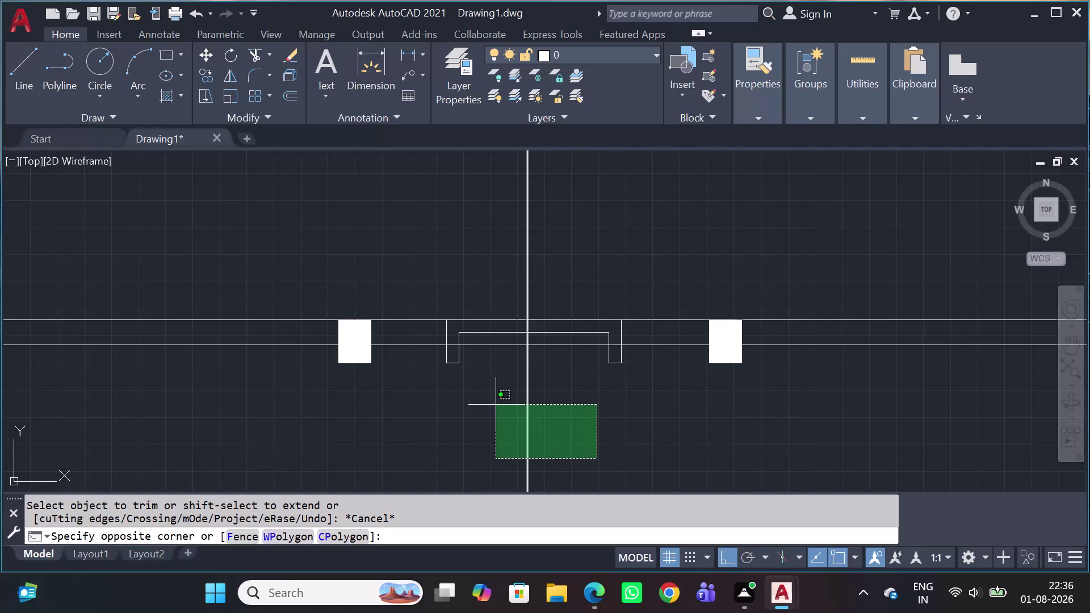
Delete the stray object below the recess and start fence-trimming the recess wall lines.
click(495, 405)
key(Delete)
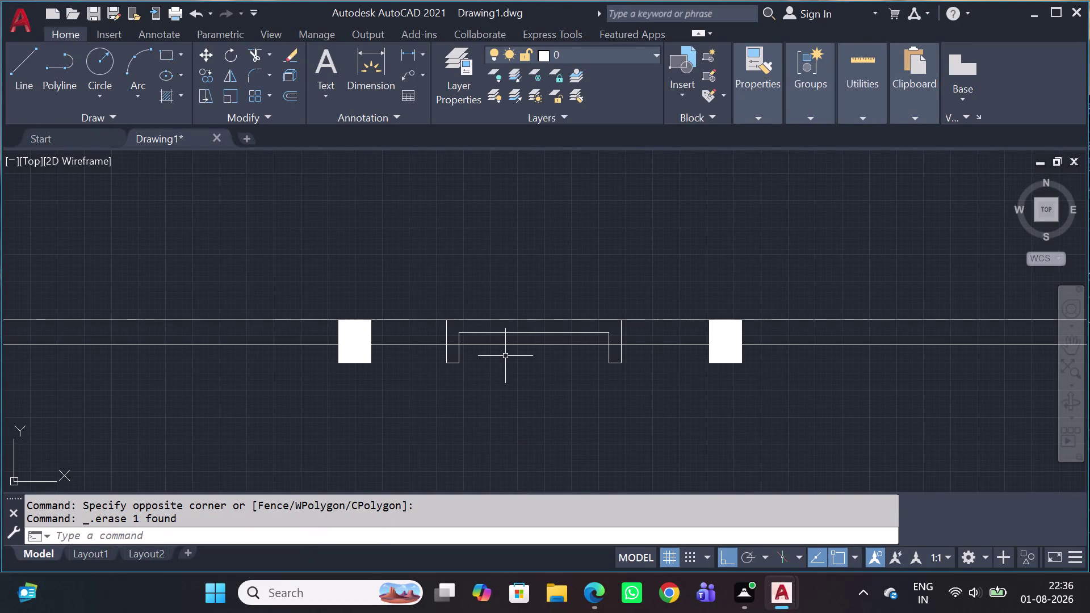
text(tr)
key(space)
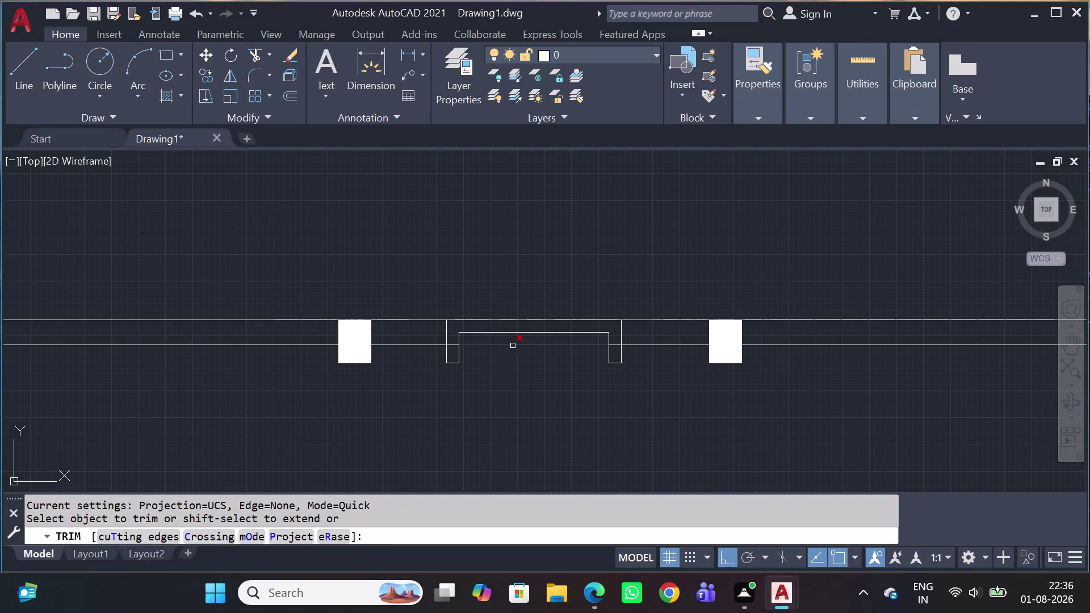
click(516, 341)
click(502, 349)
scroll(up, 3)
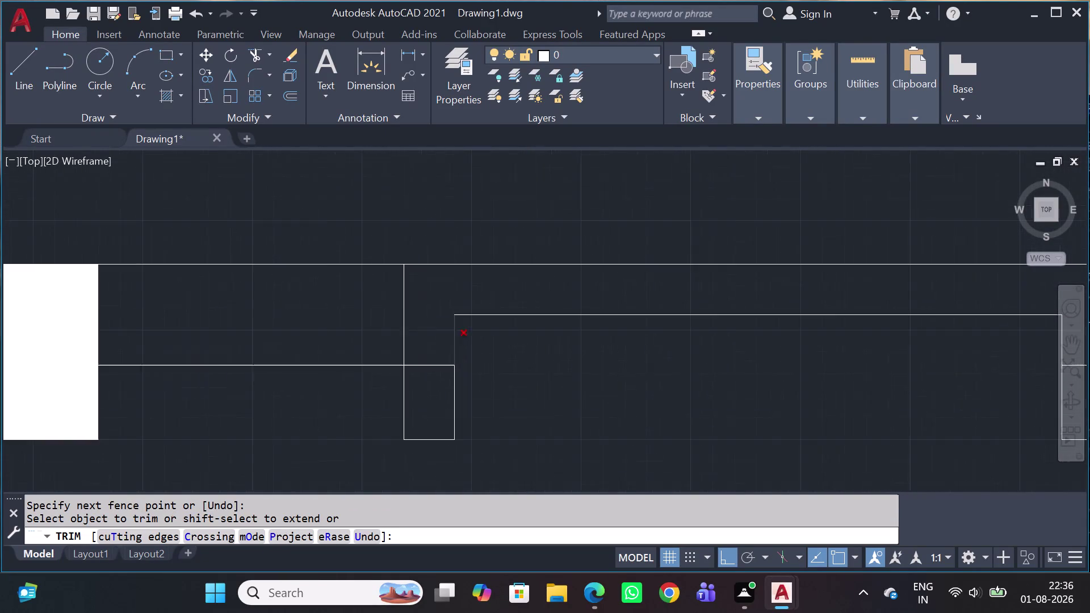
click(440, 377)
click(430, 348)
Finish fence-trimming the remaining recess wall lines and exit Trim.
scroll(down, 3)
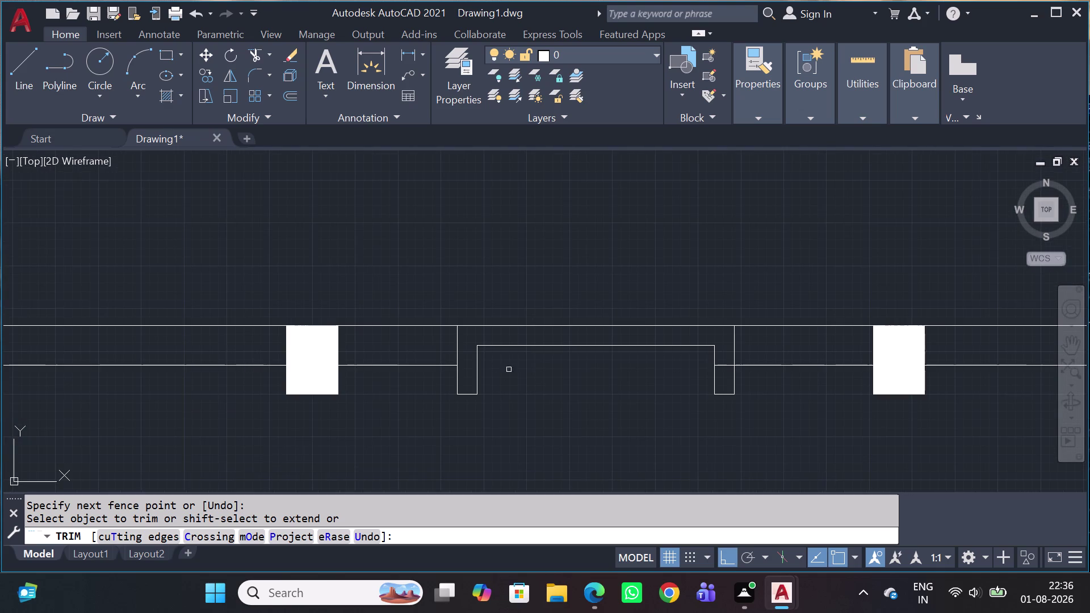
scroll(up, 3)
click(646, 408)
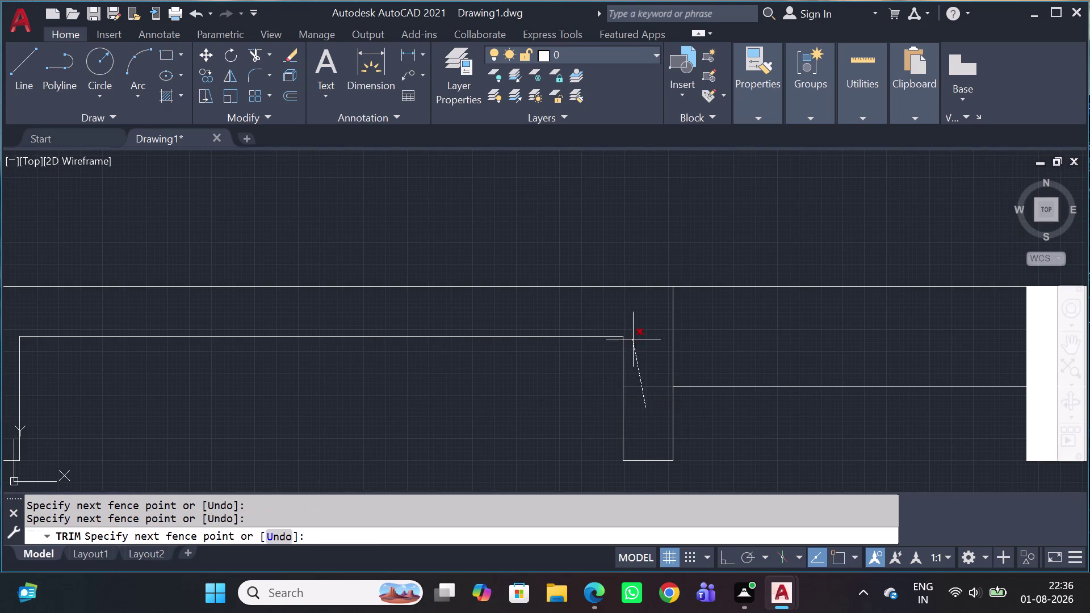
click(634, 339)
scroll(down, 3)
key(Escape)
Pan and zoom to re-centre the plan on the dining hall area.
scroll(down, 3)
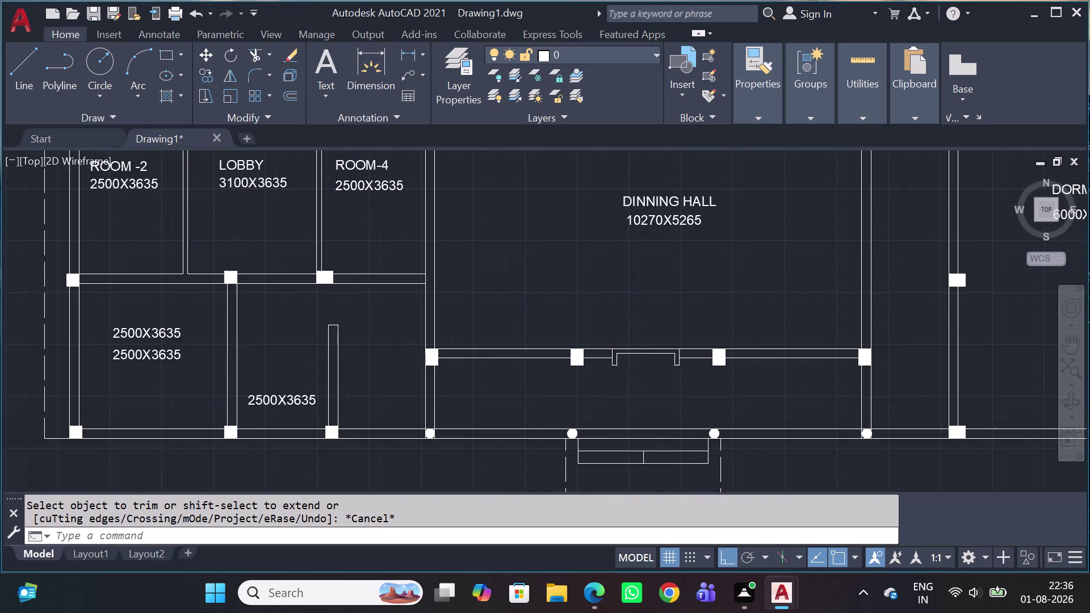
scroll(up, 3)
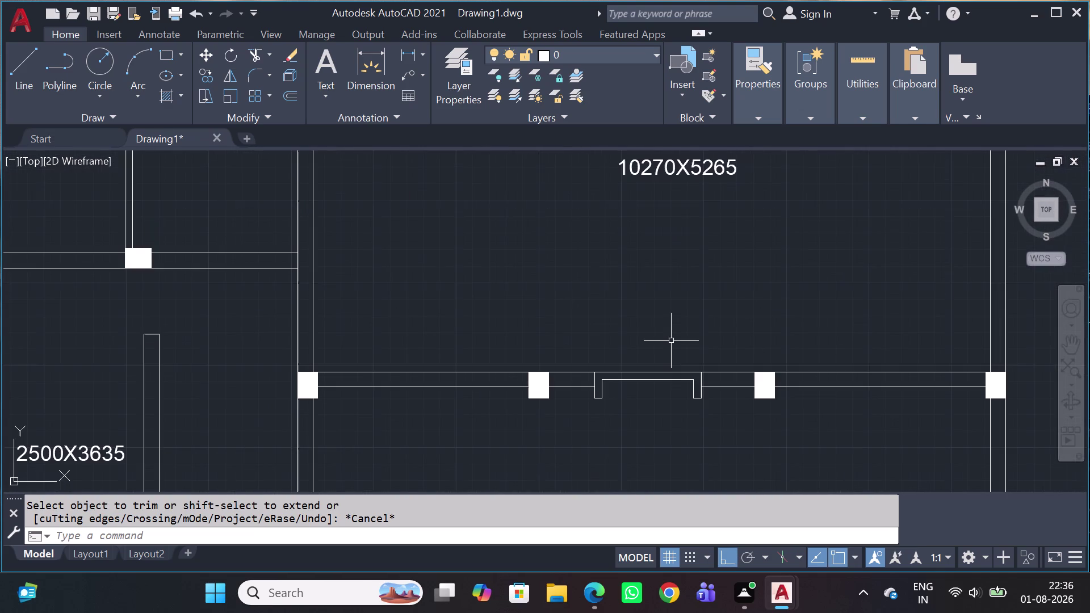
scroll(down, 3)
middle_click(676, 413)
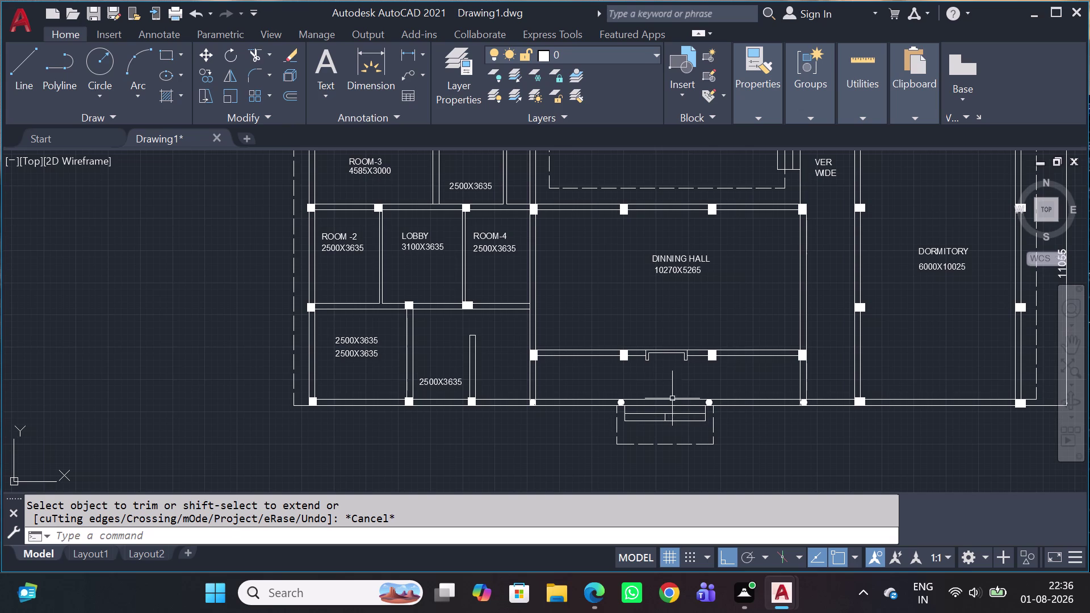
scroll(down, 3)
middle_drag(642, 344, 607, 366)
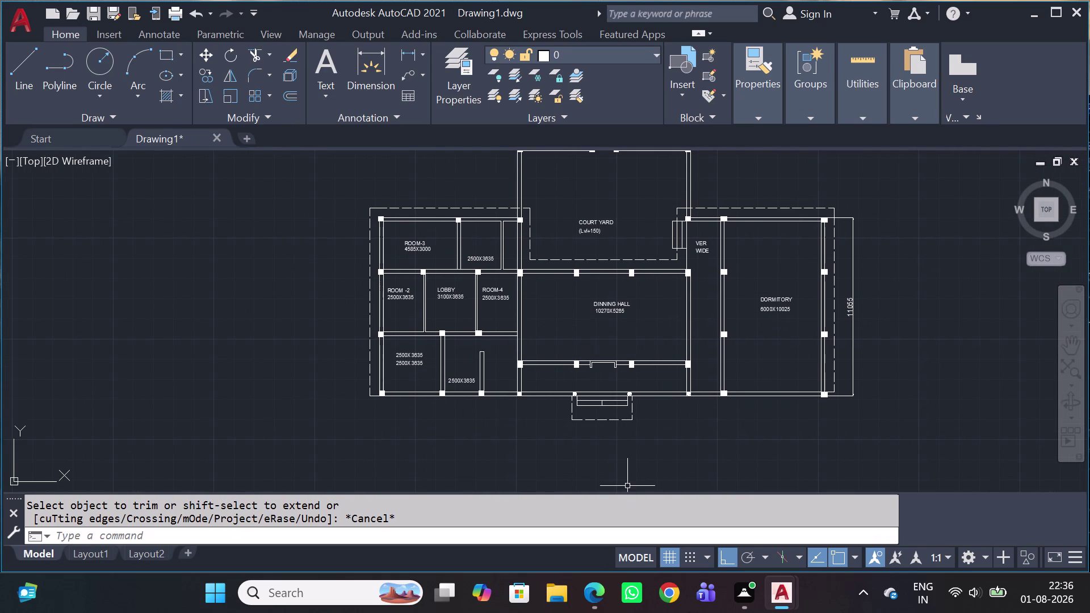
middle_drag(862, 324, 849, 376)
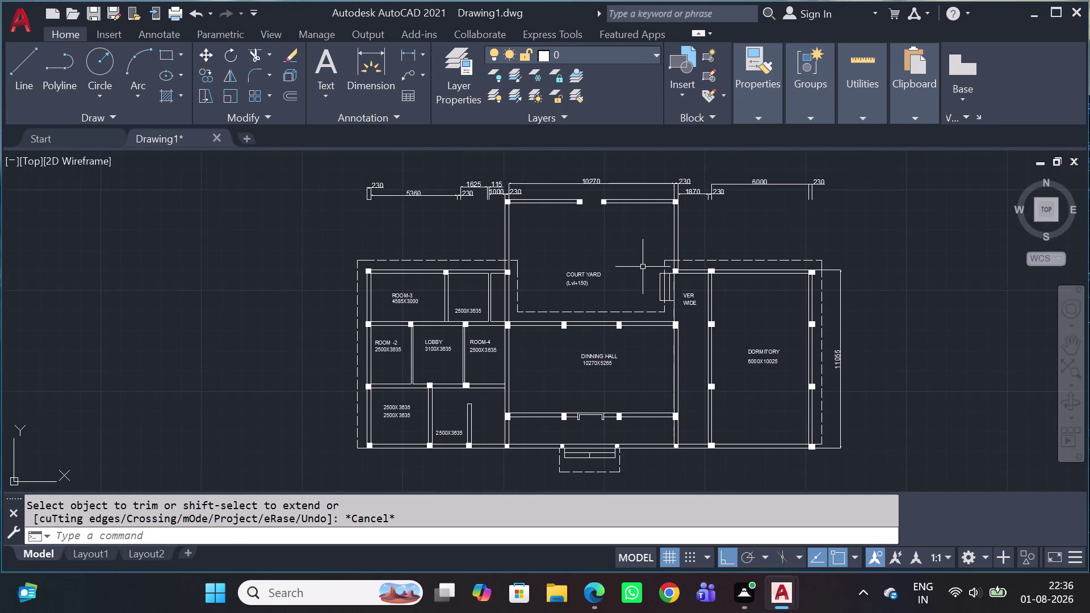
middle_drag(657, 272, 771, 298)
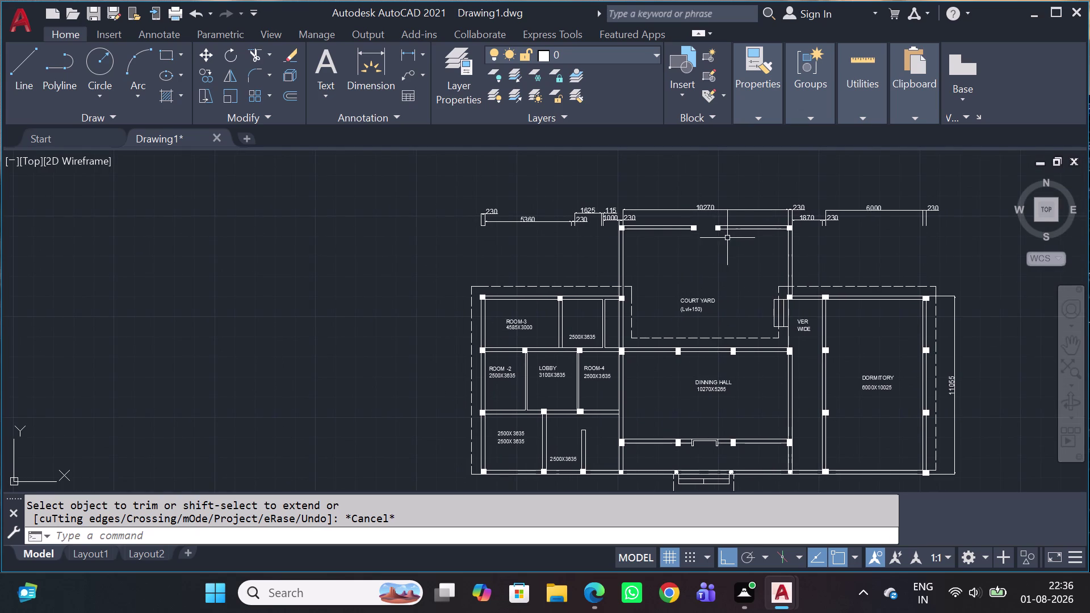
middle_drag(870, 369, 795, 308)
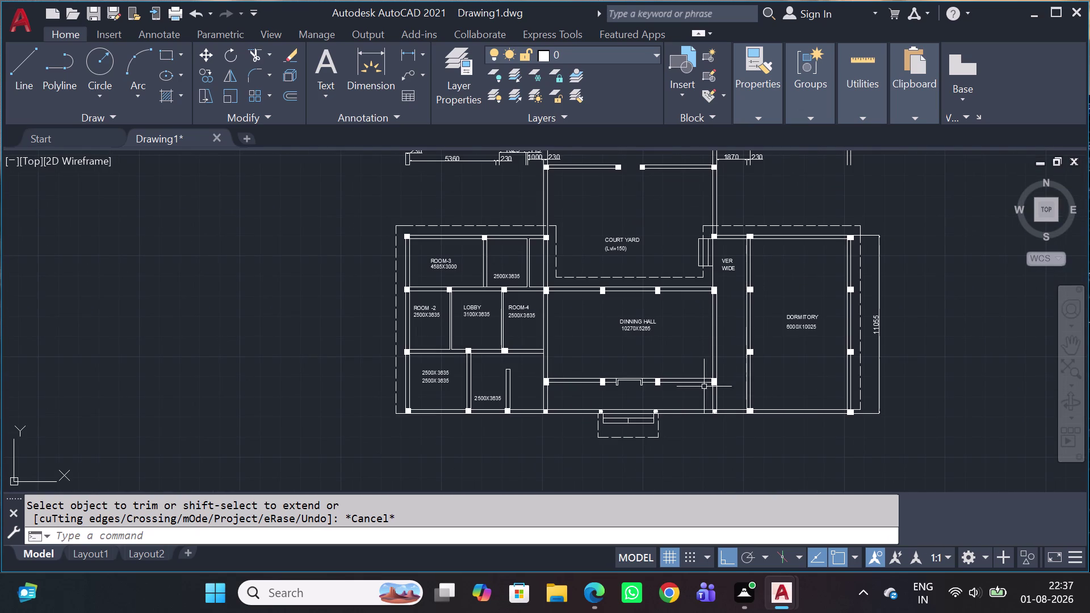
scroll(up, 3)
middle_drag(643, 400, 773, 352)
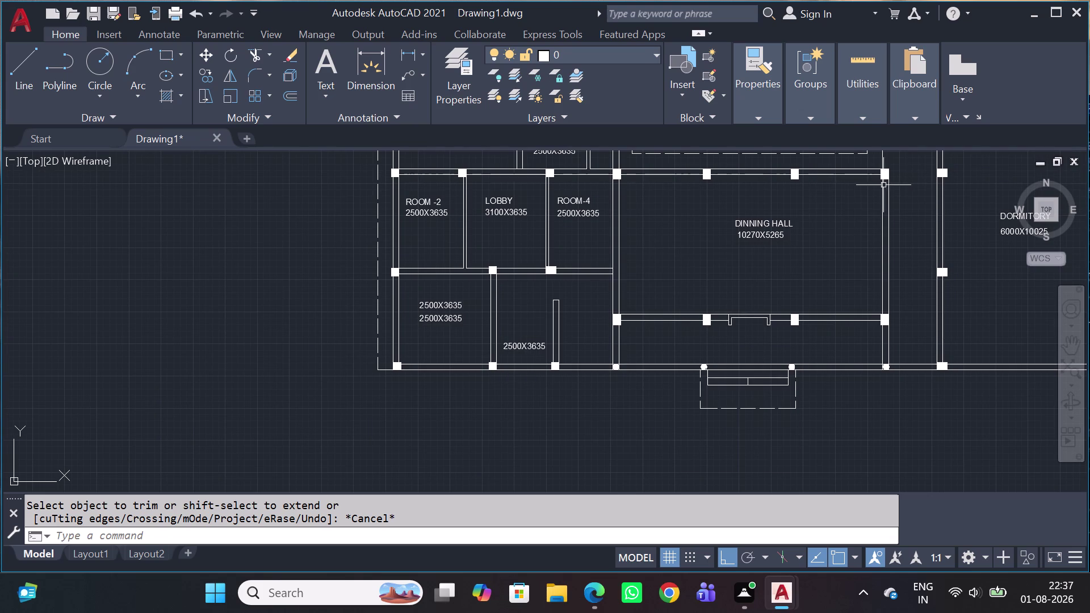
Copy the DINNING HALL label straight down into the strip below the hall.
scroll(up, 3)
click(712, 238)
key(c)
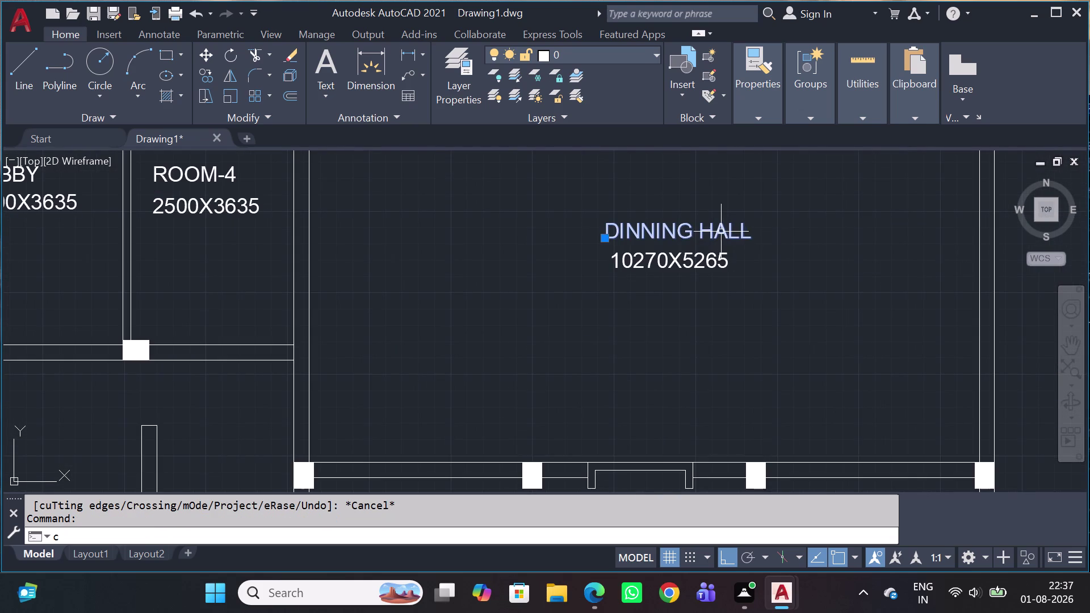
key(o)
key(space)
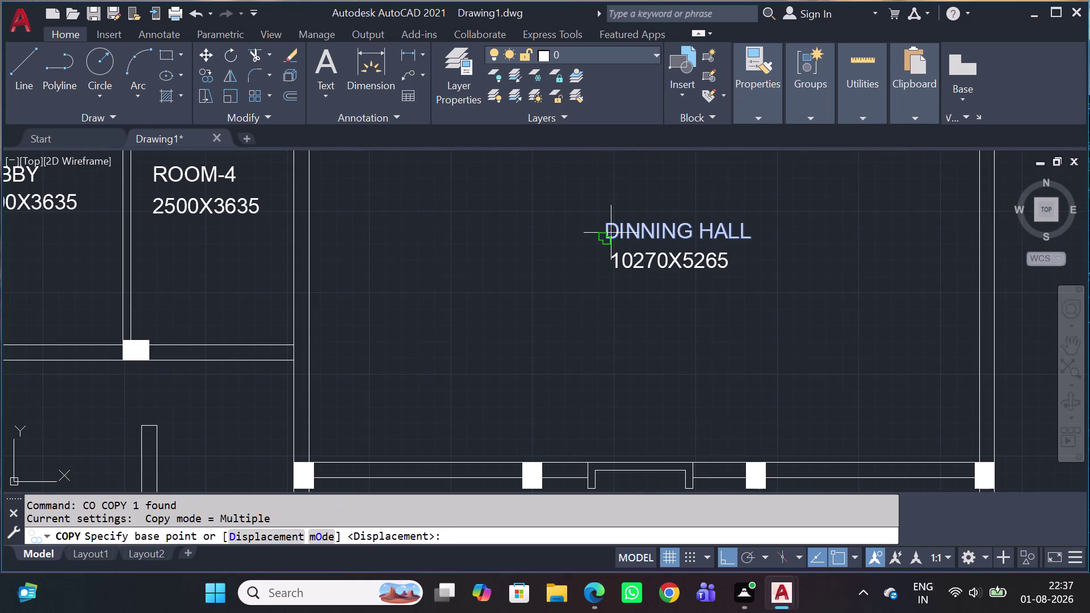
click(605, 235)
scroll(down, 3)
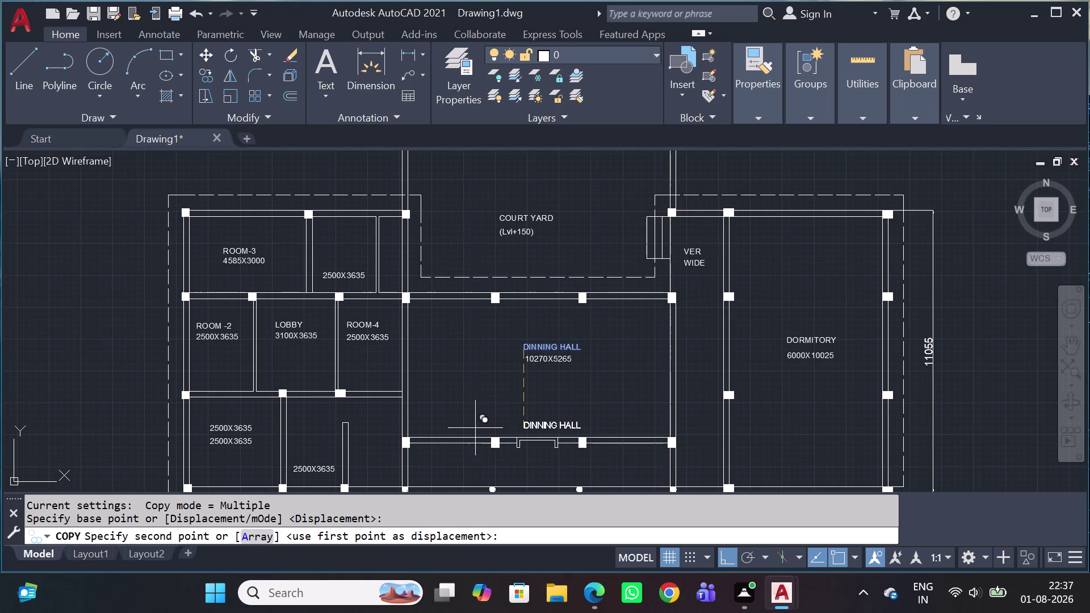
scroll(up, 3)
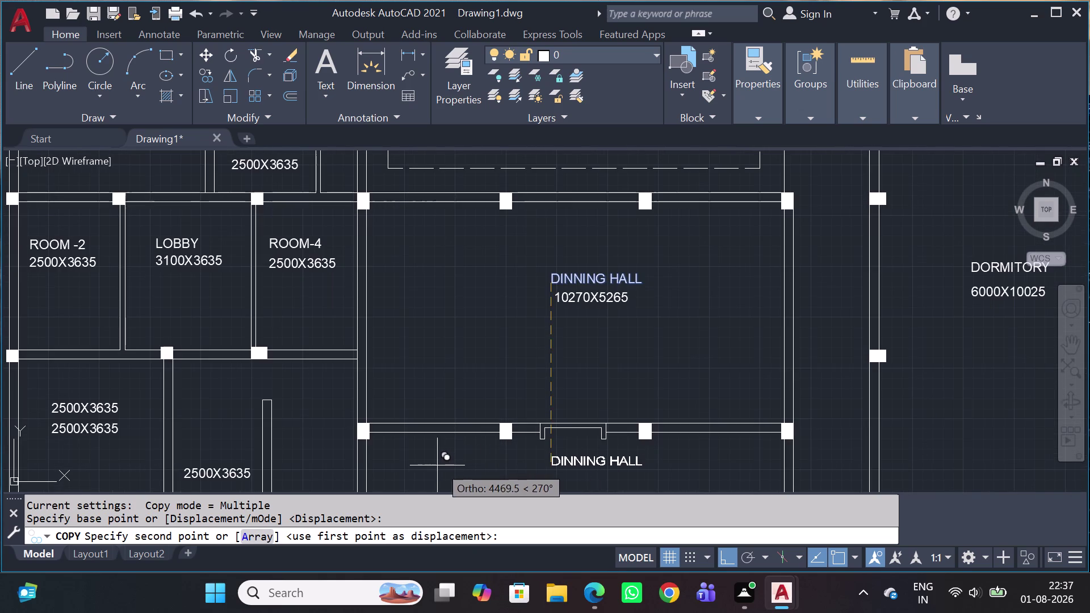
scroll(down, 3)
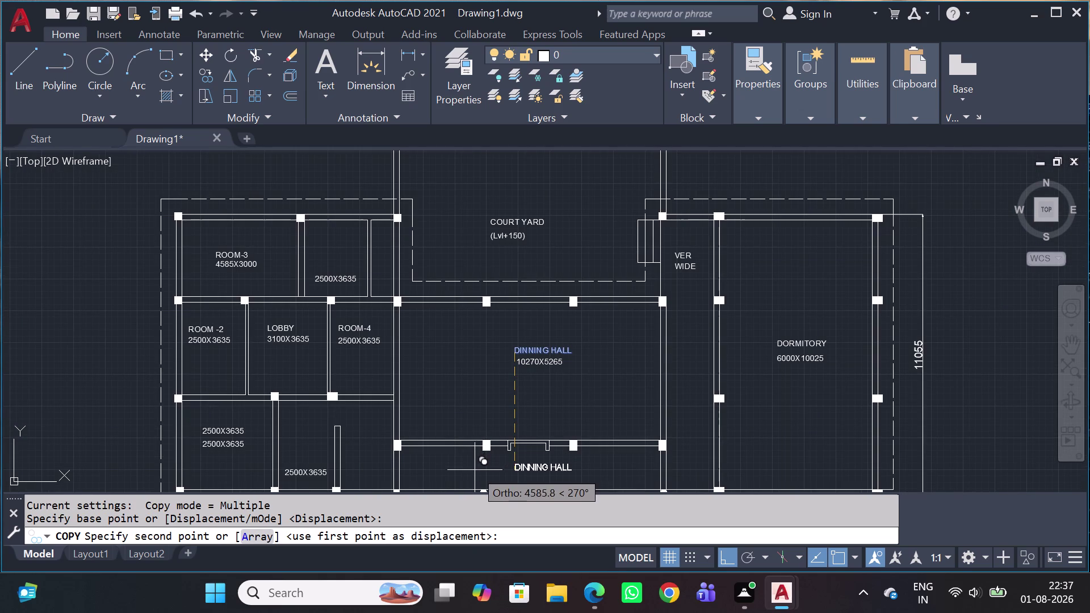
click(474, 475)
key(Escape)
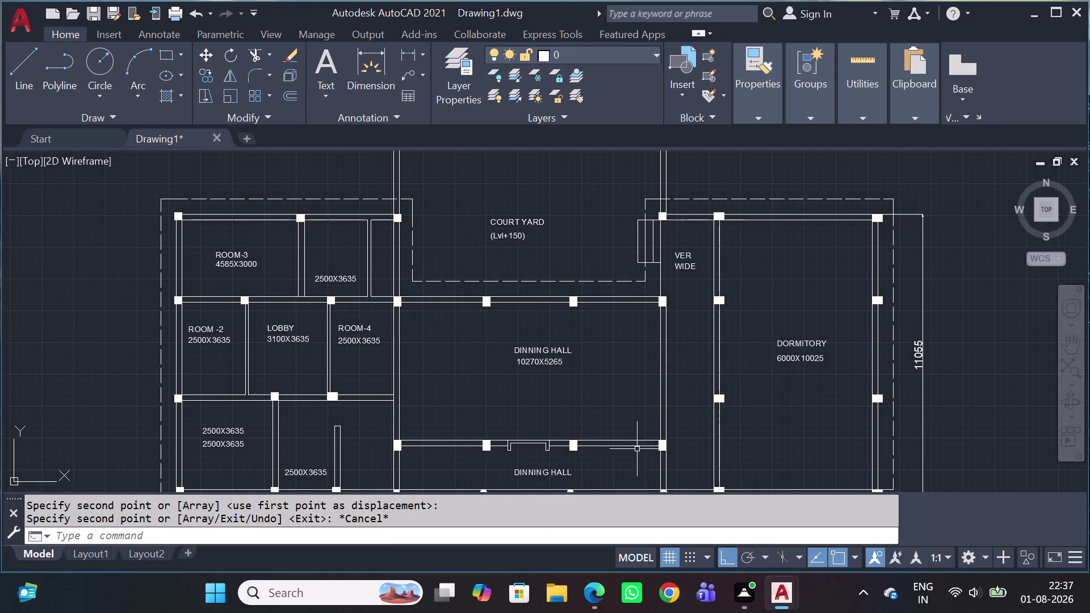
Try moving the copied label, then undo the misplaced move.
middle_drag(619, 467, 702, 348)
scroll(up, 3)
click(622, 330)
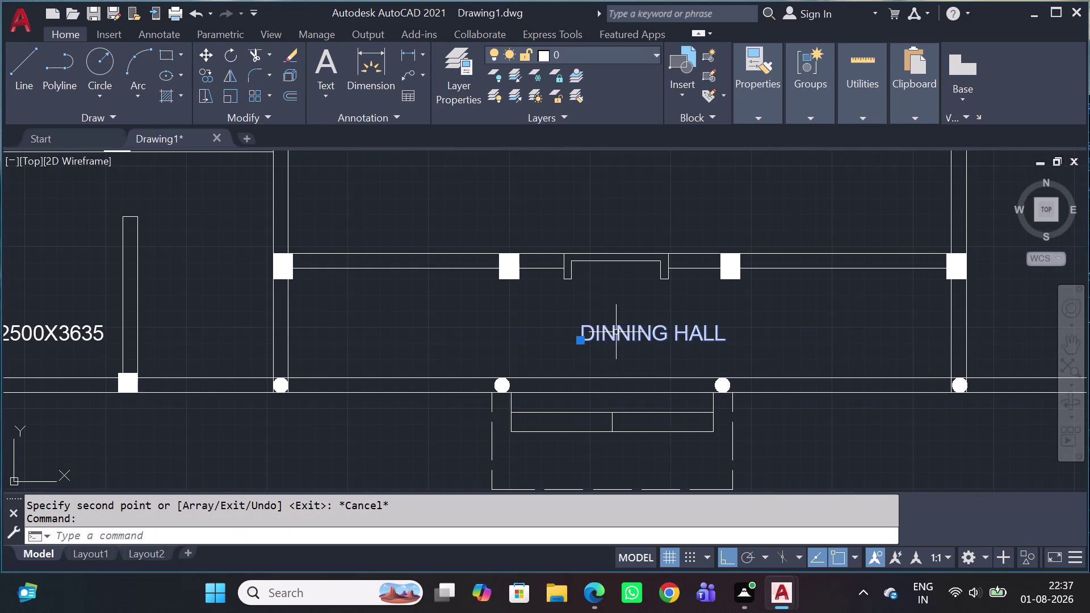
key(m)
key(space)
click(613, 334)
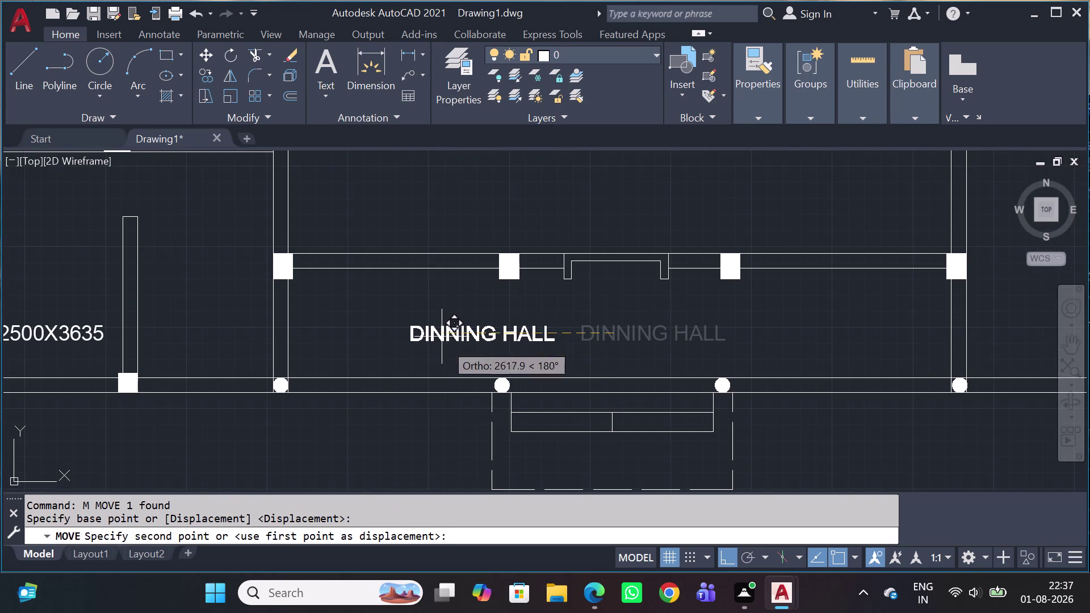
click(445, 376)
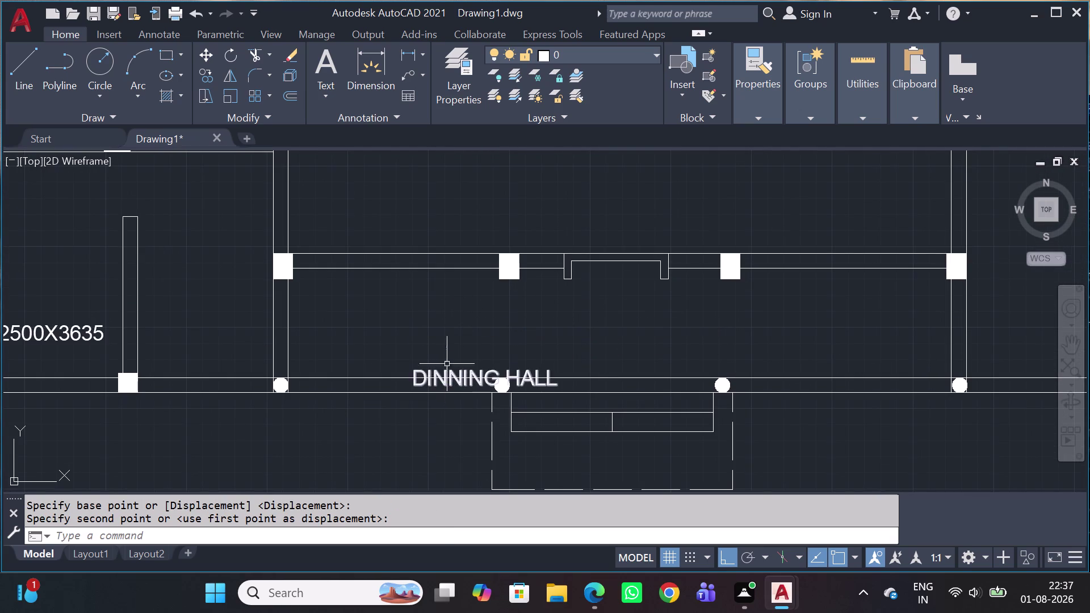
key(ctrl+z)
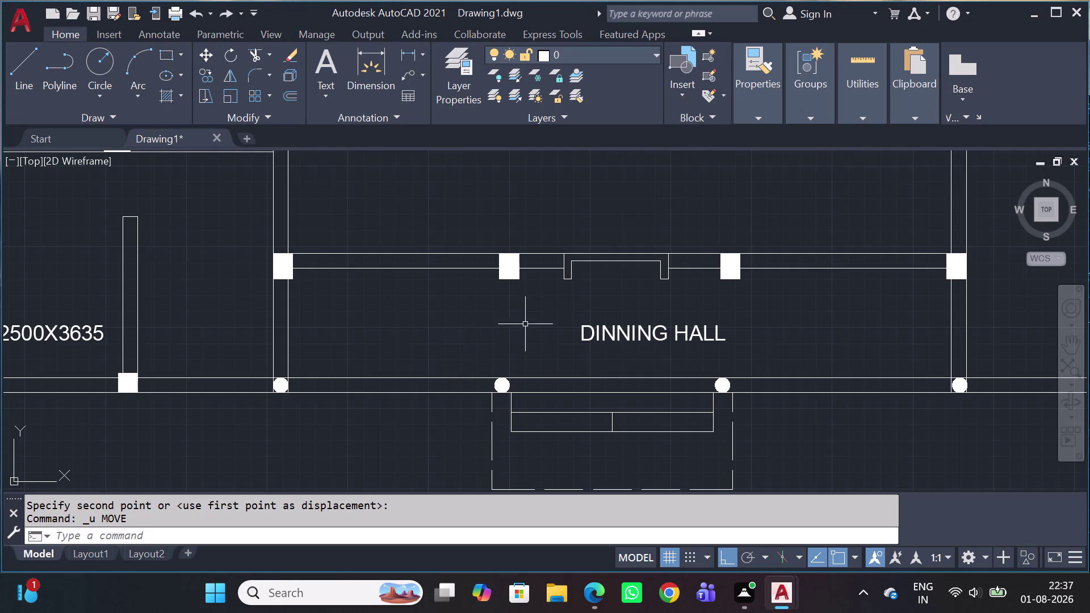
Shift the copied label further left in the strip and open its text for editing.
click(660, 325)
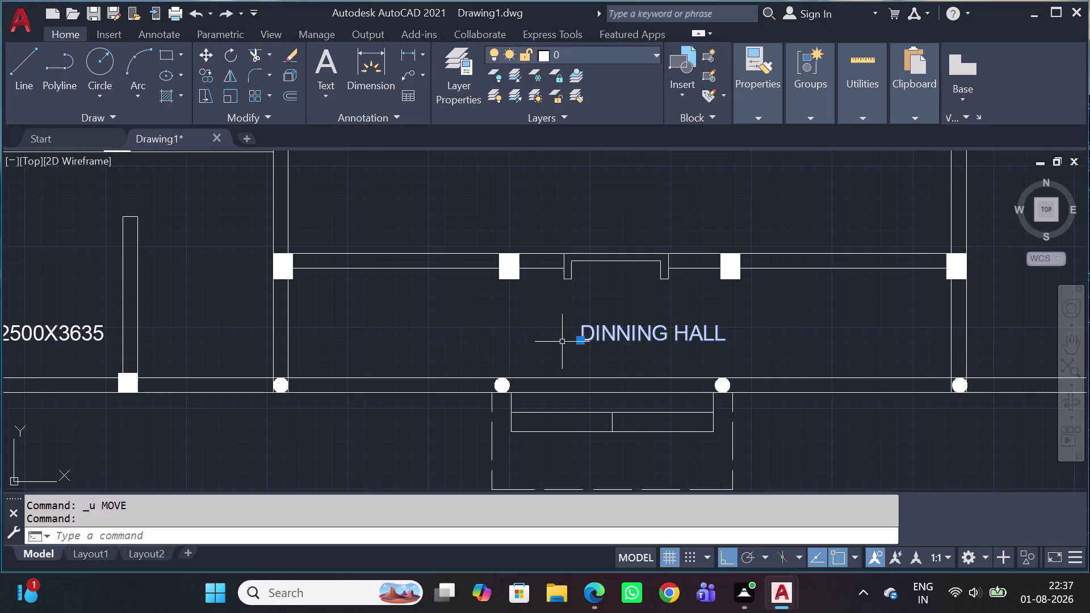
click(581, 341)
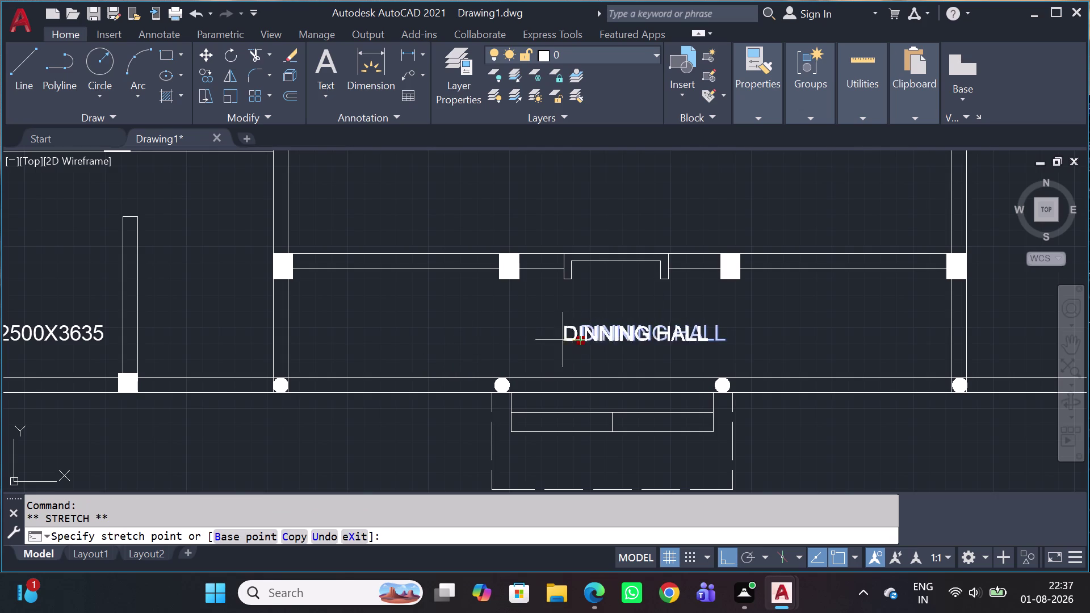
click(415, 360)
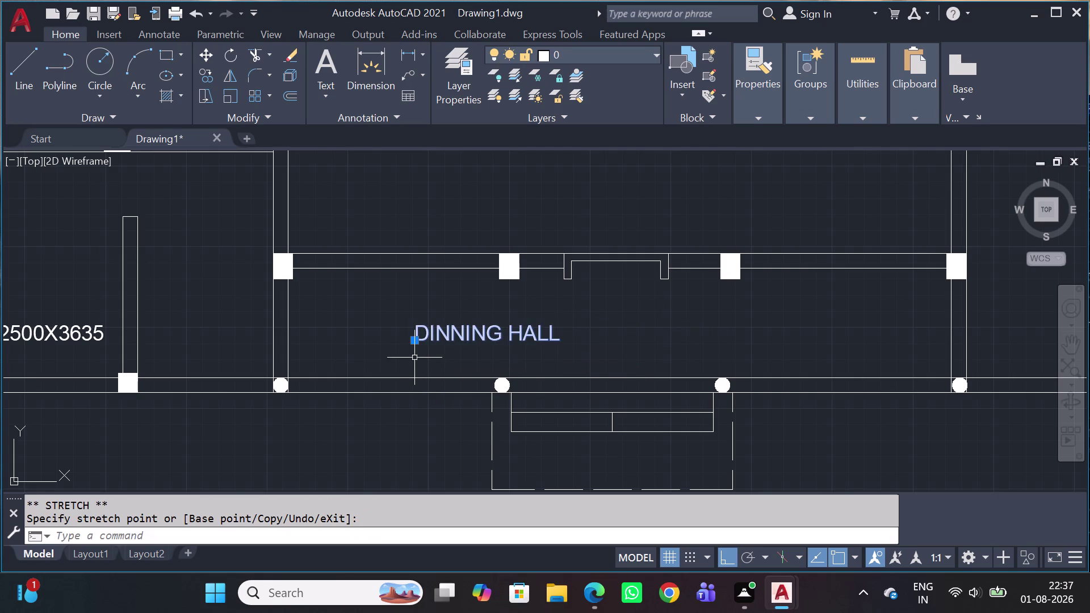
double_click(428, 331)
double_click(428, 334)
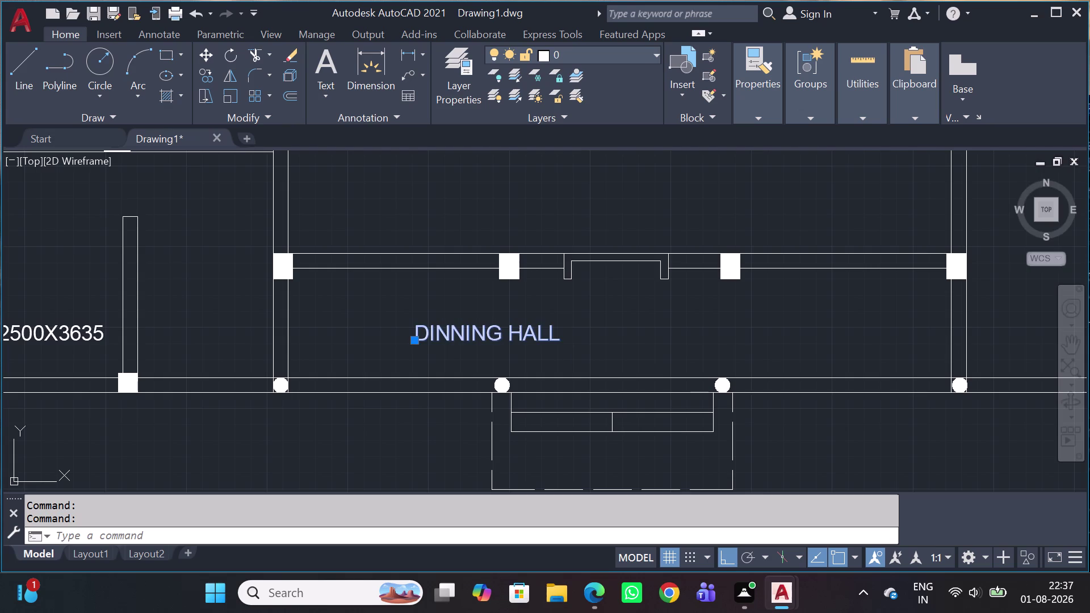
click(436, 331)
double_click(438, 334)
Type 'verandah' in lowercase into the label, then erase it.
click(440, 334)
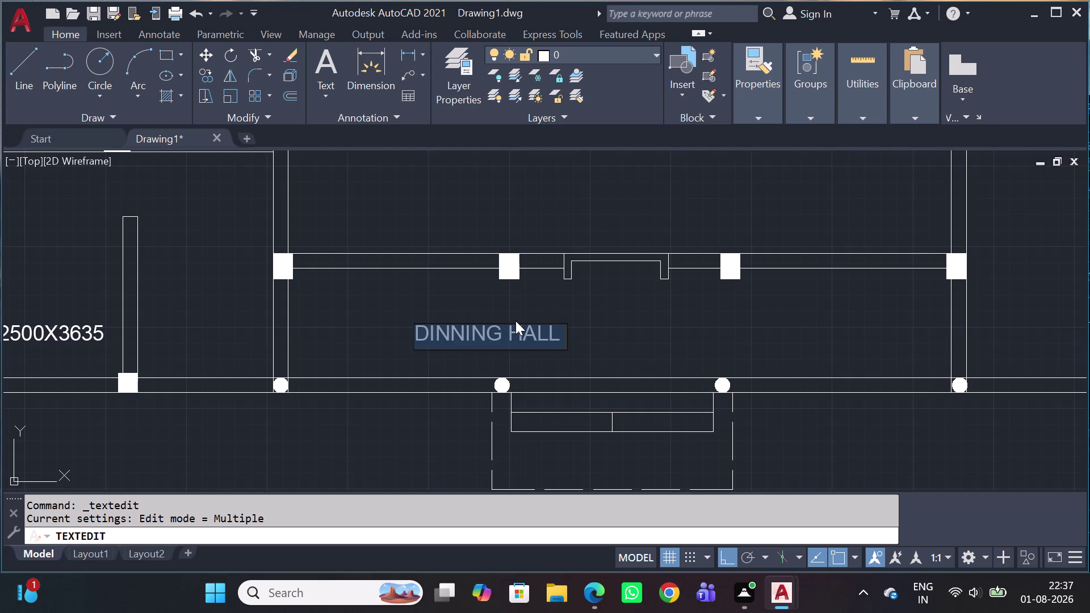
text(verand)
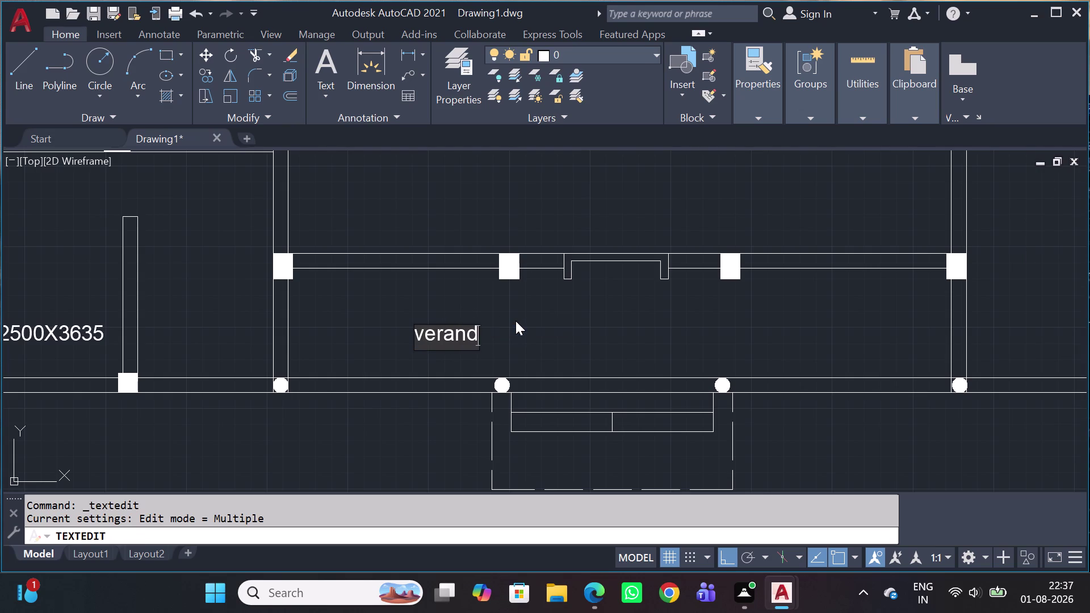
text(a)
text(h)
key(space)
key(BackSpace)
key(BackSpace)
key(BackSpace)
key(BackSpace)
key(BackSpace)
key(BackSpace)
key(BackSpace)
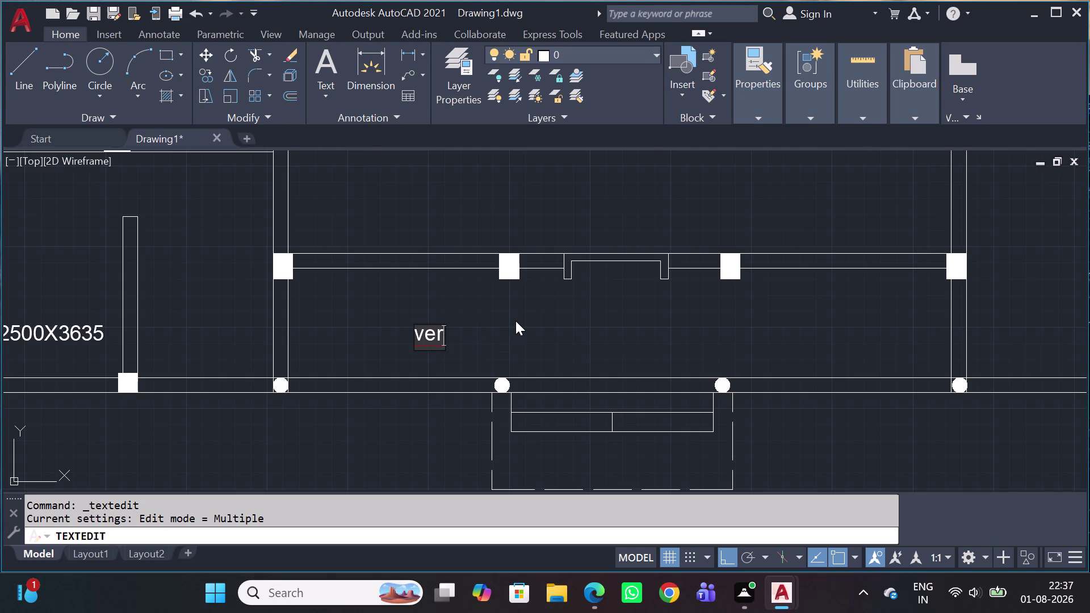
key(BackSpace)
key(BackSpace)
Enter 'VERANDAH 2100 WIDE' in capitals and finish editing the label.
text(VERAN)
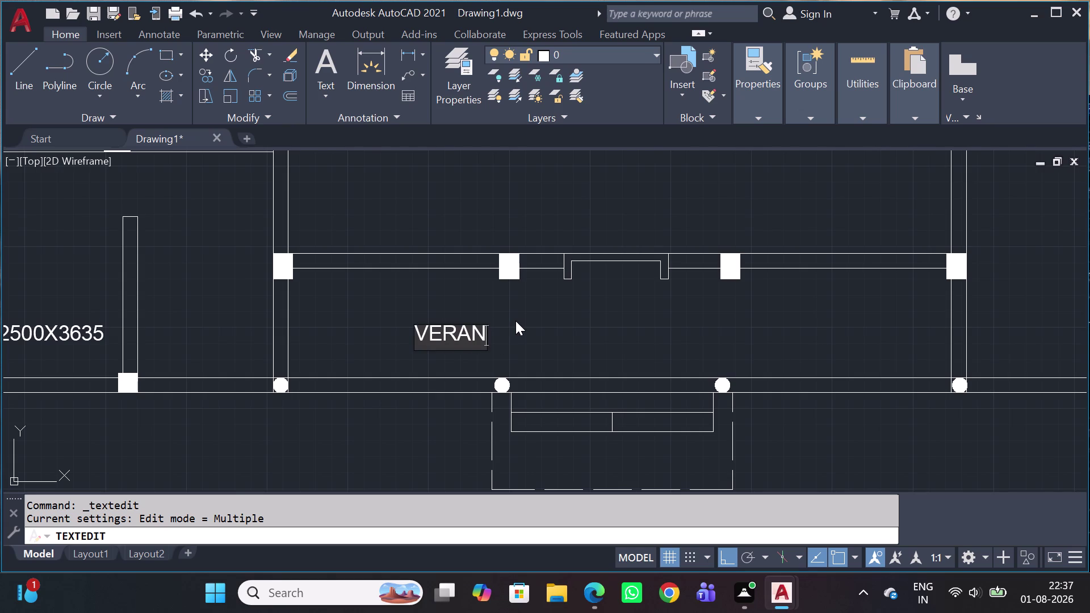
text(DAH)
key(space)
text(21)
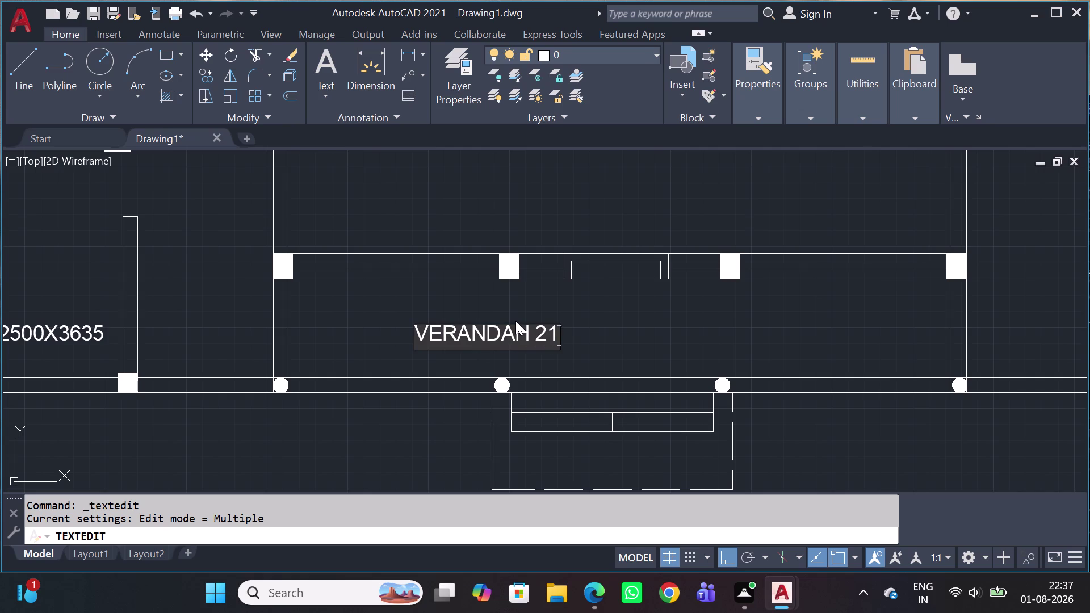
text(00)
key(space)
text(W)
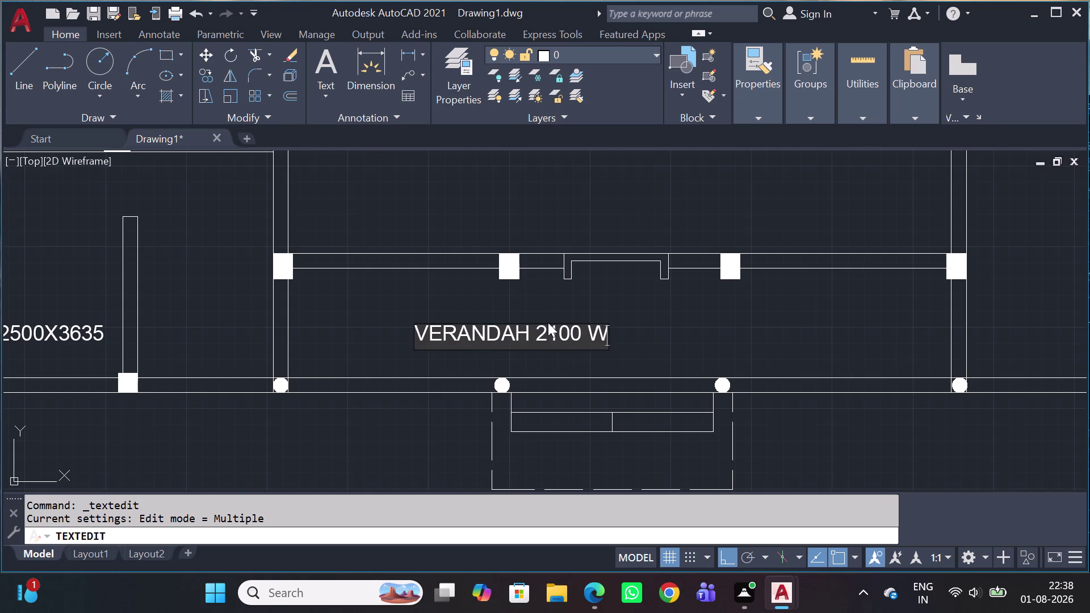
text(O)
key(BackSpace)
text(I)
text(DE)
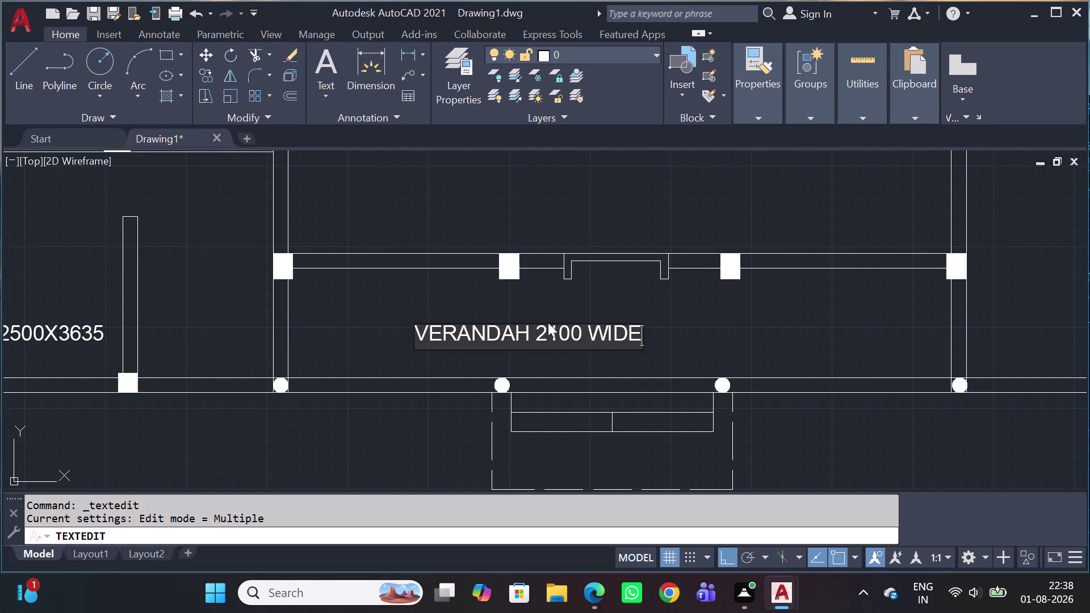
click(734, 339)
scroll(down, 3)
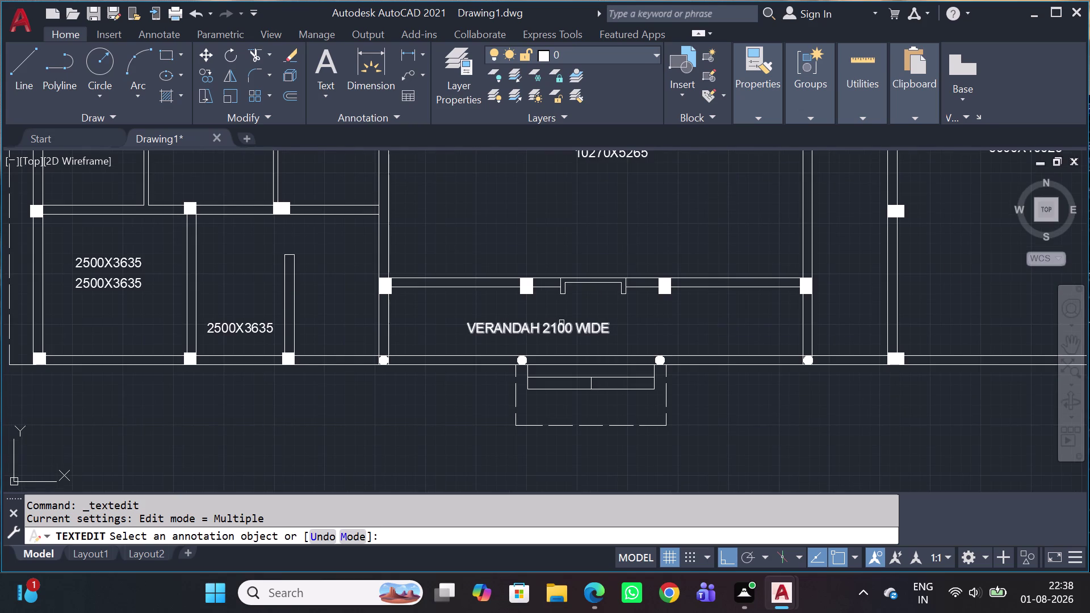
End text editing and select the VERANDAH label for a first move attempt.
key(Escape)
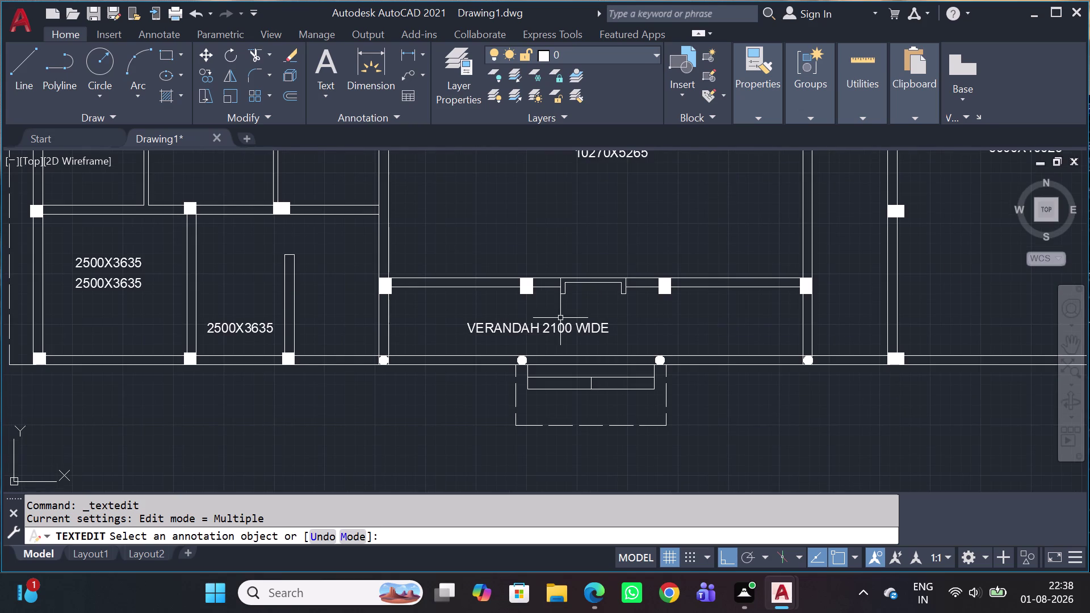
scroll(down, 3)
scroll(up, 3)
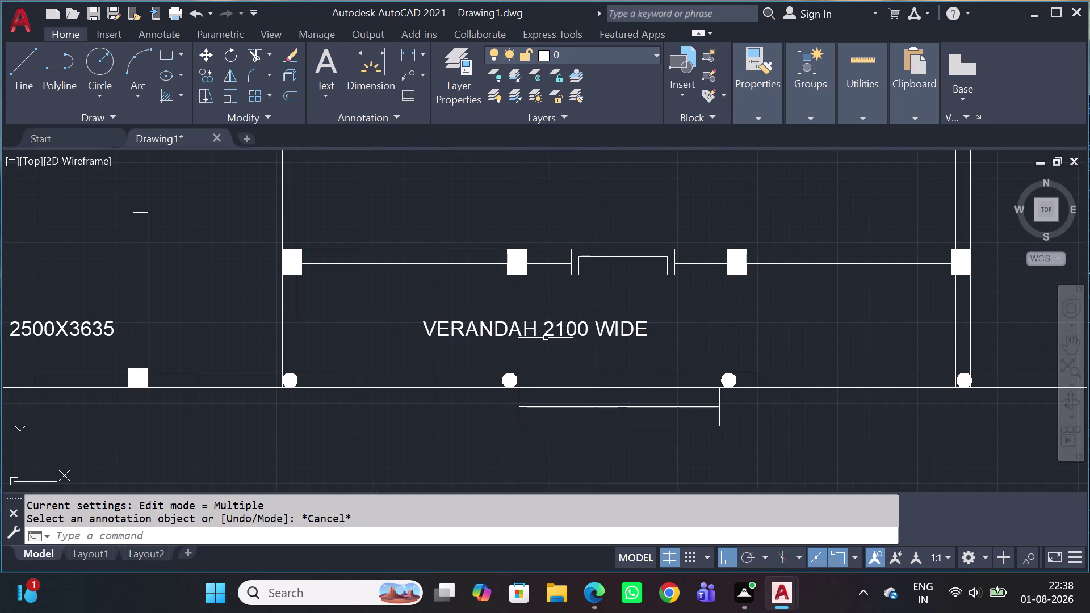
middle_drag(535, 343, 572, 347)
click(609, 310)
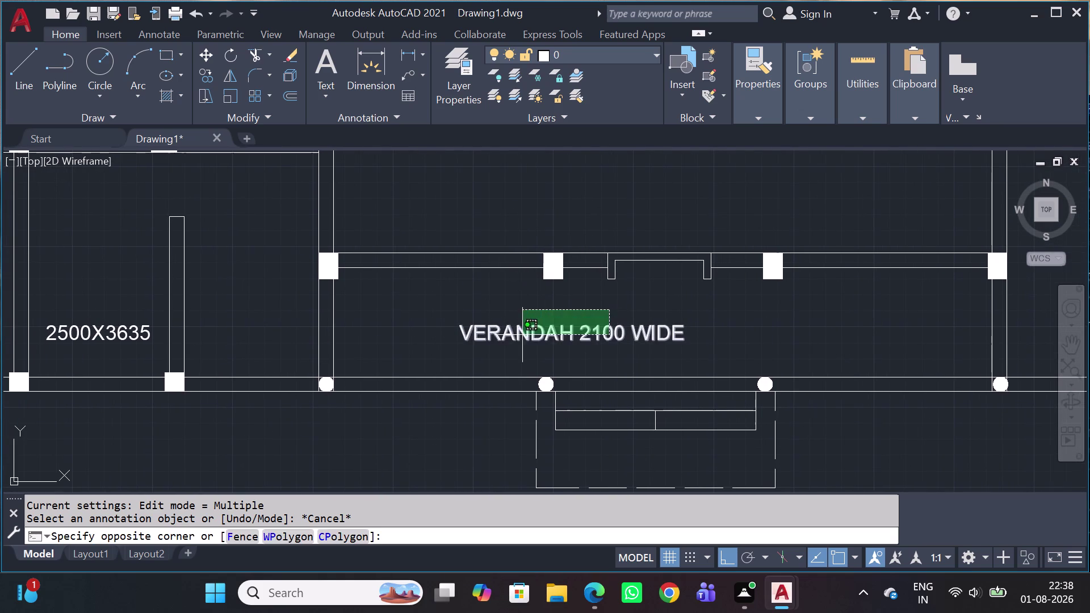
click(520, 336)
key(m)
key(space)
click(566, 349)
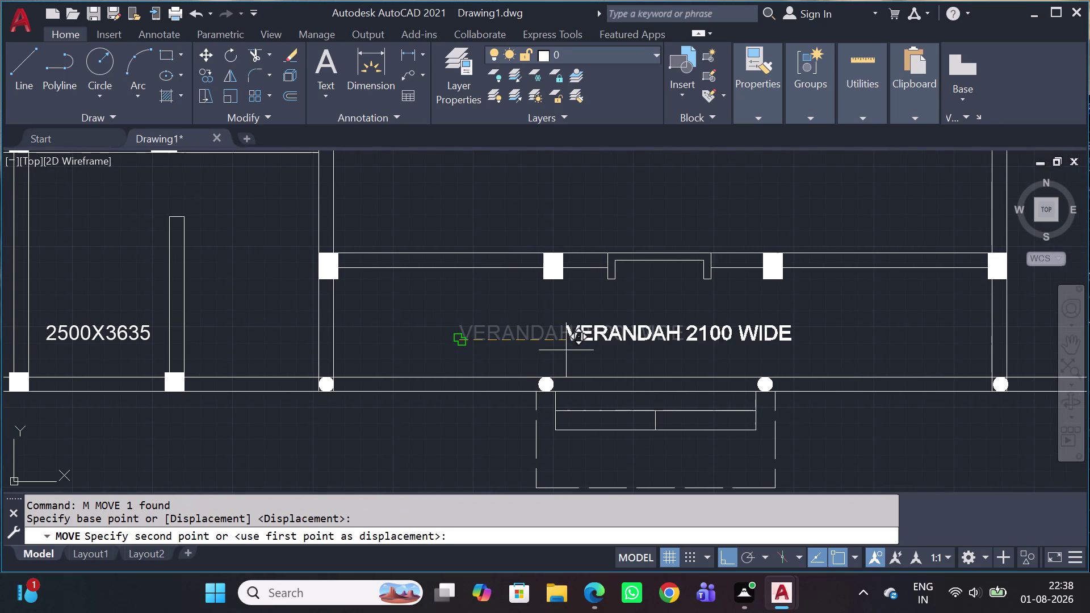
Reselect the verandah label and retry the move.
click(583, 352)
drag(624, 318, 613, 320)
click(561, 328)
key(m)
key(space)
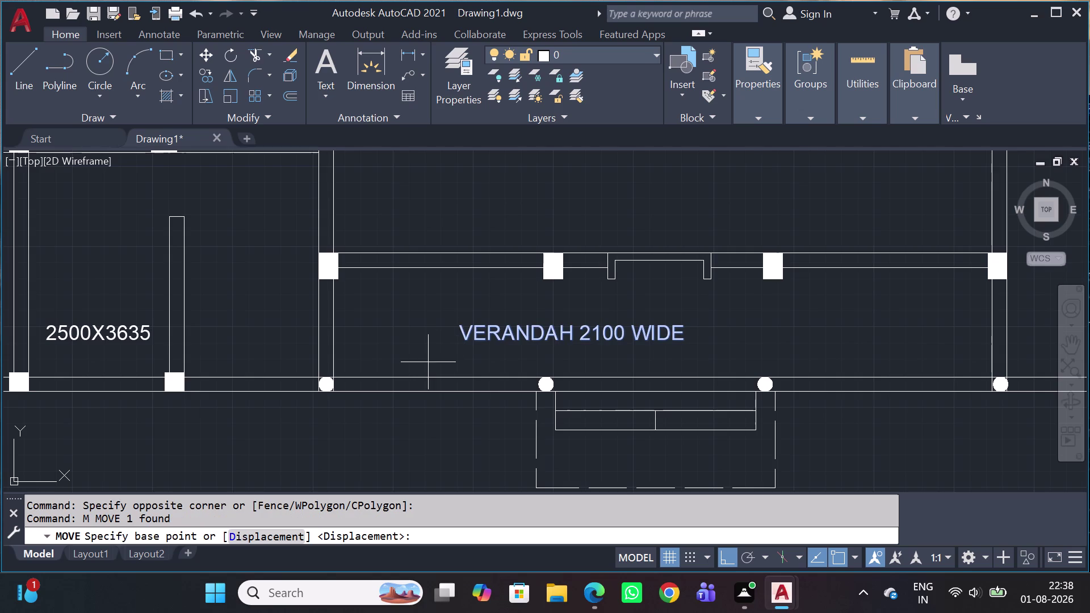
click(451, 339)
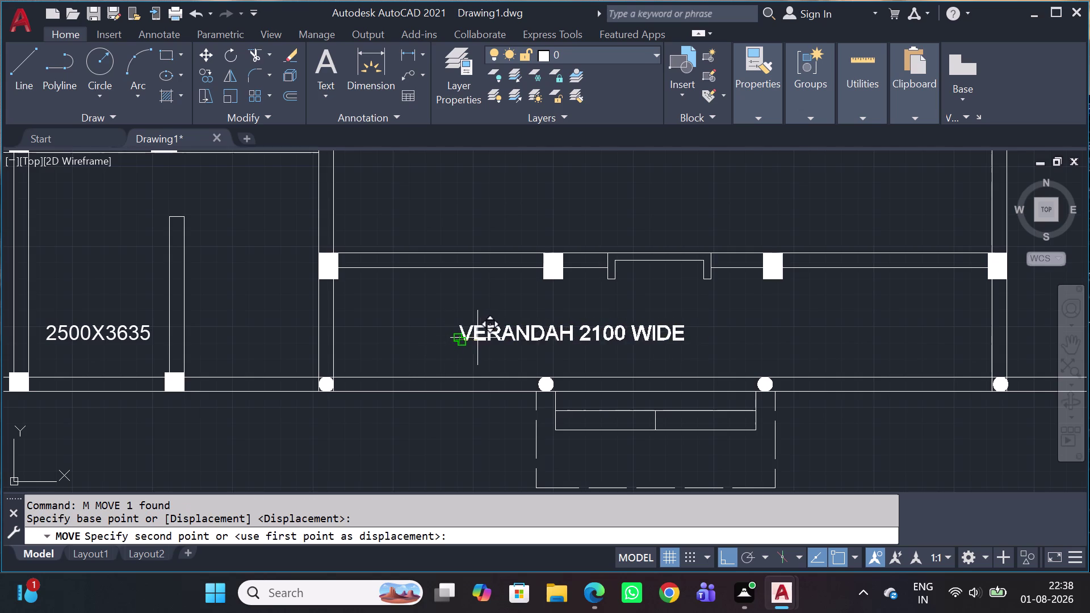
Move the VERANDAH 2100 WIDE label into place inside the verandah strip.
click(589, 337)
drag(656, 325, 627, 329)
key(m)
key(space)
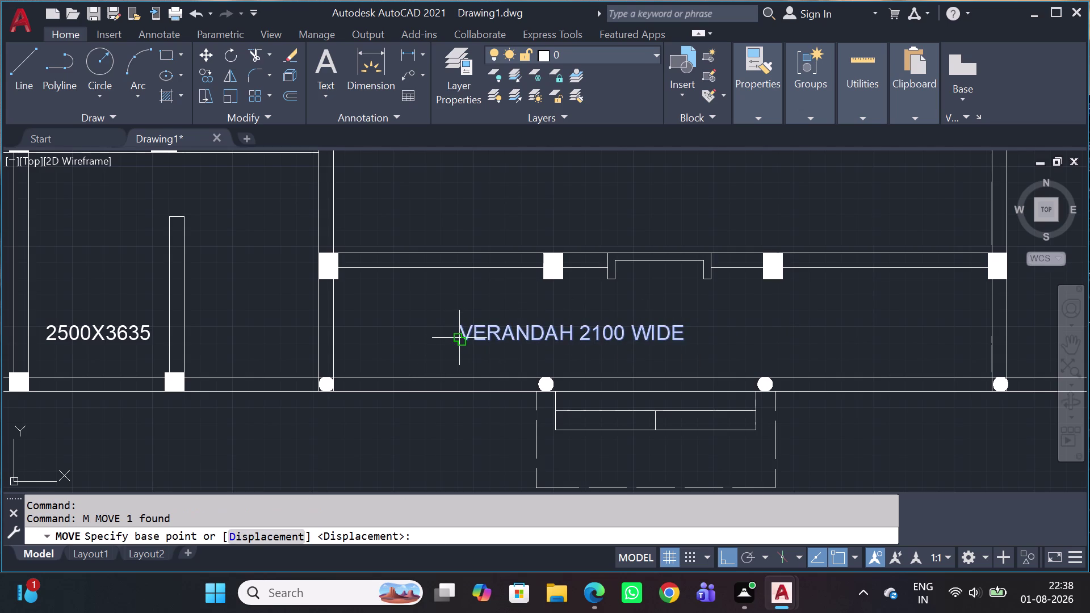
drag(460, 343, 465, 343)
click(585, 342)
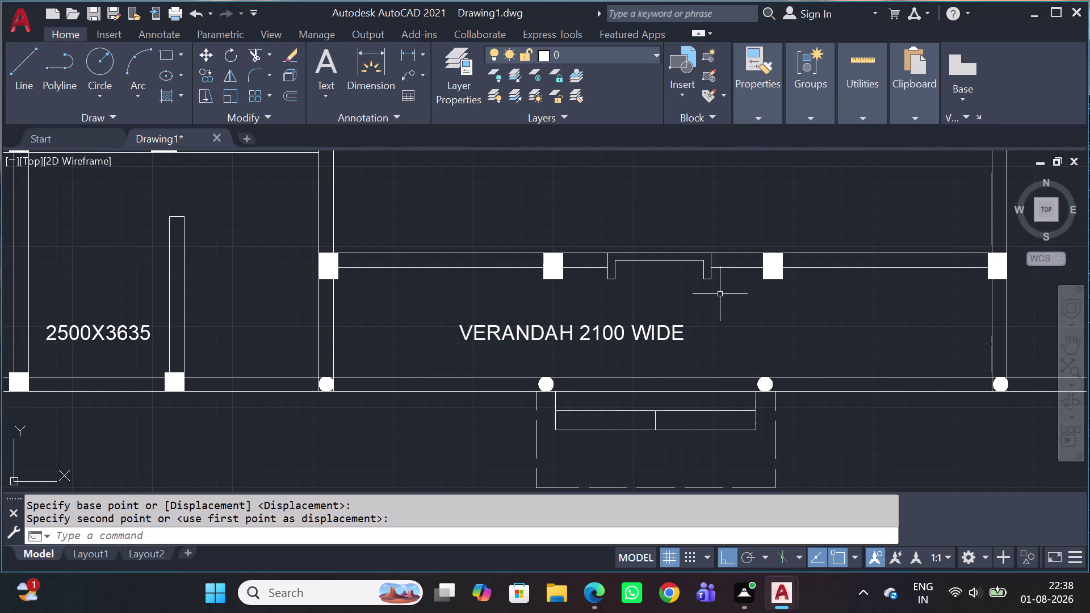
scroll(down, 3)
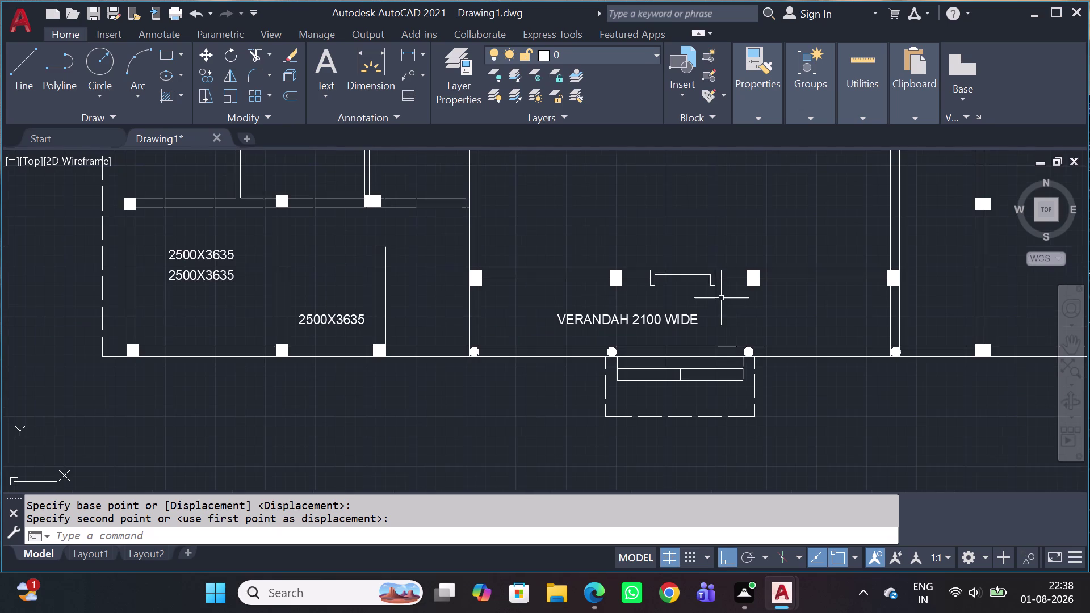
middle_drag(767, 345, 766, 326)
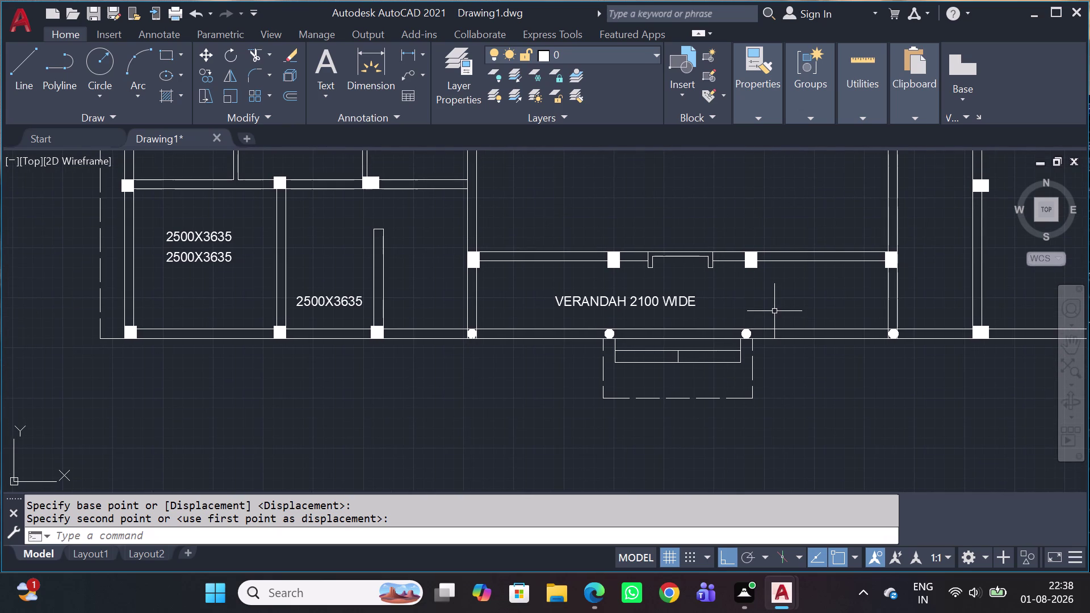
scroll(down, 3)
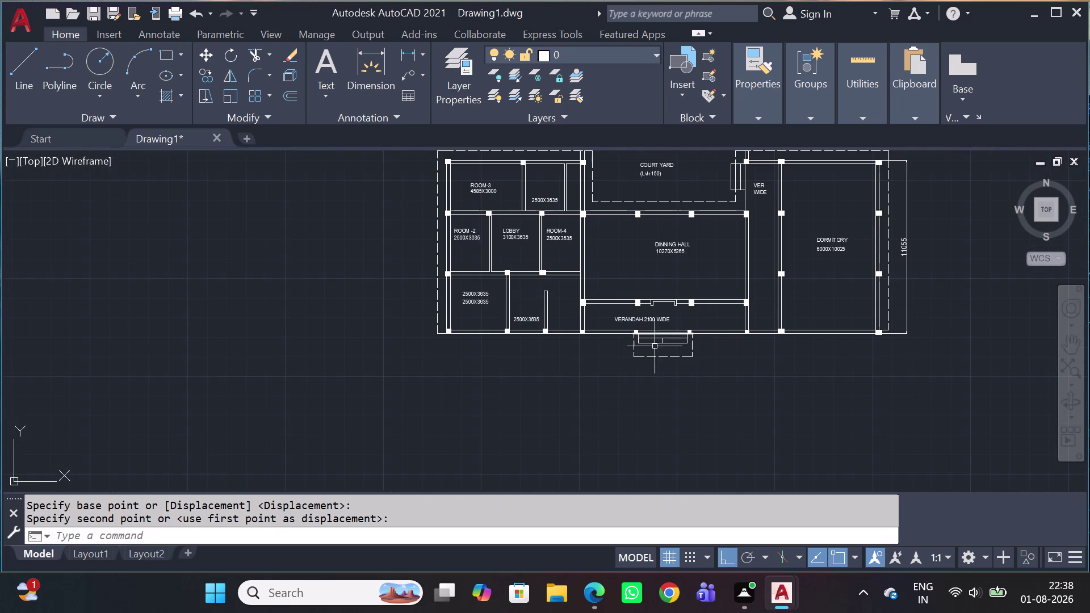
scroll(up, 3)
Pan to the top dimension strings above the court yard and start MLEADER.
middle_drag(753, 290, 705, 305)
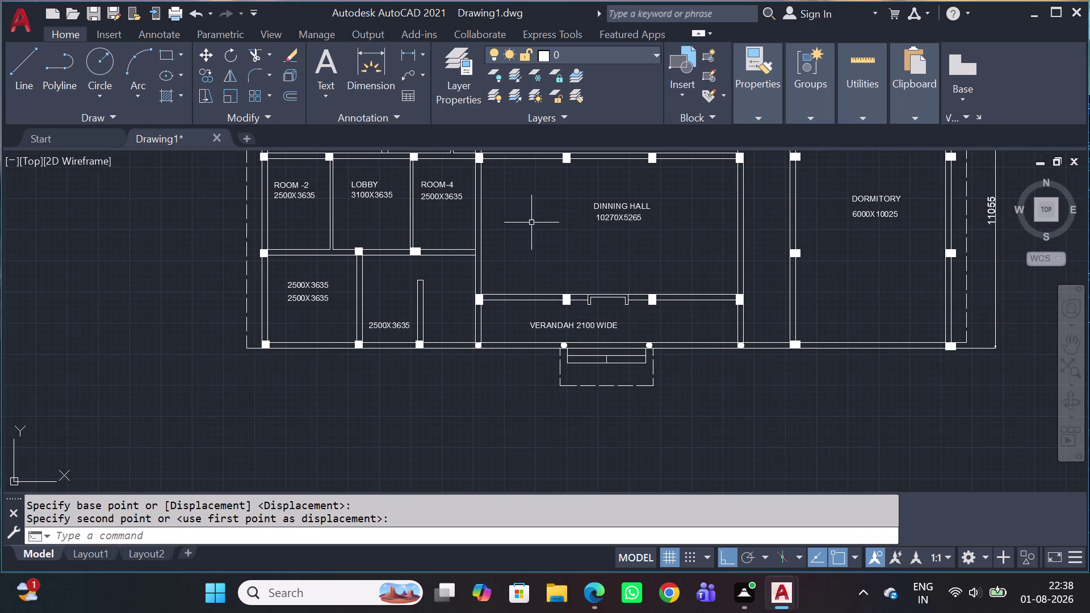
scroll(up, 3)
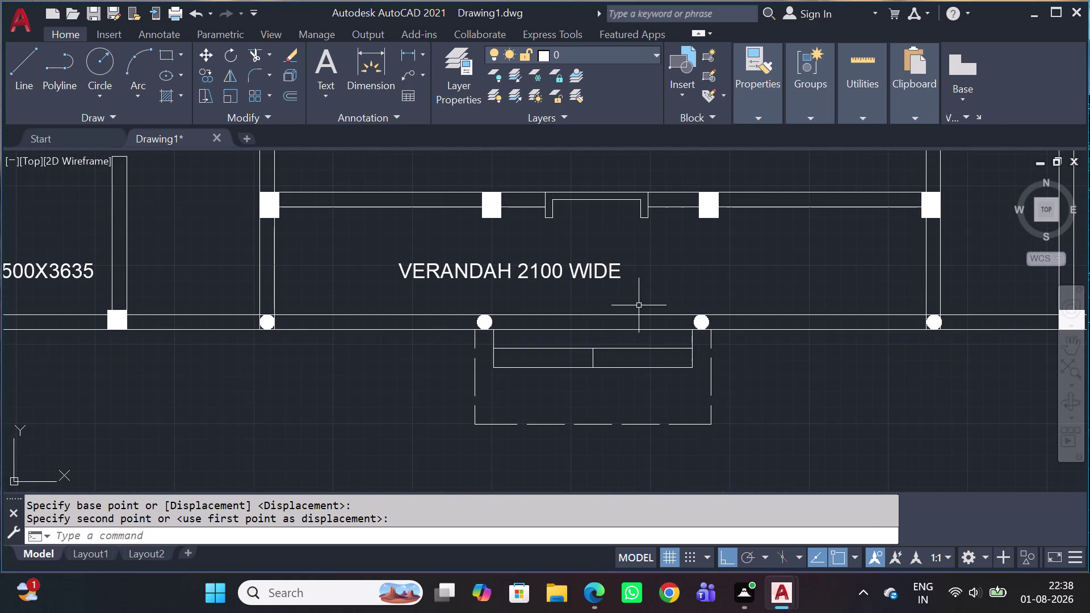
scroll(down, 3)
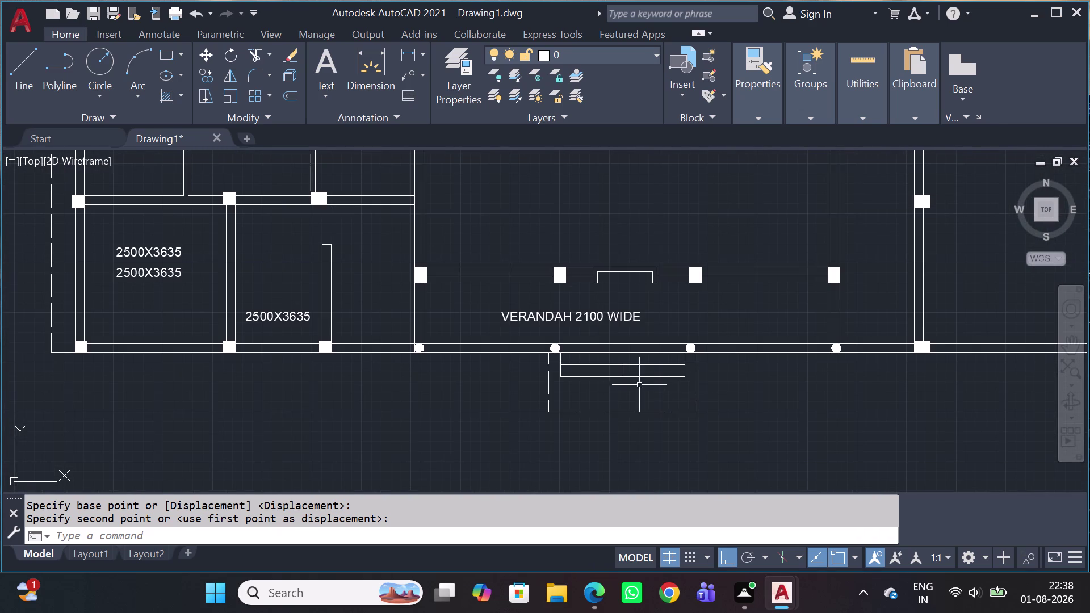
scroll(down, 3)
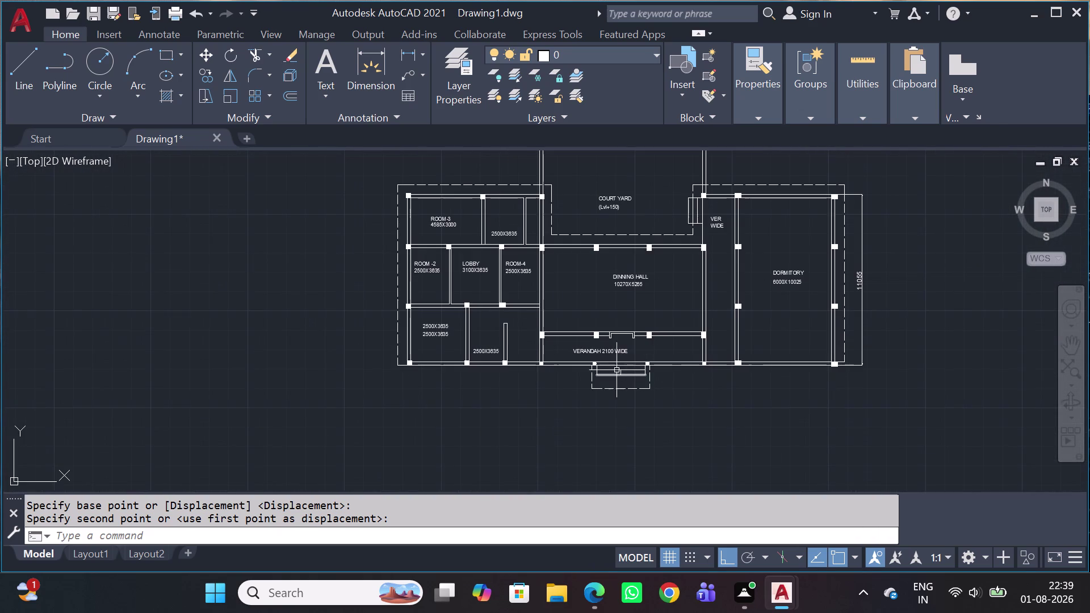
middle_drag(610, 372, 775, 477)
scroll(up, 3)
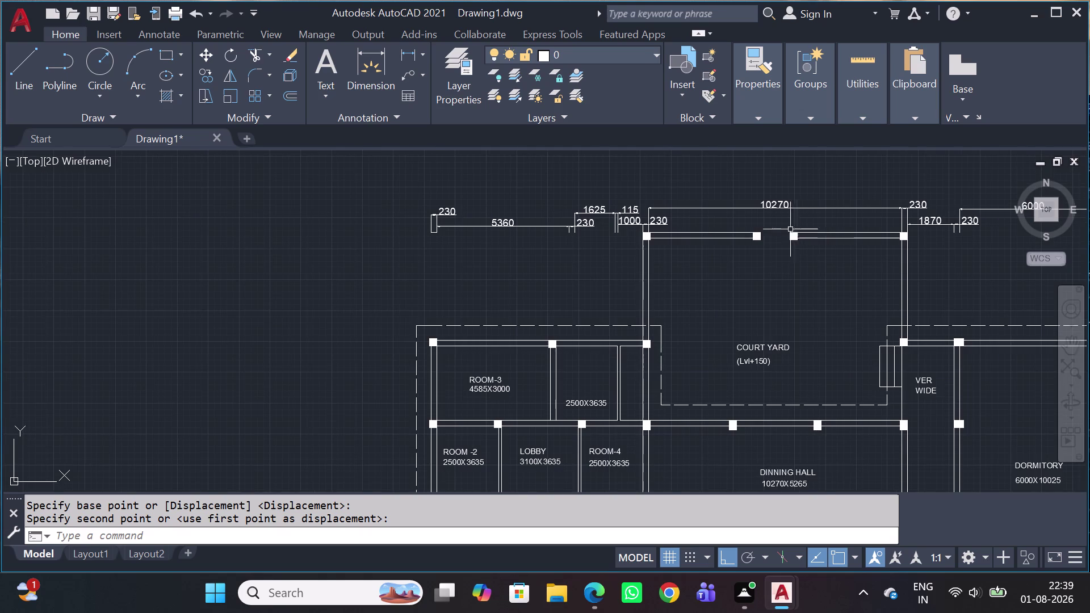
middle_drag(779, 238, 756, 247)
key(d)
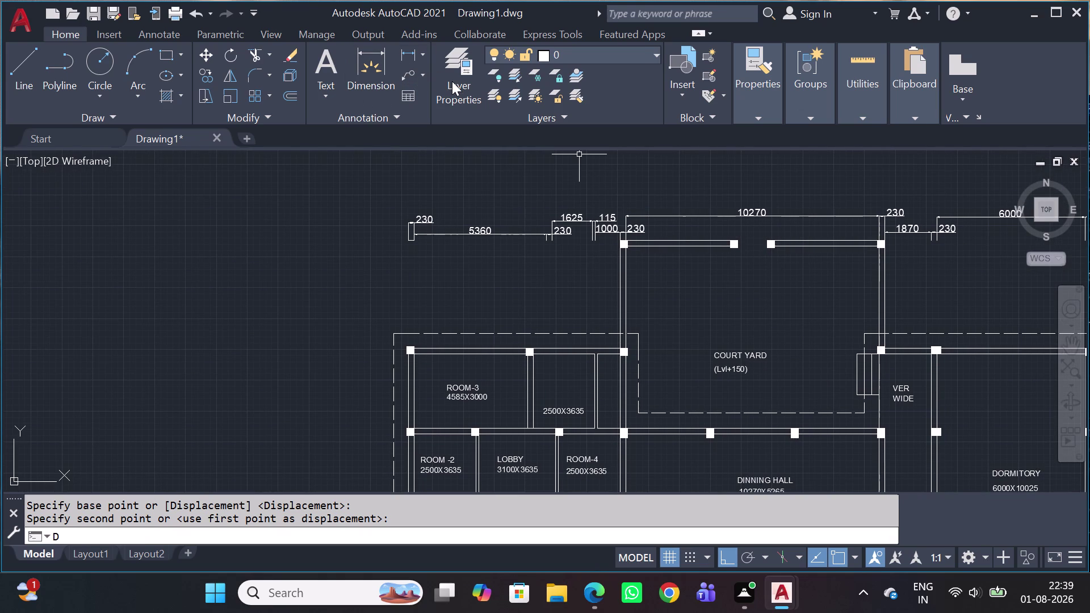
key(BackSpace)
click(413, 78)
Place the leader arrowhead on the top-right court yard pillar and its landing to the right.
scroll(up, 3)
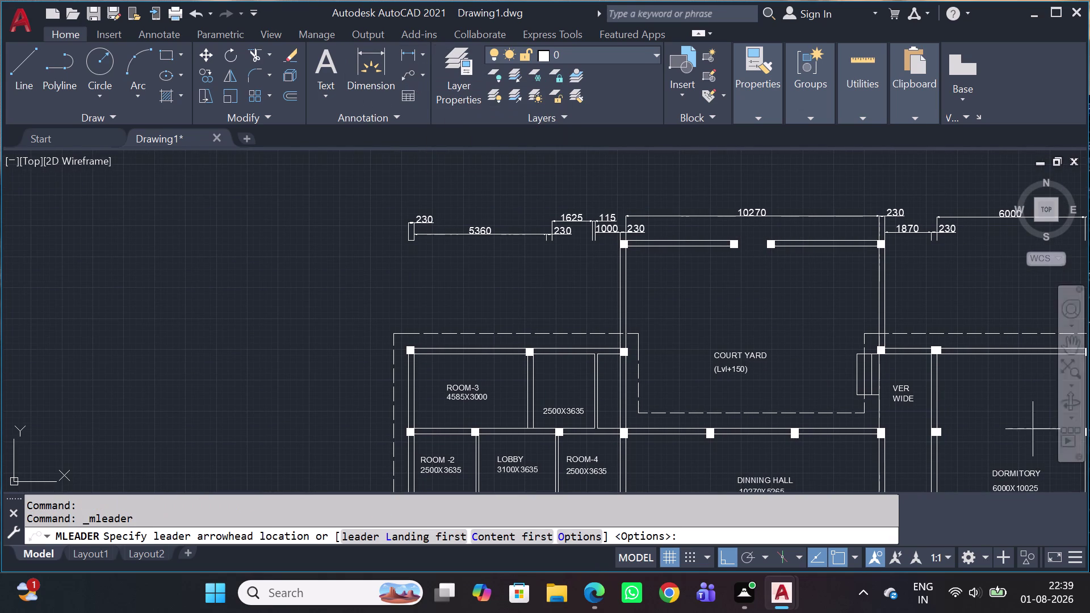
middle_drag(889, 274, 794, 283)
scroll(up, 3)
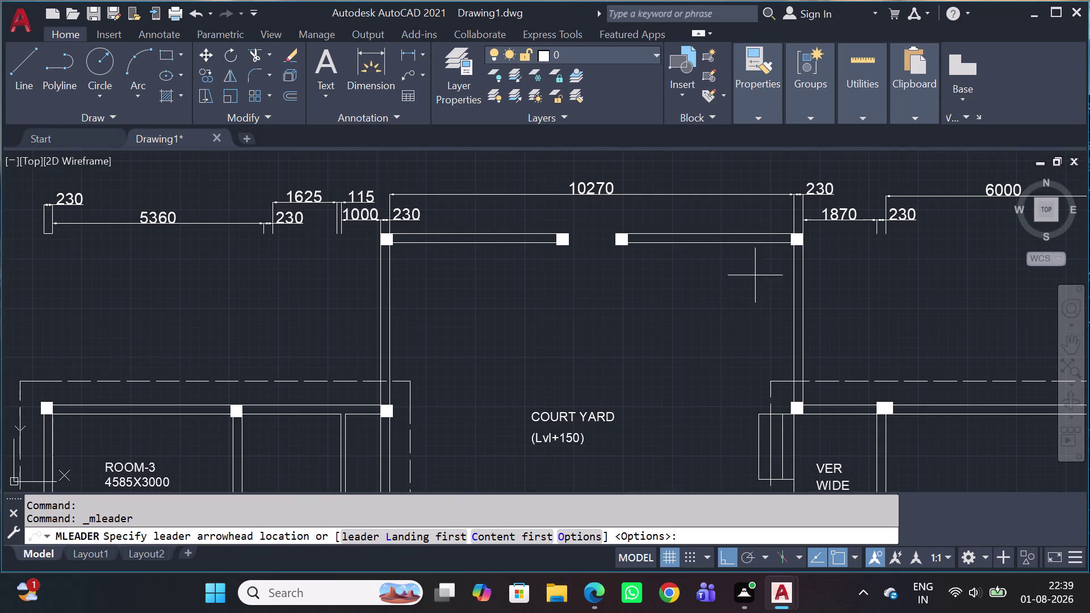
scroll(up, 3)
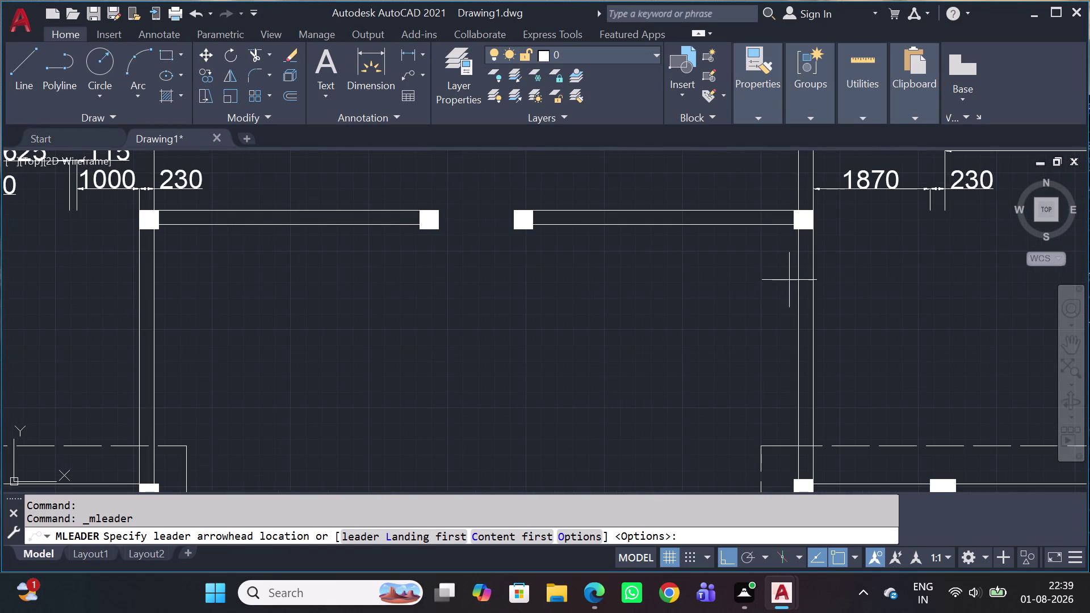
scroll(up, 3)
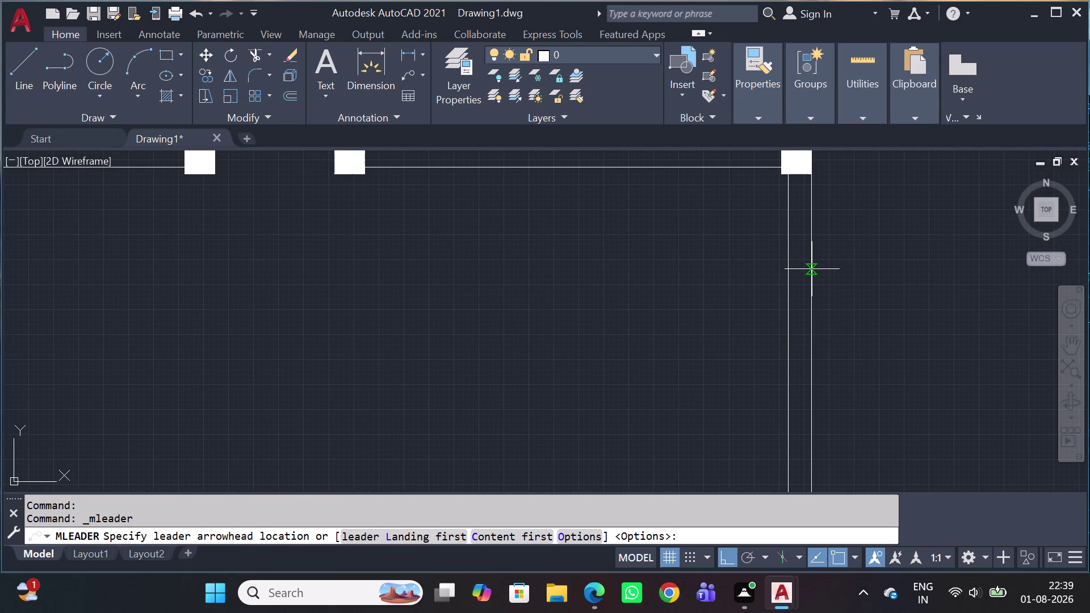
scroll(down, 3)
middle_drag(818, 265, 739, 353)
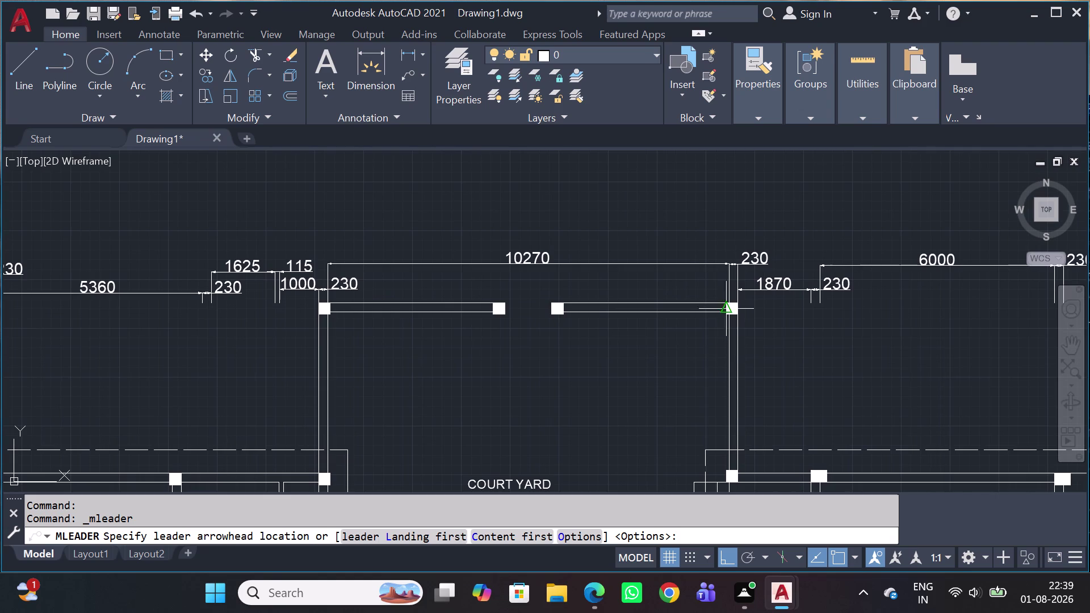
scroll(up, 3)
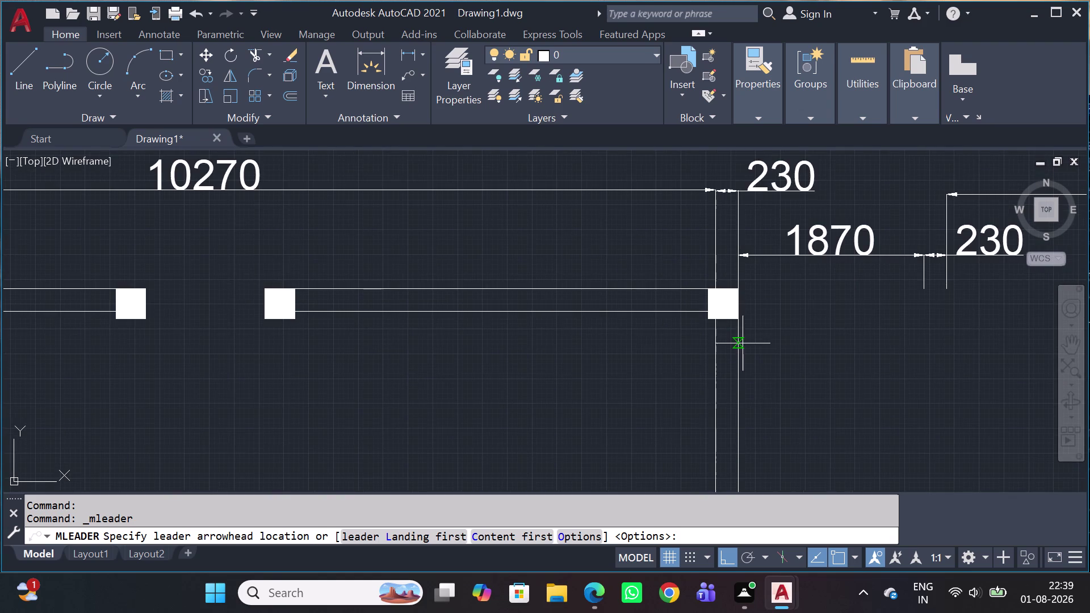
scroll(up, 3)
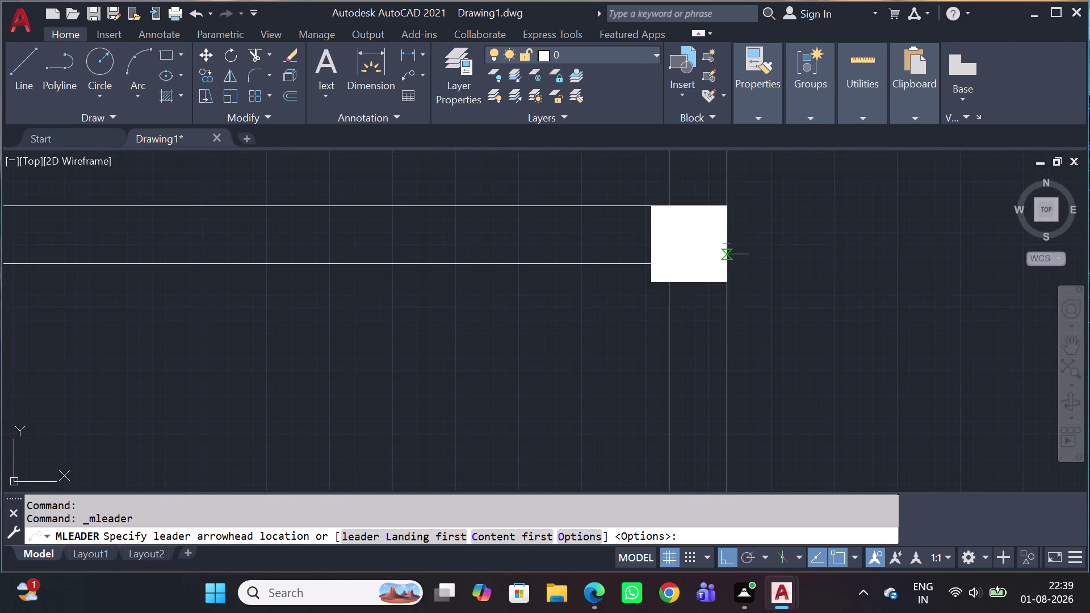
click(721, 256)
middle_drag(918, 269, 705, 305)
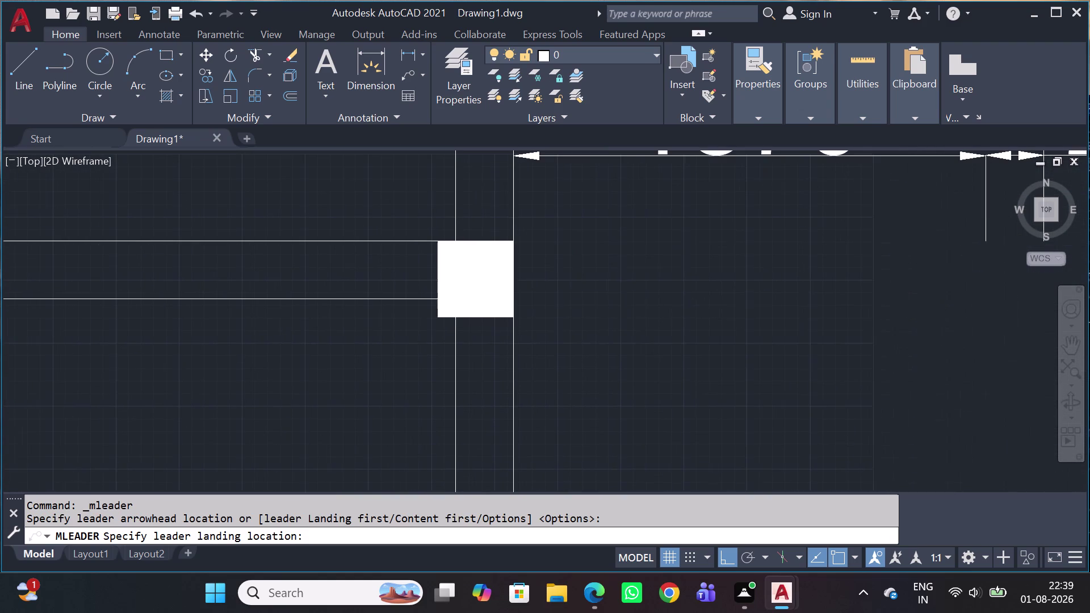
drag(685, 294, 690, 293)
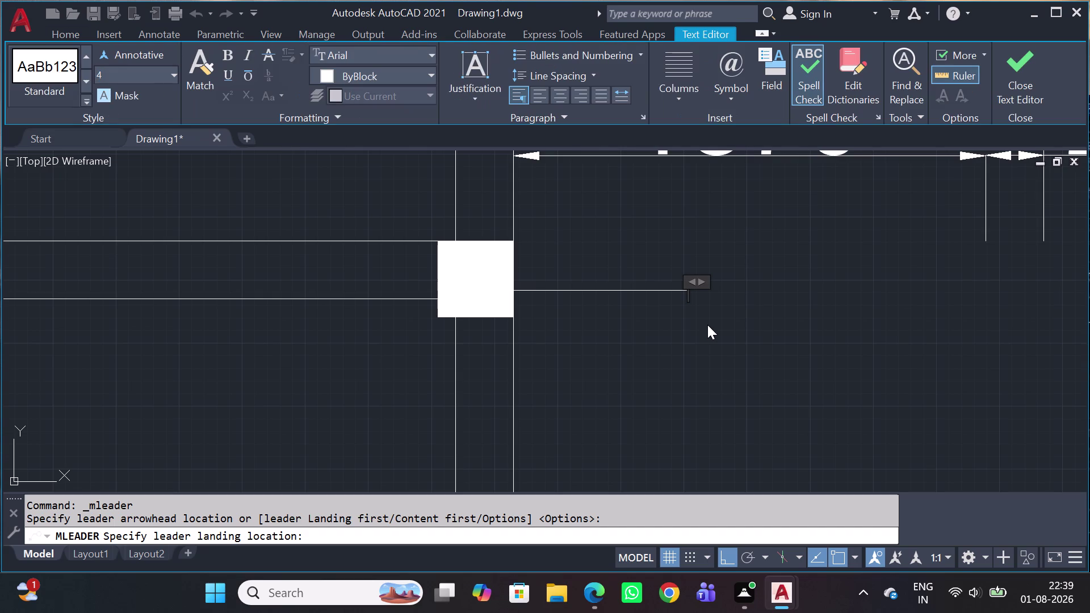
Type the pillar leader note '230X 230 BRK PILLAR'.
text(230)
key(space)
key(BackSpace)
key(x)
key(space)
text(230)
key(space)
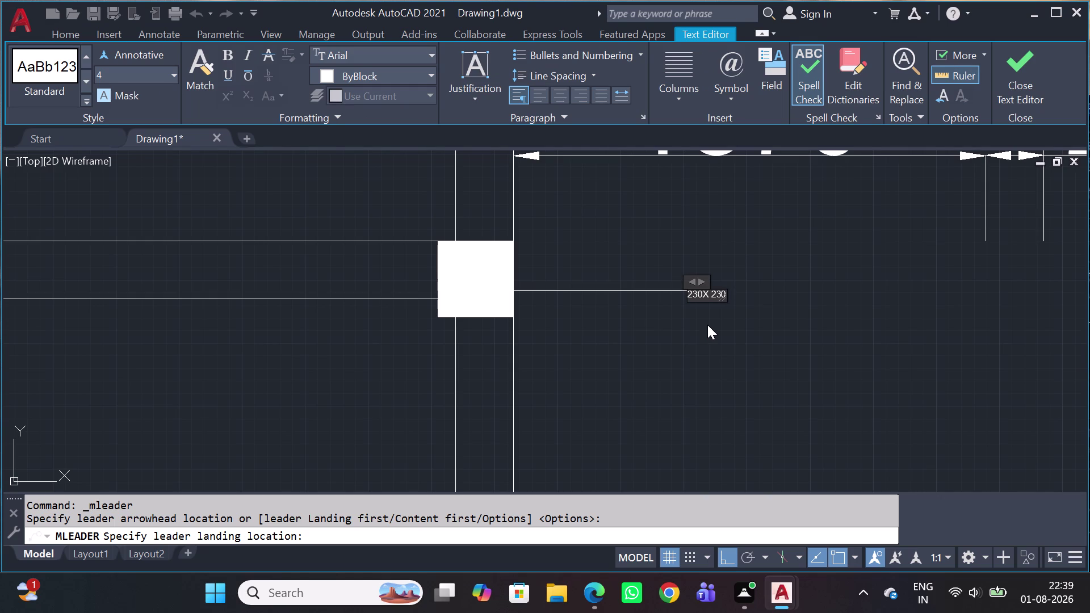
text(BR)
text(K)
key(space)
text(P)
text(ILLAR)
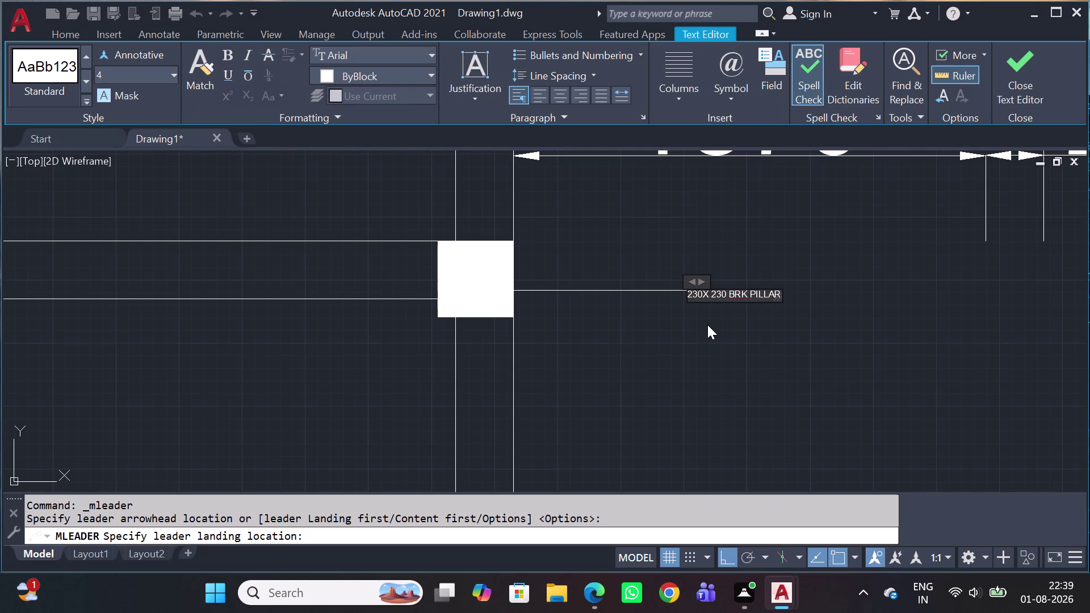
Exit the text editor, keep the text changes, and select the new pillar leader.
drag(116, 89, 117, 80)
click(119, 65)
text(20)
key(Return)
key(Return)
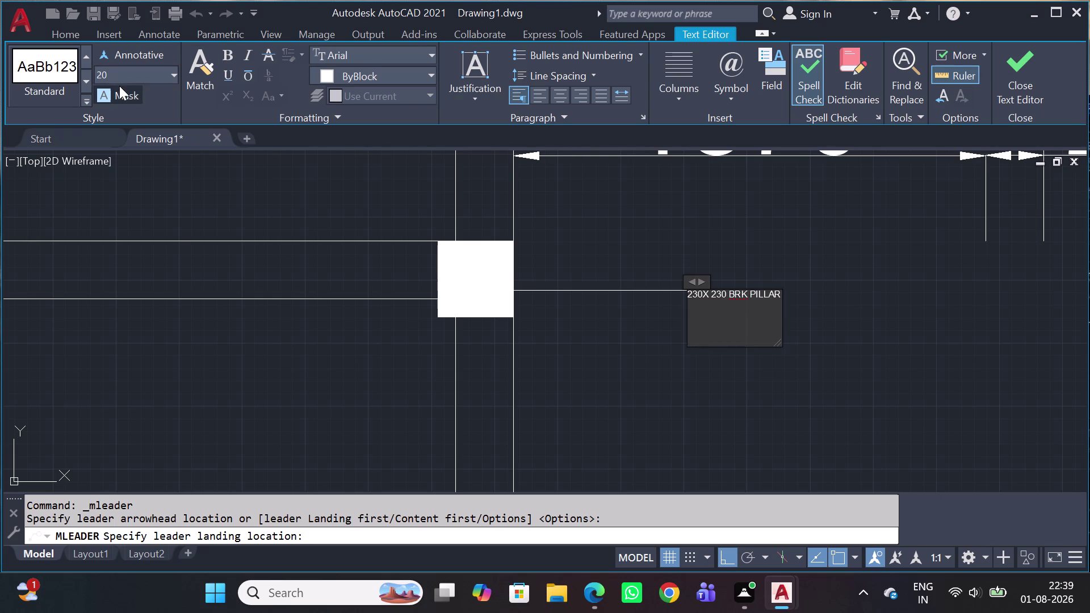
click(131, 72)
key(Return)
key(Escape)
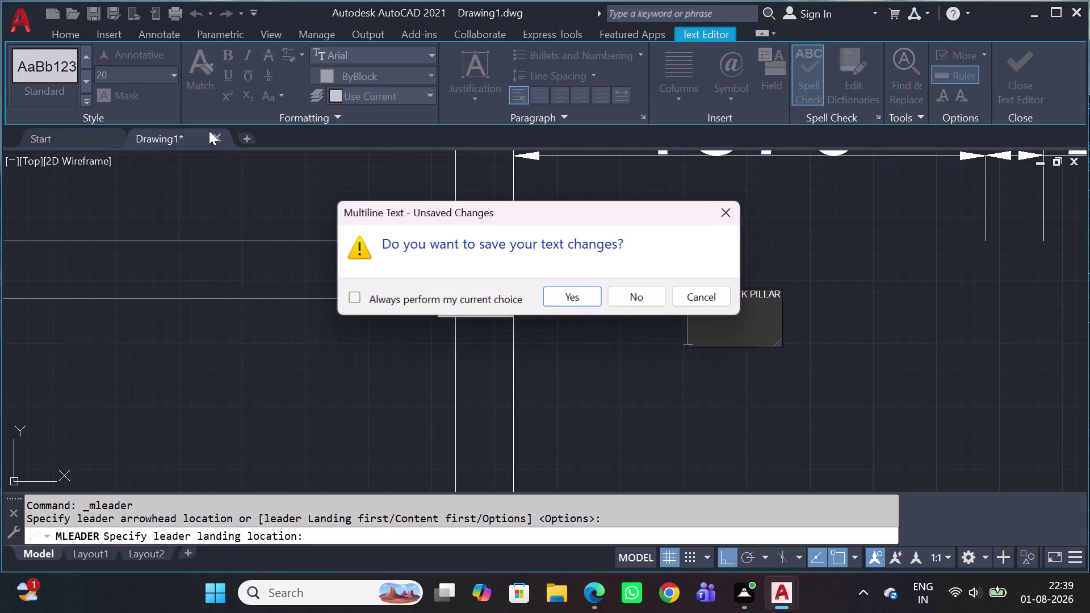
click(577, 294)
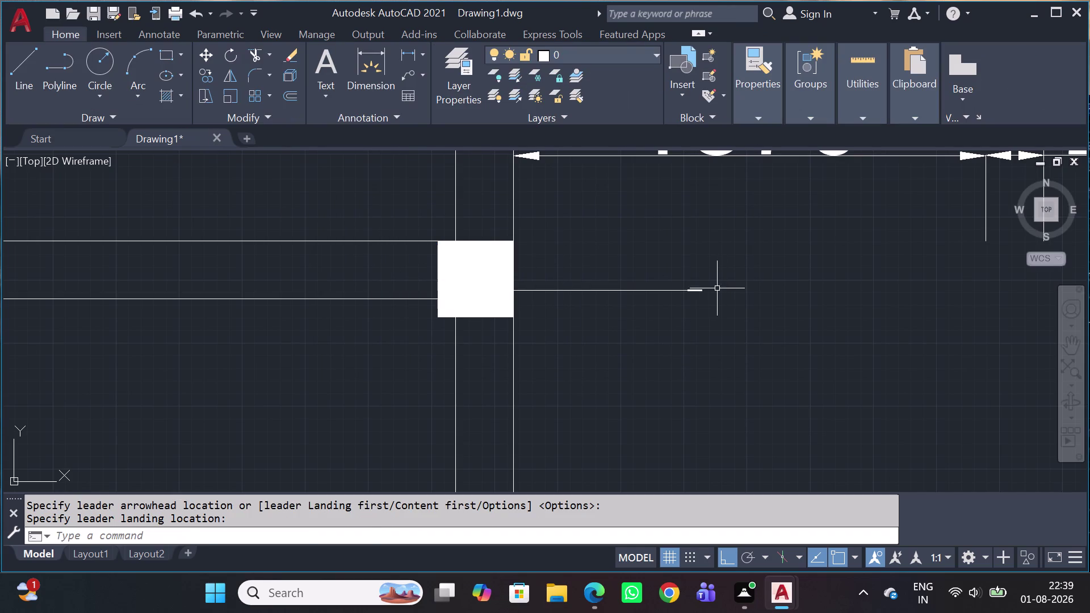
click(707, 278)
click(612, 330)
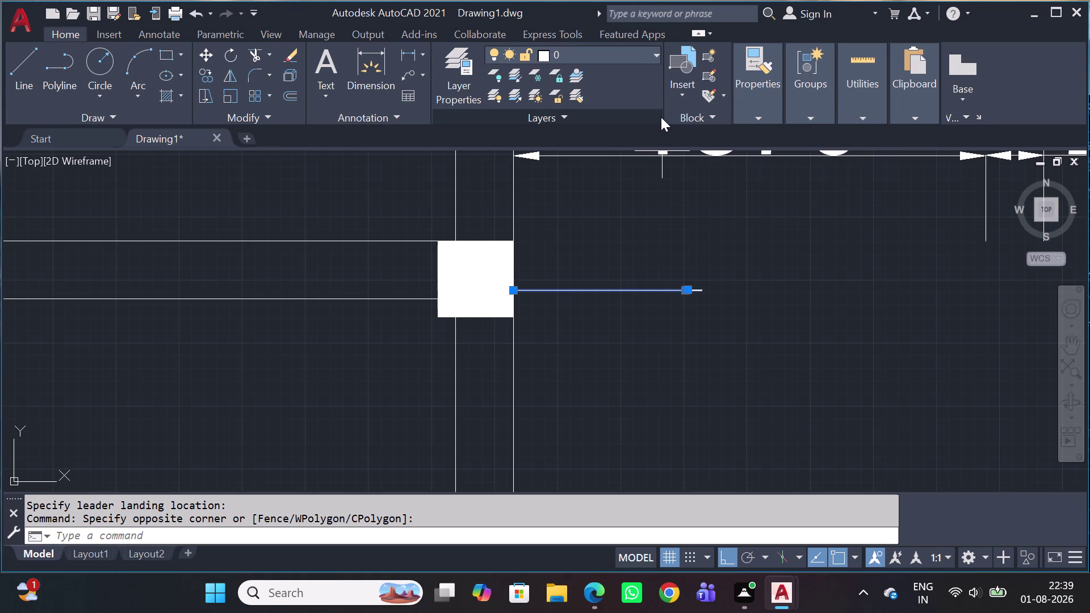
Set the pillar leader's arrowhead size to 20 in Properties (PR).
text(PR)
key(space)
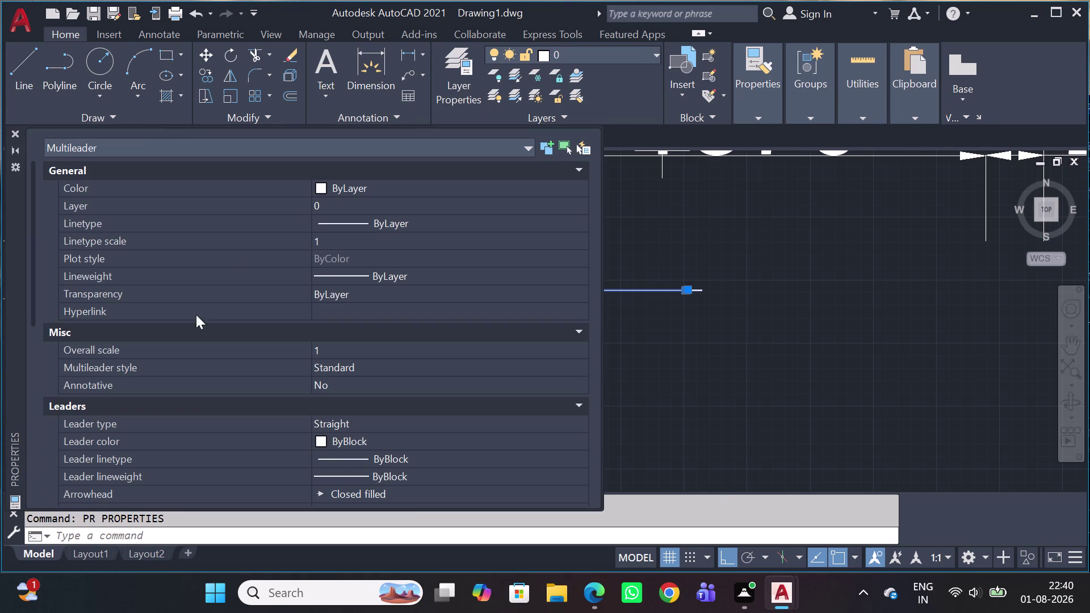
scroll(down, 3)
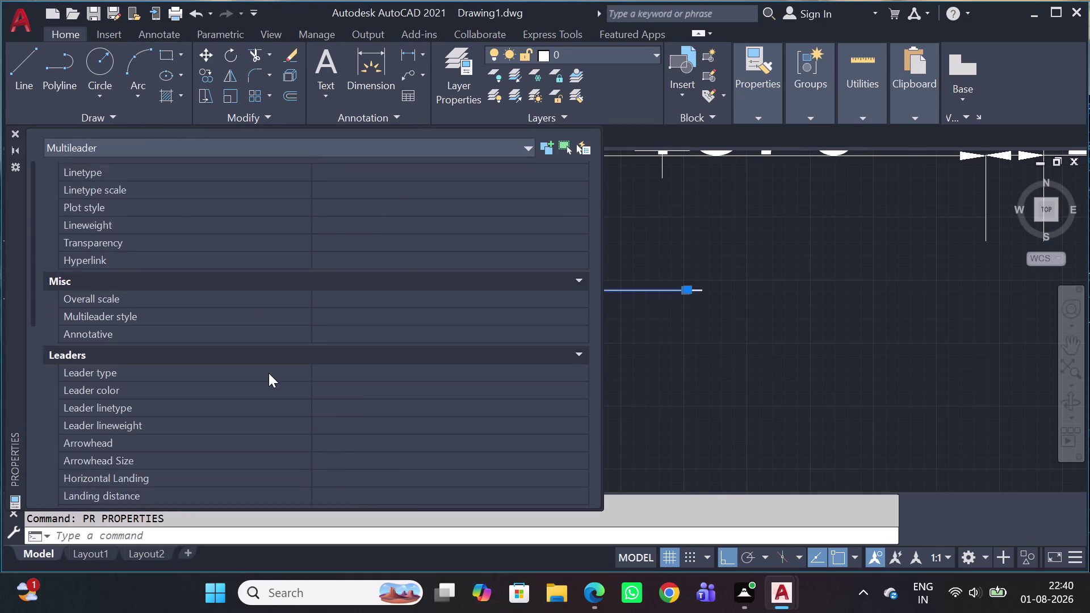
scroll(down, 3)
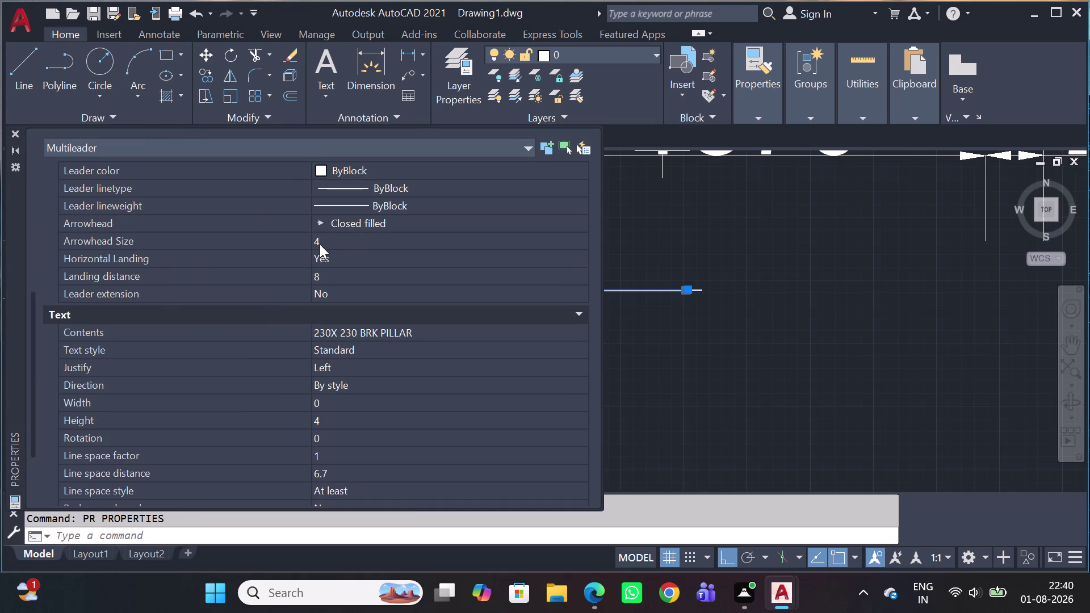
click(328, 246)
text(20)
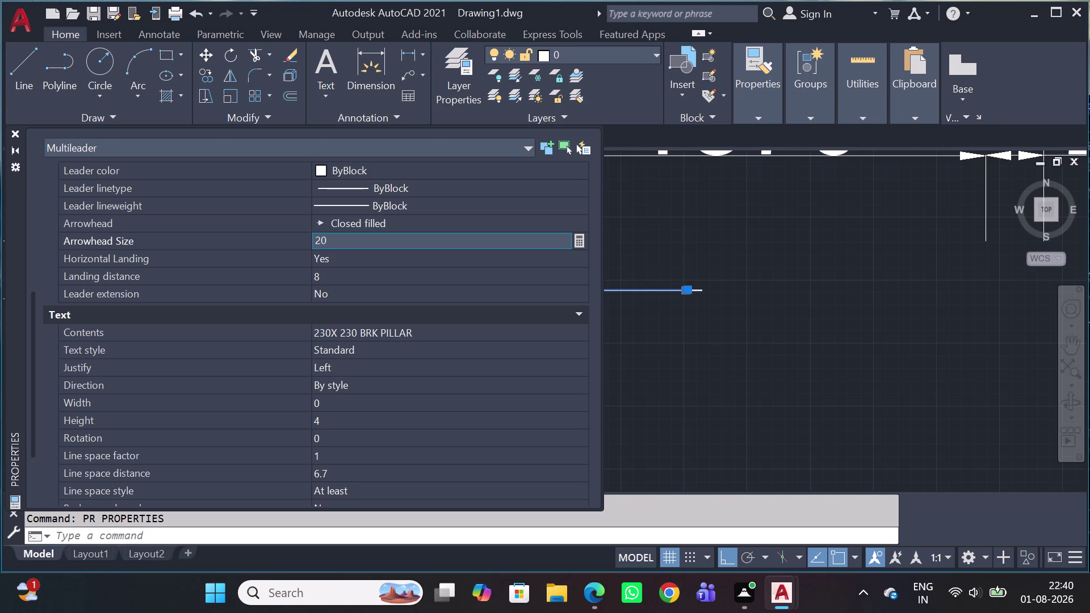
key(Return)
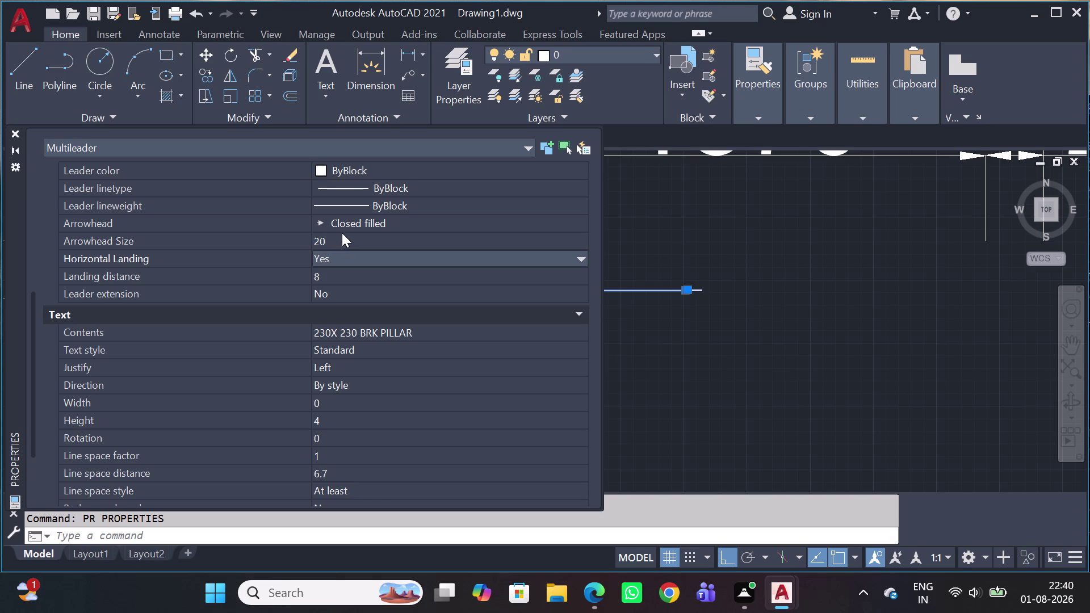
Try leader text heights of 20, then 50.
scroll(down, 3)
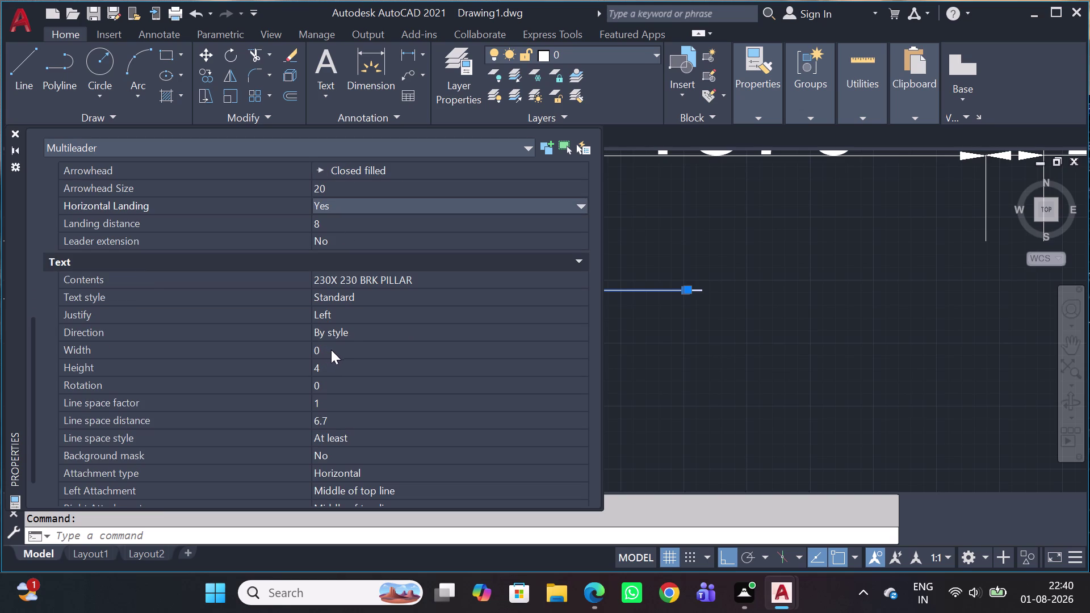
click(322, 371)
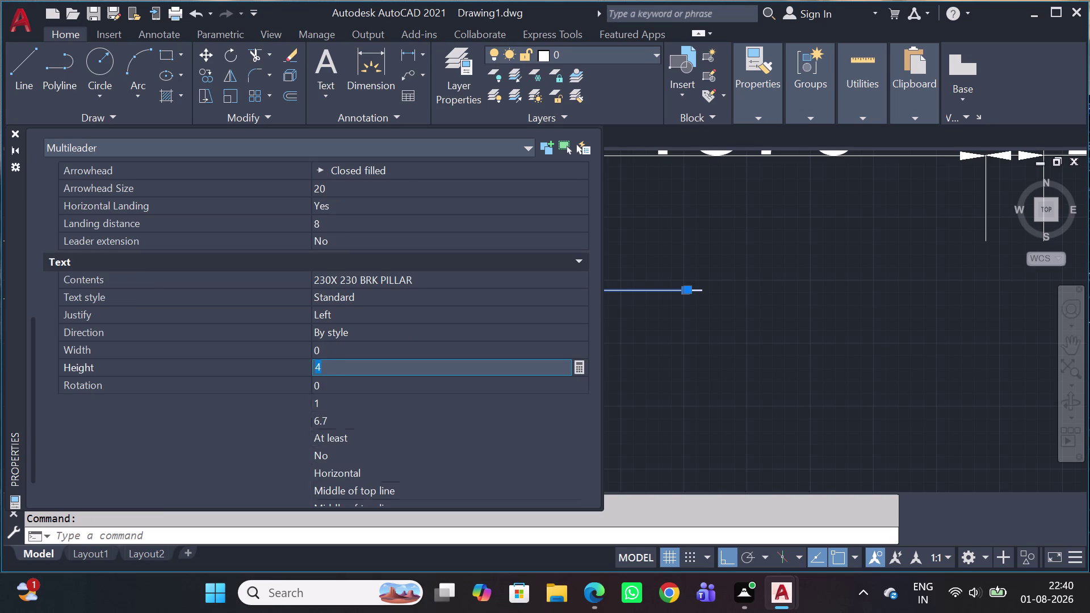
text(20)
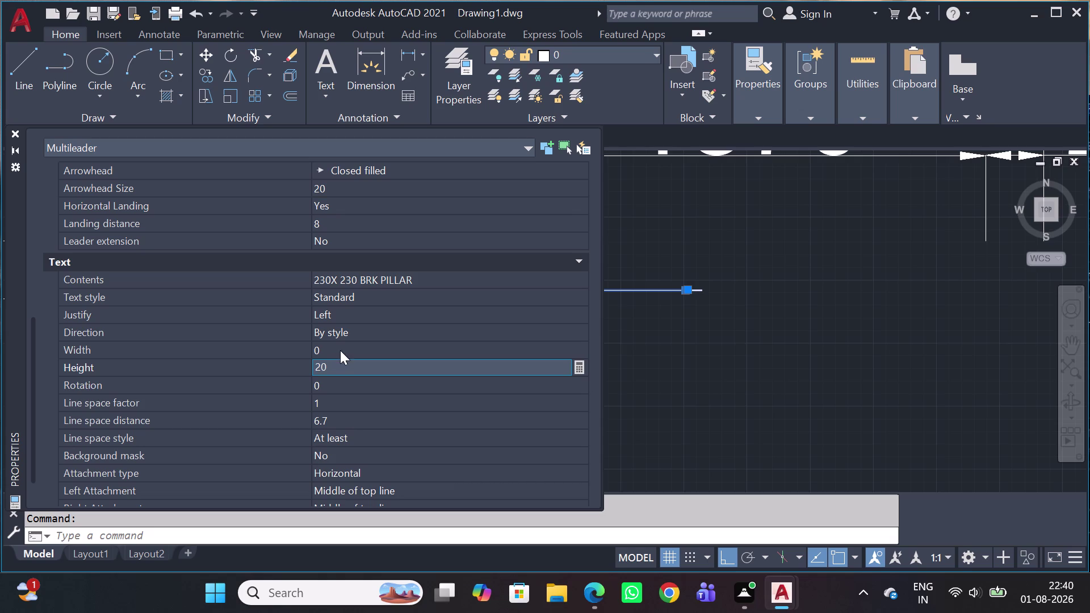
key(Return)
scroll(down, 3)
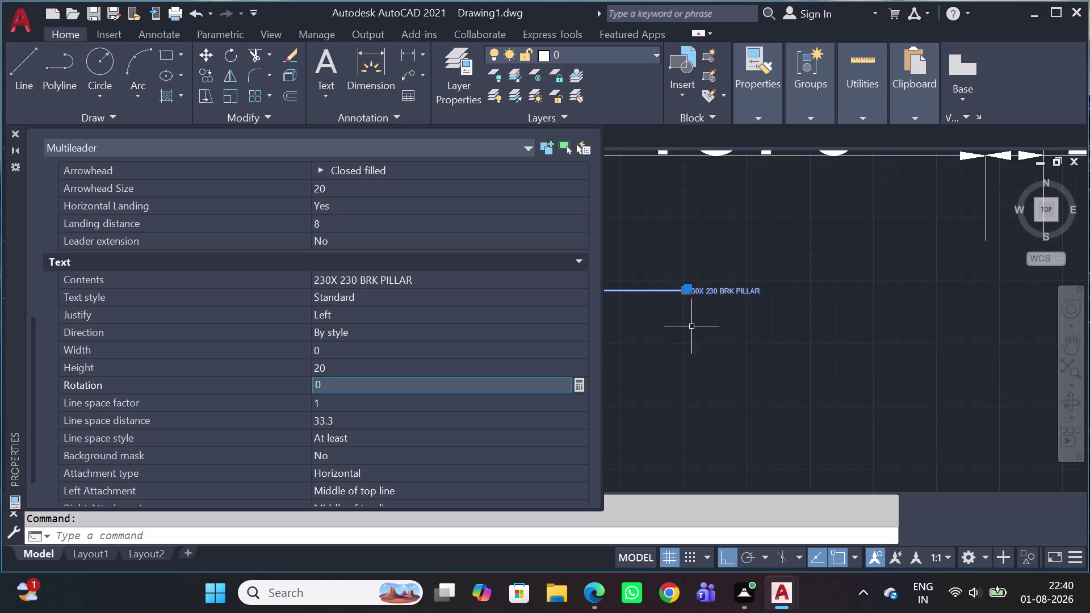
click(348, 371)
text(50)
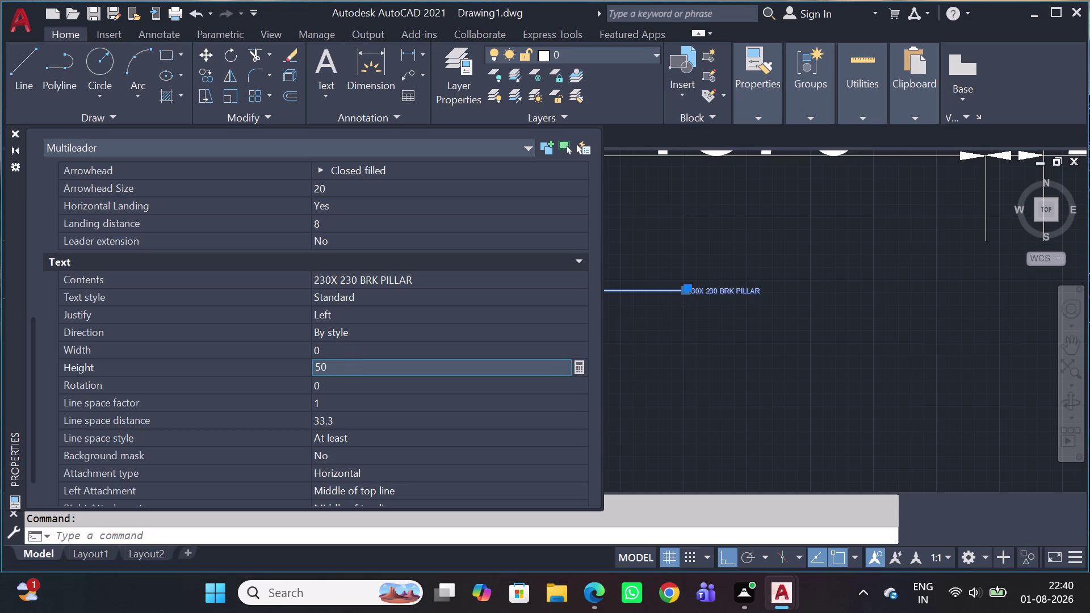
key(Return)
Raise the leader text height through 150 and 200 to a final 250.
scroll(down, 3)
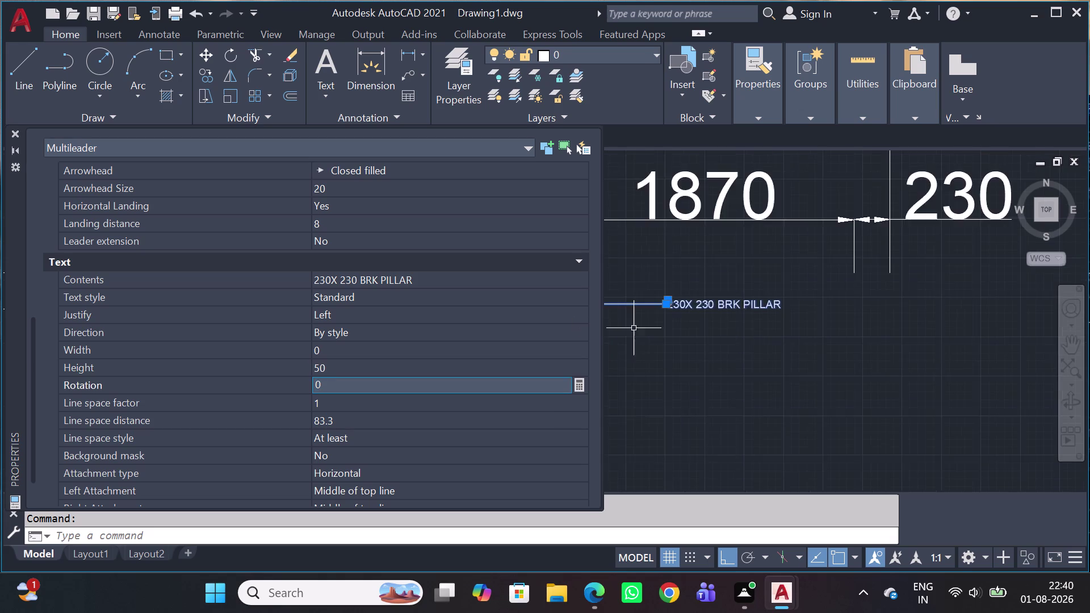
scroll(down, 3)
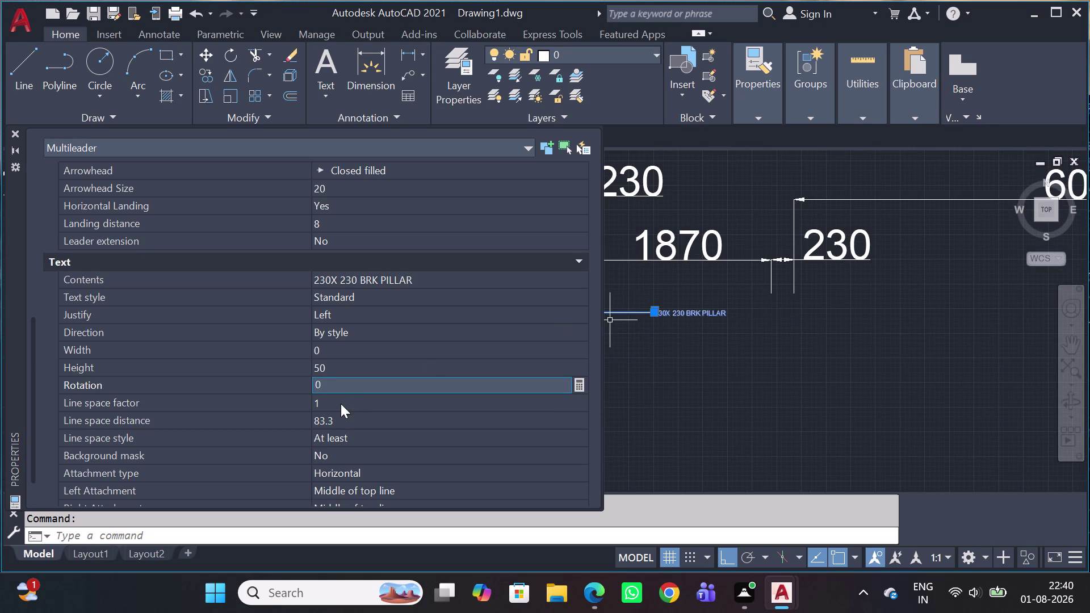
click(340, 367)
text(1)
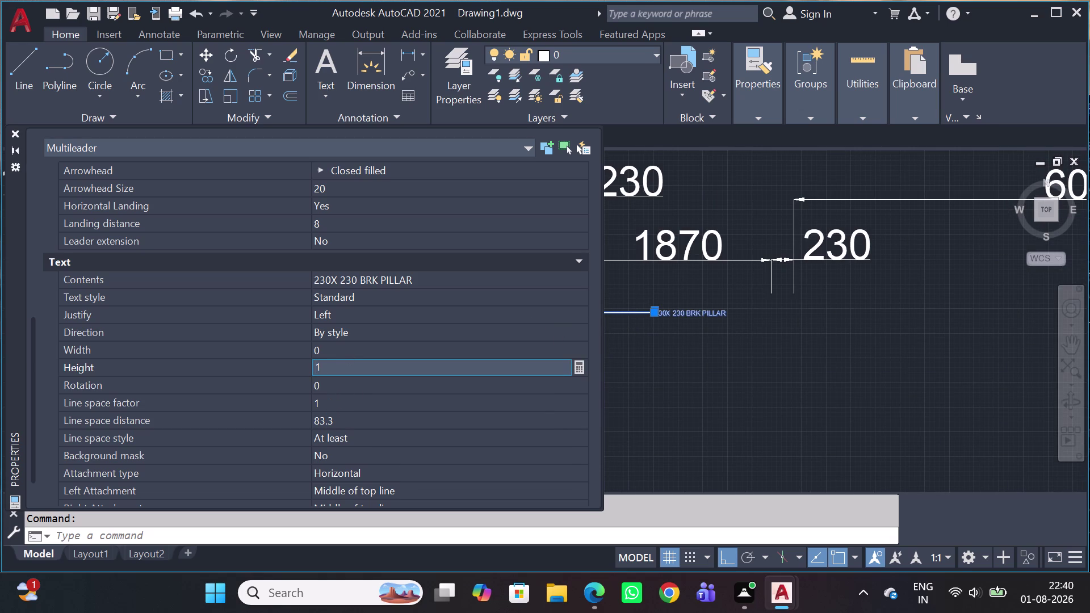
text(50)
key(Return)
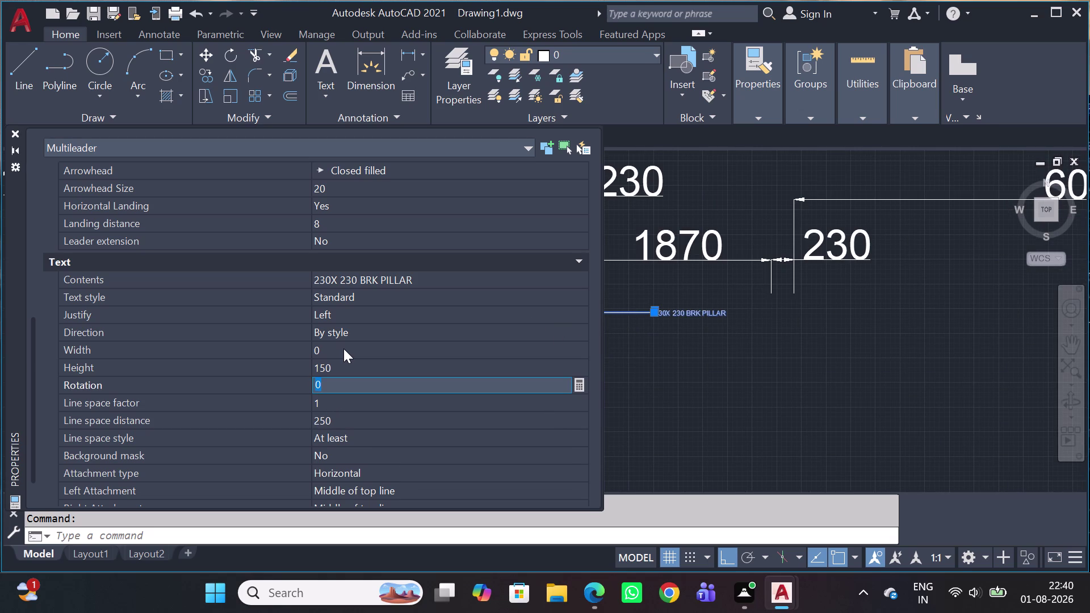
click(343, 368)
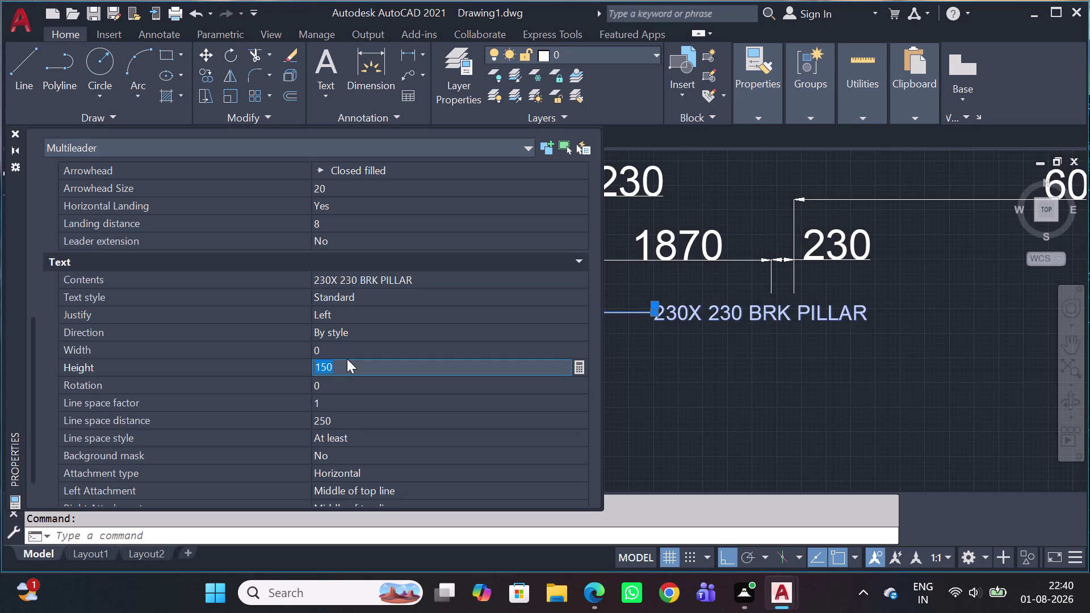
text(20)
key(0)
key(Return)
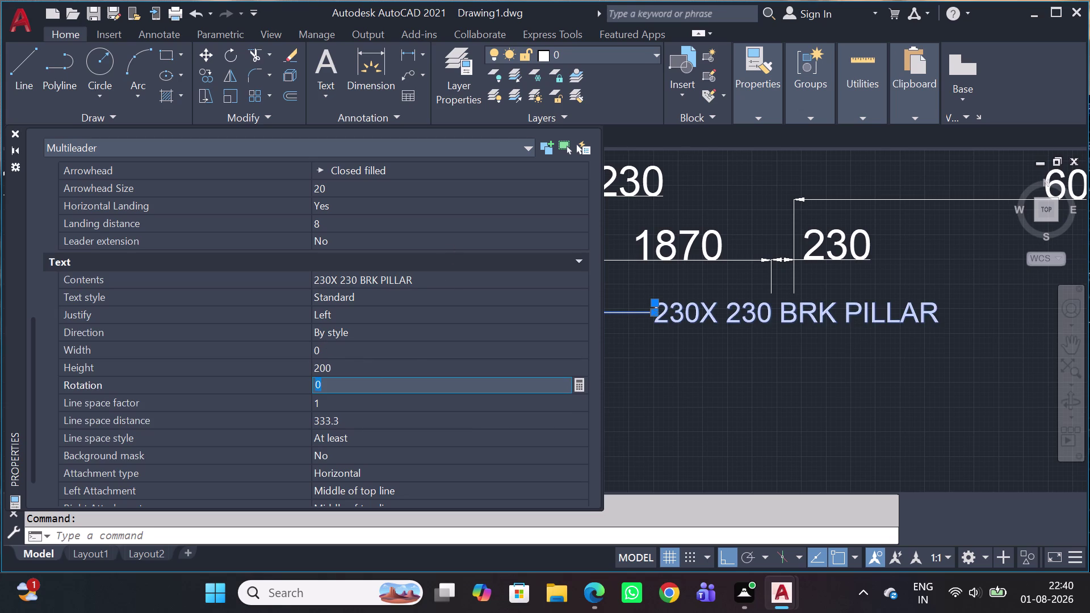
click(373, 367)
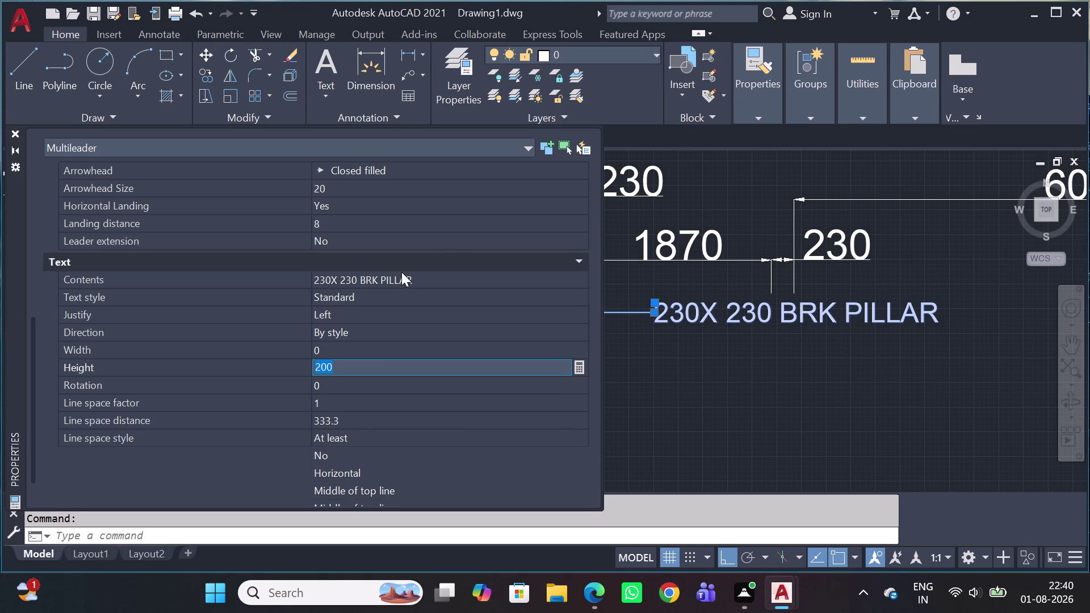
text(250)
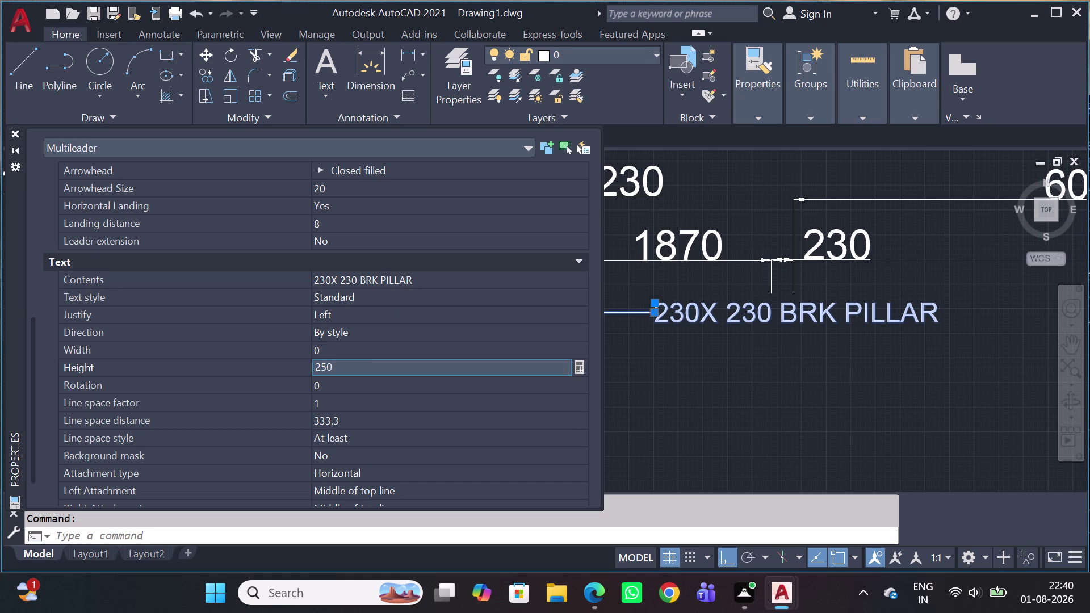
key(Return)
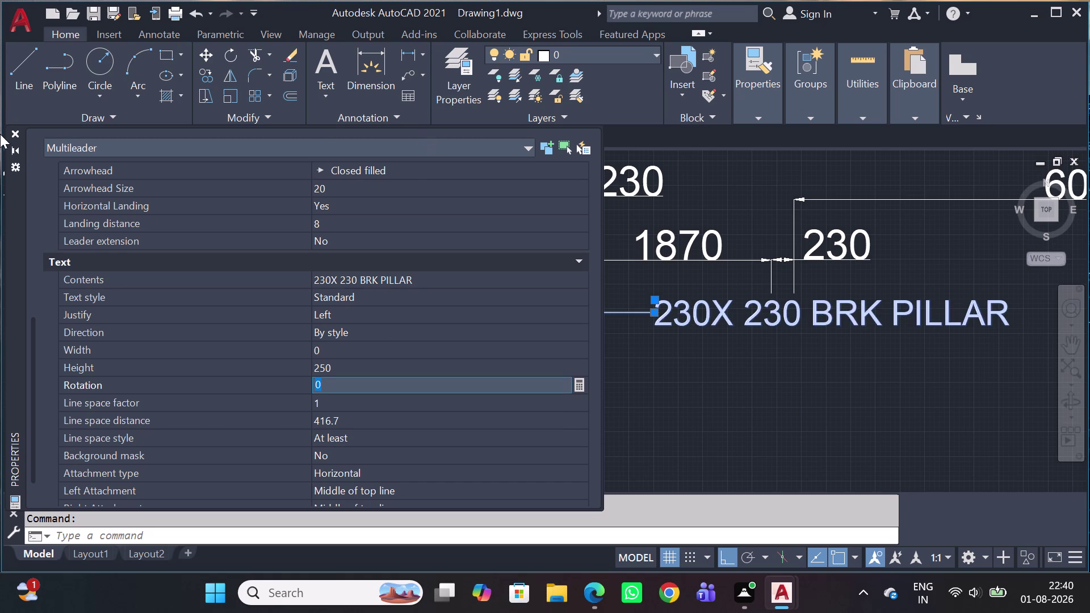
Close the palette, reselect the pillar leader and reopen its Properties.
click(10, 133)
scroll(down, 3)
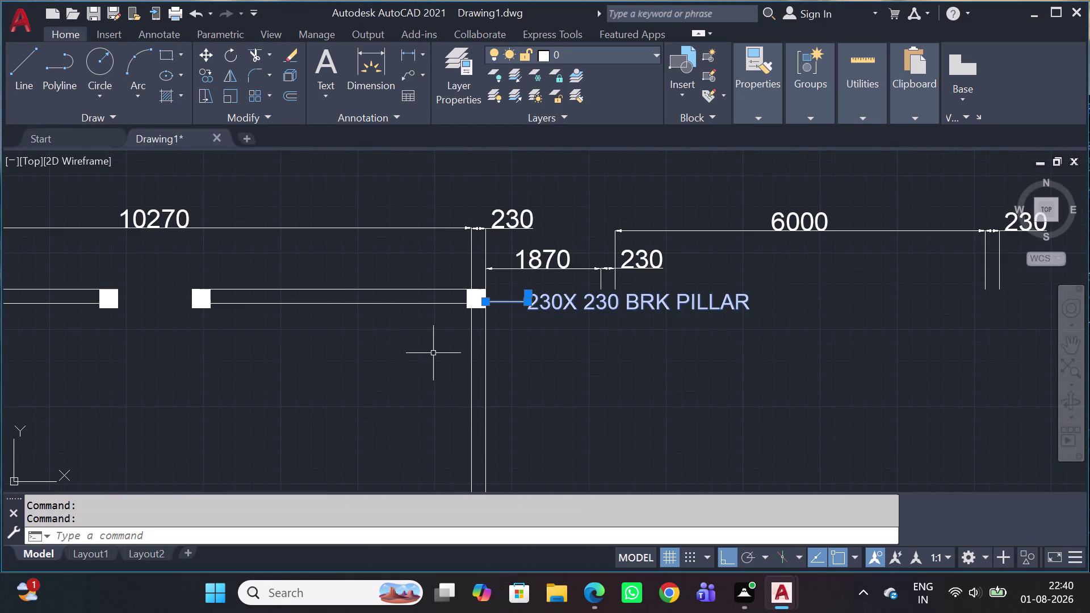
key(Escape)
scroll(up, 3)
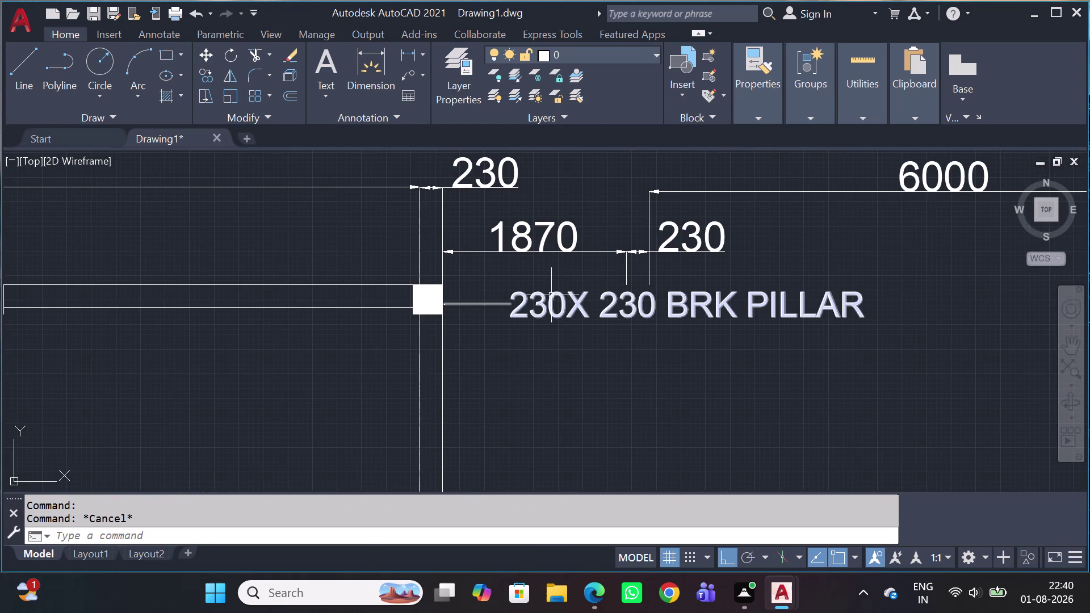
click(554, 289)
click(519, 325)
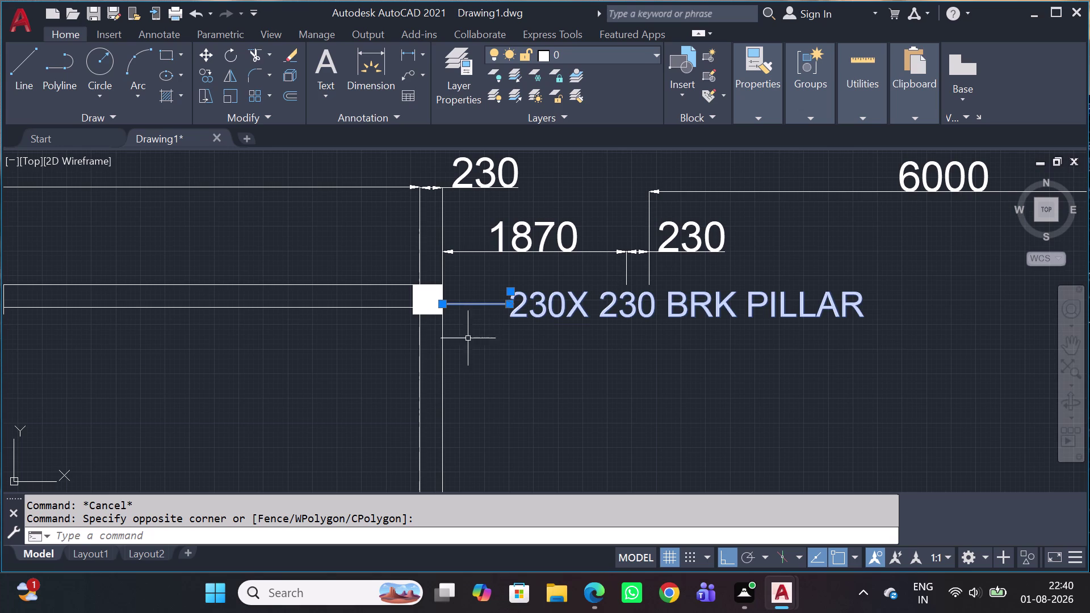
text(PR)
key(space)
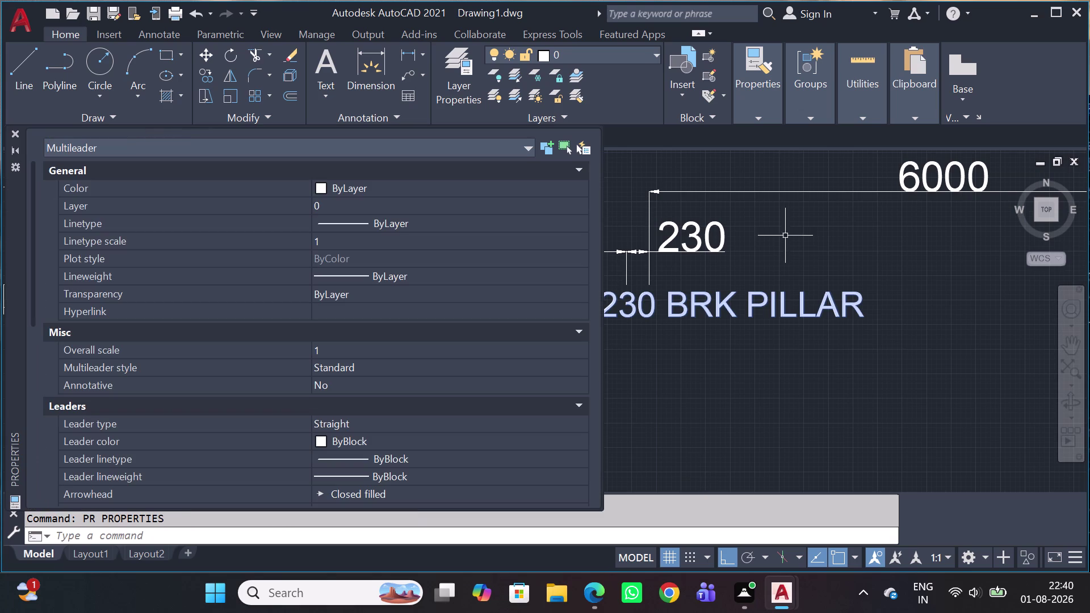
Enlarge the pillar leader's arrowhead size to 100 and close Properties.
scroll(down, 3)
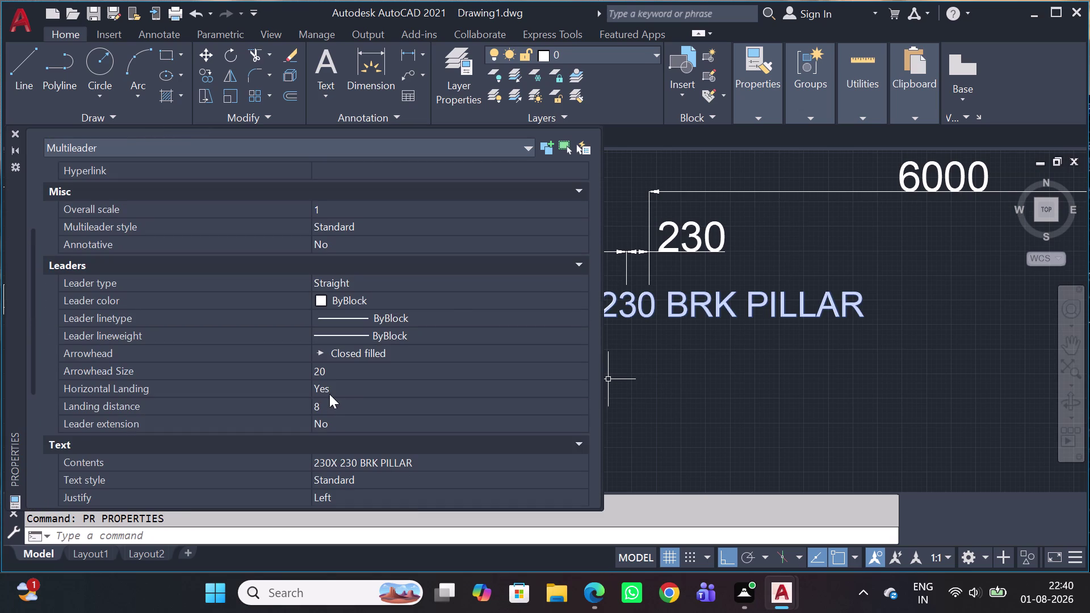
click(346, 378)
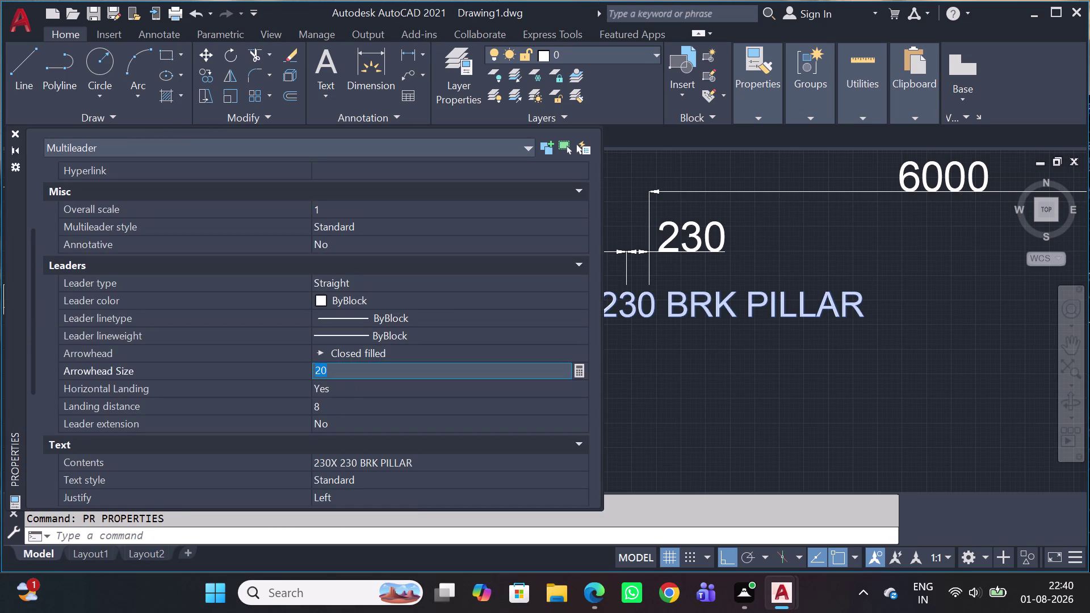
text(100)
key(Return)
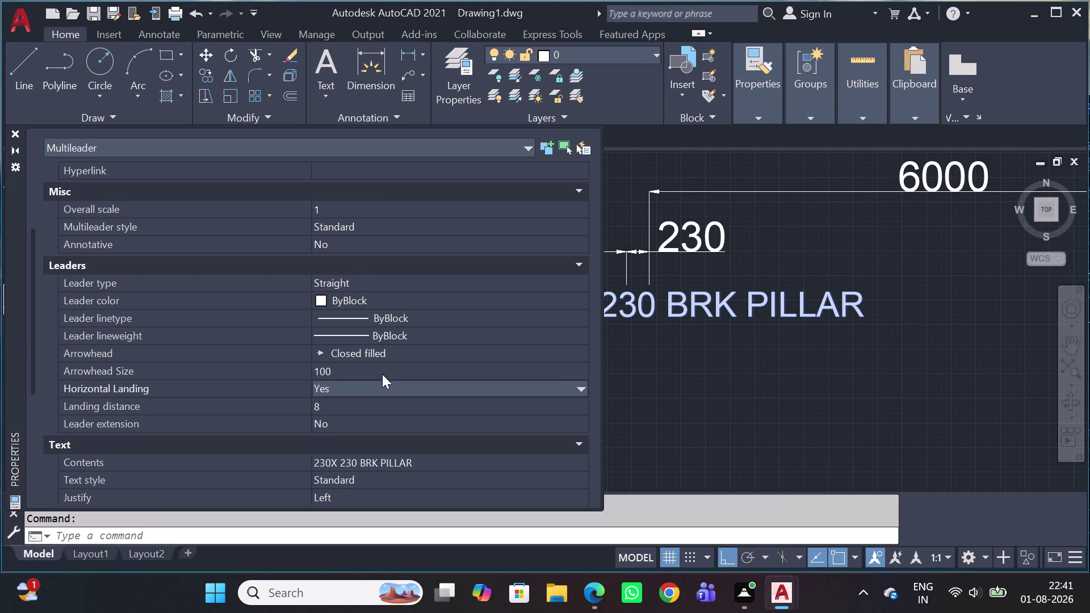
click(385, 370)
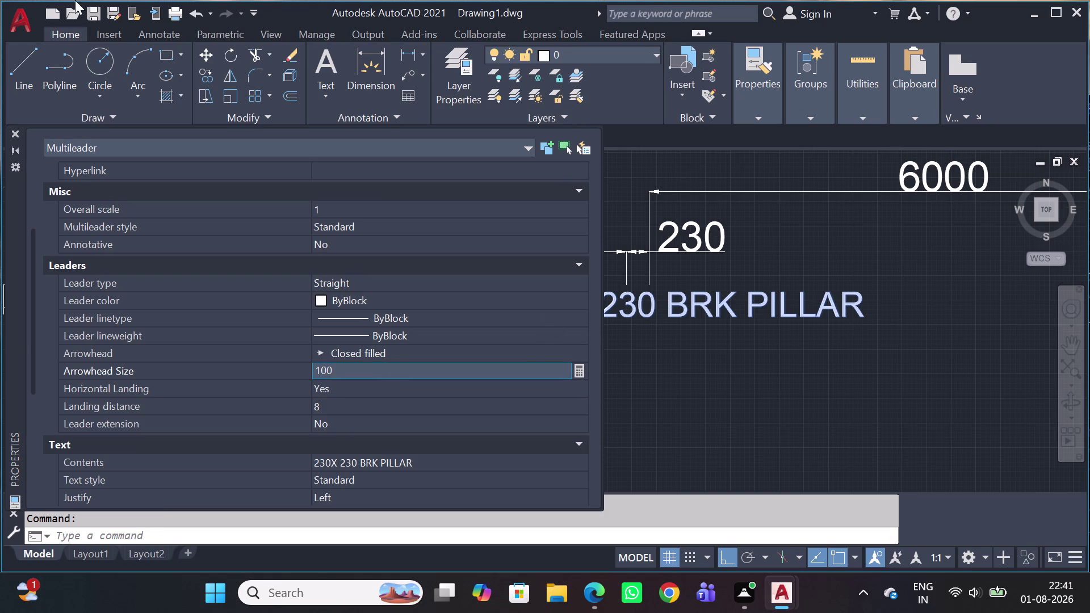
click(8, 135)
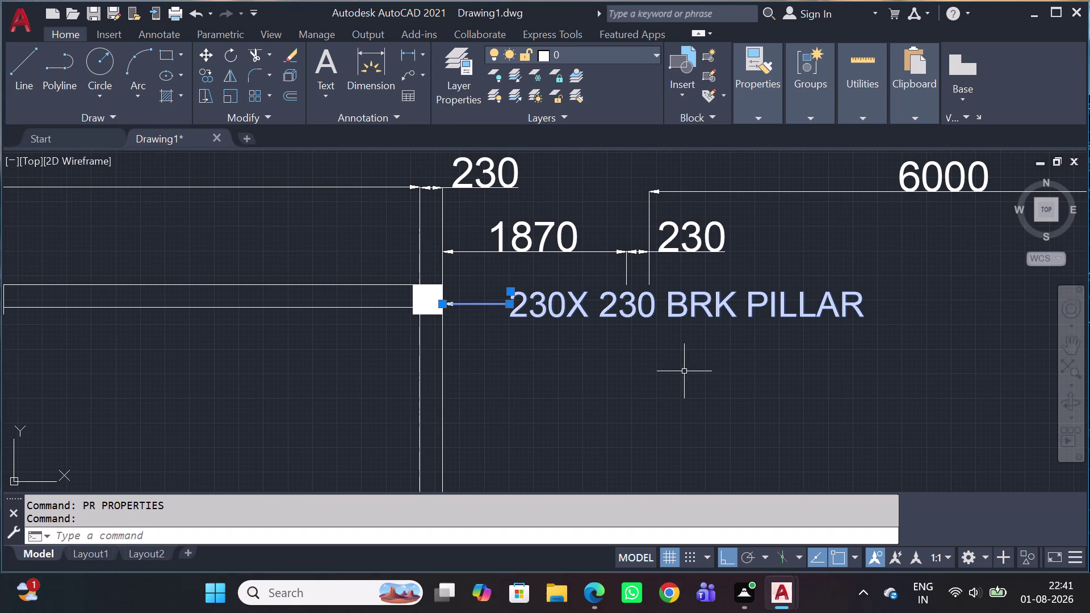
Select the pillar leader and start the COPY command (CO).
key(Escape)
click(582, 293)
key(c)
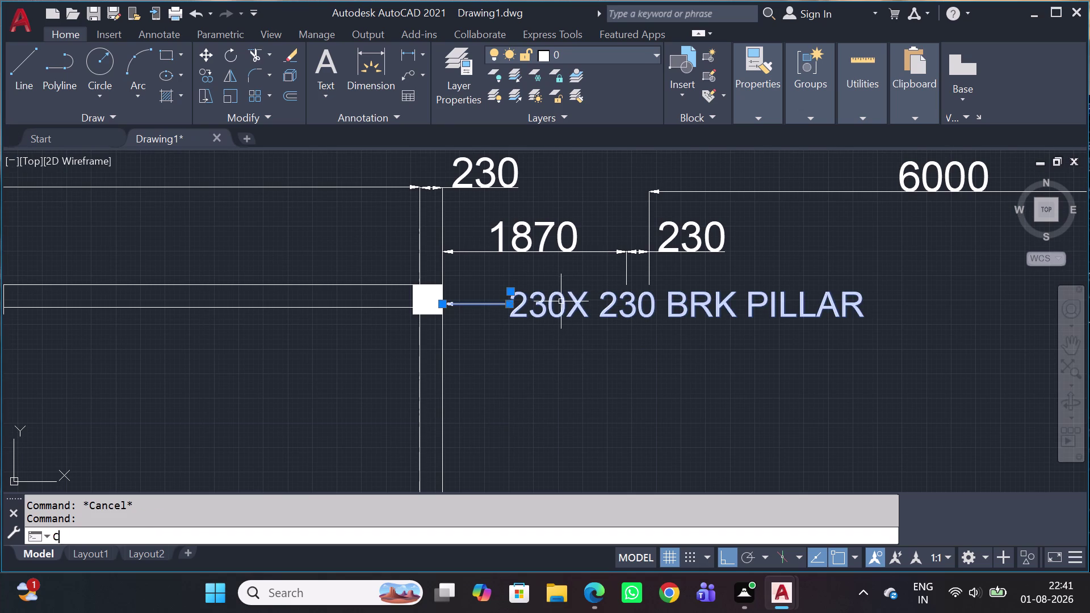
key(o)
key(space)
With the arrow tip as base and Ortho off, copy the leader onto the COURT YARD dashed line.
scroll(up, 3)
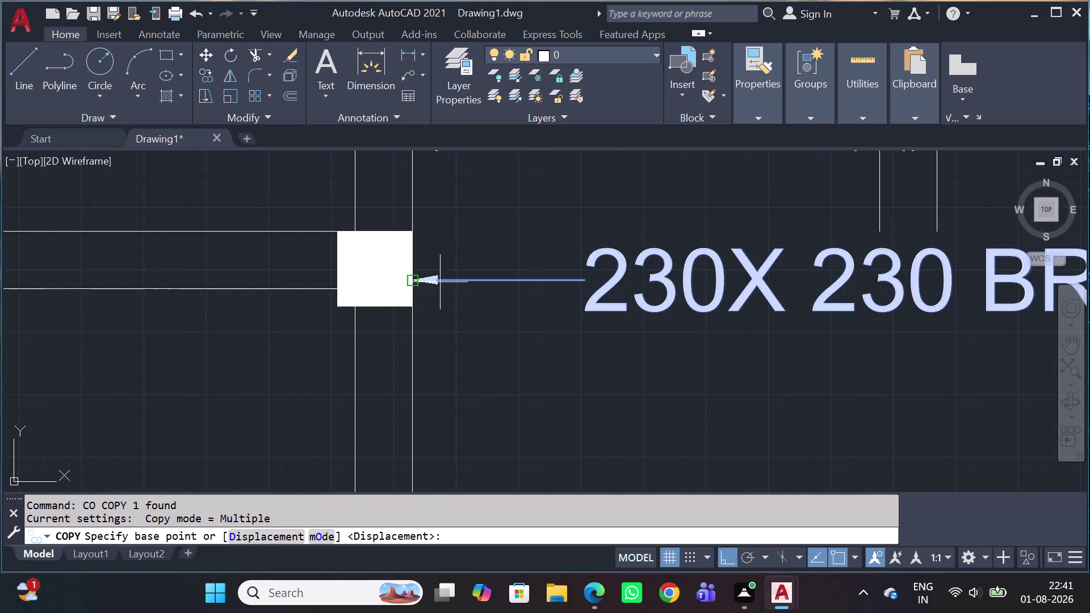
click(408, 275)
scroll(down, 3)
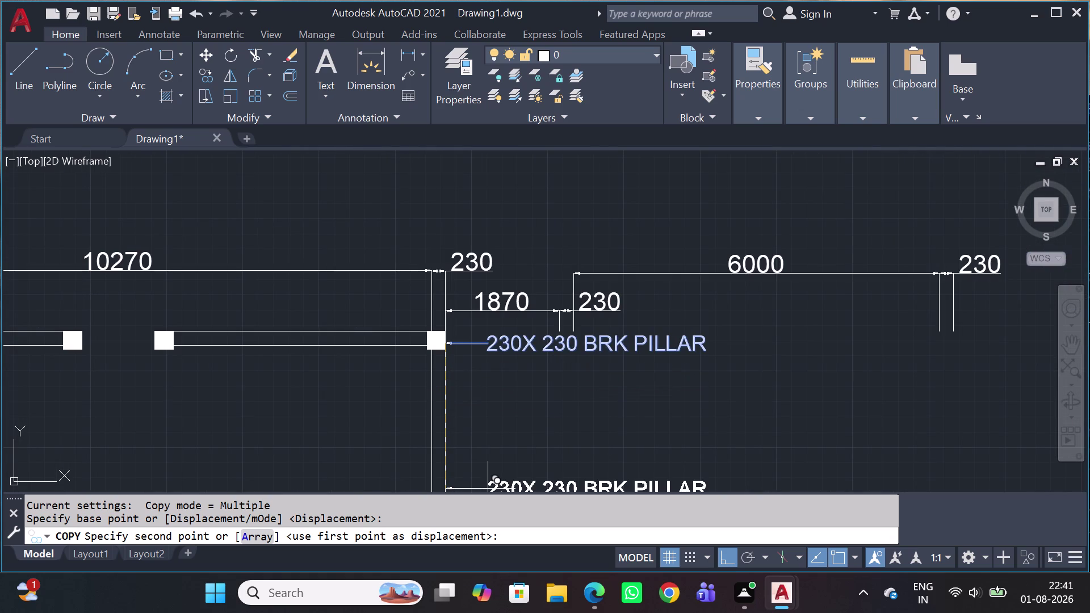
scroll(down, 3)
middle_drag(506, 567, 859, 557)
scroll(down, 3)
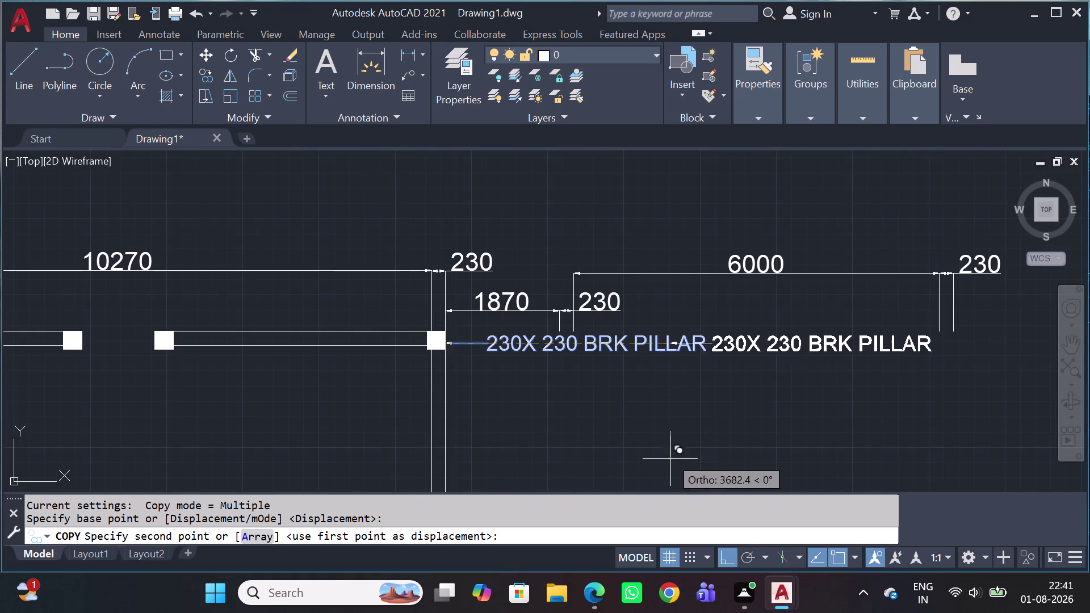
scroll(down, 3)
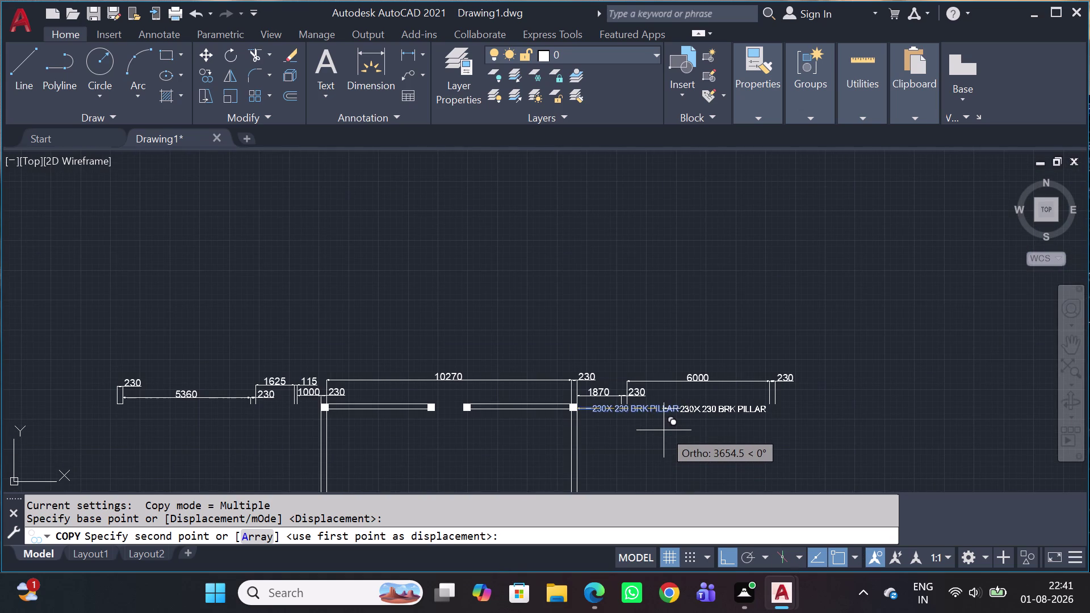
key(shift+F8)
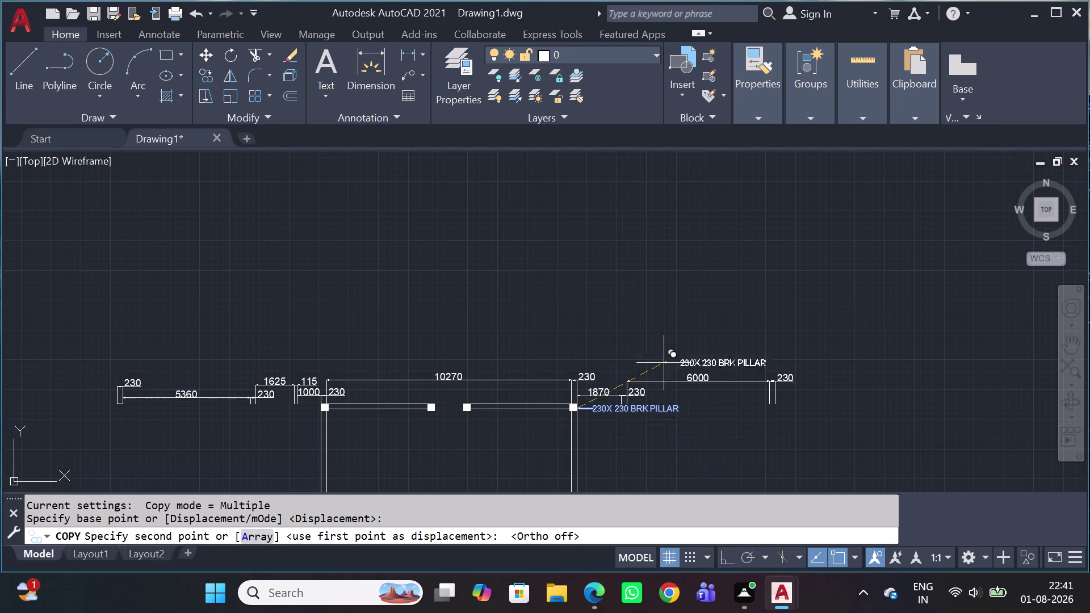
scroll(down, 3)
scroll(up, 3)
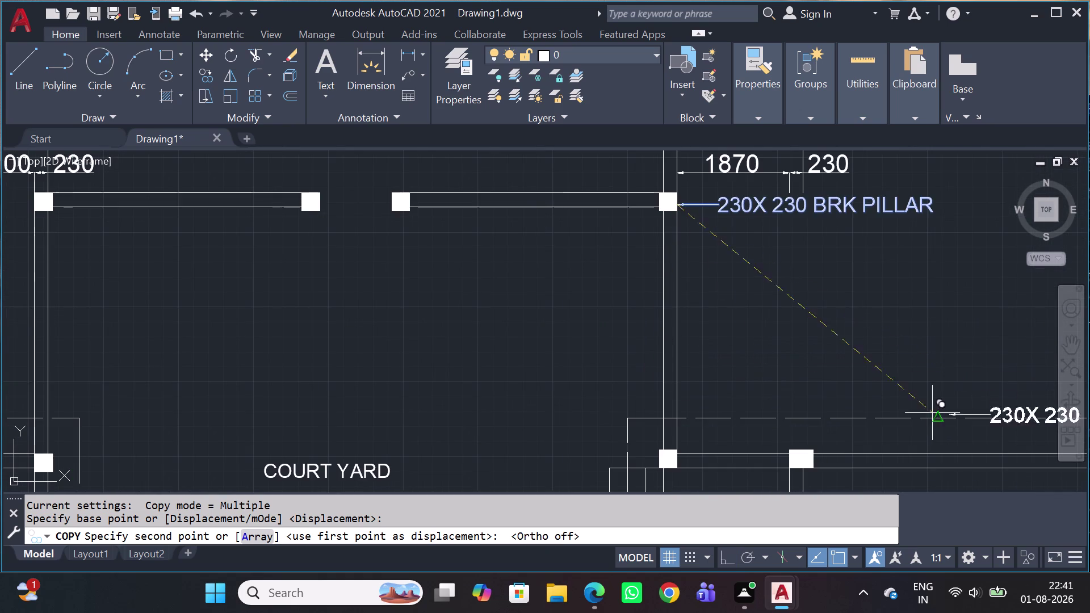
middle_drag(742, 395, 716, 370)
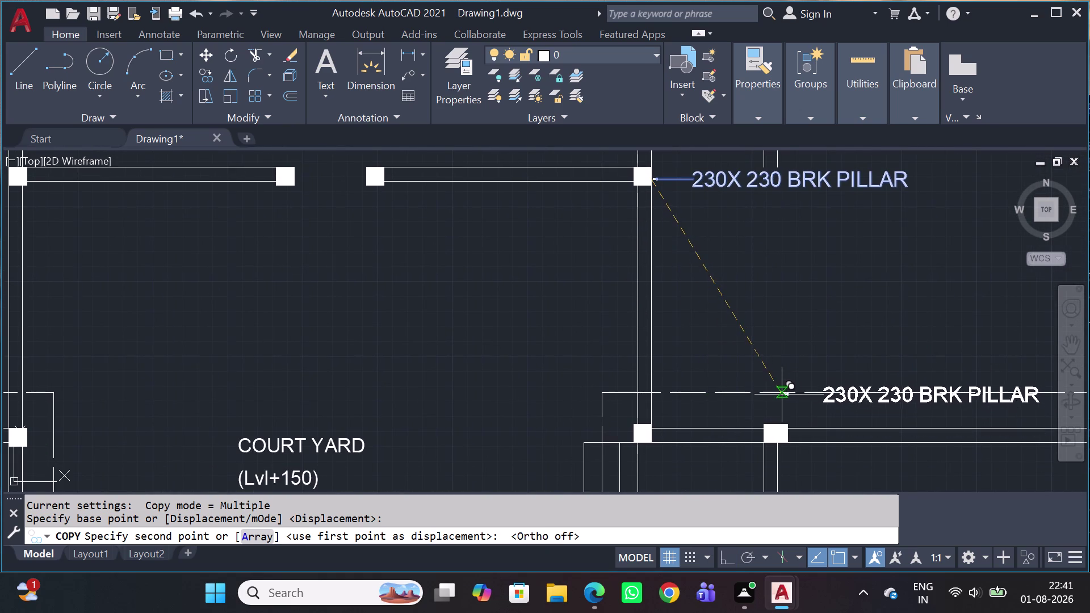
click(795, 395)
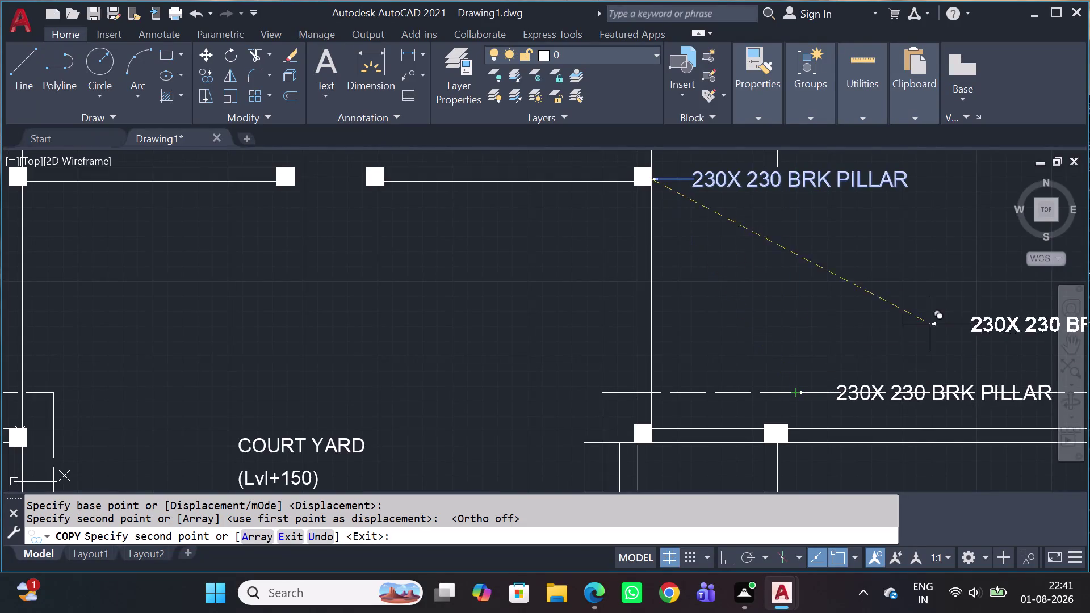
Place another copy on the dashed line above ROOM-3, end copying, and select it.
scroll(down, 3)
middle_drag(860, 363, 839, 326)
scroll(down, 3)
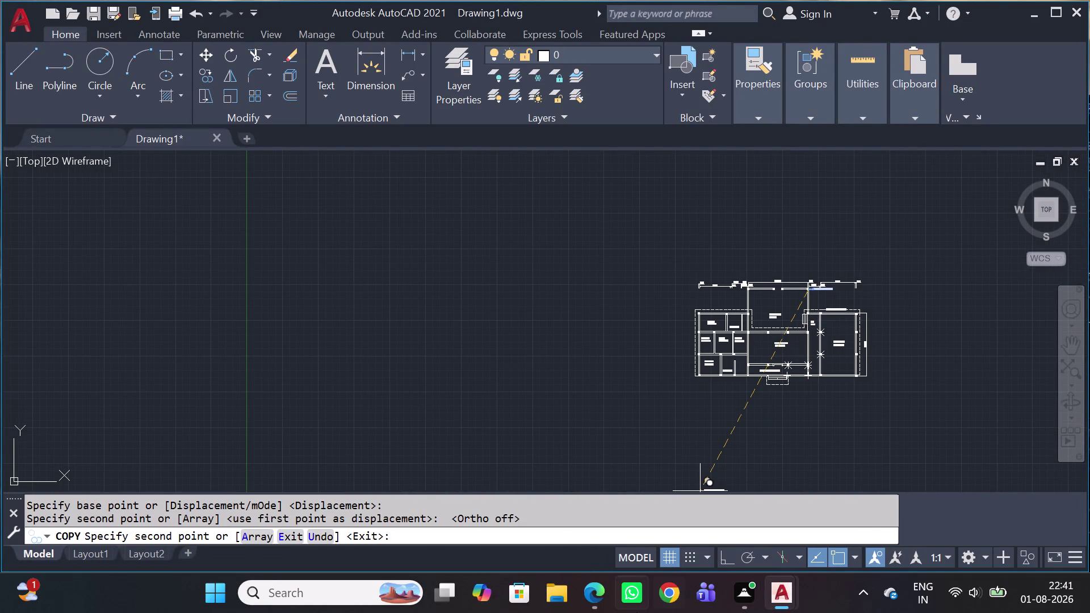
scroll(down, 3)
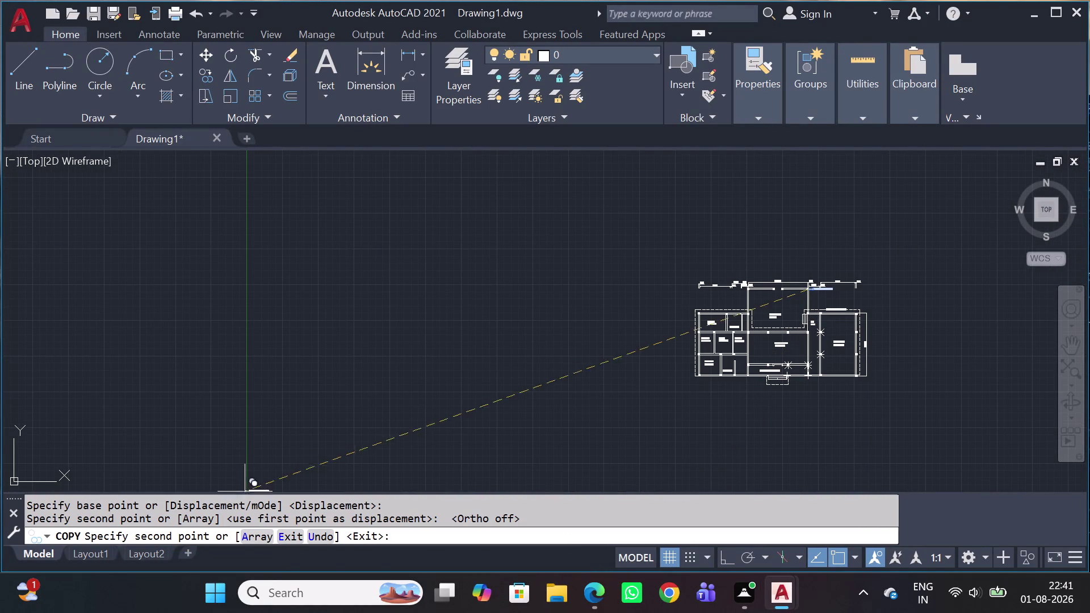
scroll(up, 3)
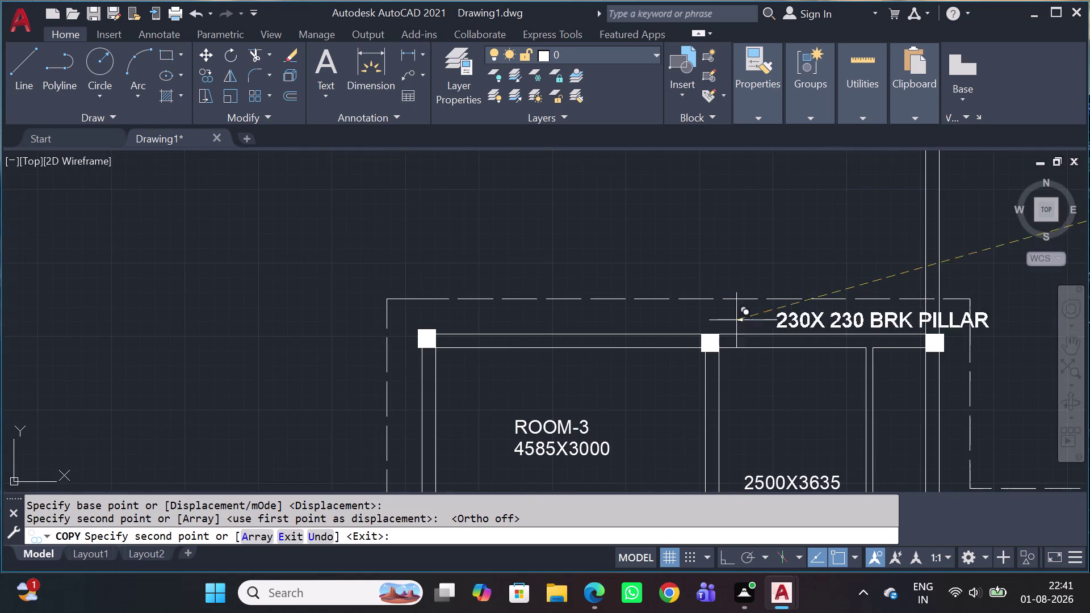
scroll(up, 3)
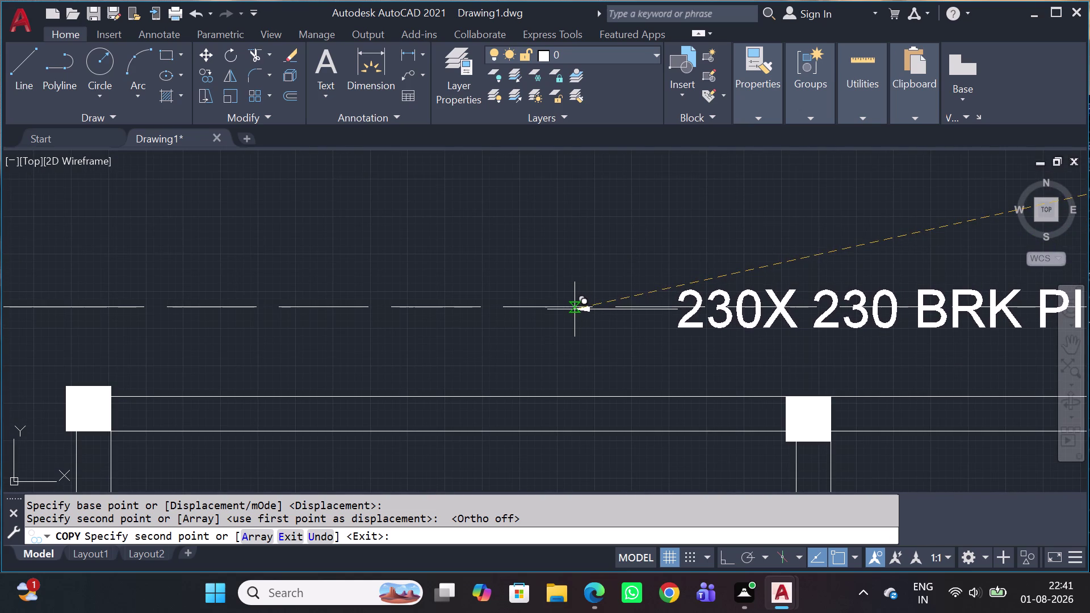
scroll(up, 3)
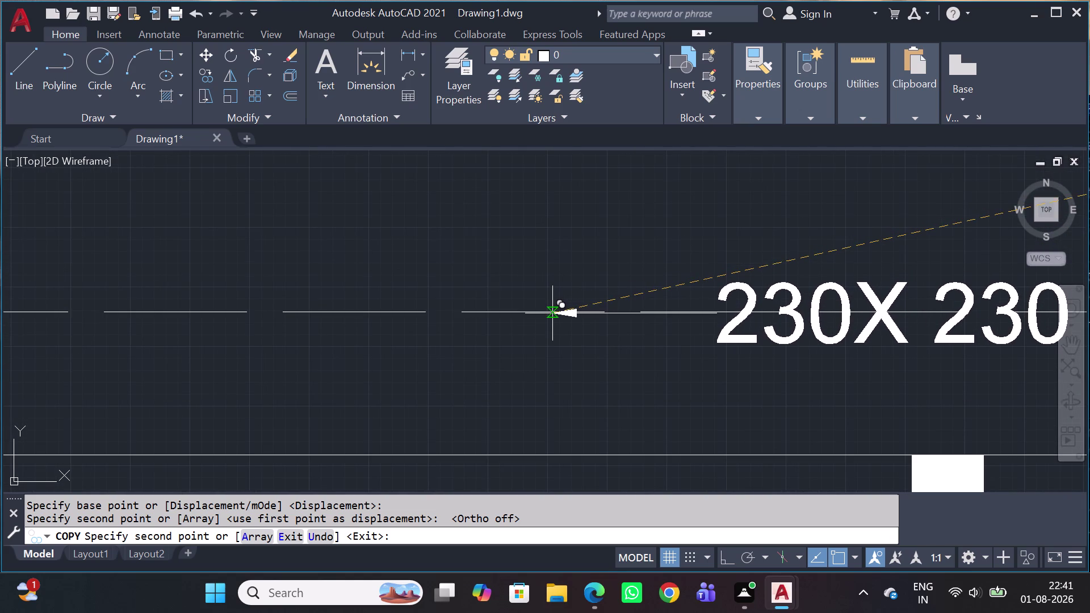
click(554, 311)
scroll(down, 3)
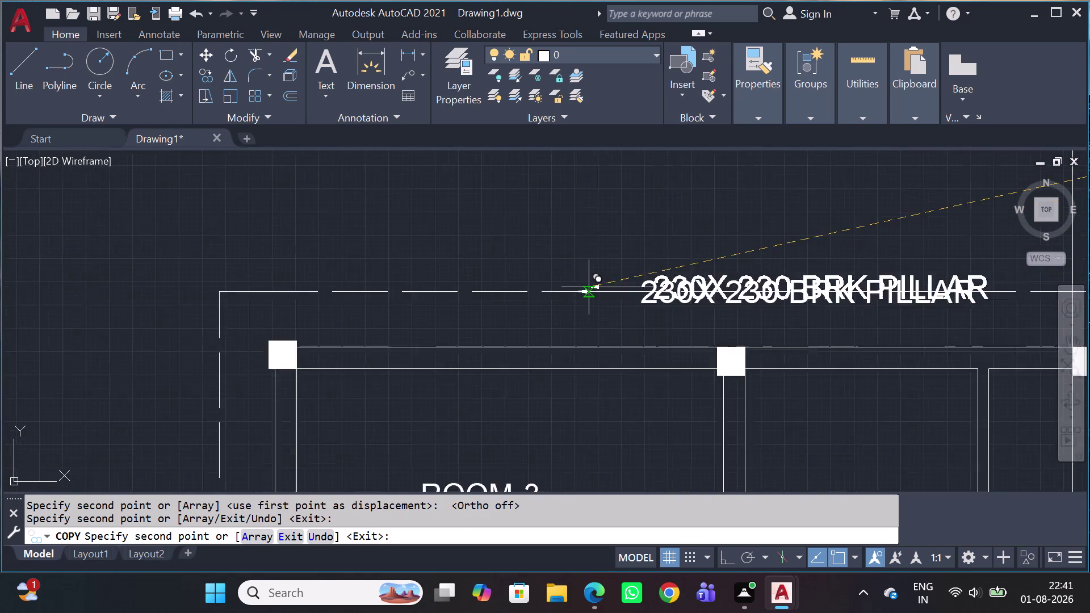
key(Escape)
scroll(up, 3)
click(704, 305)
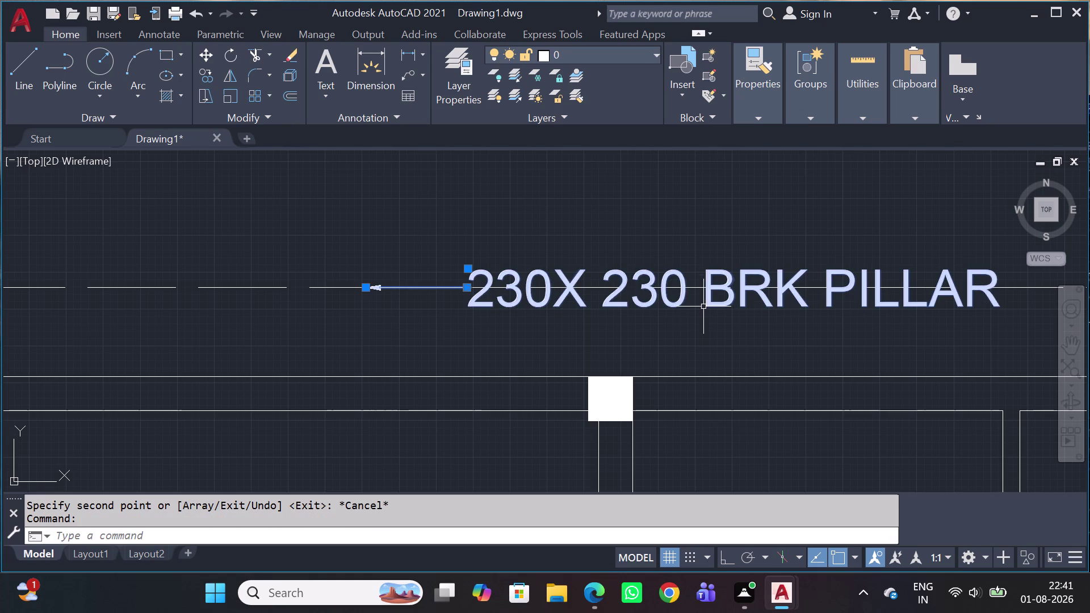
Move the copied label's text up above the dashed line over ROOM-3.
scroll(up, 3)
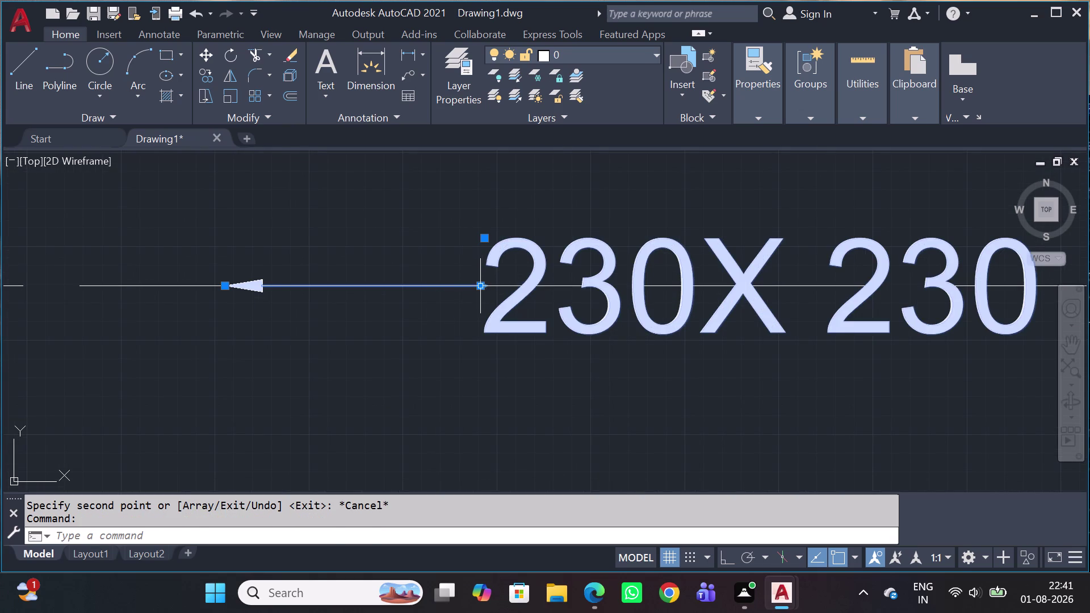
click(479, 289)
scroll(down, 3)
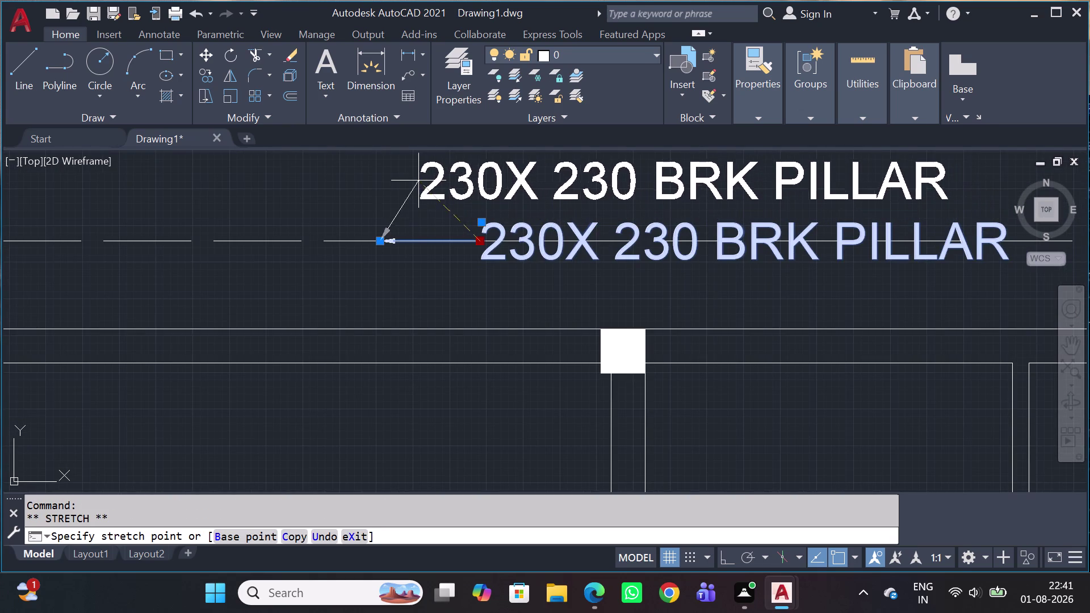
middle_drag(409, 182, 454, 221)
scroll(down, 3)
middle_drag(420, 187, 454, 254)
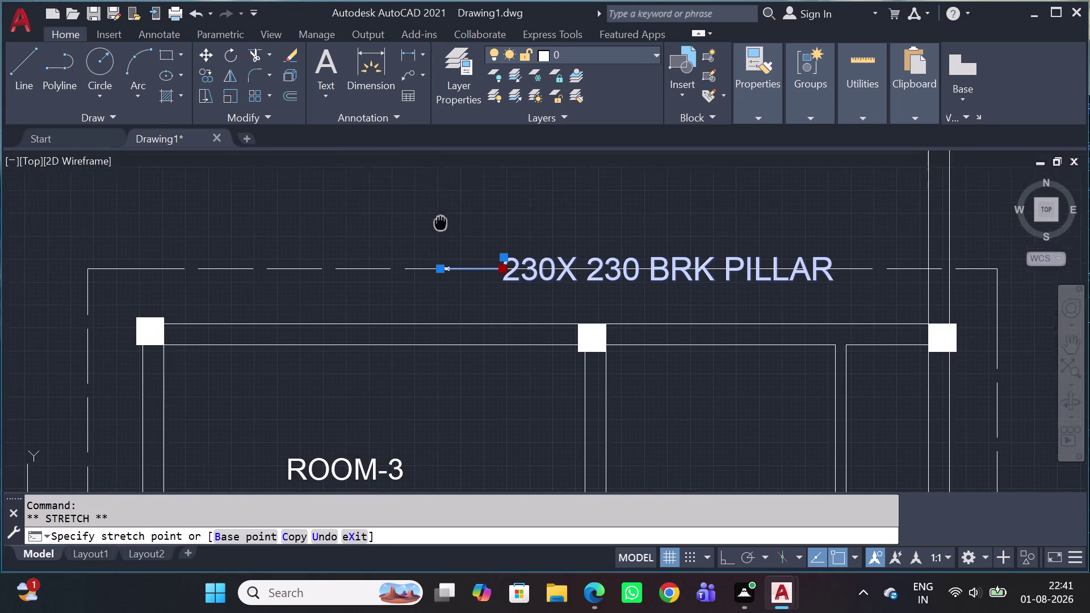
middle_drag(454, 254, 456, 257)
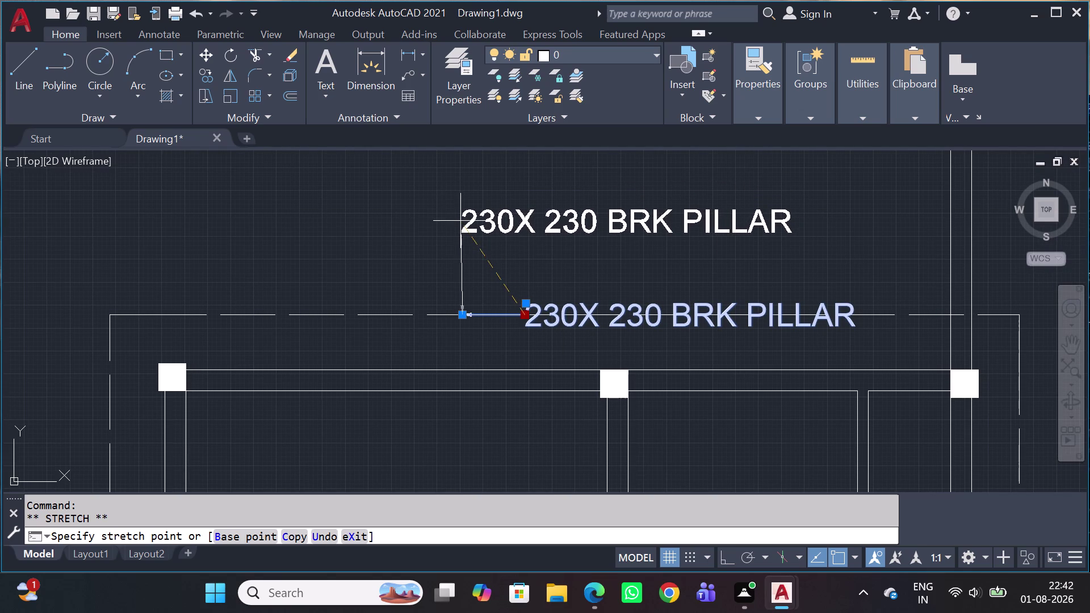
click(463, 254)
Reposition the leader's landing point beside the text and release the leader.
scroll(up, 3)
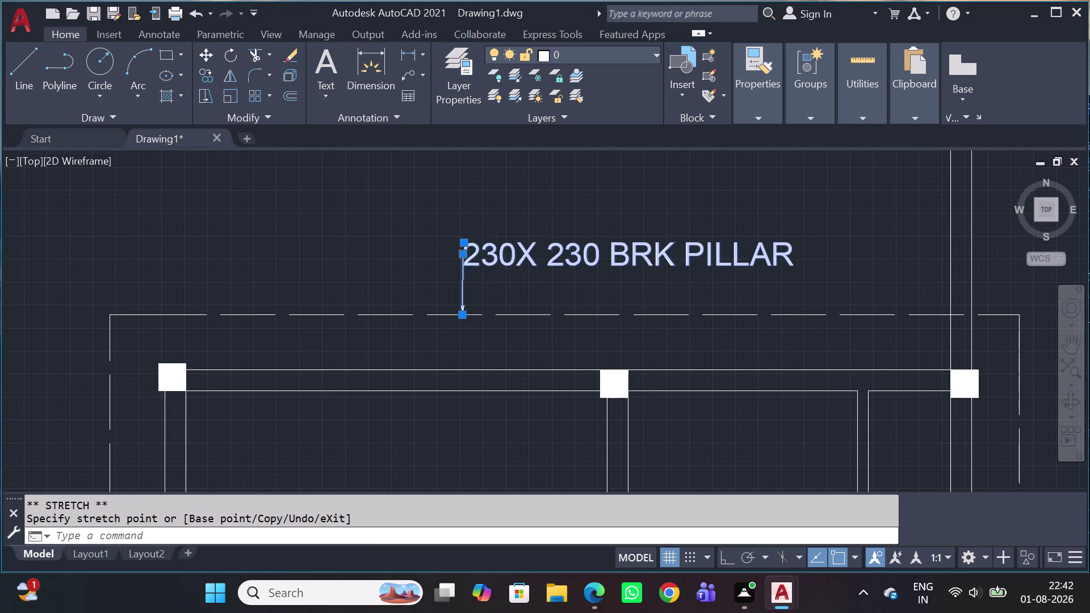
scroll(up, 3)
scroll(down, 3)
scroll(up, 3)
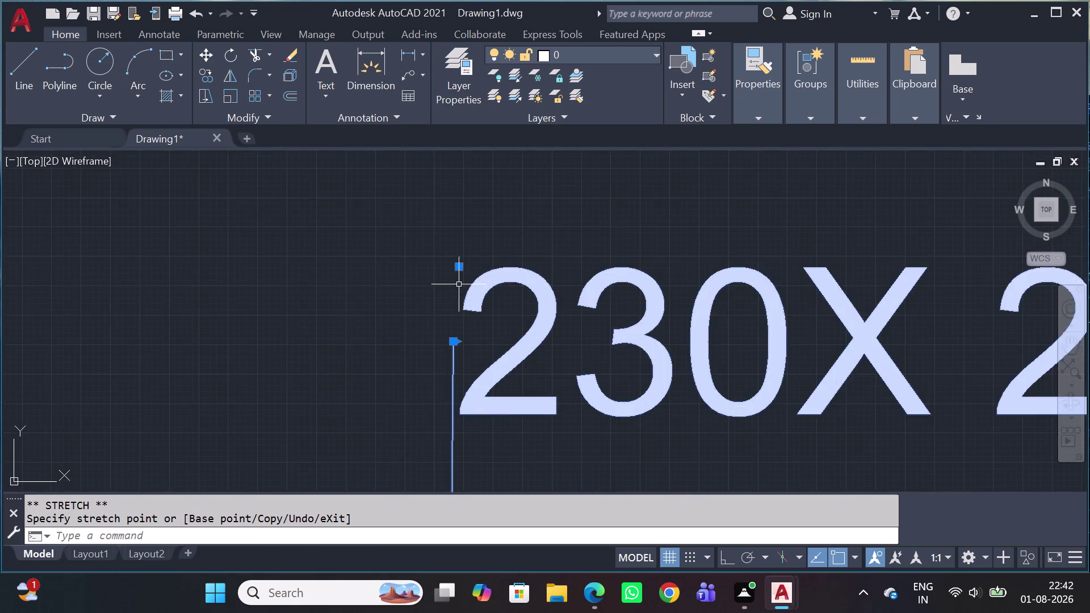
scroll(up, 3)
scroll(up, 3)
middle_drag(464, 381, 496, 222)
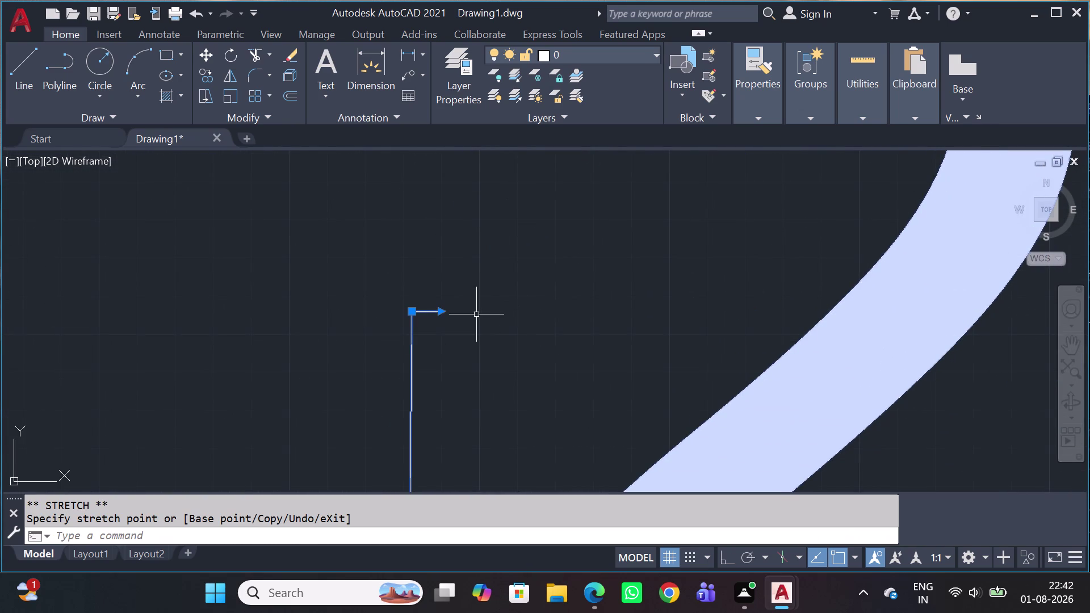
click(442, 311)
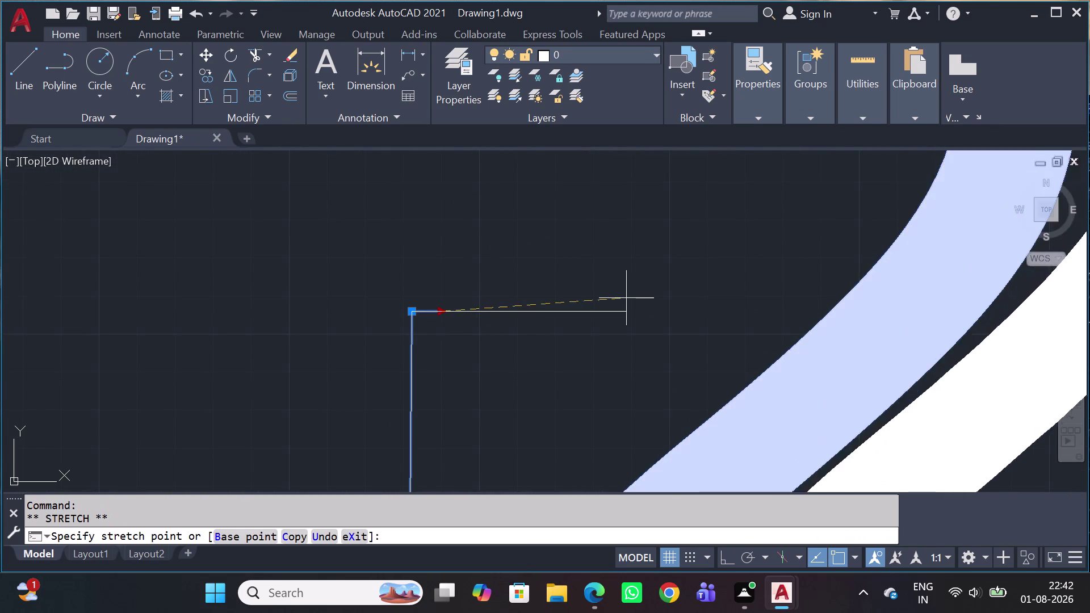
scroll(down, 3)
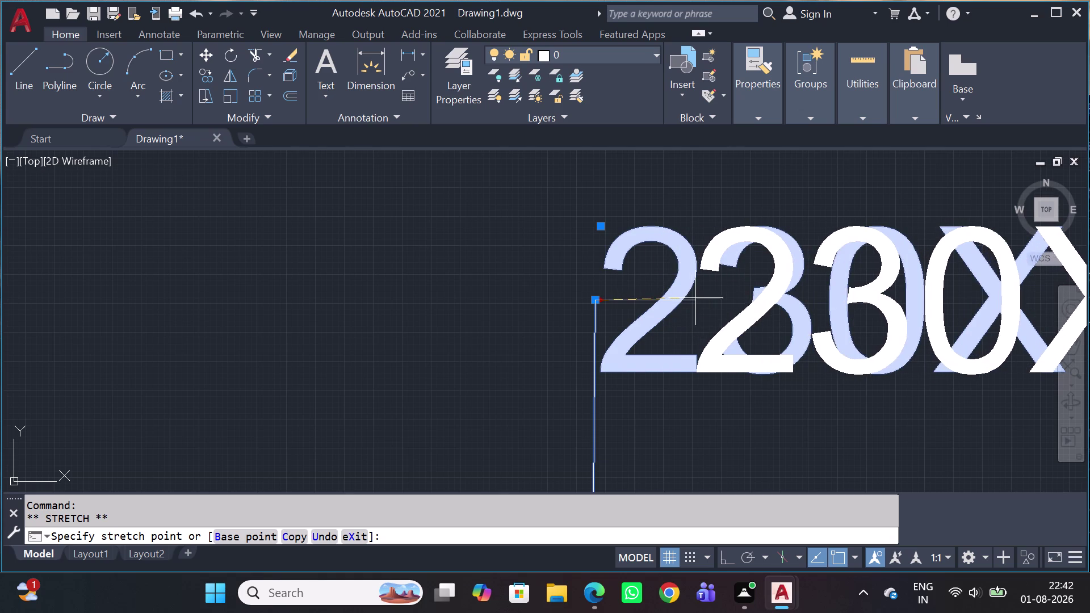
click(710, 301)
scroll(down, 3)
middle_drag(732, 328, 734, 335)
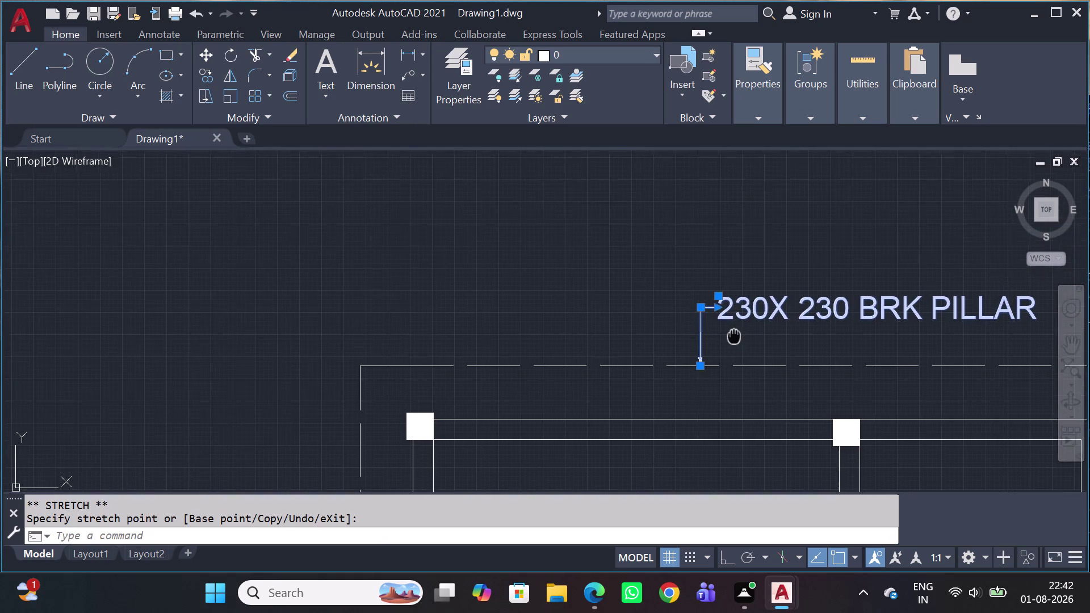
middle_drag(734, 334, 578, 284)
key(Escape)
scroll(down, 3)
scroll(up, 3)
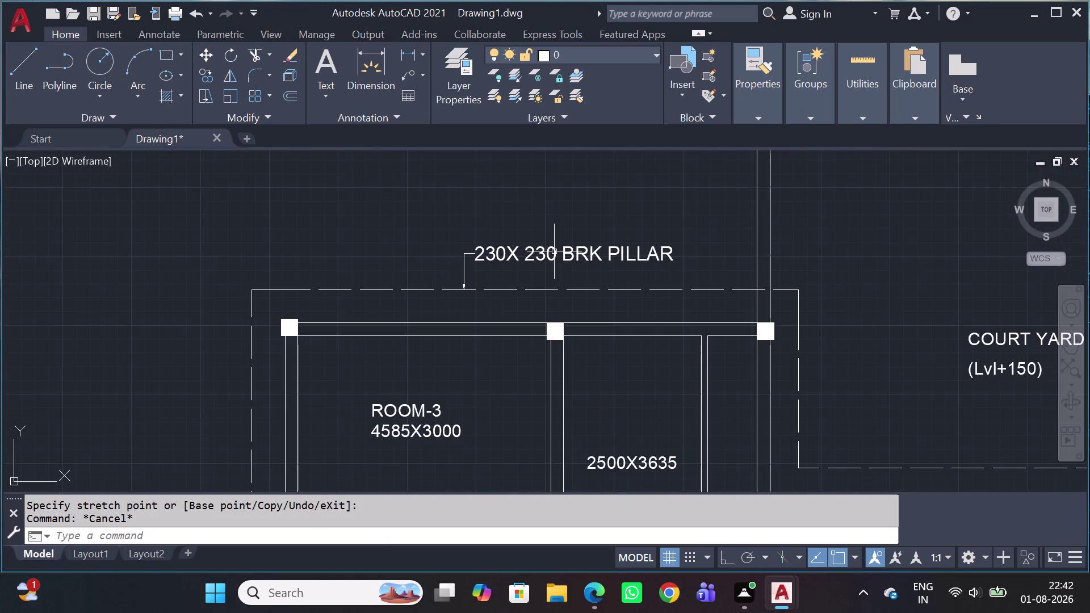
Replace the copied label's wording with 'ROOF' and 'PROJECTION' on two lines.
double_click(556, 254)
triple_click(557, 254)
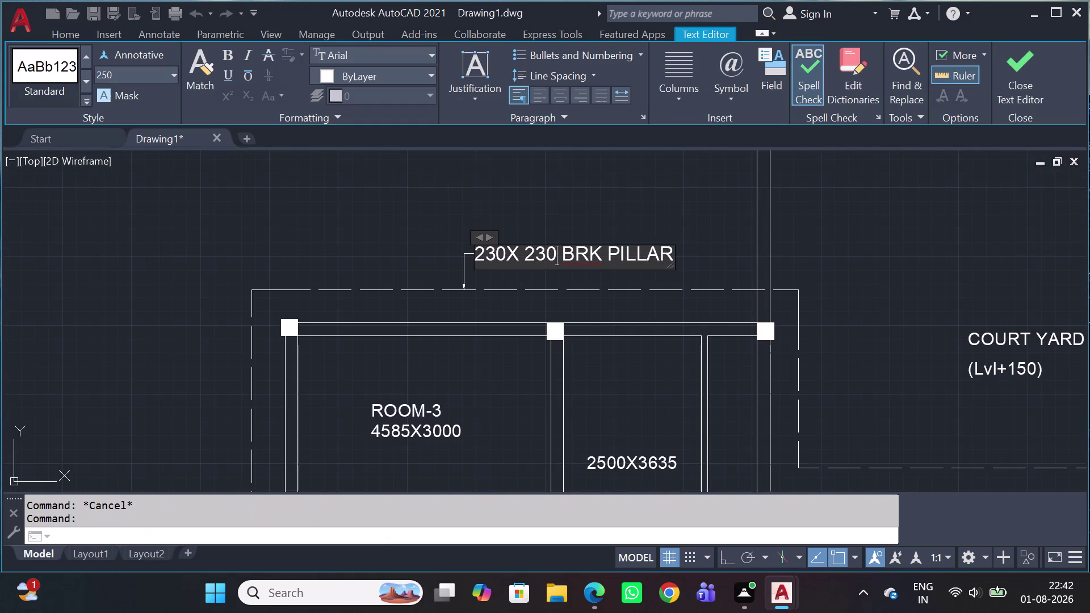
click(557, 256)
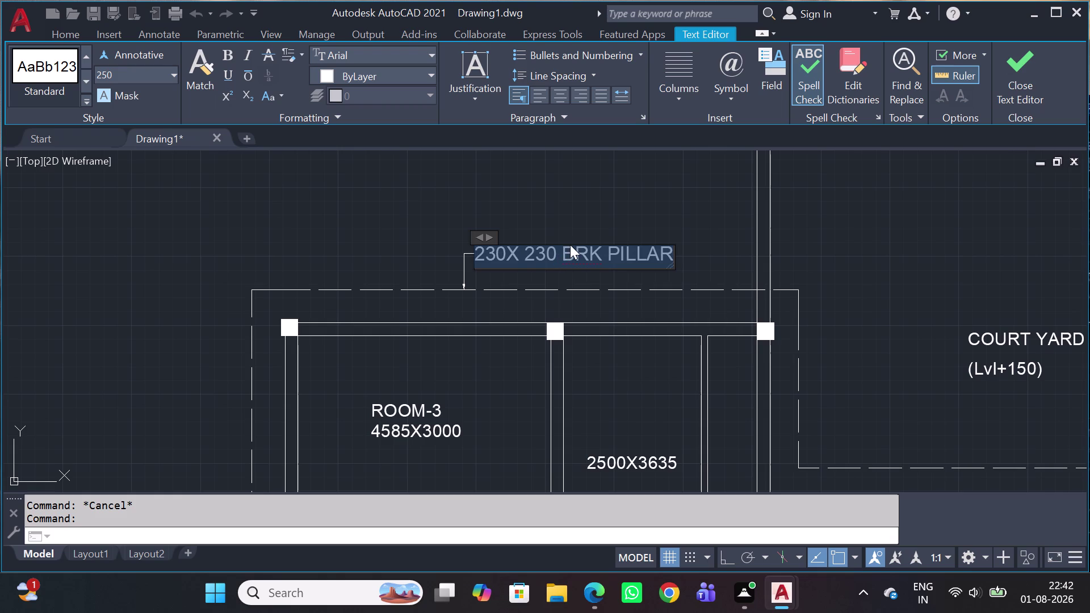
text(R)
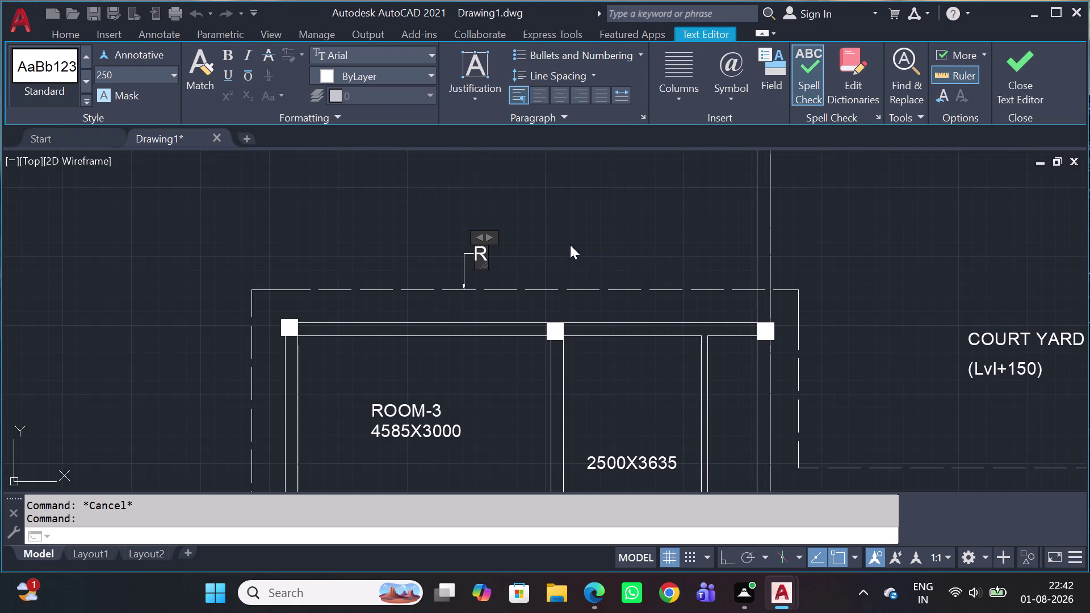
text(OOF)
key(space)
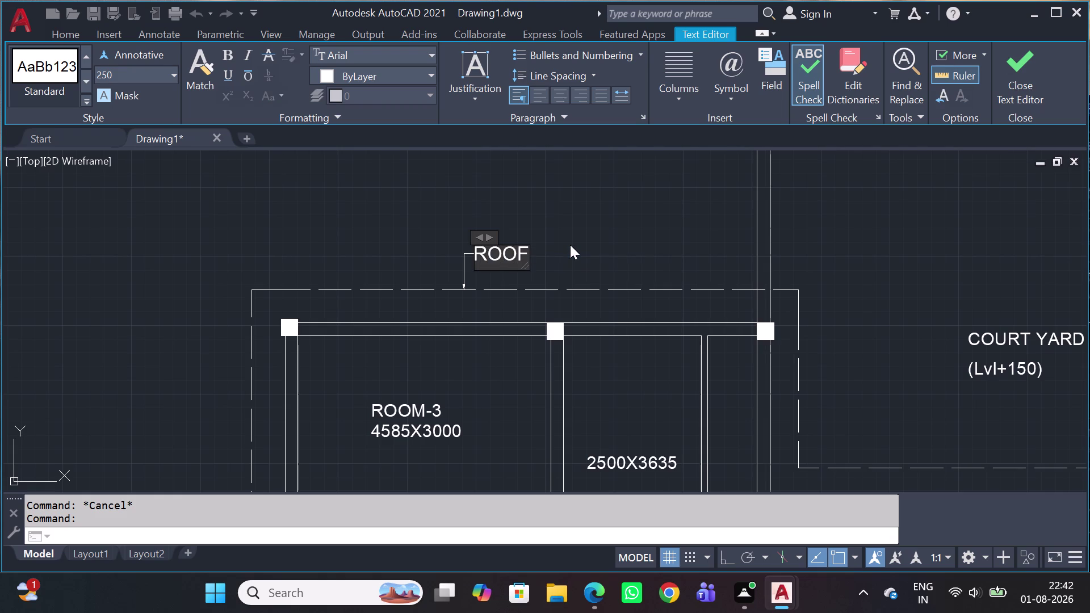
key(Return)
text(PROJEC)
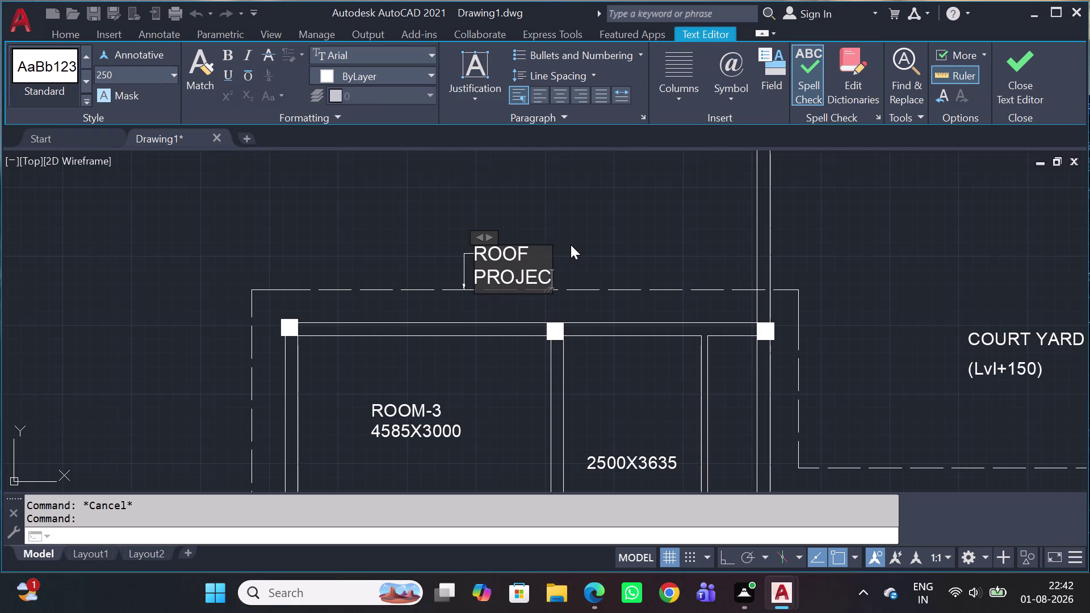
text(TION)
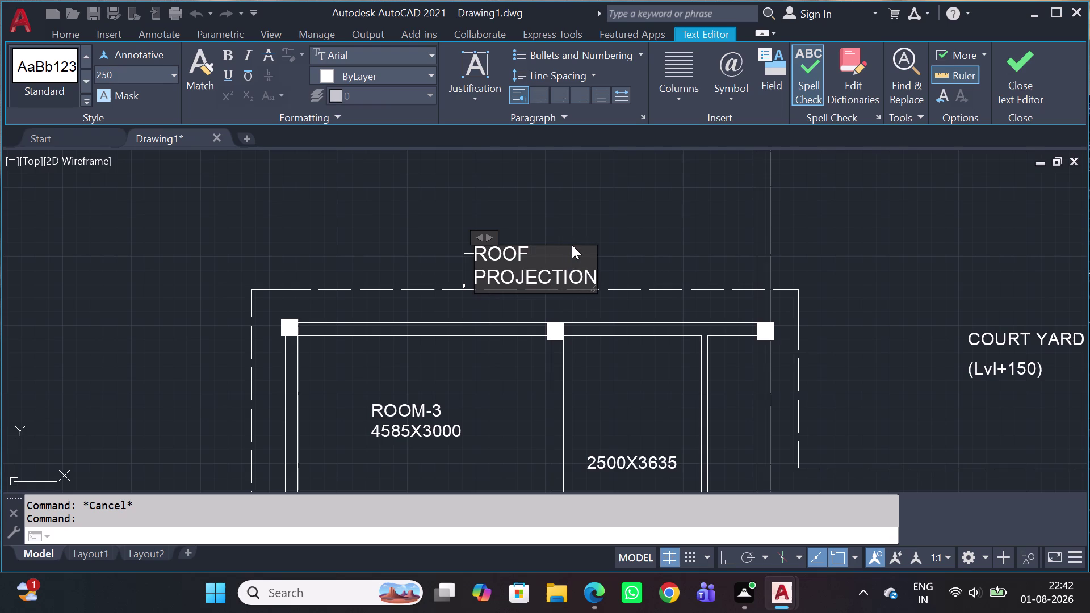
click(636, 230)
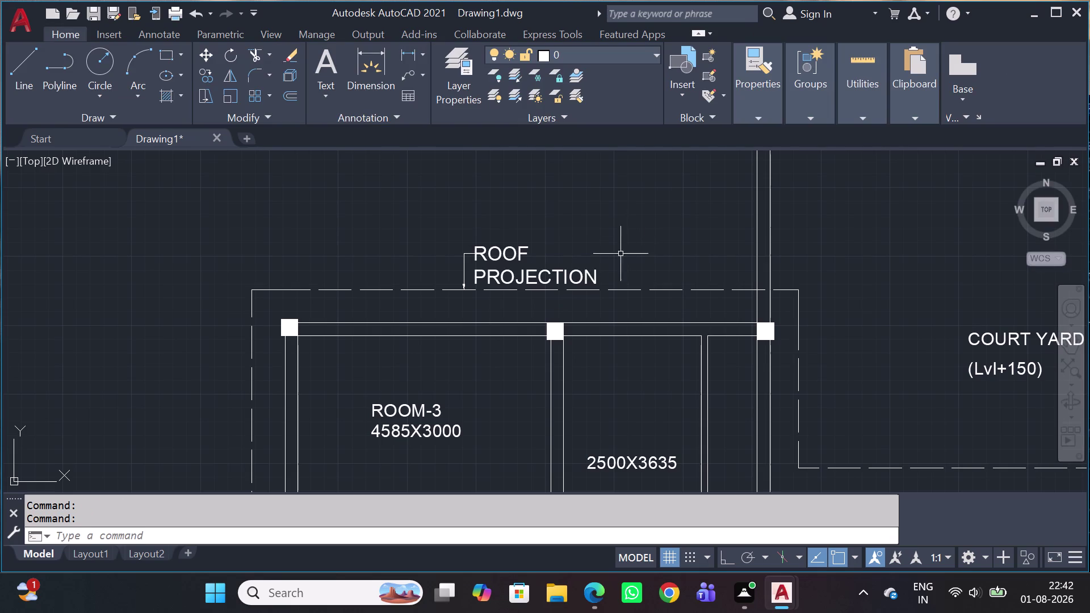
Zoom to the lower 230X 230 BRK PILLAR leader and select it.
scroll(down, 3)
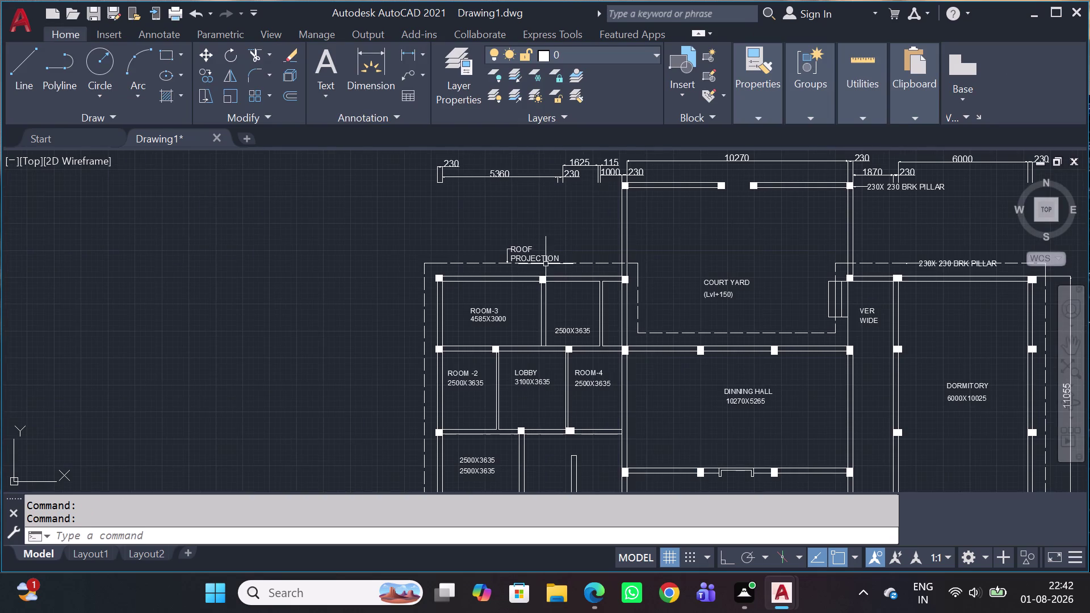
middle_drag(600, 341, 582, 276)
scroll(down, 3)
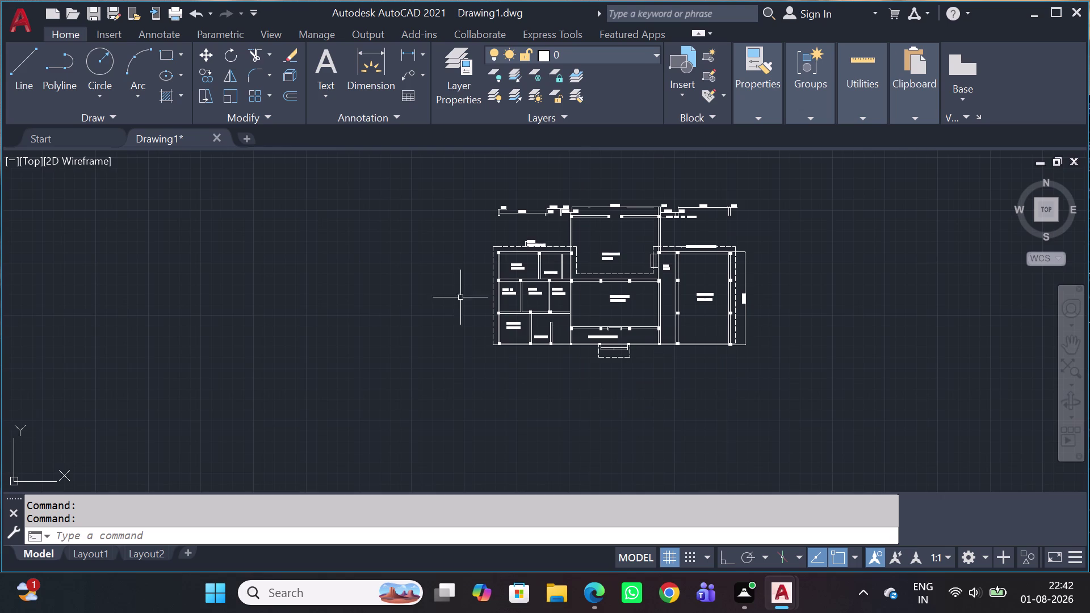
middle_drag(405, 328, 431, 187)
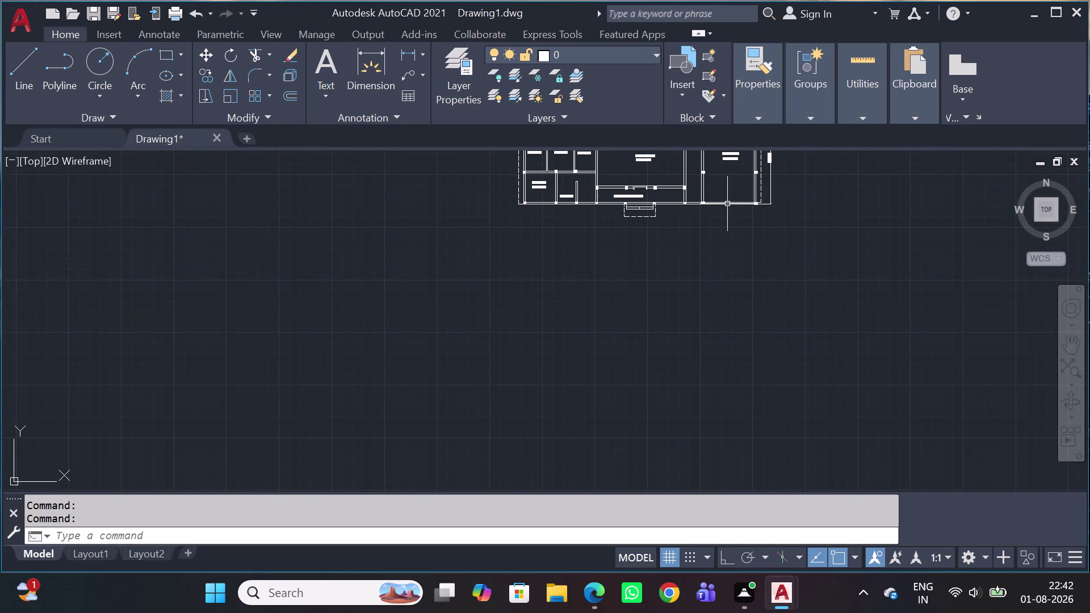
middle_drag(727, 294, 736, 515)
scroll(up, 3)
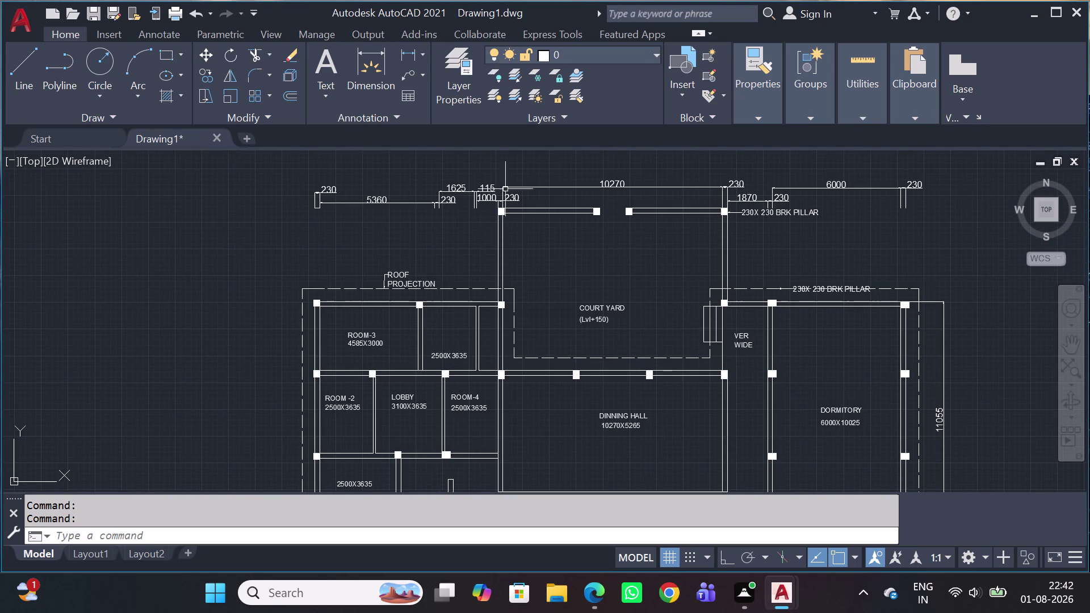
scroll(up, 3)
scroll(up, 3)
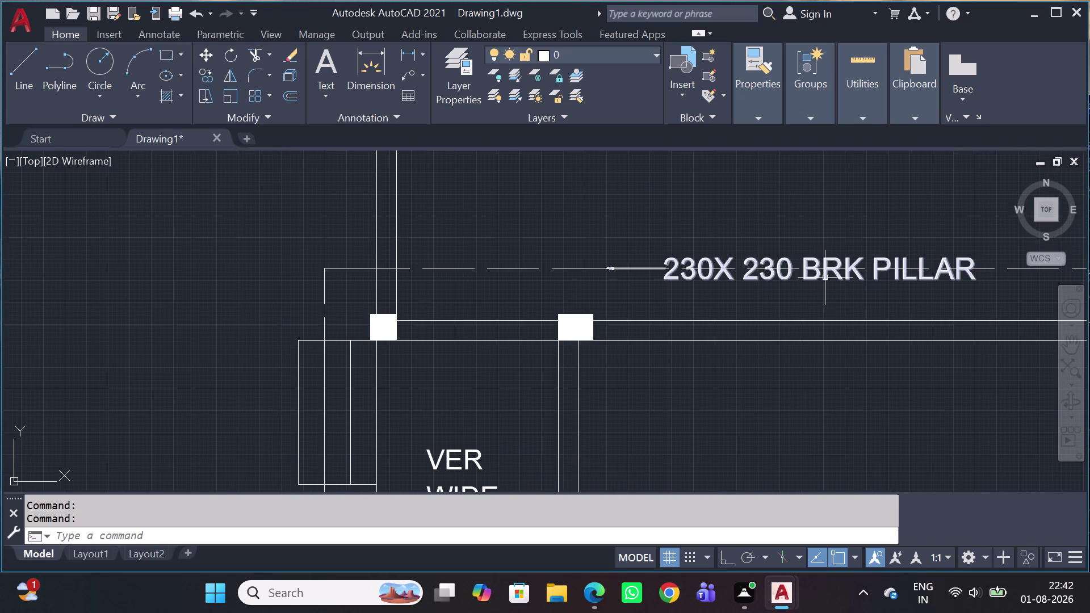
click(825, 276)
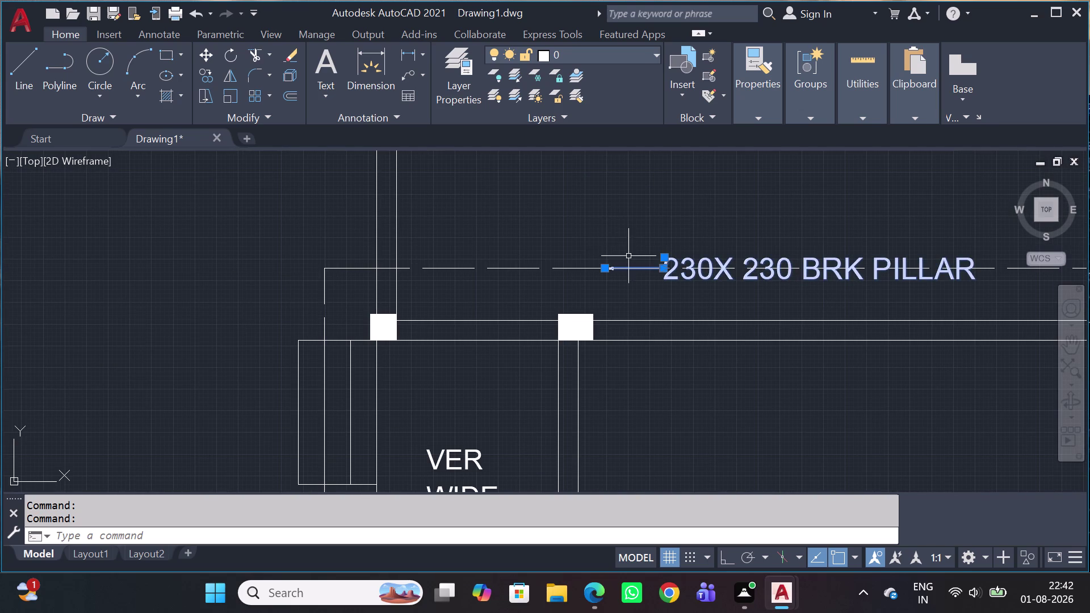
Cancel the stray selection window and grab the leader's arrowhead grip.
scroll(up, 3)
scroll(up, 3)
scroll(up, 3)
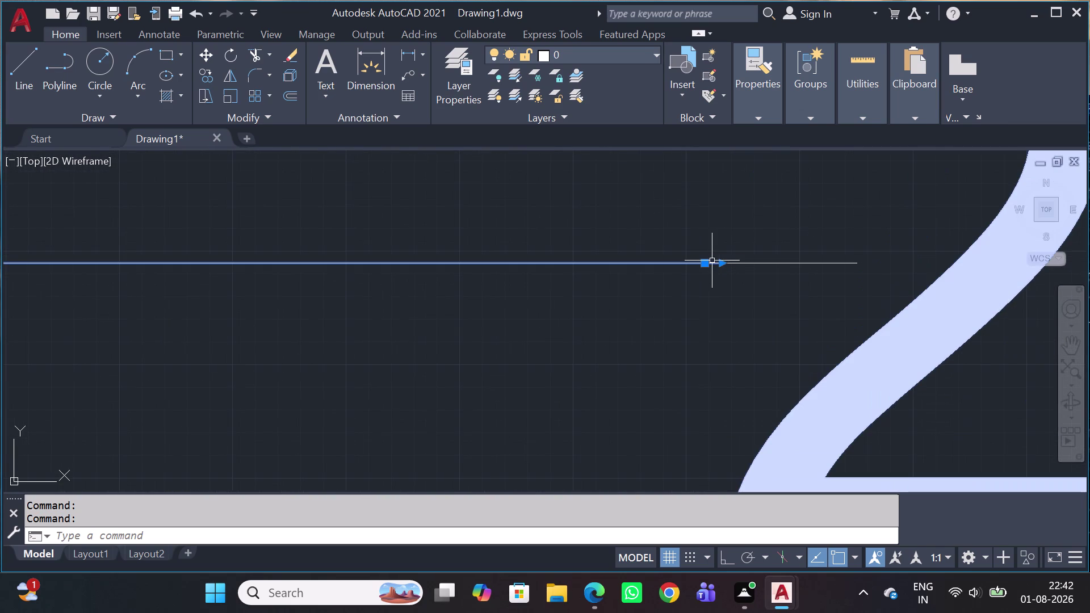
click(708, 269)
scroll(down, 3)
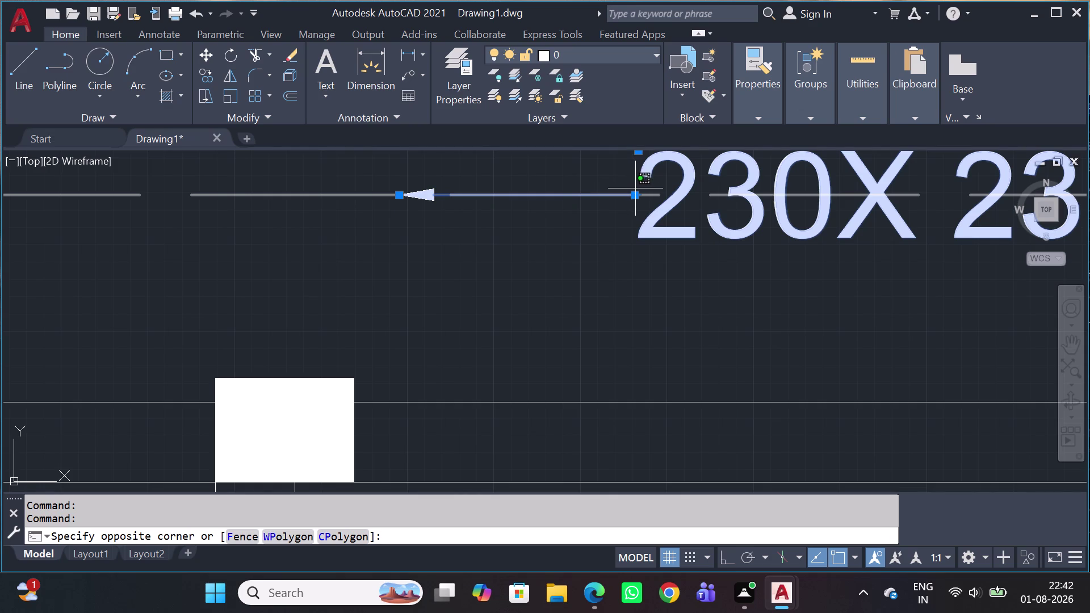
key(Escape)
scroll(up, 3)
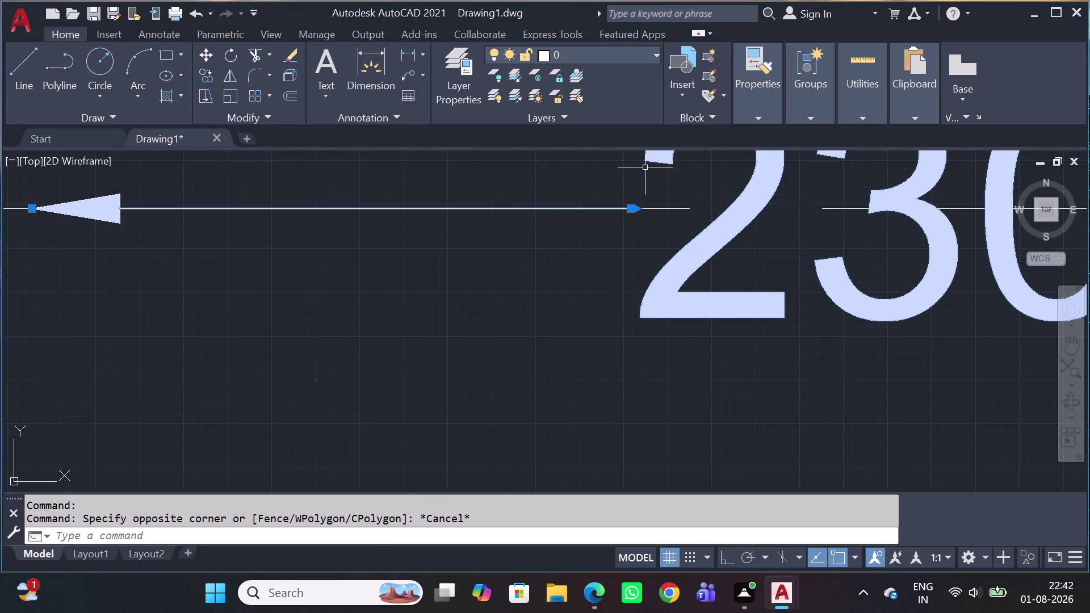
scroll(up, 3)
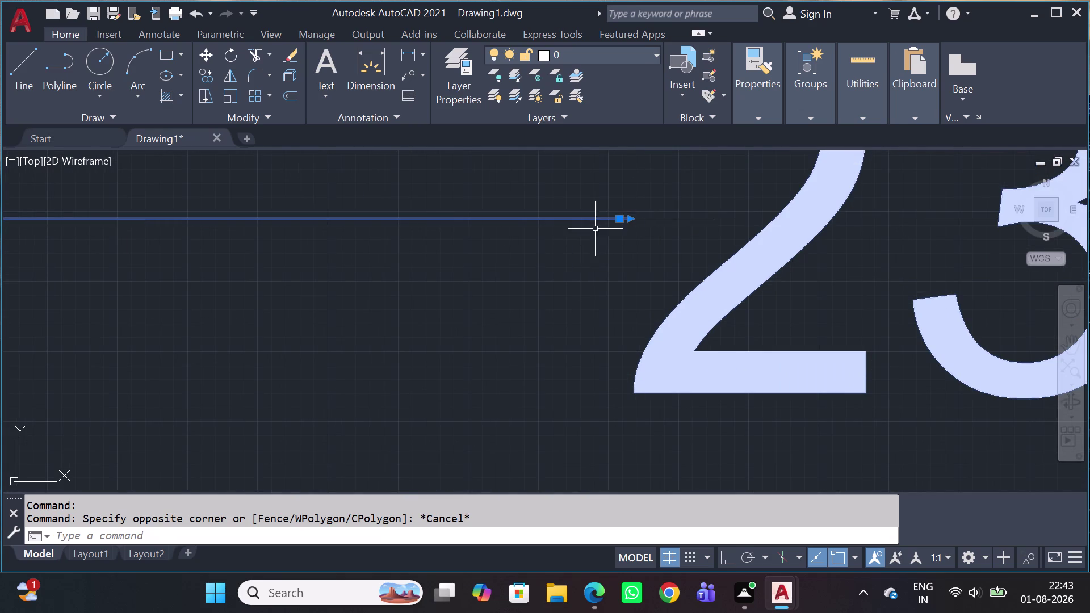
scroll(up, 3)
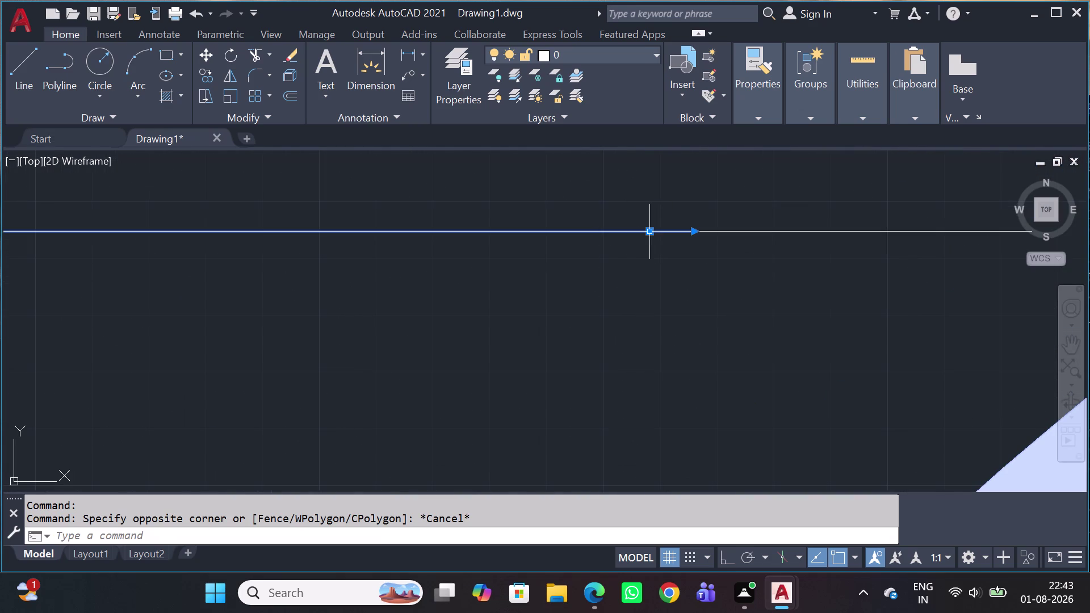
click(652, 234)
Drop the leader's arrow tip onto the right-hand dashed roof line.
scroll(down, 3)
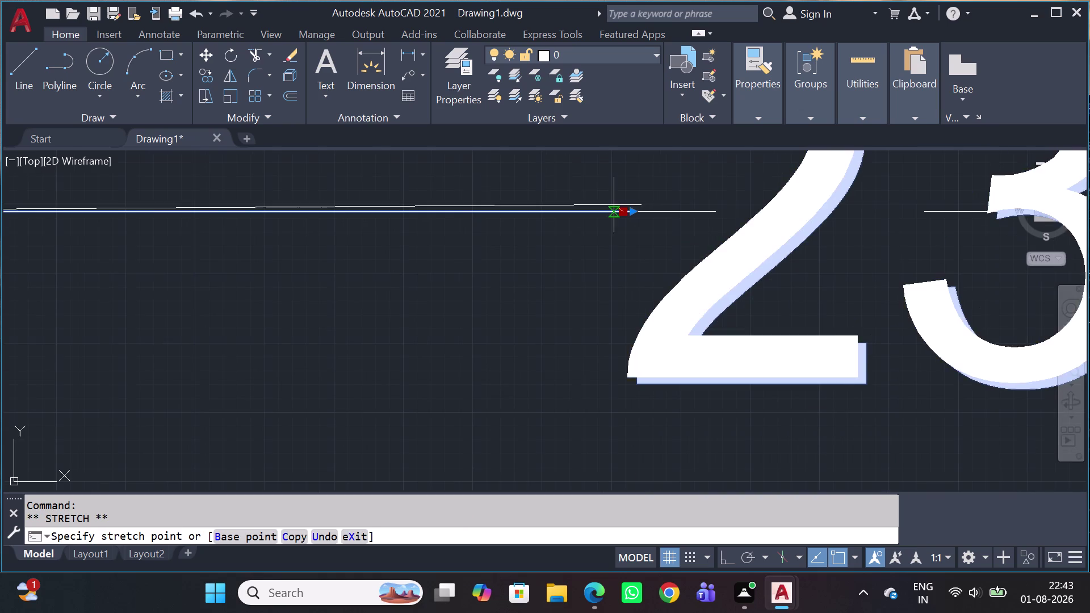
middle_drag(604, 193, 670, 317)
scroll(down, 3)
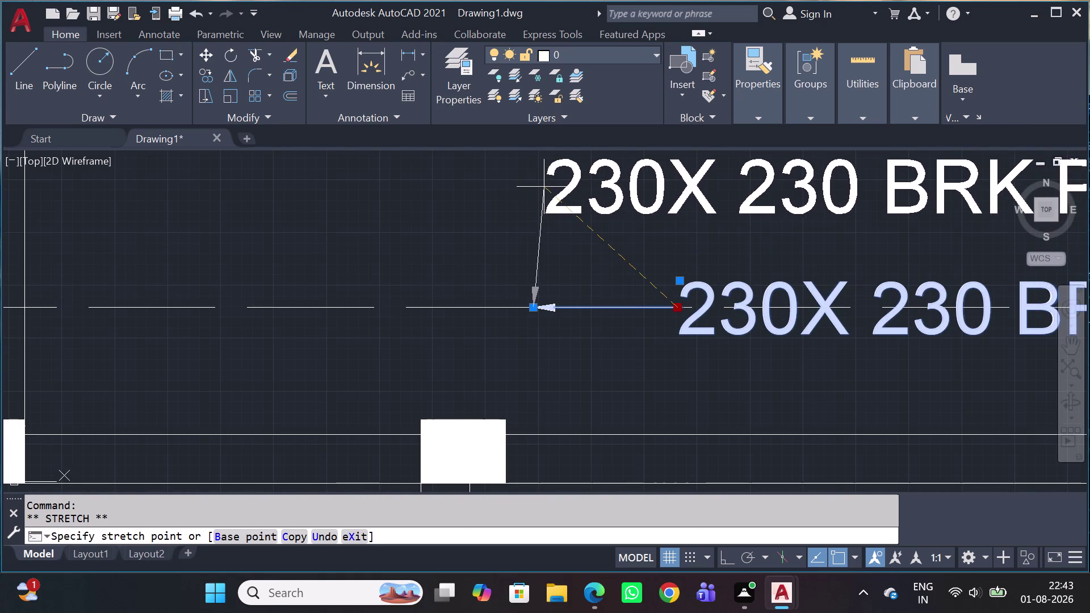
middle_drag(543, 212, 565, 311)
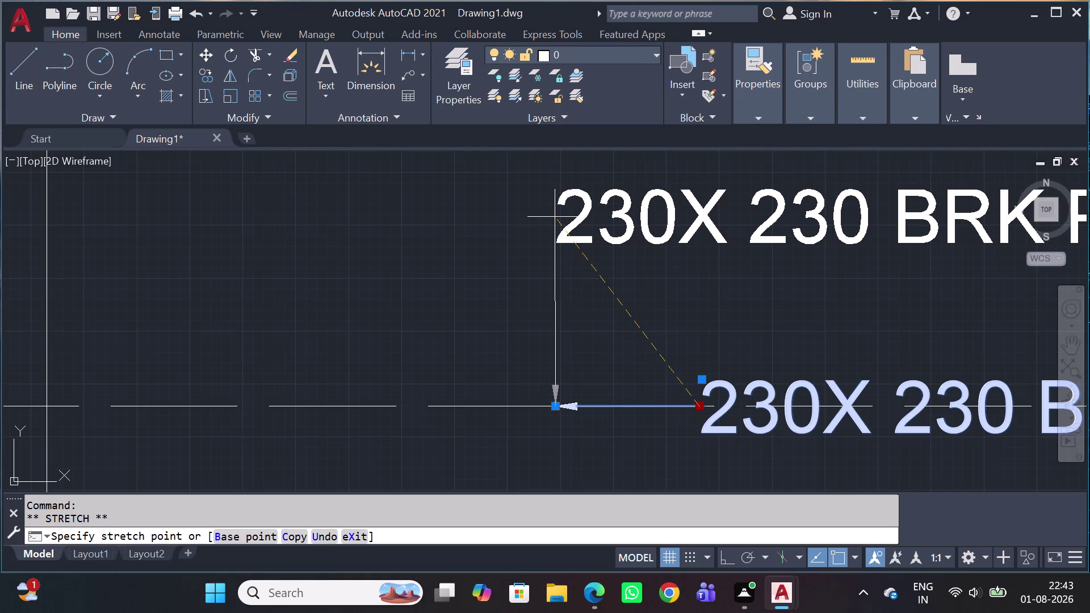
click(558, 216)
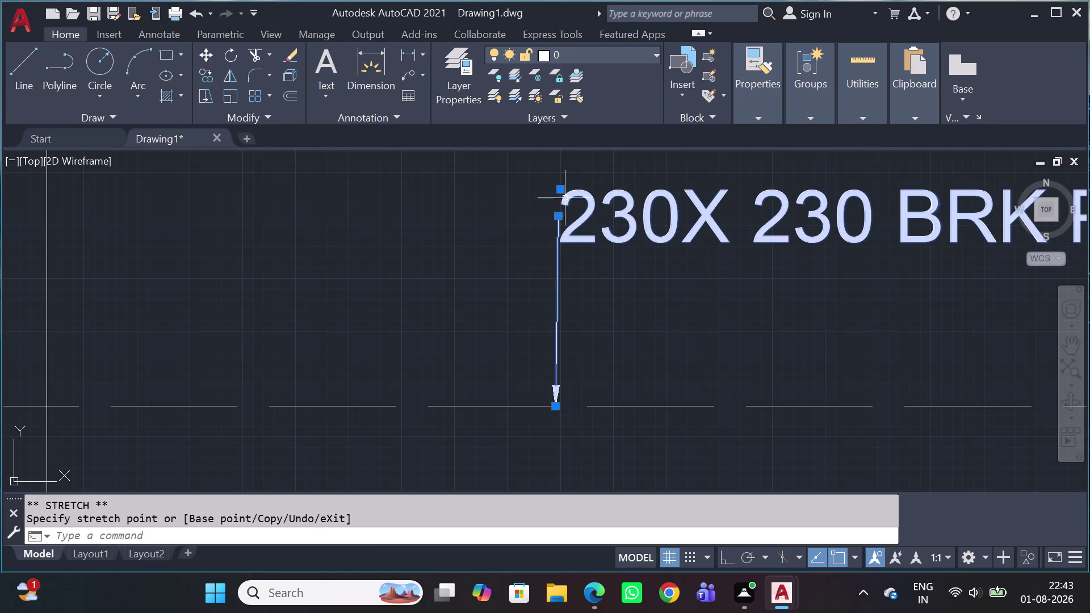
Grab the leader's upper vertex grip after several attempts.
scroll(up, 3)
click(546, 272)
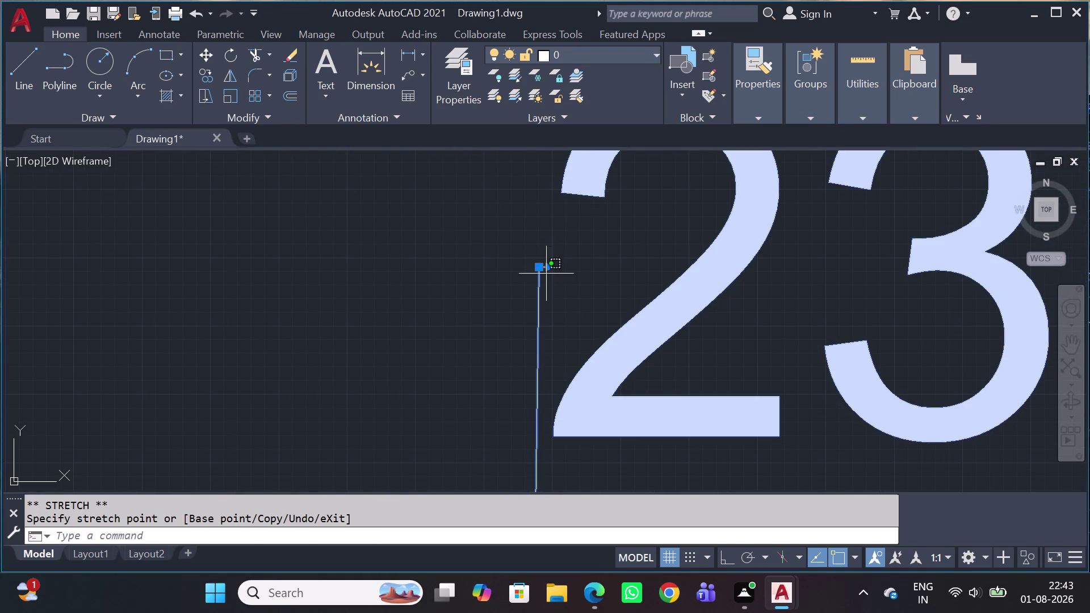
click(645, 252)
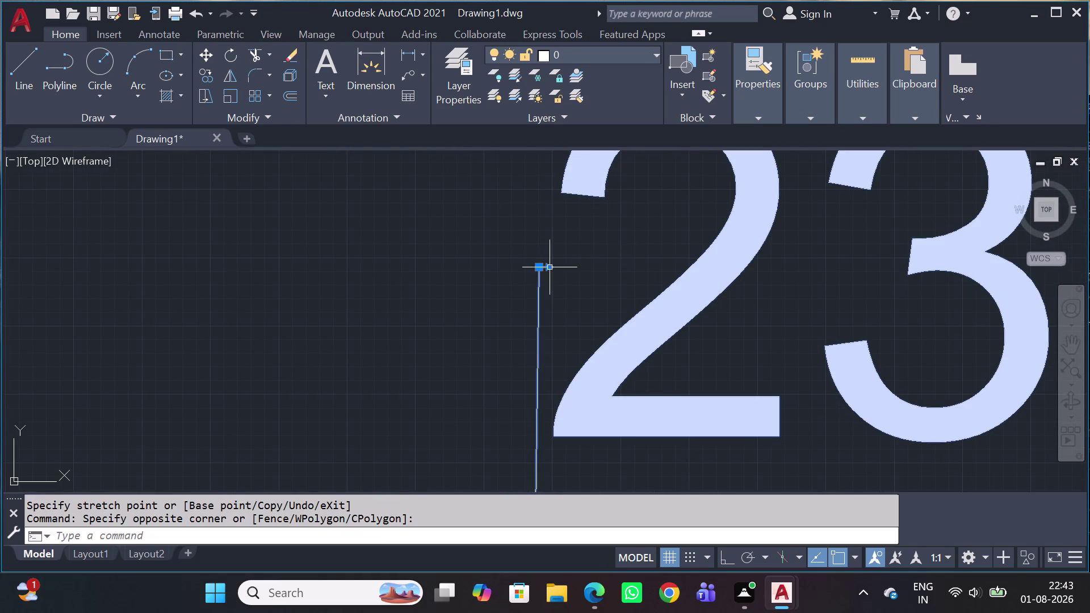
click(553, 272)
click(556, 260)
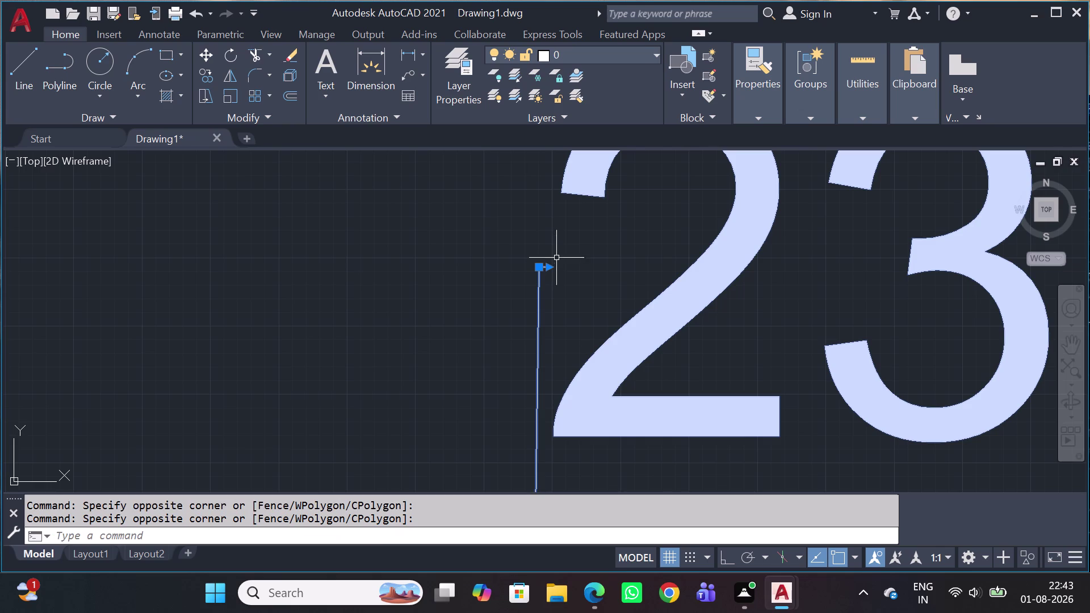
click(548, 273)
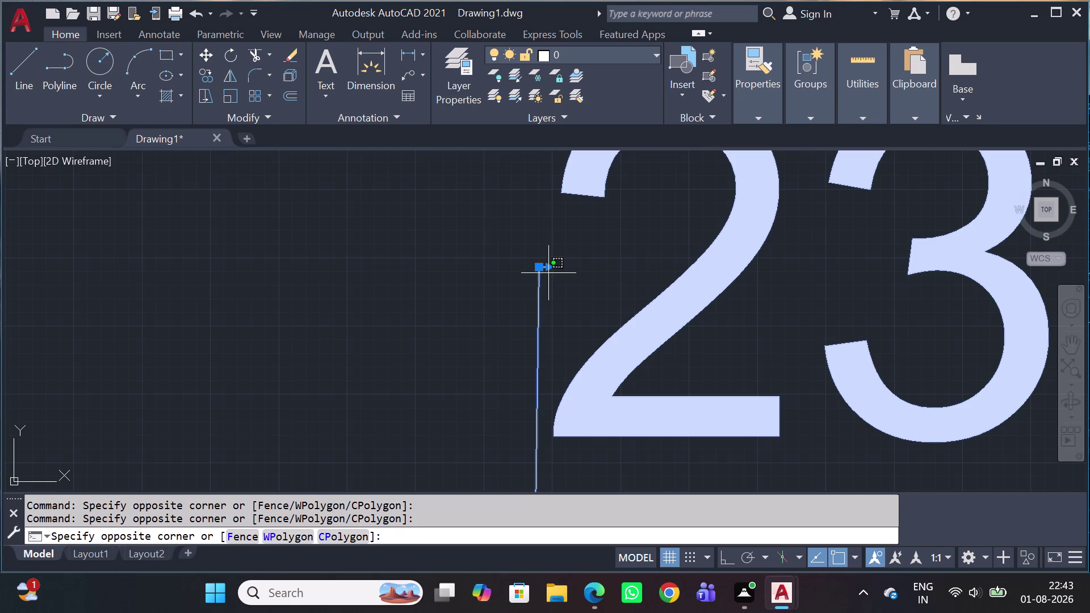
click(552, 258)
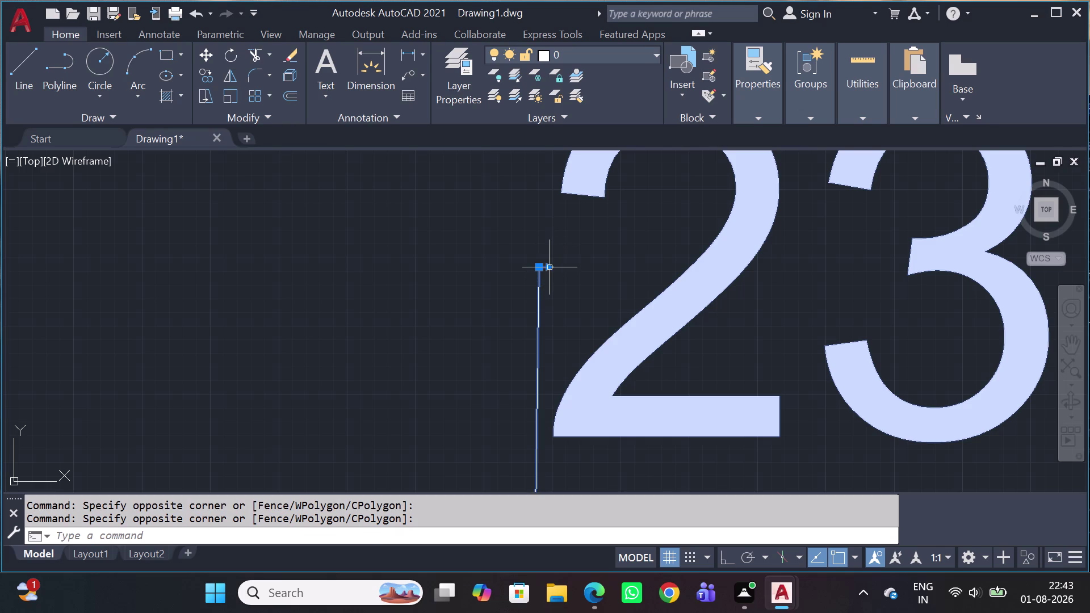
click(550, 269)
Bend the leader beside the pillar label, place the label at its end, and edit the note.
scroll(down, 3)
middle_drag(709, 261, 679, 288)
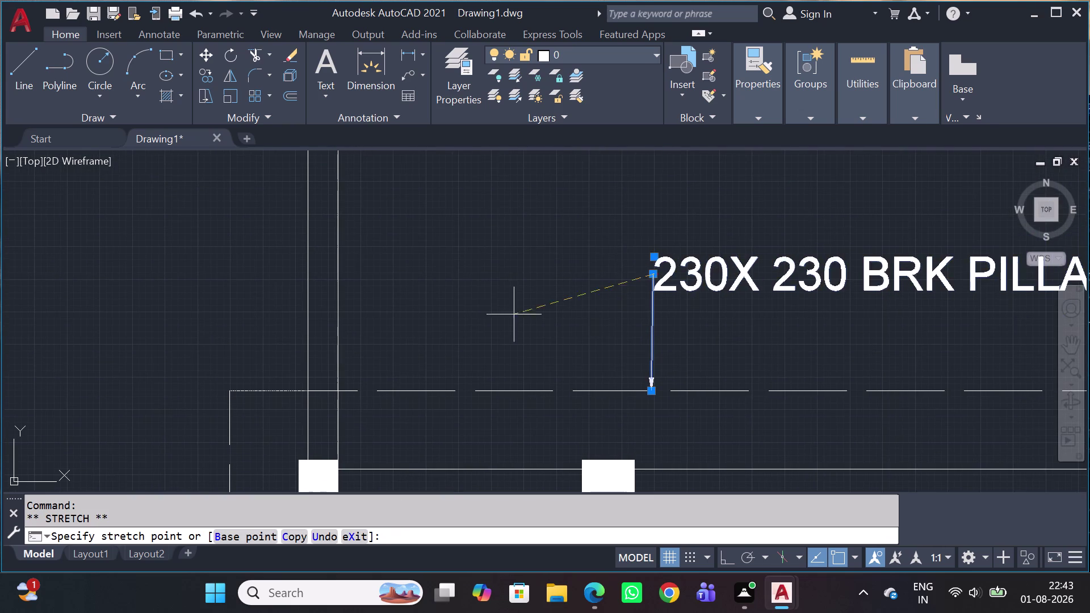
scroll(down, 3)
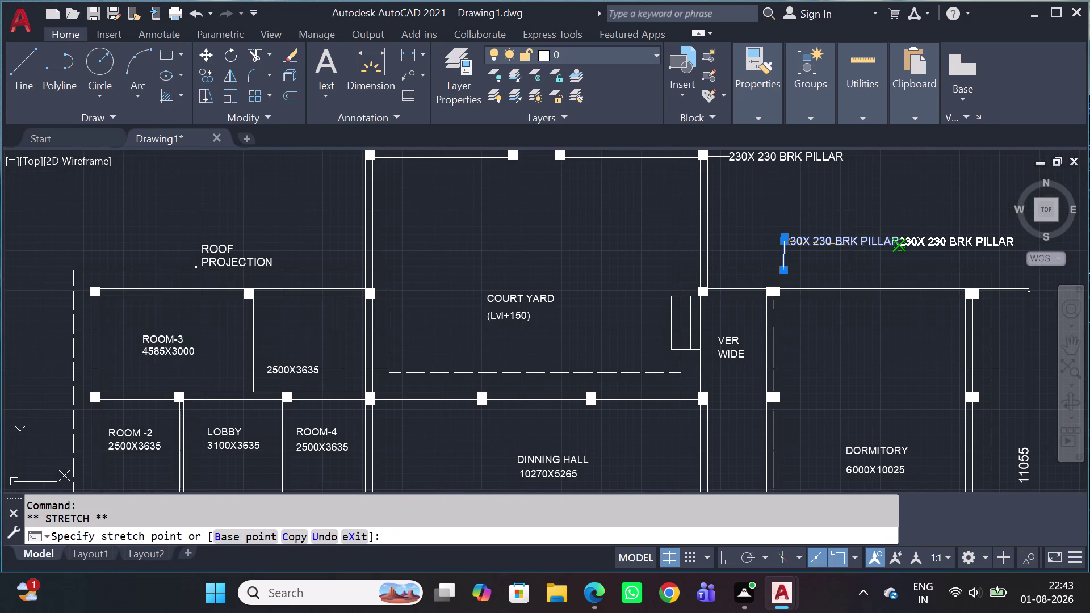
middle_drag(850, 216, 771, 261)
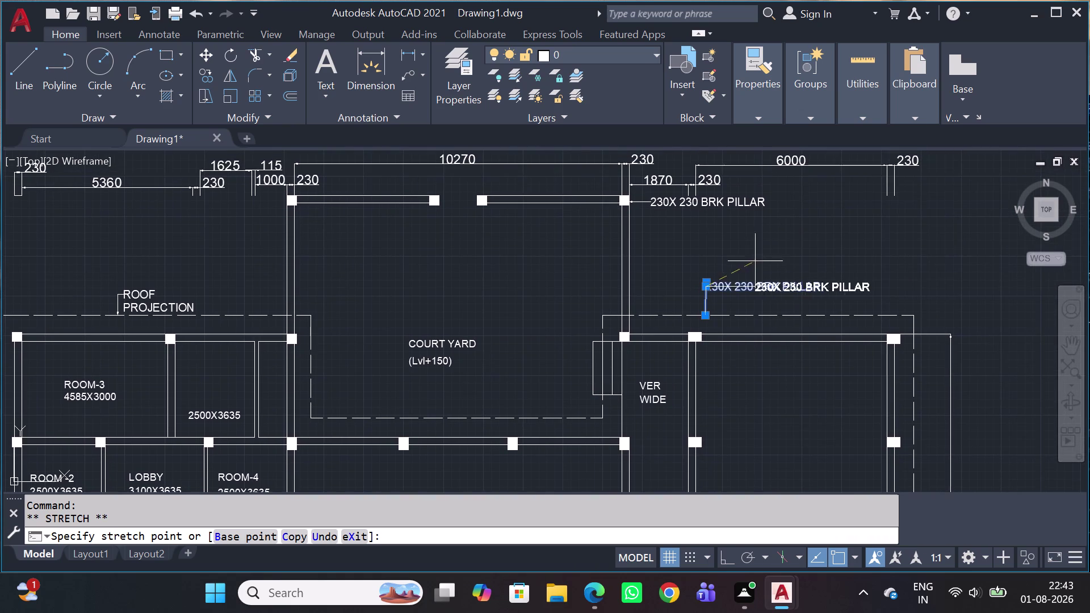
scroll(up, 3)
click(742, 293)
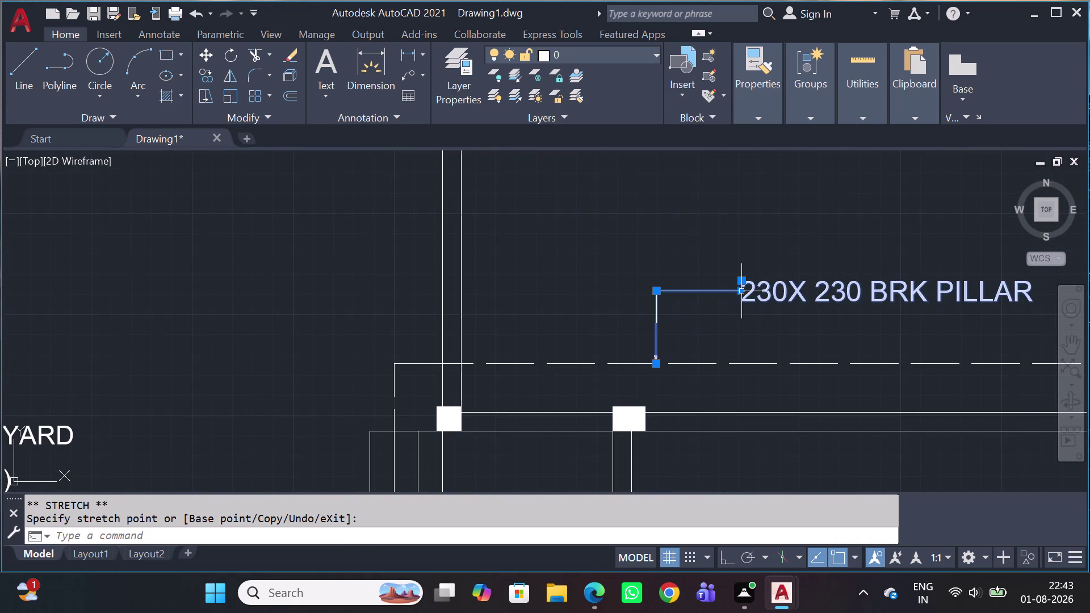
middle_drag(747, 293, 633, 295)
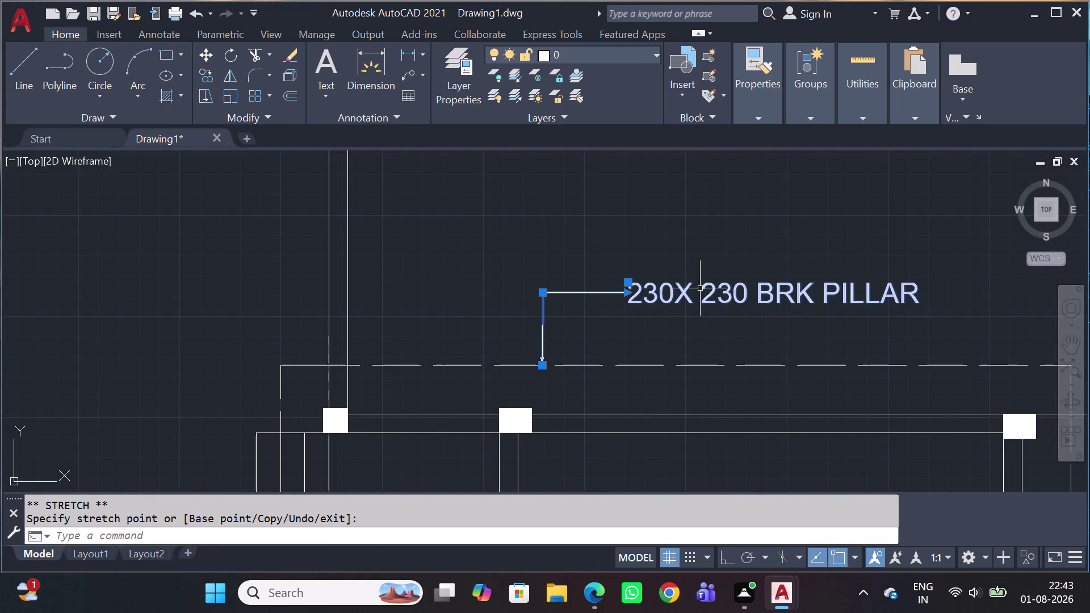
click(696, 291)
triple_click(682, 290)
triple_click(681, 292)
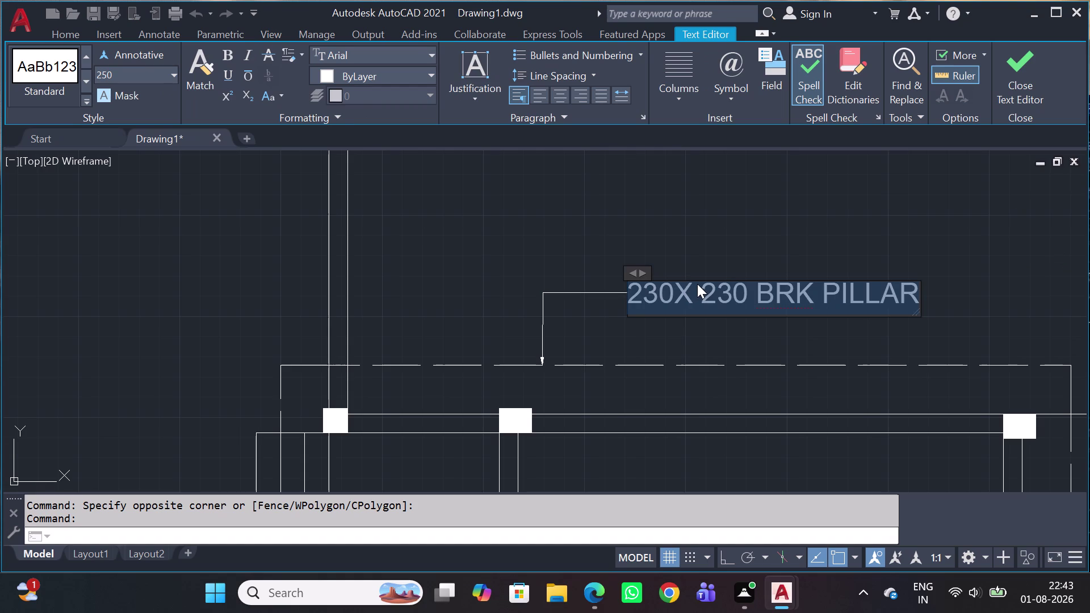
text(ROOF)
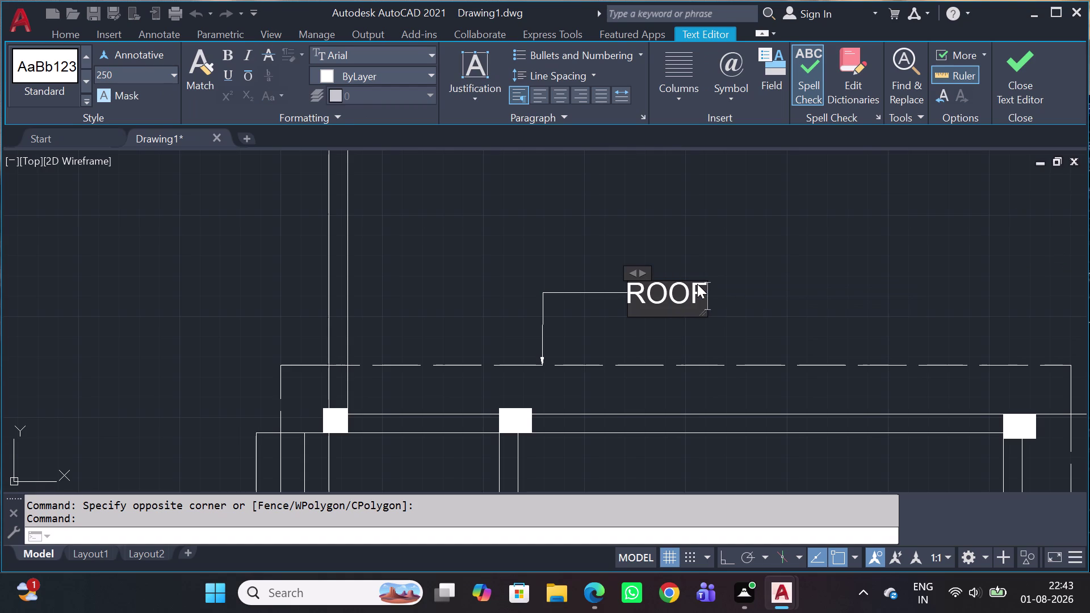
key(space)
text(P)
text(R)
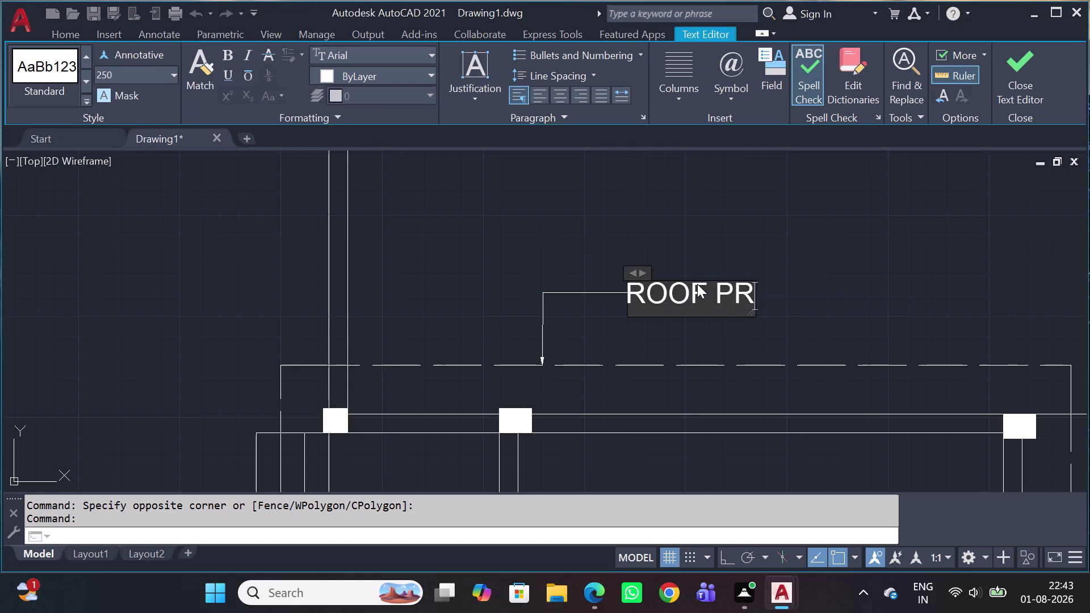
text(OJ)
text(EC)
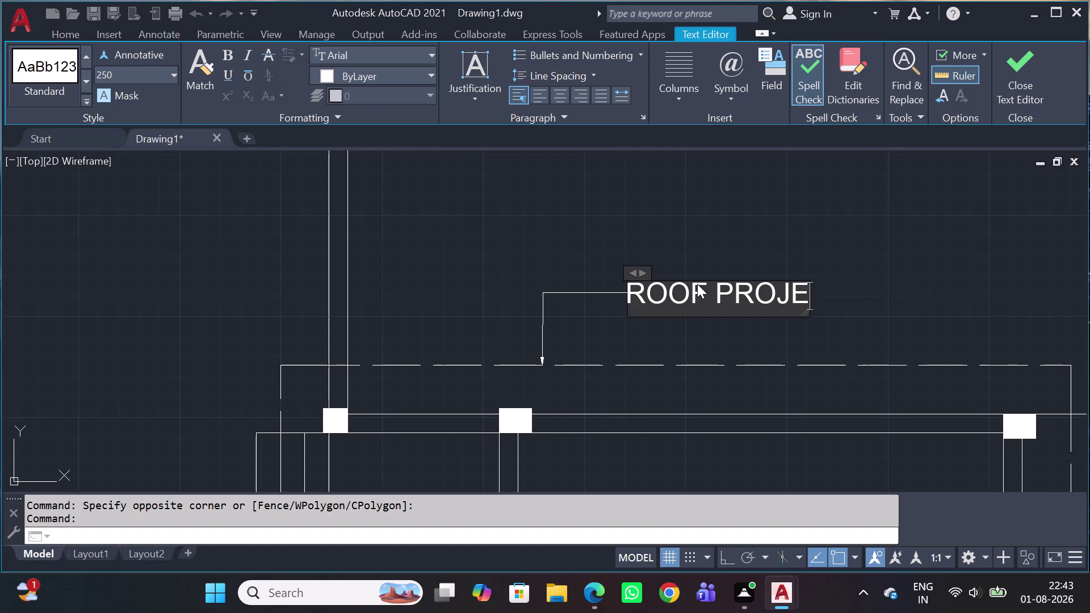
text(TION)
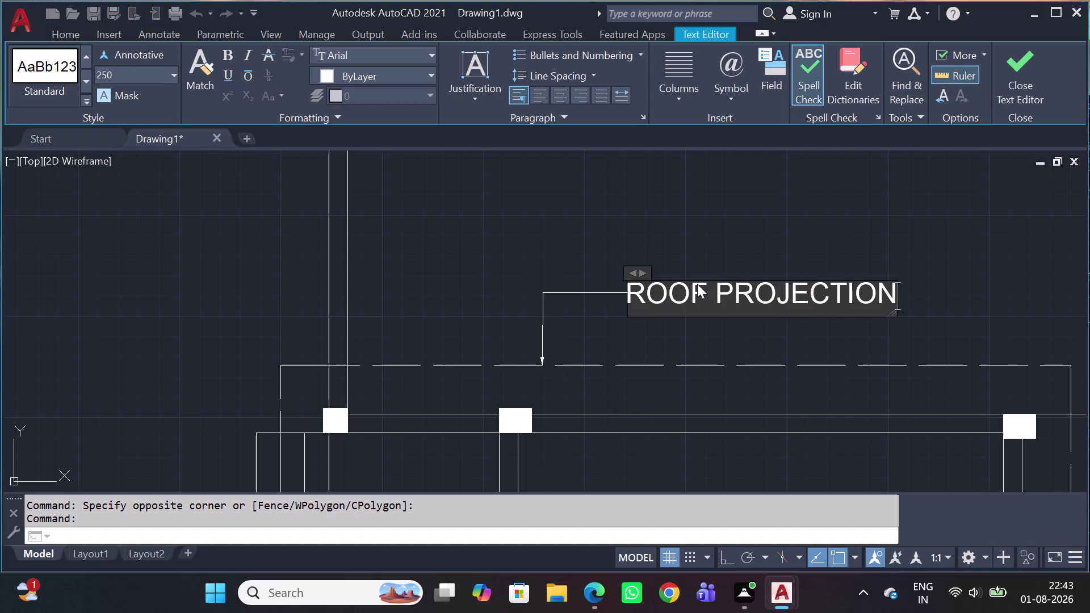
drag(832, 244, 845, 256)
scroll(down, 3)
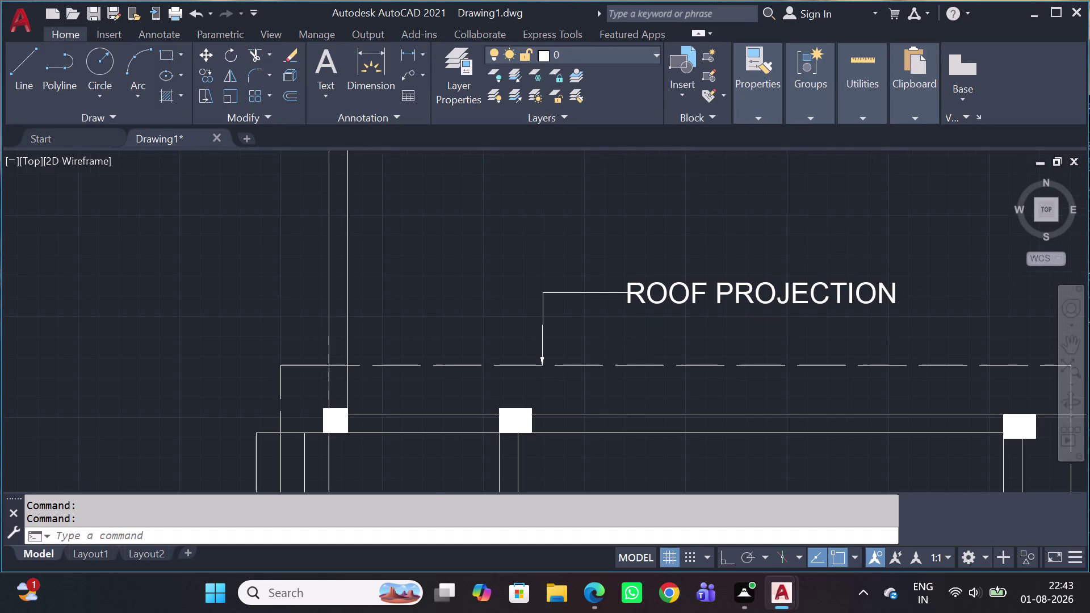
scroll(down, 3)
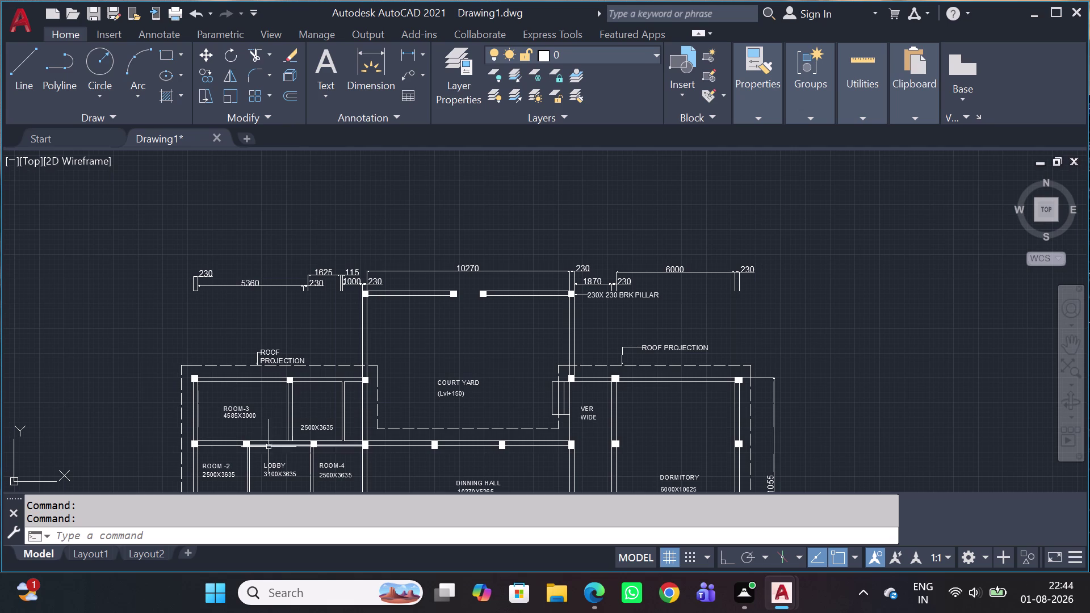
Bring the right-hand rooms into view and clear a stray selection near the brick pillar.
middle_drag(397, 450, 673, 460)
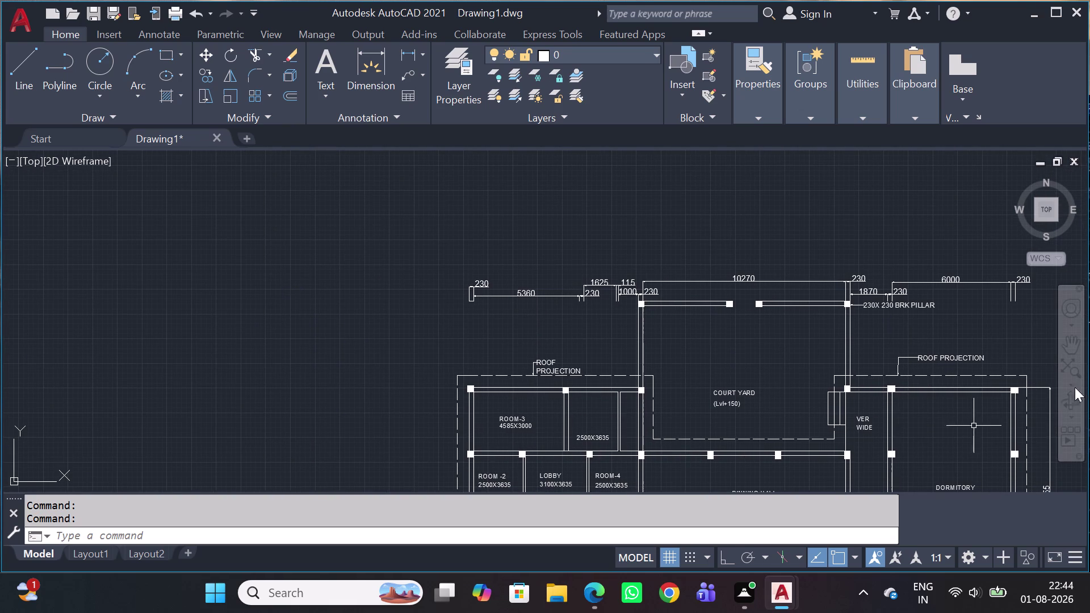
scroll(up, 3)
scroll(up, 3)
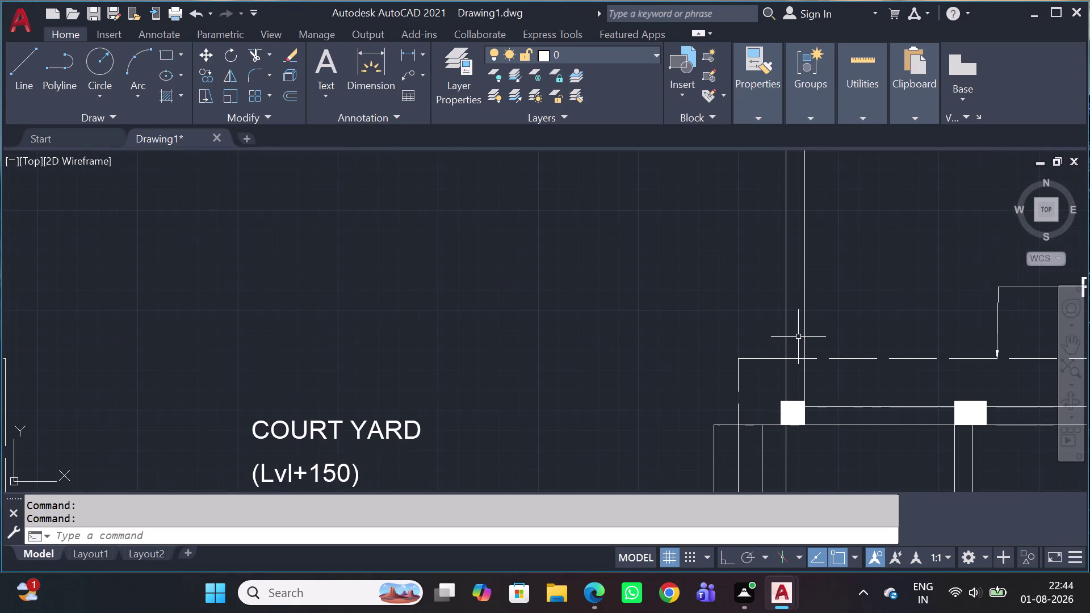
click(792, 322)
click(773, 321)
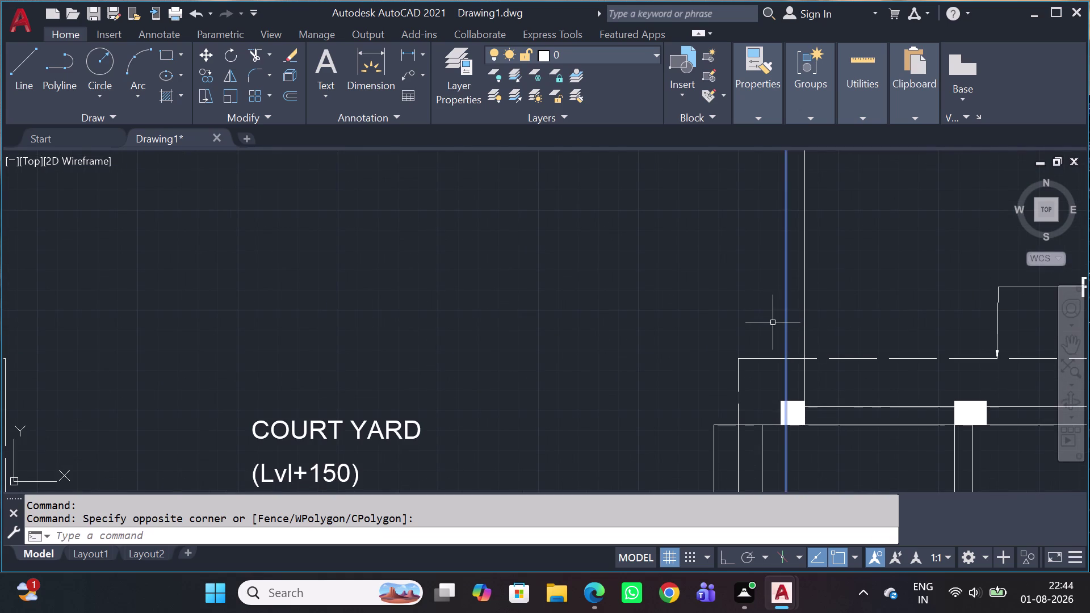
scroll(down, 3)
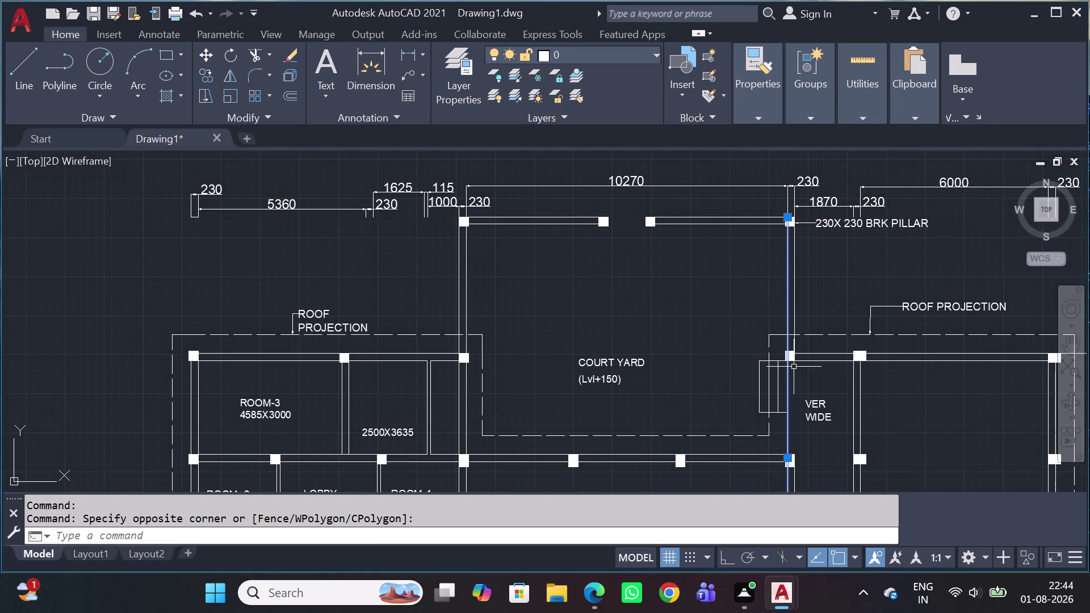
key(Escape)
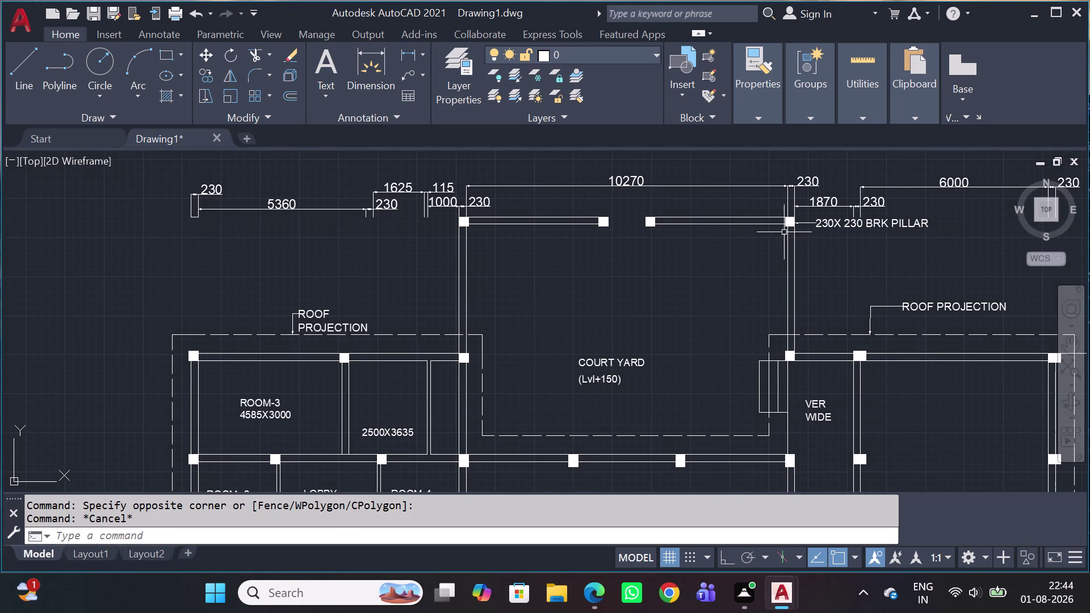
scroll(up, 3)
middle_drag(789, 292, 777, 241)
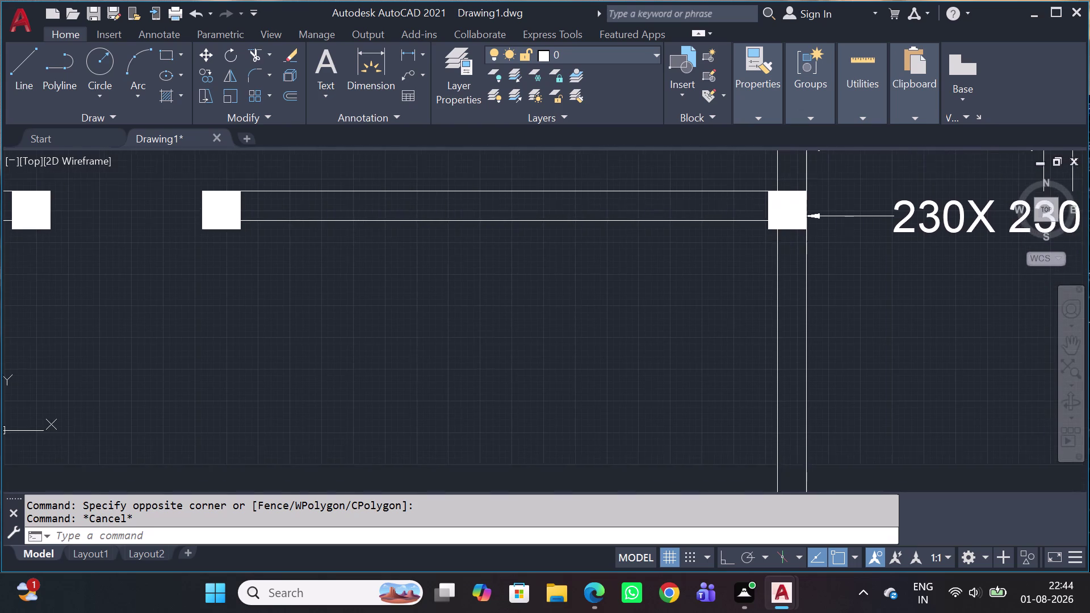
scroll(down, 3)
scroll(down, 3)
Draw a vertical line from the brick pillar's corner down to the lower pillar.
key(l)
scroll(up, 3)
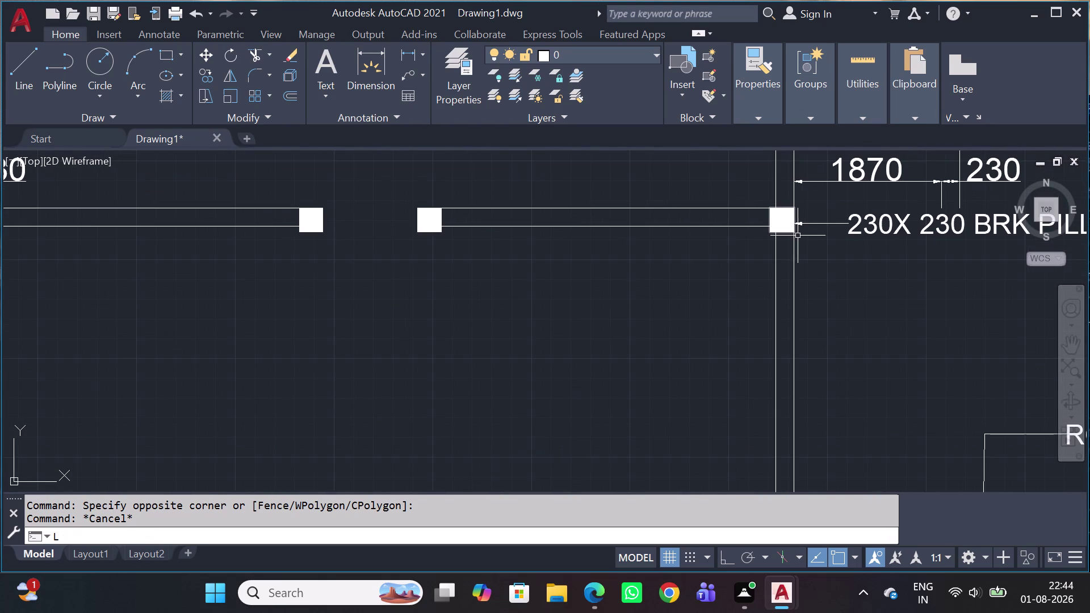
key(space)
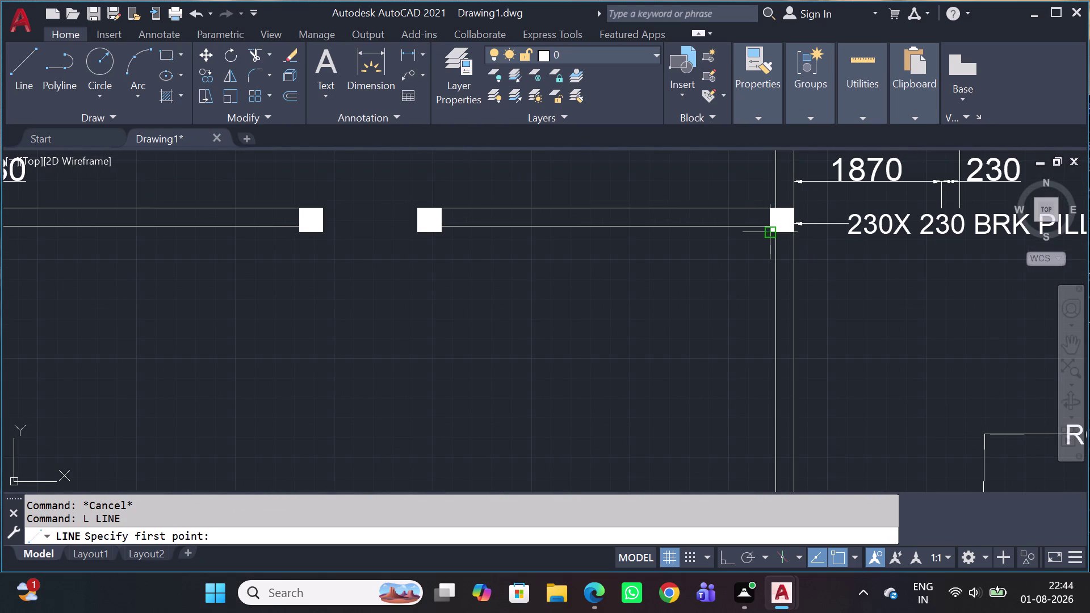
scroll(up, 3)
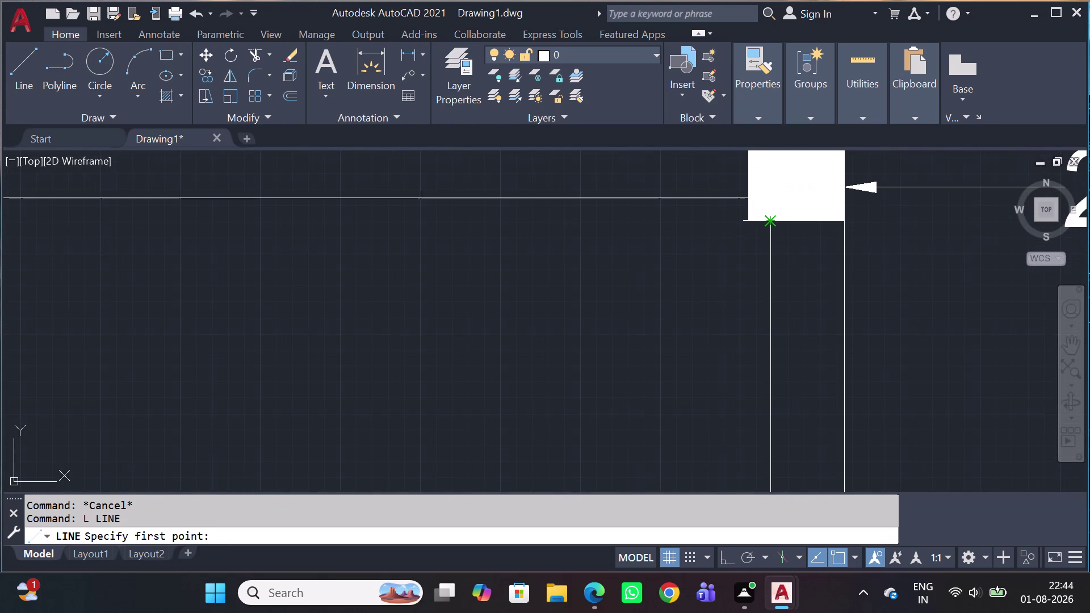
click(770, 225)
scroll(down, 3)
middle_drag(828, 436, 826, 385)
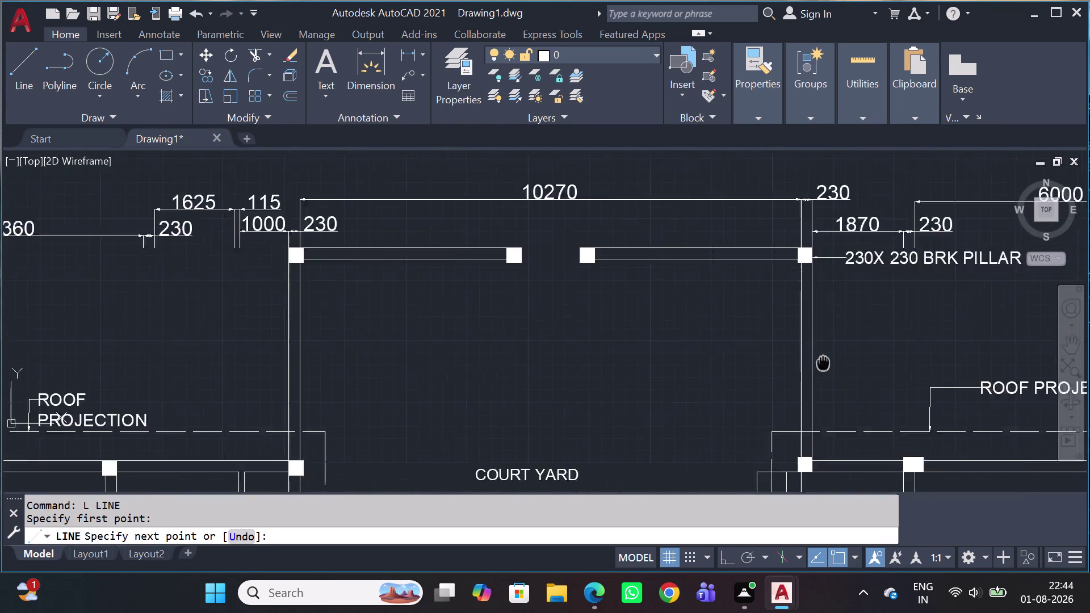
middle_drag(826, 385, 787, 195)
scroll(up, 3)
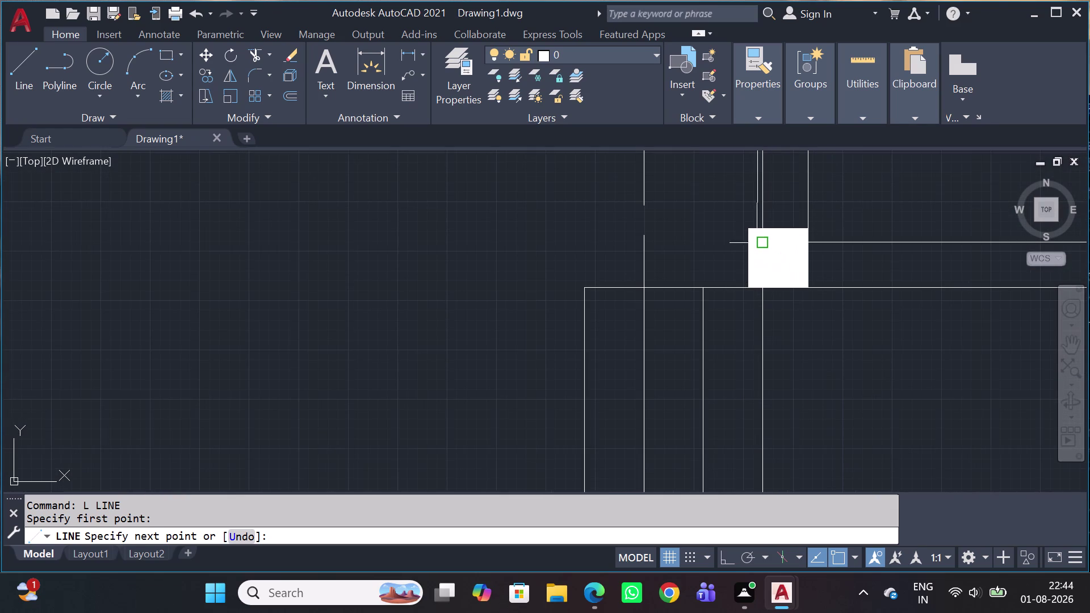
click(767, 231)
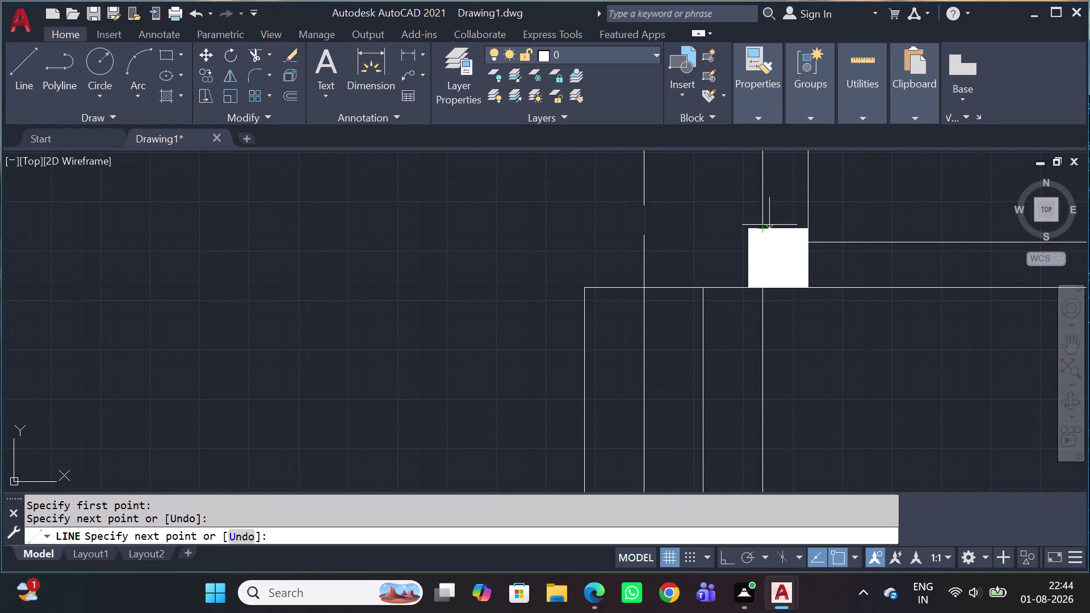
key(Escape)
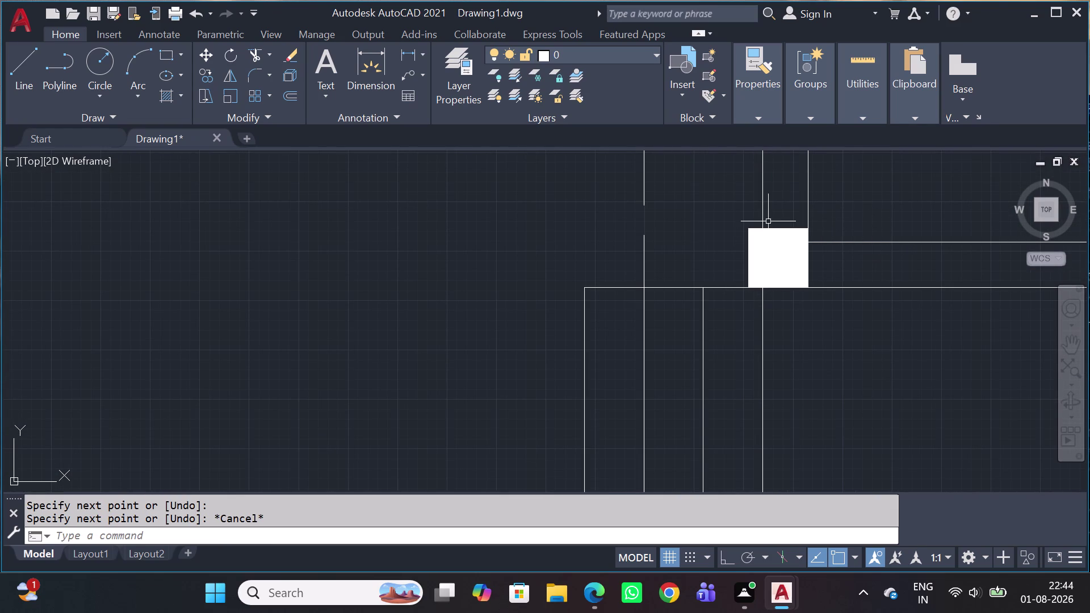
Select the new line and pan back toward the court yard.
click(764, 212)
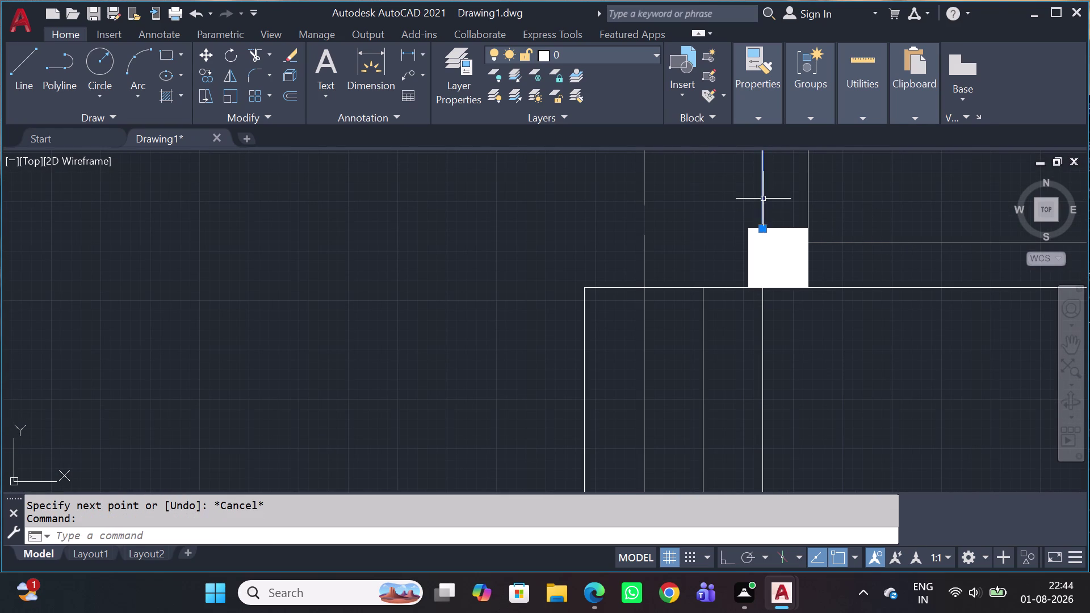
scroll(down, 3)
middle_drag(778, 240, 775, 533)
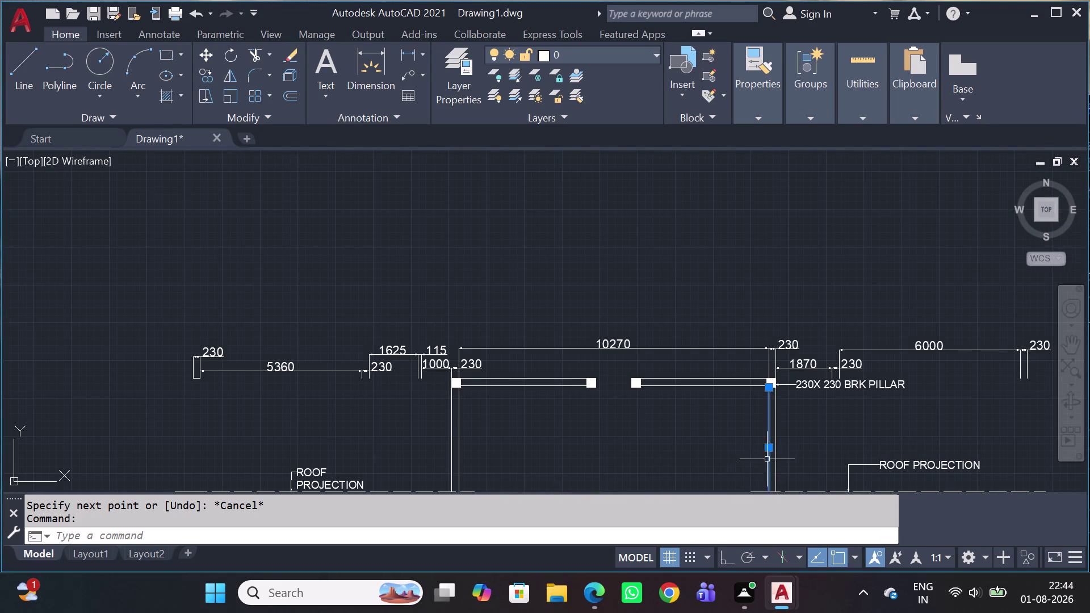
middle_drag(766, 458, 739, 270)
Offset the pillar-to-pillar line by 20 units to the chosen side.
key(o)
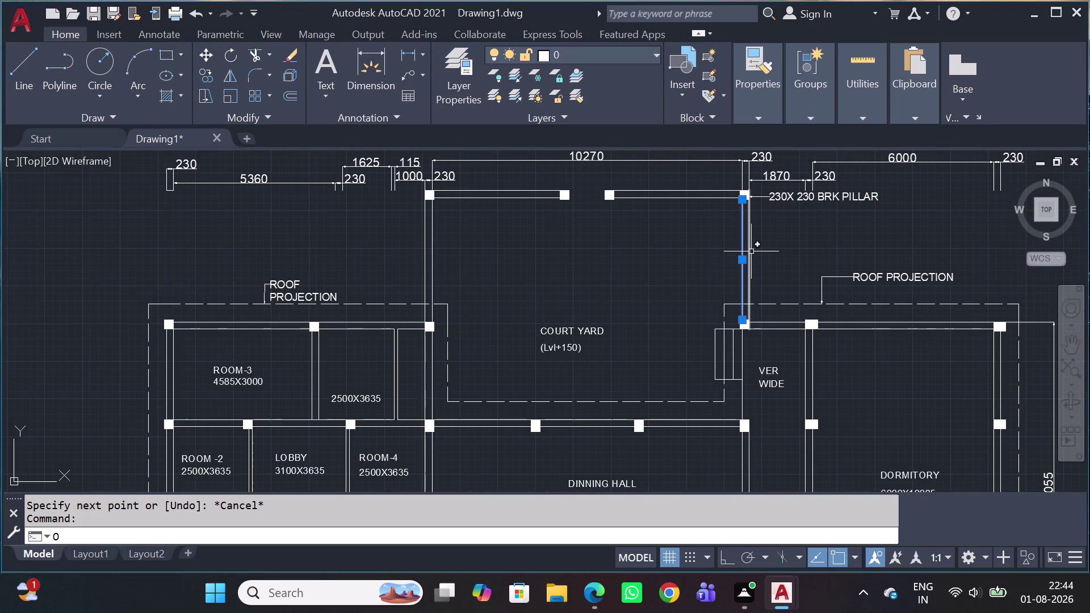
key(space)
scroll(up, 3)
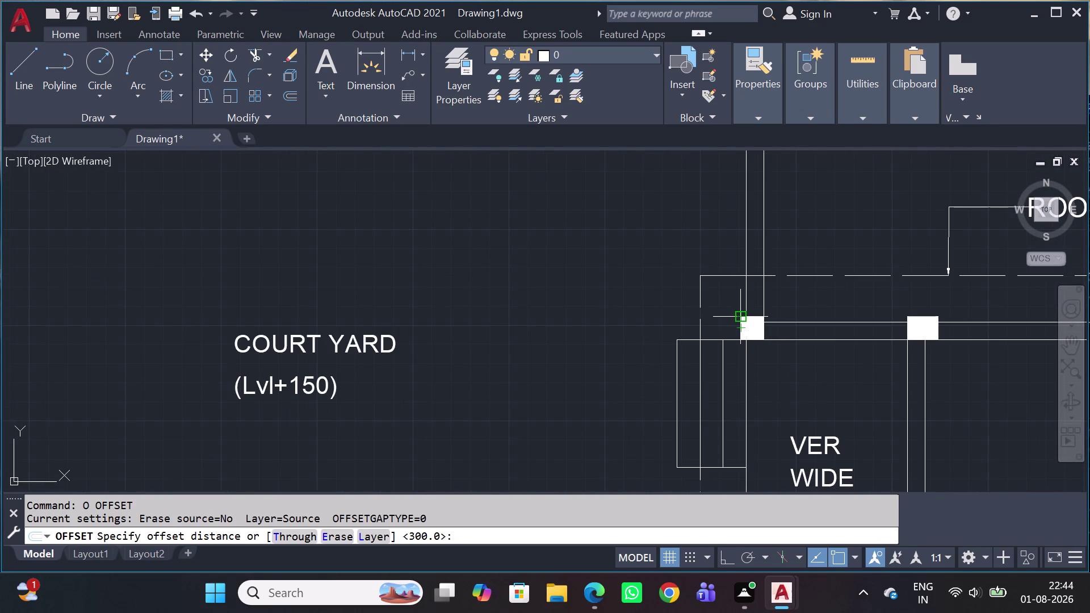
text(20)
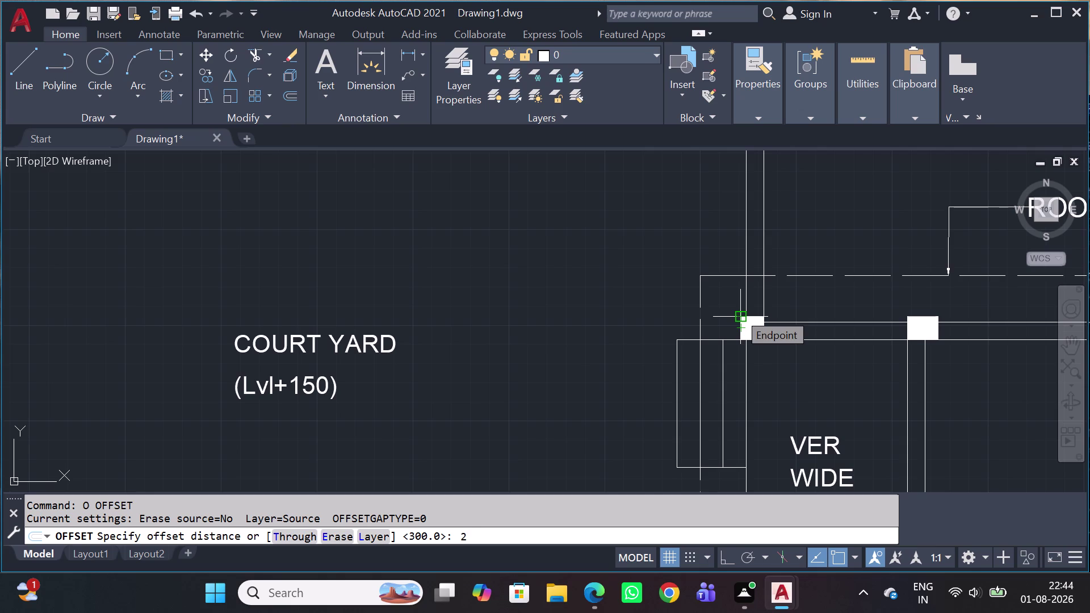
key(space)
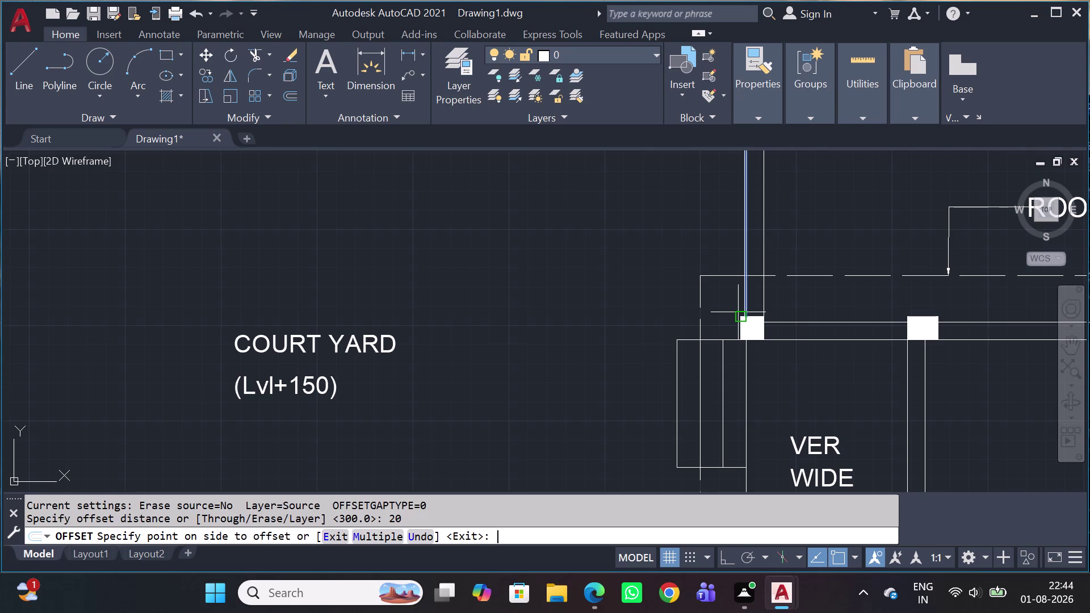
click(838, 310)
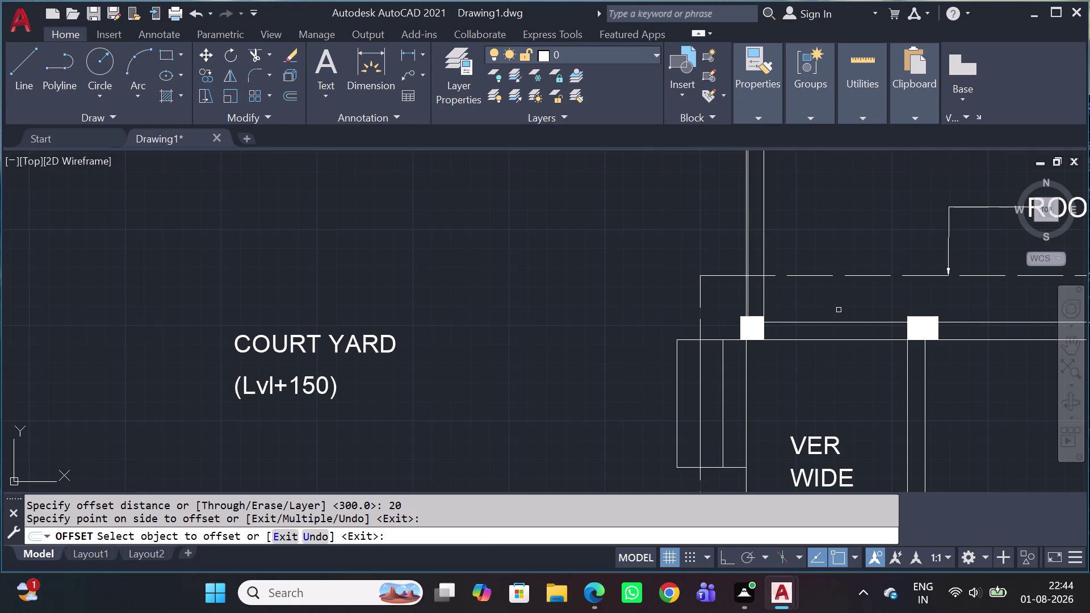
scroll(up, 3)
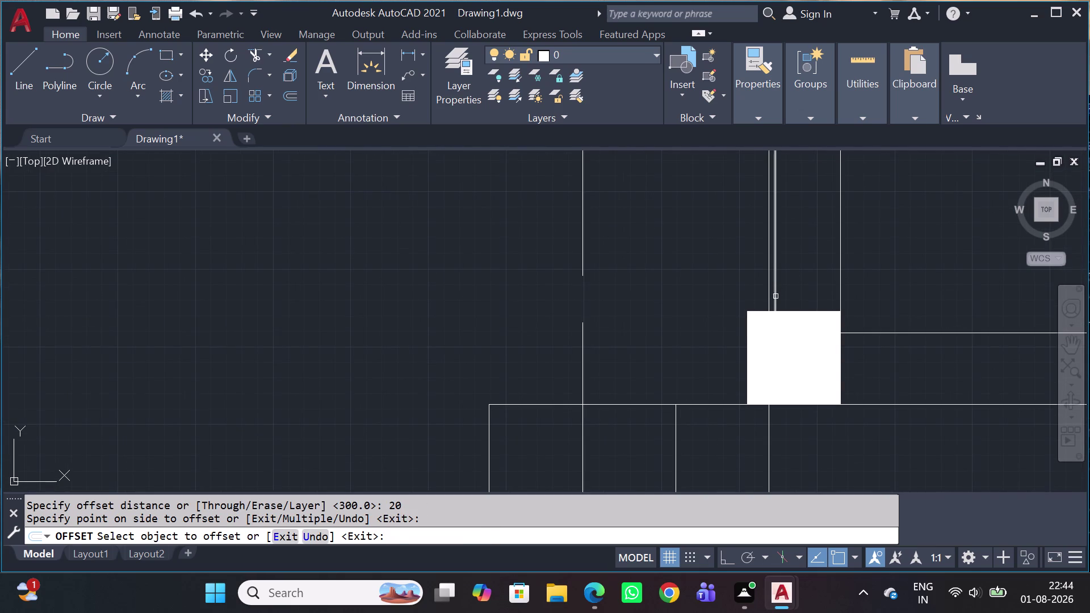
click(775, 299)
click(805, 297)
scroll(down, 3)
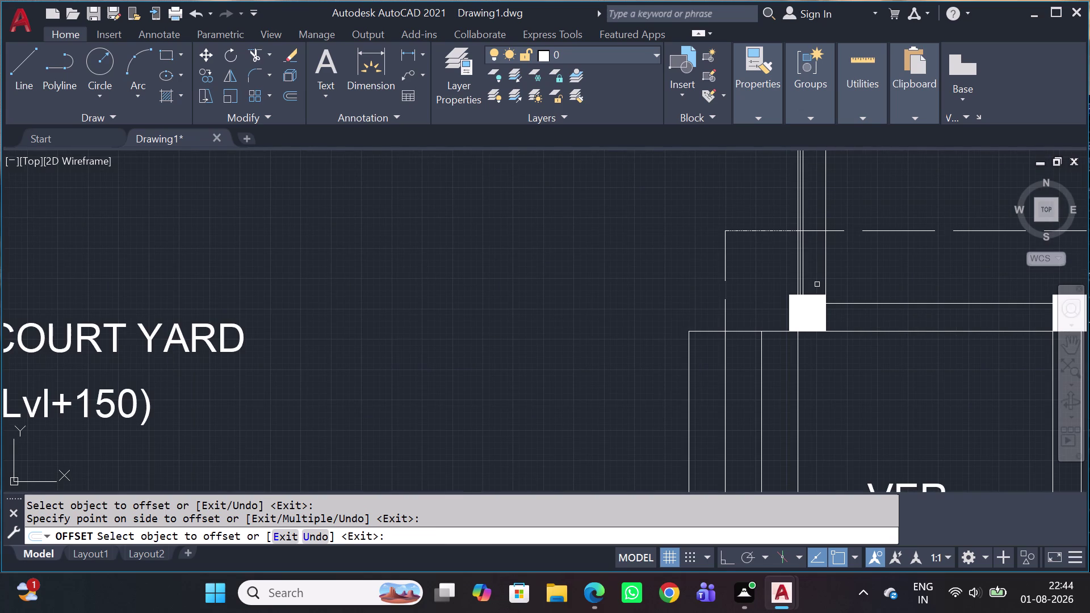
key(Escape)
Erase the original middle line, leaving only the offset copy.
scroll(up, 3)
scroll(up, 3)
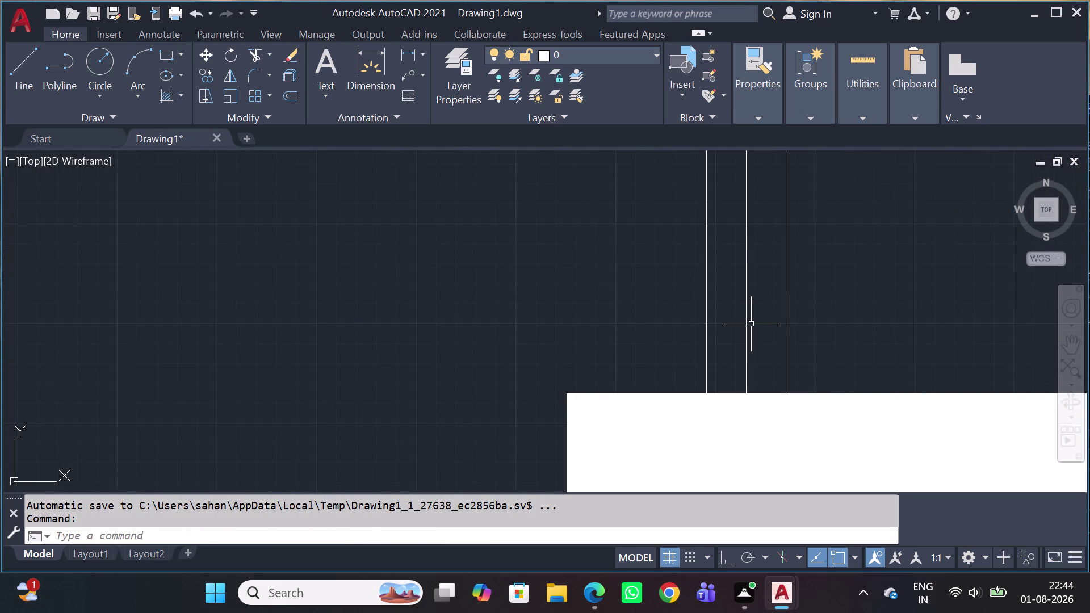
click(751, 328)
click(737, 341)
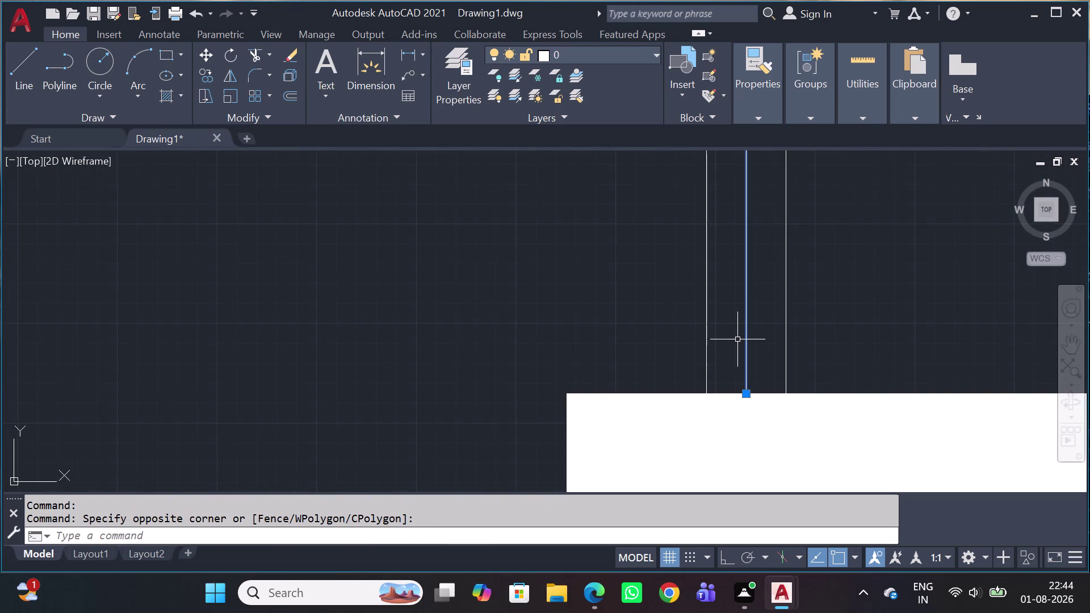
key(Delete)
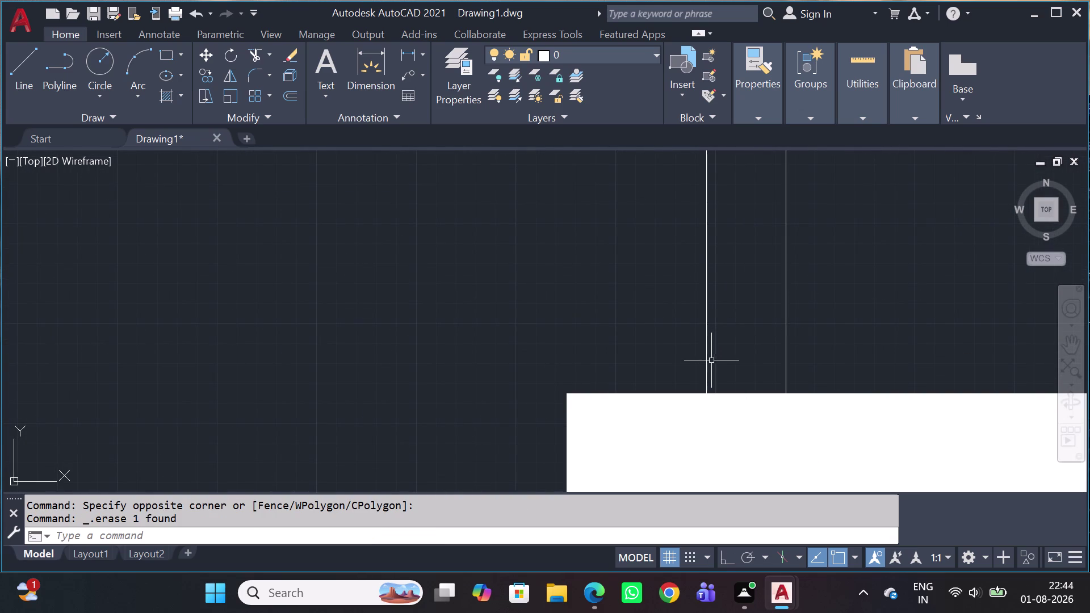
click(708, 366)
key(Delete)
scroll(down, 3)
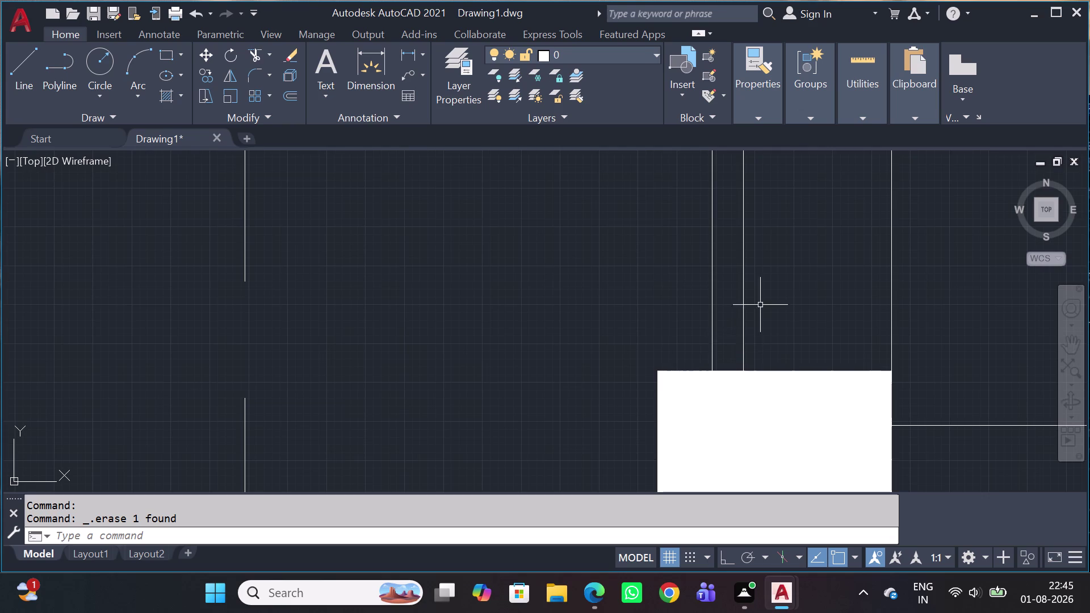
scroll(down, 3)
middle_drag(752, 287, 741, 356)
Start MATCHPROP with the dashed roof line as source and pick the first target lines.
scroll(down, 3)
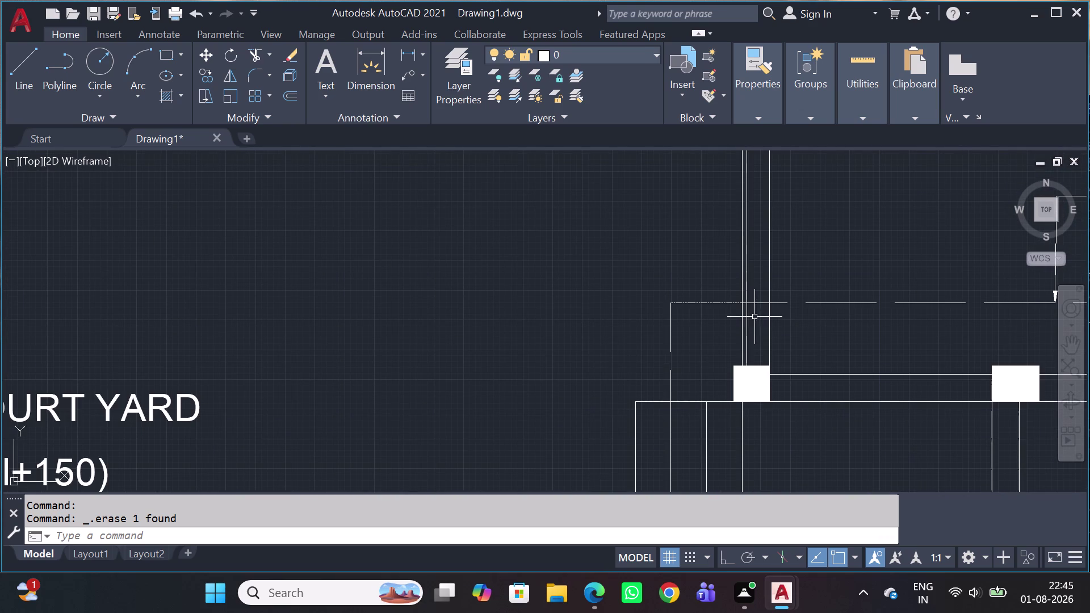
key(m)
key(a)
key(space)
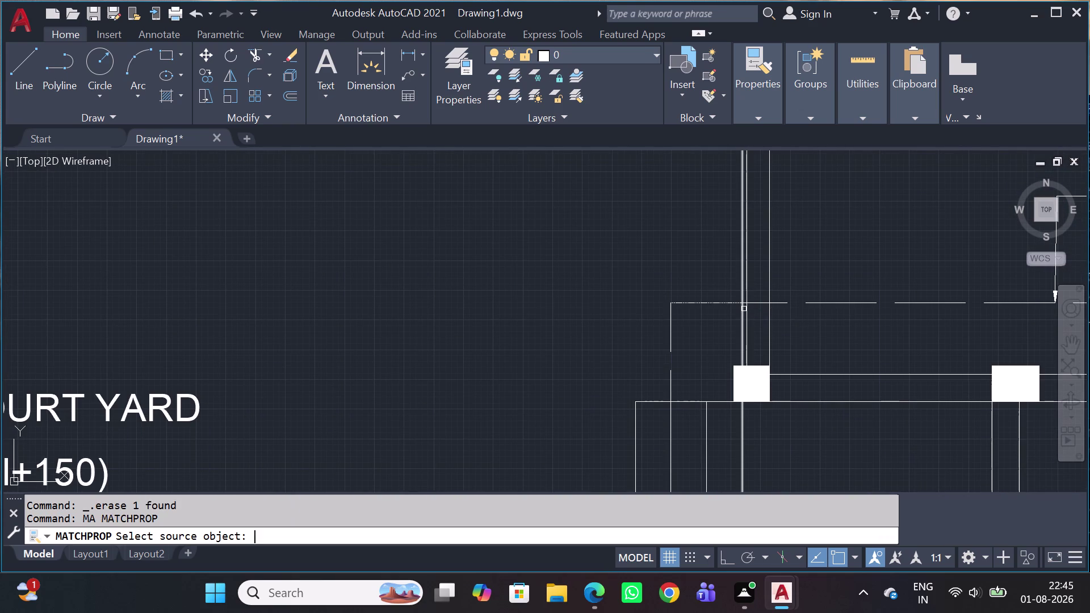
click(809, 303)
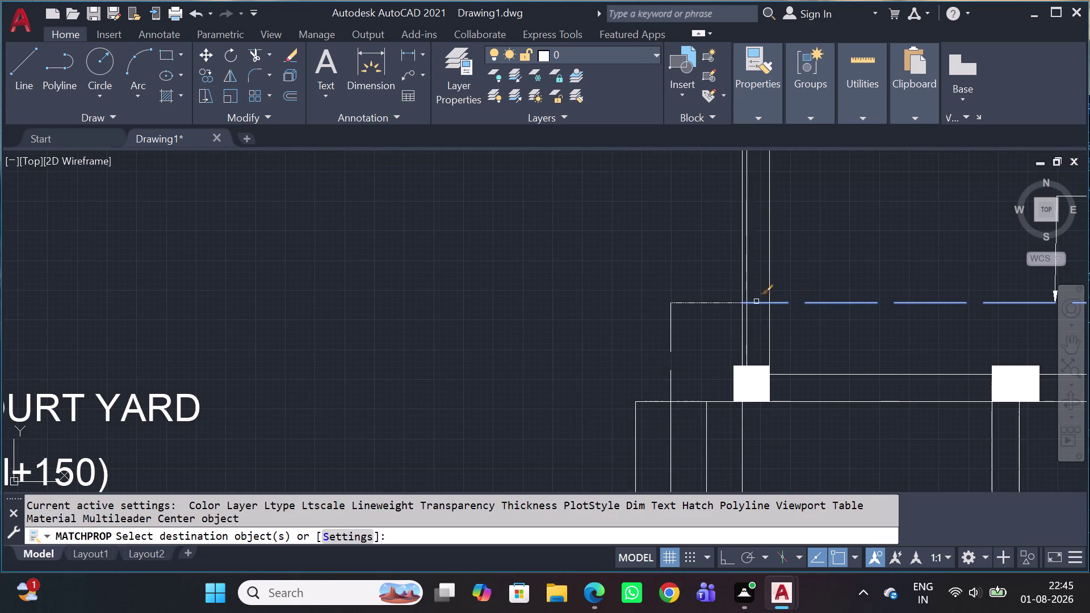
scroll(up, 3)
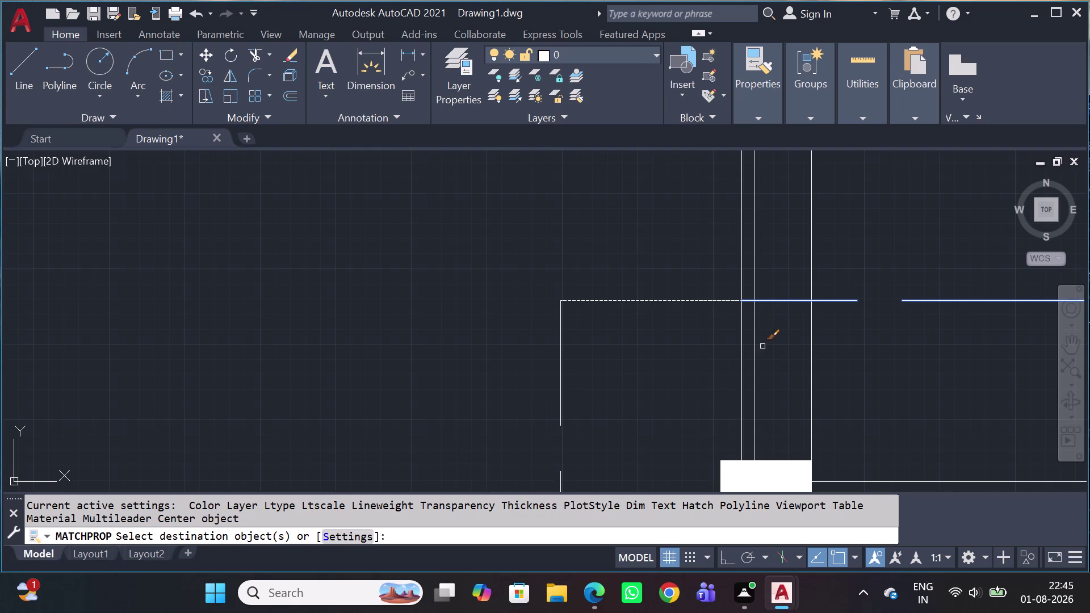
click(758, 353)
click(755, 355)
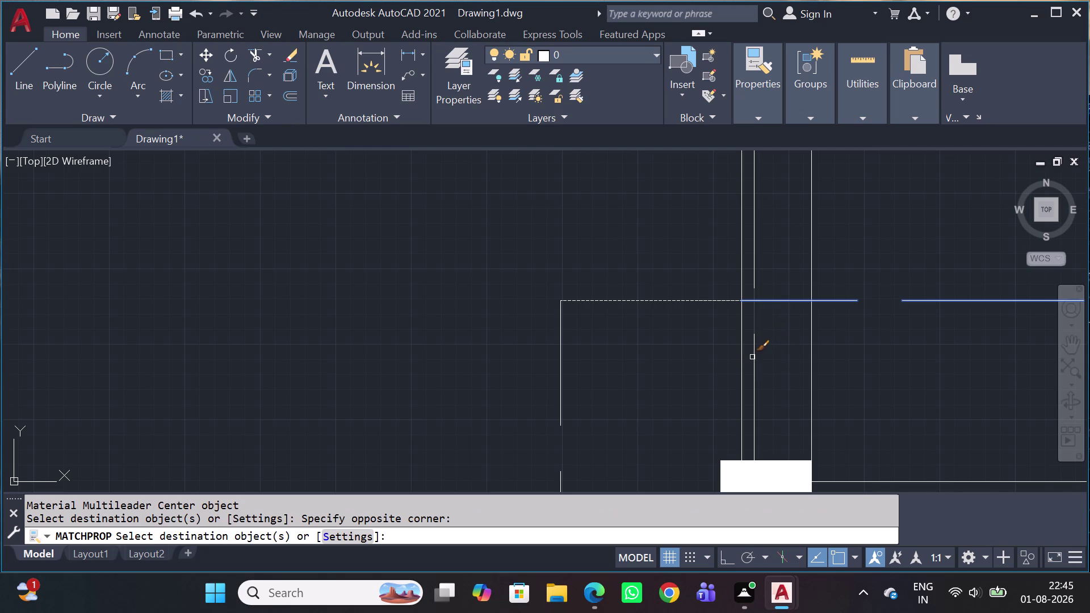
Make the vertical line beside the top-right brick pillar dashed and end matching.
scroll(down, 3)
scroll(down, 3)
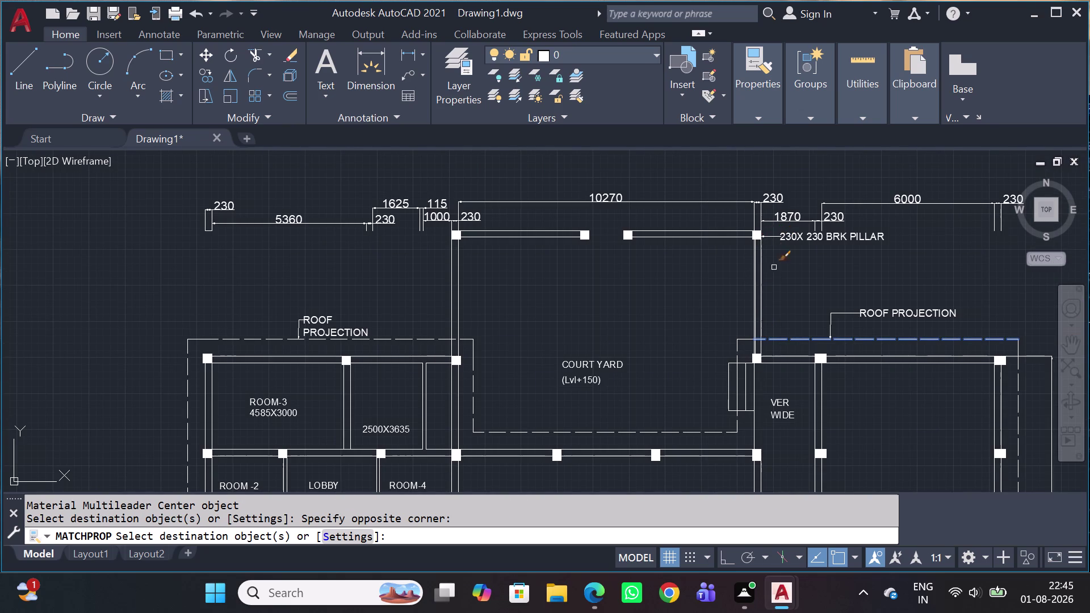
scroll(up, 3)
scroll(up, 3)
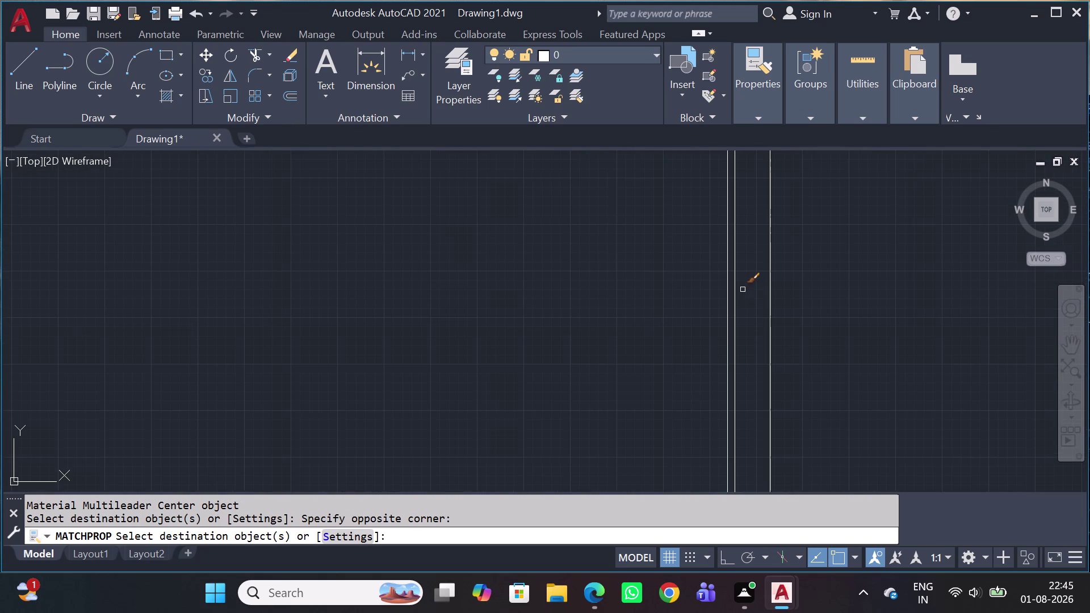
click(734, 298)
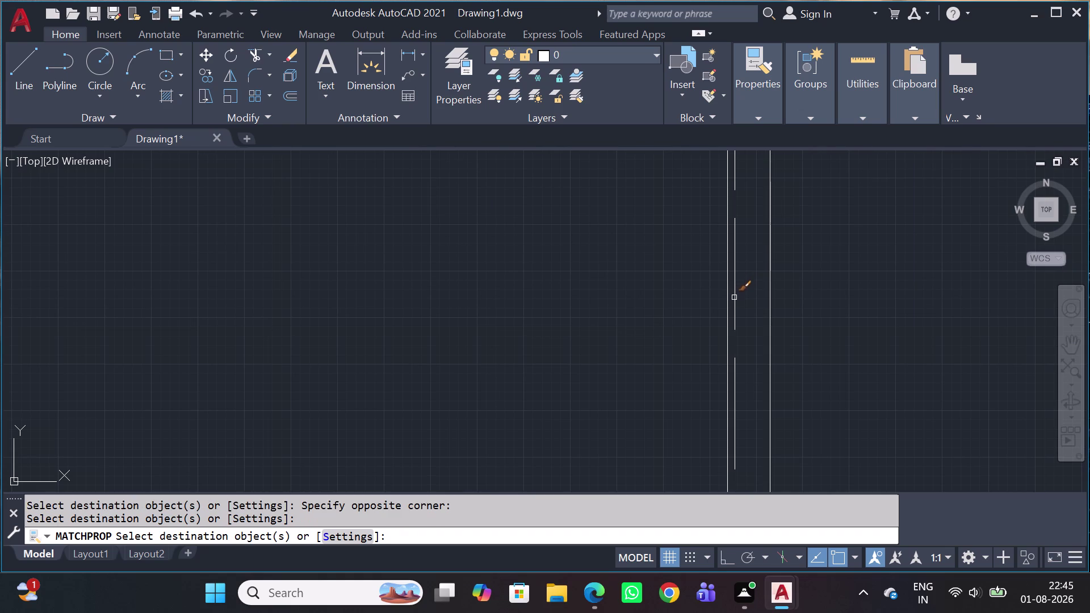
scroll(down, 3)
key(Escape)
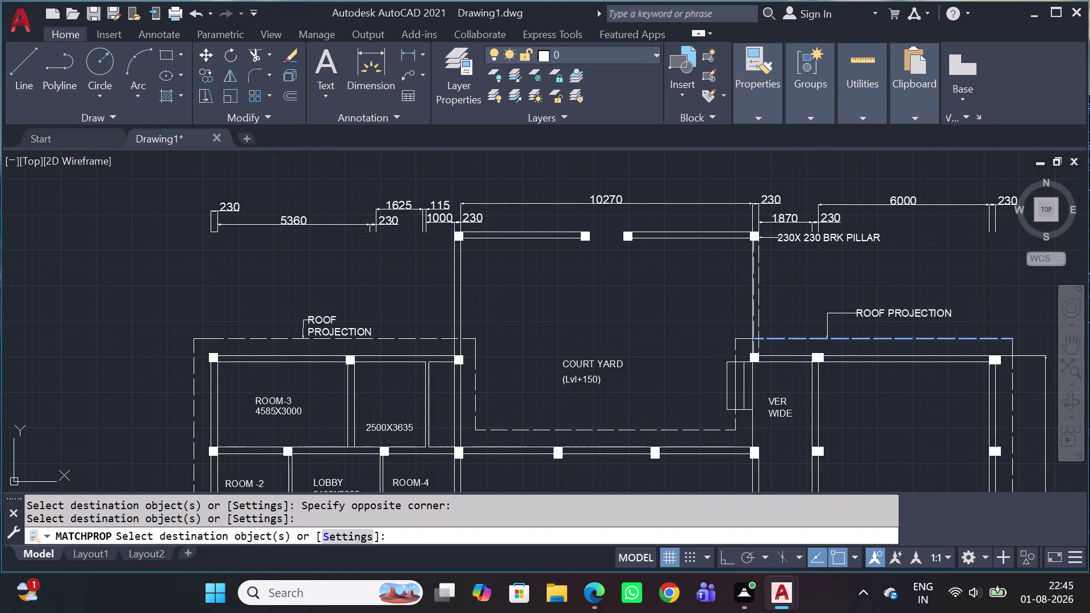
scroll(up, 3)
scroll(up, 3)
click(721, 282)
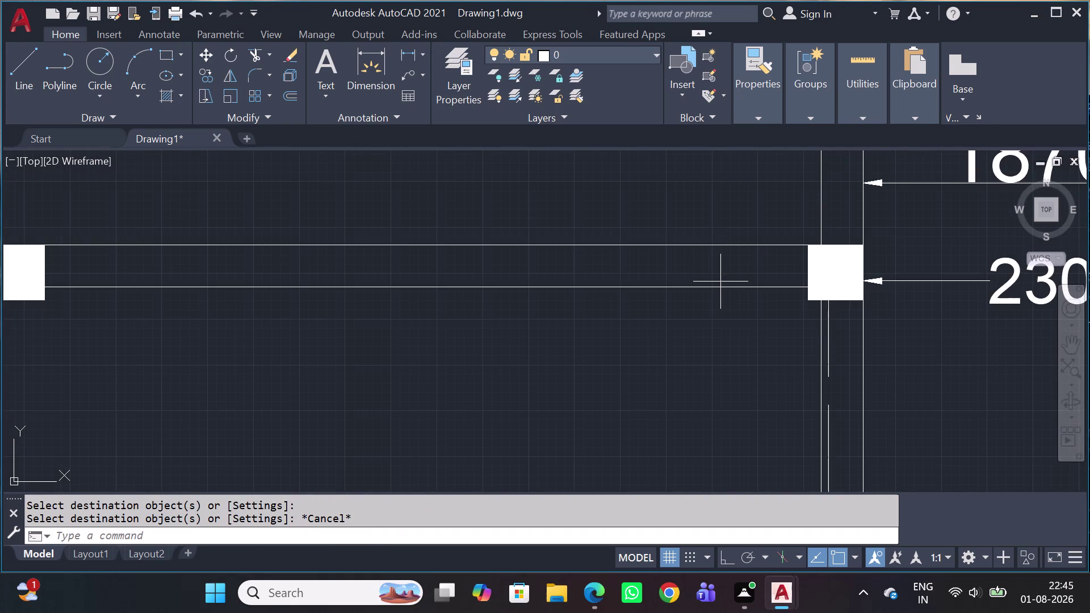
click(696, 300)
scroll(down, 3)
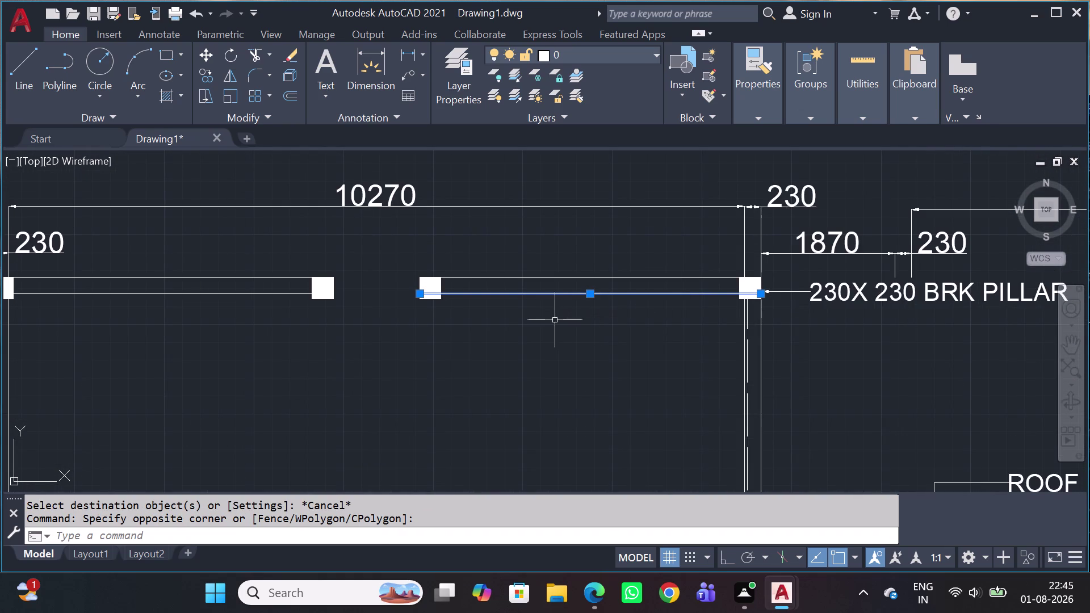
text(O)
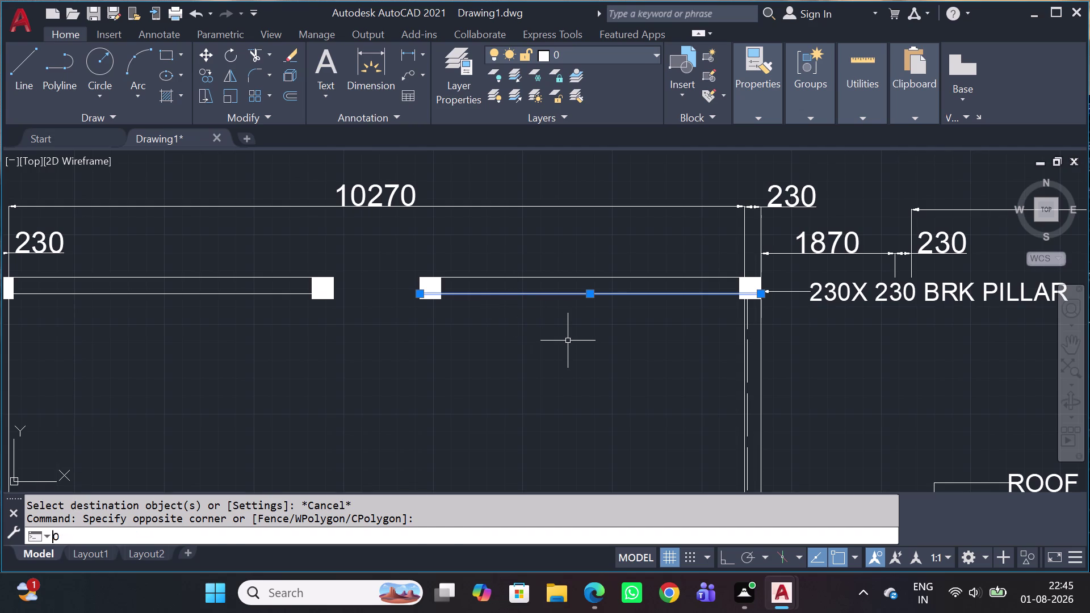
key(space)
text(4)
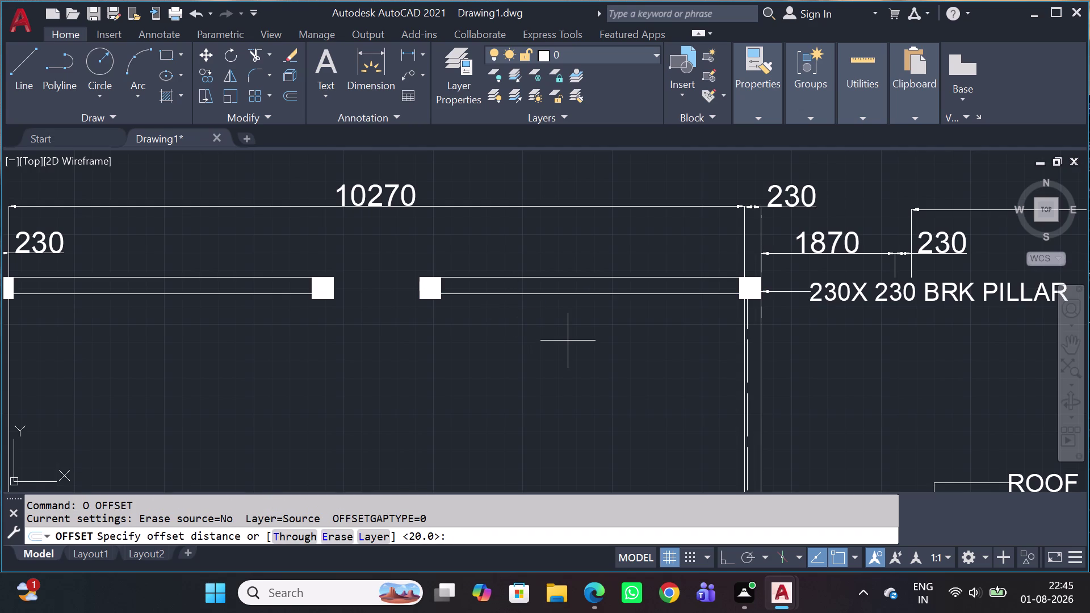
text(0)
key(space)
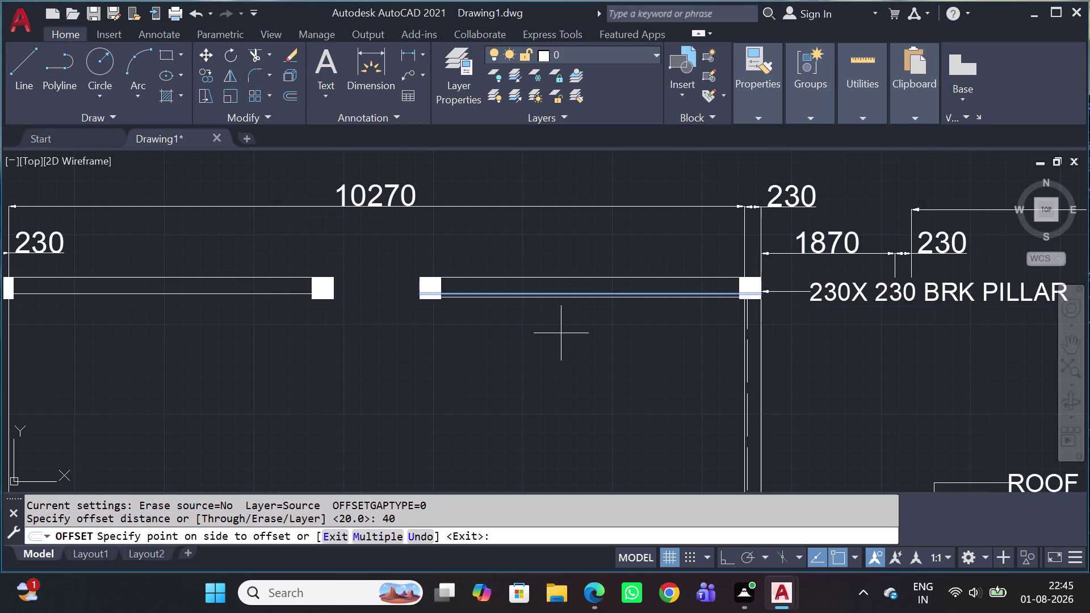
scroll(up, 3)
click(661, 283)
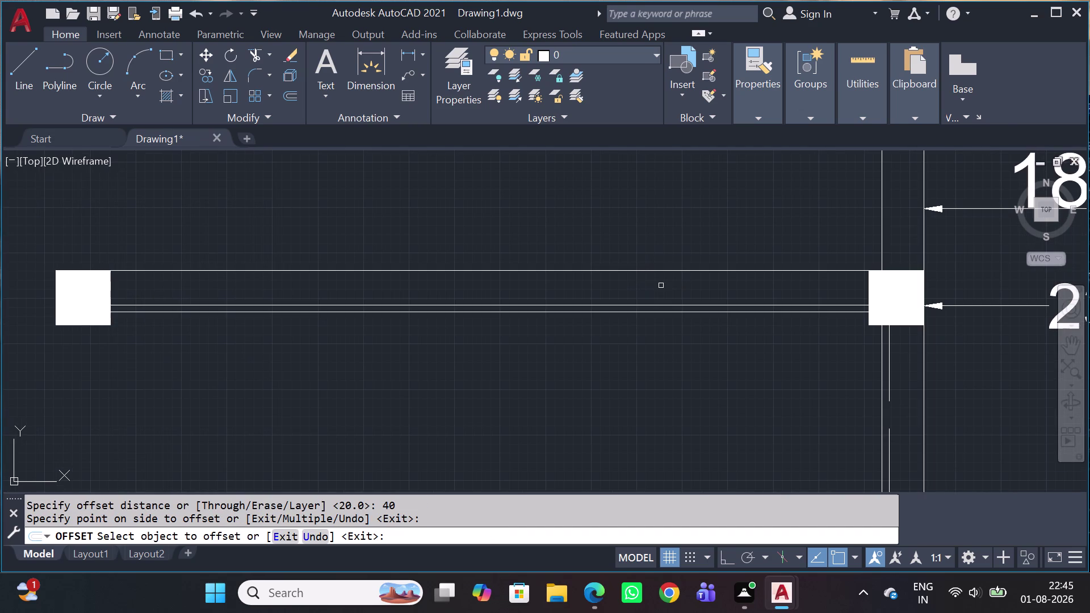
click(646, 306)
click(659, 277)
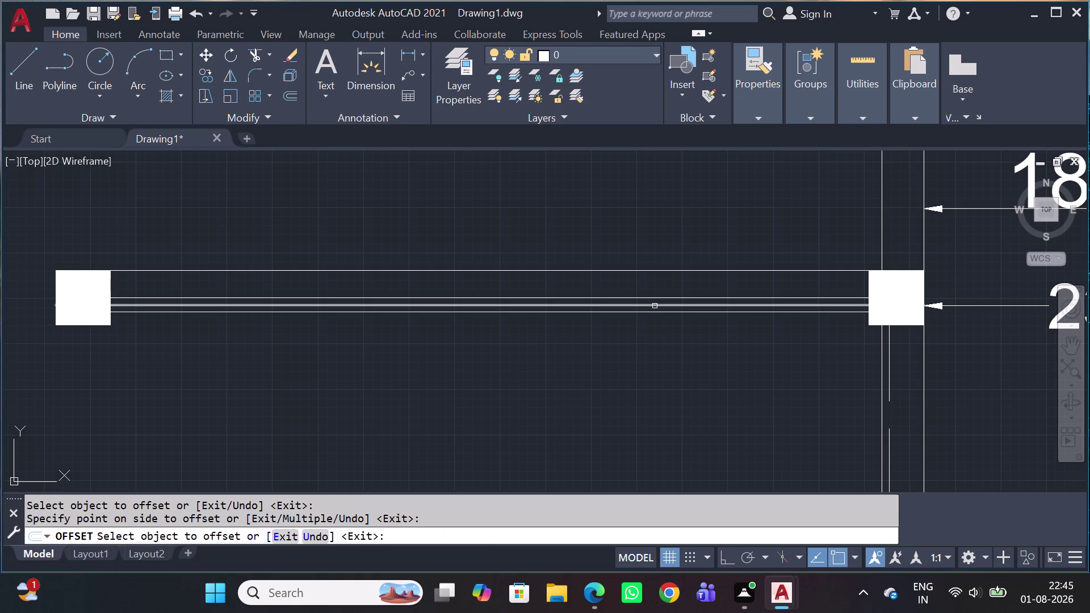
key(Escape)
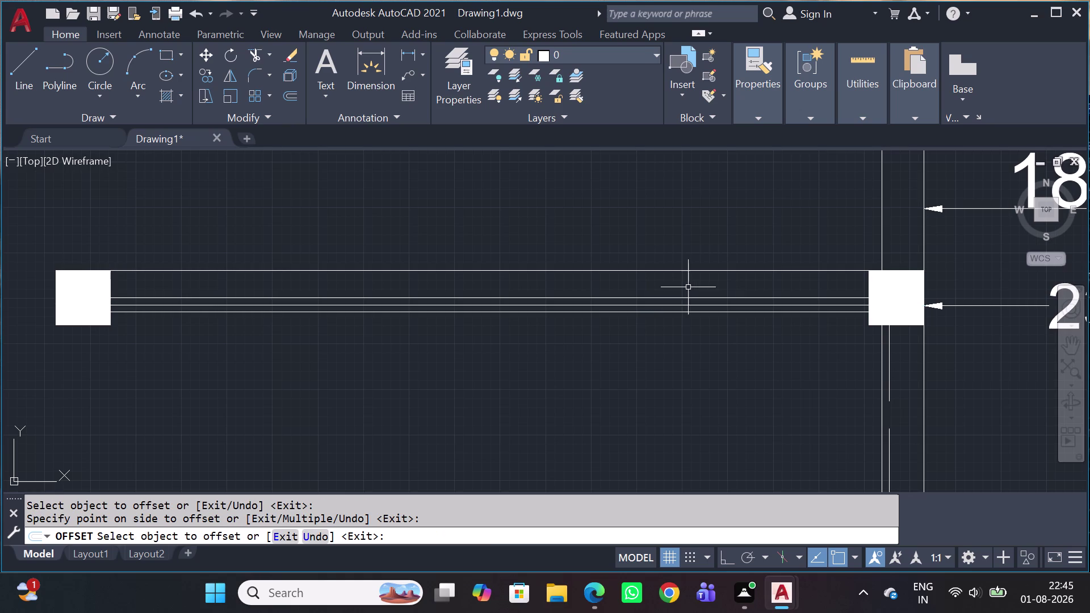
scroll(down, 3)
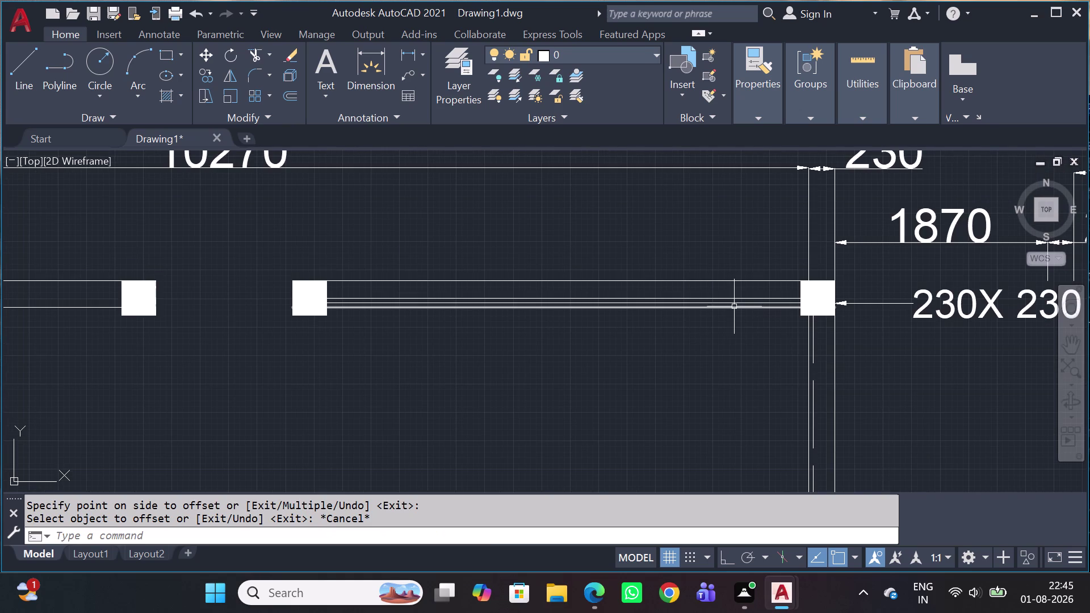
scroll(up, 3)
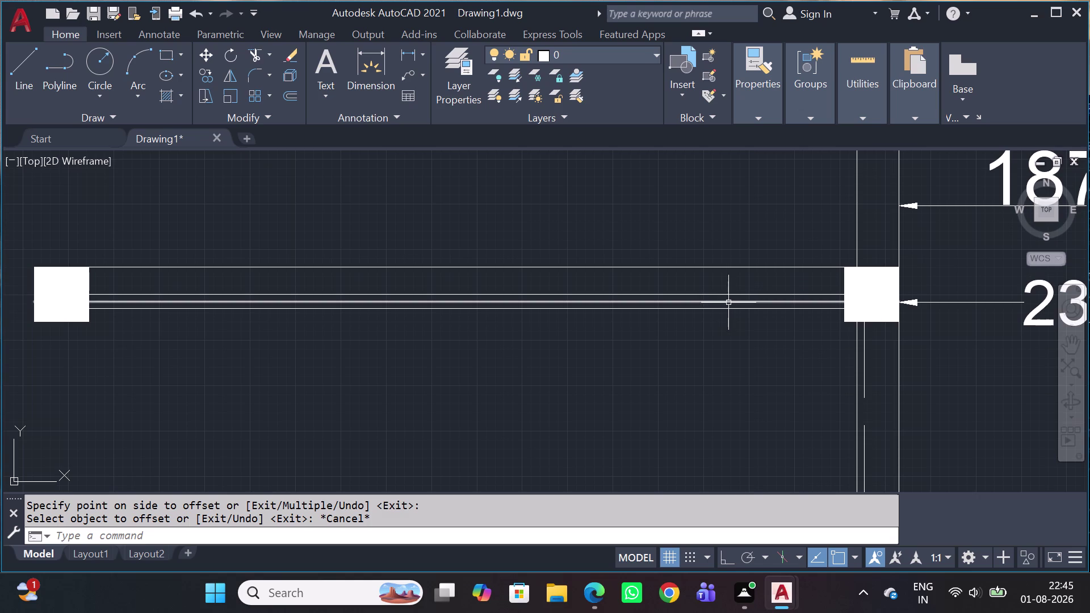
click(723, 283)
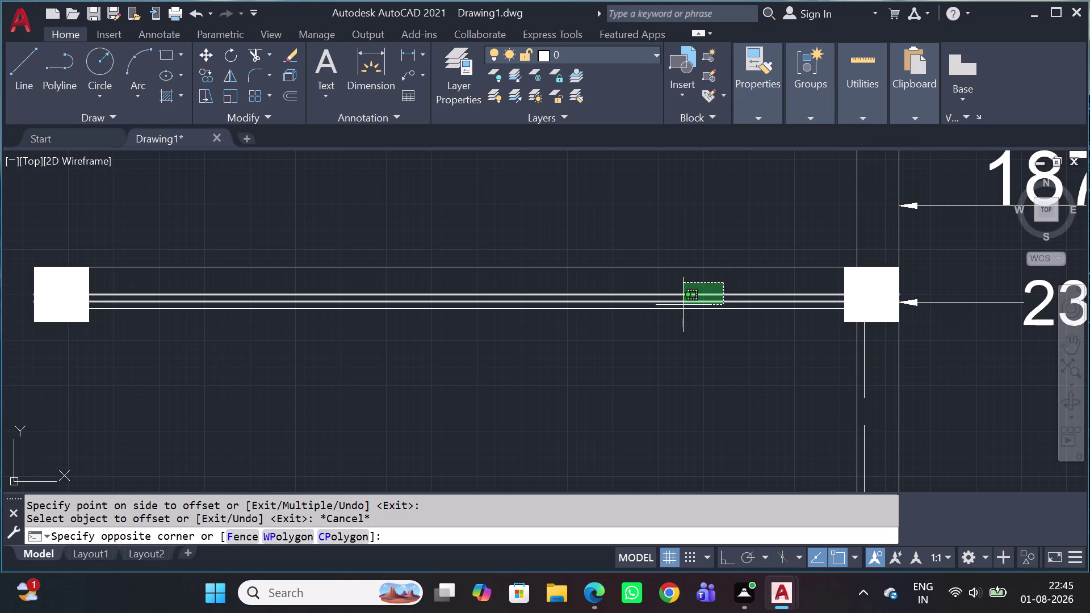
click(683, 308)
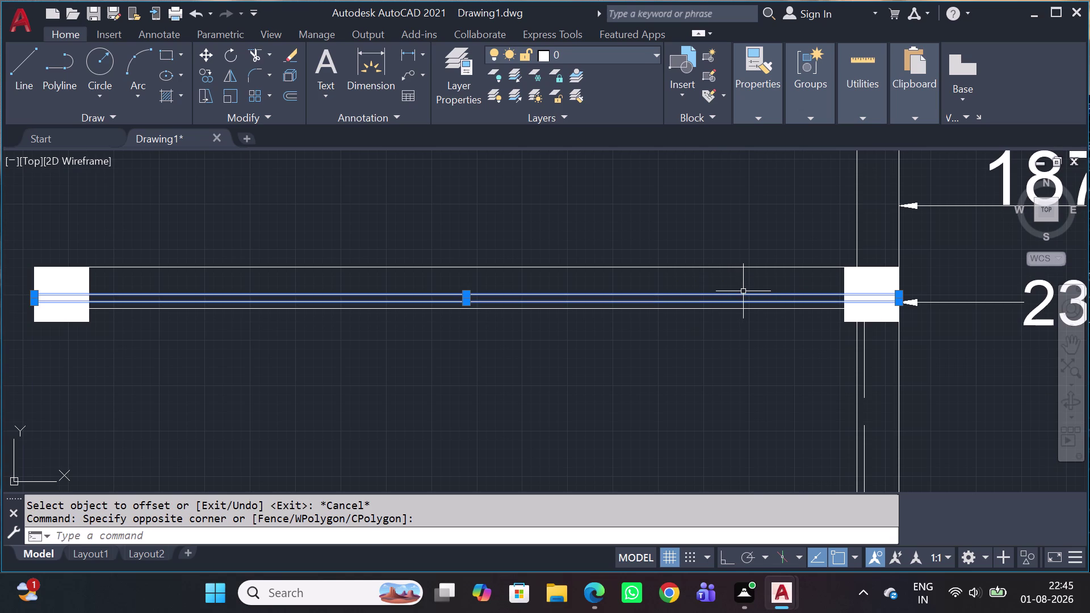
key(Delete)
key(l)
Start a line at the left pillar edge, then cancel the misplaced attempt.
key(space)
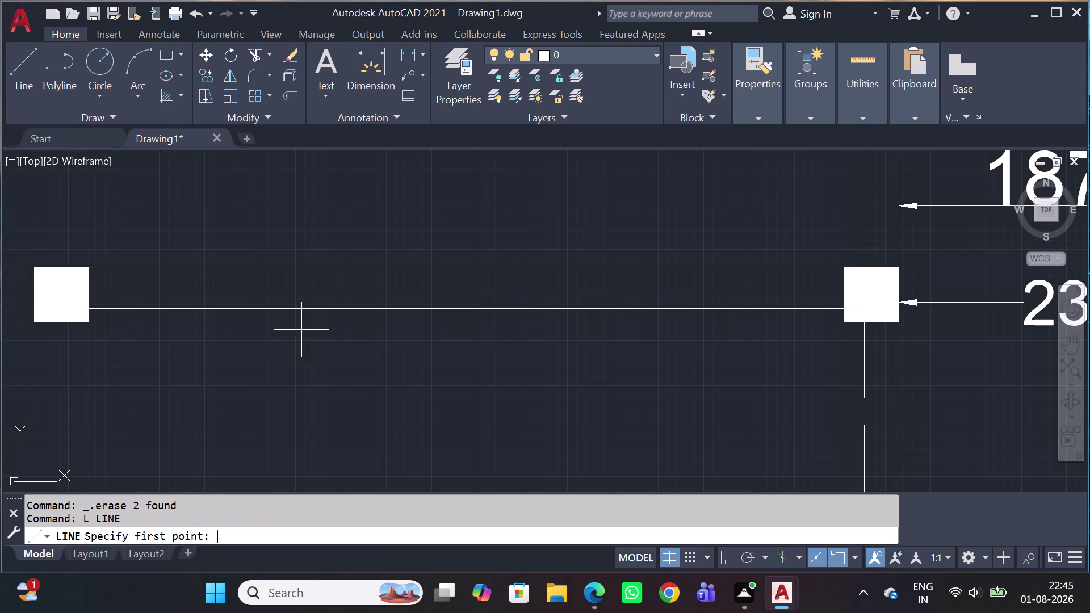
scroll(up, 3)
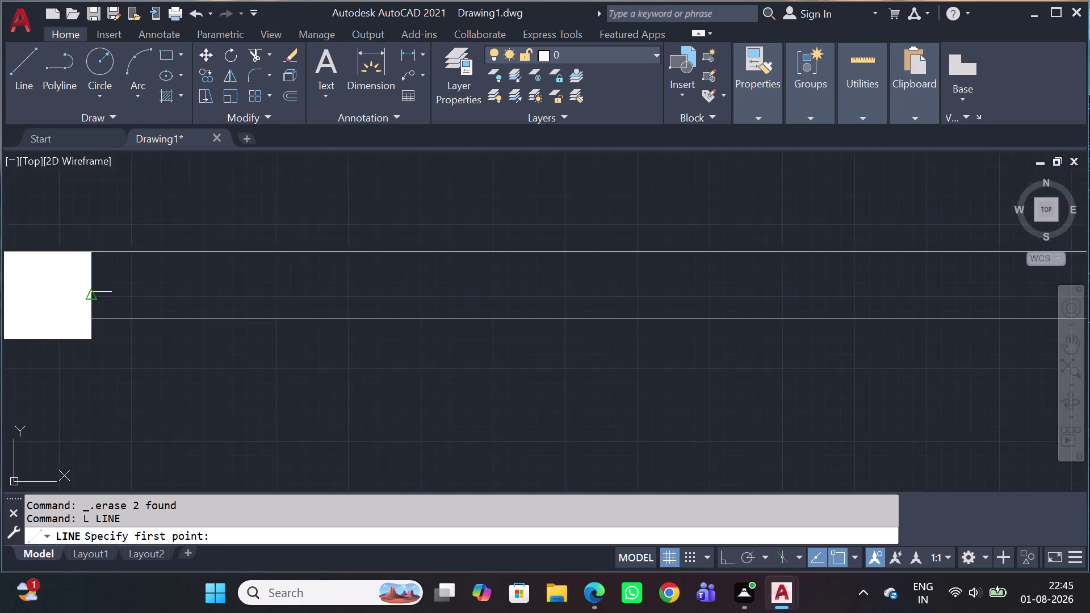
scroll(up, 3)
scroll(down, 3)
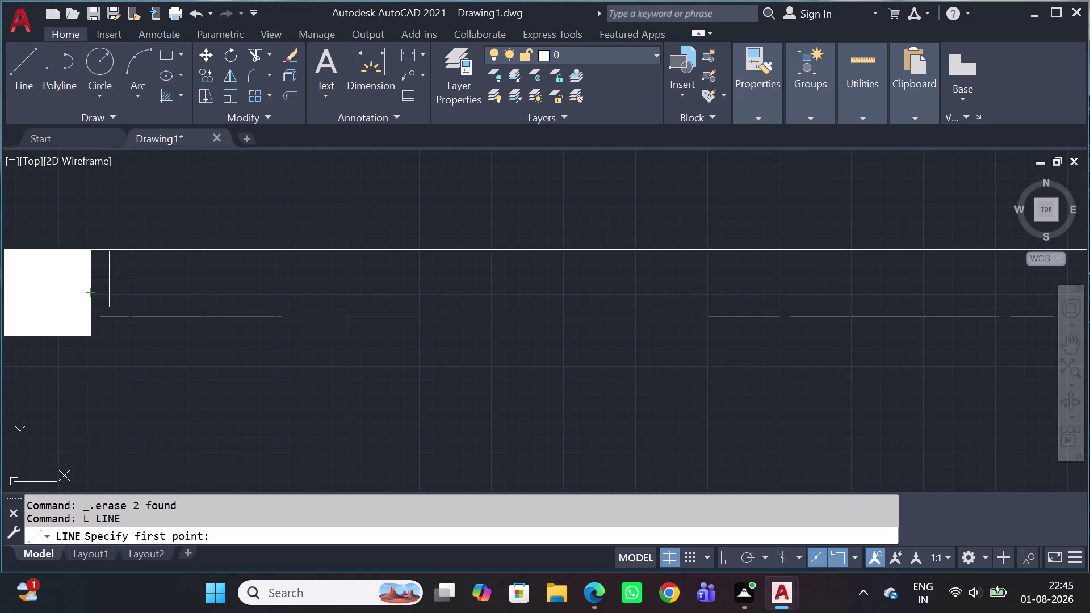
click(92, 255)
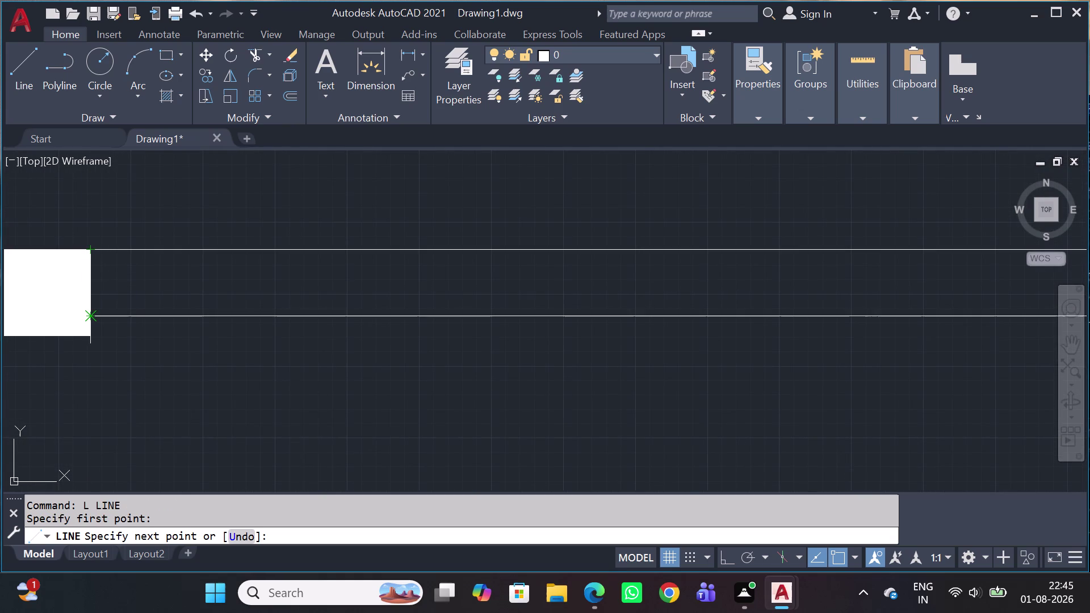
click(93, 314)
key(Escape)
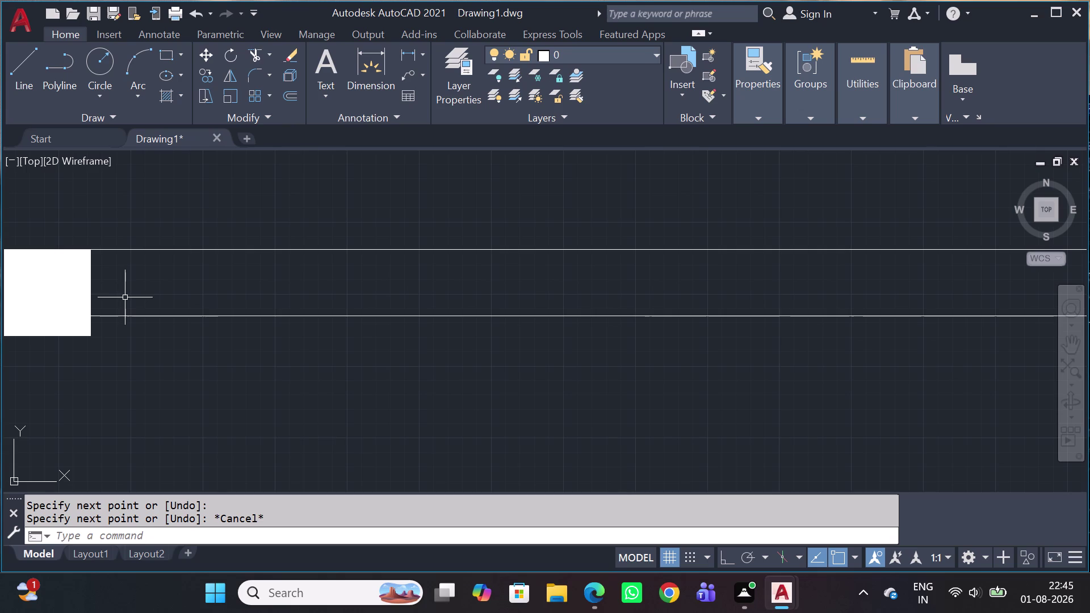
Redraw the line from the left pillar's midpoint to the right pillar's midpoint.
key(l)
key(space)
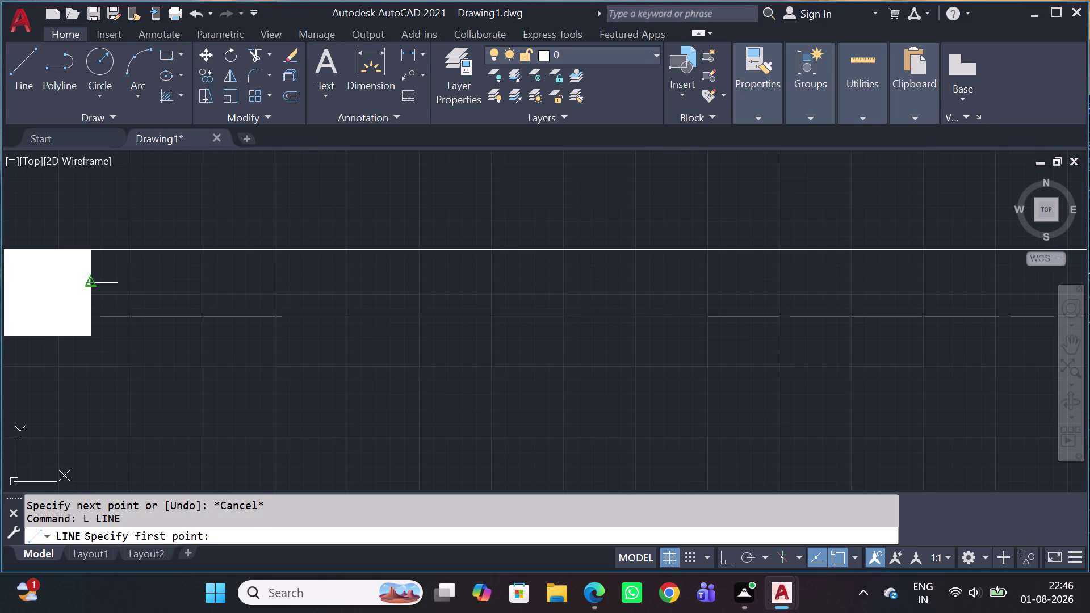
click(95, 286)
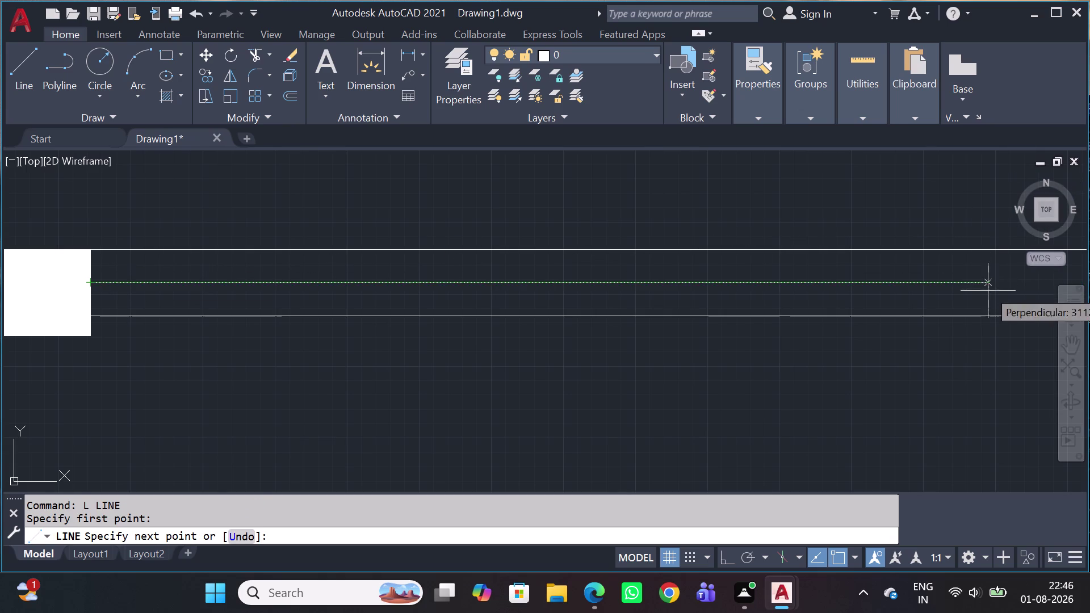
middle_drag(988, 295, 773, 332)
scroll(down, 3)
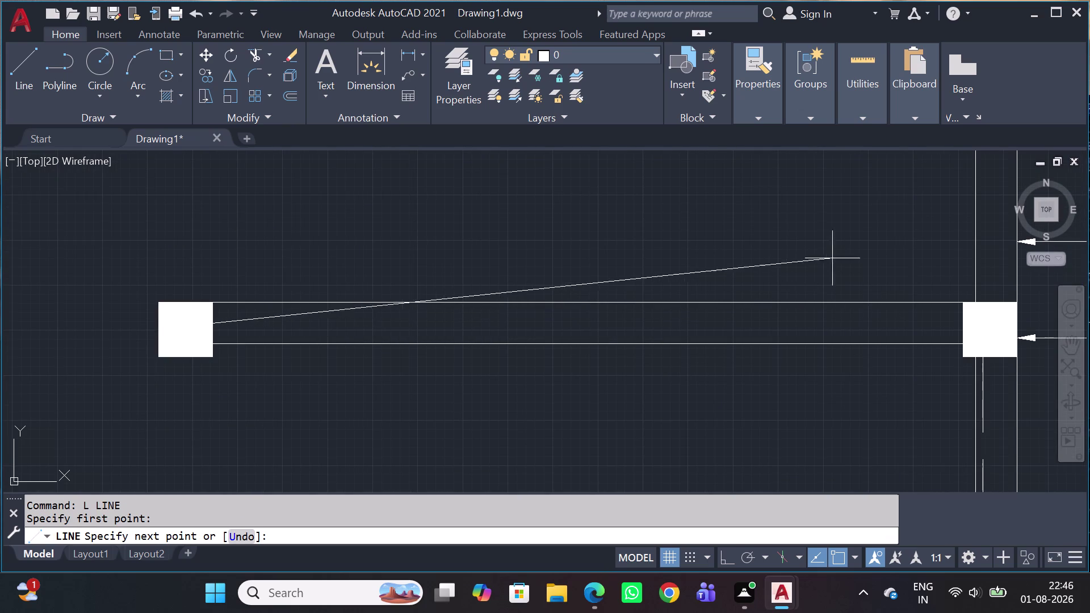
click(768, 121)
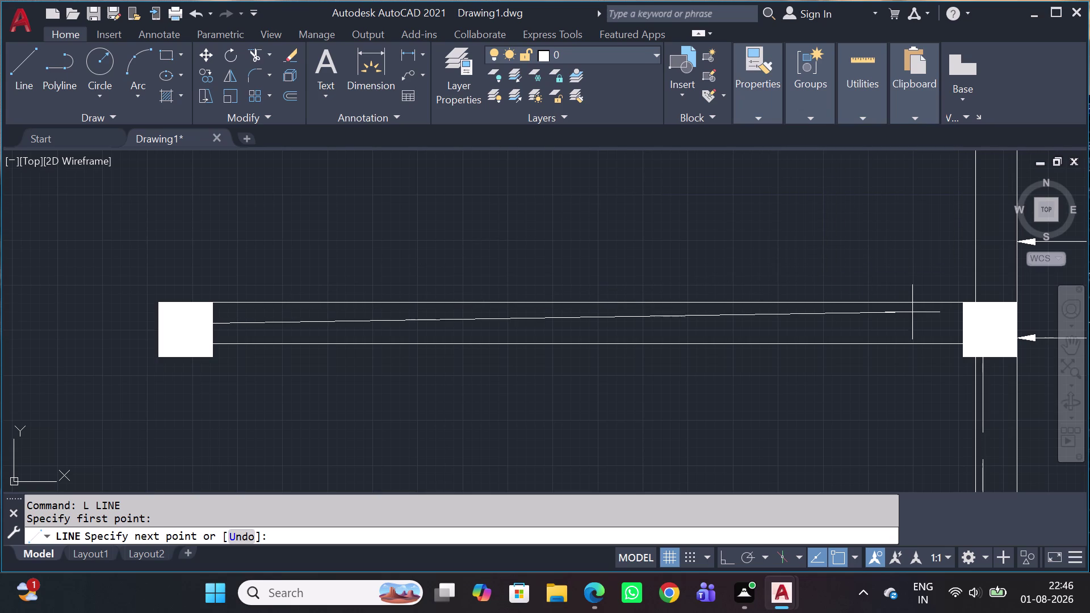
scroll(up, 3)
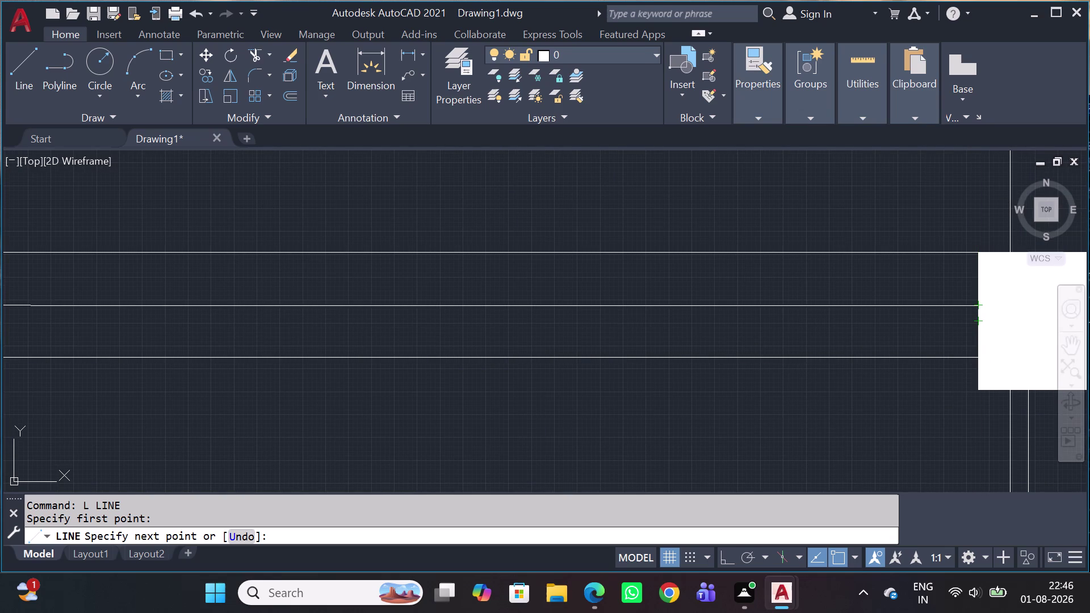
click(988, 312)
Undo the extra segment, finish the line, and select the middle horizontal line.
scroll(down, 3)
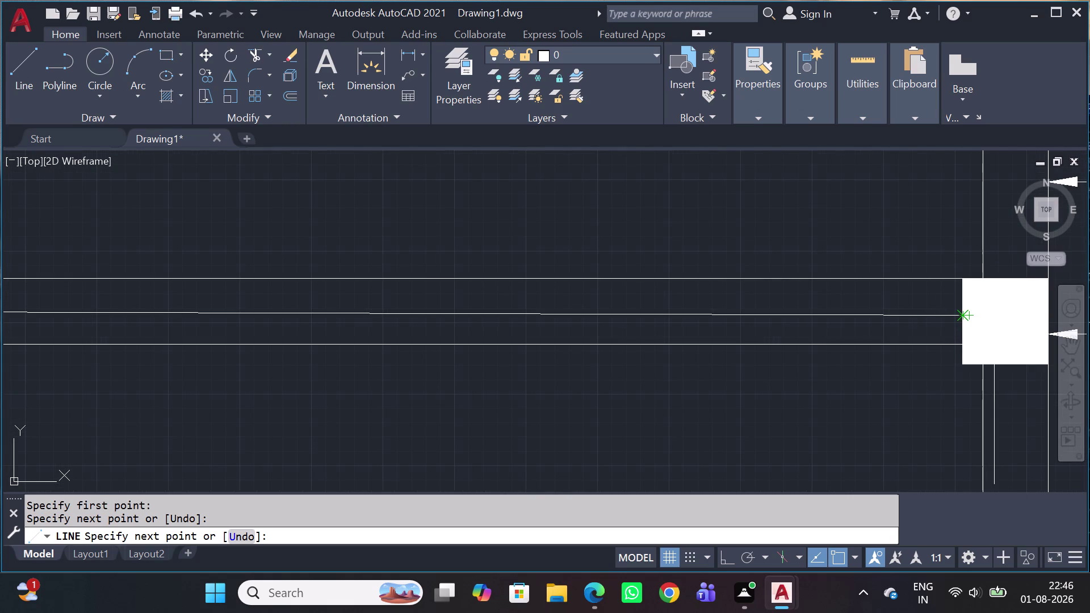
key(ctrl+z)
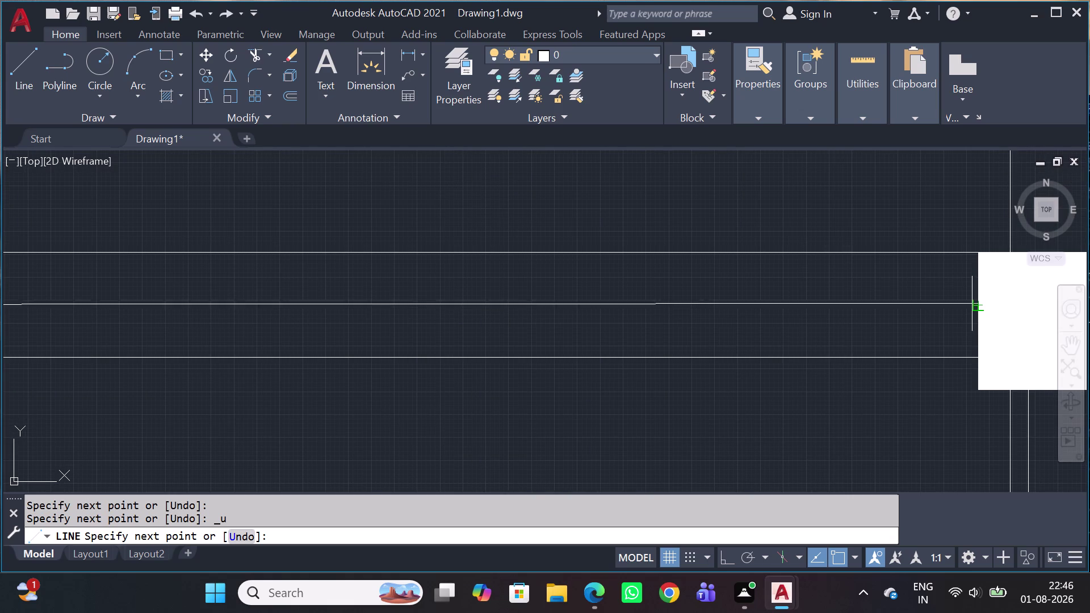
scroll(up, 3)
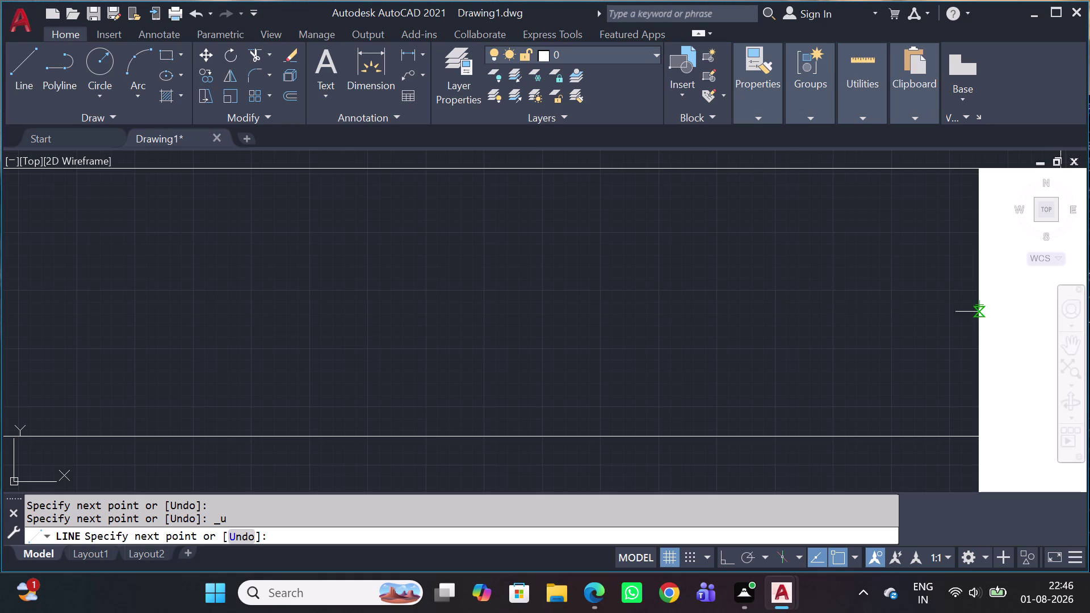
scroll(up, 3)
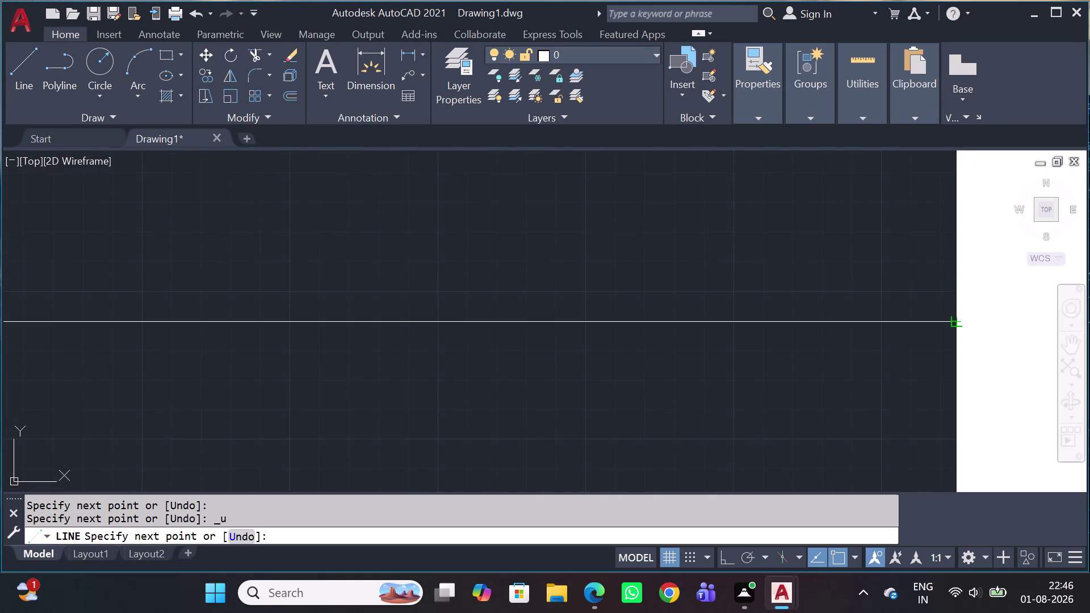
click(959, 323)
scroll(down, 3)
key(Escape)
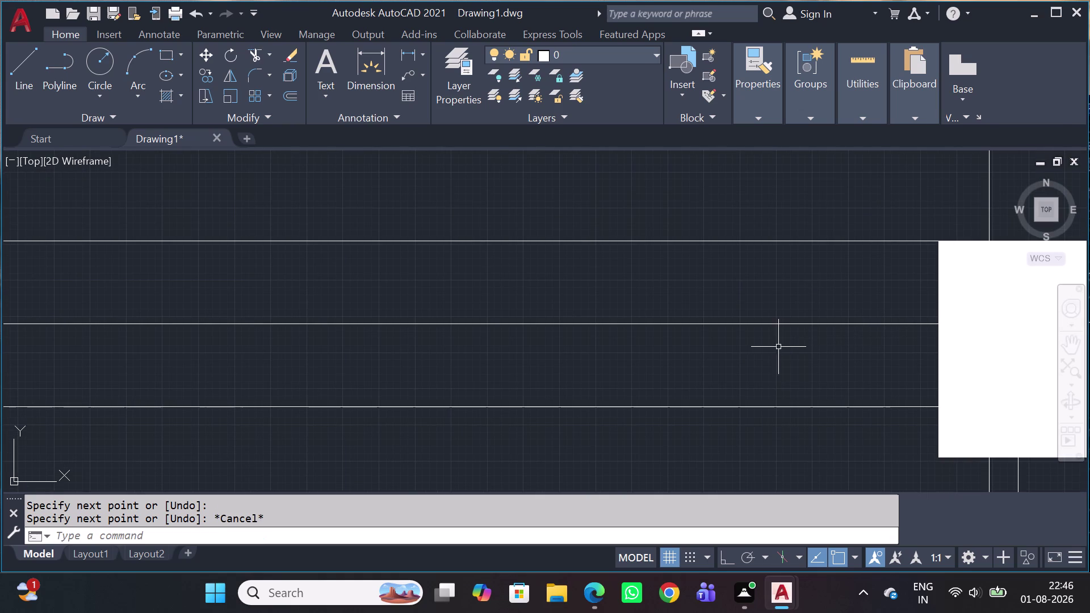
click(810, 295)
Start a 75-unit offset of the middle horizontal line, then cancel it.
drag(744, 319, 742, 327)
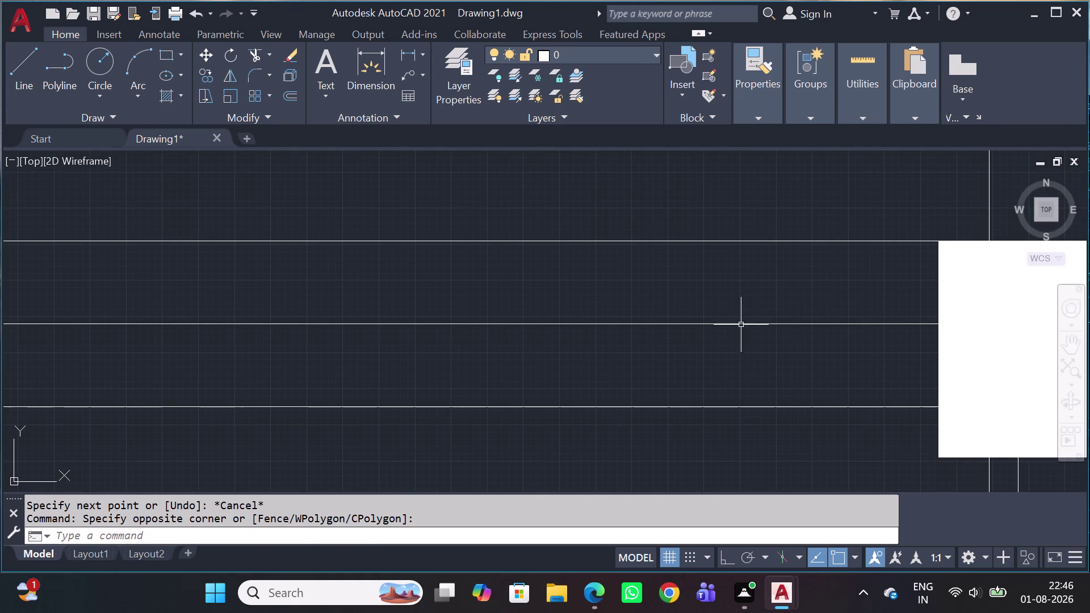
click(756, 305)
click(708, 338)
text(O)
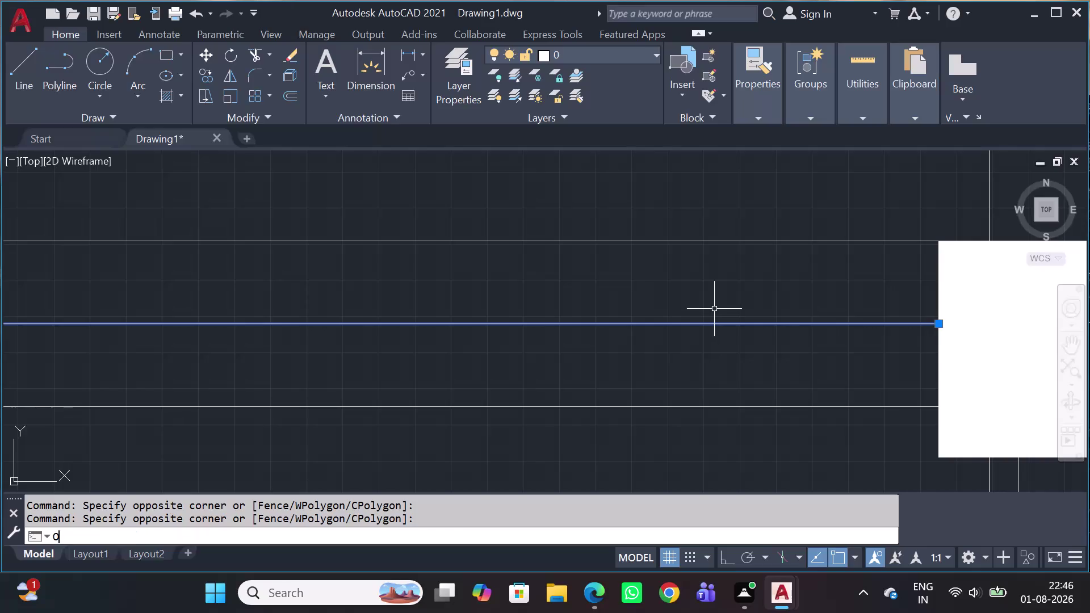
key(space)
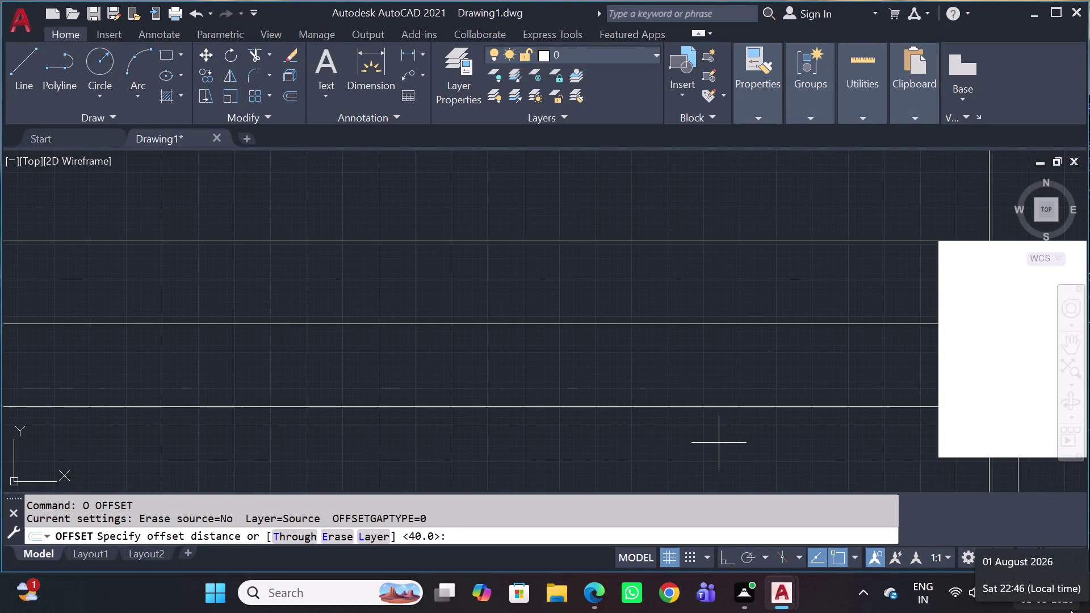
text(75)
key(space)
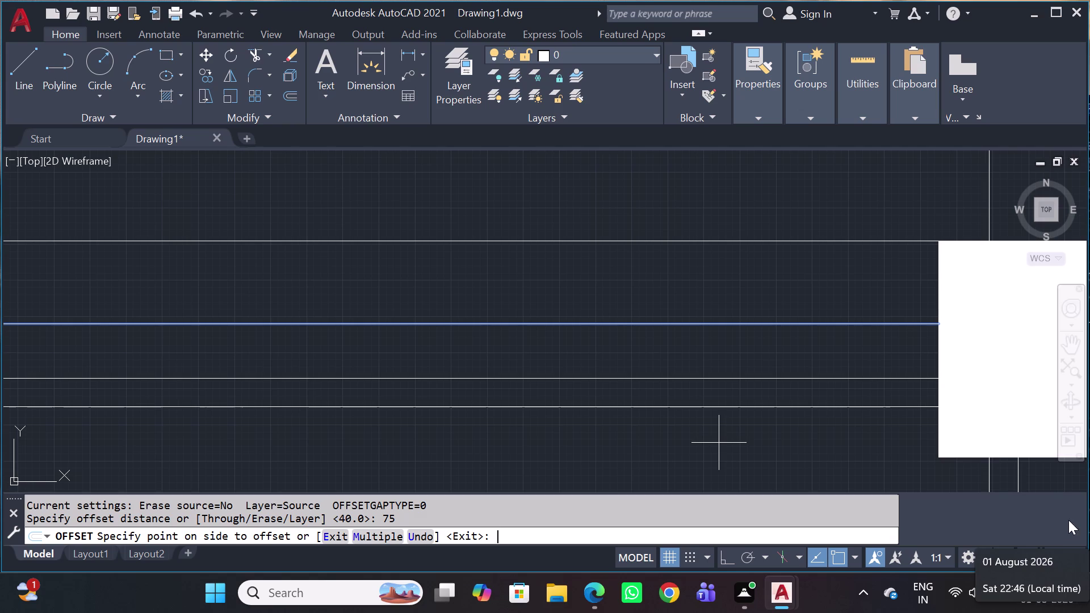
key(Escape)
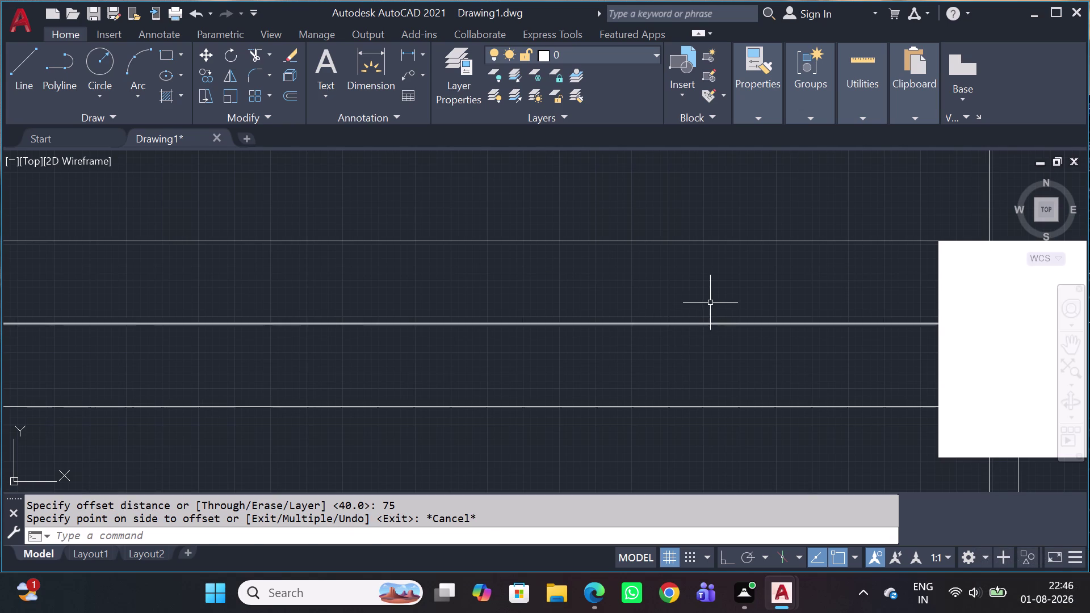
Offset the middle horizontal line 50 units, placing copies below and above it.
click(712, 303)
click(657, 347)
key(o)
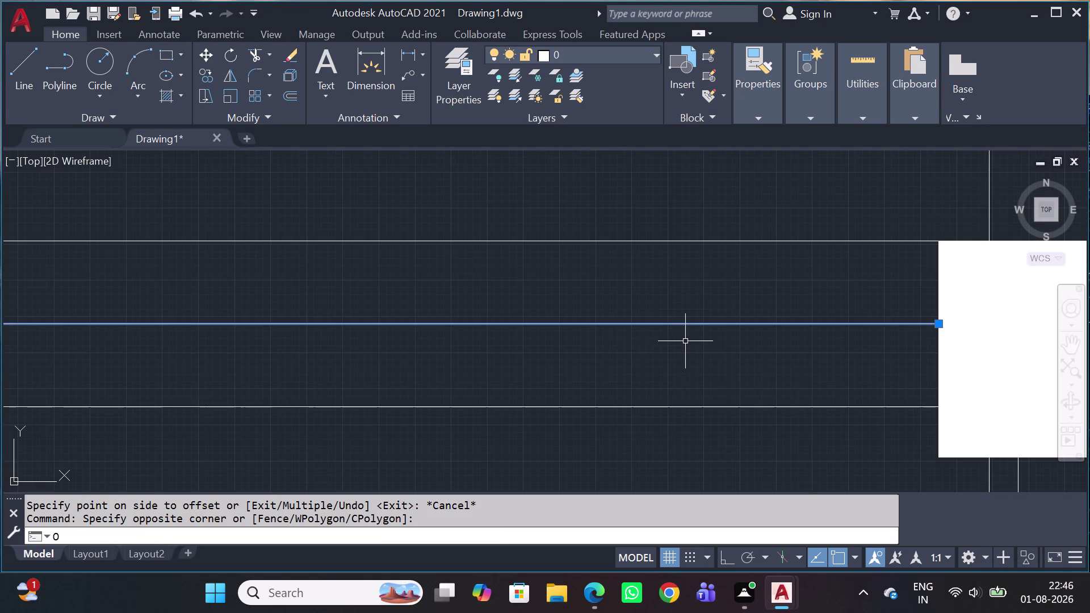
key(space)
scroll(down, 3)
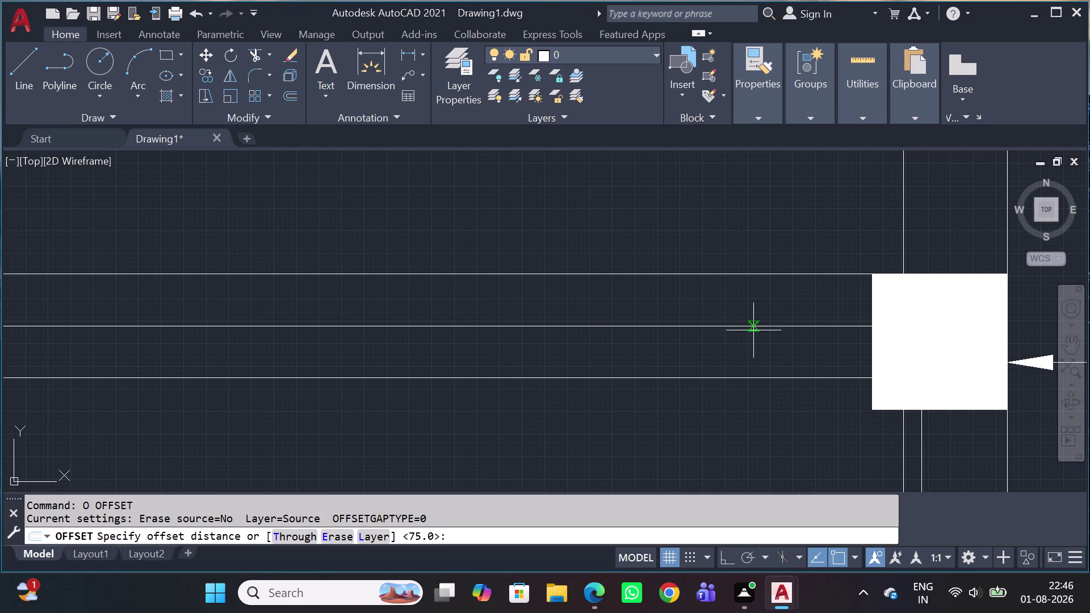
text(50)
key(space)
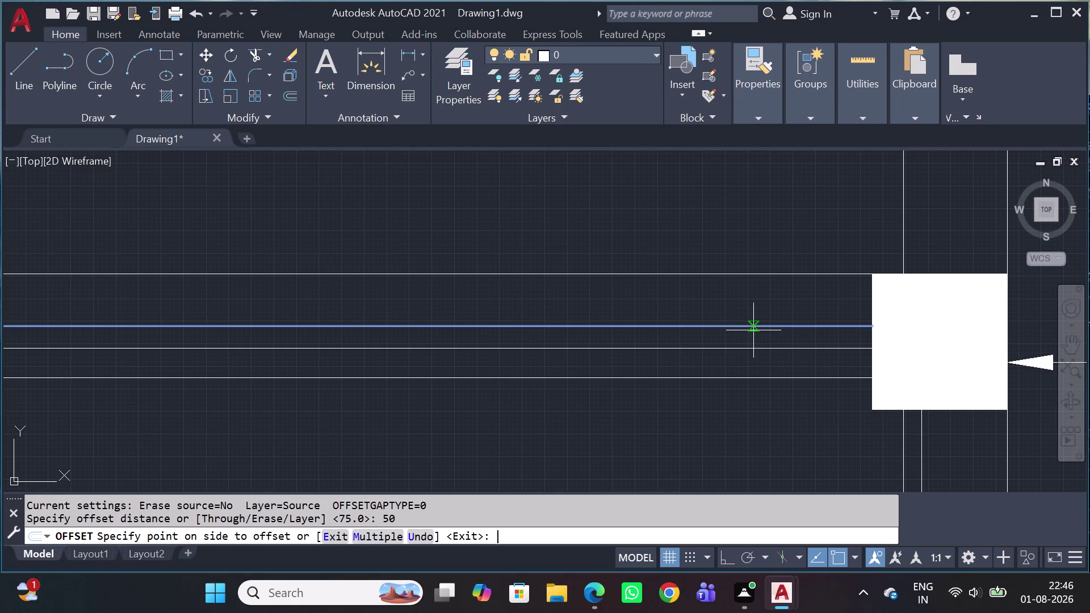
click(756, 366)
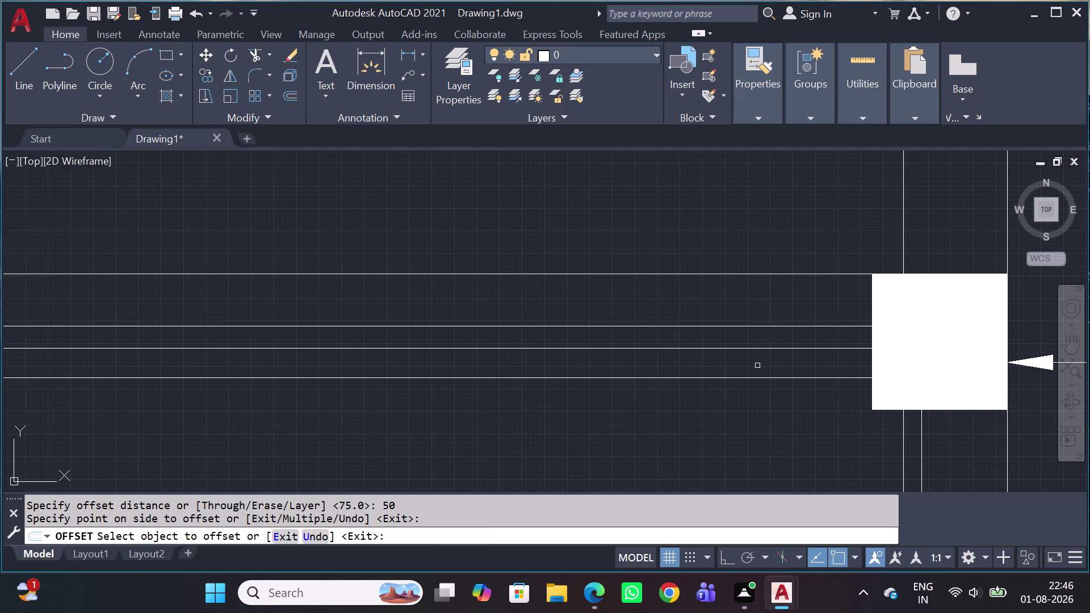
drag(782, 313, 782, 323)
click(786, 329)
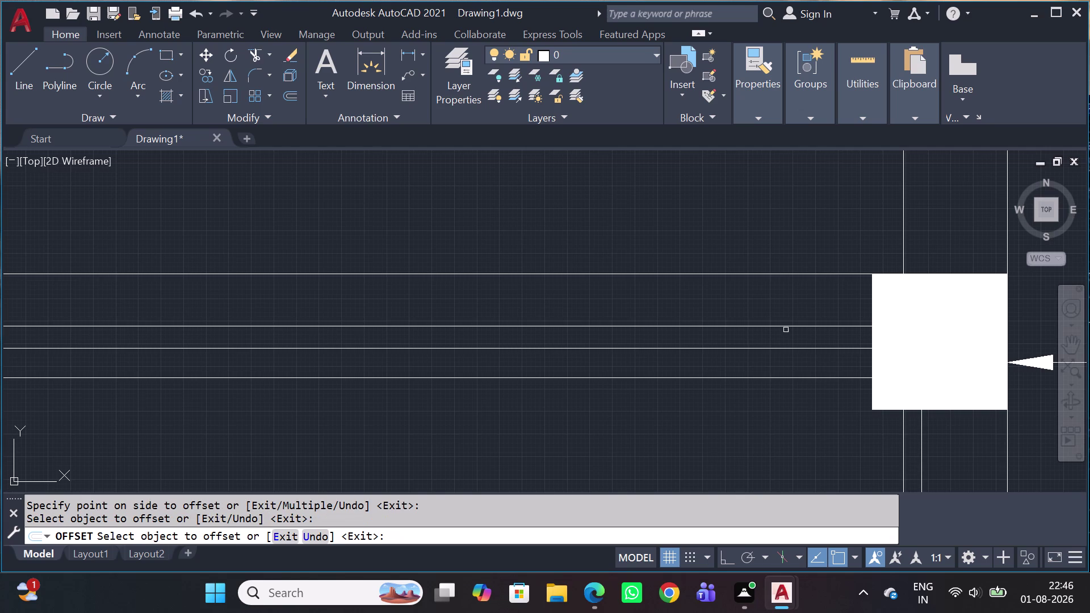
click(792, 326)
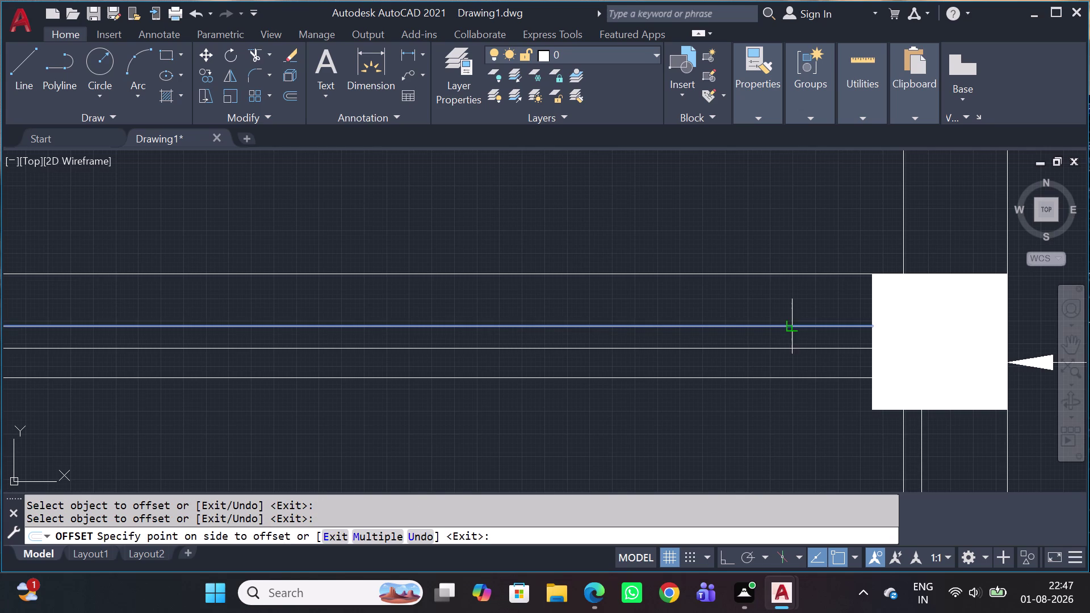
click(792, 301)
scroll(down, 3)
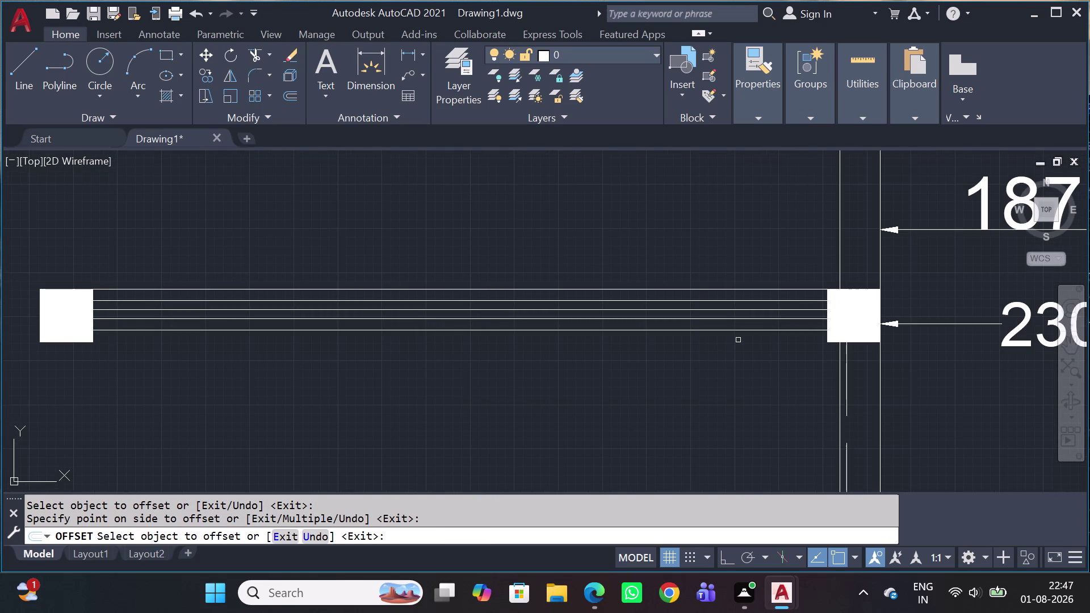
key(Escape)
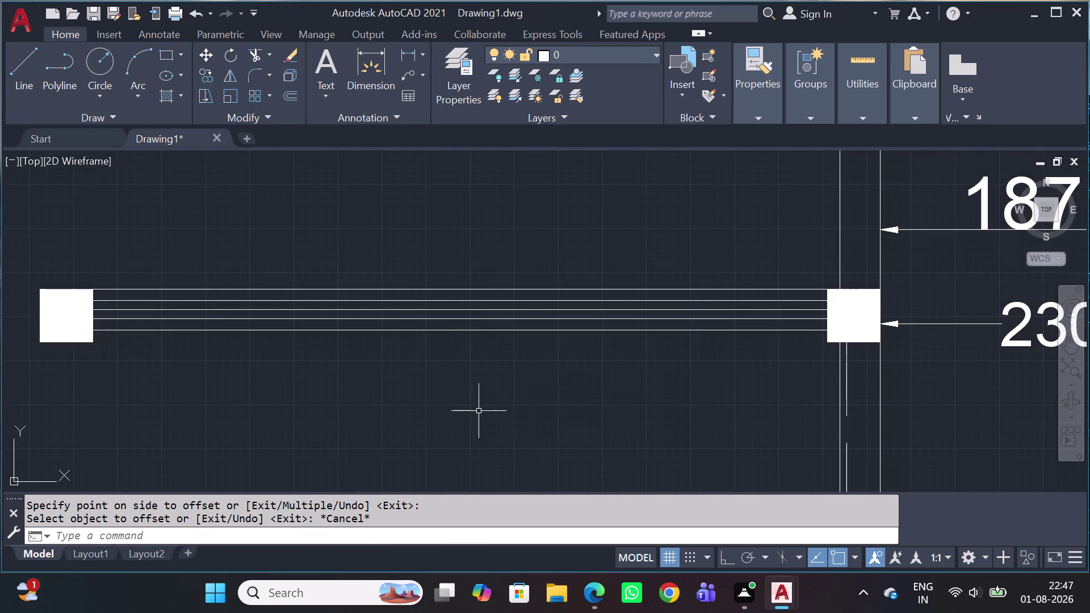
scroll(up, 3)
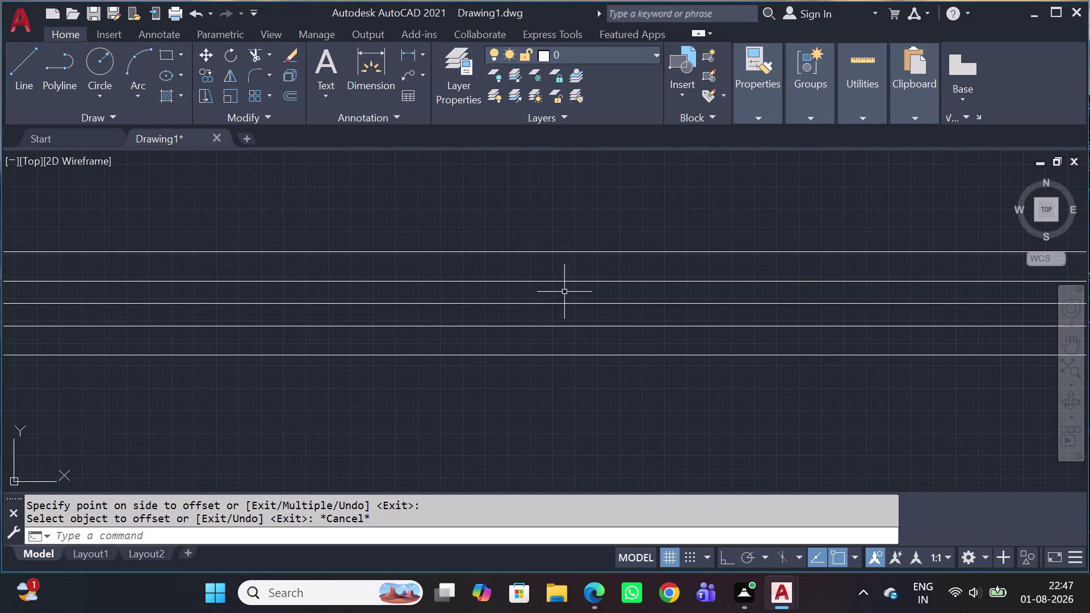
Offset the line between the pillars 25 units above and below.
click(559, 306)
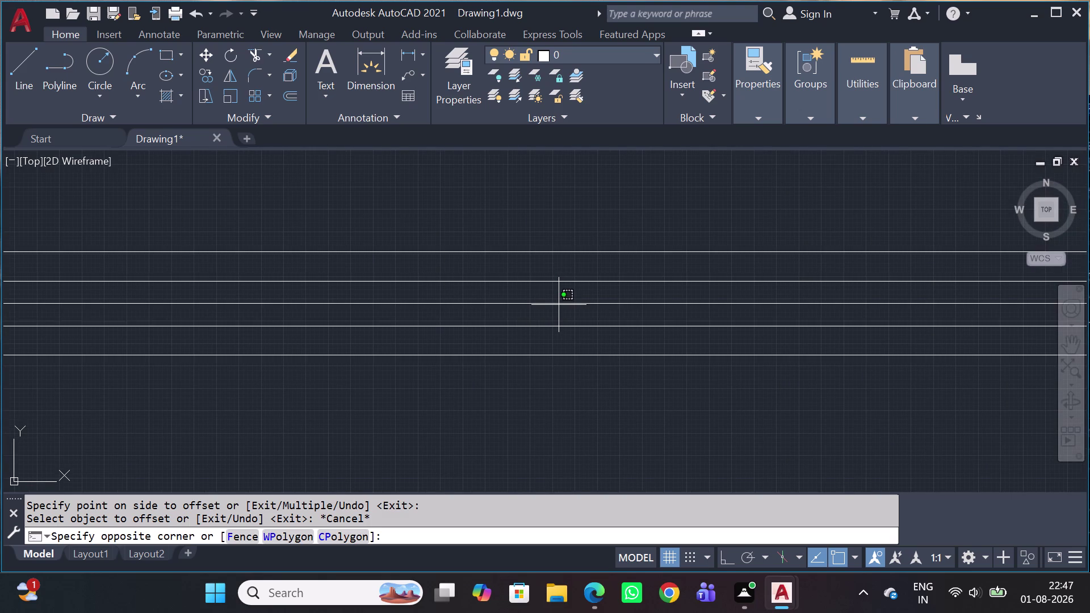
click(558, 304)
click(557, 300)
click(550, 309)
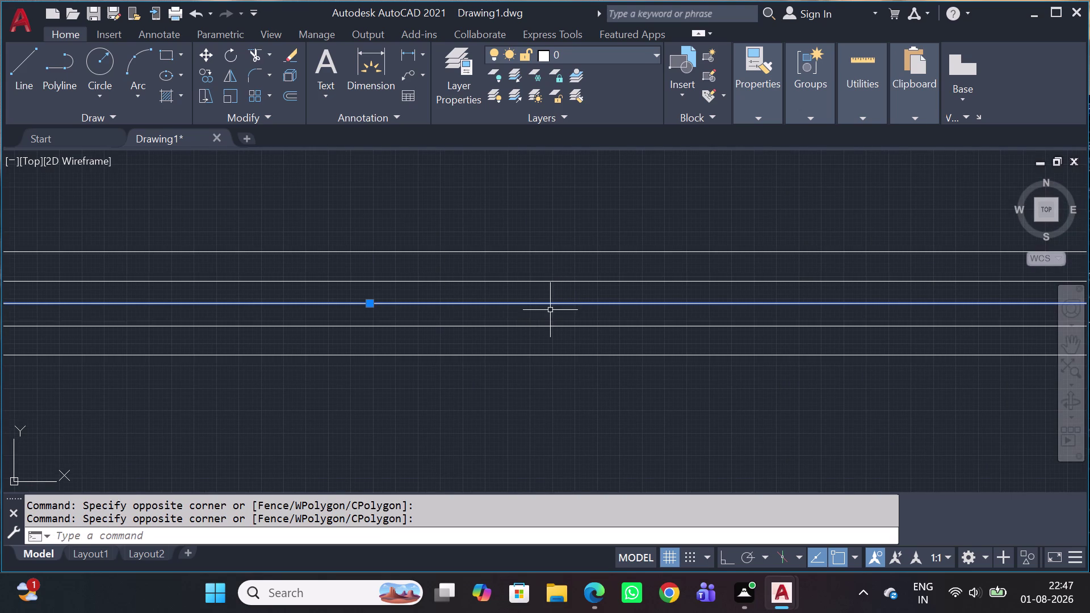
key(o)
key(space)
text(2)
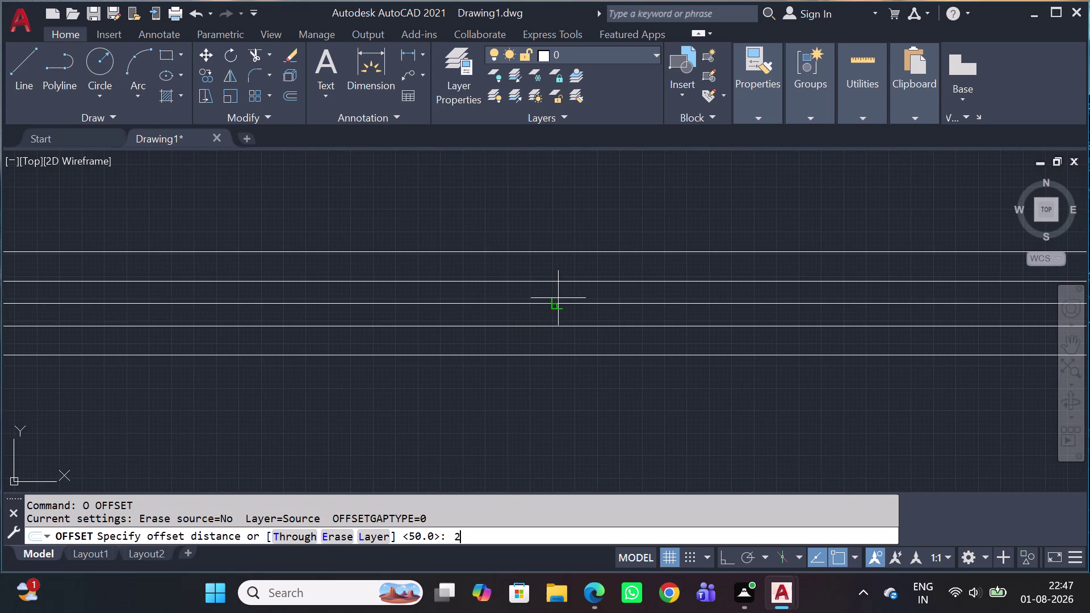
key(5)
key(space)
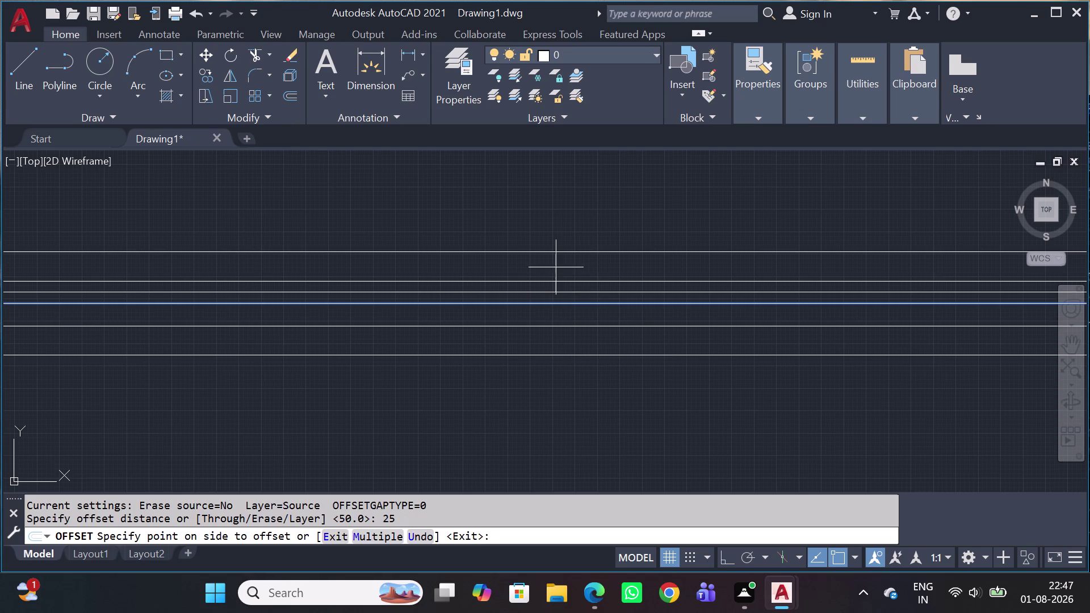
click(552, 297)
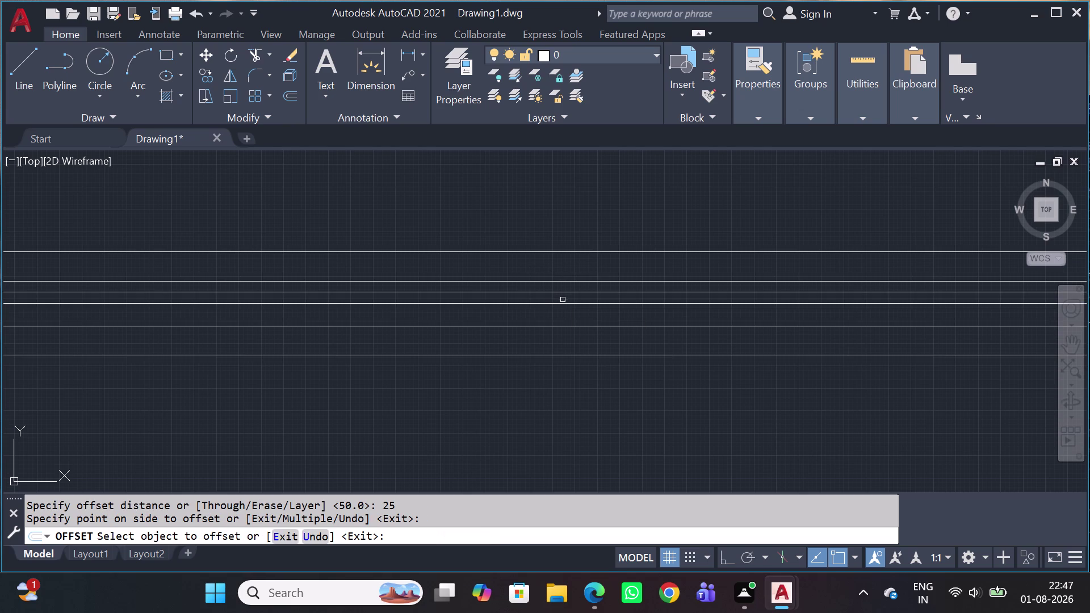
click(566, 306)
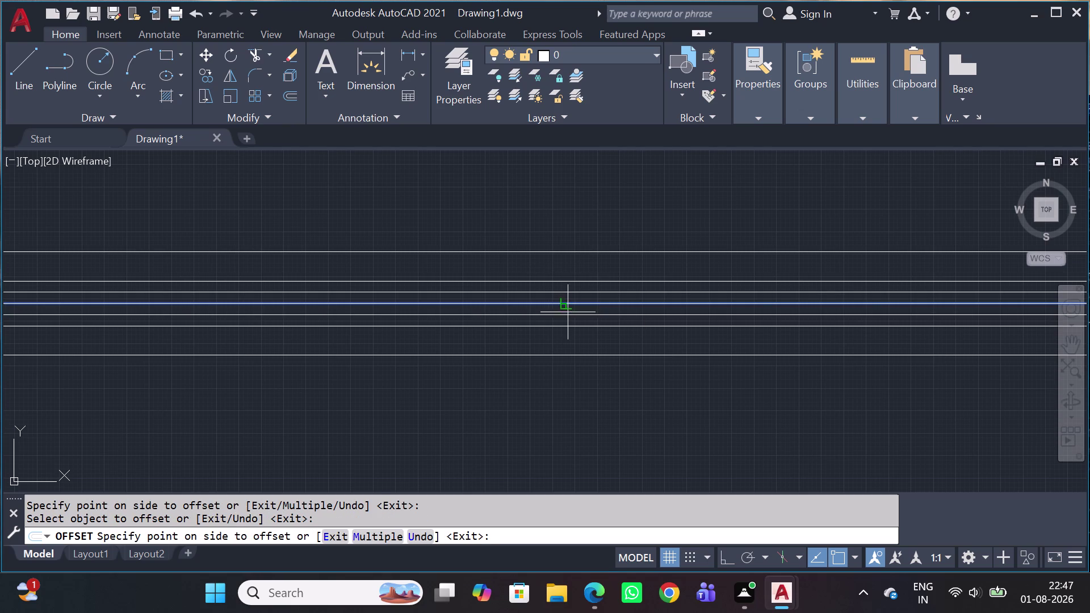
click(570, 315)
key(Escape)
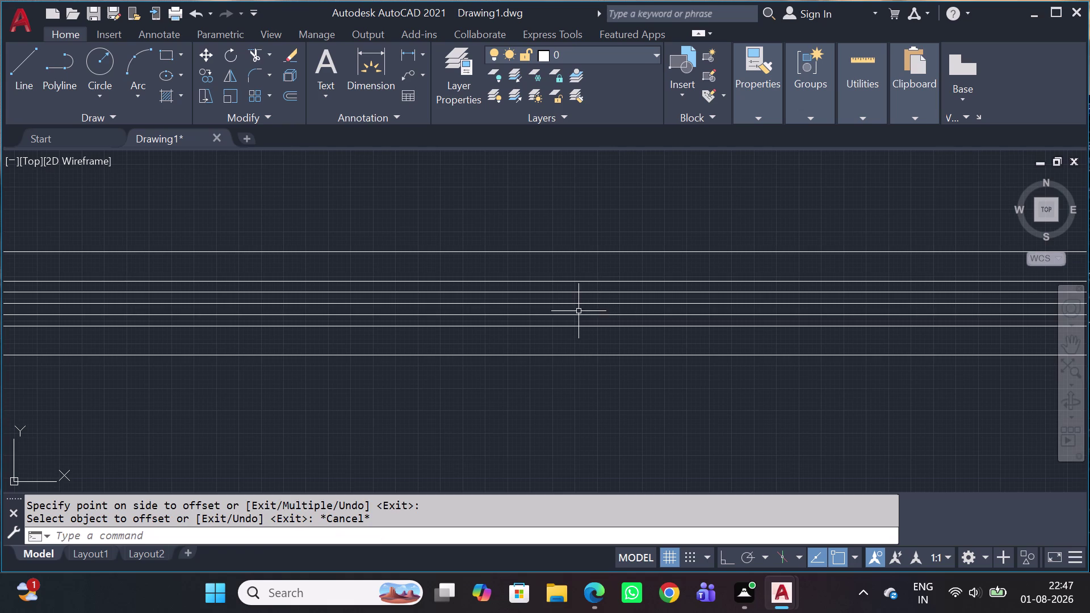
scroll(up, 3)
Erase the three stray extra lines between the pillars.
click(586, 297)
click(573, 301)
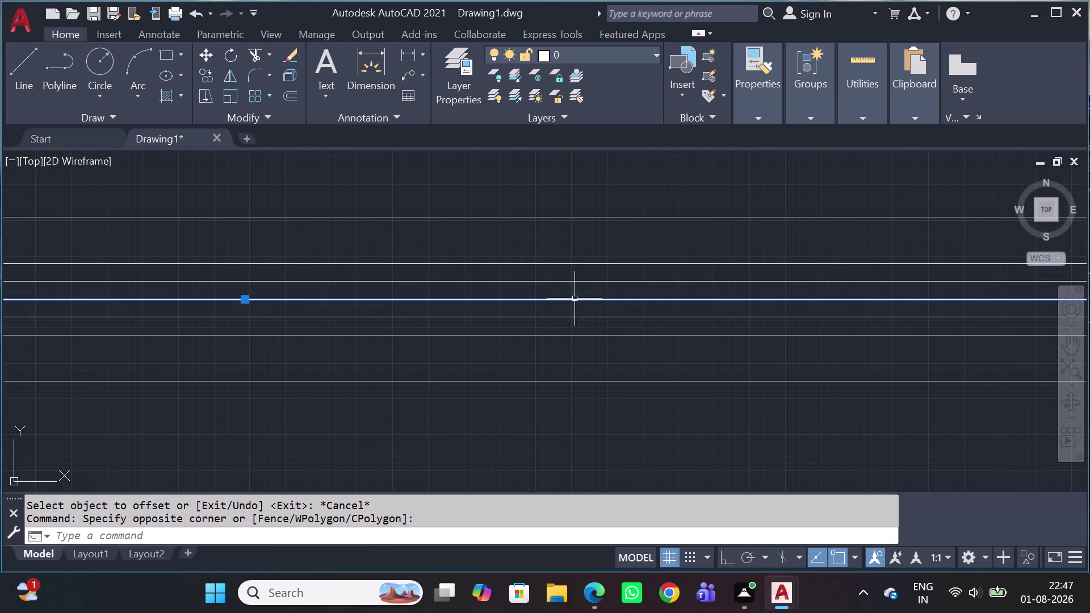
key(Delete)
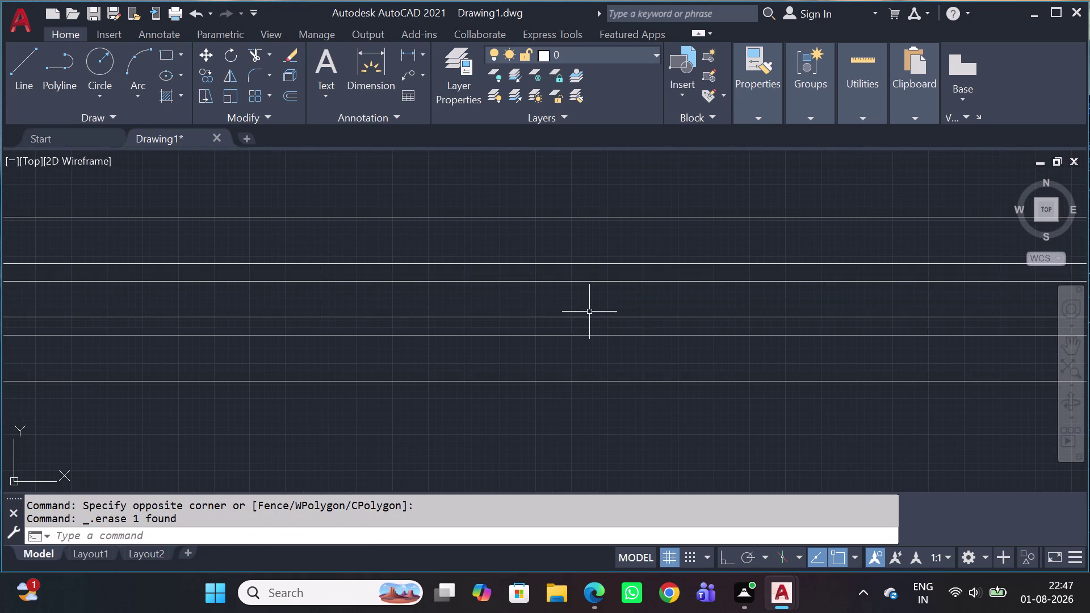
click(596, 331)
click(566, 348)
key(Delete)
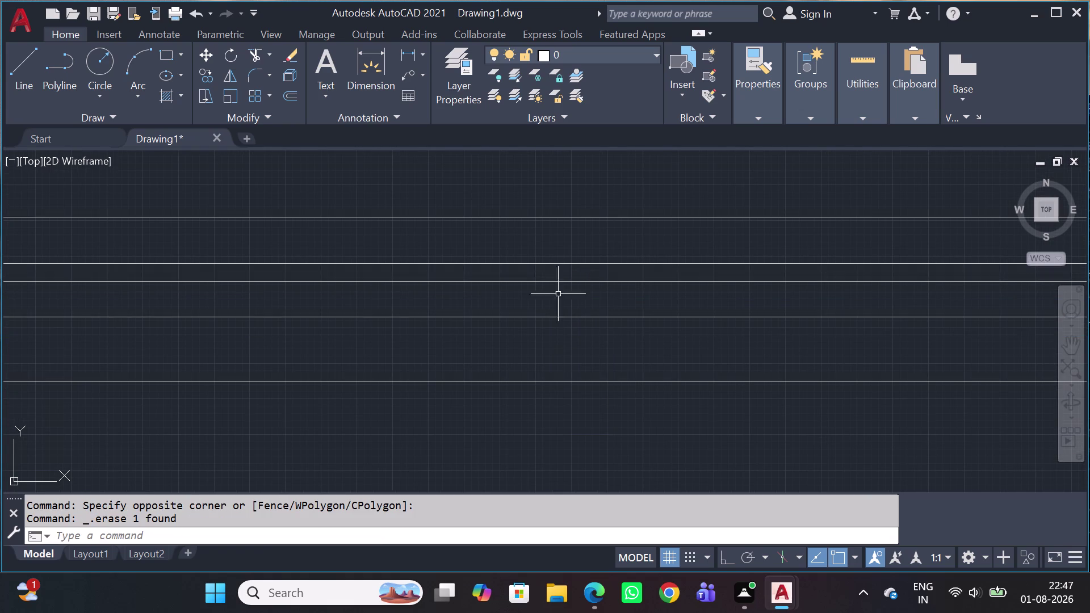
drag(581, 271, 579, 247)
click(579, 246)
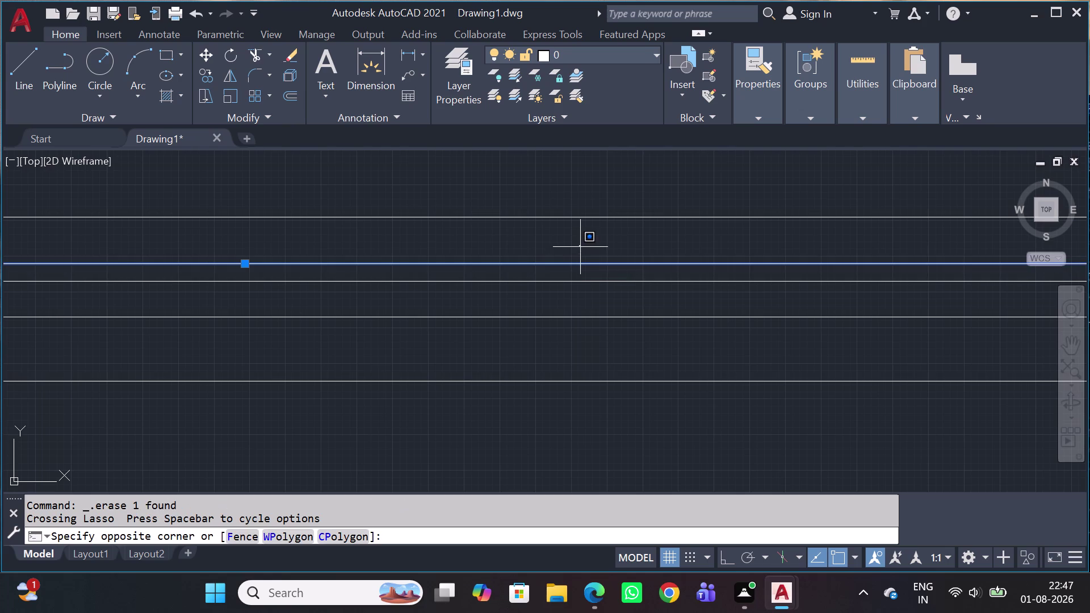
key(Delete)
scroll(down, 3)
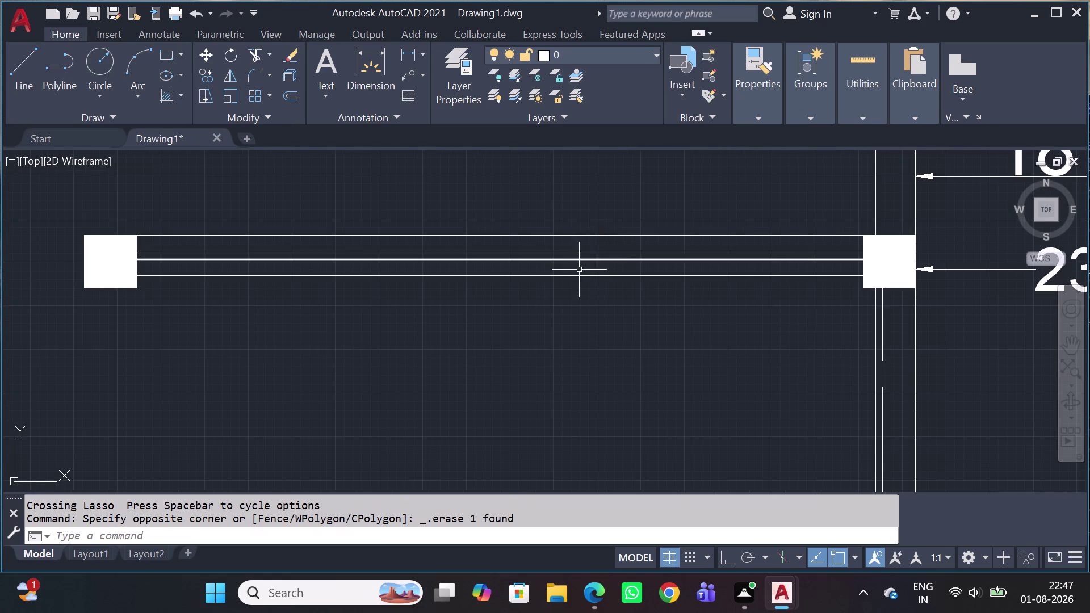
text(MA)
key(space)
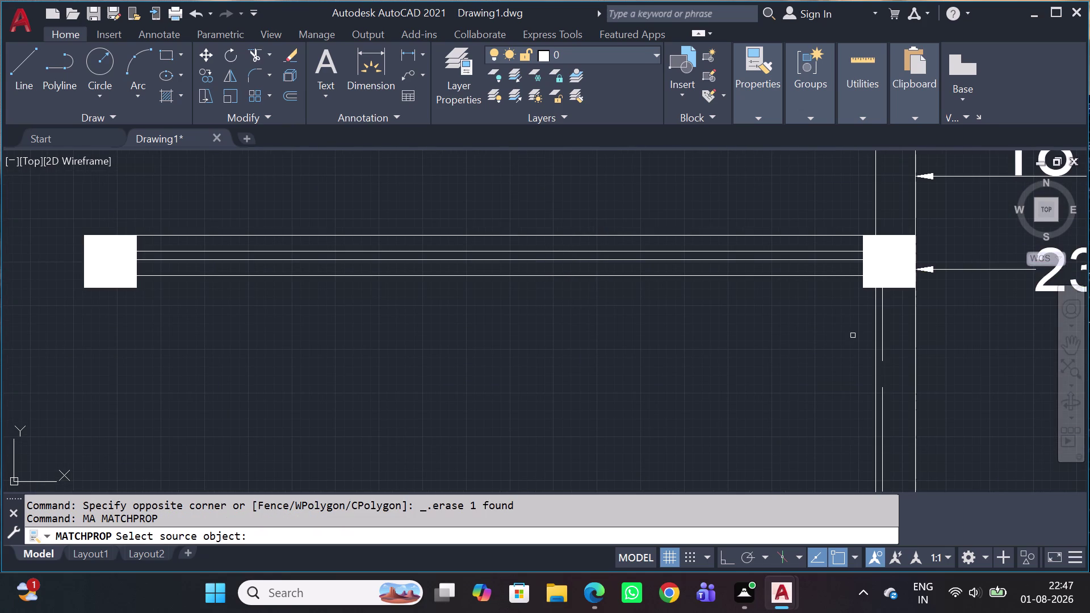
Match the dashed line's properties onto the two new offset lines.
scroll(up, 3)
click(923, 326)
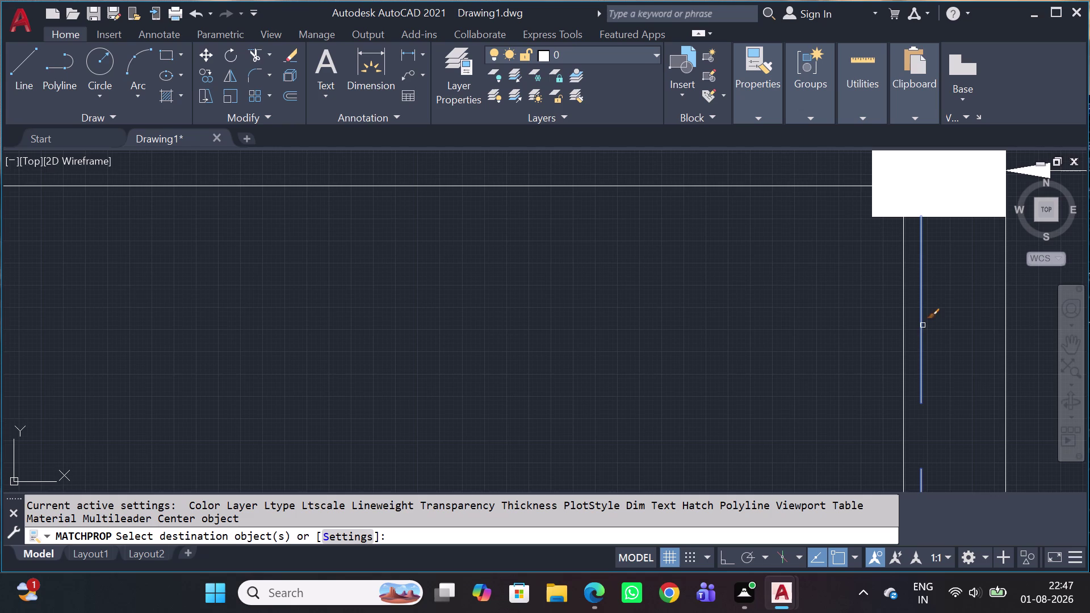
scroll(down, 3)
scroll(up, 3)
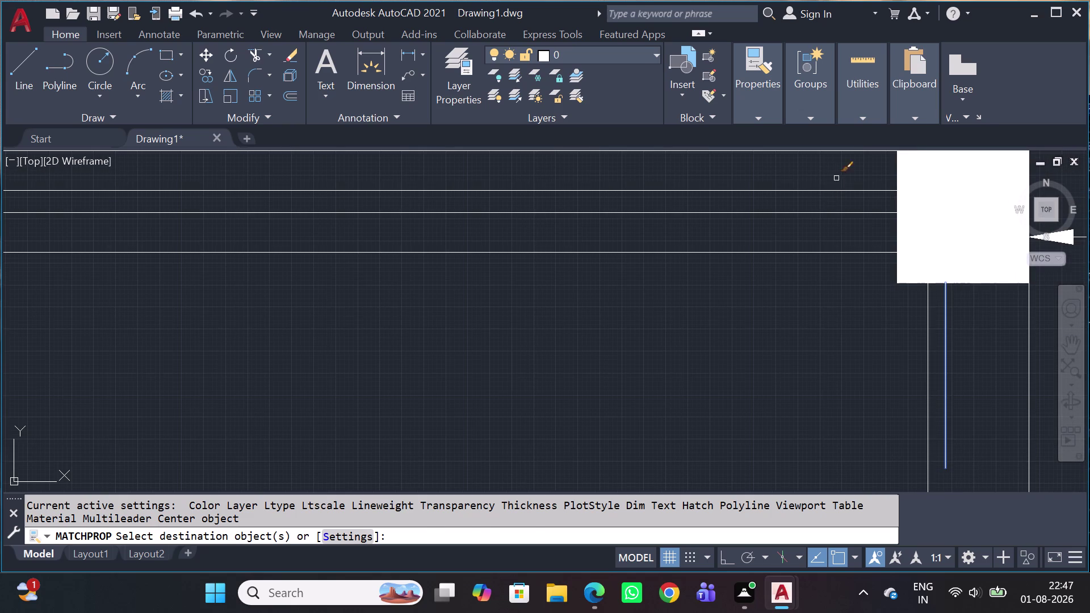
click(838, 181)
click(770, 219)
key(Escape)
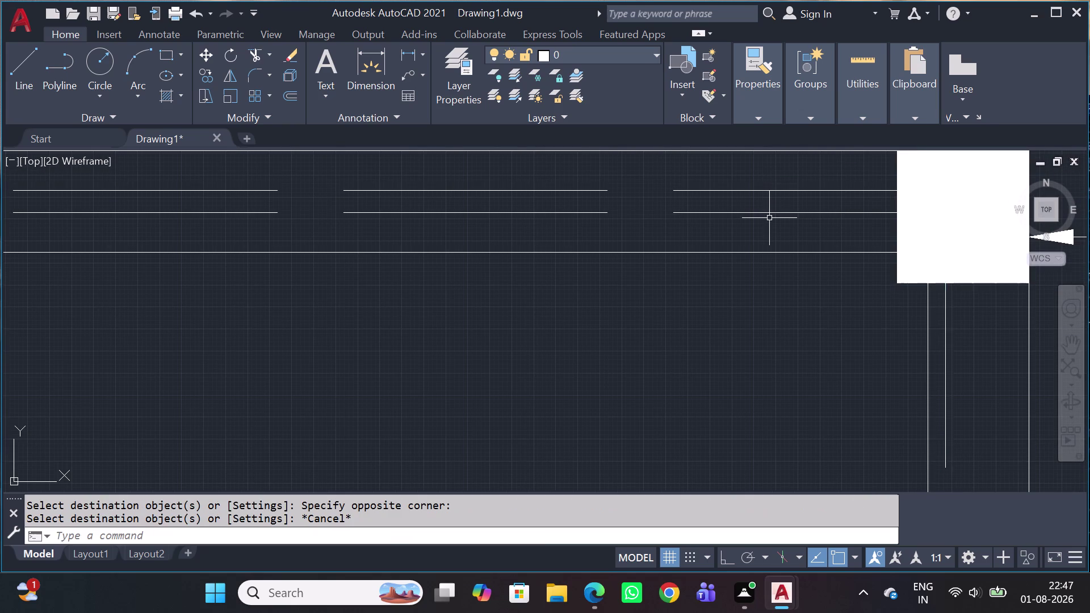
Delete the stray vertical dashed line near the brick pillar.
scroll(down, 3)
middle_drag(816, 265, 805, 247)
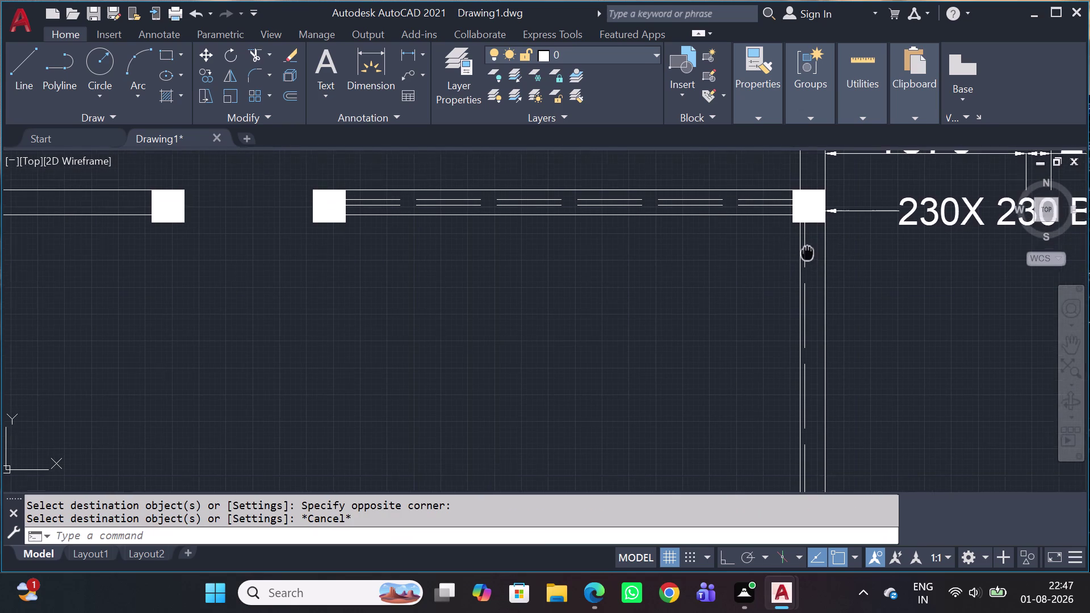
scroll(up, 3)
click(807, 228)
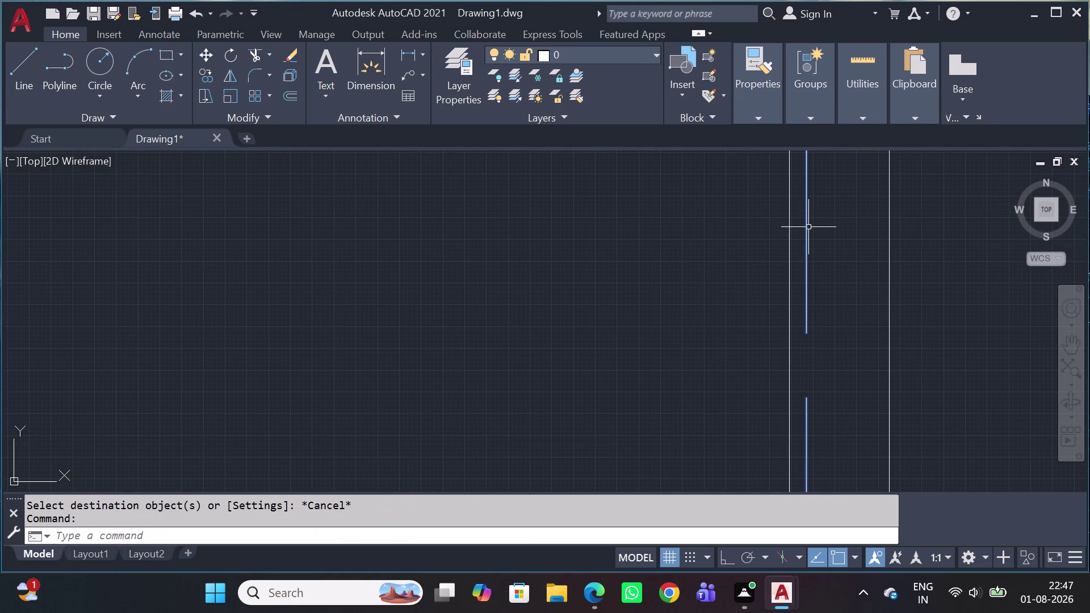
key(Delete)
Cancel the unfinished selection window and select the courtyard's right wall line.
click(811, 223)
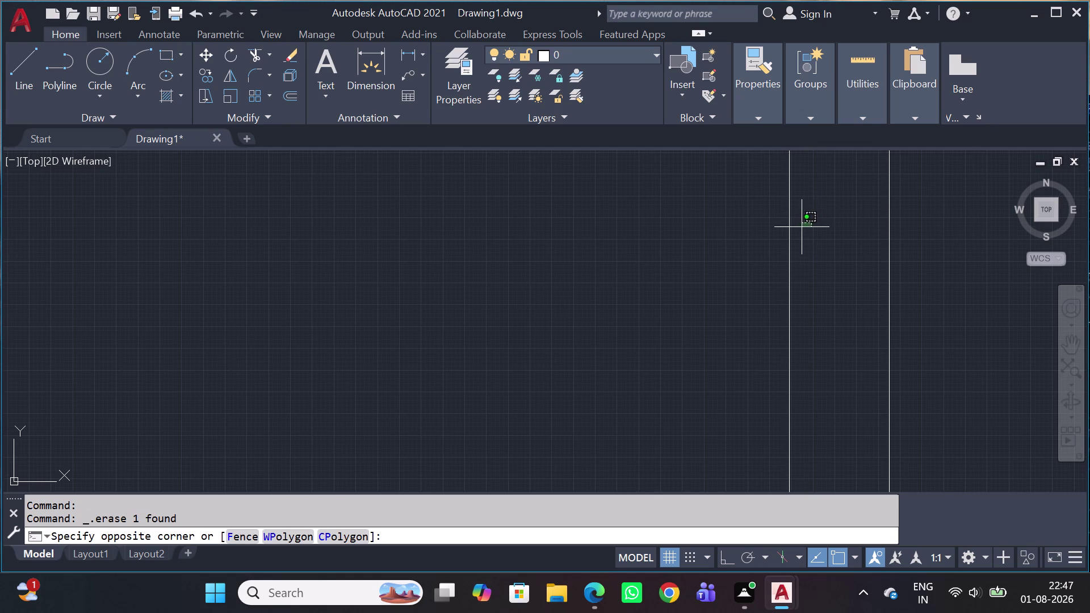
scroll(down, 3)
key(Escape)
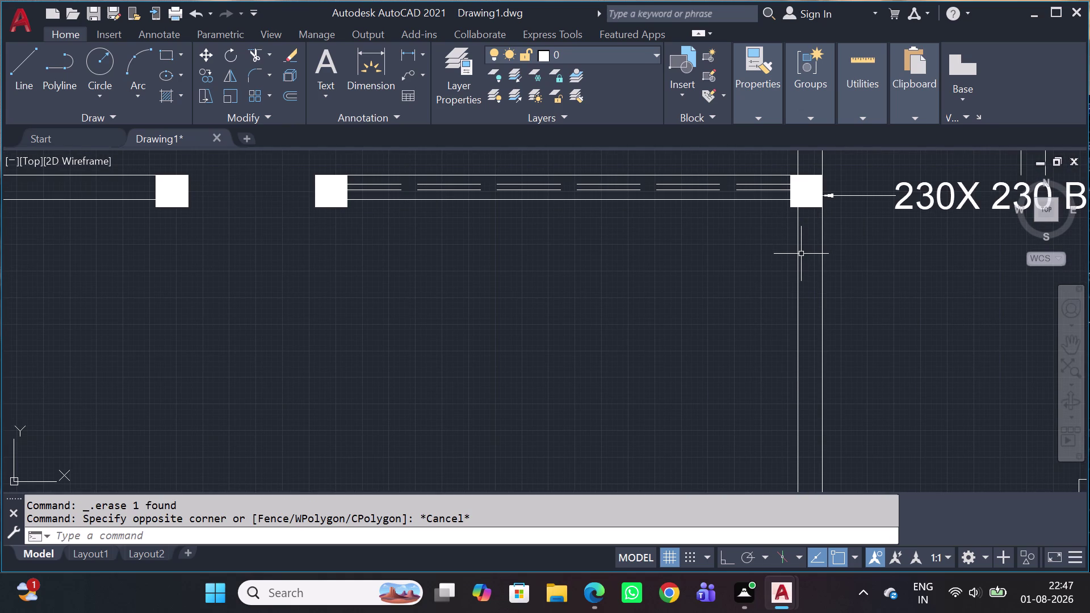
click(798, 262)
scroll(down, 3)
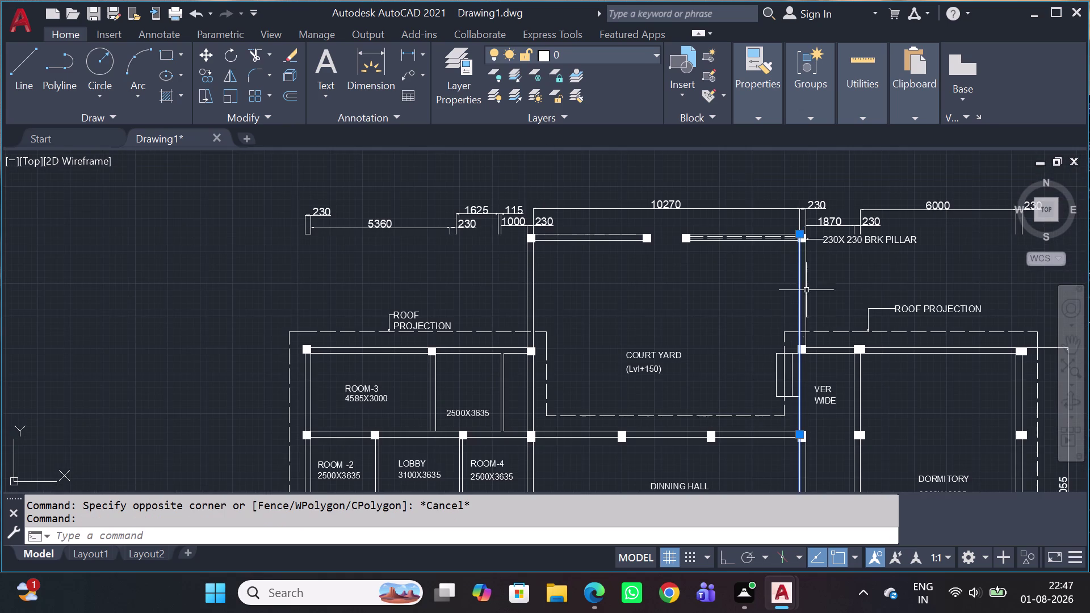
scroll(up, 3)
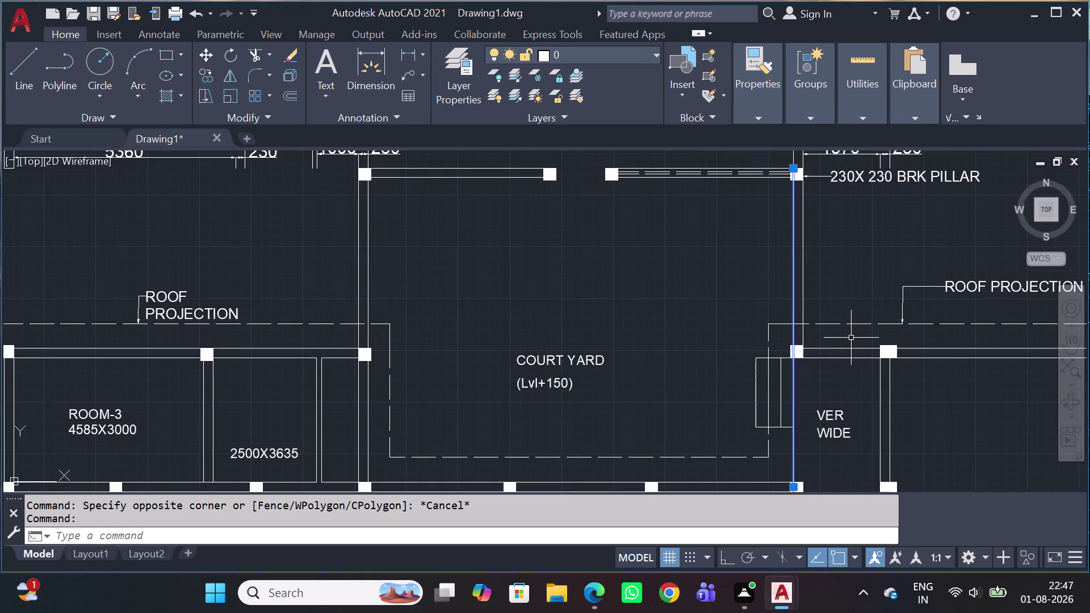
Start a 25-unit offset, then cancel it.
key(o)
key(space)
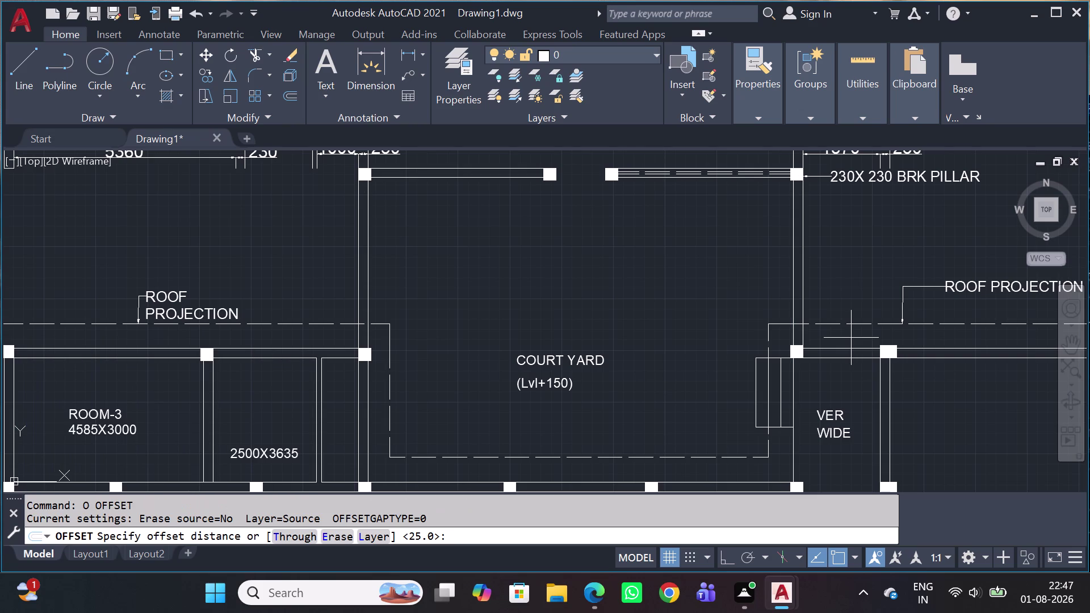
key(5)
key(BackSpace)
text(2)
text(5)
key(space)
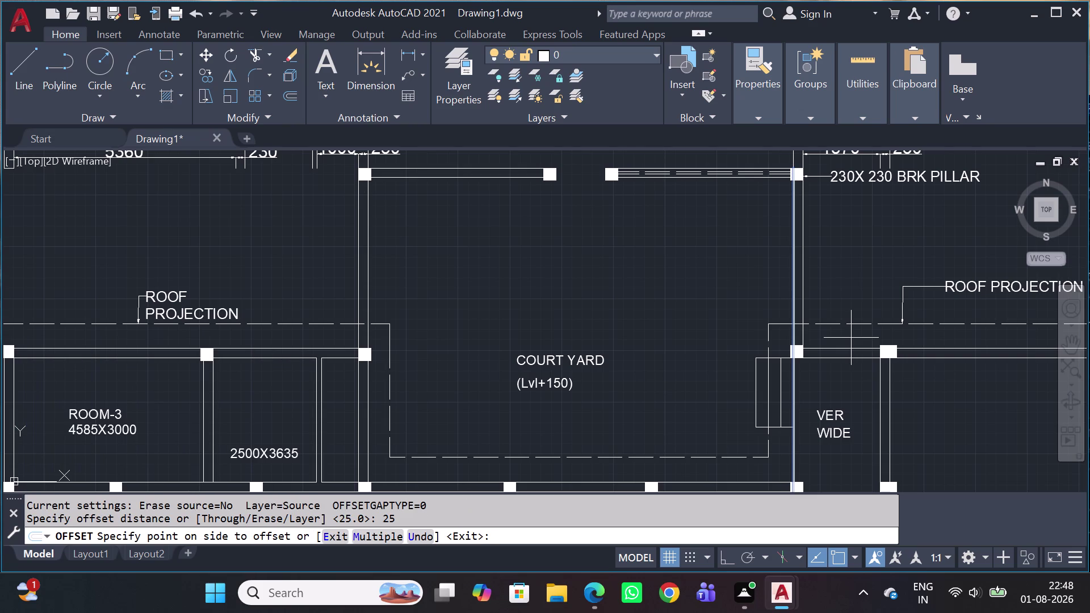
key(Escape)
Restart Offset with a distance of 50.
scroll(up, 3)
key(o)
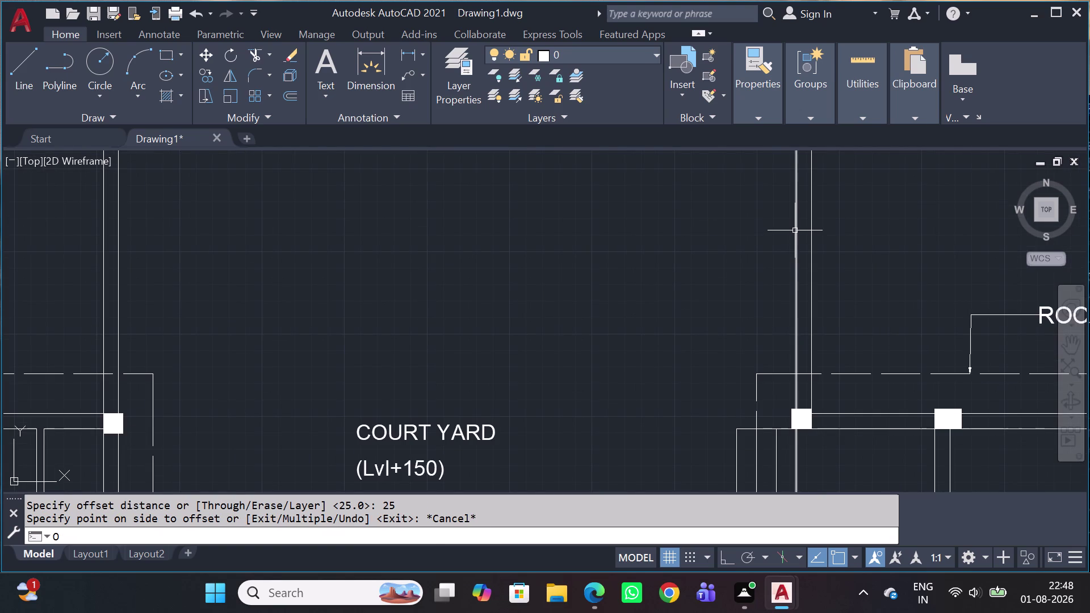
key(f)
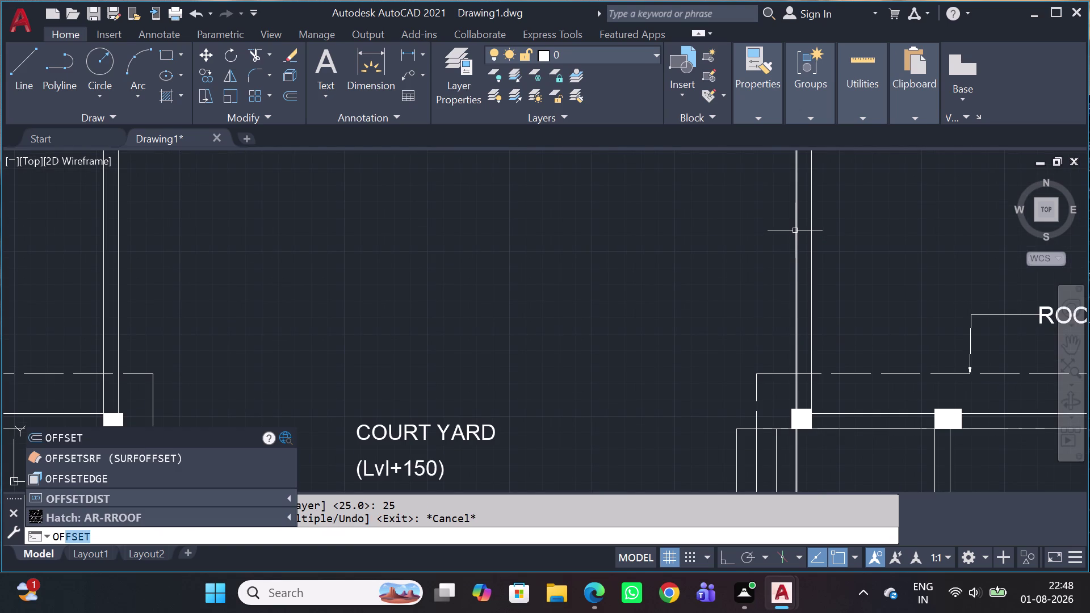
key(BackSpace)
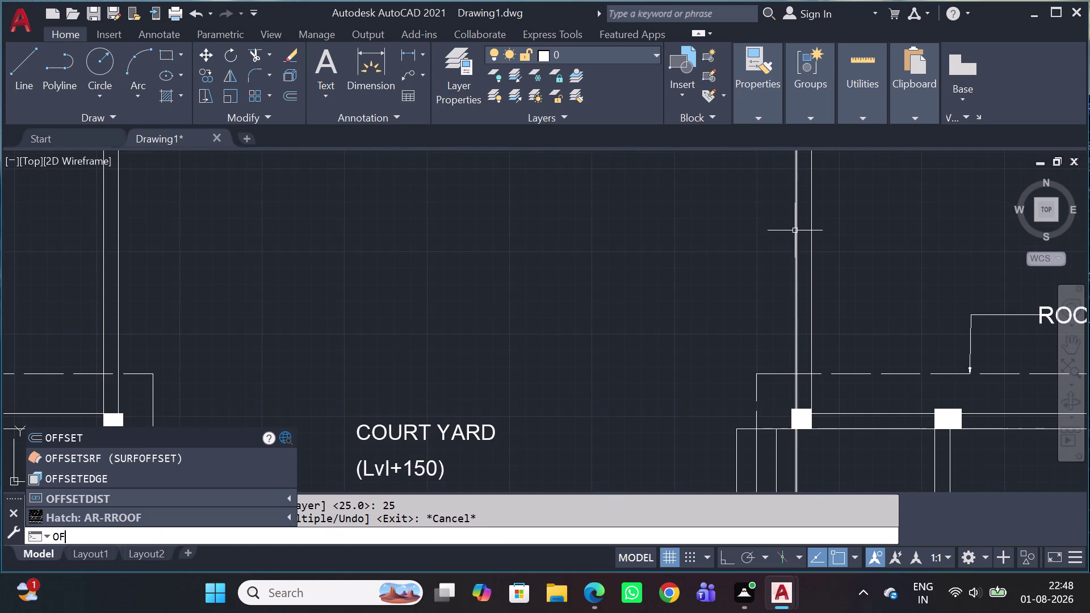
key(Return)
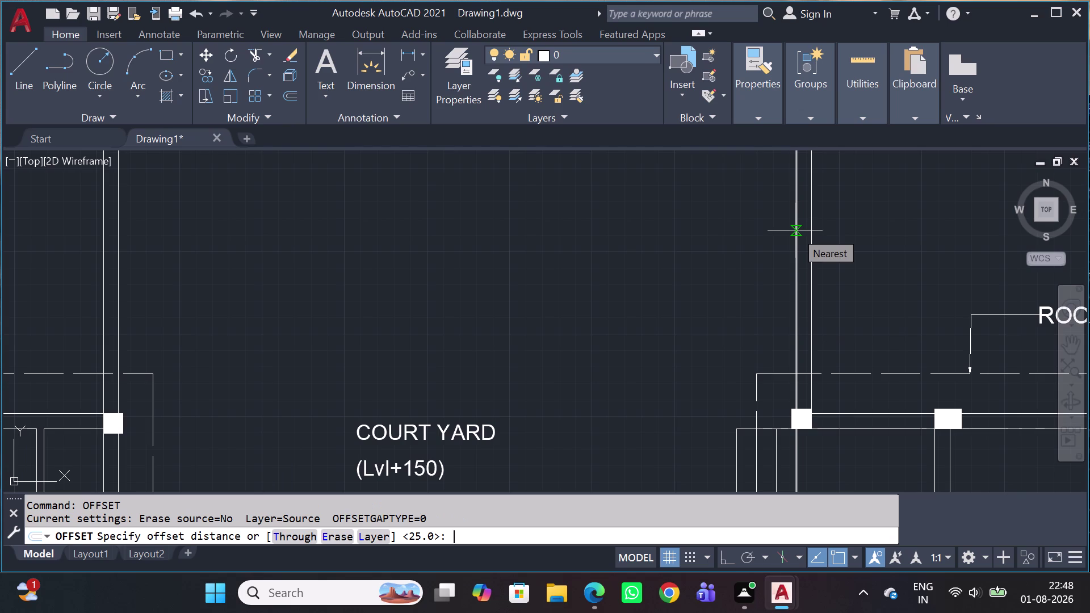
text(50)
scroll(up, 3)
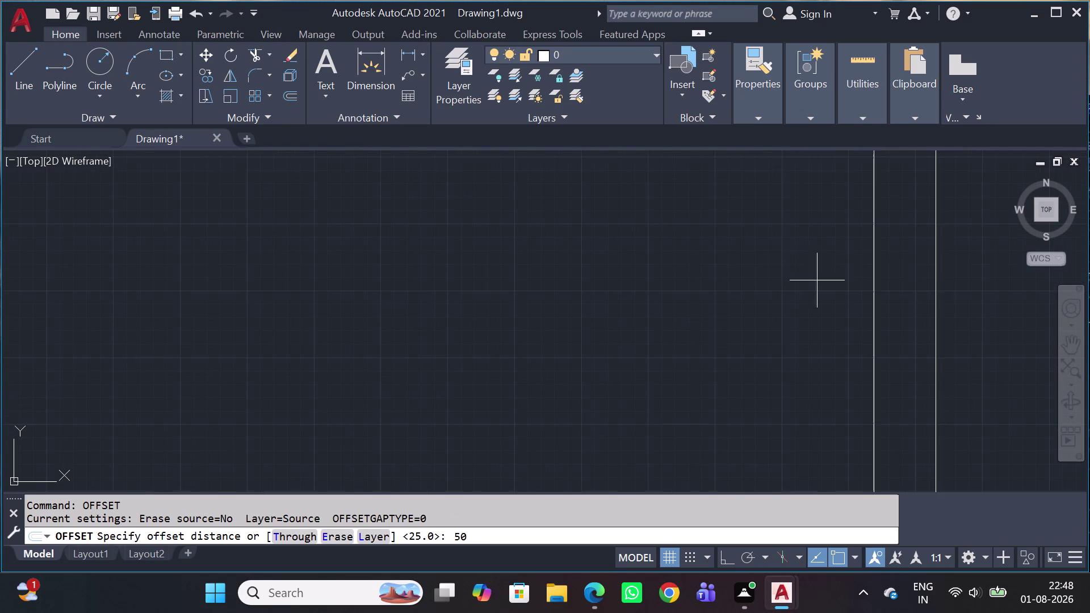
click(898, 282)
key(space)
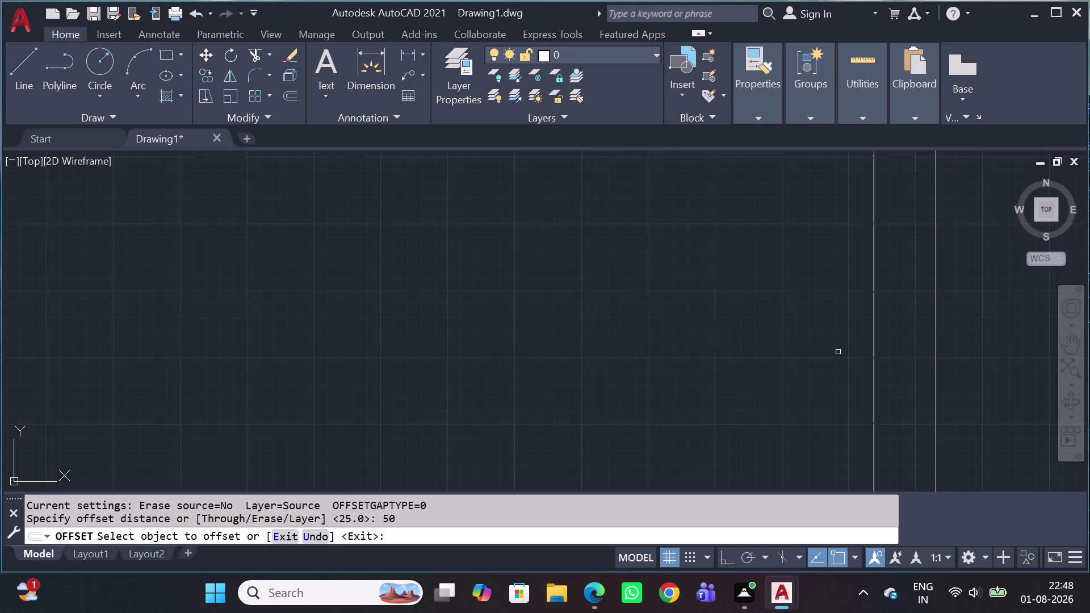
key(5)
key(0)
key(space)
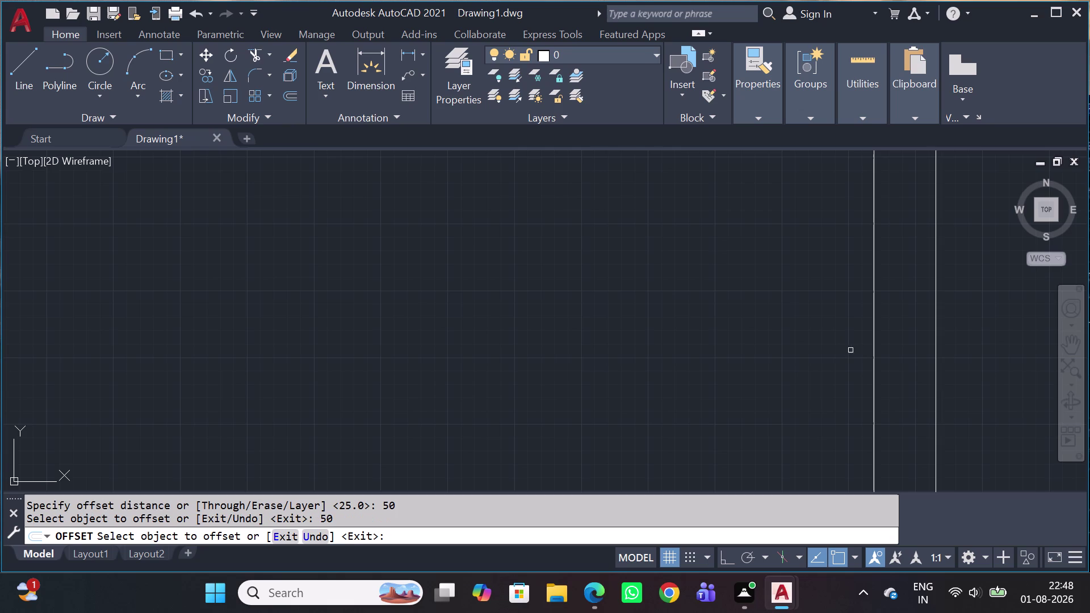
Offset the courtyard's right wall line 50 units to the right.
drag(876, 336, 885, 325)
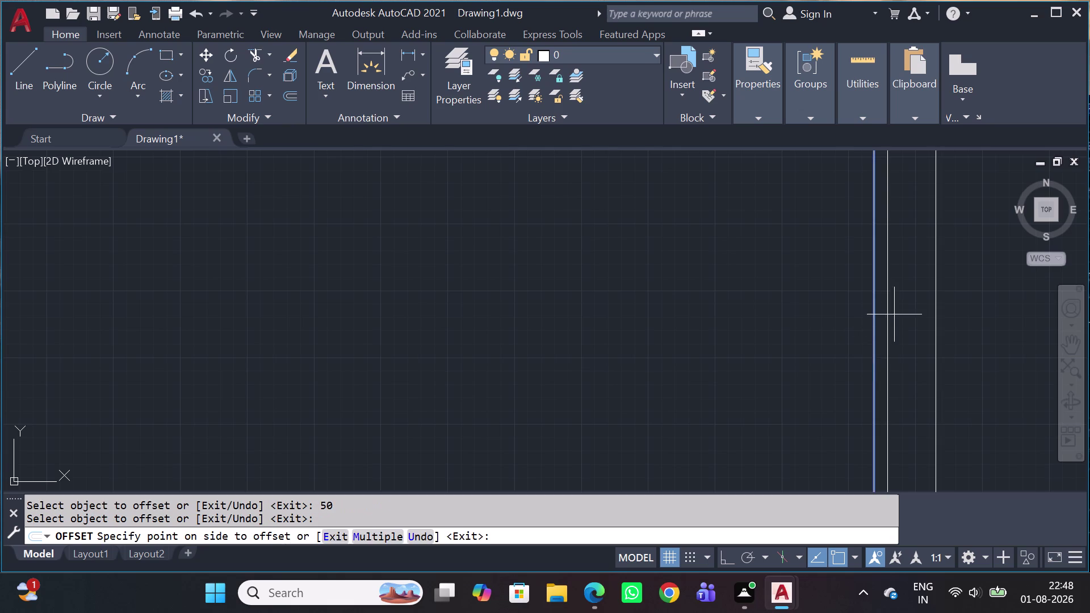
click(915, 298)
scroll(down, 3)
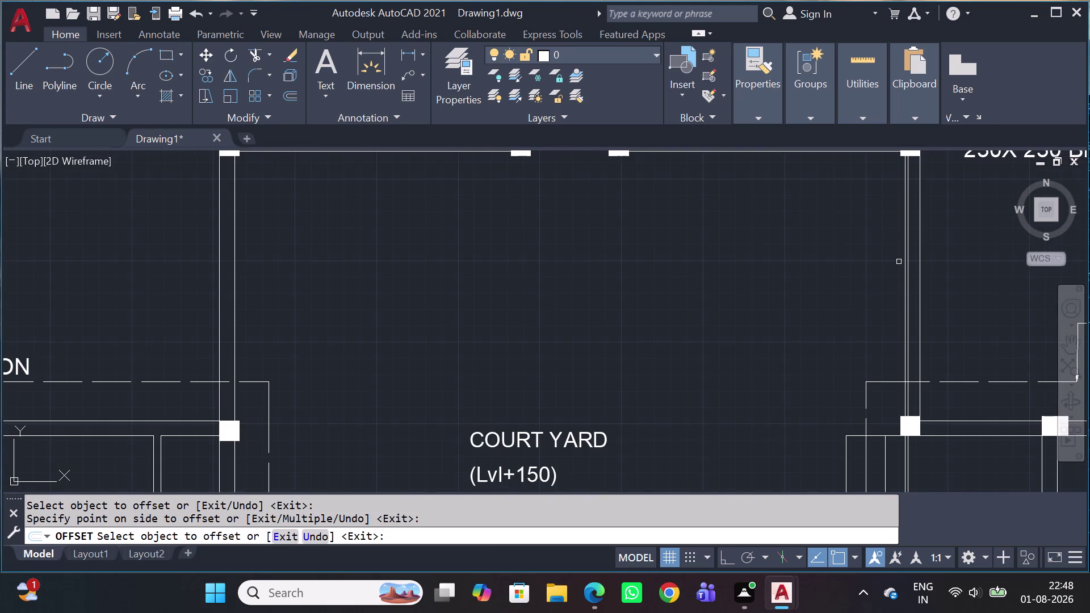
key(Escape)
scroll(up, 3)
scroll(down, 3)
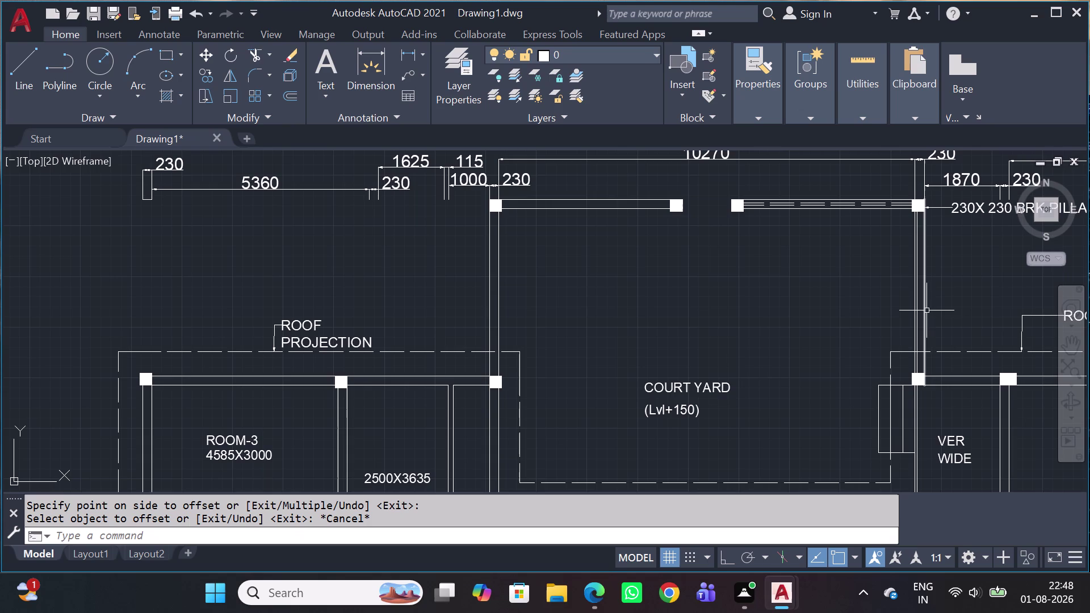
Match the dashed wall line's properties onto the new 50-unit offset line.
key(m)
text(A)
key(space)
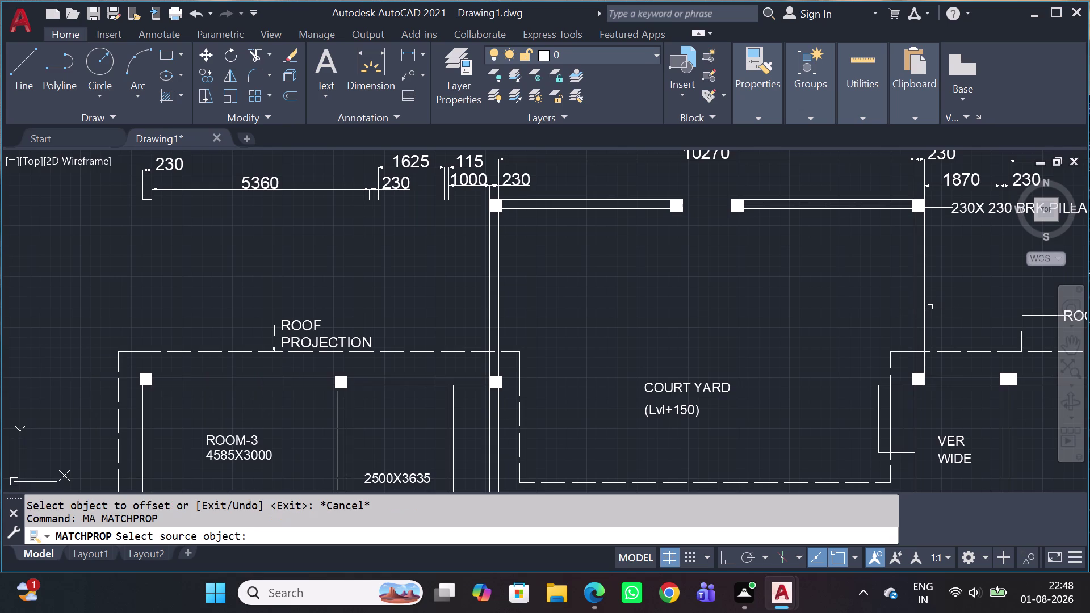
scroll(up, 3)
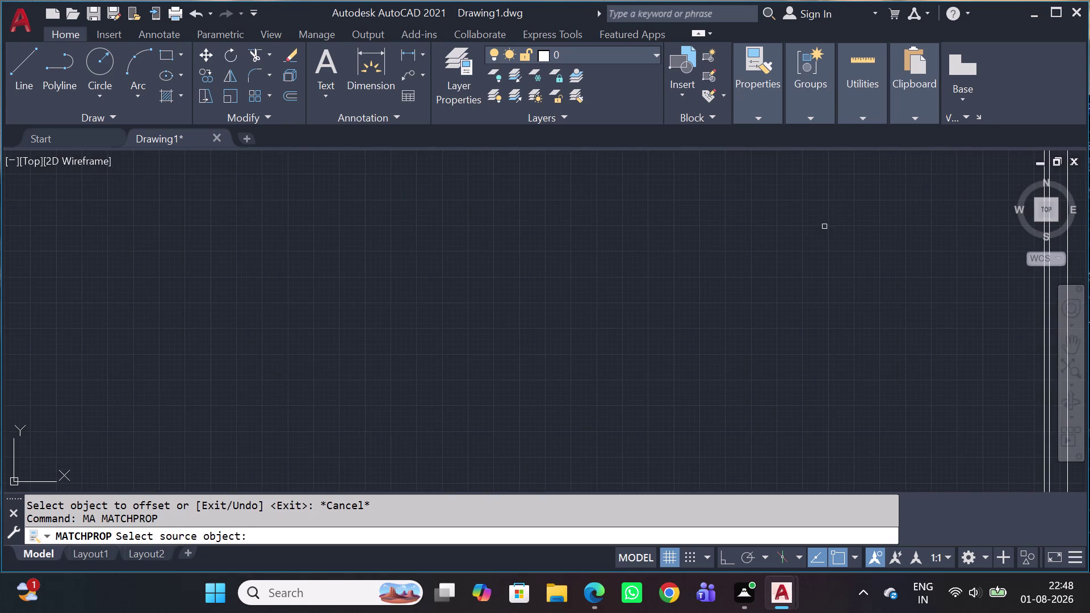
middle_drag(827, 234, 833, 310)
scroll(down, 3)
scroll(up, 3)
click(751, 188)
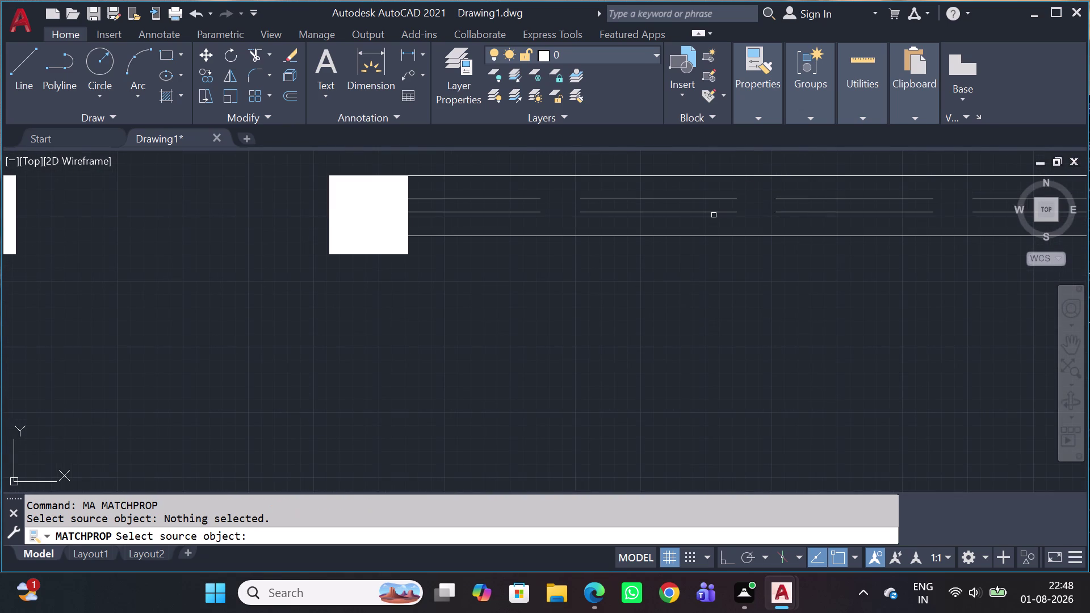
click(716, 213)
scroll(down, 3)
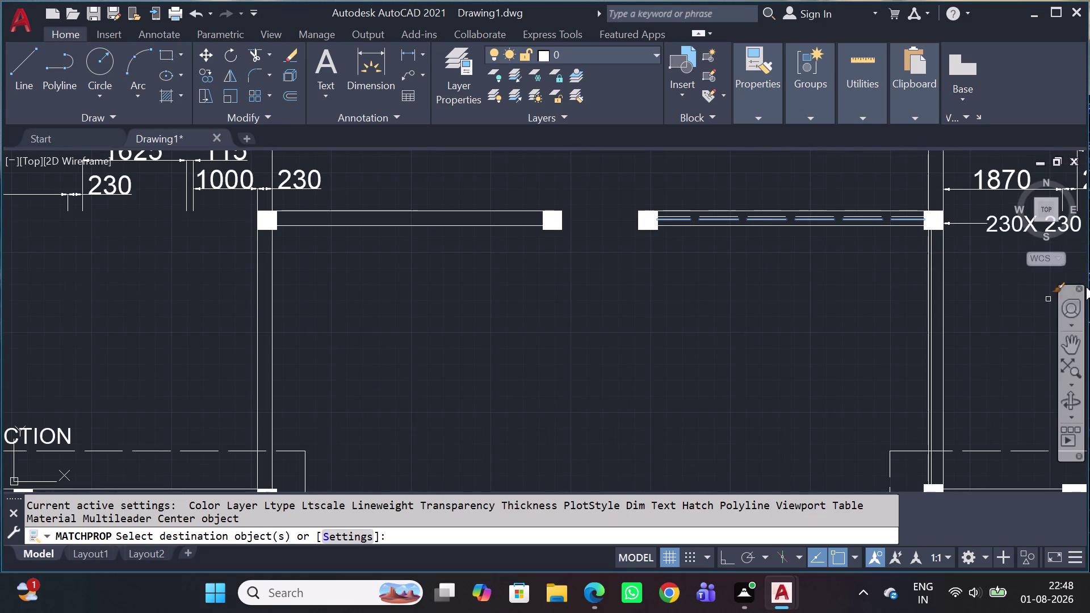
scroll(up, 3)
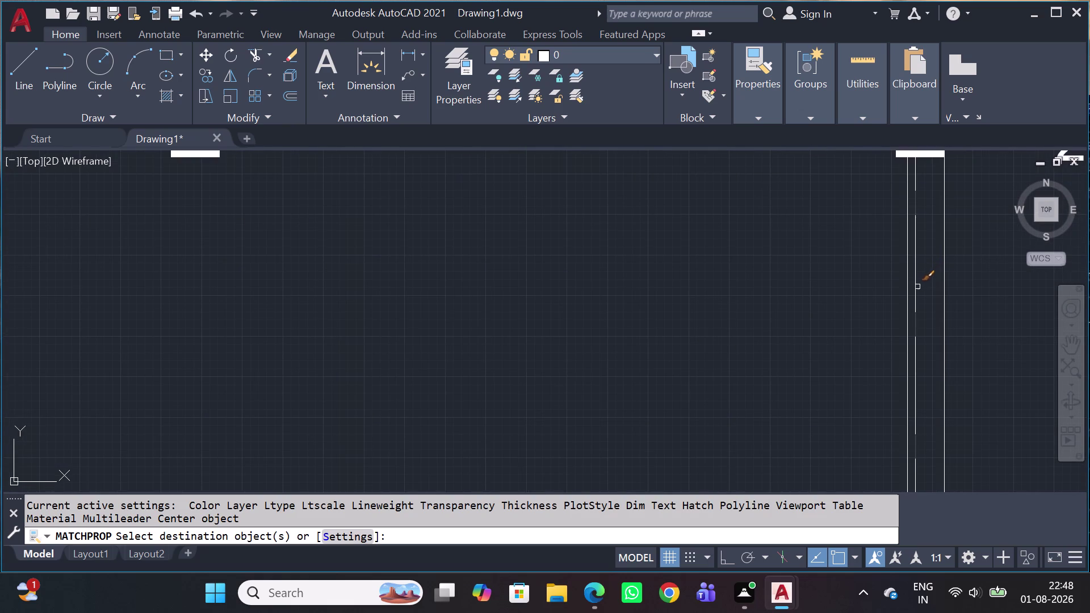
click(917, 294)
scroll(down, 3)
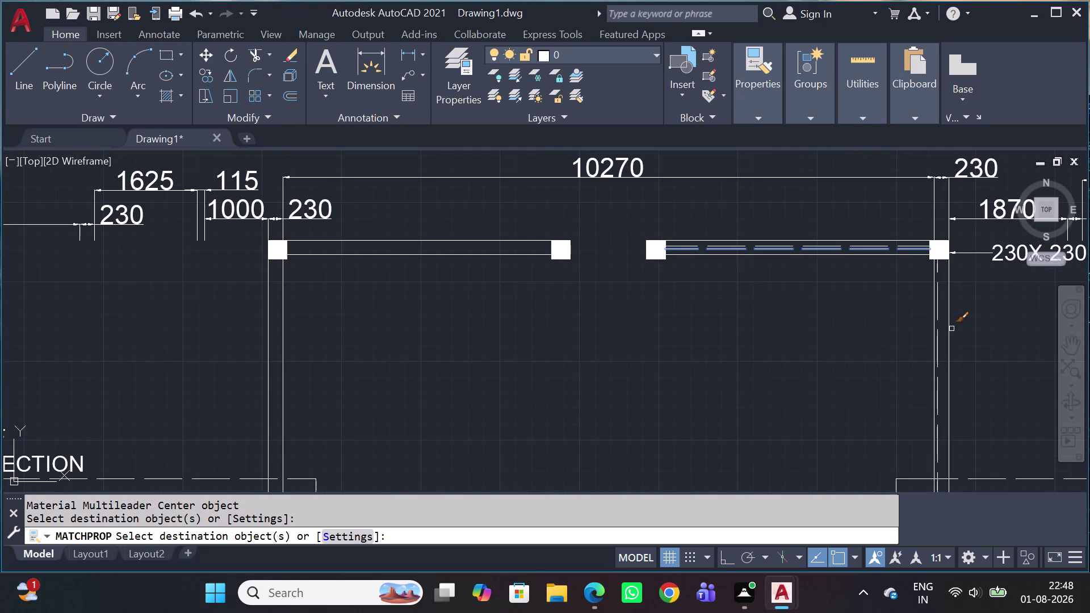
key(Escape)
Trim lines near the dining hall, then undo both trims and exit Trim.
scroll(down, 3)
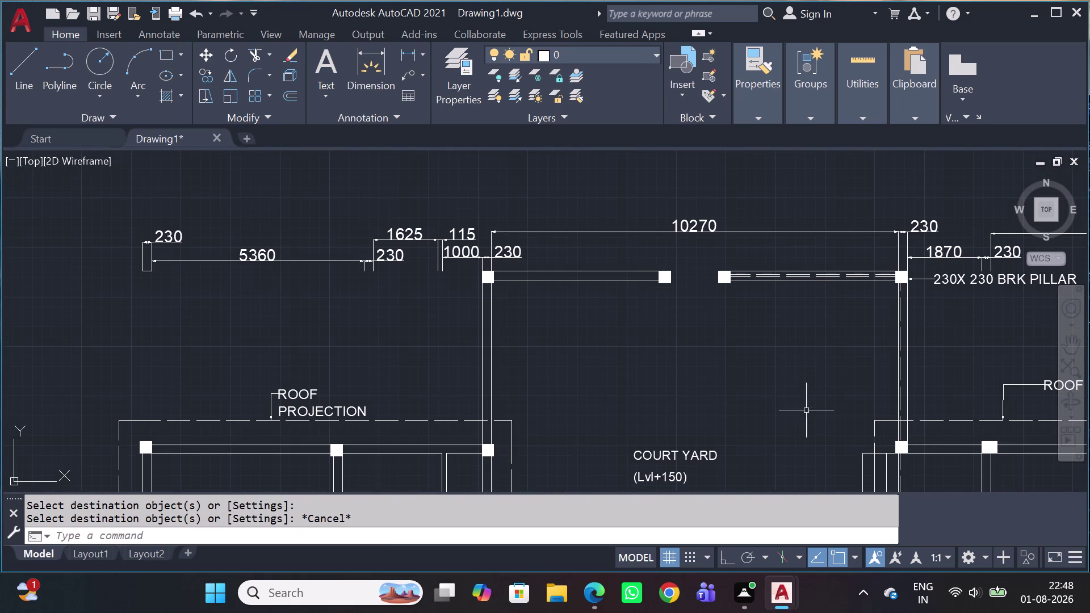
scroll(down, 3)
scroll(up, 3)
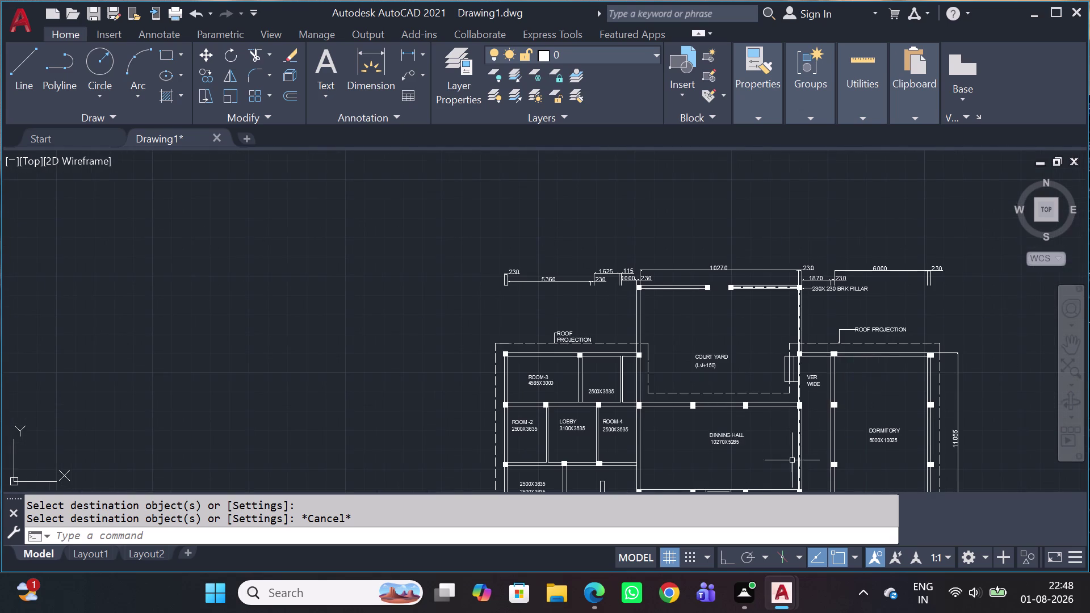
scroll(up, 3)
middle_drag(788, 476, 819, 351)
scroll(up, 3)
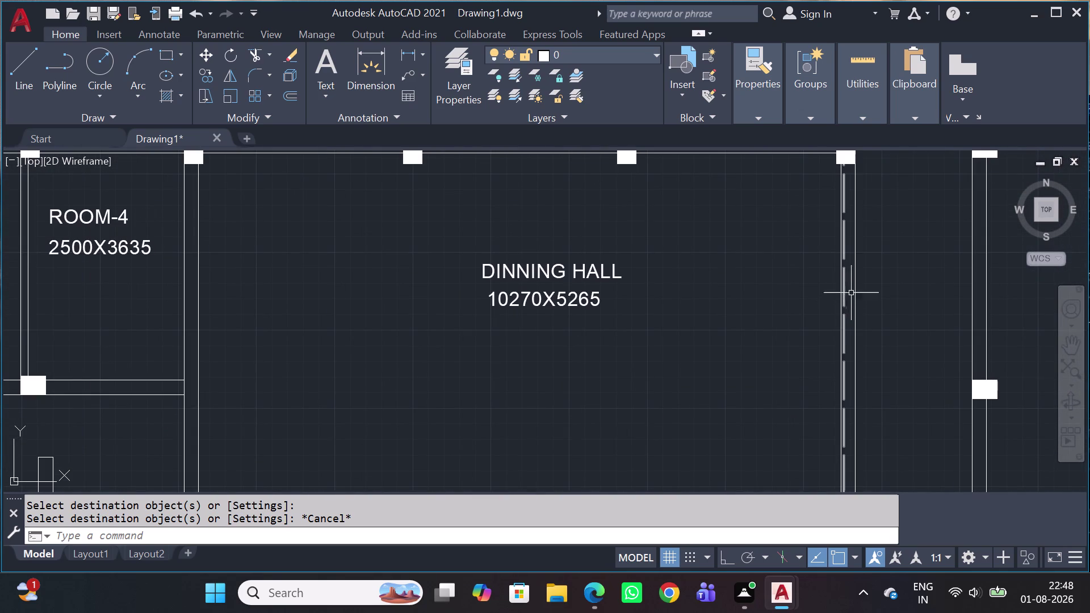
key(t)
key(r)
key(space)
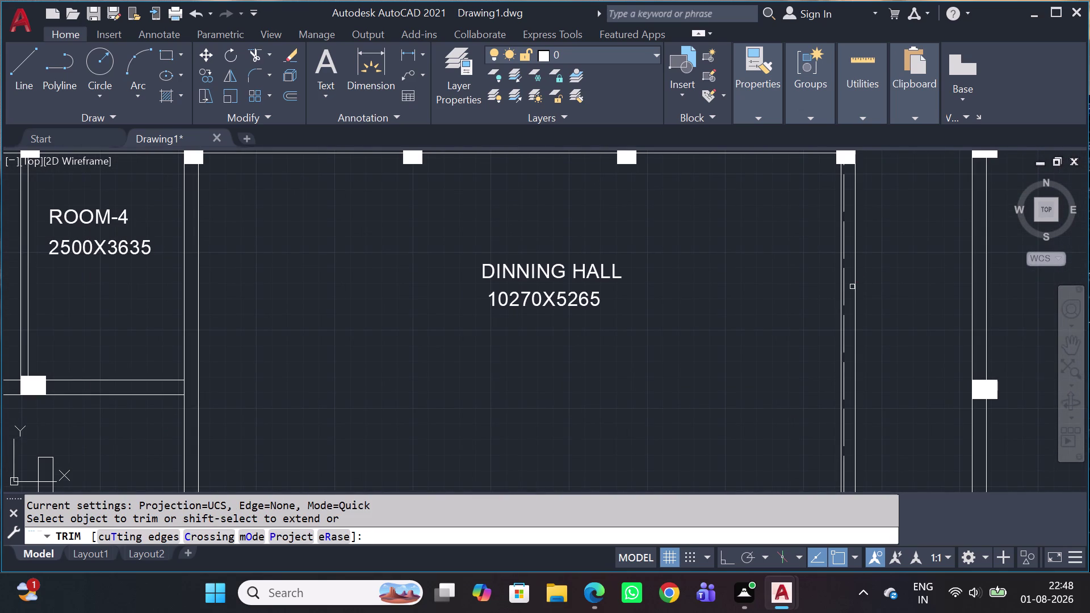
click(844, 300)
scroll(down, 3)
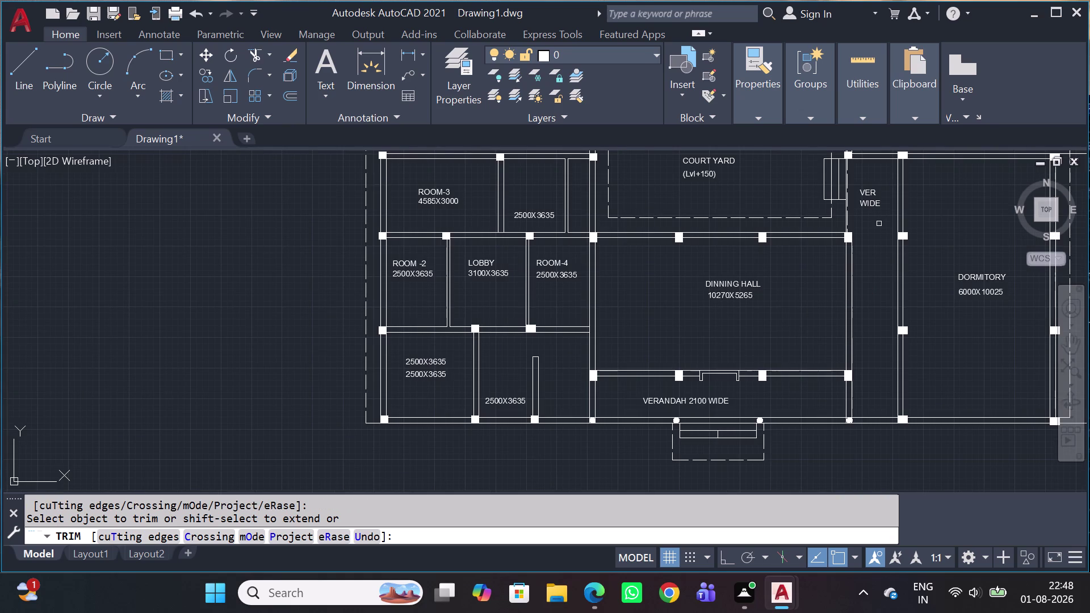
scroll(up, 3)
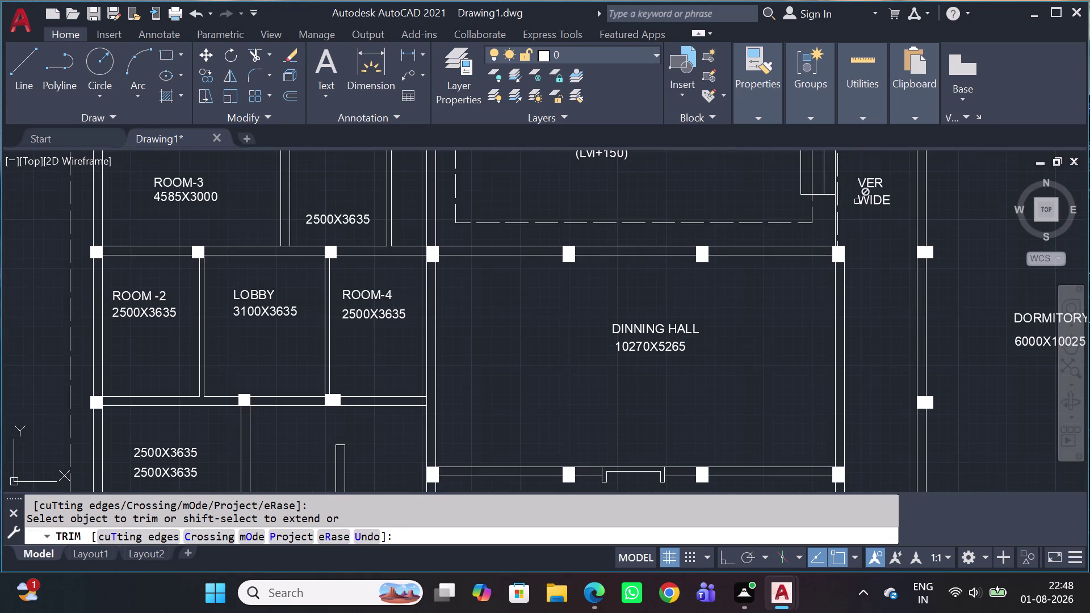
scroll(up, 3)
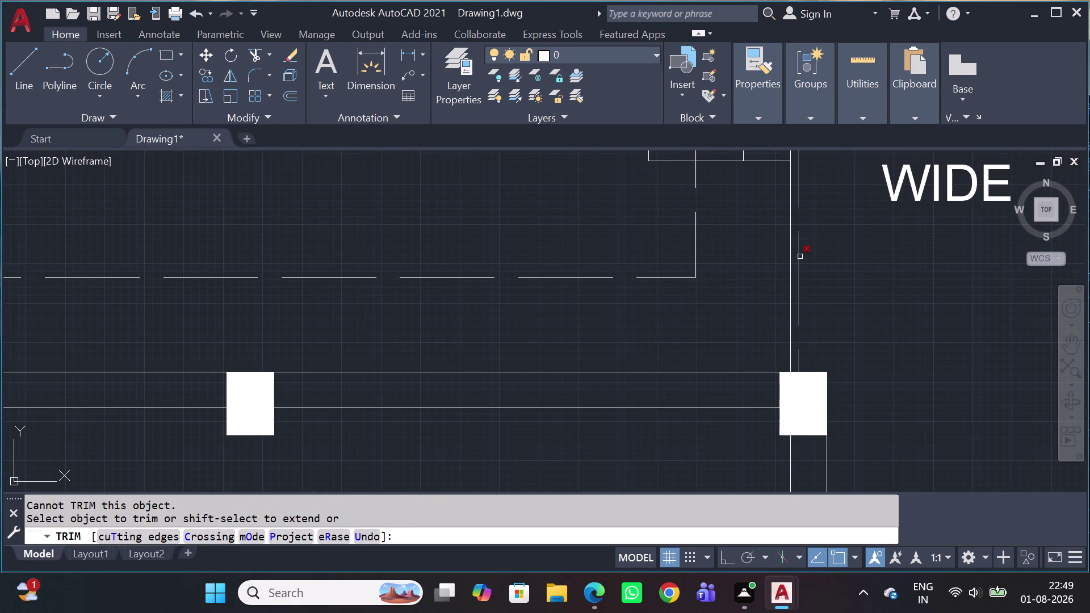
click(799, 260)
scroll(down, 3)
middle_drag(831, 273, 846, 408)
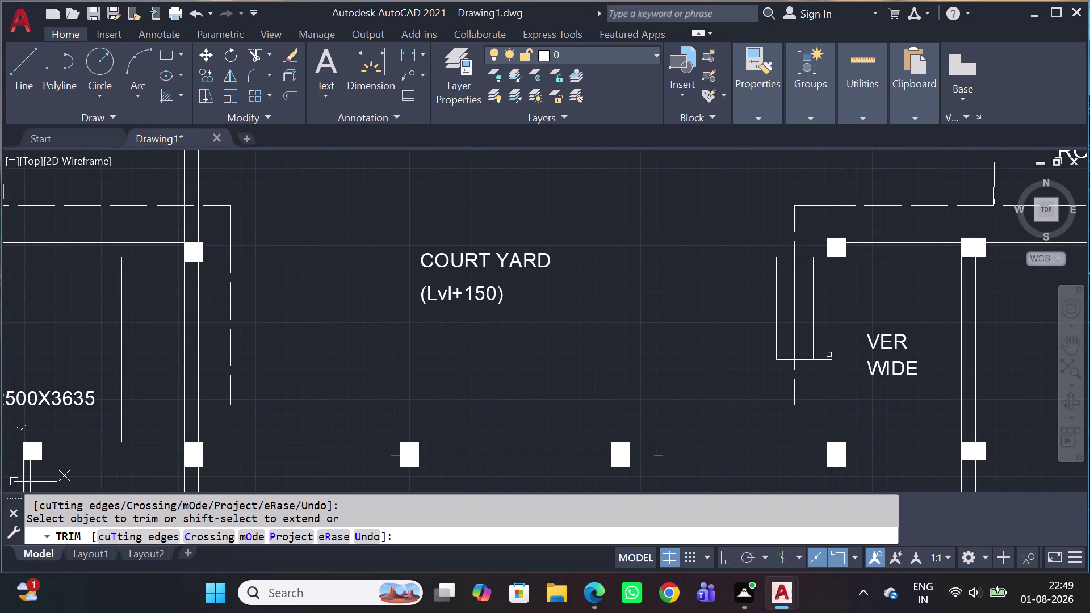
scroll(down, 3)
middle_drag(843, 282, 852, 350)
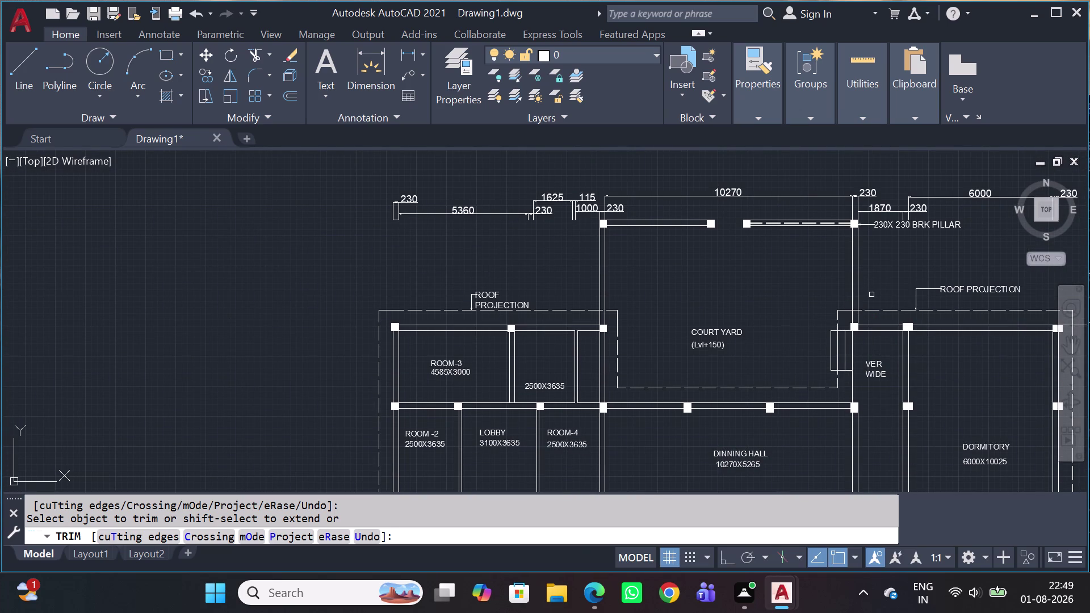
key(ctrl+z)
key(ctrl+z)
scroll(down, 3)
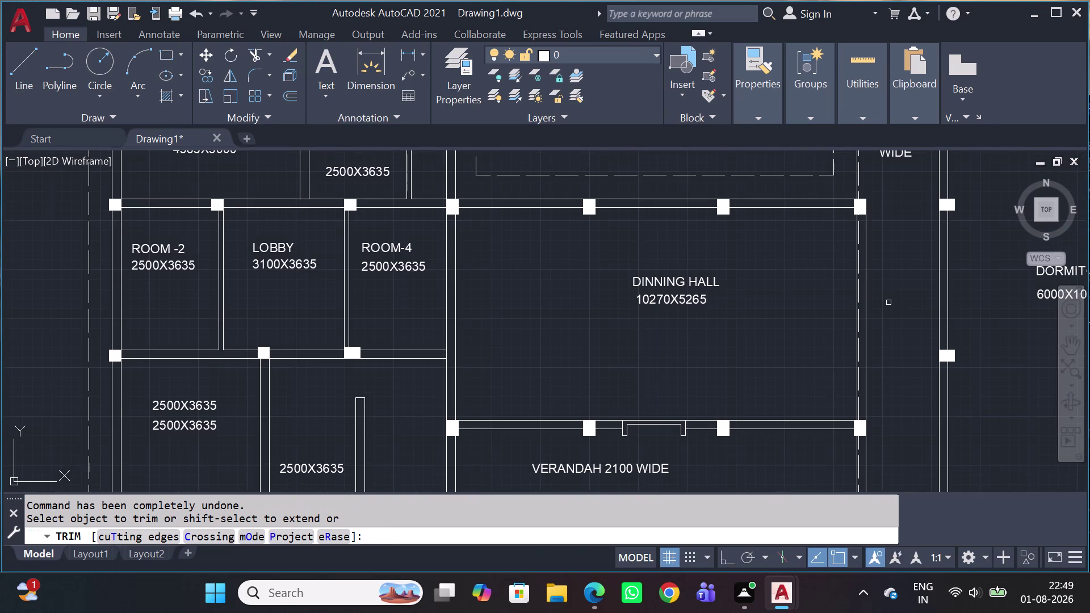
key(Escape)
Select the vertical line along the dining hall's right side, up to the courtyard pillar.
scroll(down, 3)
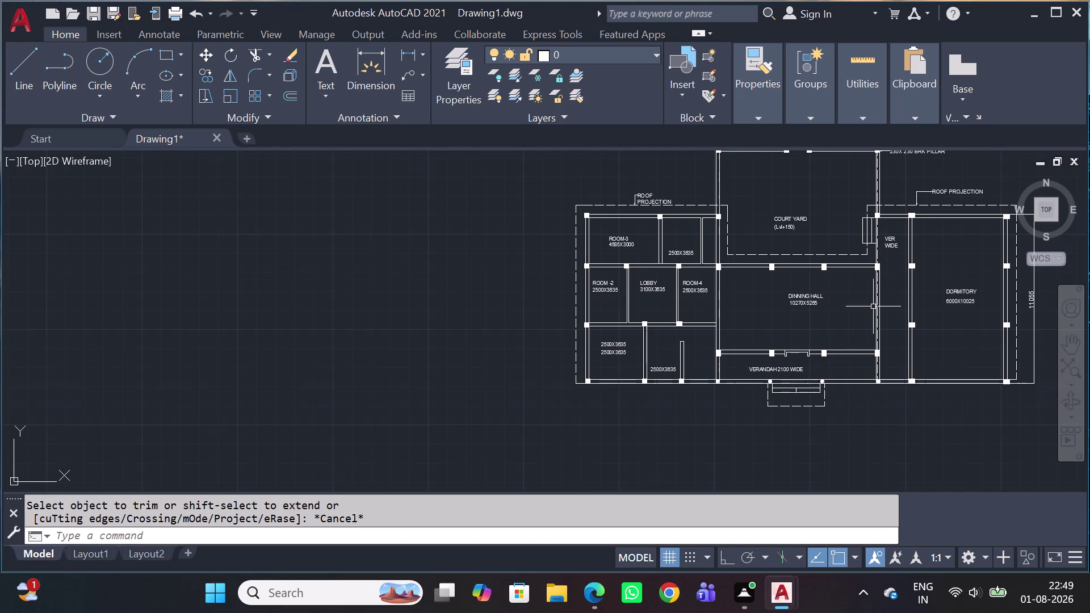
scroll(up, 3)
middle_drag(883, 271, 890, 285)
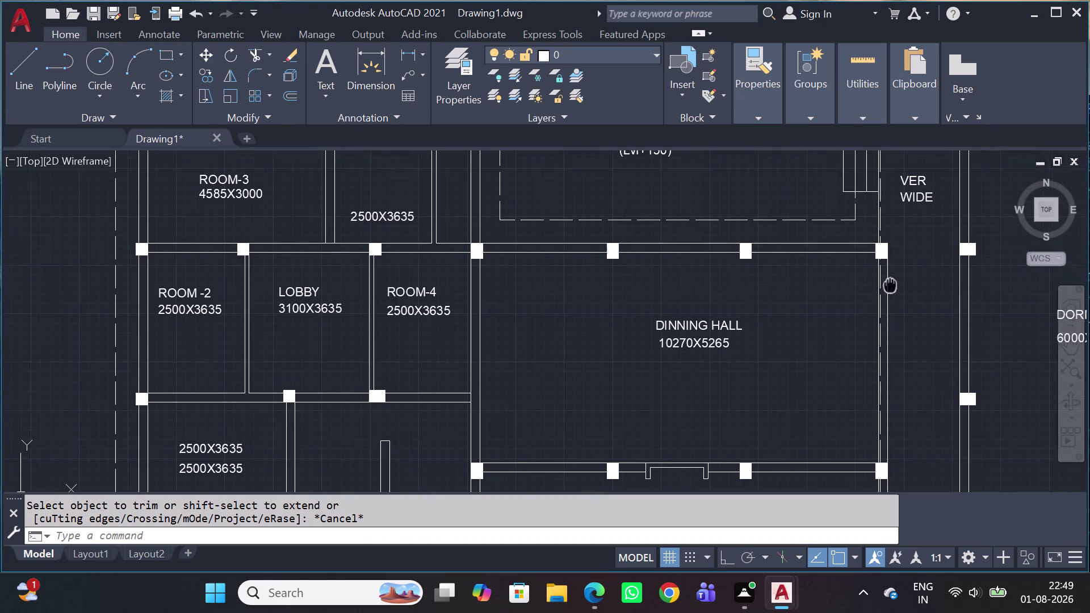
middle_drag(891, 285, 892, 285)
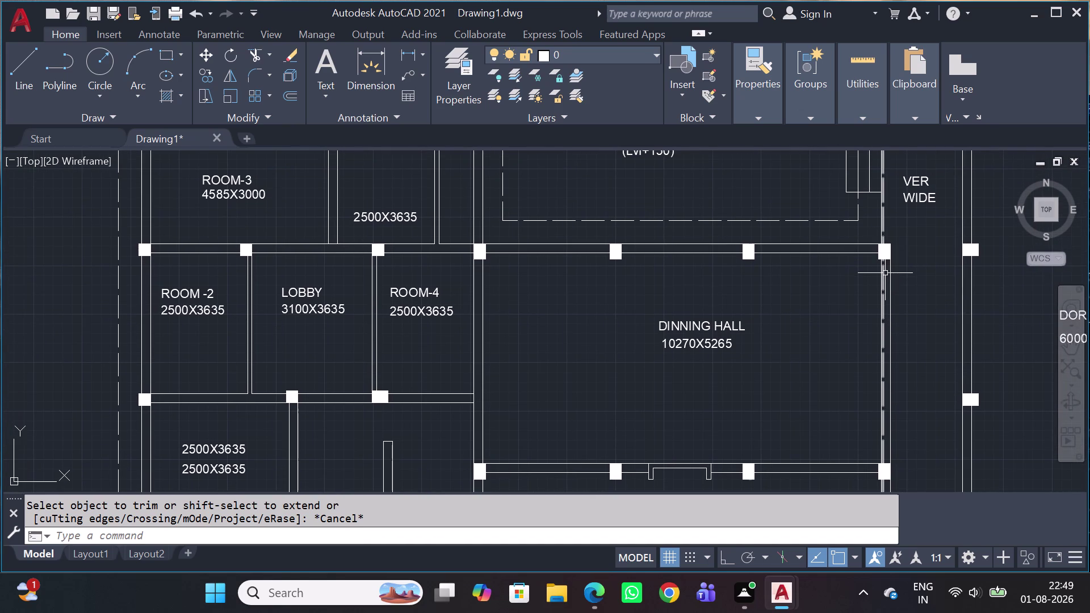
click(883, 303)
scroll(down, 3)
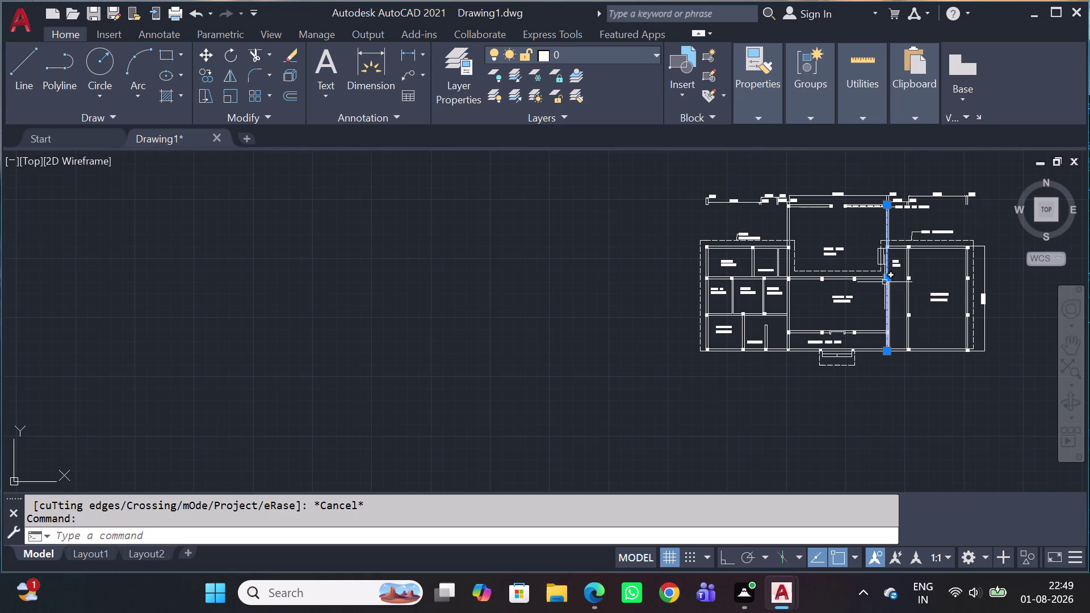
scroll(up, 3)
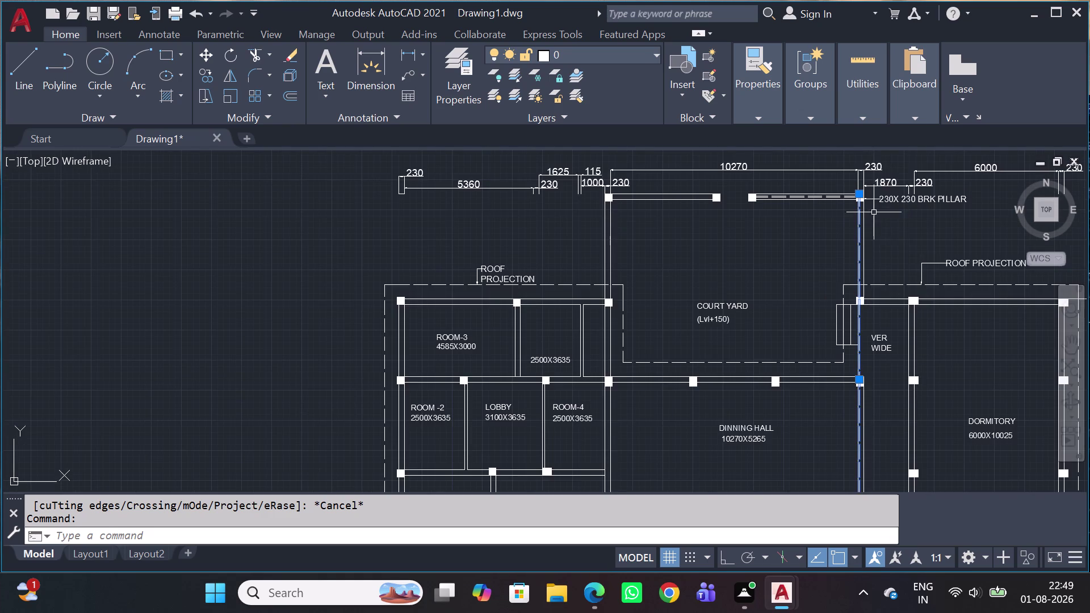
scroll(up, 3)
Replace the picked line with a vertical line from the lower right pillar to the 230X230 brick pillar.
key(Delete)
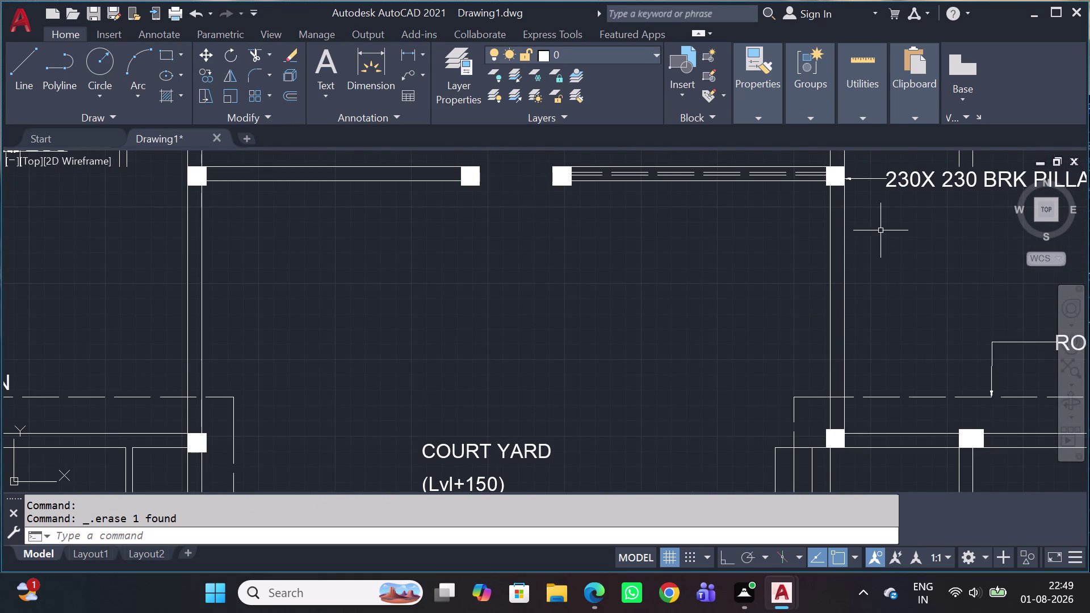
key(l)
key(space)
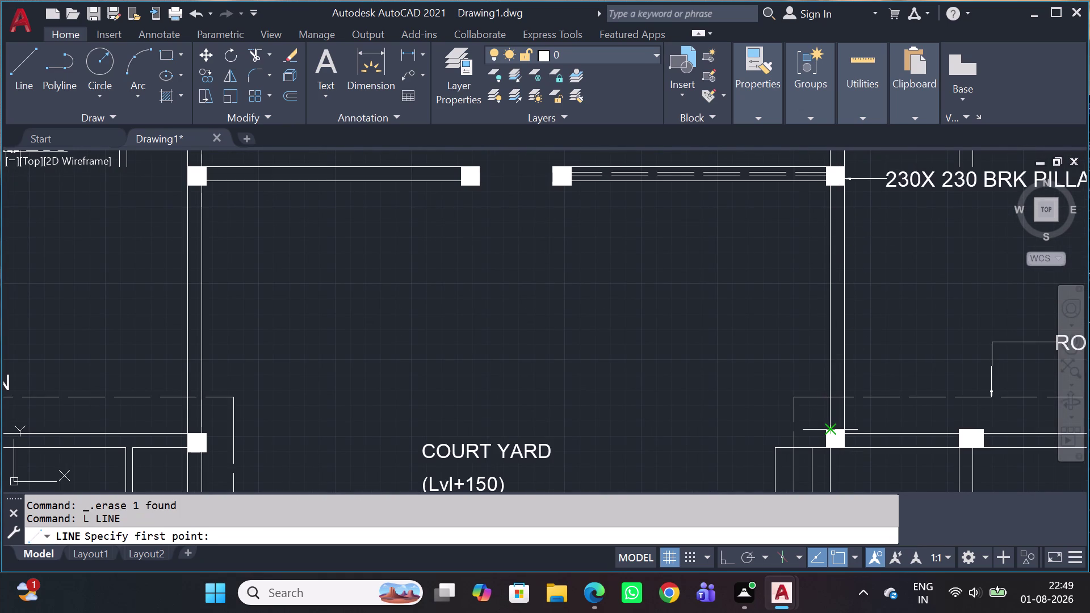
click(830, 431)
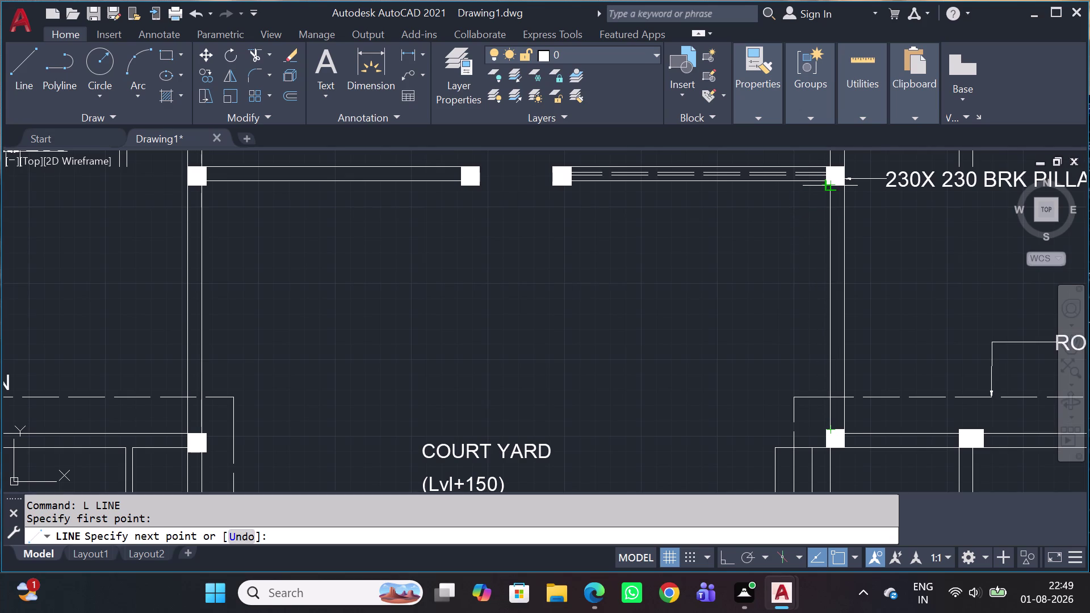
click(832, 186)
key(Escape)
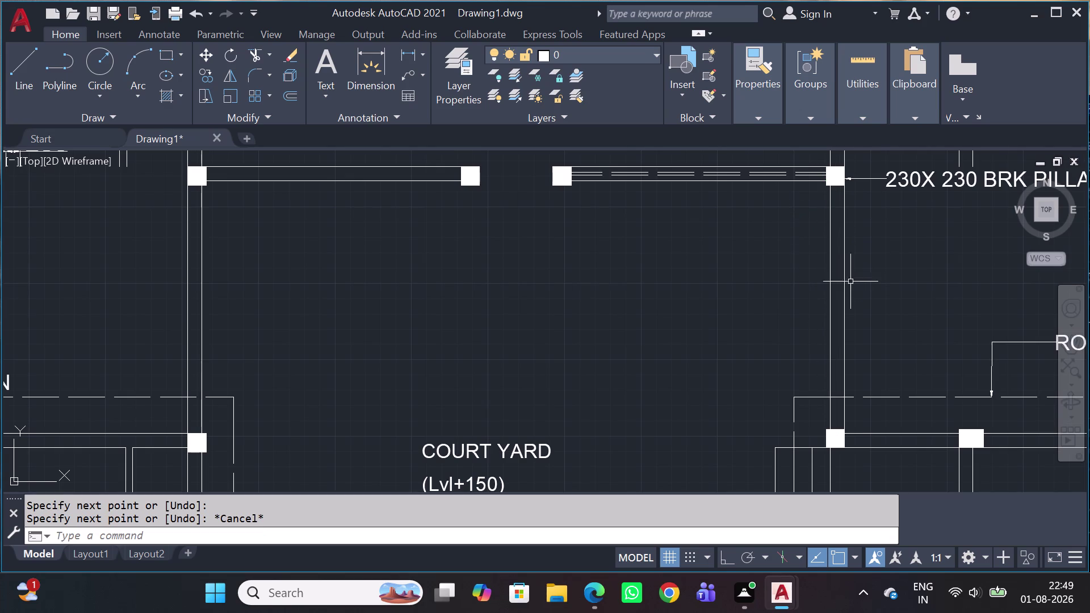
click(834, 303)
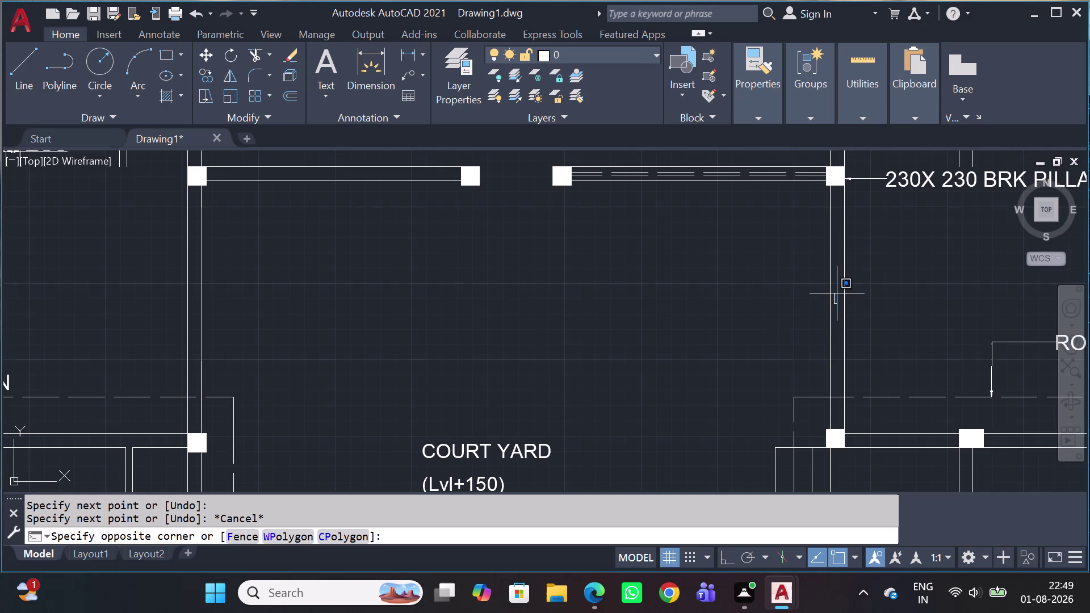
click(827, 294)
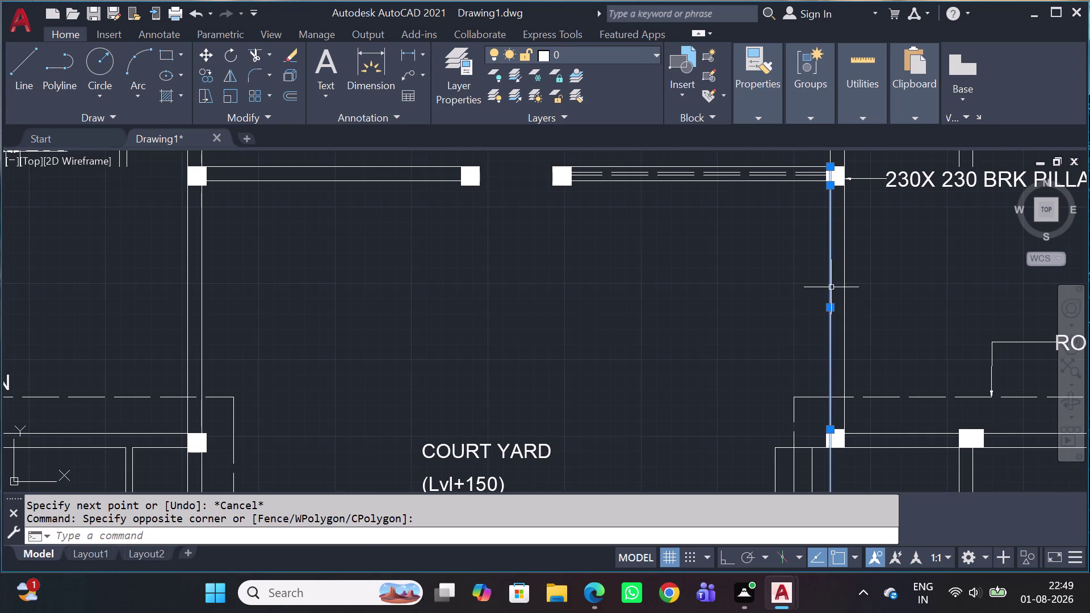
key(Escape)
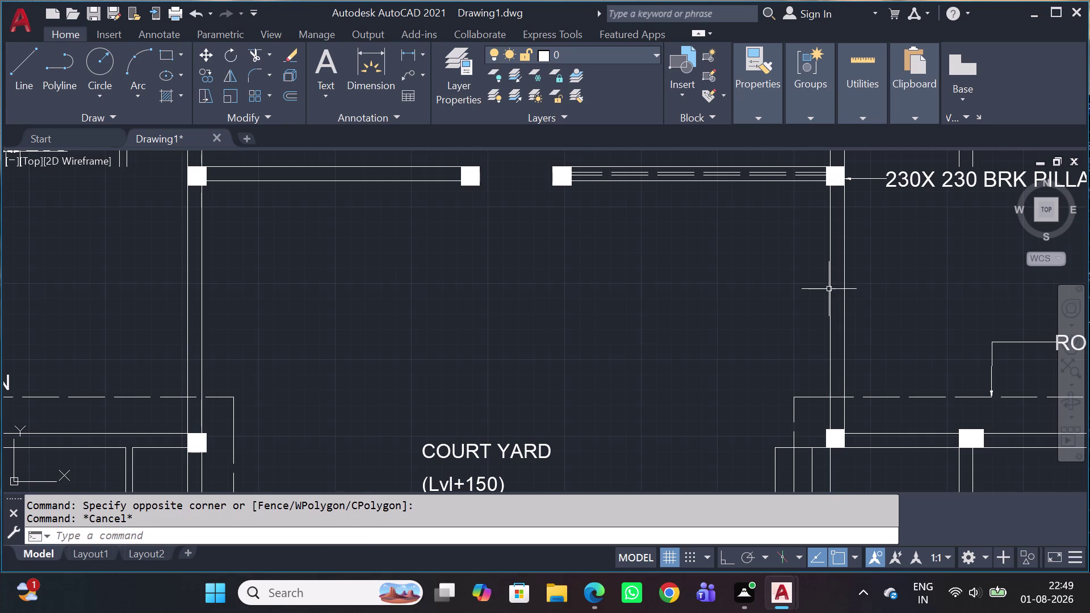
click(829, 292)
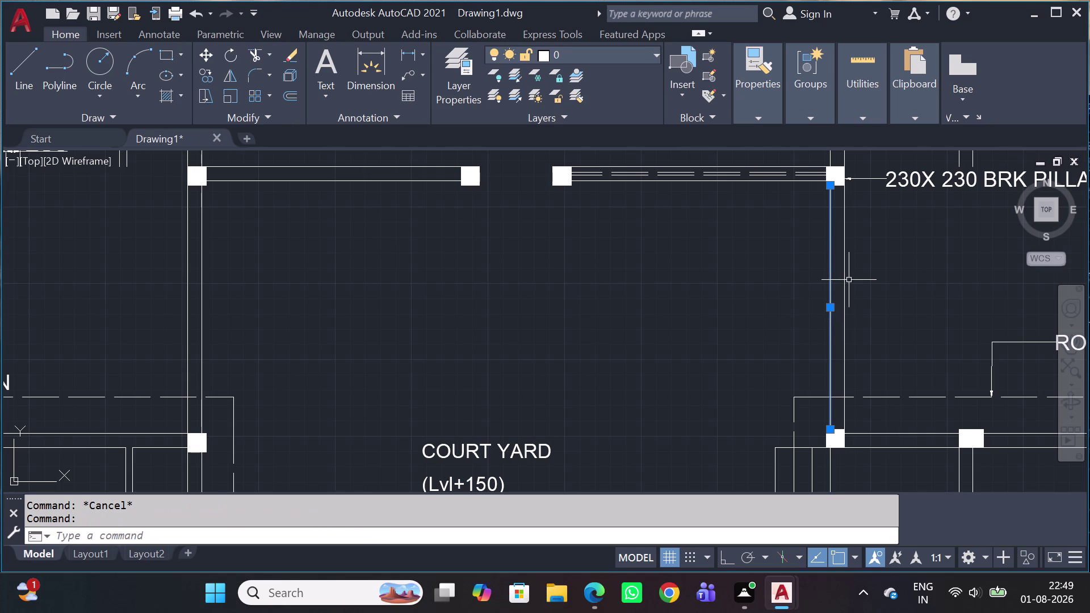
Offset the new pillar line 50 units to its right.
text(O)
key(space)
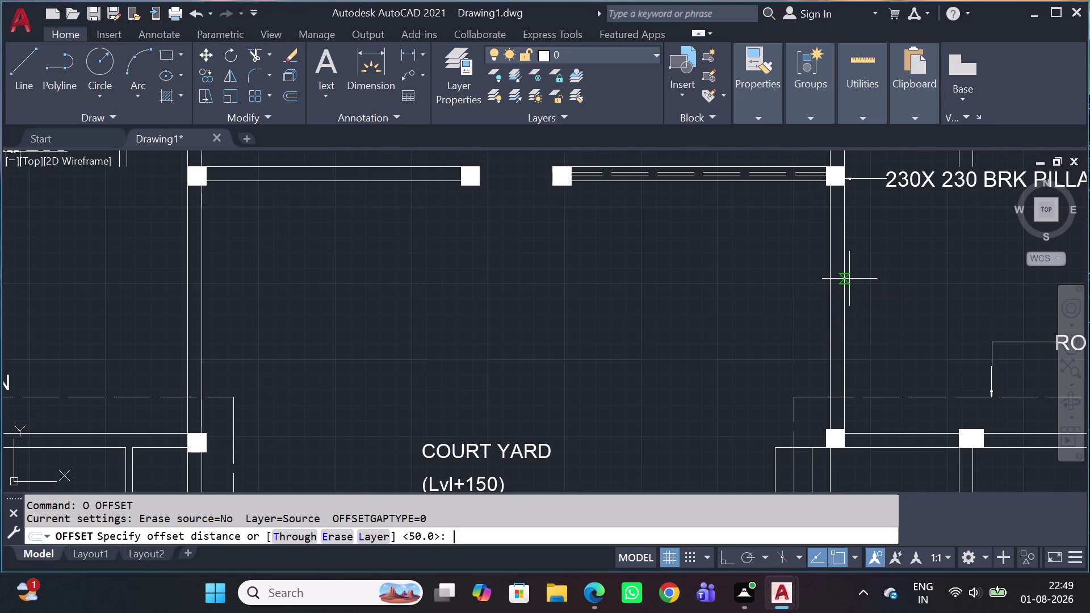
text(50)
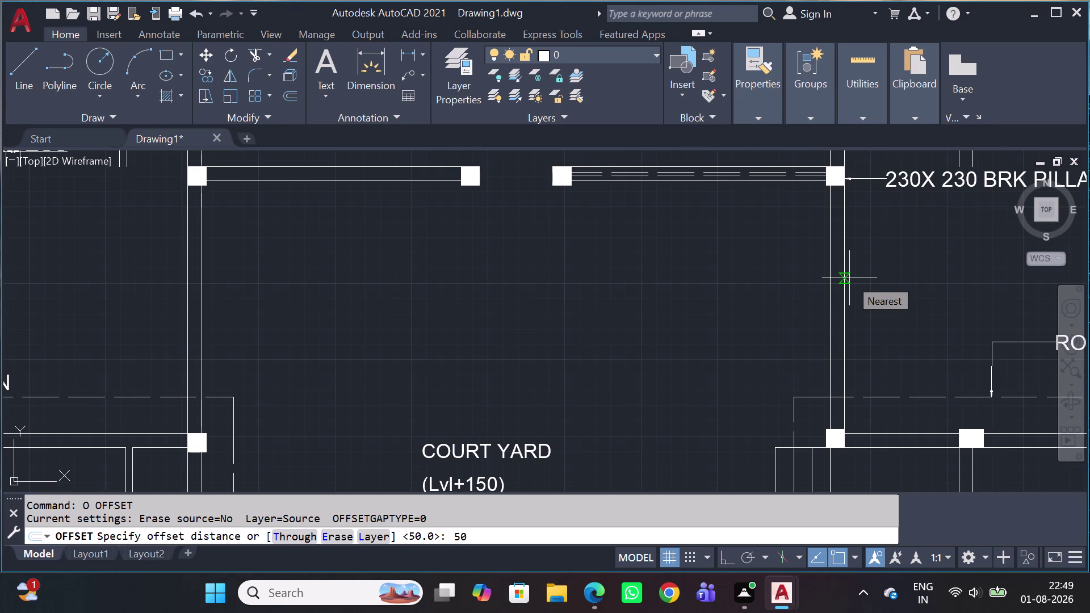
key(space)
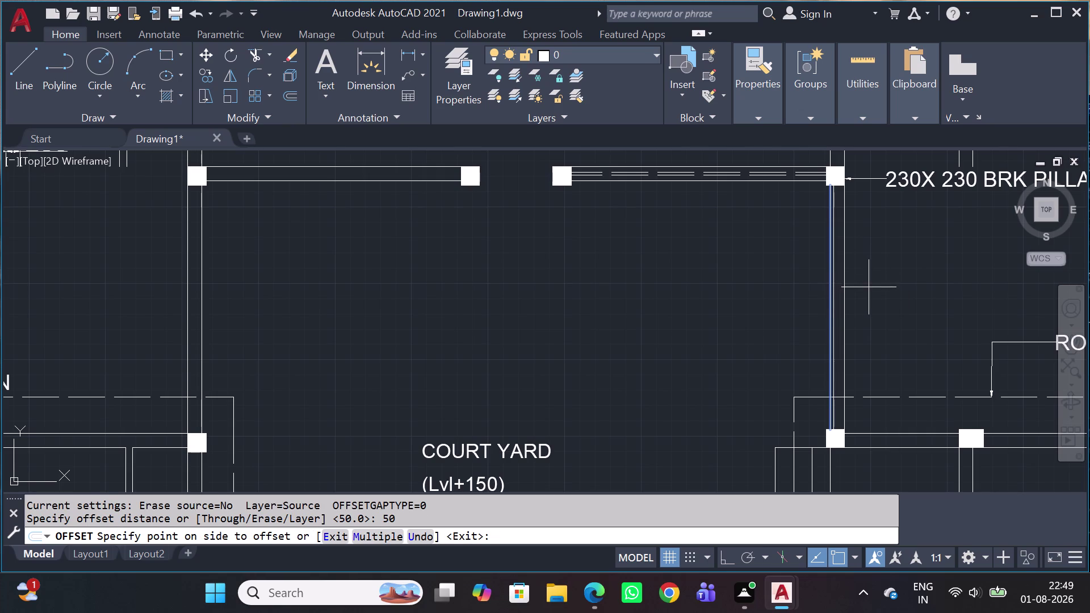
click(868, 293)
scroll(up, 3)
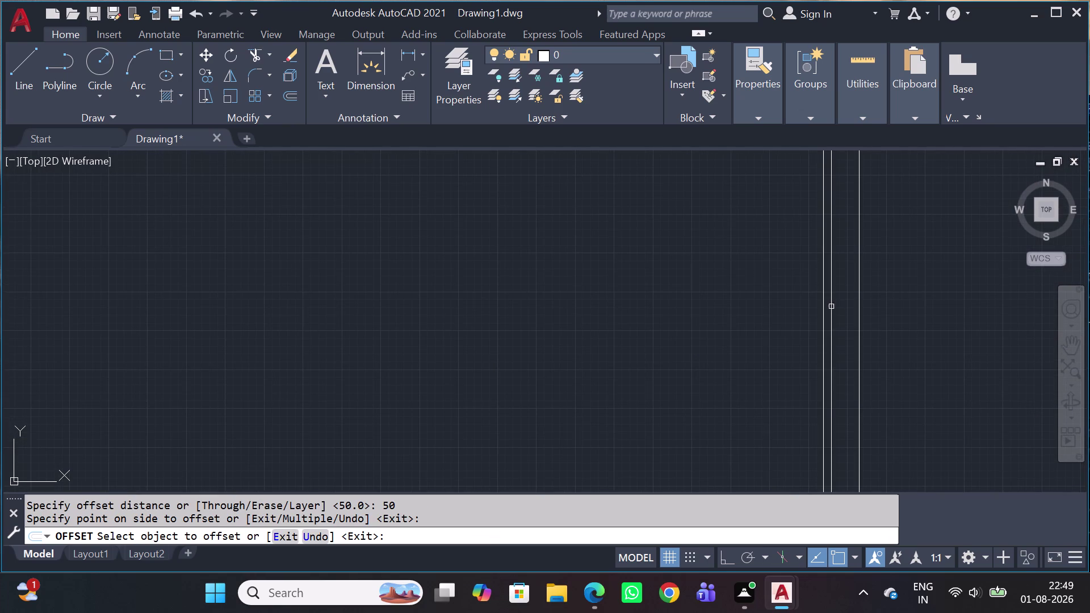
click(830, 320)
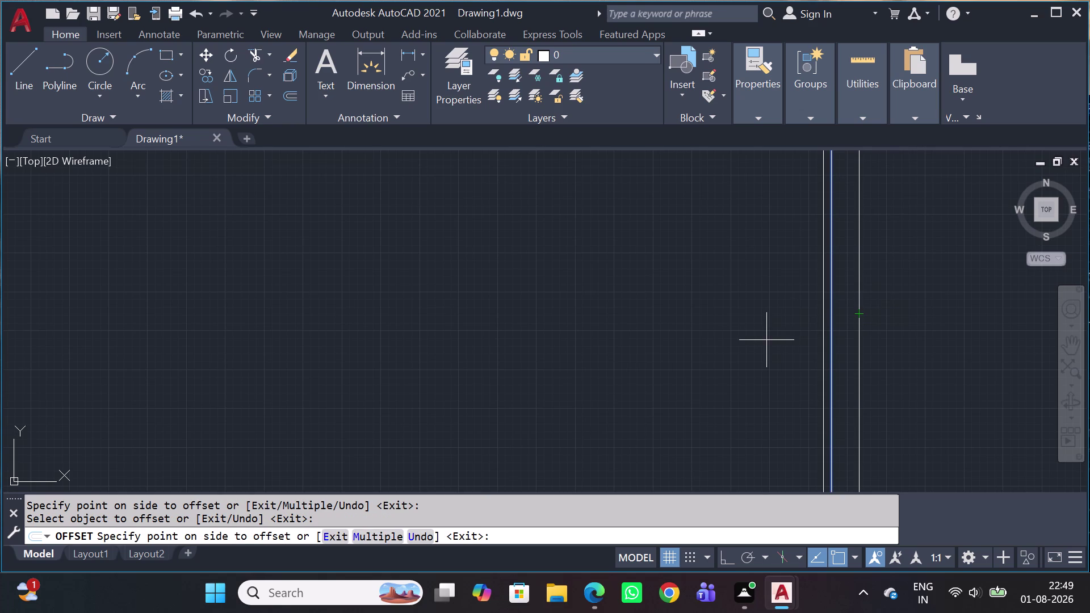
key(Escape)
Delete the stray extra line.
scroll(down, 3)
scroll(up, 3)
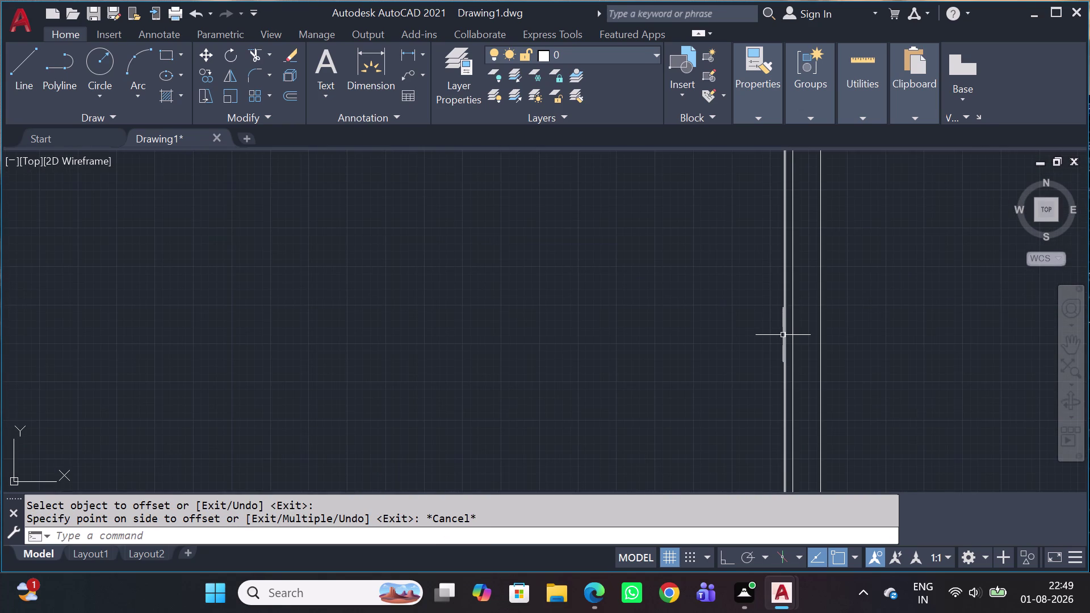
click(783, 339)
key(Delete)
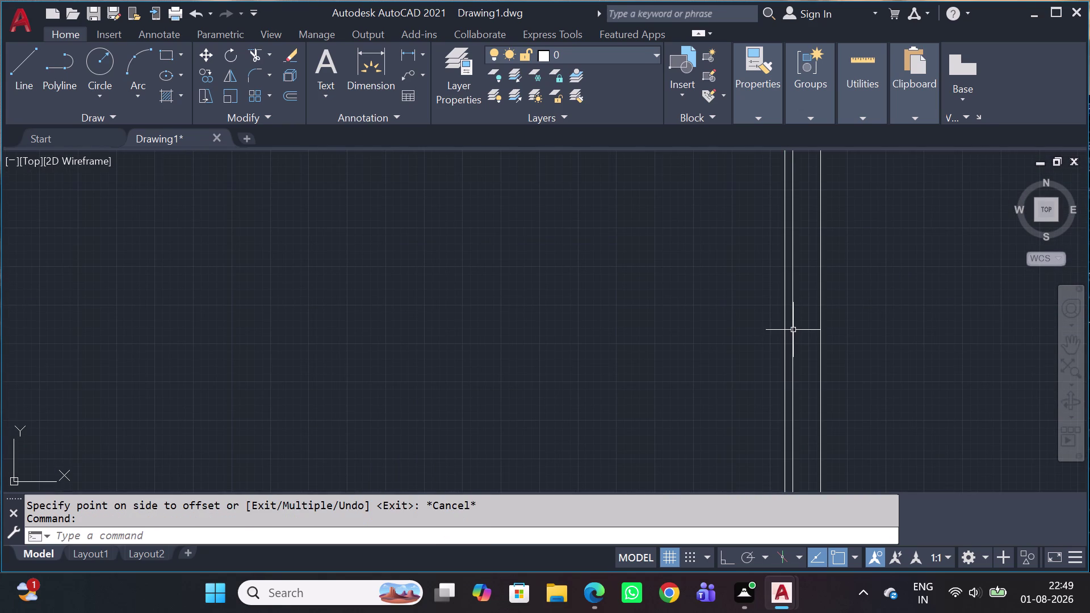
Use MA to give the court yard's vertical line the dashed top line's style.
key(m)
text(A)
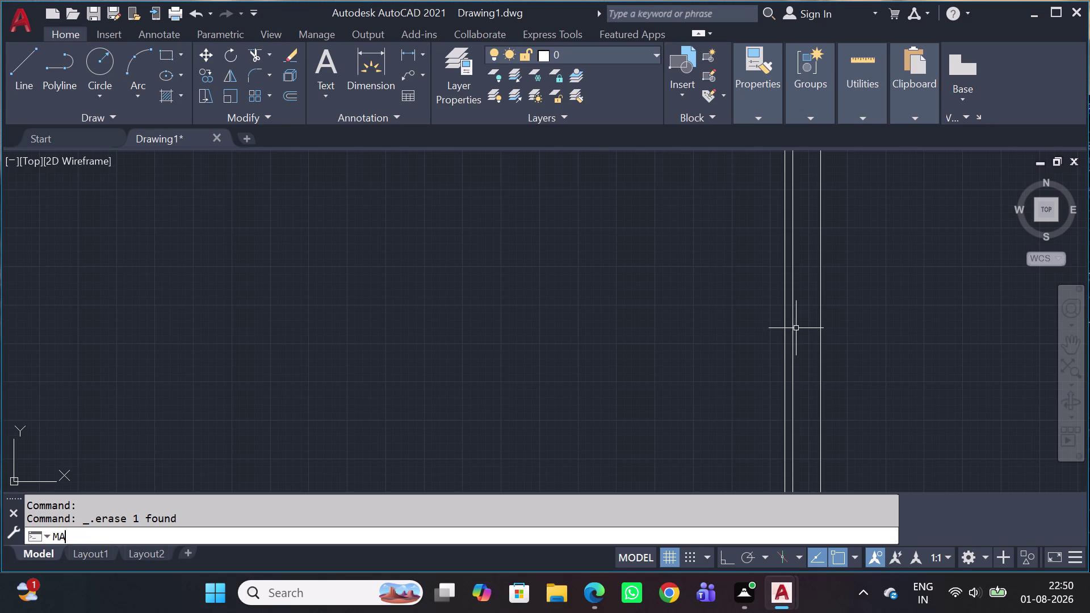
key(space)
scroll(down, 3)
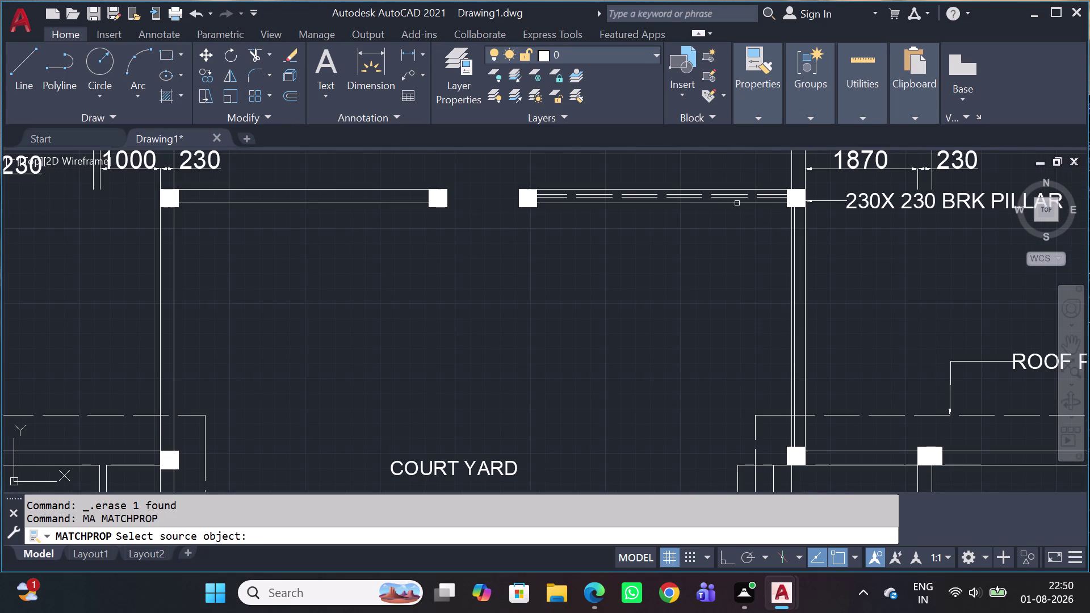
scroll(up, 3)
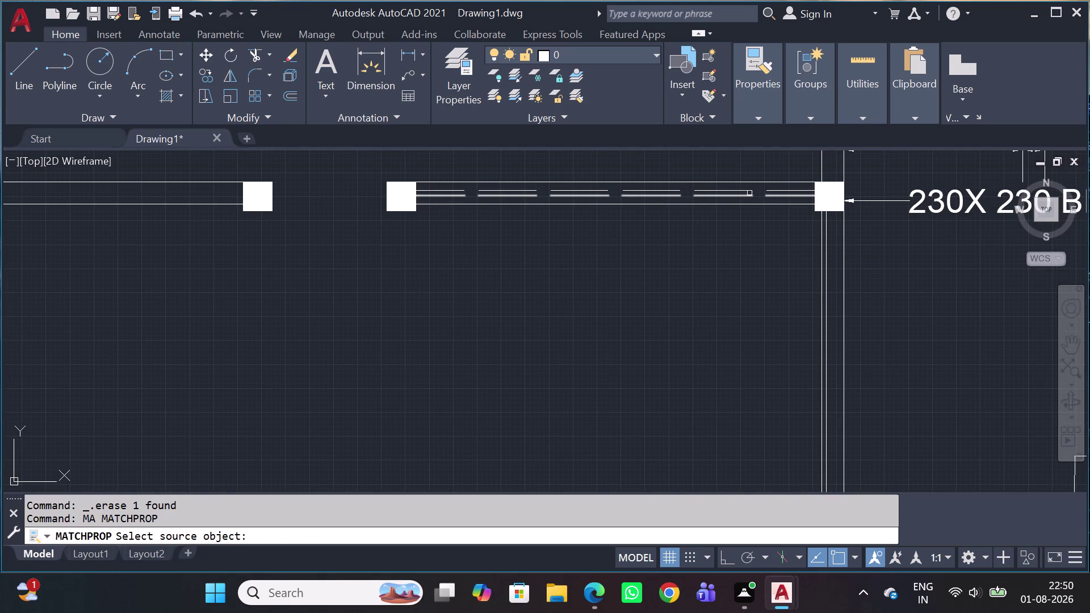
click(749, 193)
scroll(up, 3)
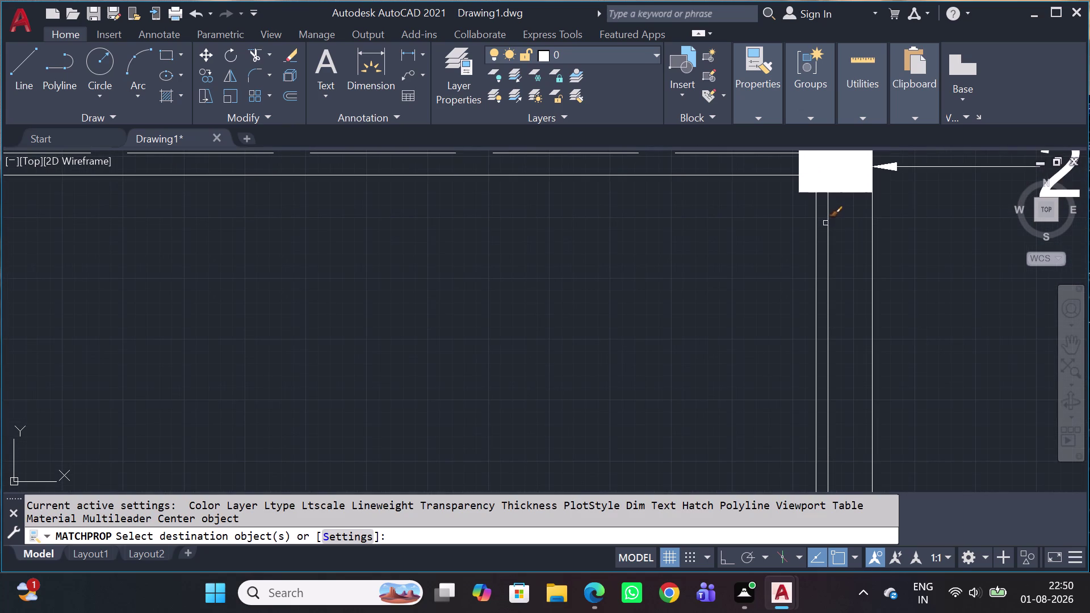
click(829, 226)
scroll(down, 3)
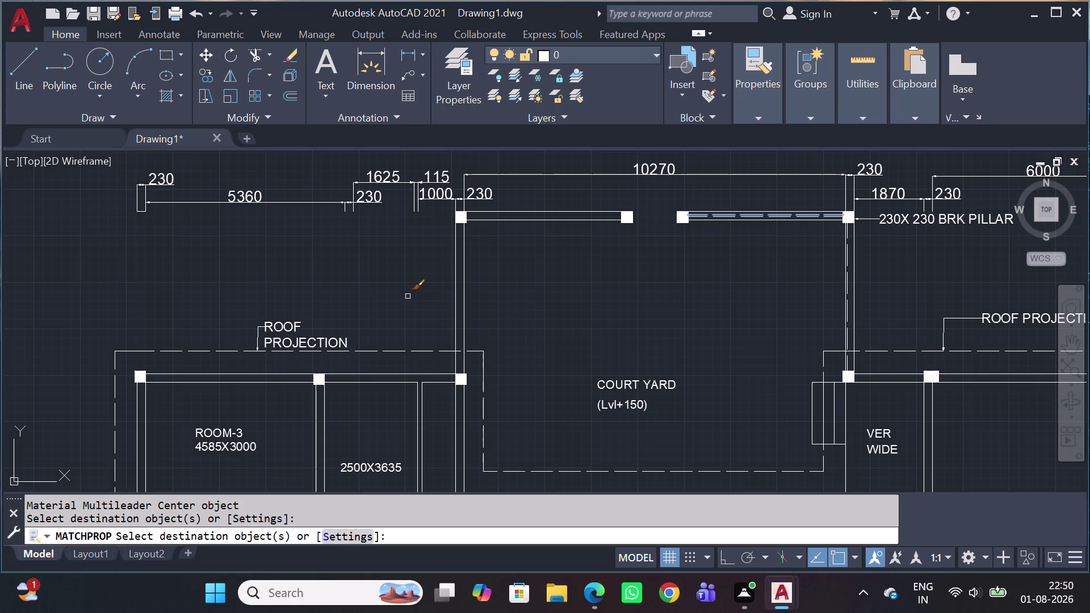
key(Escape)
Window-select the dashed lines between the top pillars.
middle_drag(670, 207, 697, 250)
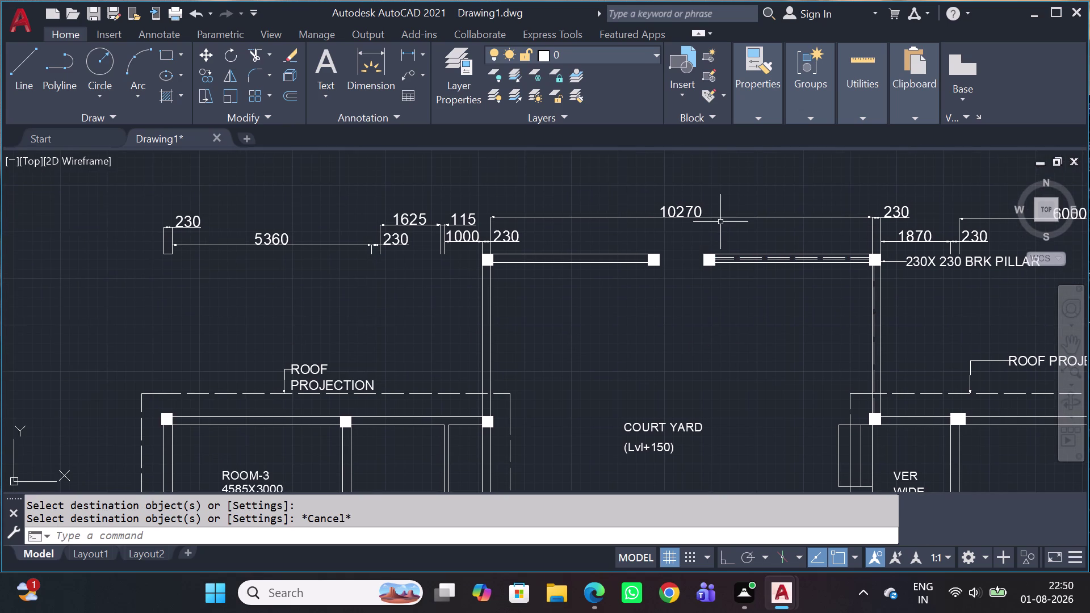
click(712, 236)
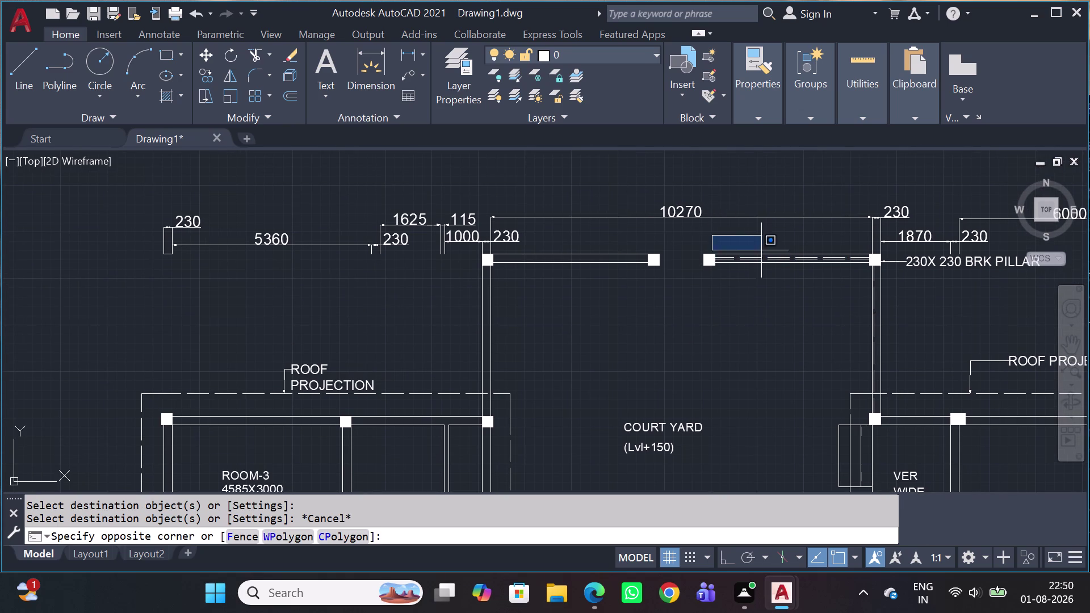
scroll(up, 3)
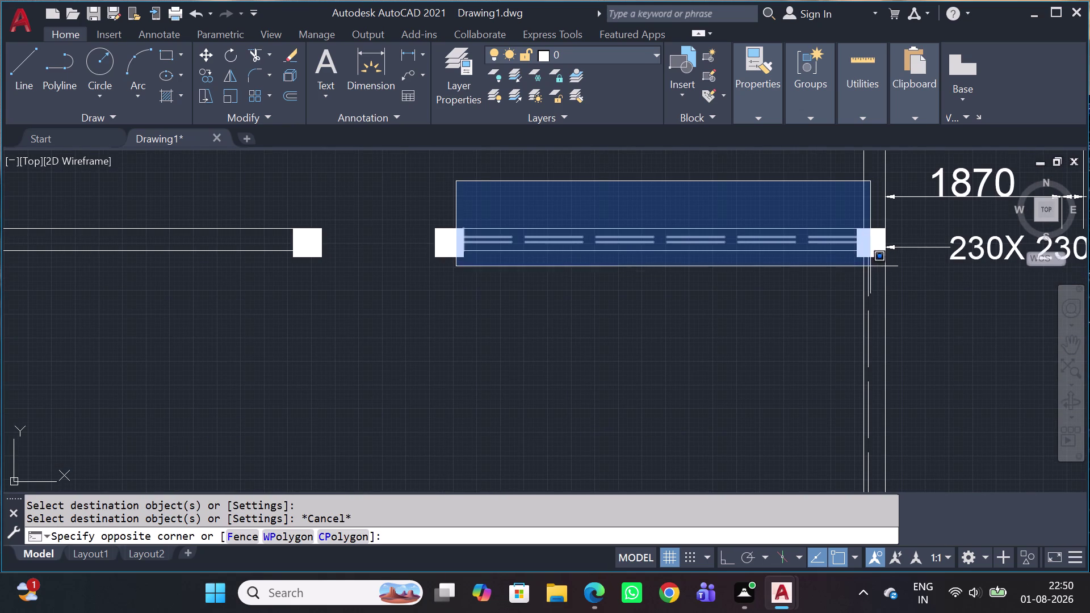
click(870, 271)
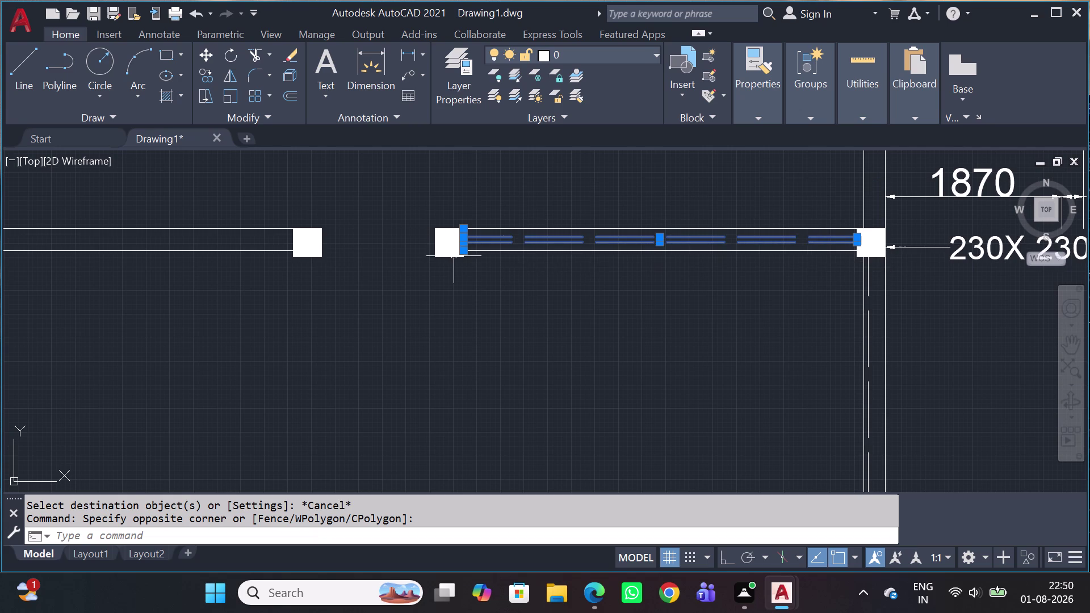
scroll(up, 3)
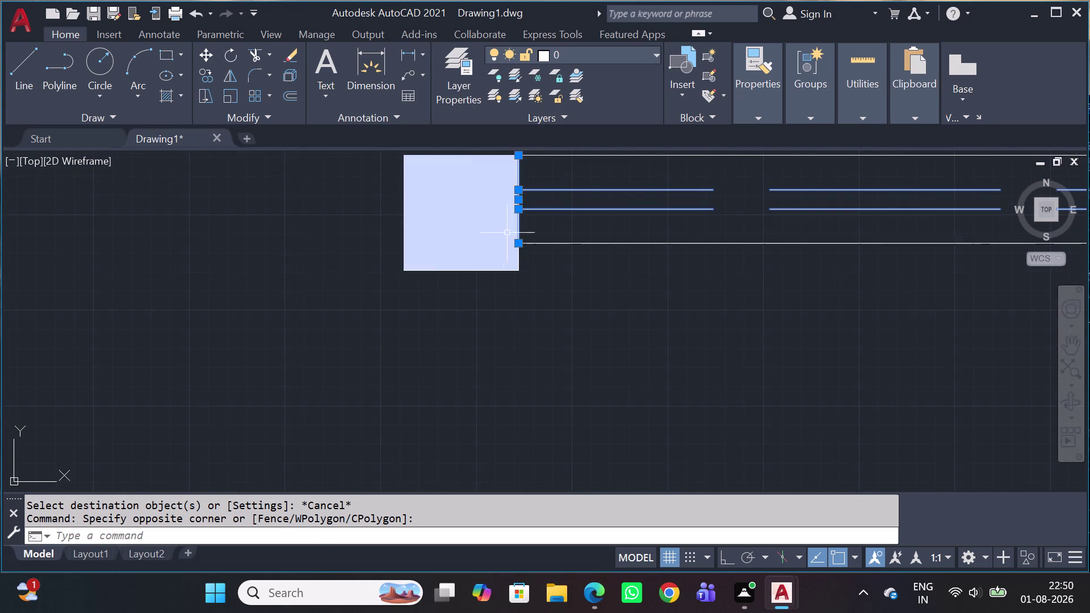
click(533, 180)
click(505, 175)
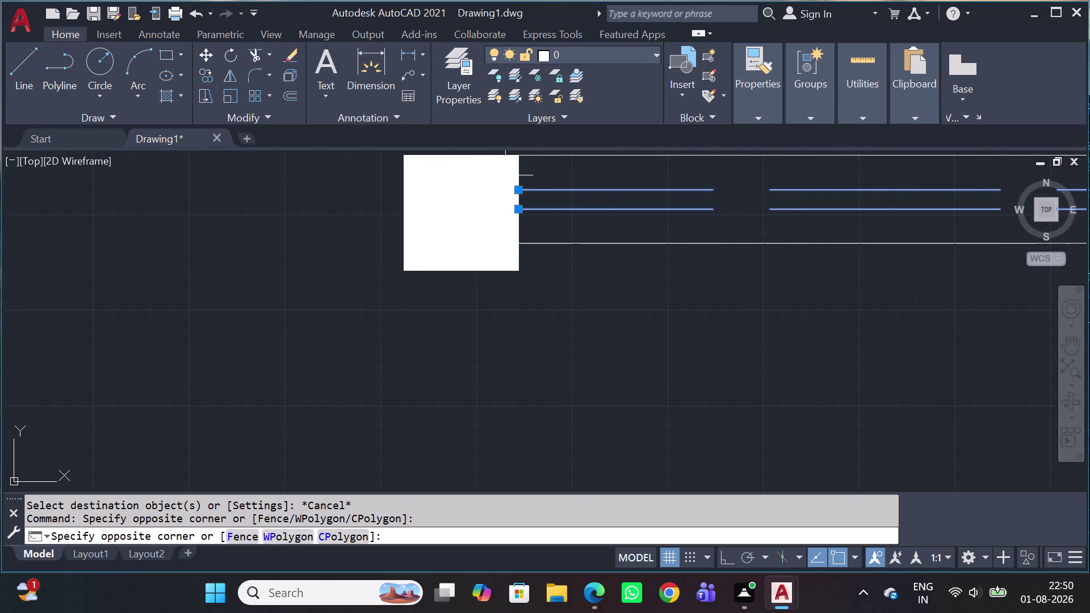
scroll(down, 3)
Copy the selected double lines from the right pillar's edge as base point, with Ortho on.
key(c)
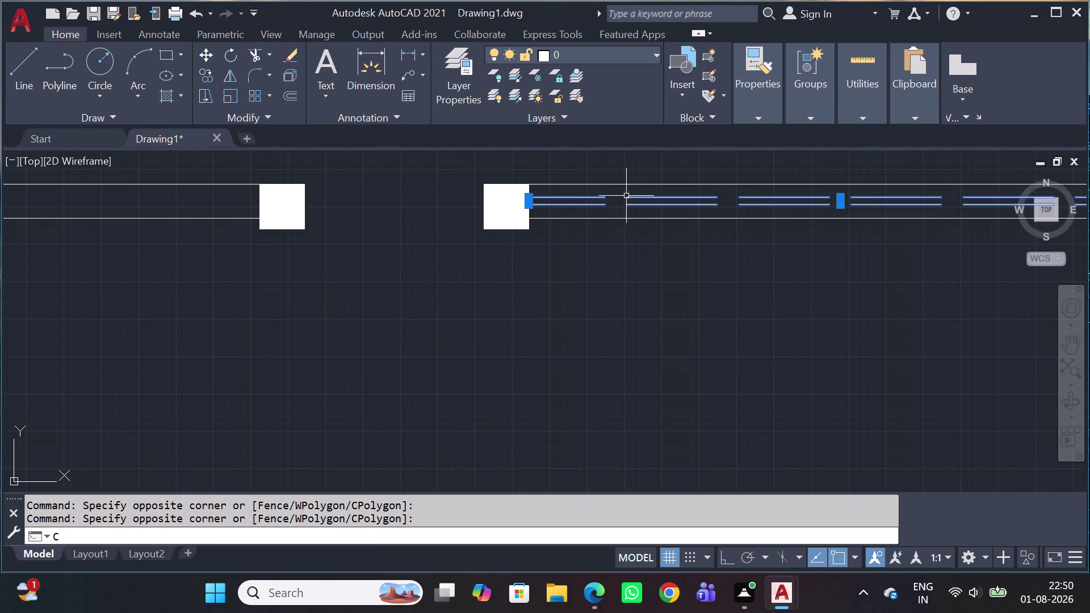
key(o)
key(space)
scroll(down, 3)
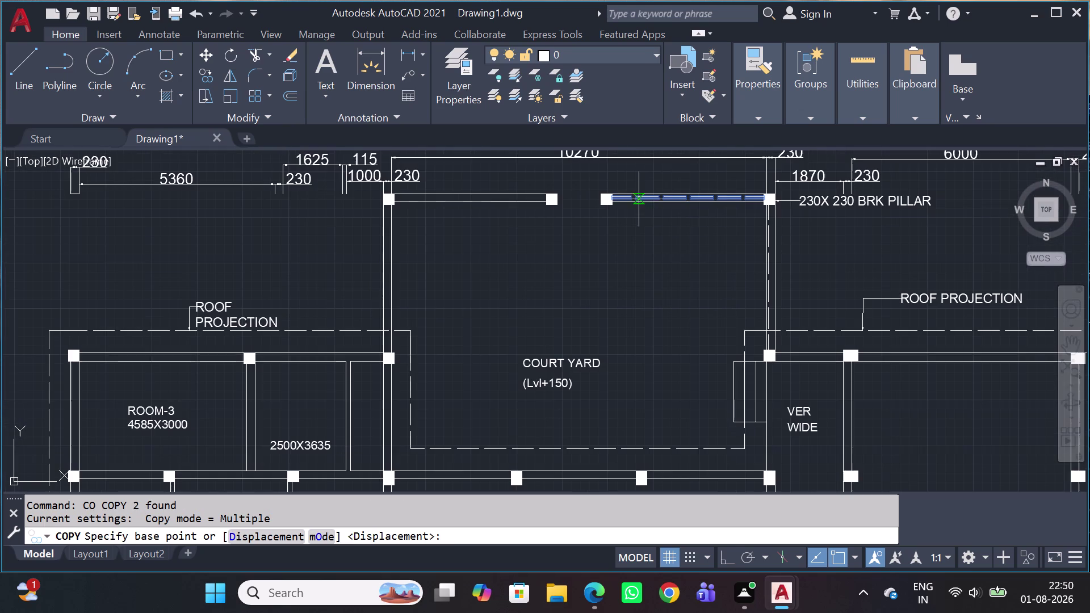
scroll(up, 3)
scroll(up, 3)
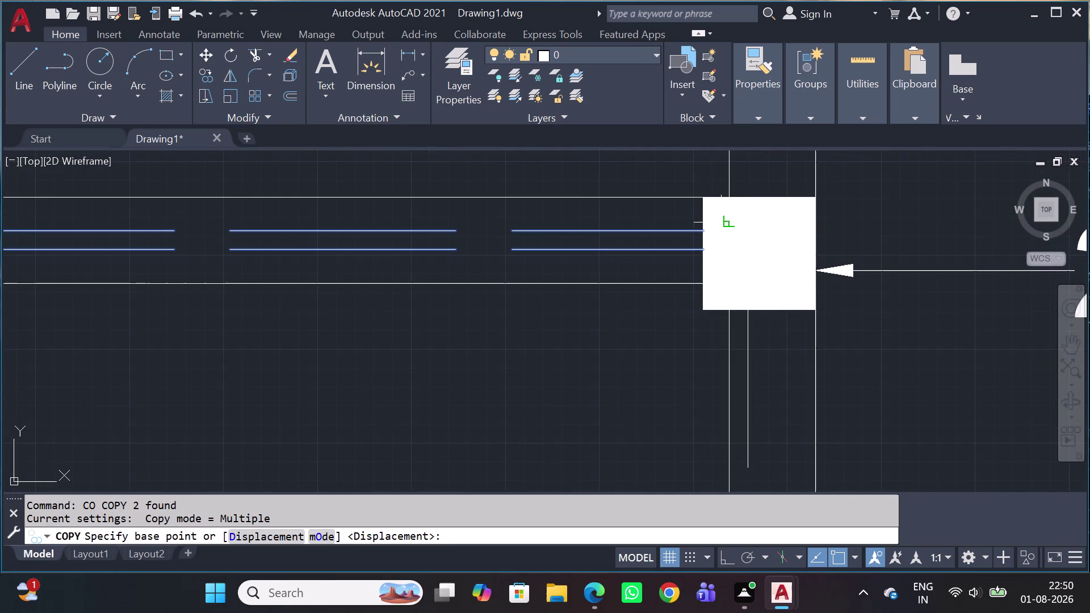
scroll(up, 3)
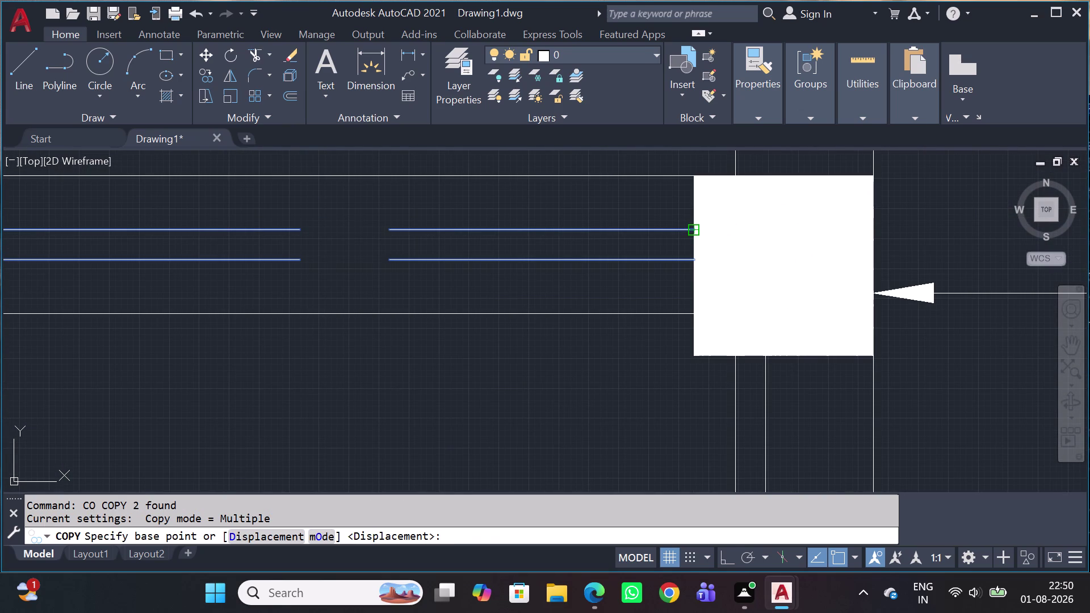
click(696, 233)
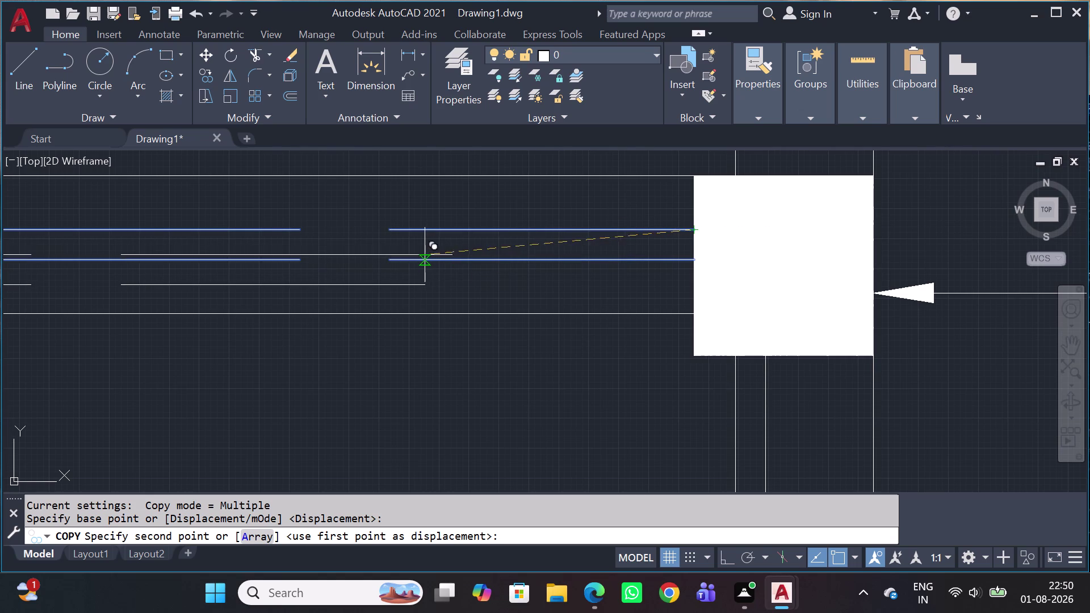
key(shift+F8)
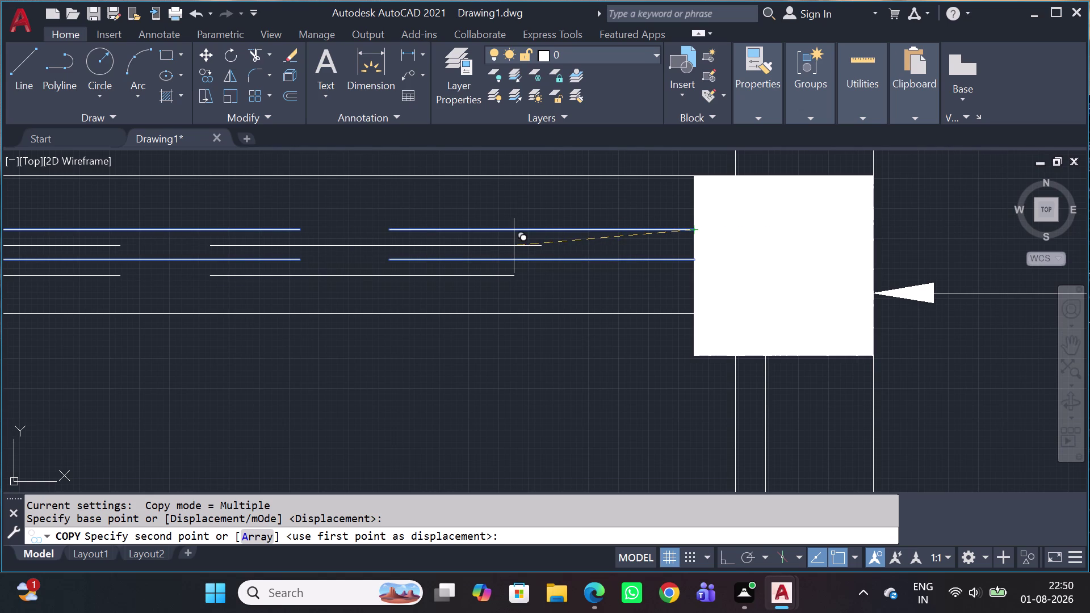
Place the copied lines at the left pillar pair's edge along the top wall.
scroll(down, 3)
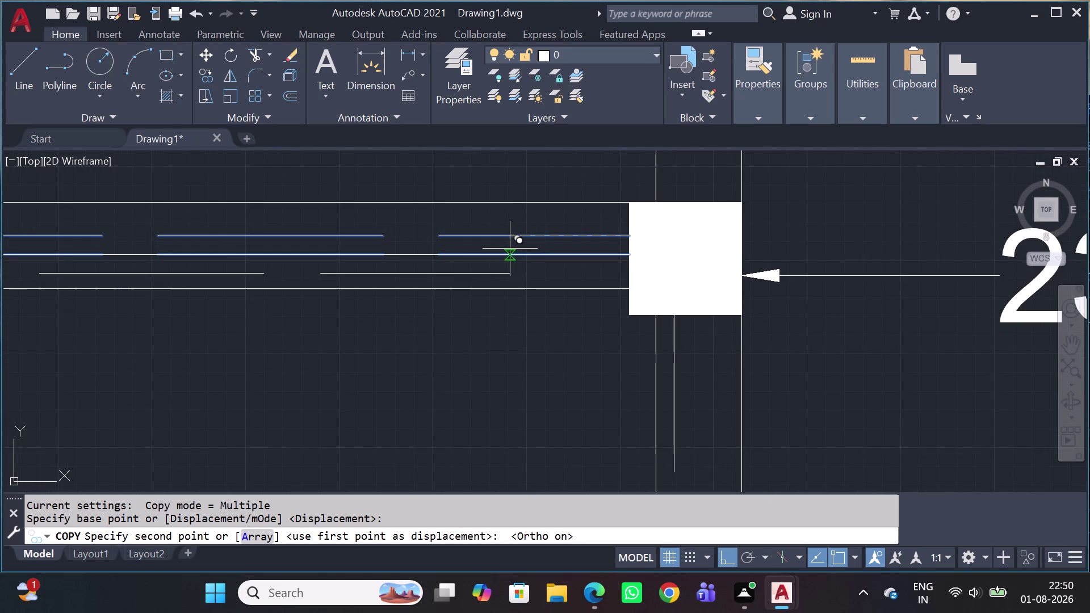
middle_drag(506, 261, 1089, 259)
scroll(down, 3)
middle_drag(437, 321, 906, 284)
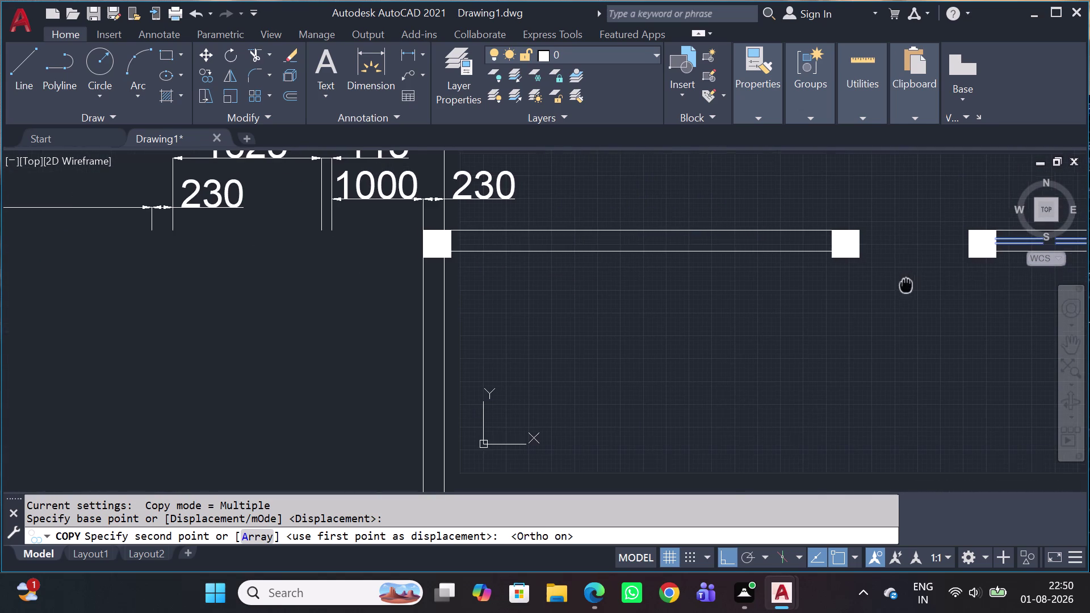
middle_drag(906, 284, 906, 284)
scroll(up, 3)
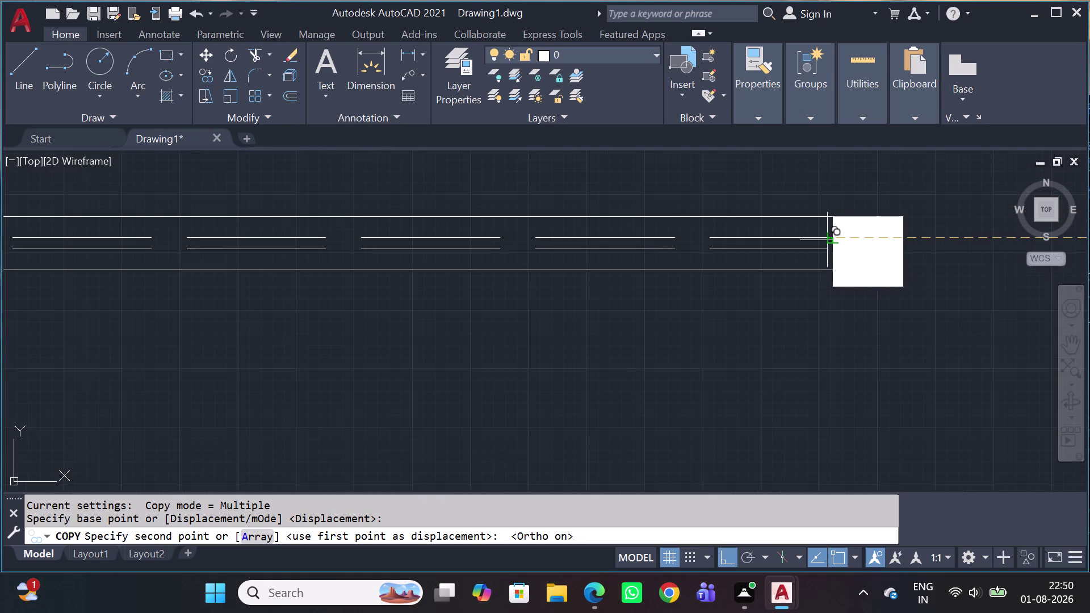
click(832, 241)
scroll(down, 3)
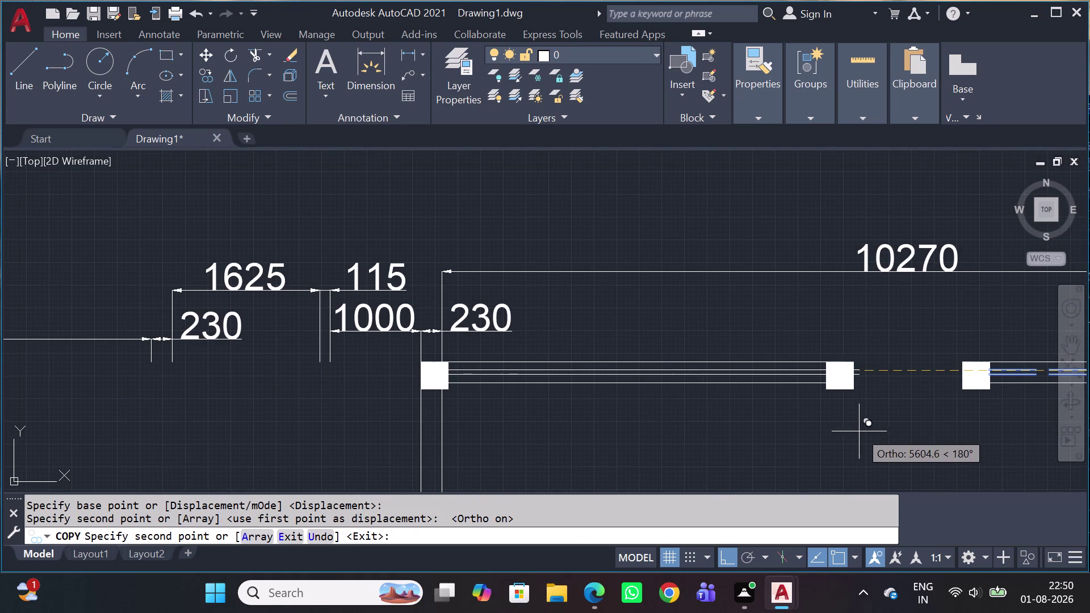
key(Escape)
scroll(down, 3)
Draw a line from the top-wall pillar down to the roof projection corner pillar, then select it.
middle_drag(848, 424, 850, 424)
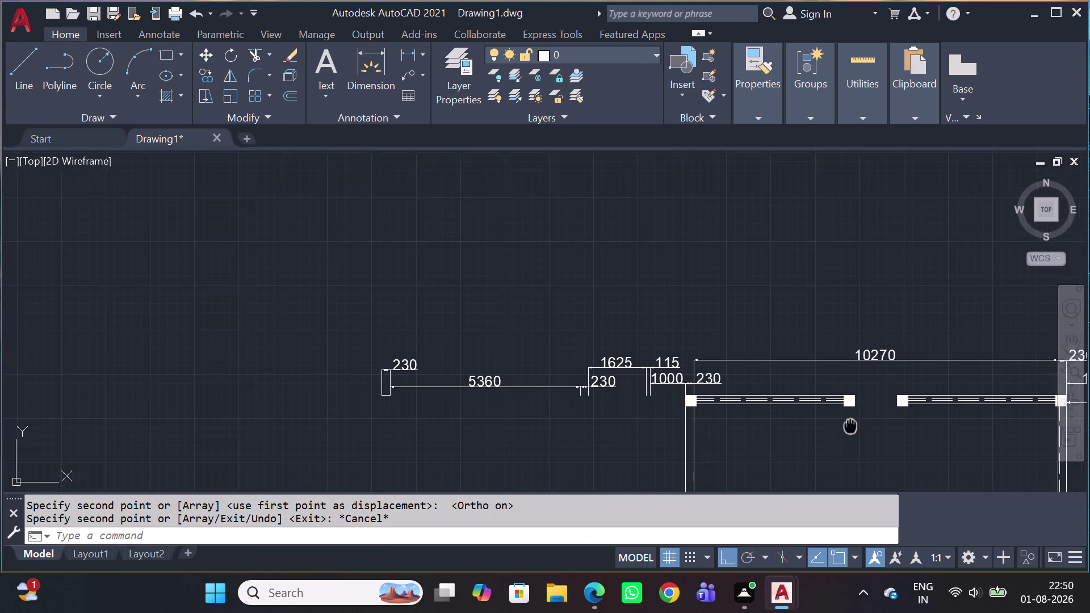
middle_drag(850, 425, 786, 383)
scroll(down, 3)
middle_drag(869, 395, 854, 326)
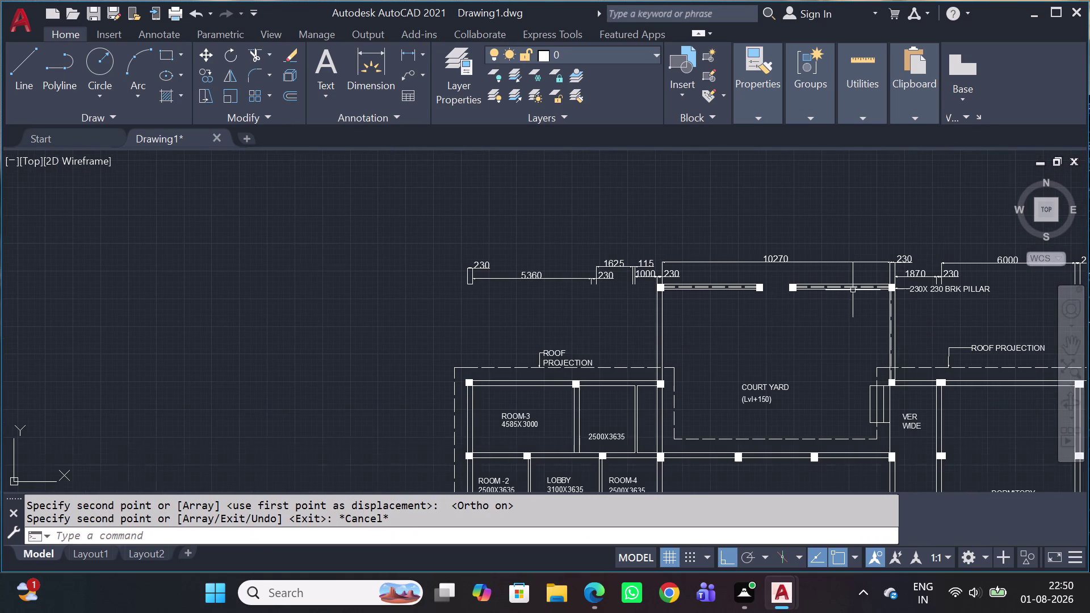
scroll(up, 3)
scroll(down, 3)
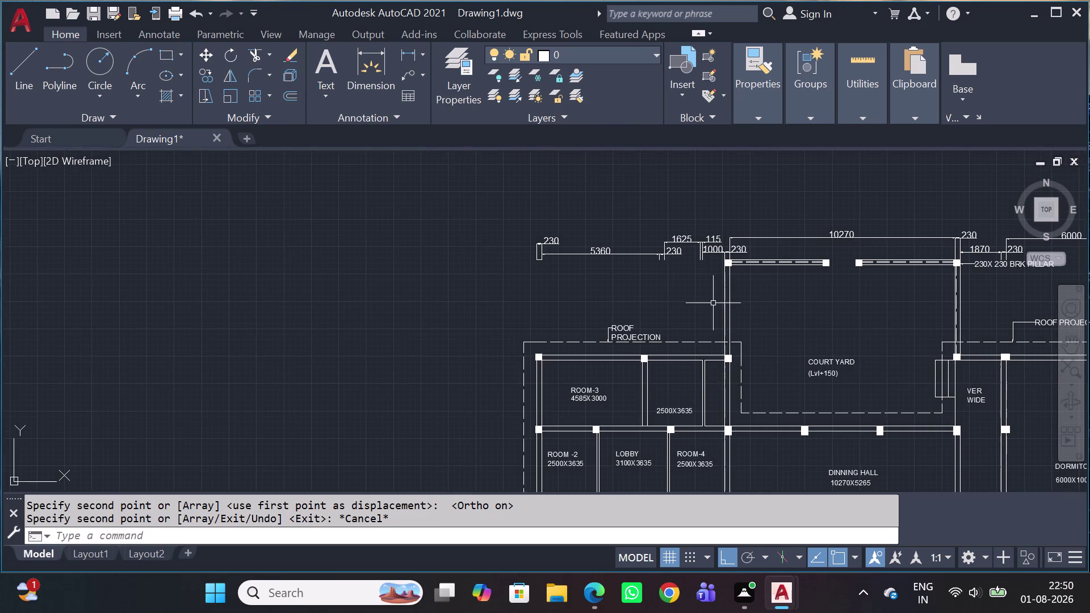
key(l)
key(space)
scroll(up, 3)
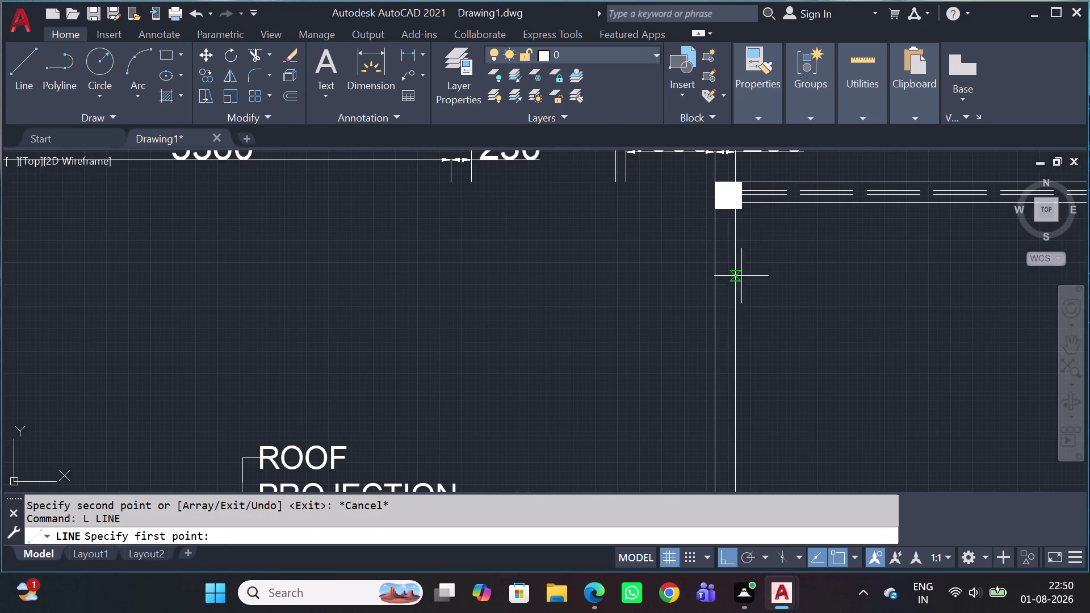
click(733, 214)
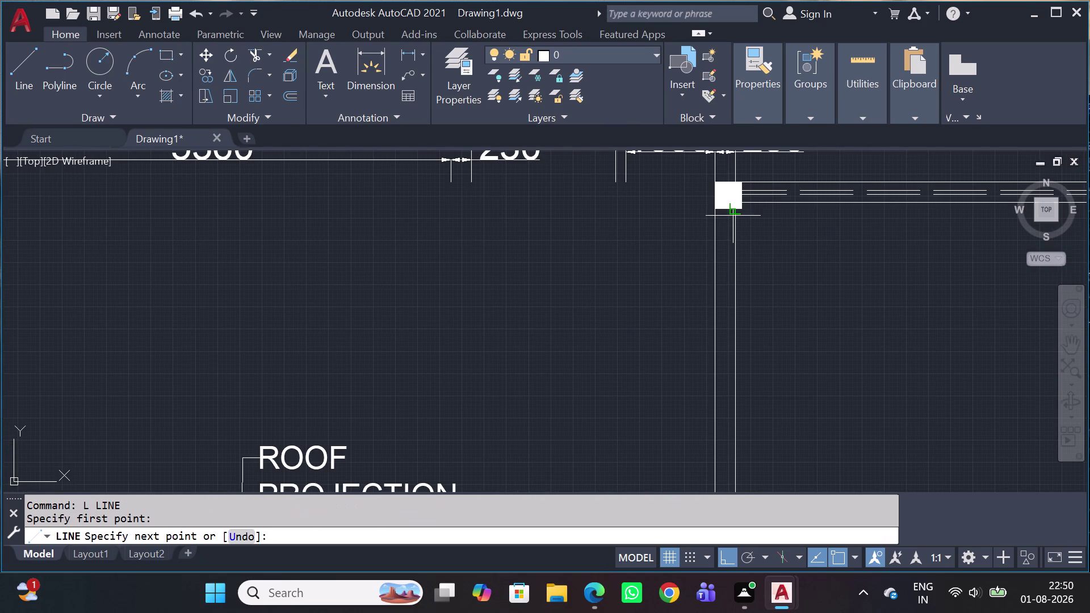
scroll(down, 3)
scroll(up, 3)
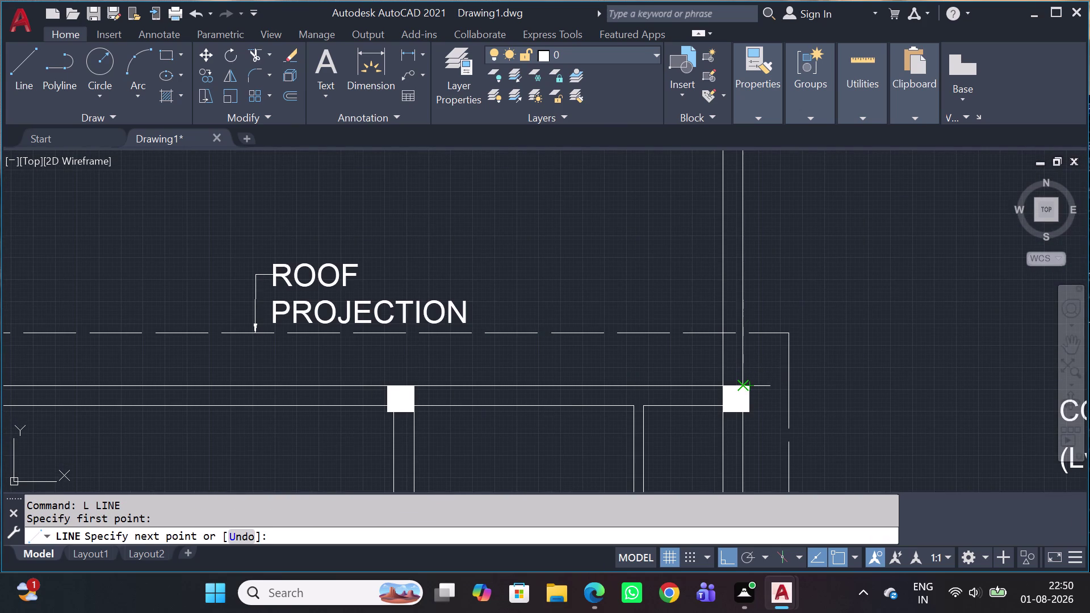
click(742, 392)
key(Escape)
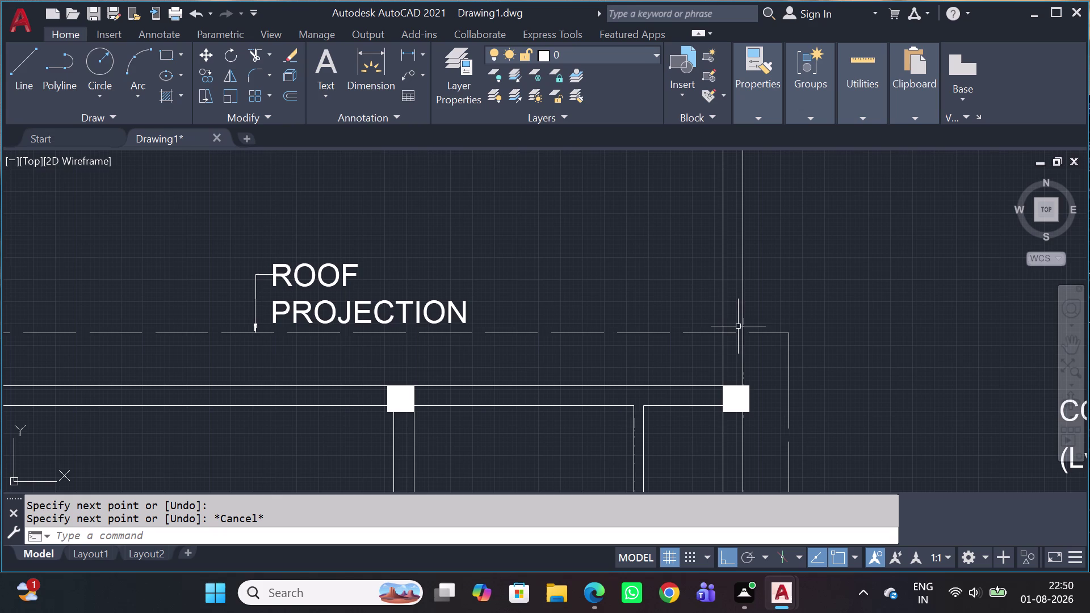
click(745, 309)
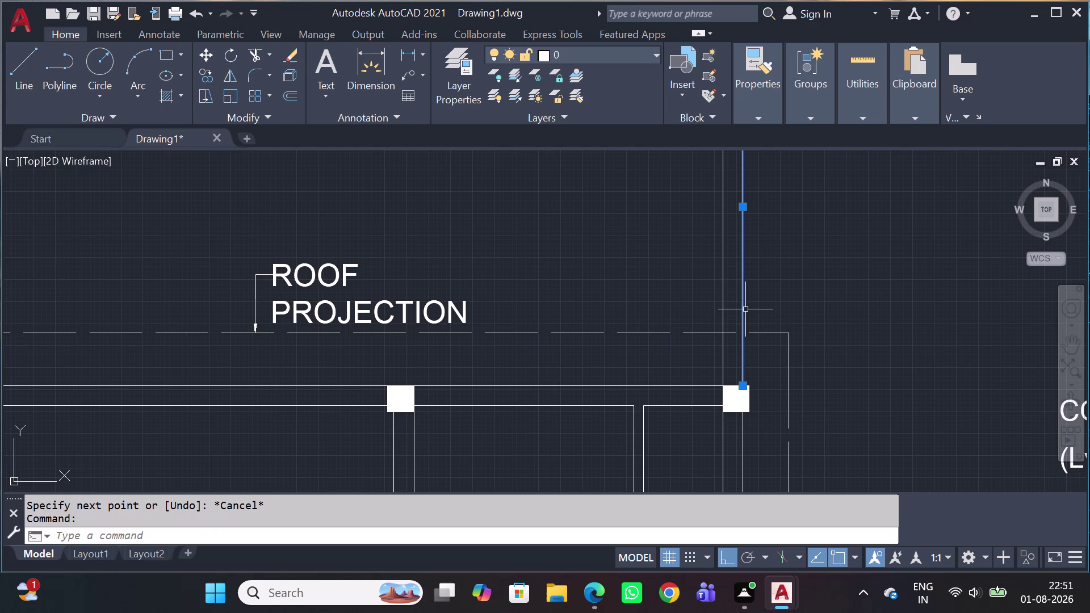
Offset the new vertical line 50 units to one side.
key(o)
key(space)
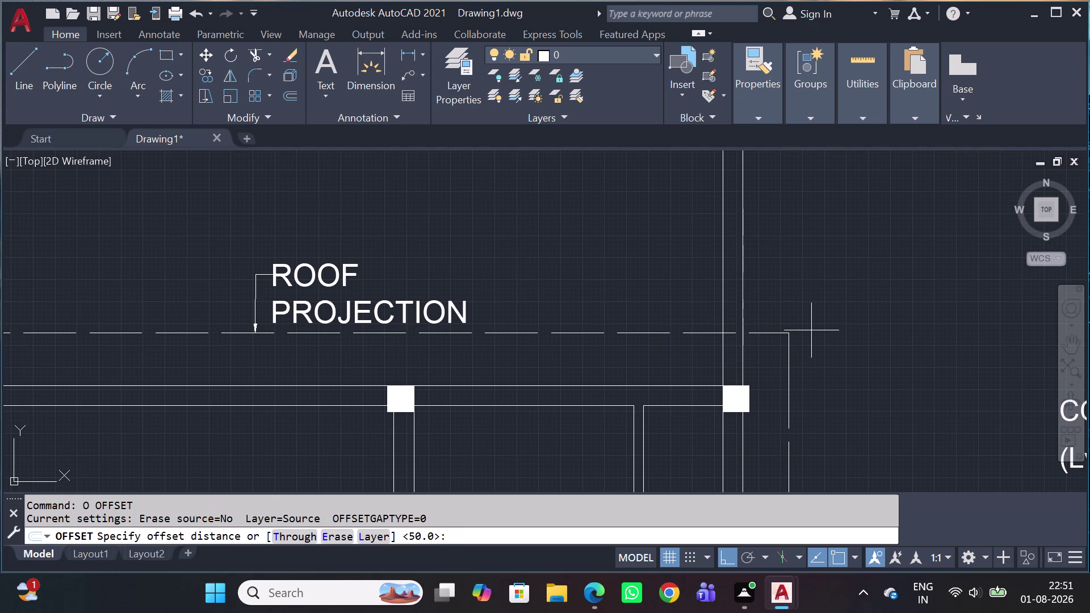
text(50)
key(space)
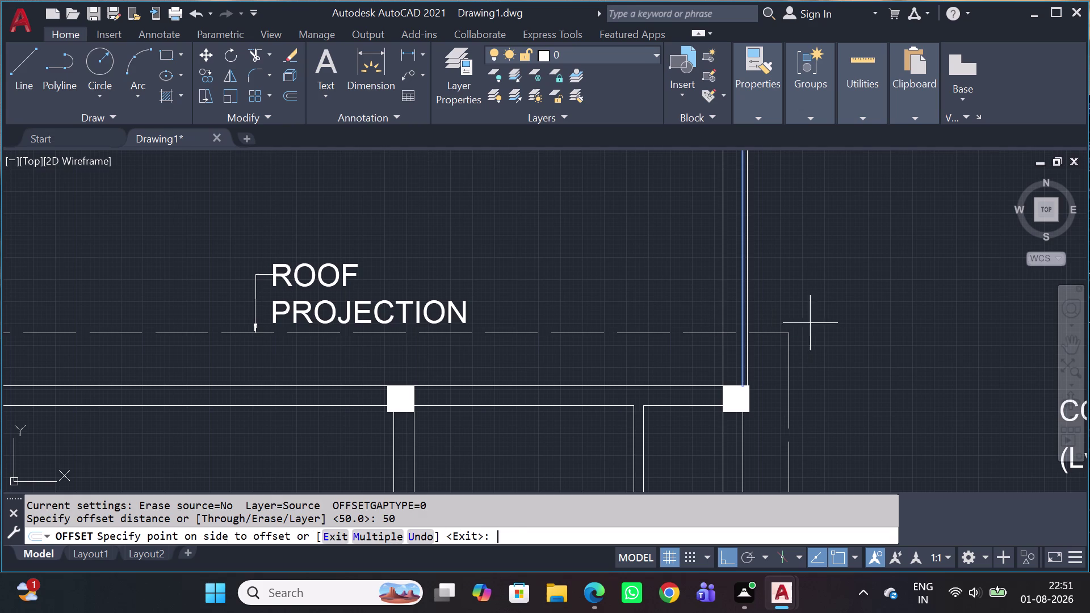
click(734, 339)
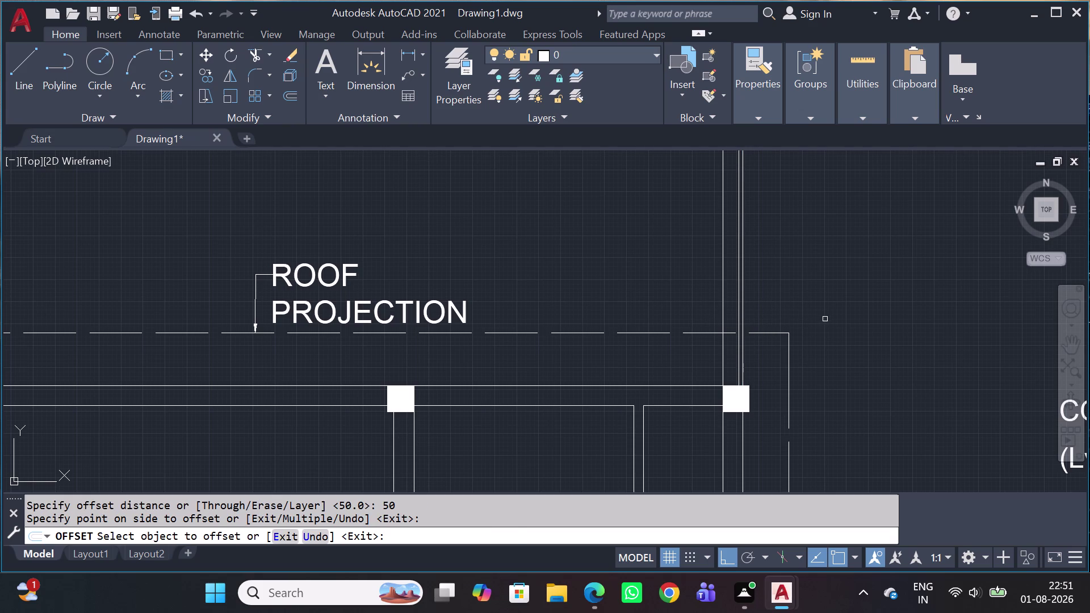
key(Escape)
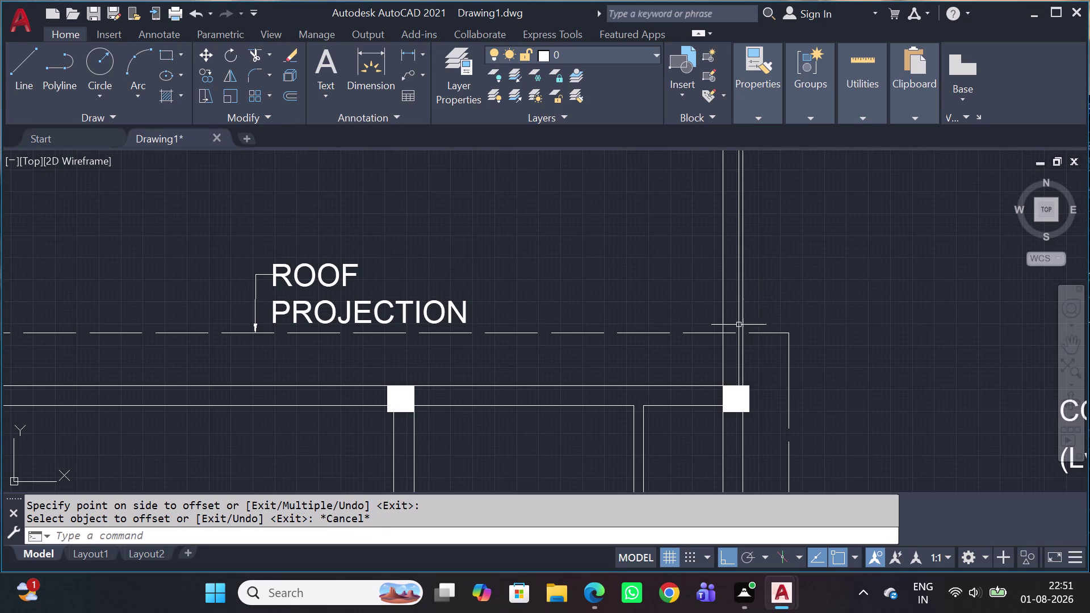
Delete the original vertical line.
scroll(up, 3)
click(744, 323)
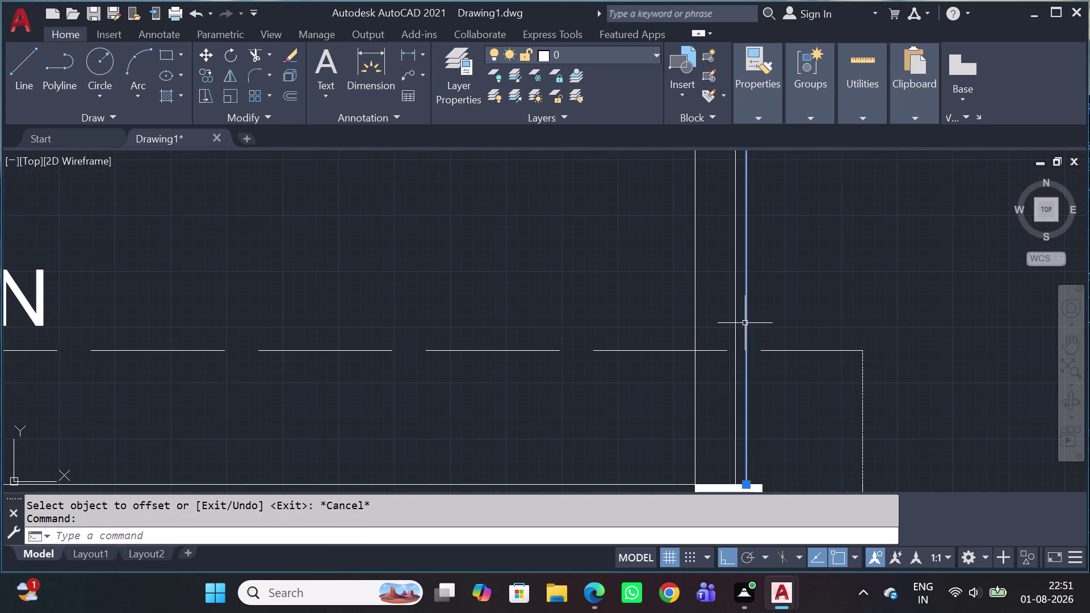
key(Delete)
scroll(down, 3)
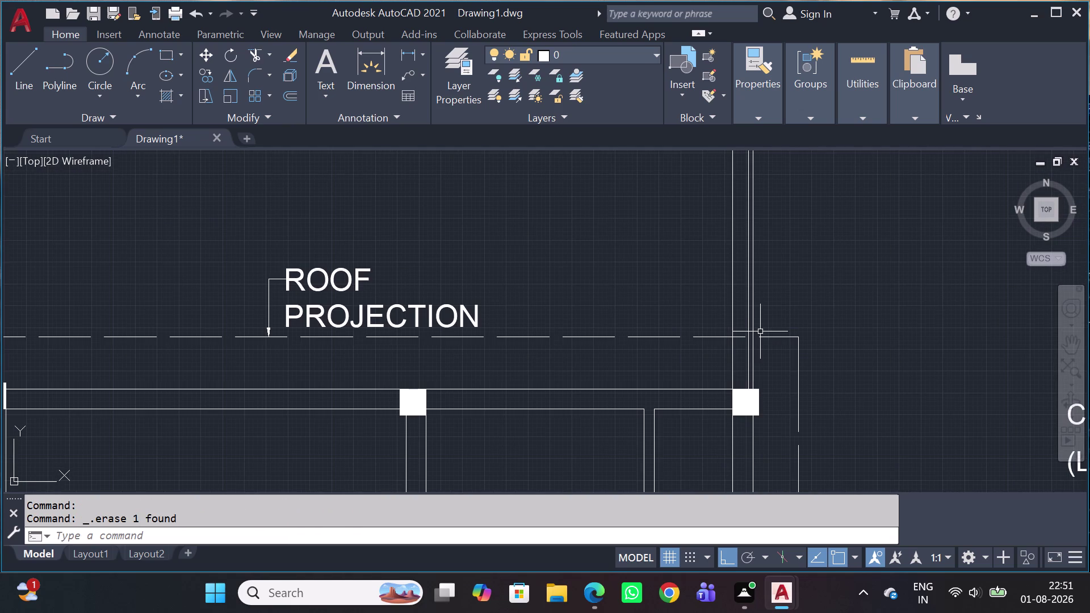
key(m)
key(a)
key(space)
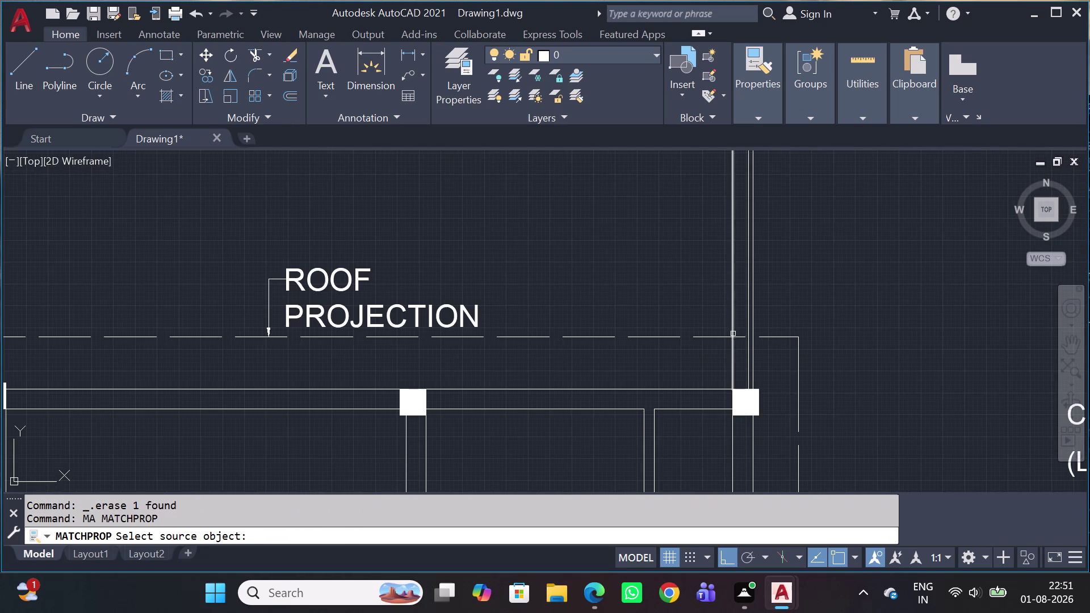
Copy the dashed roof projection line's style onto the vertical lines.
click(718, 338)
scroll(up, 3)
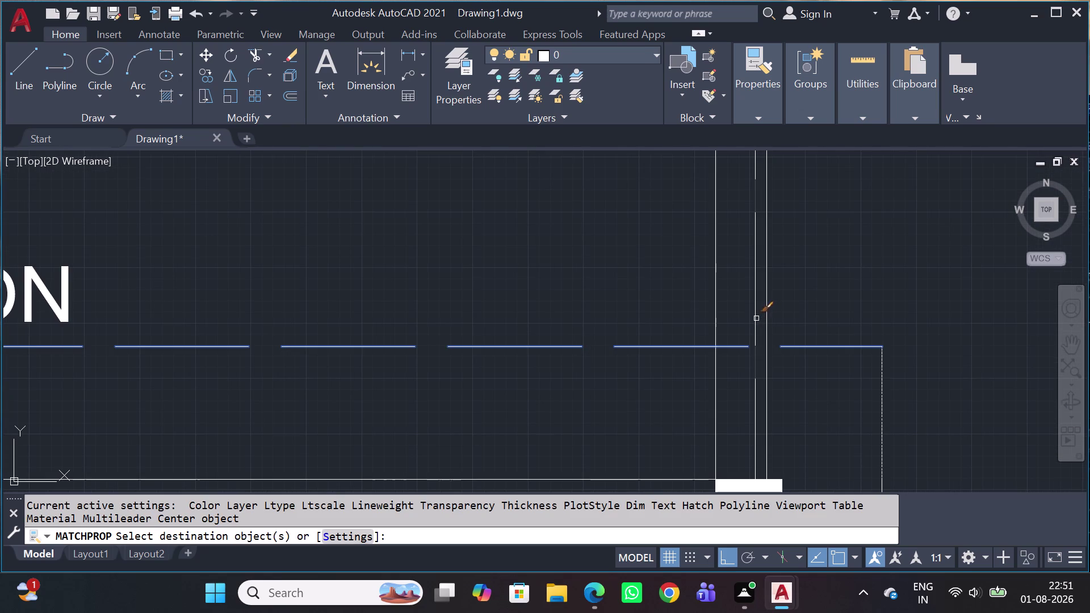
click(765, 320)
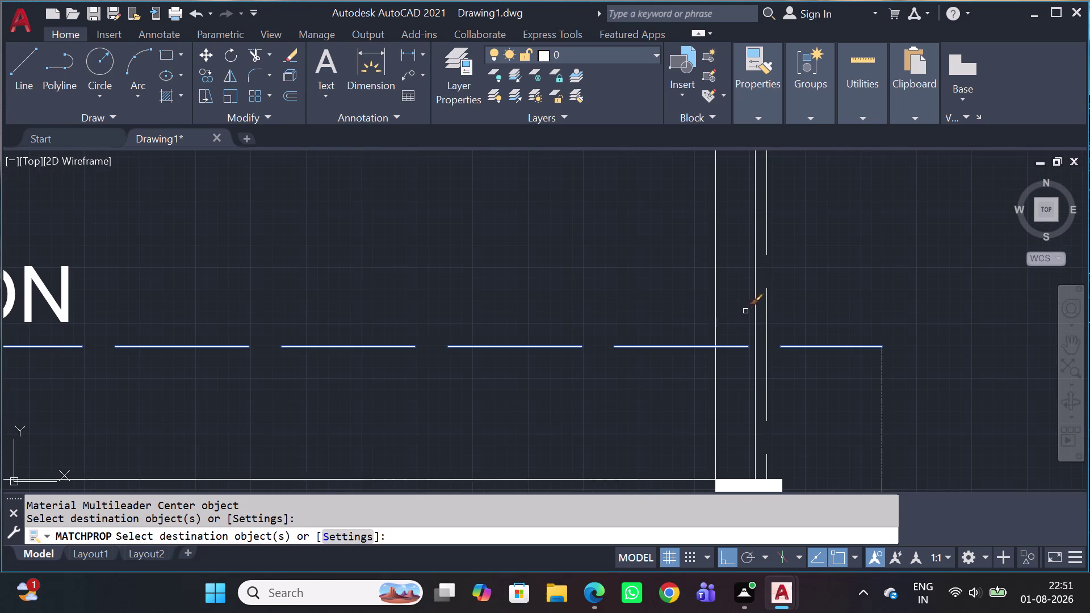
click(759, 303)
click(748, 307)
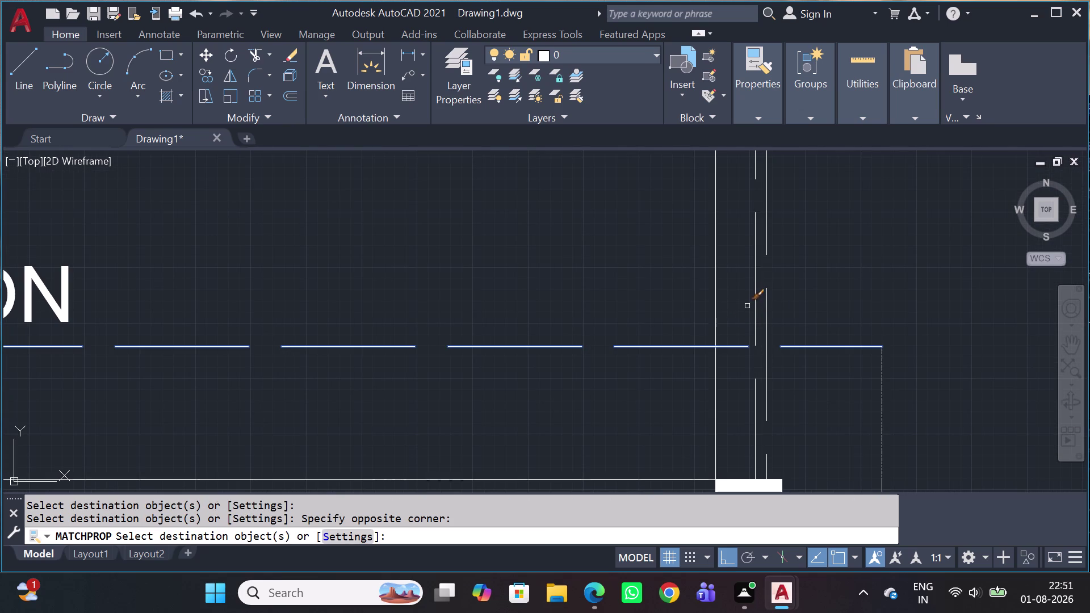
key(Escape)
scroll(down, 3)
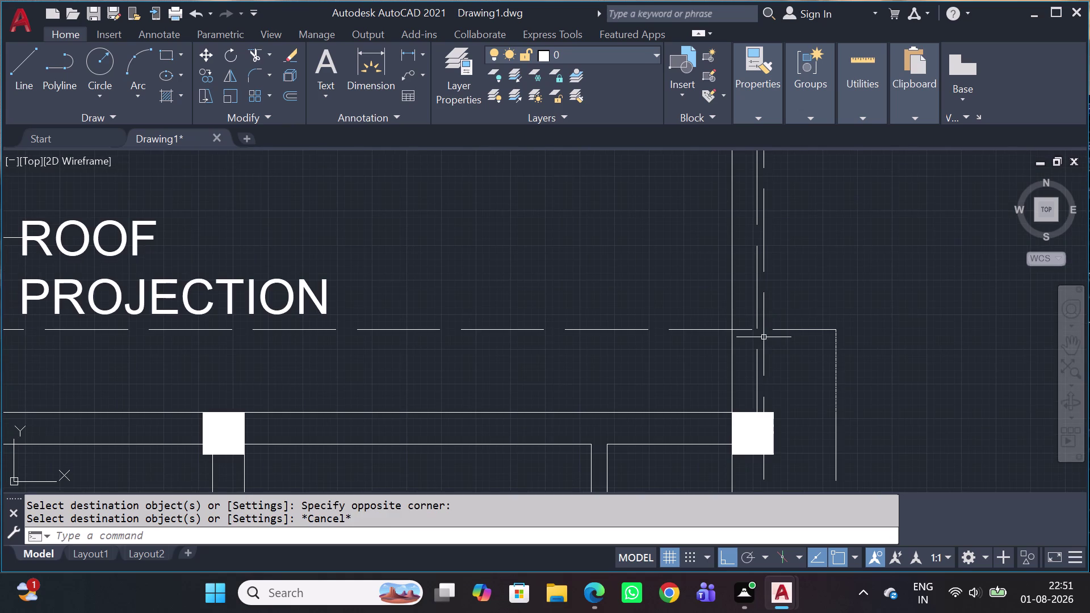
Start matching the vertical line to the solid wall line, then cancel.
key(m)
key(a)
key(space)
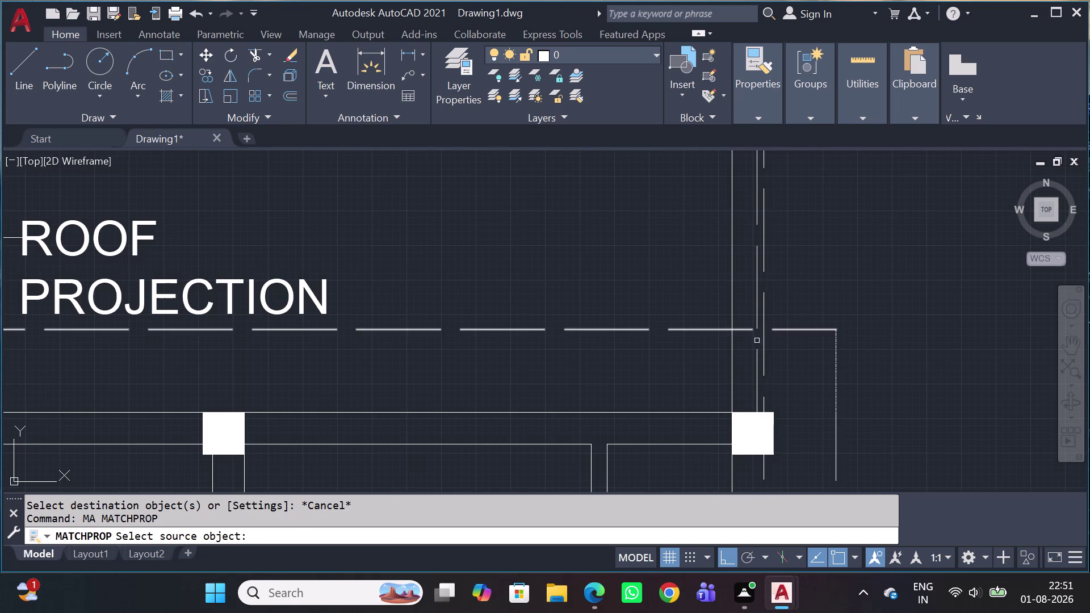
click(693, 413)
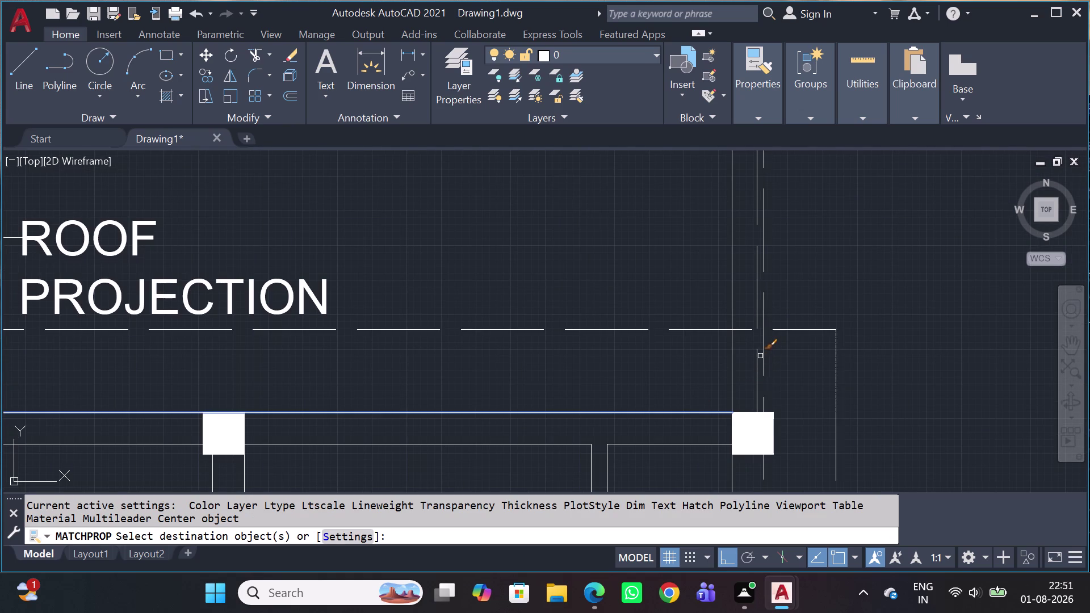
click(767, 349)
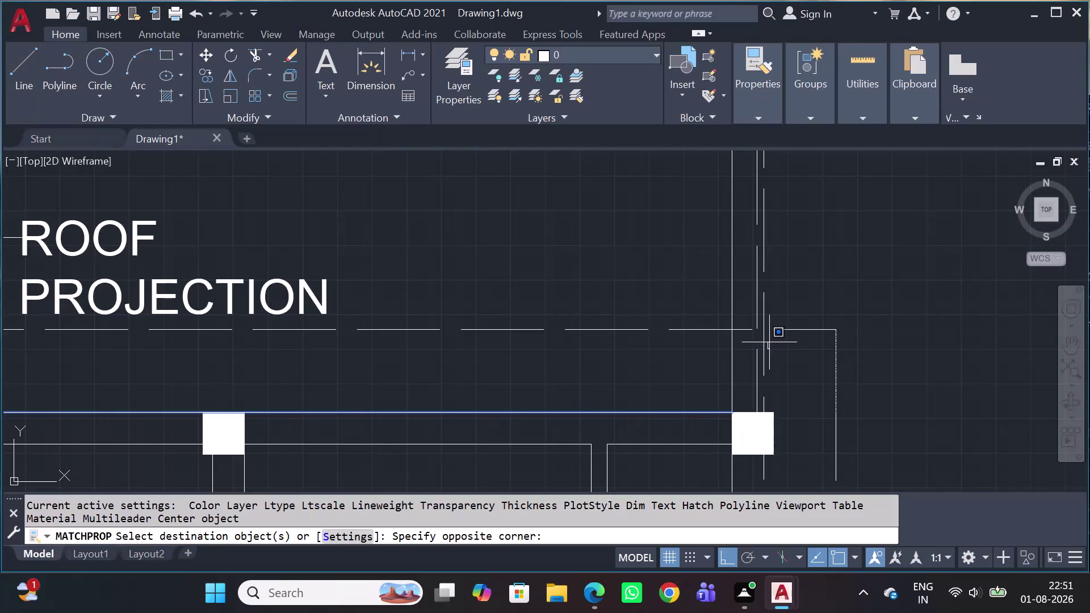
click(764, 337)
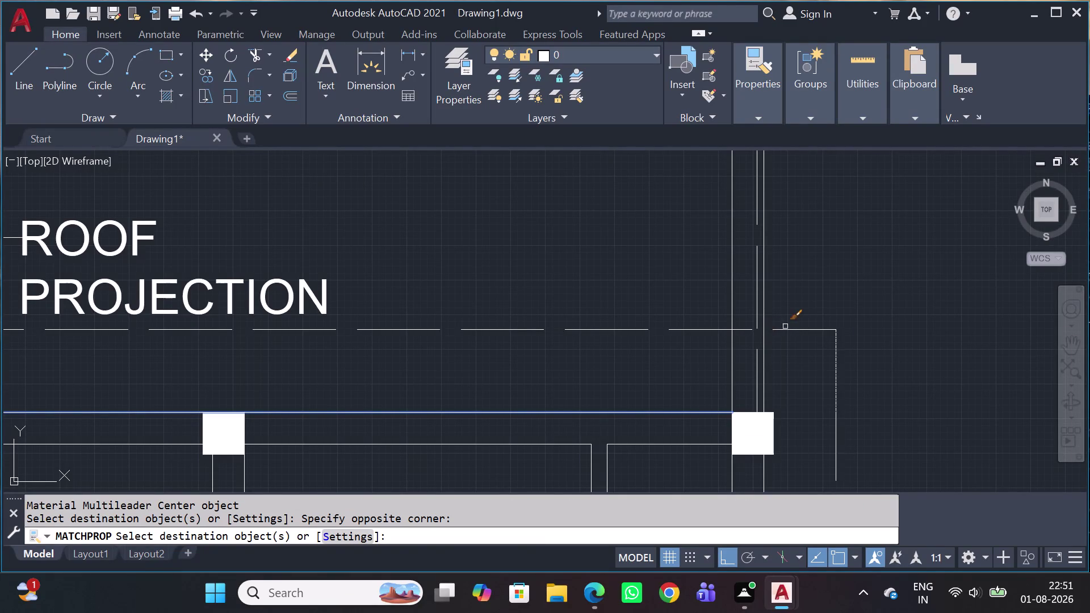
scroll(down, 3)
key(Escape)
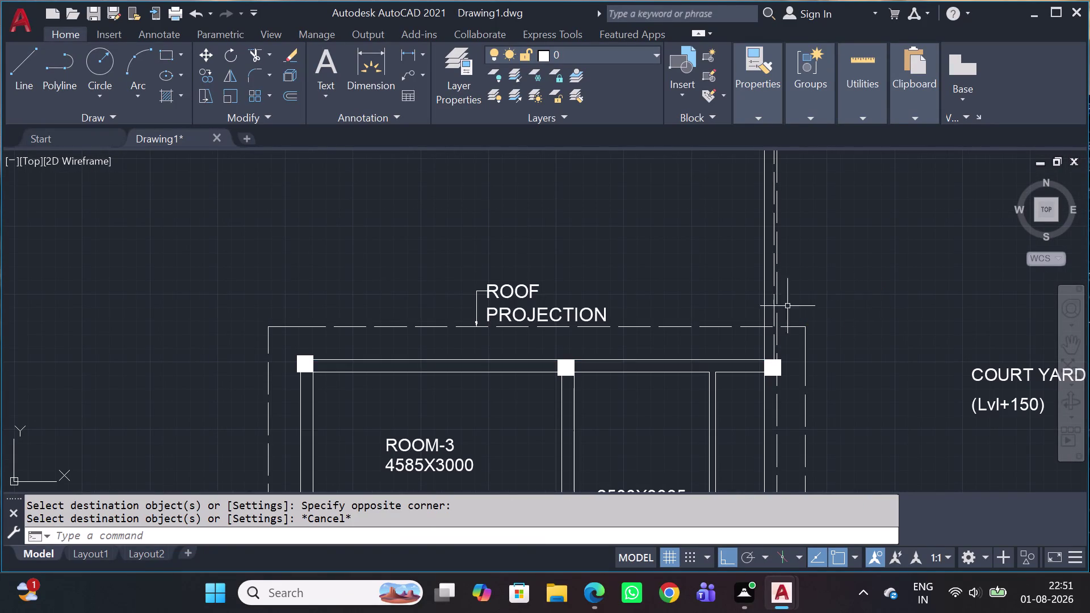
Undo the last four actions to revert the earlier property matches.
scroll(down, 3)
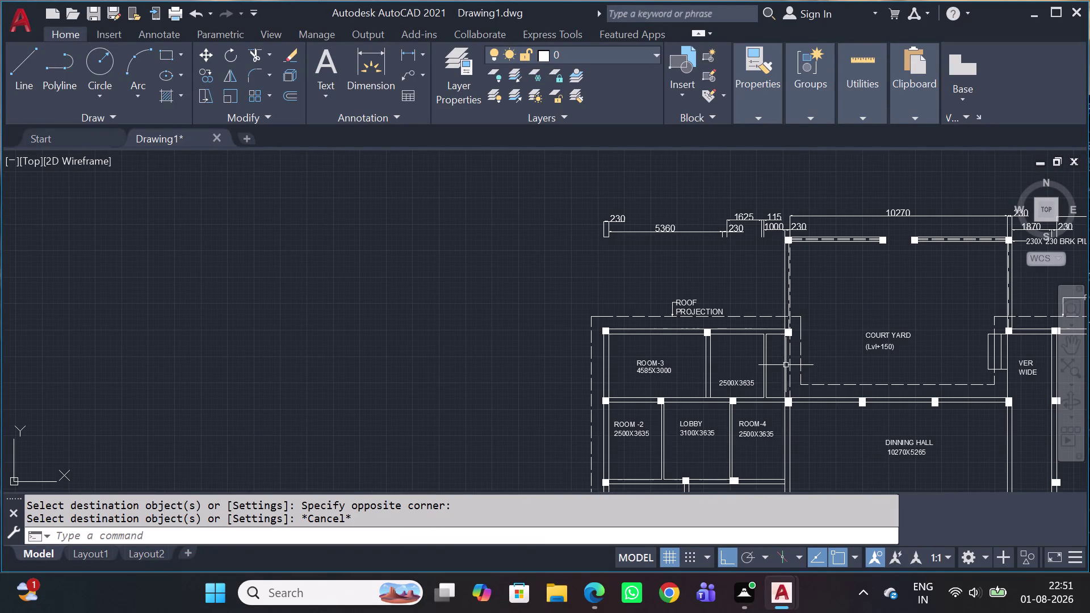
key(ctrl+z)
key(ctrl+z)
key(ctrl+z)
key(ctrl+z)
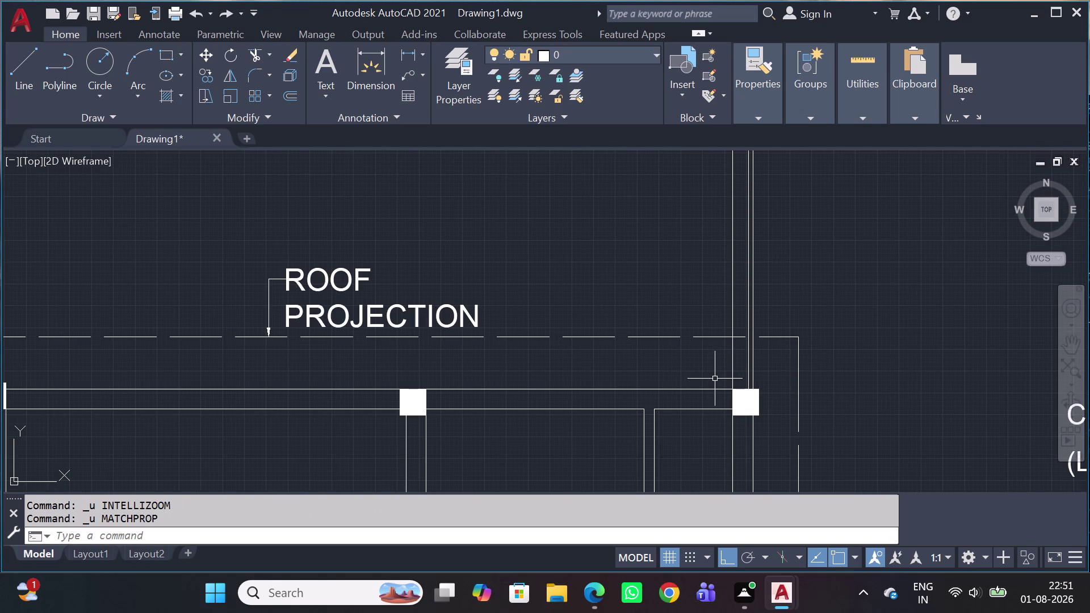
Reapply the roof projection line's dashed style to the courtyard wall line with MA.
text(MA)
key(space)
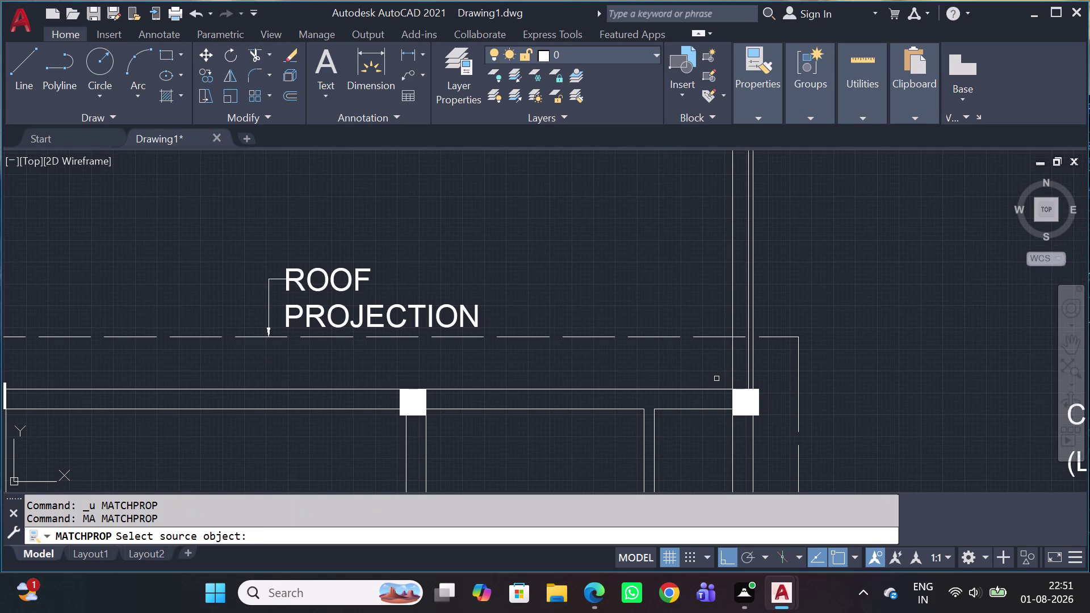
click(678, 339)
scroll(up, 3)
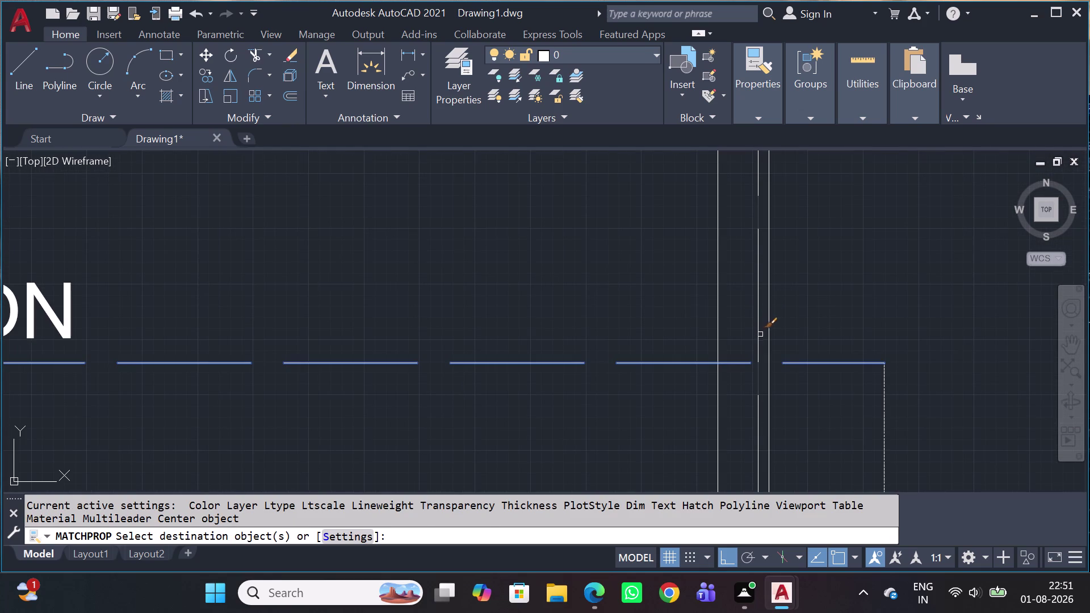
click(761, 333)
click(756, 334)
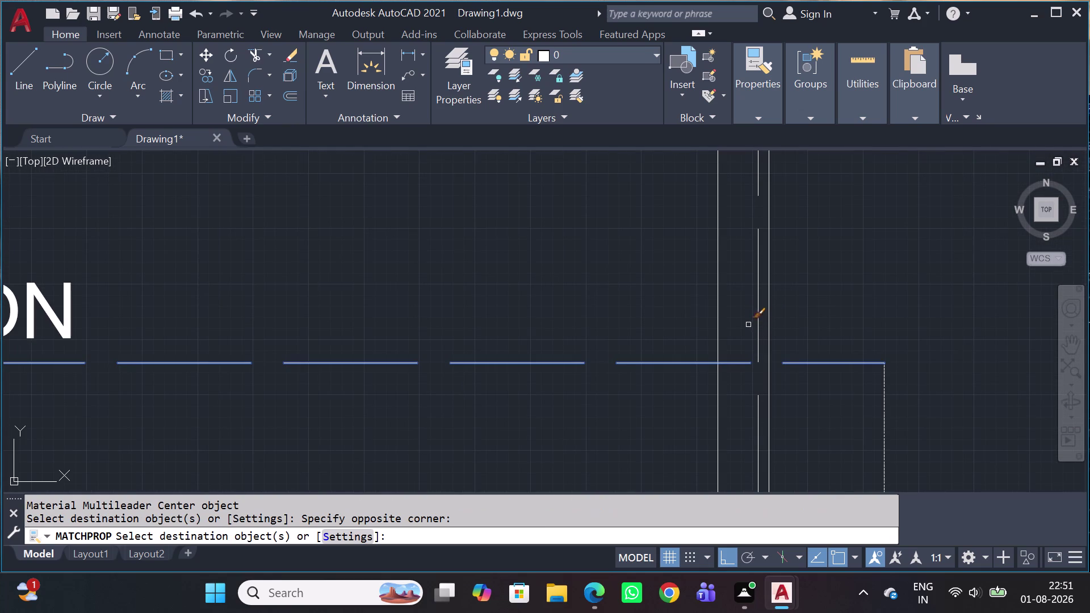
key(Escape)
scroll(down, 3)
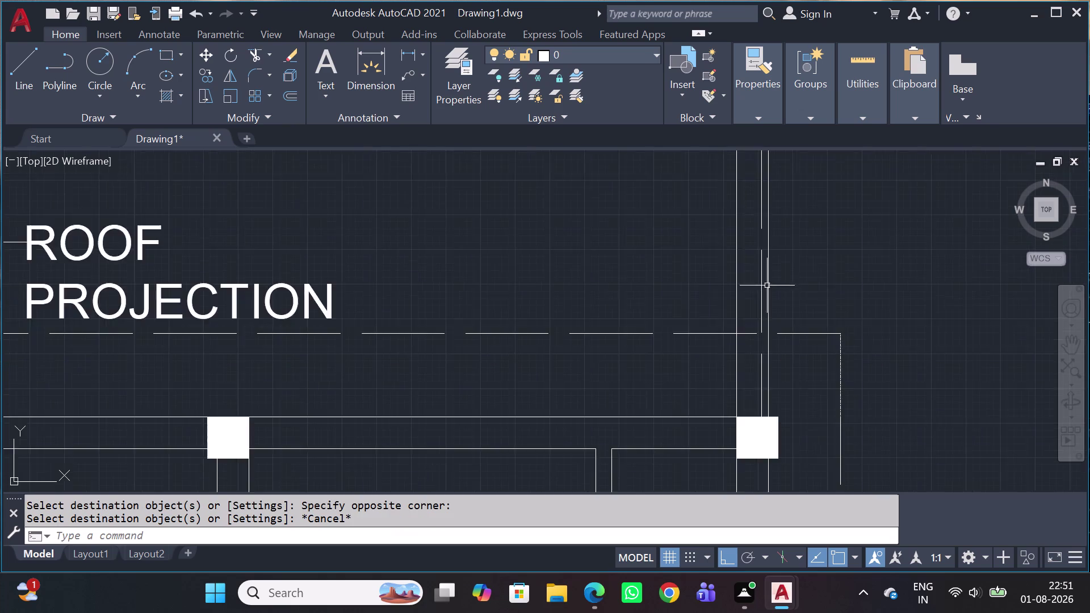
scroll(down, 3)
middle_drag(809, 259, 770, 307)
Erase the dimensions running above the court yard's top wall.
middle_drag(791, 248, 719, 317)
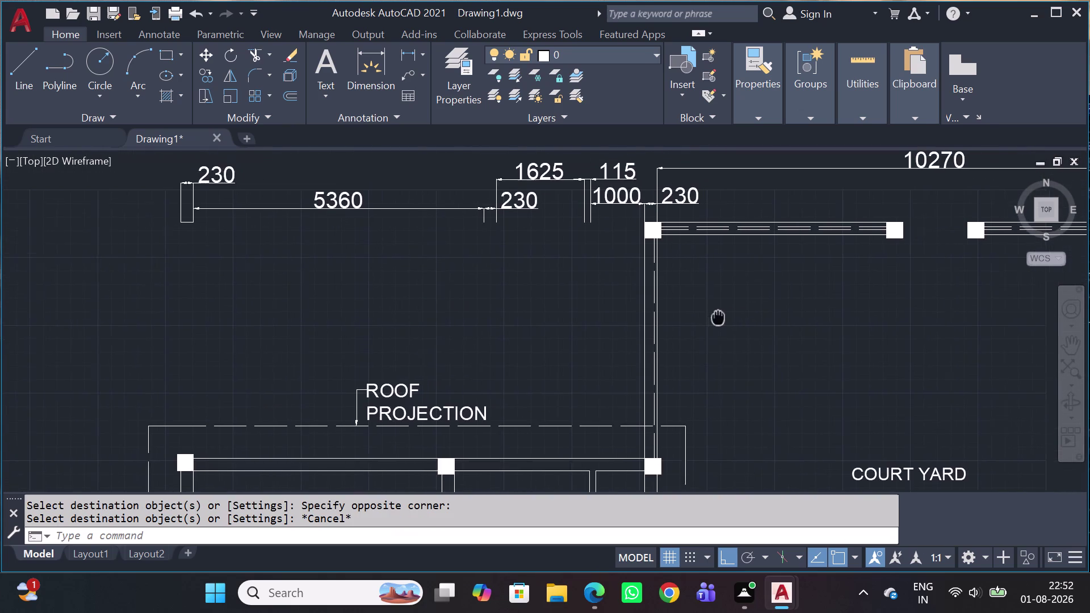
middle_drag(720, 317, 716, 317)
scroll(down, 3)
middle_drag(834, 284, 704, 321)
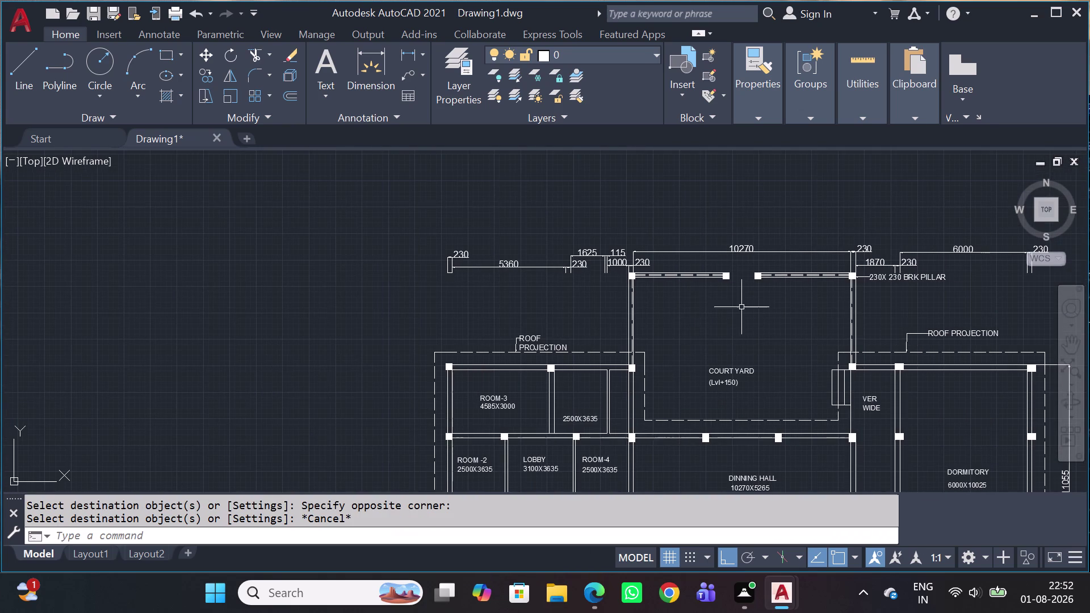
middle_drag(727, 316, 693, 308)
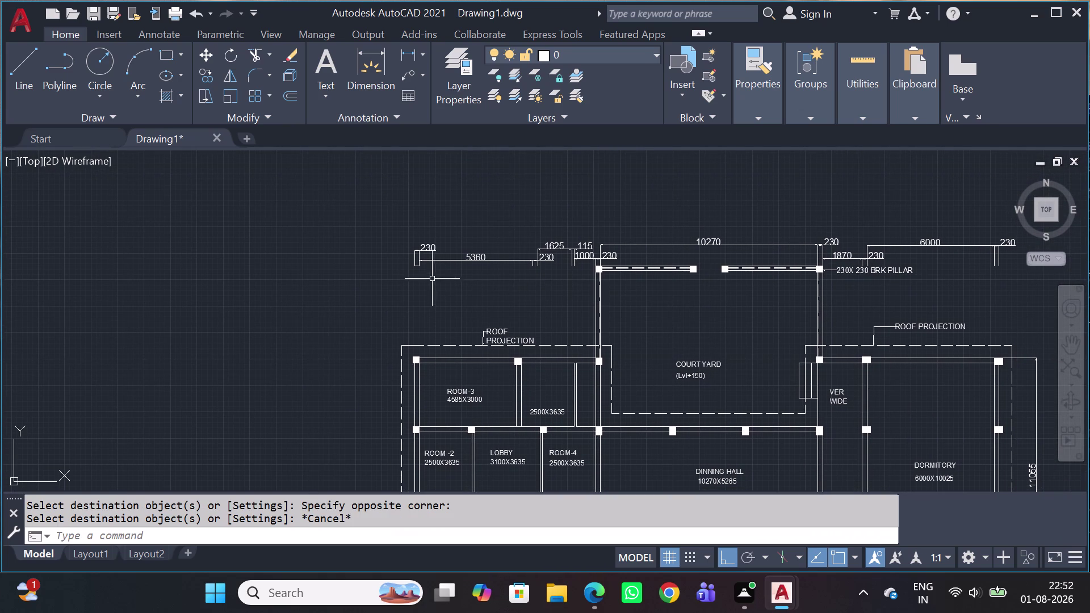
scroll(up, 3)
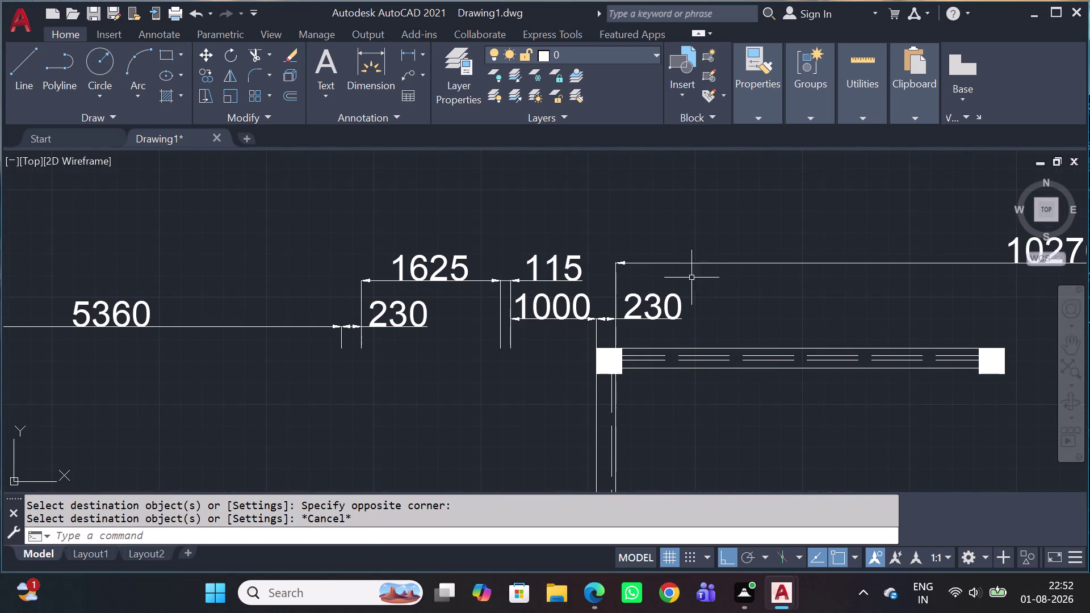
drag(699, 286, 686, 283)
click(184, 321)
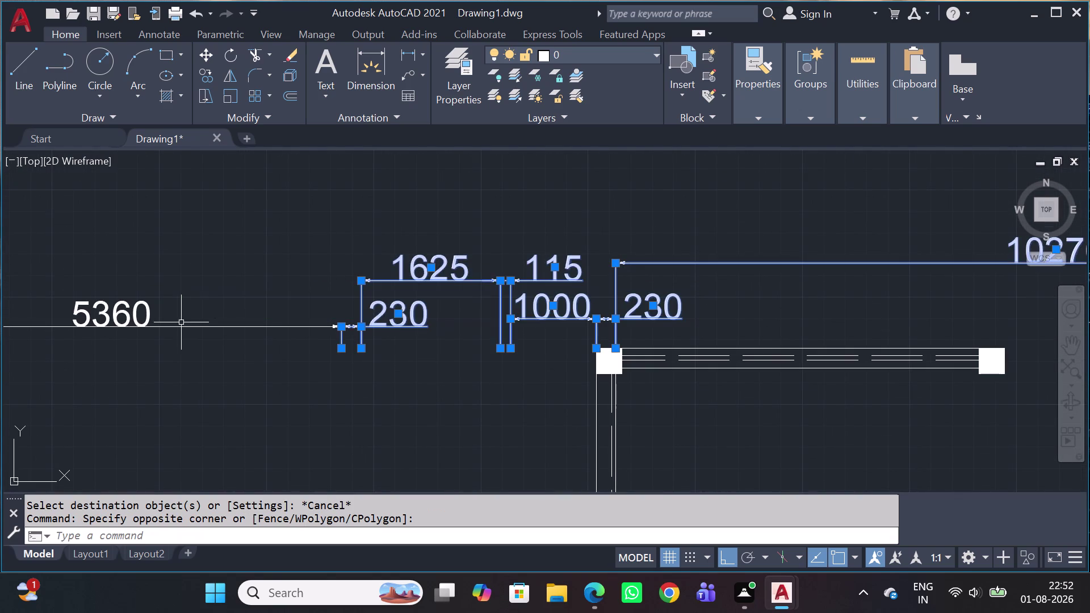
key(Delete)
Erase the 230 and 5360 dimensions and the dimensions above the brick pillar.
scroll(down, 3)
drag(295, 291, 309, 295)
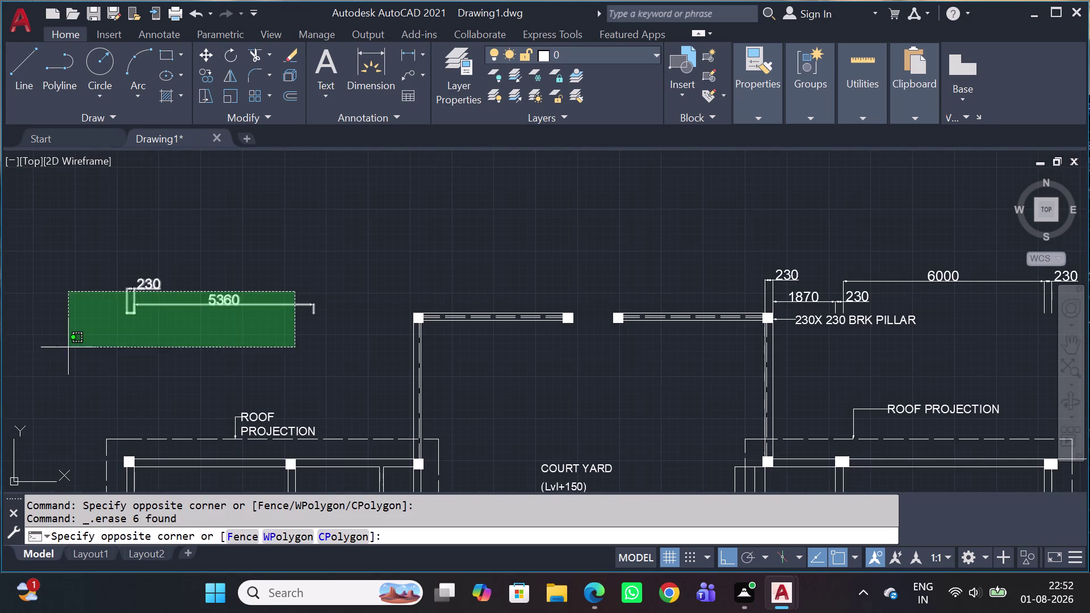
click(48, 324)
key(Delete)
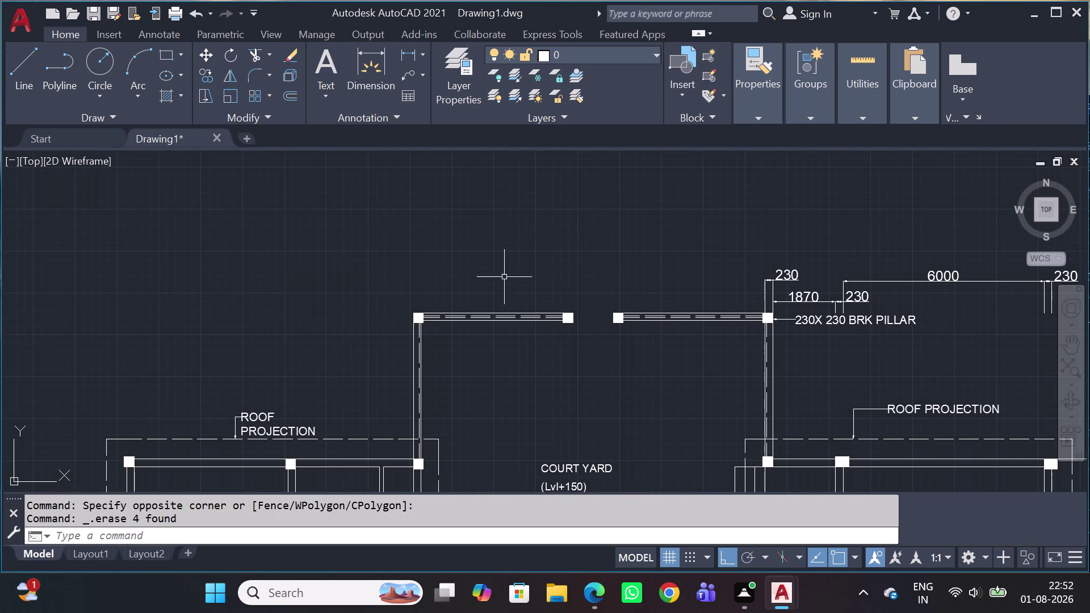
scroll(up, 3)
drag(913, 328, 905, 331)
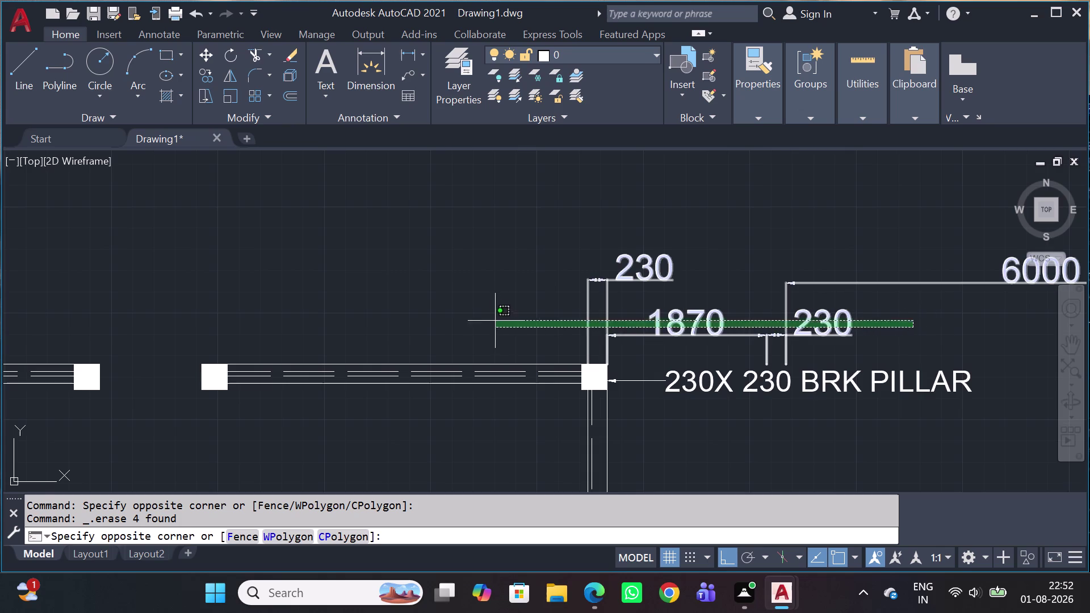
click(488, 289)
key(Delete)
Erase the leftover 230 dimension at the top of the plan.
scroll(down, 3)
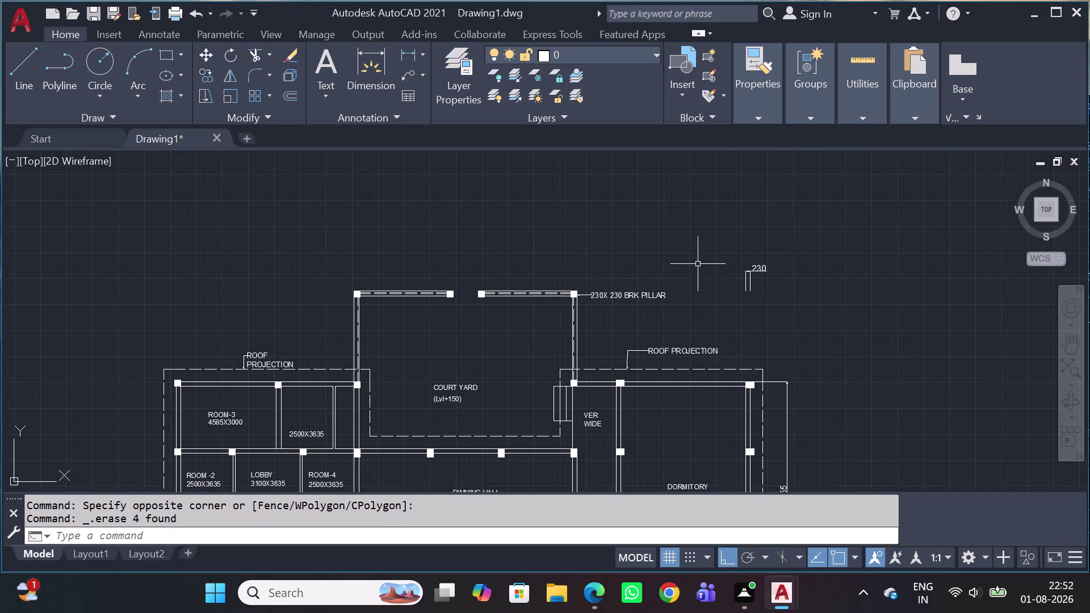
click(770, 303)
click(761, 261)
key(Delete)
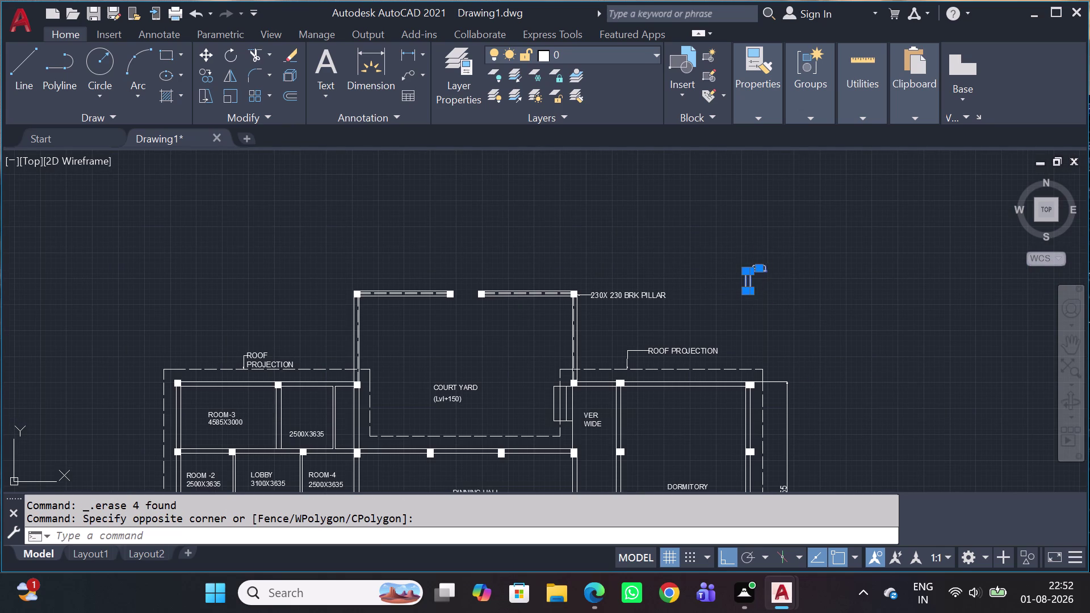
scroll(up, 3)
scroll(up, 3)
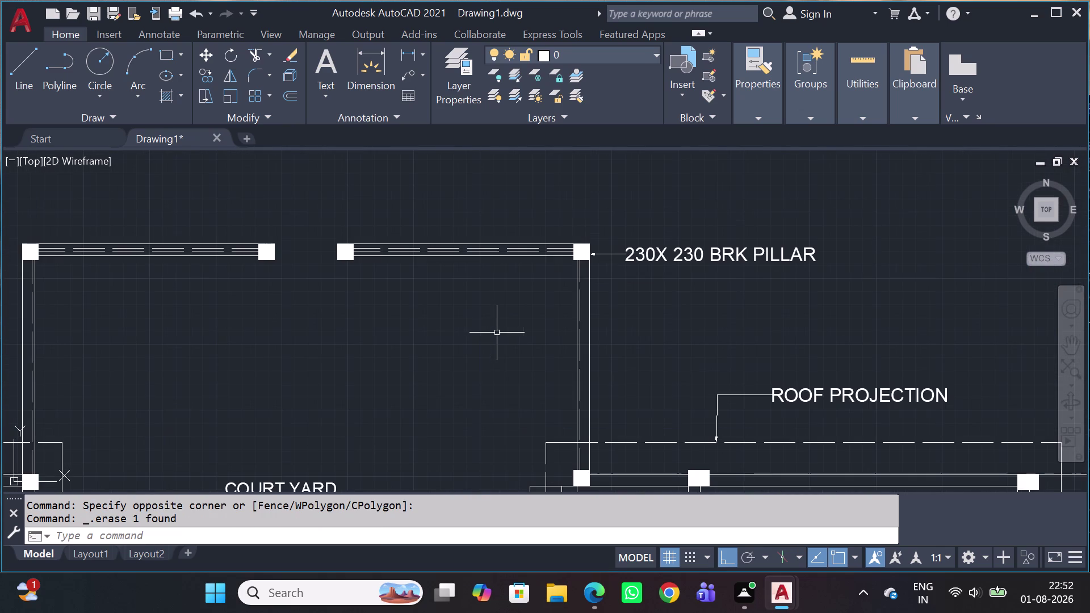
scroll(down, 3)
middle_drag(585, 382, 706, 303)
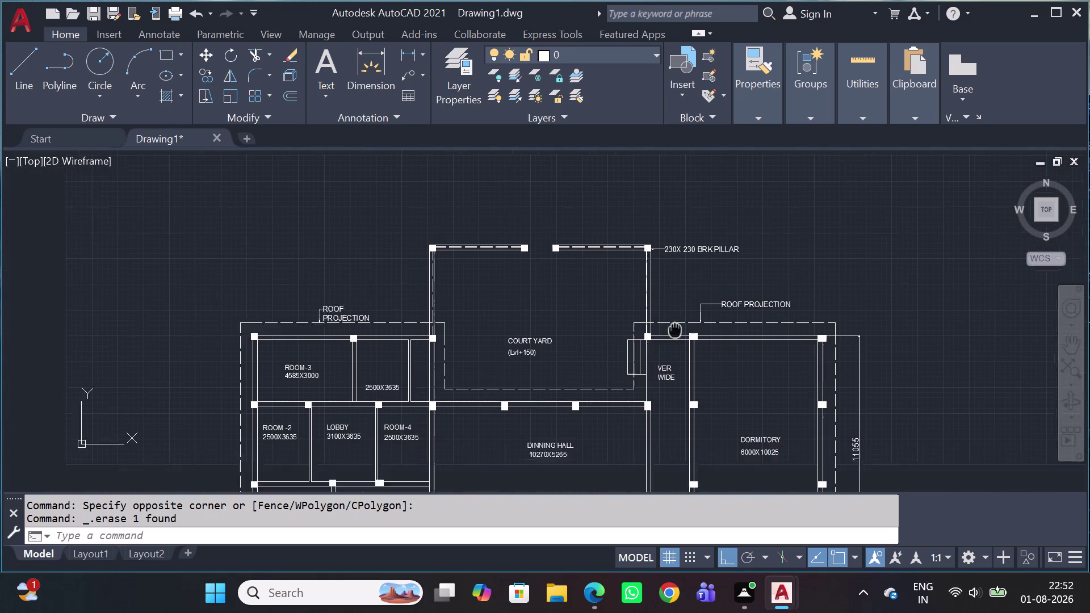
middle_drag(707, 304, 721, 277)
middle_drag(587, 374, 693, 289)
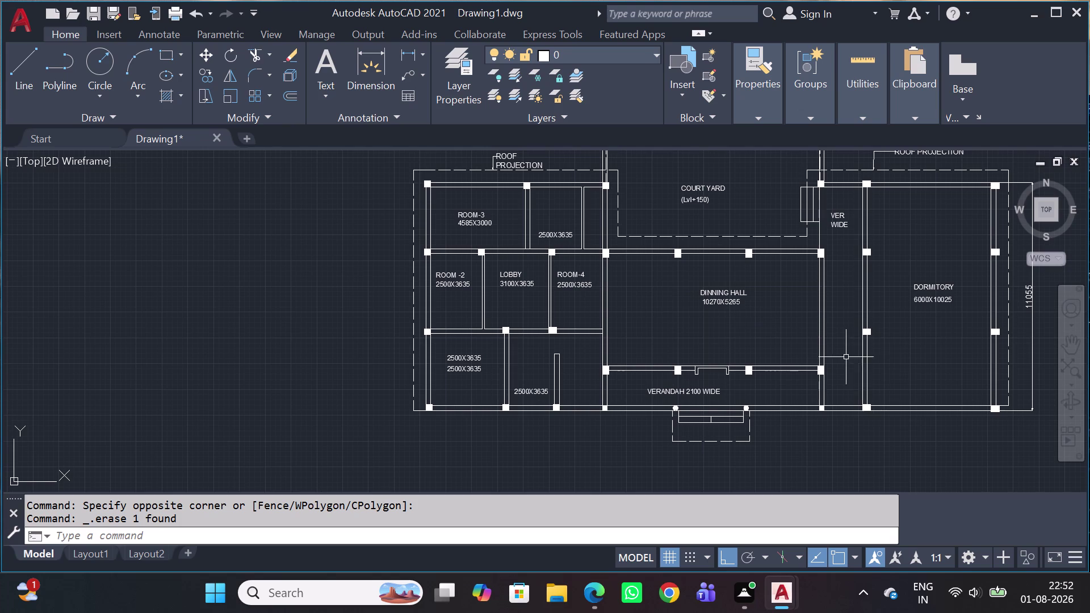
middle_drag(912, 370, 904, 350)
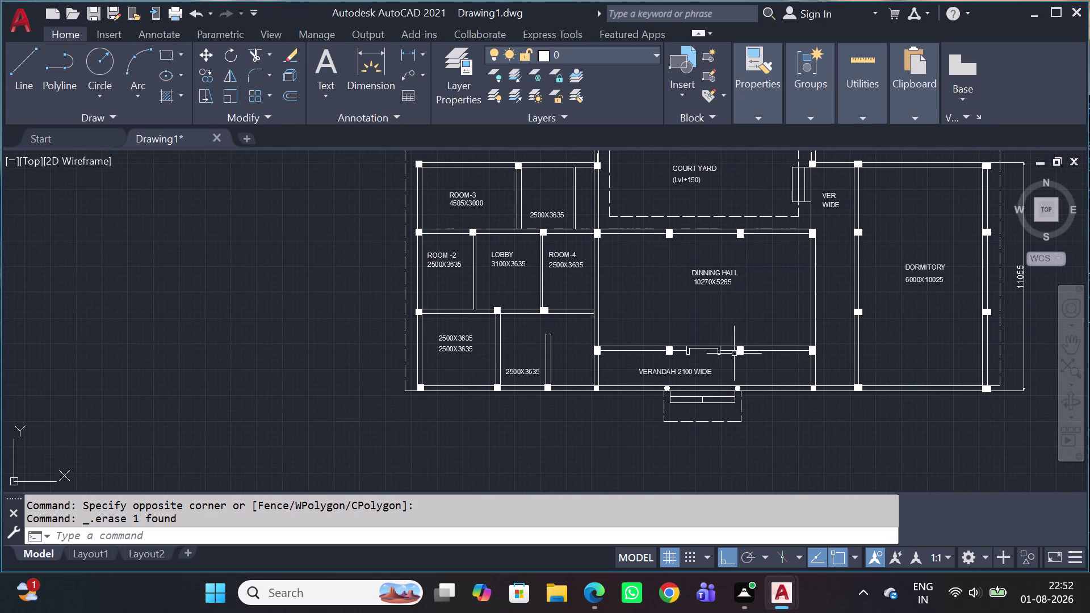
scroll(down, 3)
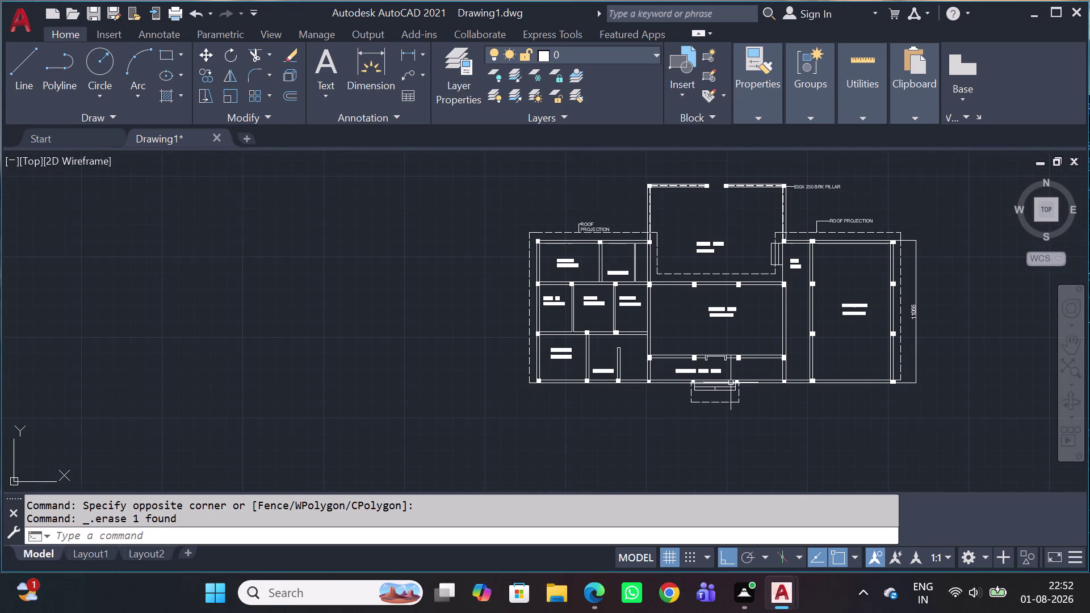
scroll(up, 3)
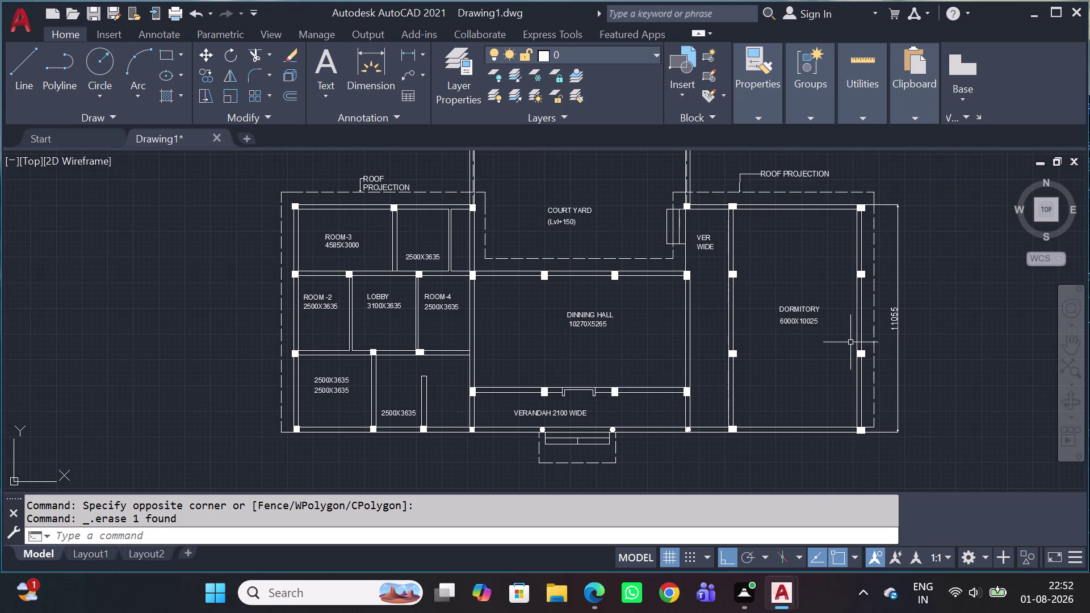
scroll(up, 3)
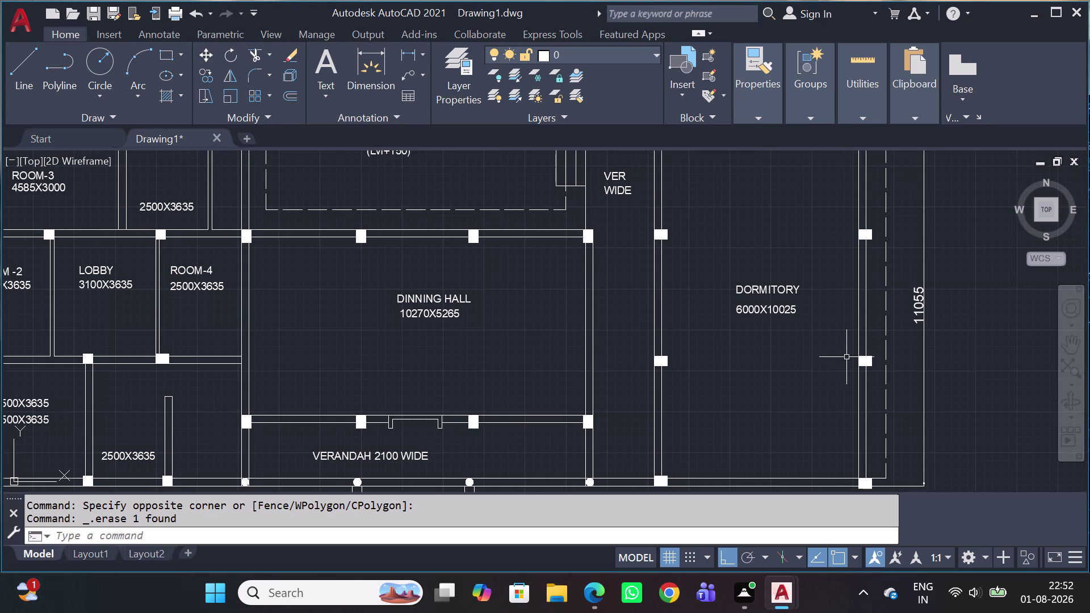
scroll(down, 3)
Start a horizontal XLINE at the bottom pillar edge, then cancel and undo it.
scroll(up, 3)
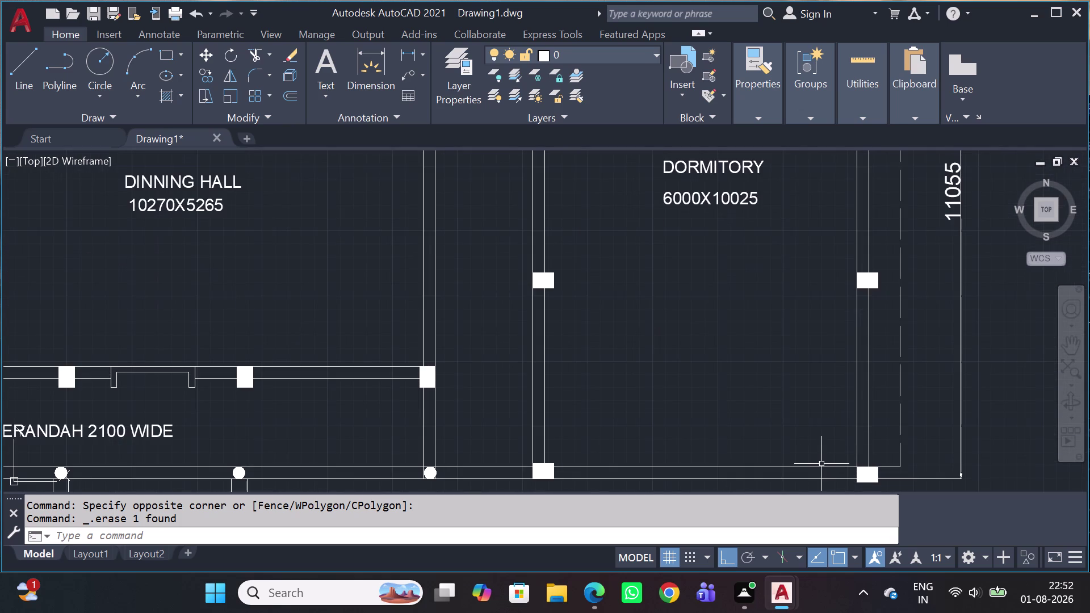
key(x)
key(l)
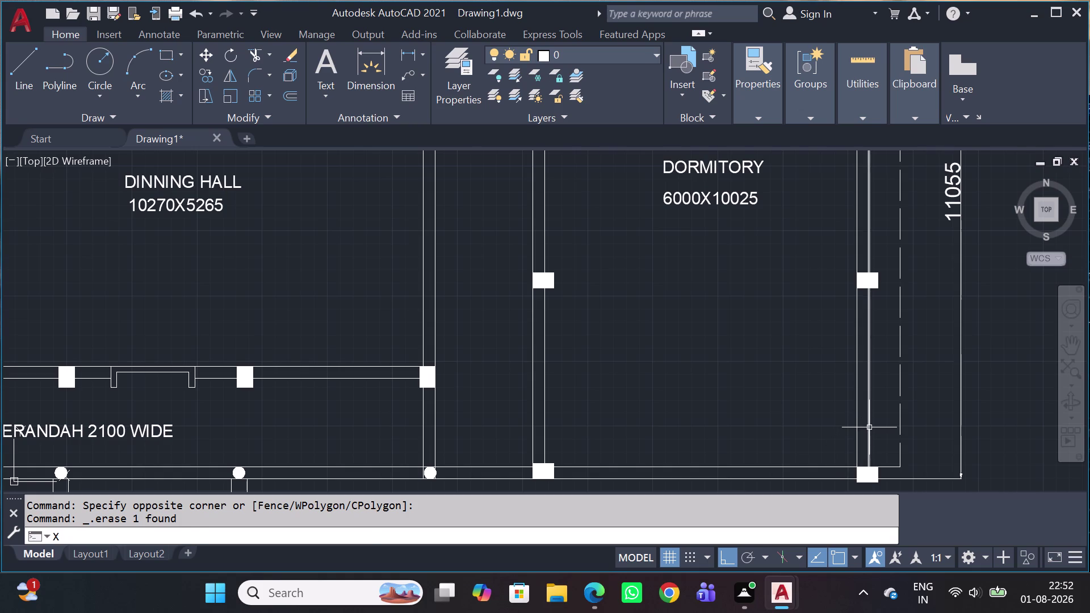
key(space)
text(H)
key(space)
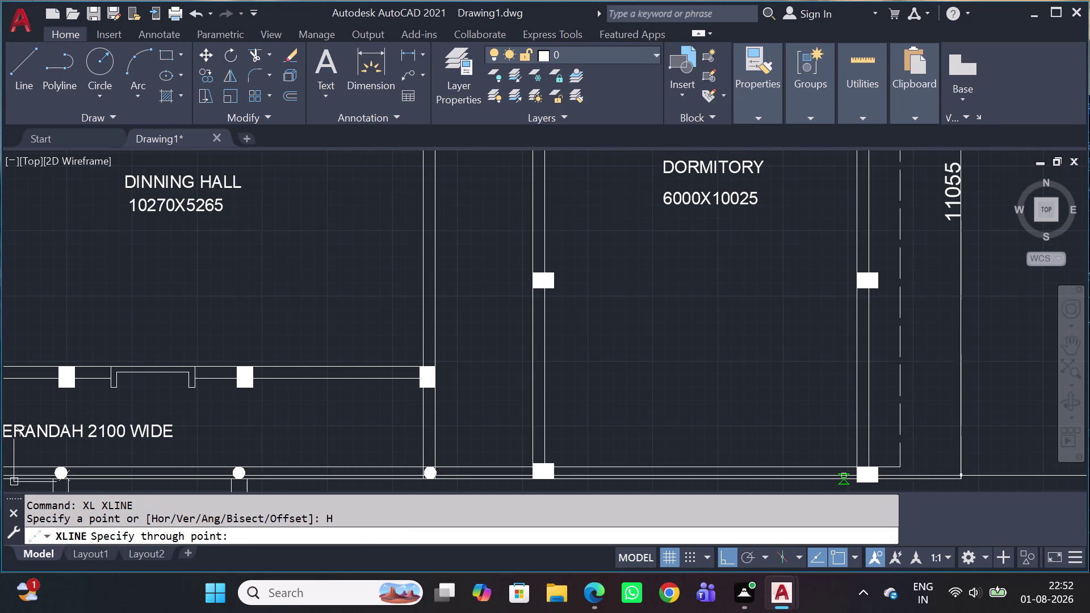
scroll(up, 3)
drag(852, 476, 858, 480)
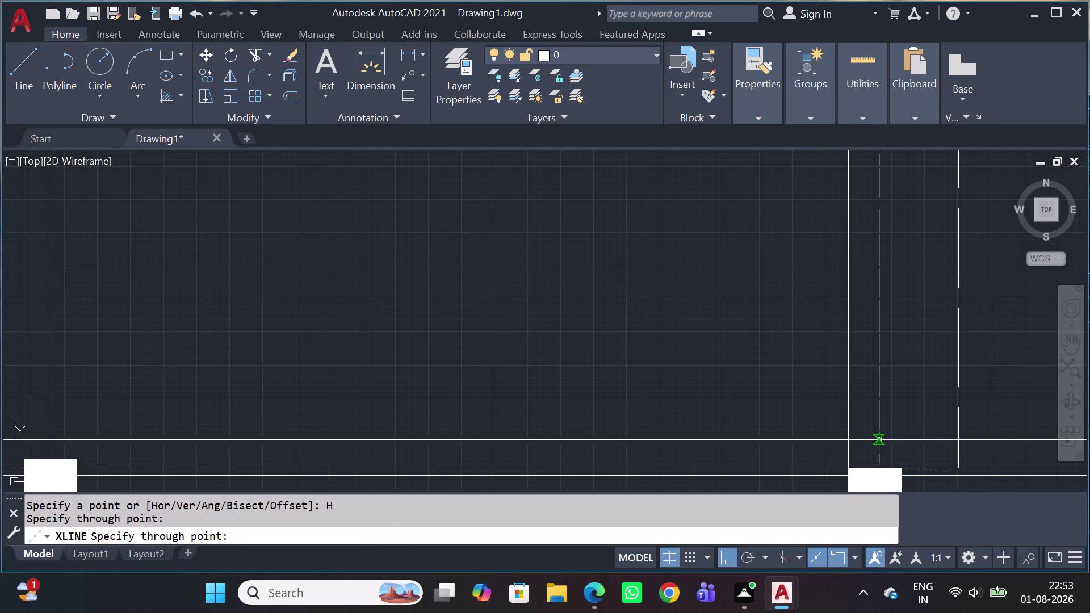
scroll(down, 3)
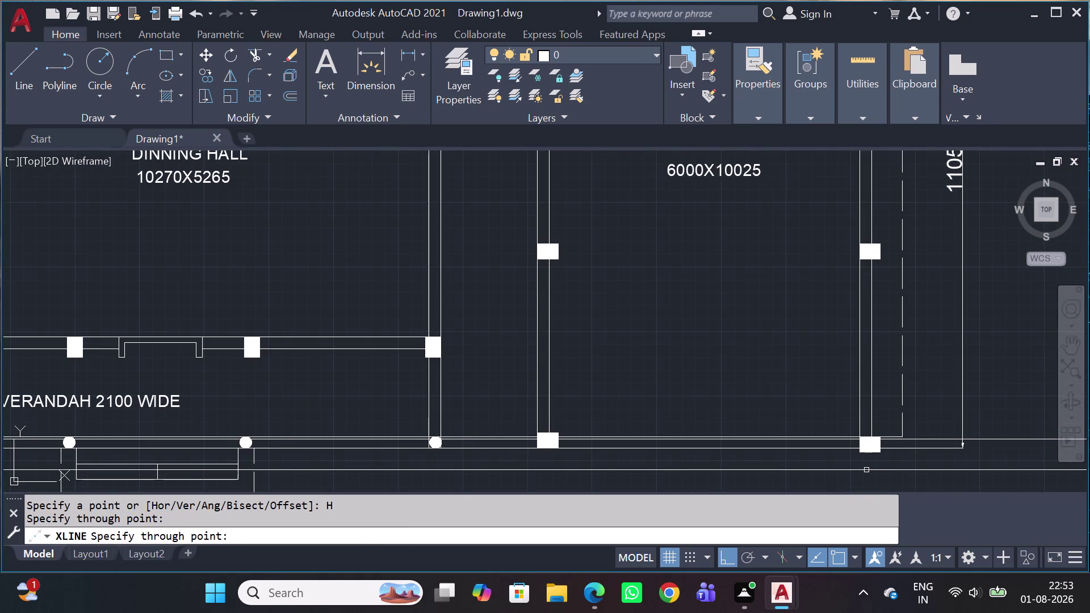
key(Escape)
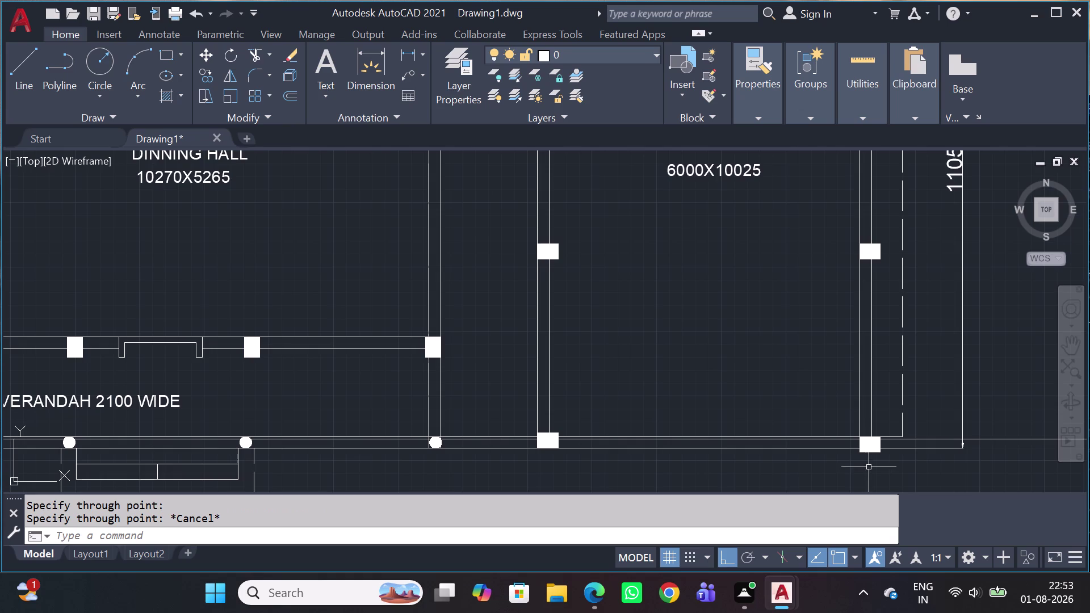
key(ctrl+z)
Place a horizontal construction line along the pillars' bottom edge.
key(x)
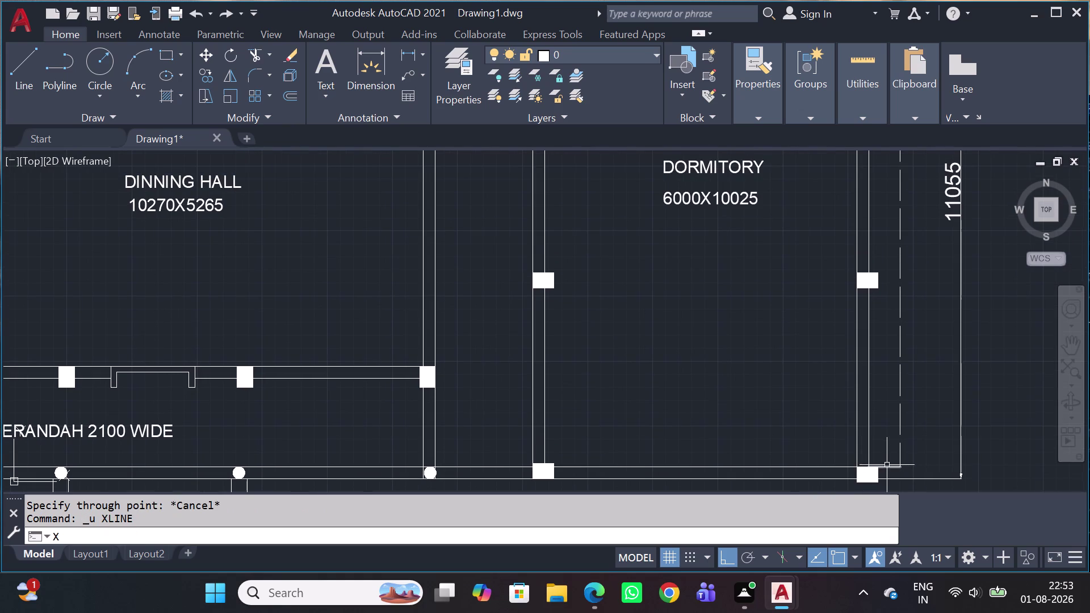
key(l)
key(space)
text(H)
key(space)
scroll(up, 3)
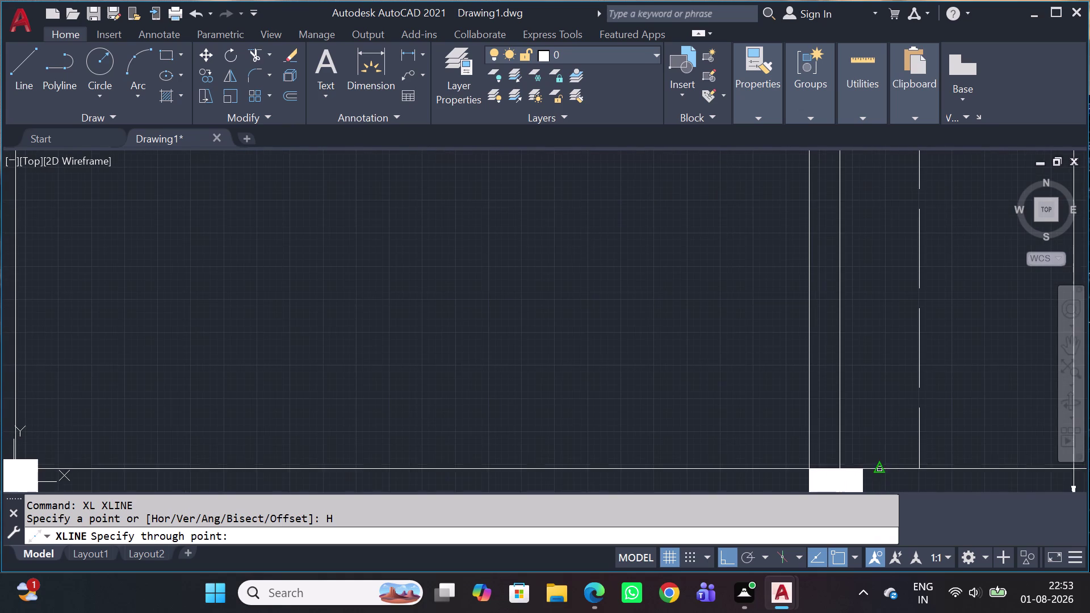
scroll(up, 3)
click(846, 467)
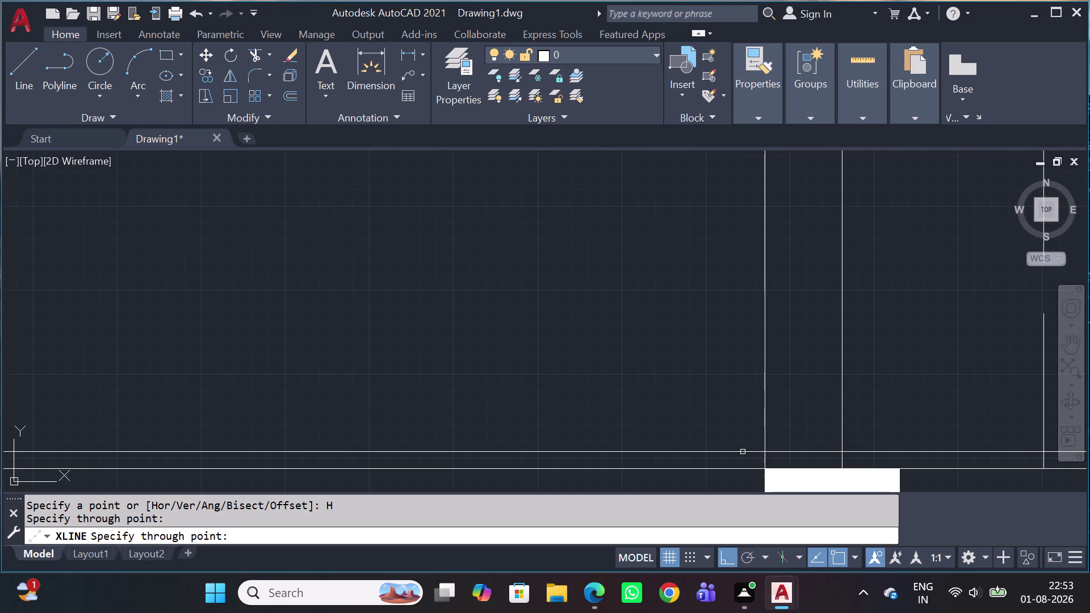
scroll(down, 3)
key(Escape)
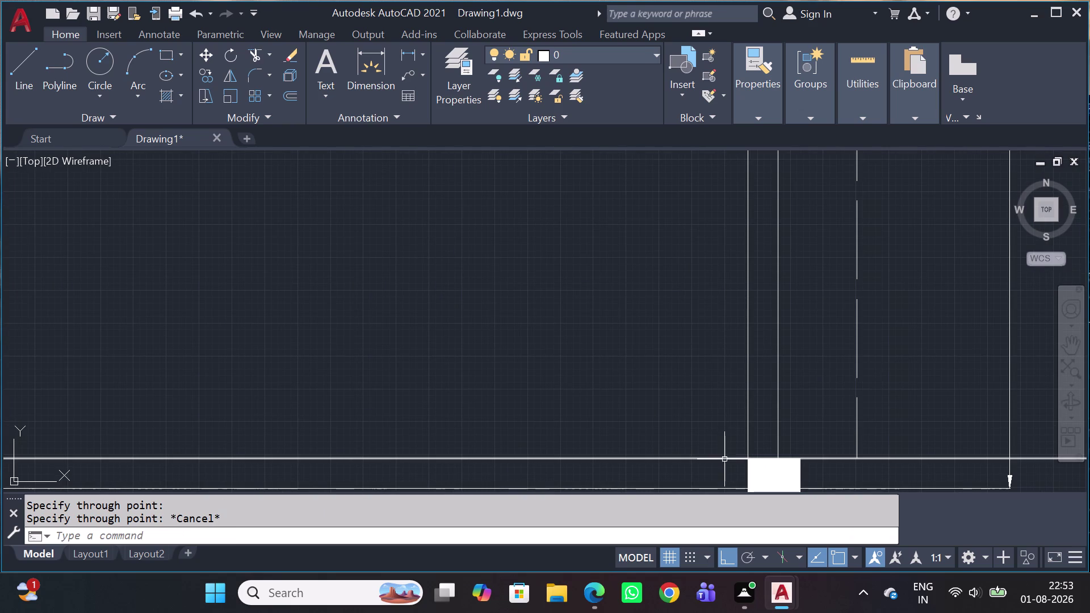
Window-select the new bottom construction line.
click(724, 460)
scroll(down, 3)
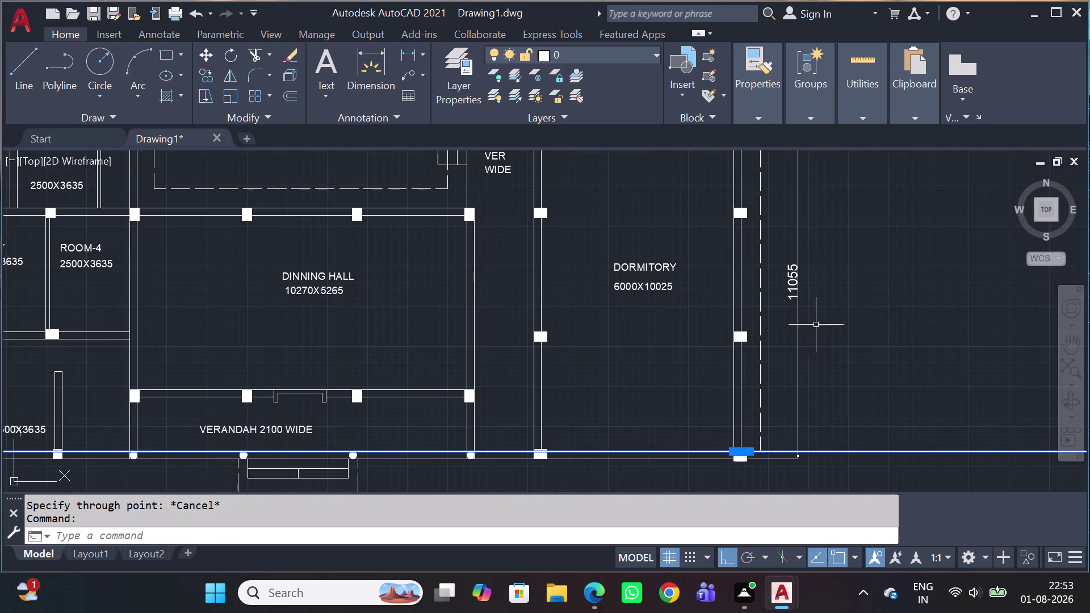
key(Escape)
click(879, 456)
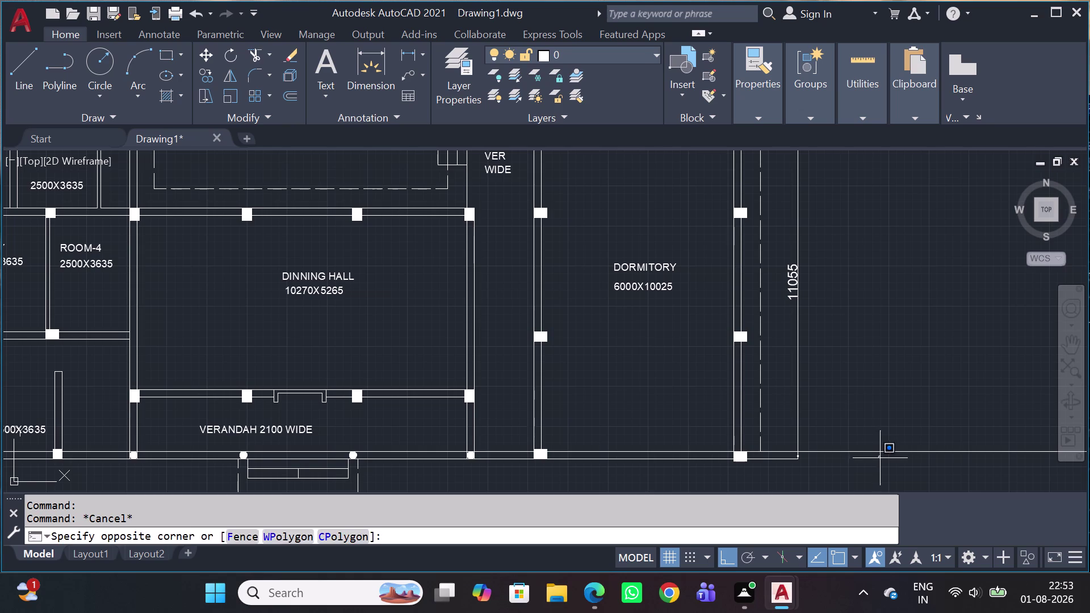
drag(870, 405, 871, 398)
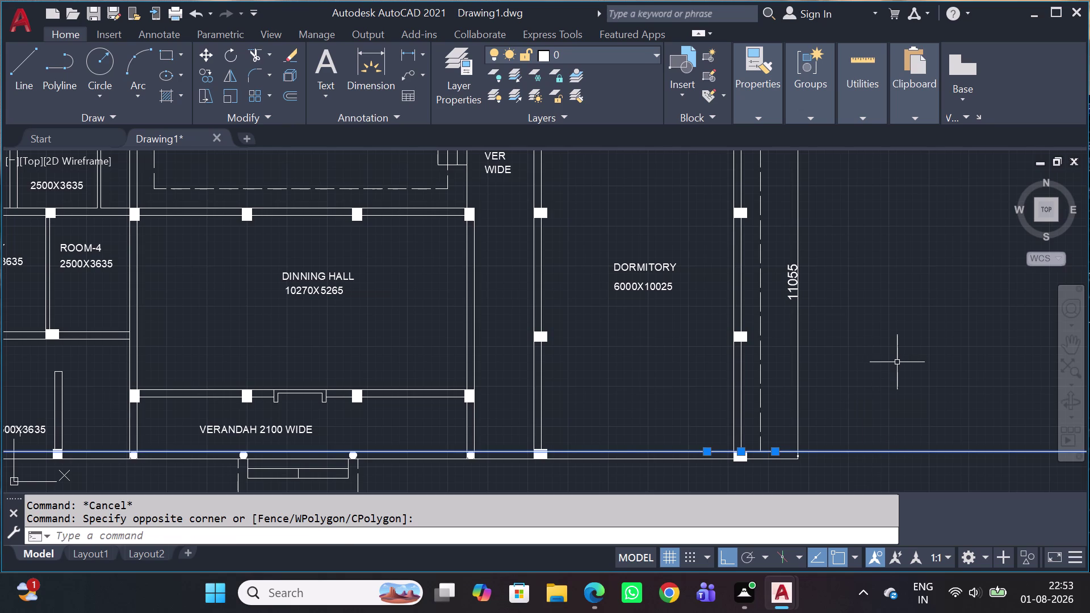
Offset the bottom construction line 600 units upward.
text(O)
key(space)
text(600)
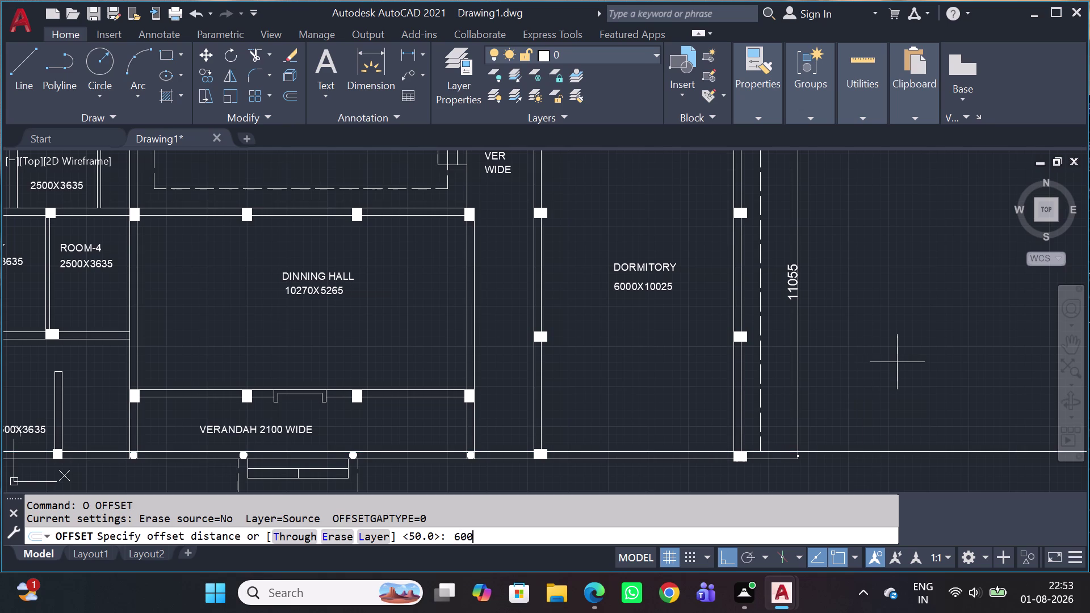
key(space)
drag(901, 366, 904, 372)
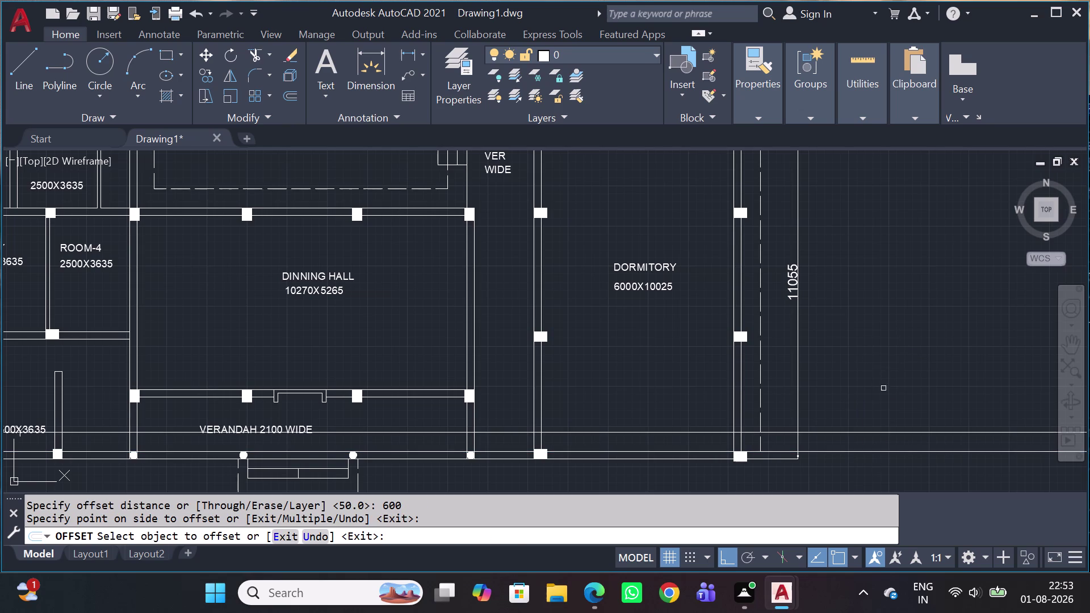
key(Escape)
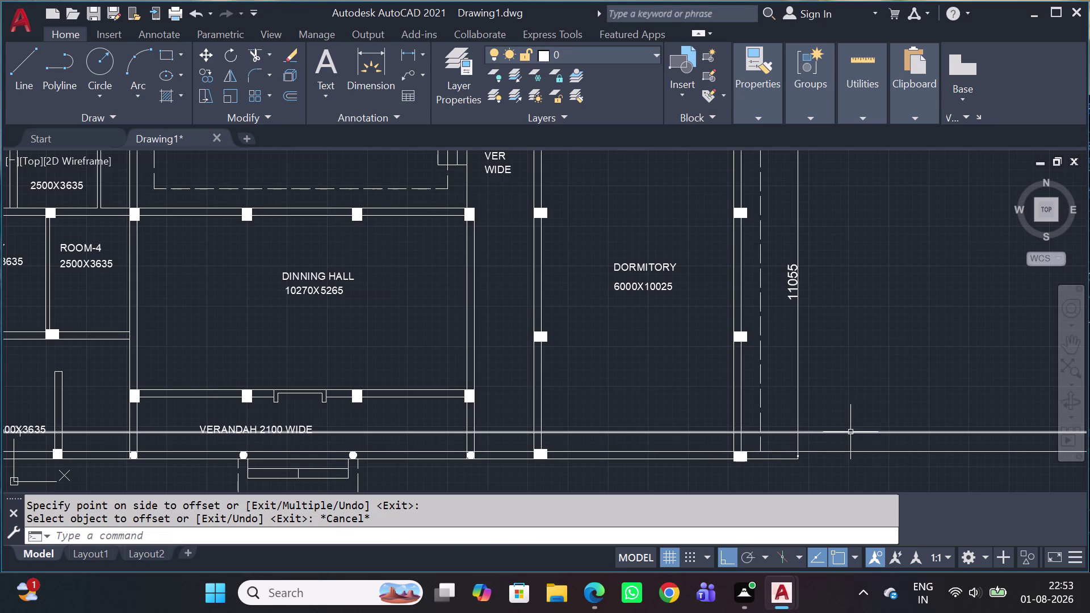
click(851, 434)
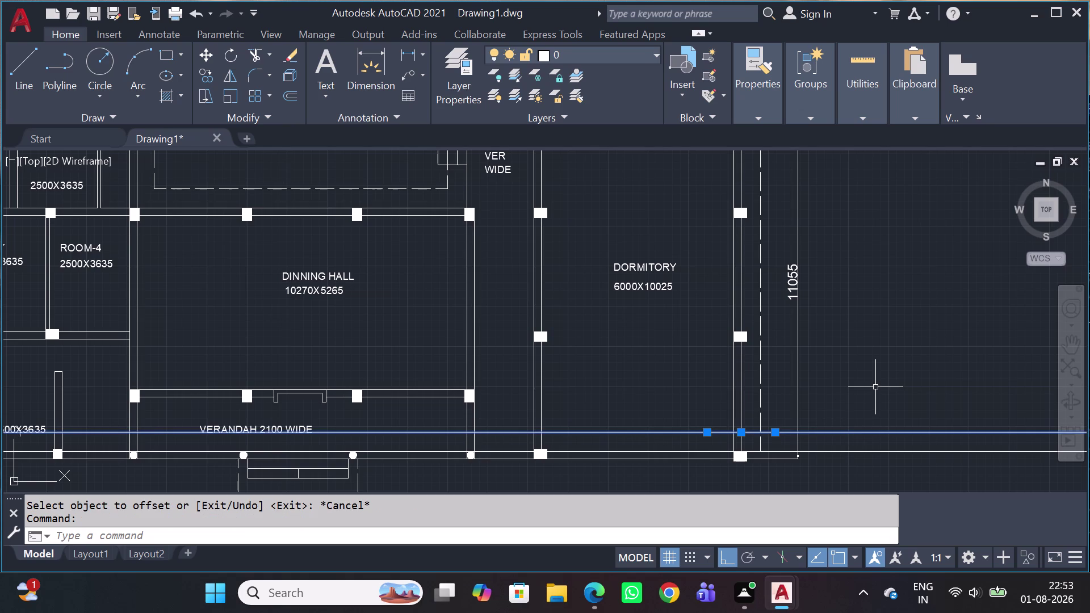
key(Escape)
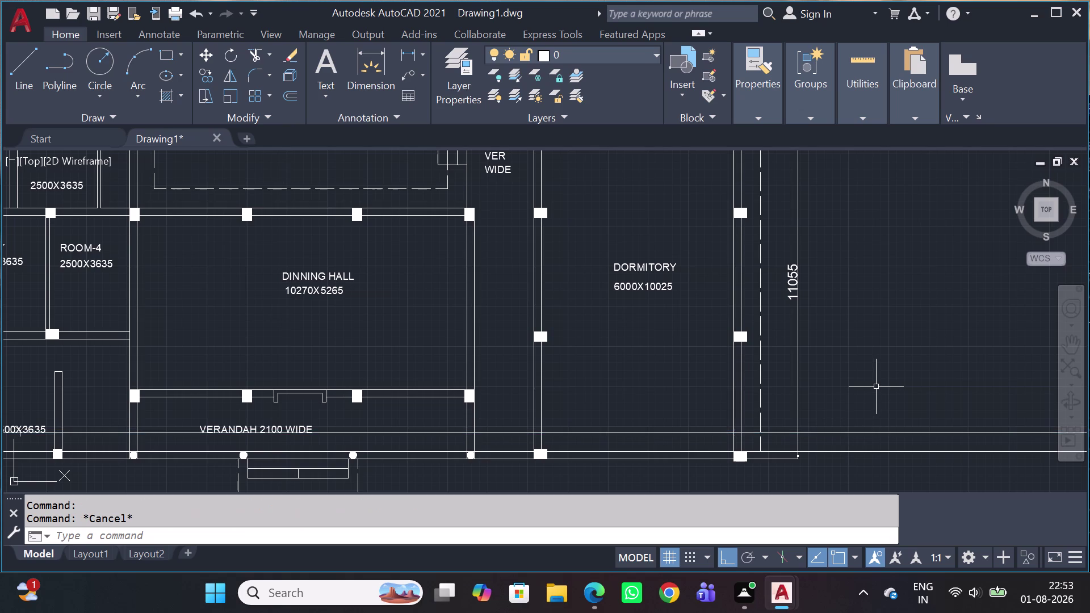
Begin drawing a rectangle with REC.
key(r)
text(EC)
key(space)
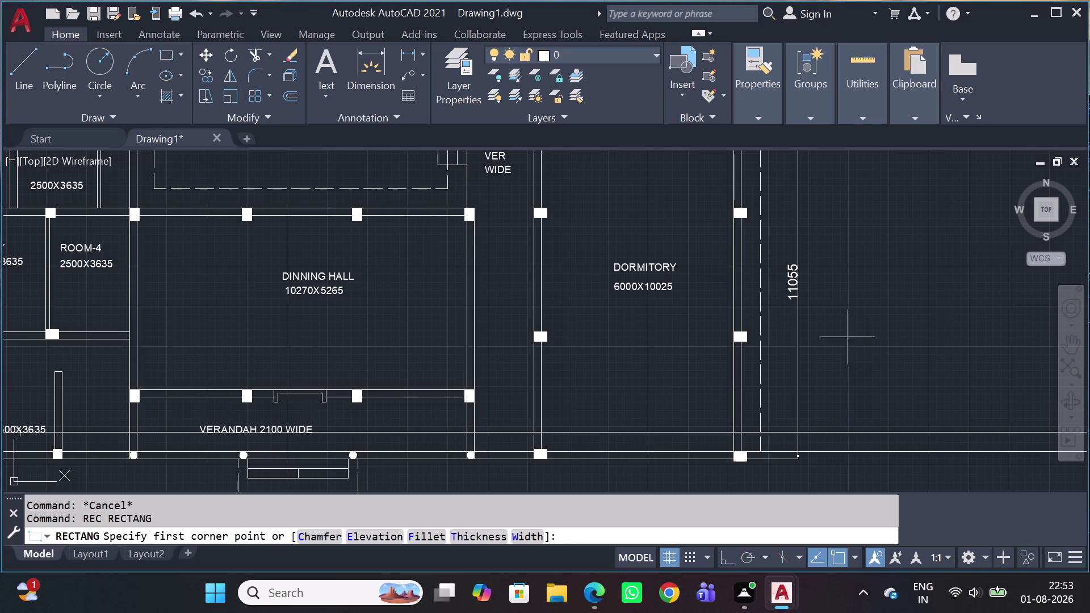
Start a dimensioned rectangle of length 230, then cancel and restart REC.
click(870, 301)
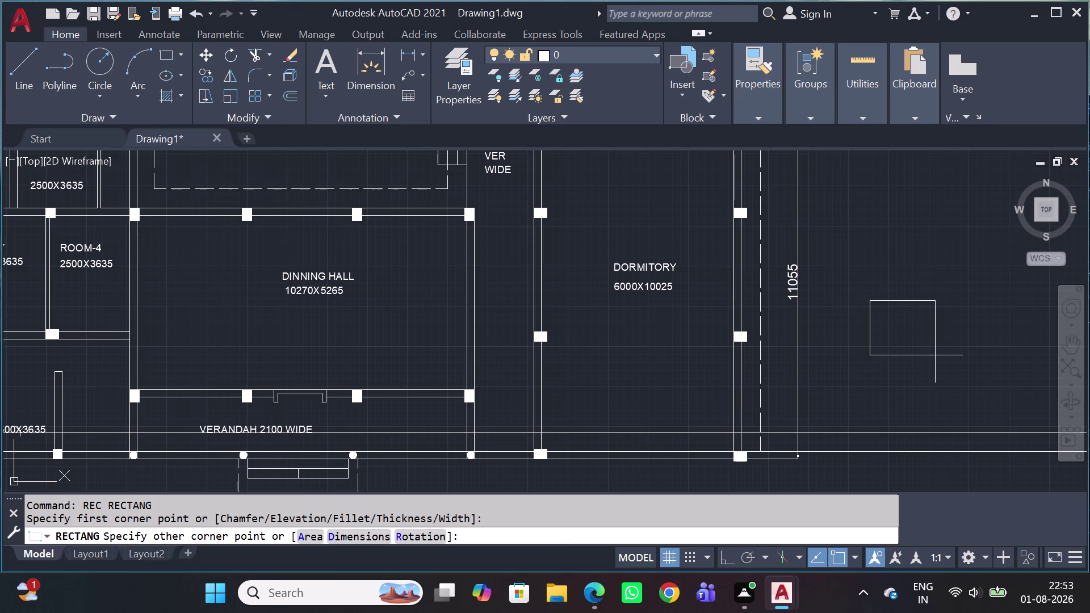
key(d)
key(space)
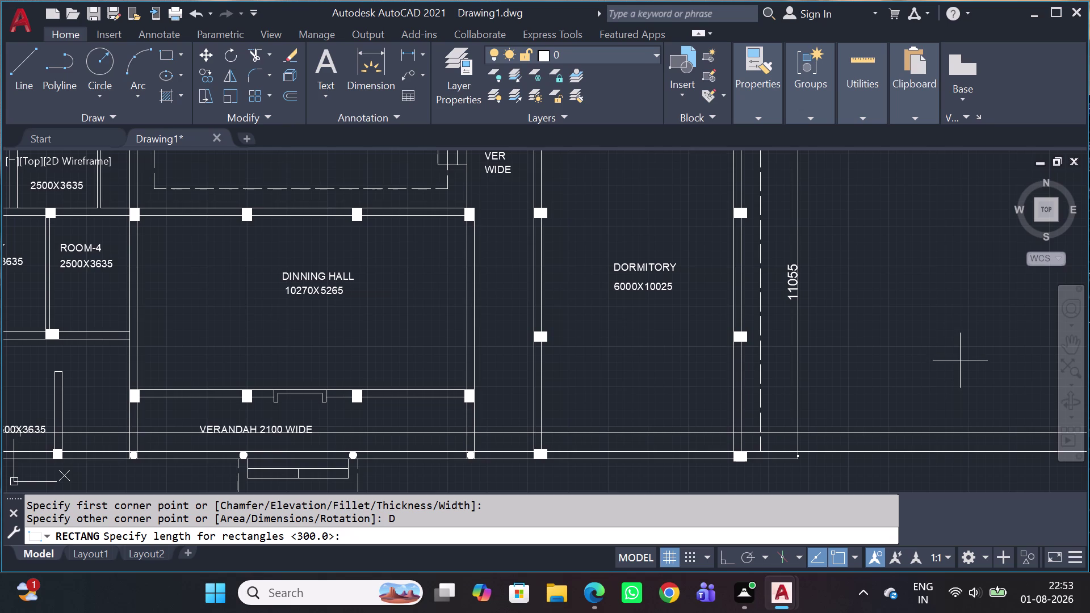
text(230)
key(space)
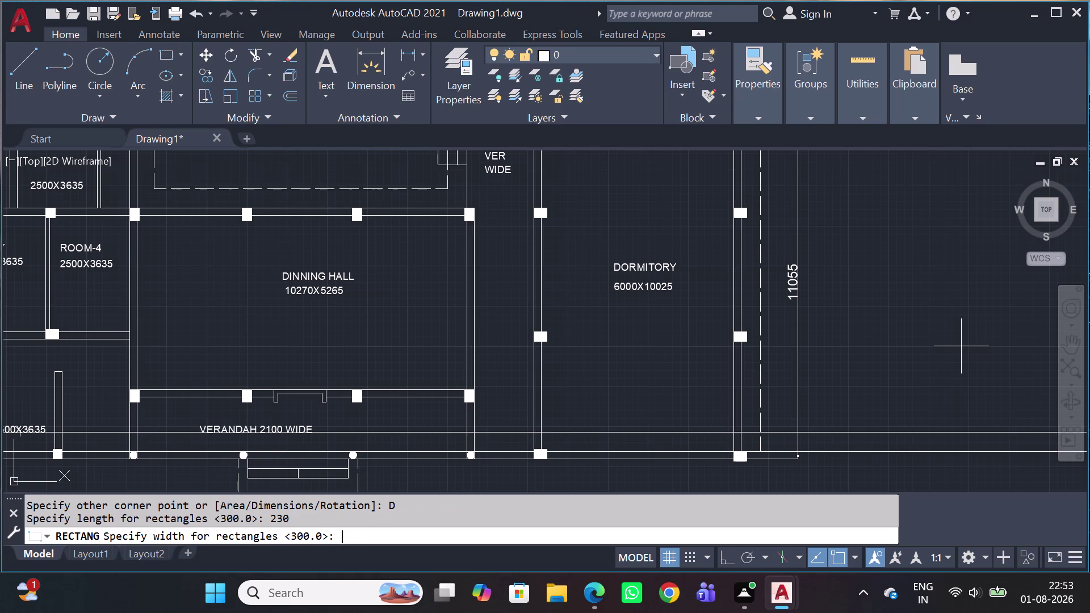
key(Escape)
key(r)
key(e)
text(C)
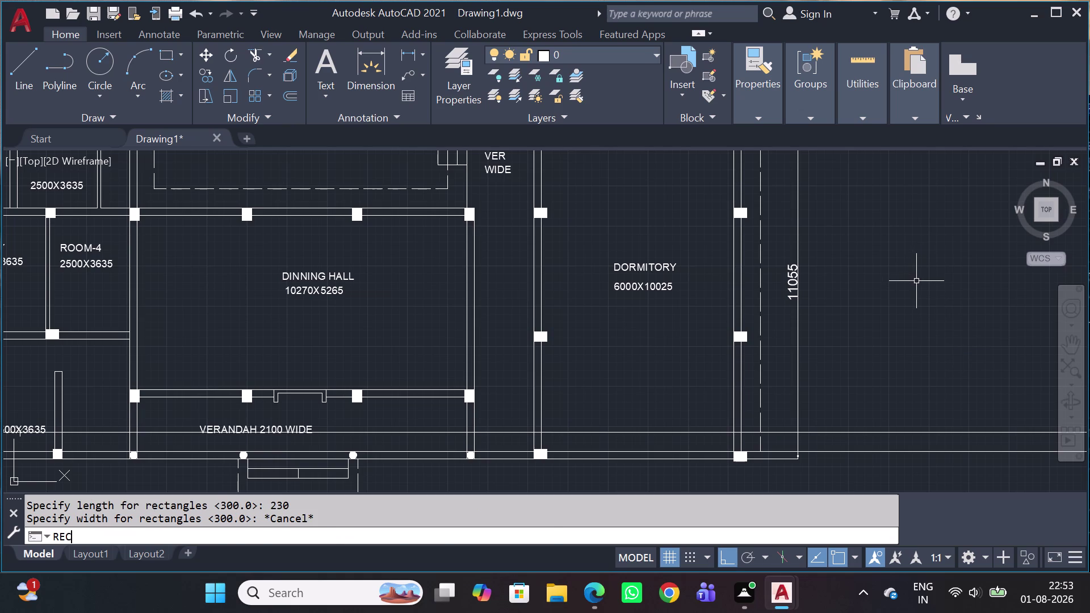
key(space)
Size the rectangle 230 long by 900 wide and place it beside the dormitory.
drag(880, 268, 883, 277)
key(d)
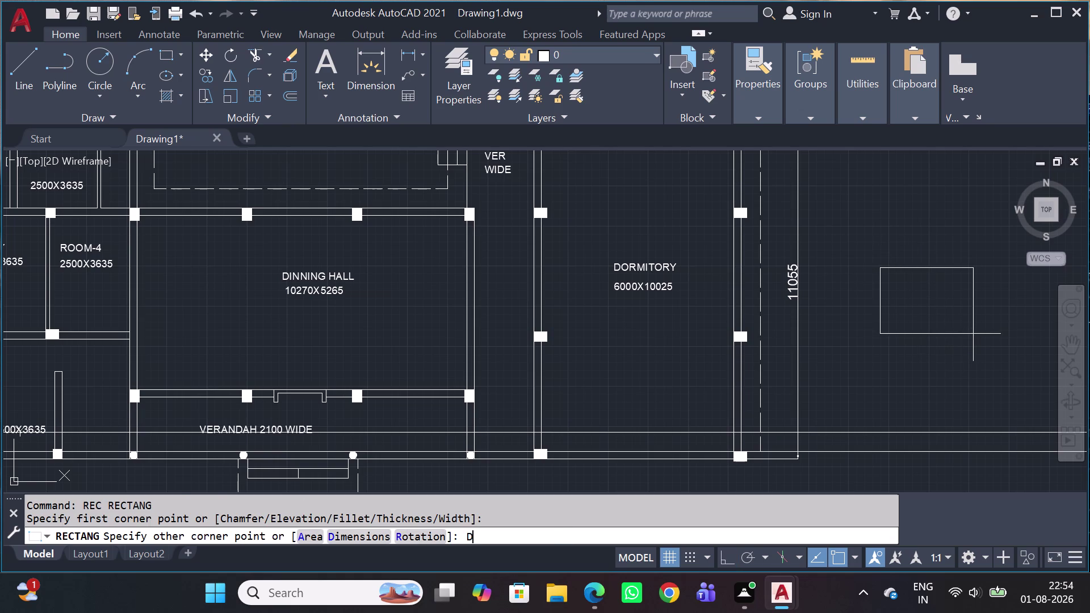
key(space)
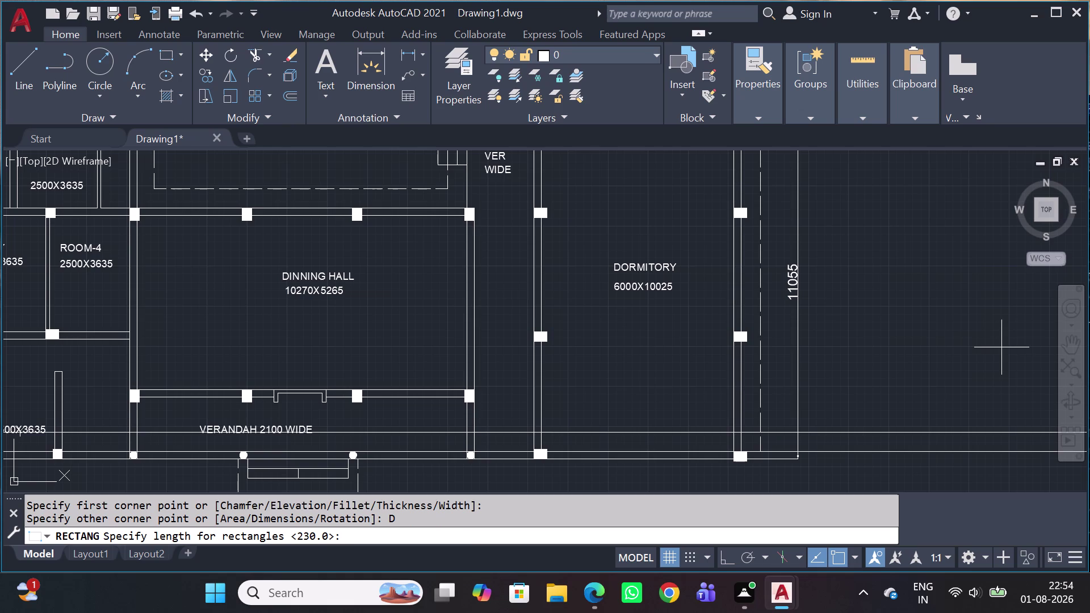
key(2)
key(3)
text(0)
key(space)
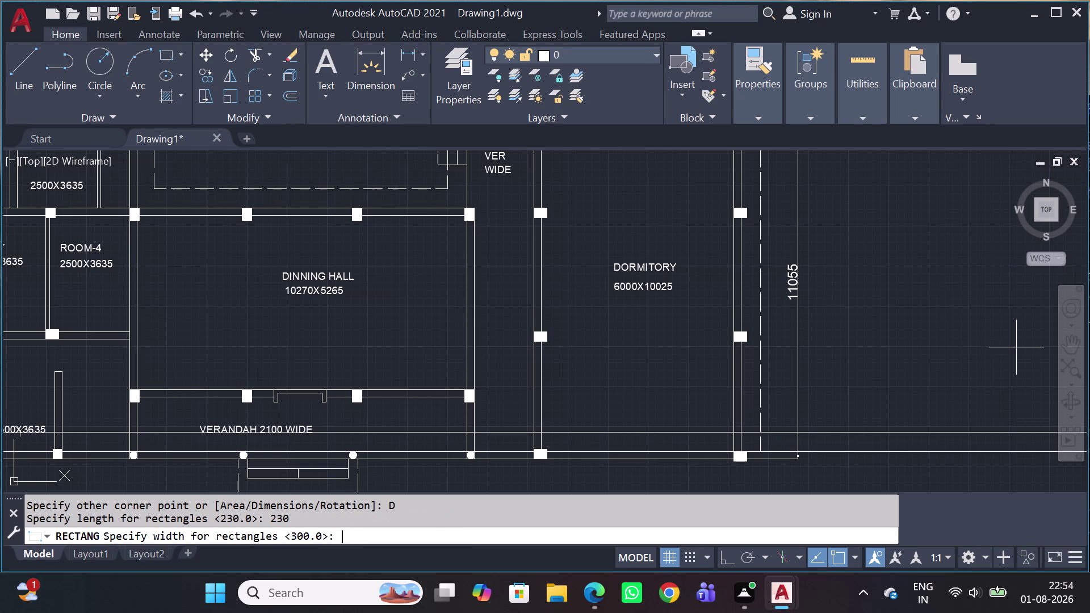
text(900)
key(Return)
drag(984, 348, 990, 351)
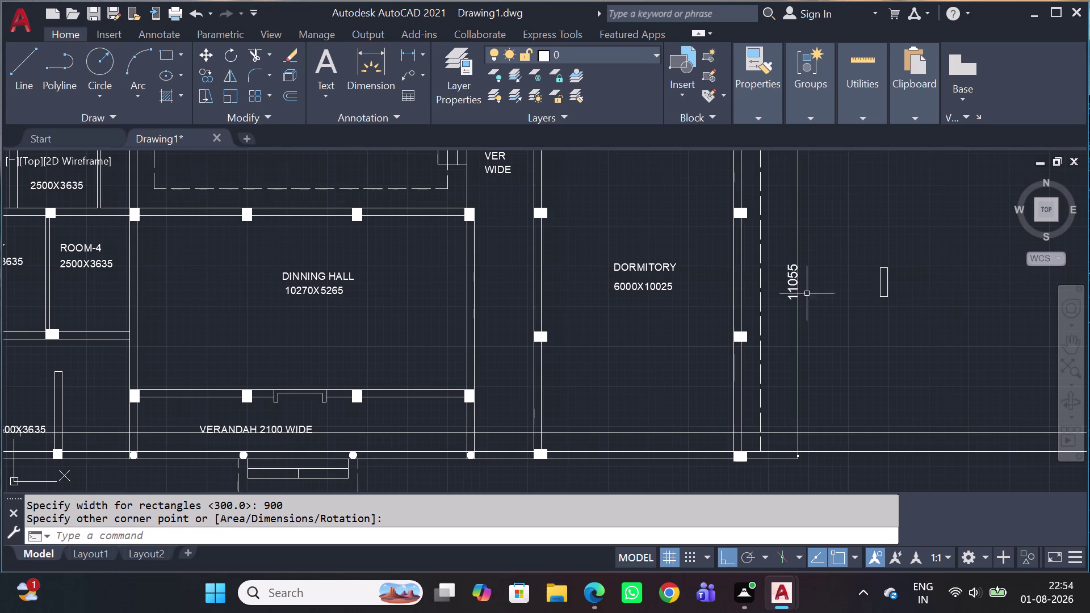
scroll(down, 3)
scroll(down, 3)
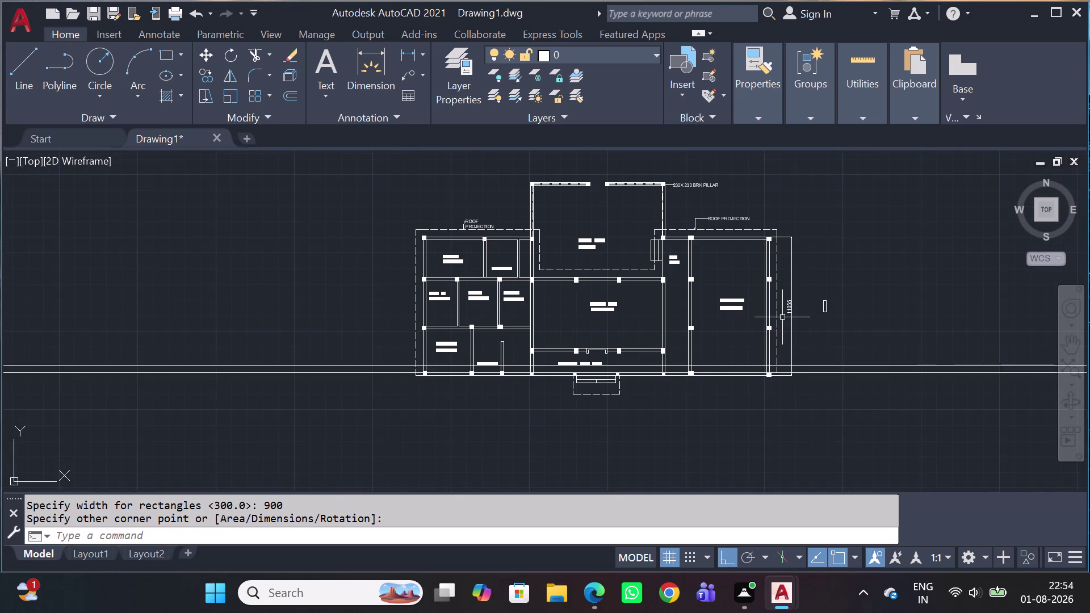
middle_drag(737, 291, 731, 340)
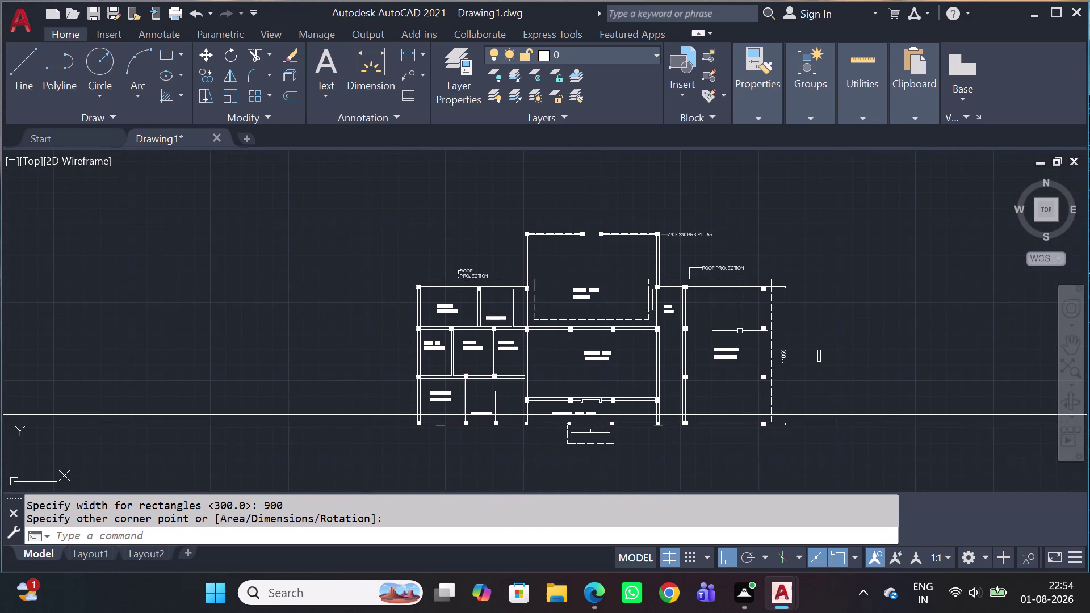
scroll(up, 3)
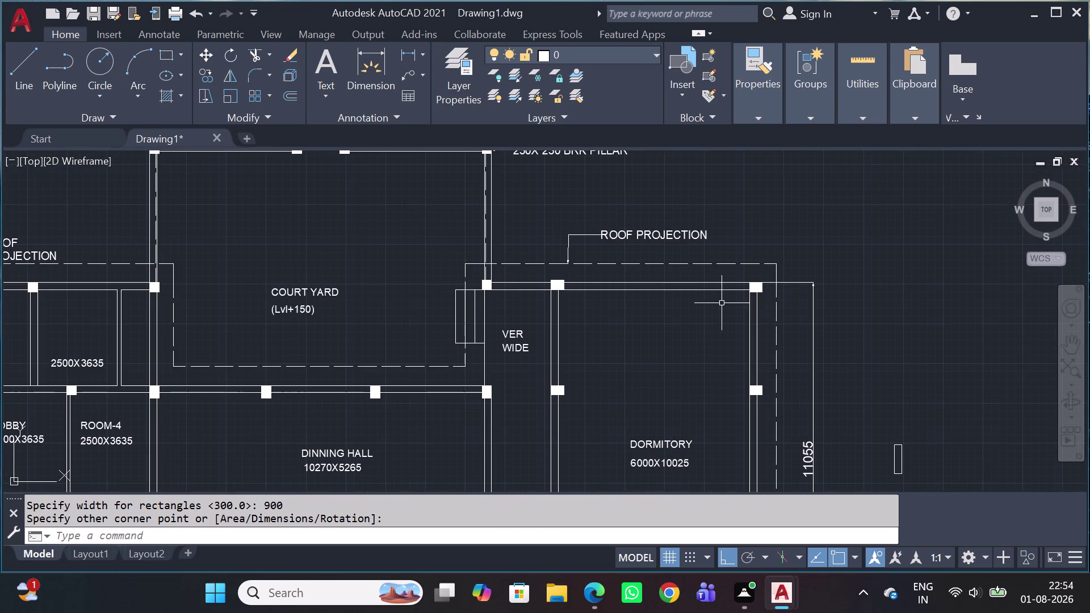
Add a horizontal construction line at the pillars' top edge.
key(x)
key(l)
key(space)
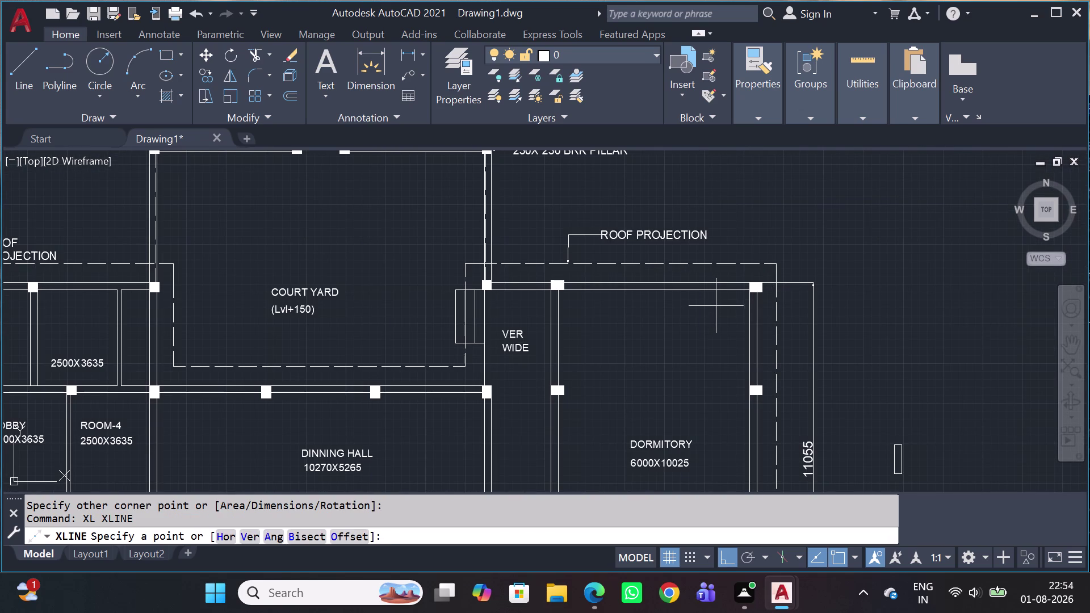
text(H)
key(space)
scroll(up, 3)
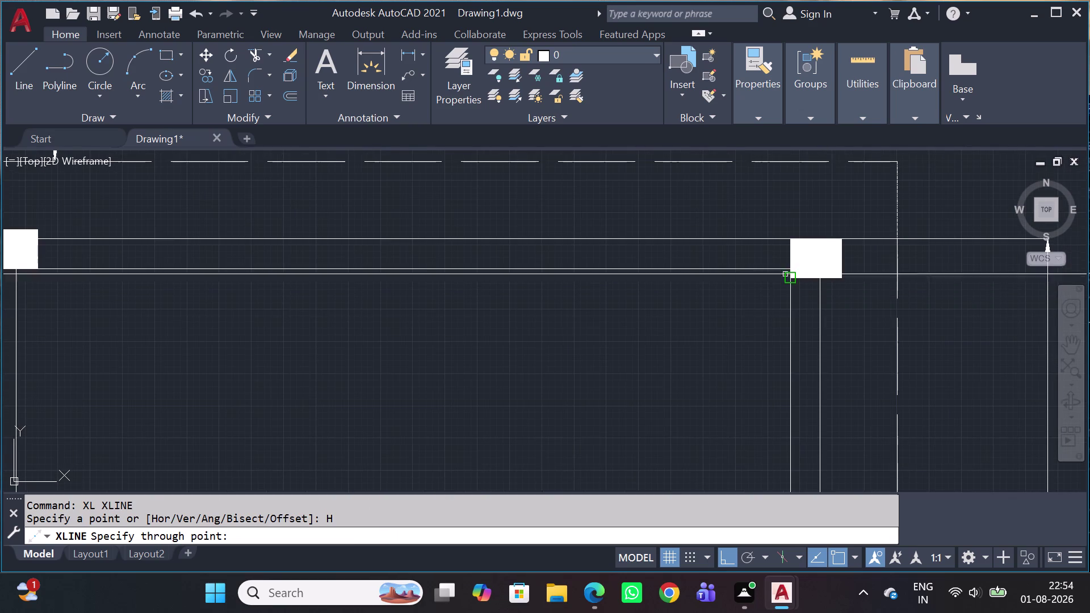
click(786, 274)
scroll(down, 3)
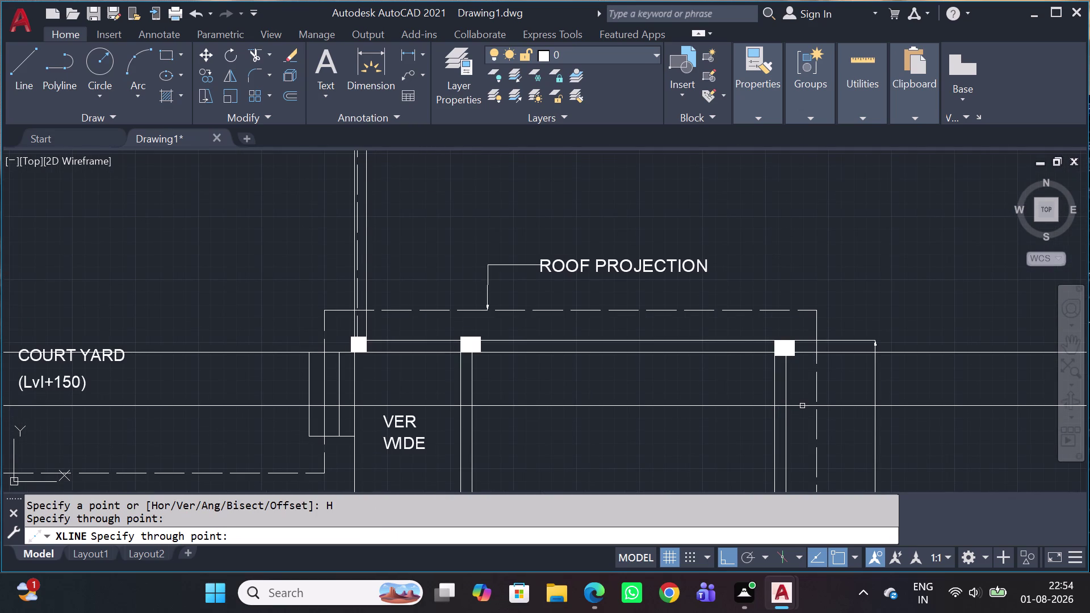
key(Escape)
scroll(down, 3)
Start an offset with distance 60 and pick near the rectangle.
click(1001, 320)
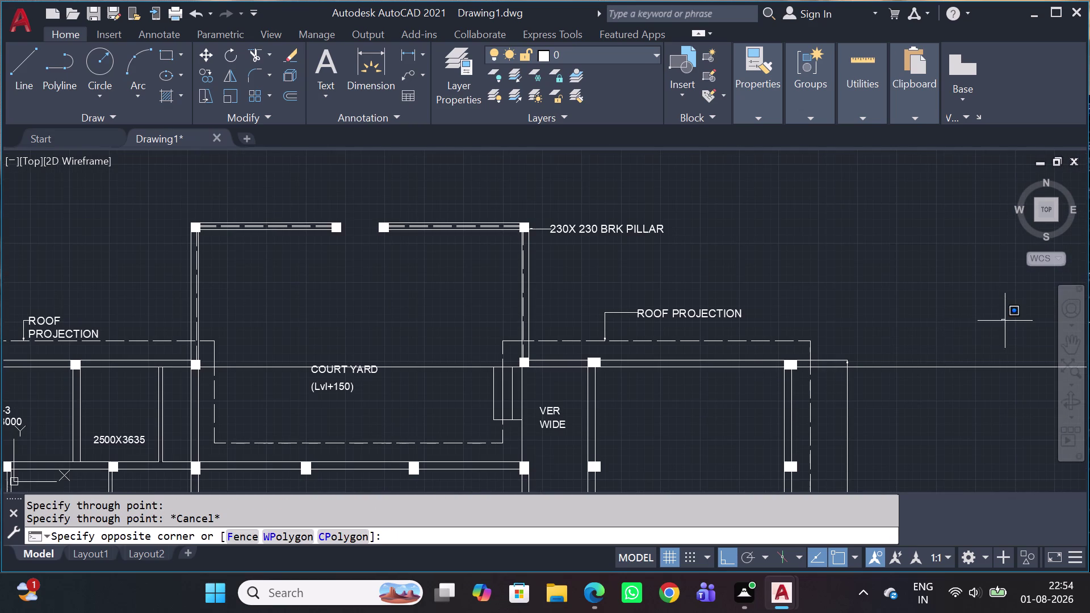
click(930, 397)
key(o)
key(space)
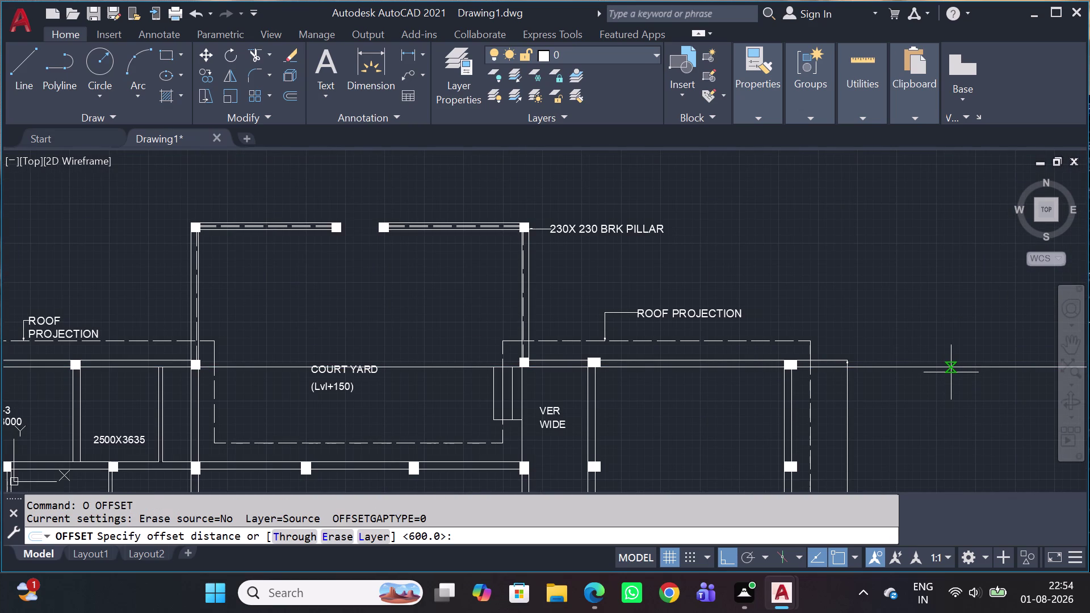
key(6)
key(0)
key(space)
key(space)
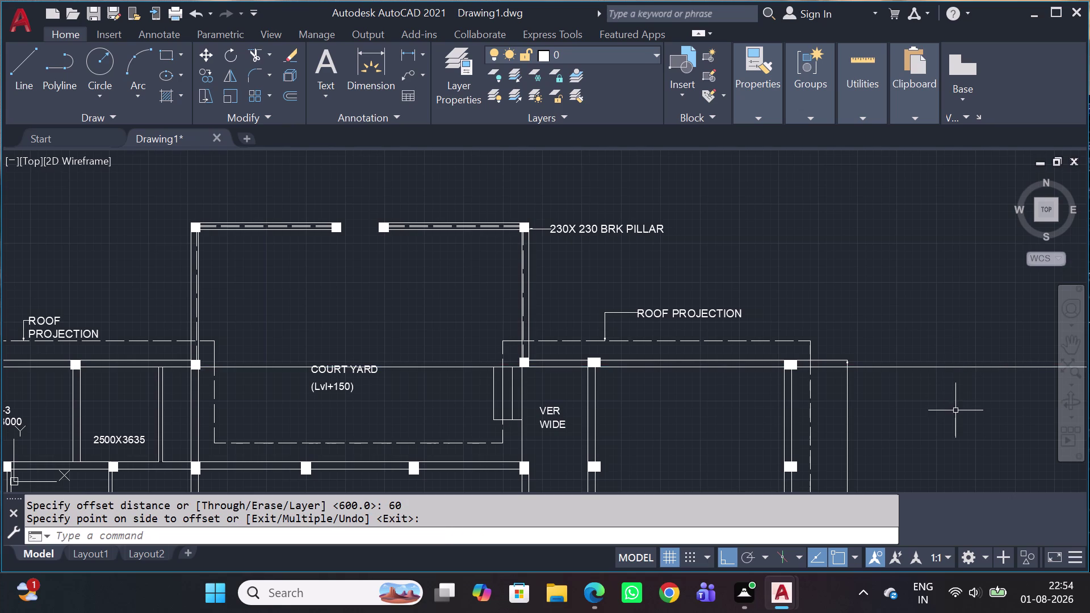
drag(921, 423, 920, 430)
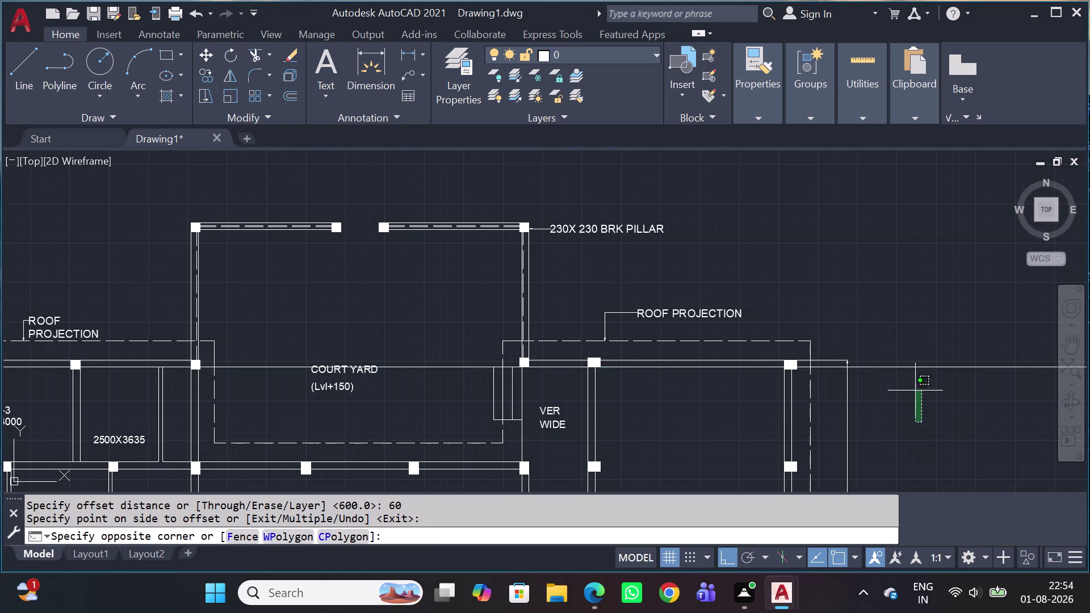
click(914, 357)
Restart the offset and correct its distance to 600.
key(o)
key(space)
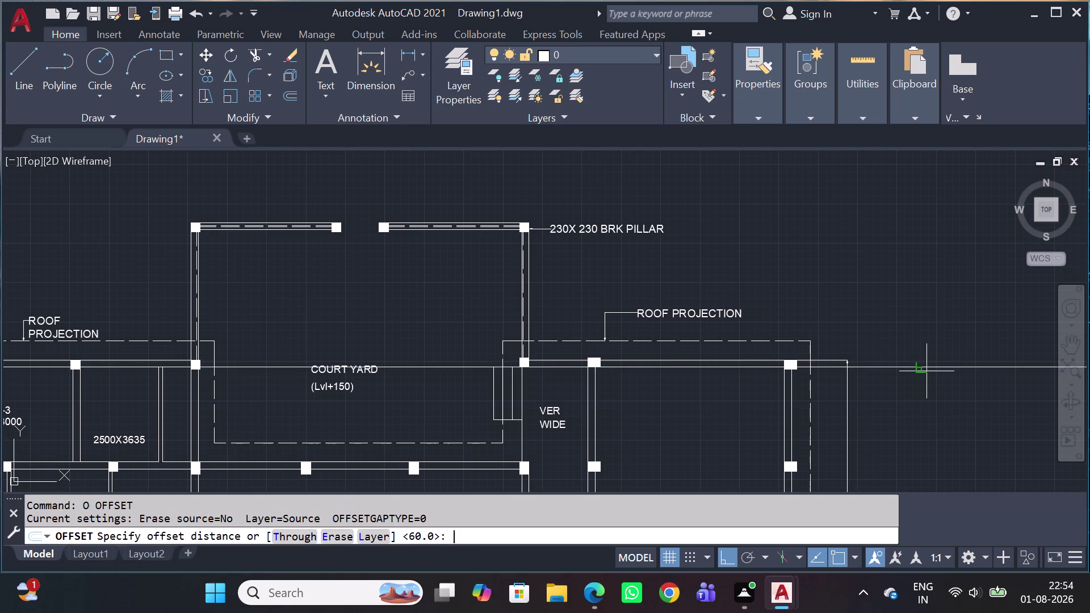
text(6)
text(P0)
key(0)
key(BackSpace)
key(BackSpace)
key(BackSpace)
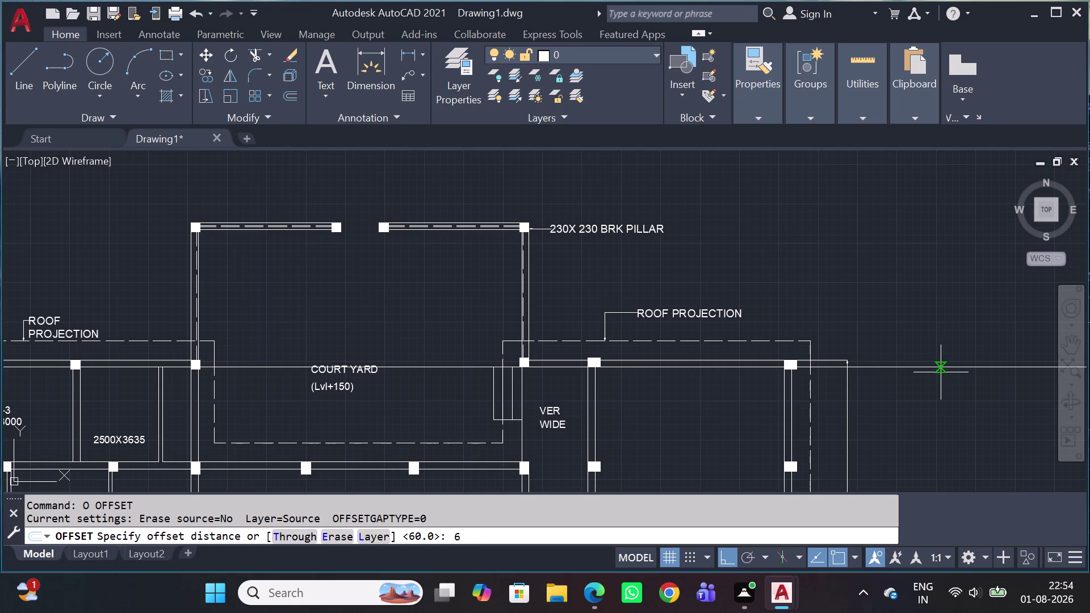
text(00)
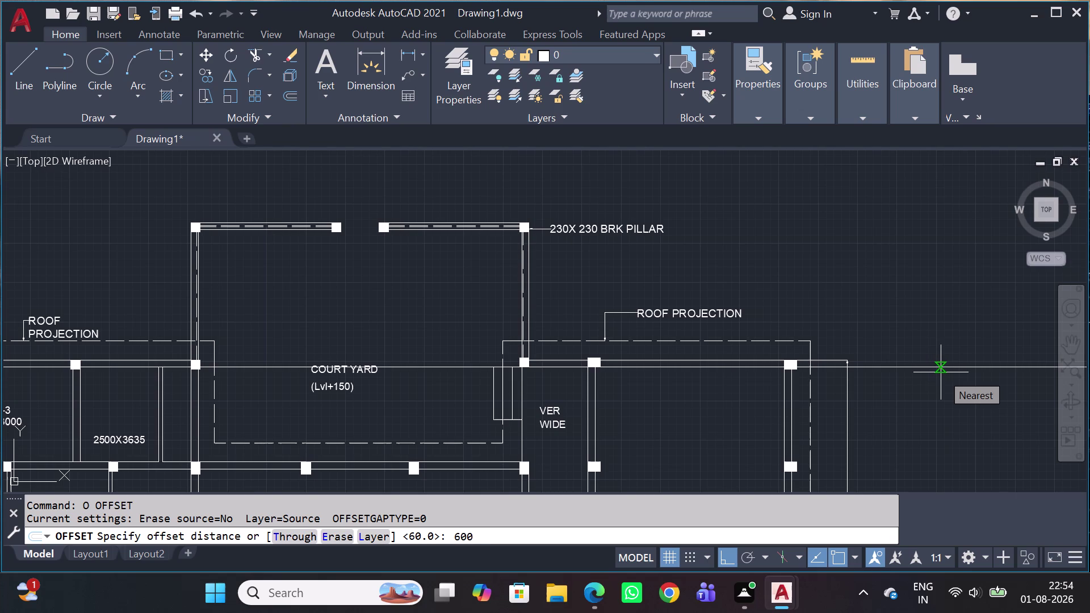
key(space)
Pick an object to offset, pan around the dormitory, then cancel the offset.
drag(948, 410, 965, 419)
scroll(down, 3)
middle_drag(937, 418, 937, 421)
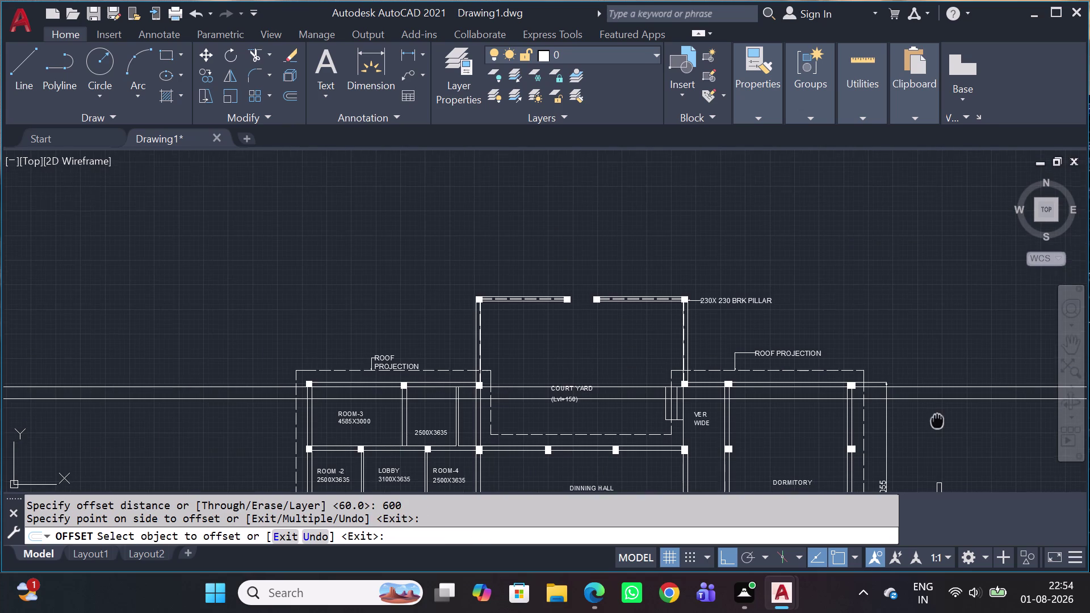
middle_drag(938, 420, 920, 337)
scroll(up, 3)
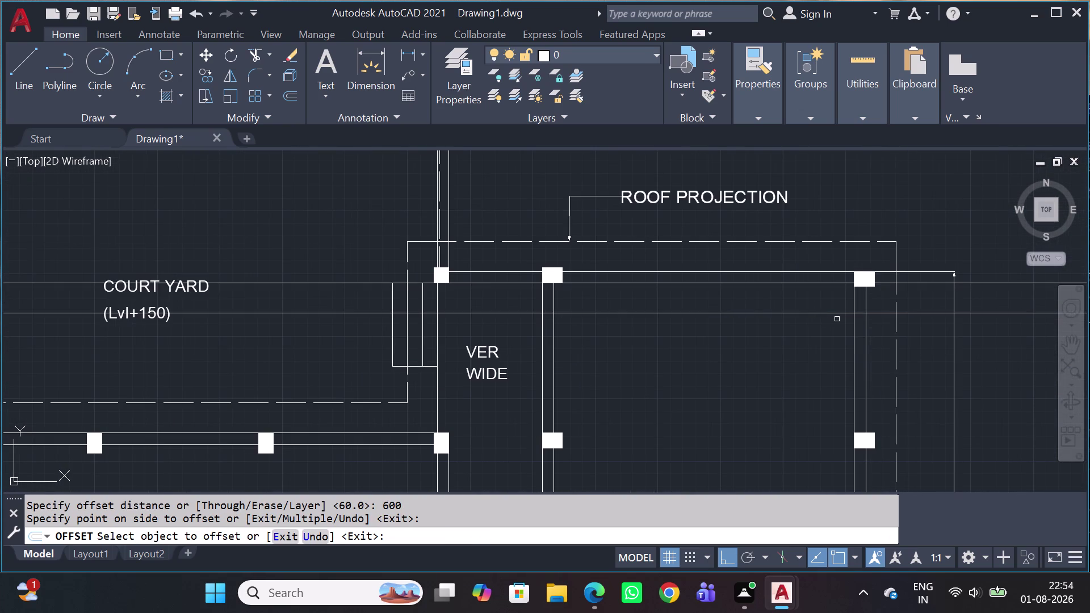
key(Escape)
middle_drag(862, 333, 853, 330)
scroll(down, 3)
scroll(down, 3)
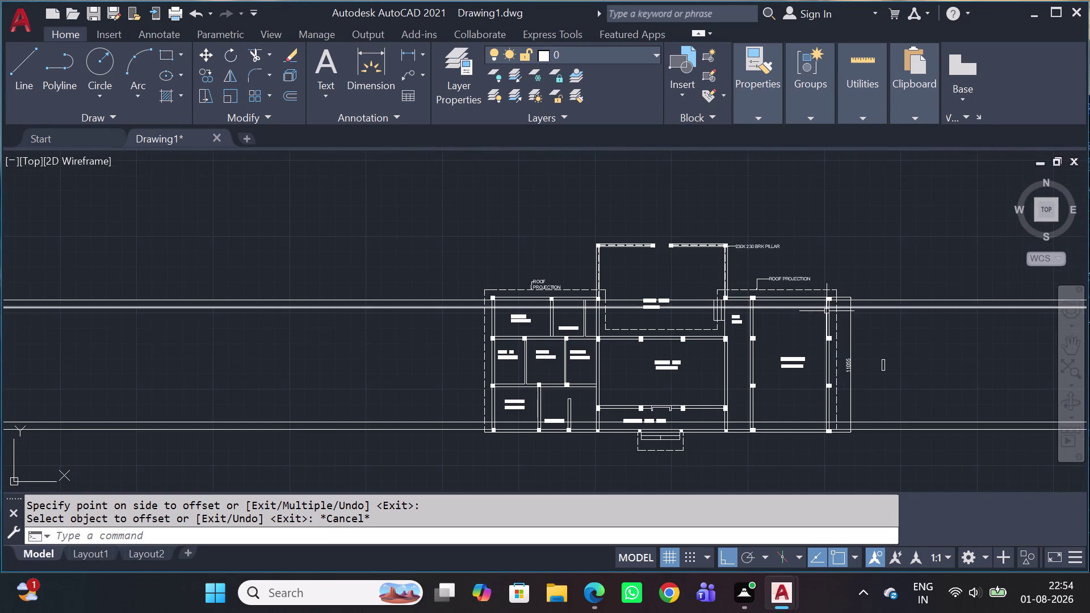
scroll(up, 3)
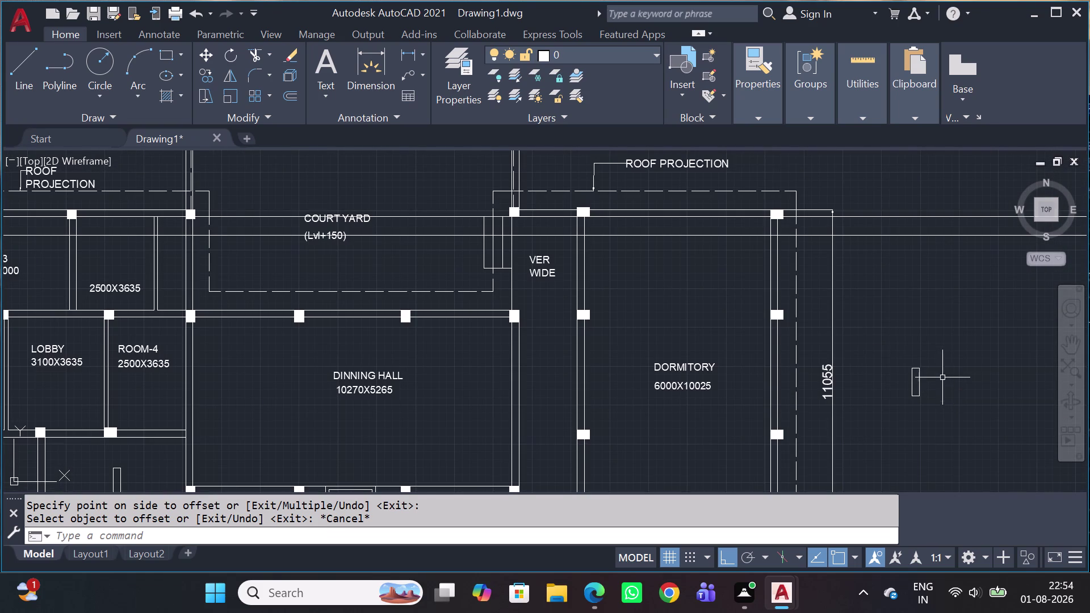
Window-select the small 230 by 900 rectangle and start moving it.
click(956, 364)
click(897, 403)
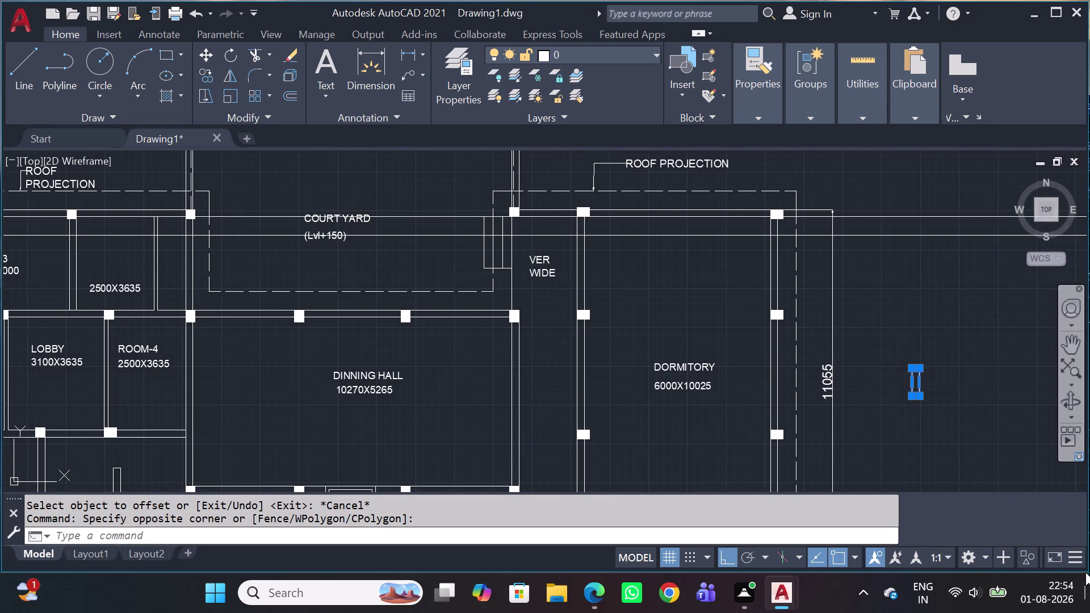
key(c)
key(0)
key(space)
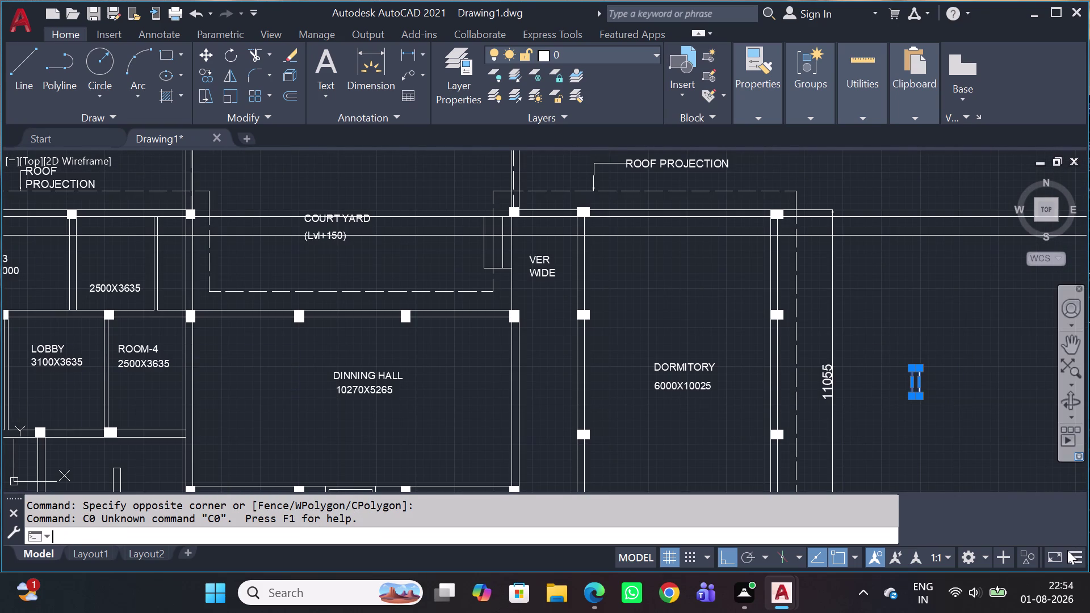
scroll(up, 3)
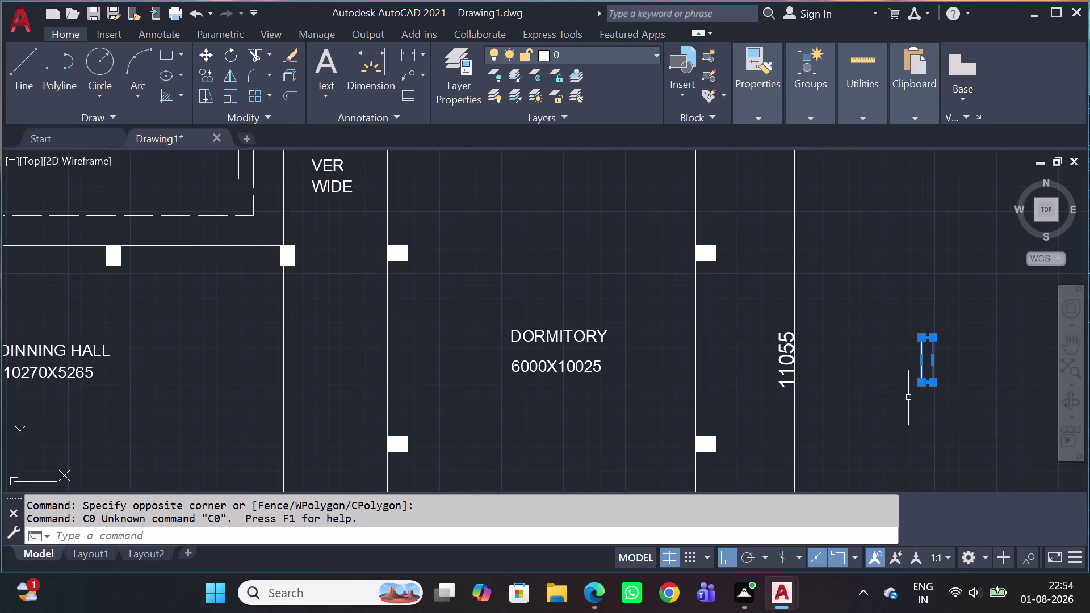
key(m)
key(space)
scroll(up, 3)
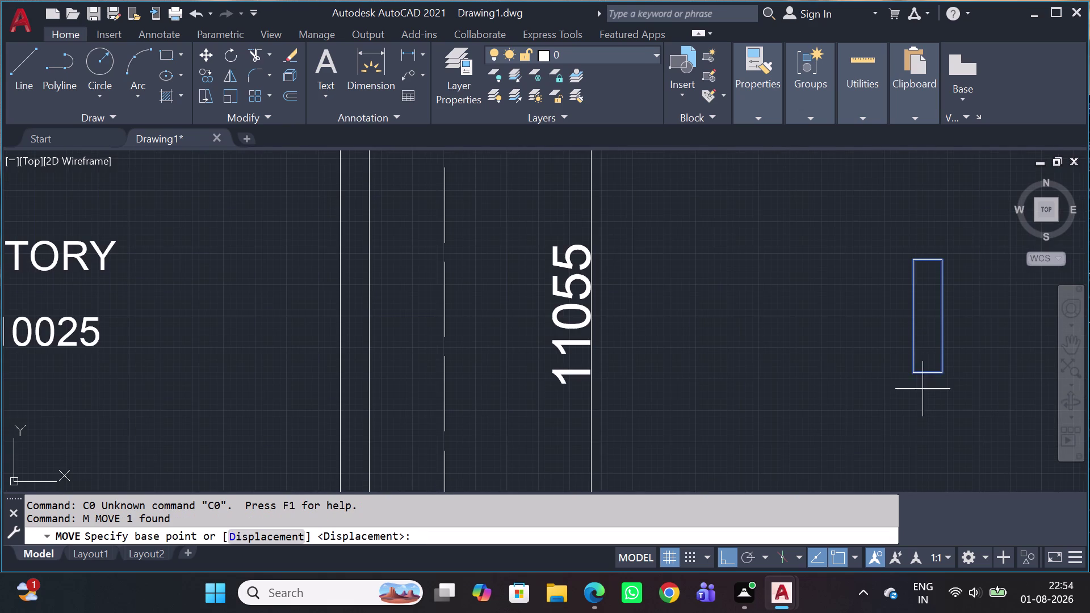
click(929, 373)
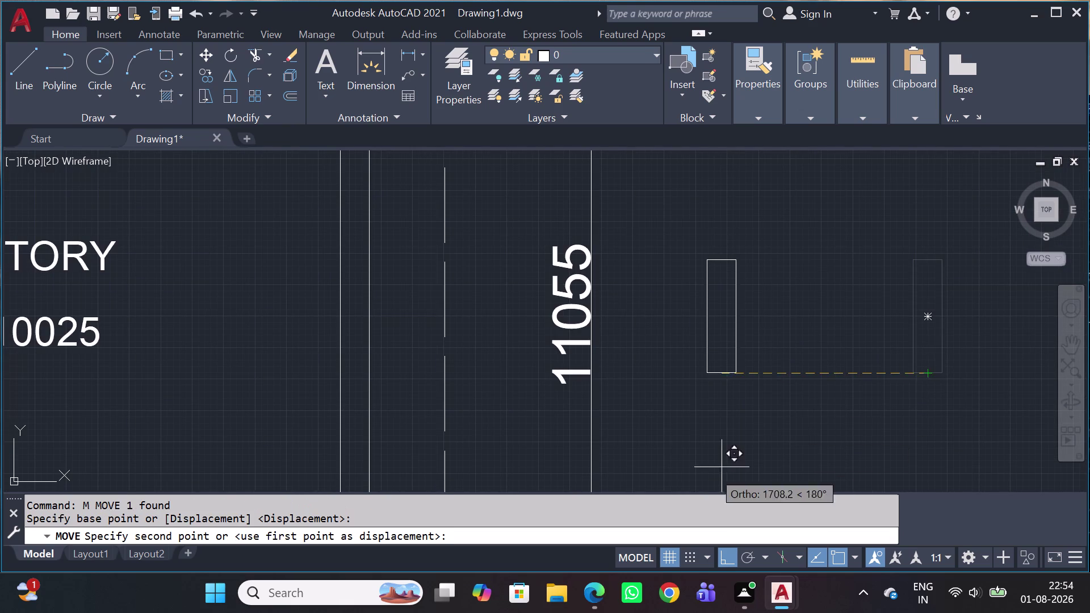
scroll(down, 3)
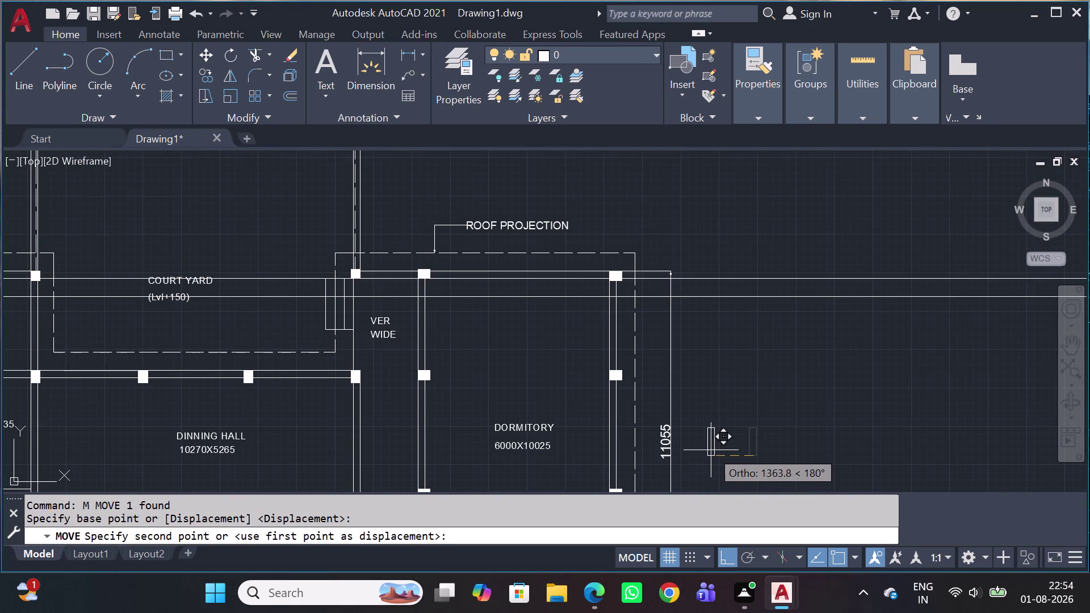
key(shift+F8)
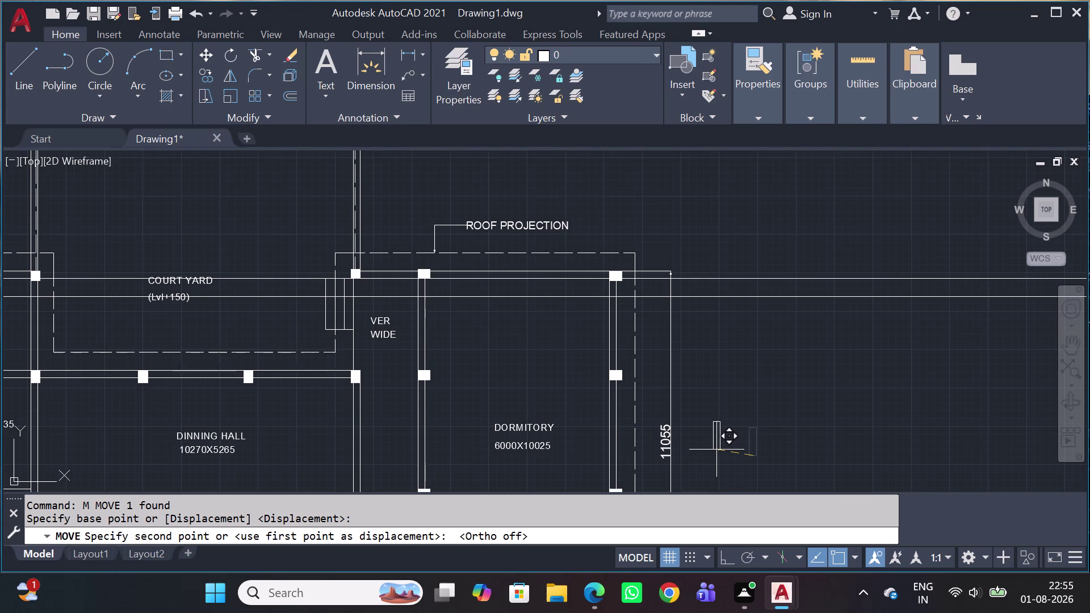
scroll(down, 3)
middle_drag(708, 470, 713, 372)
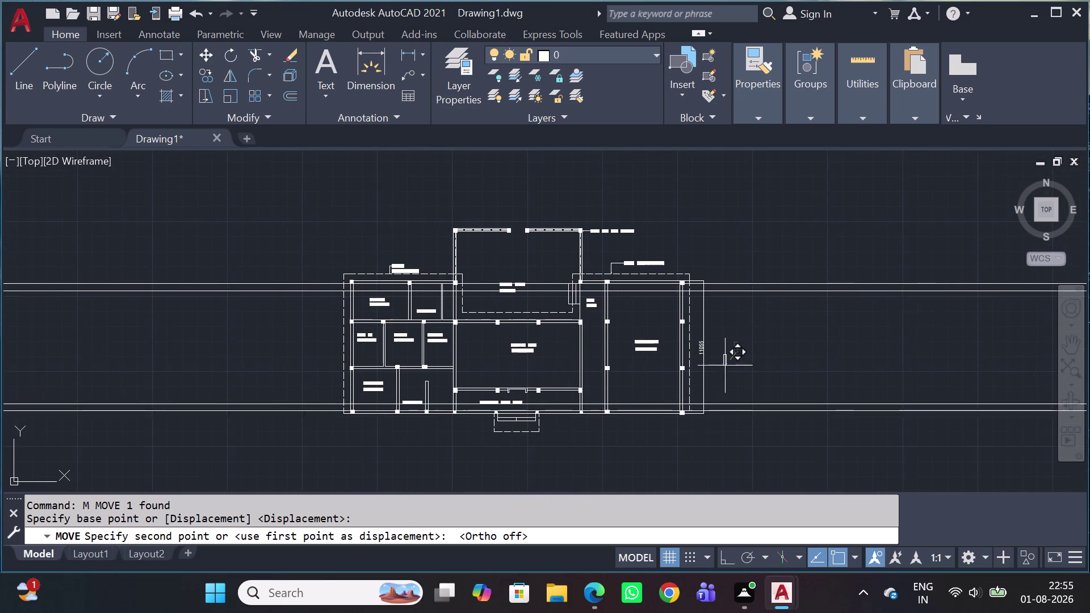
scroll(up, 3)
middle_drag(555, 499, 589, 413)
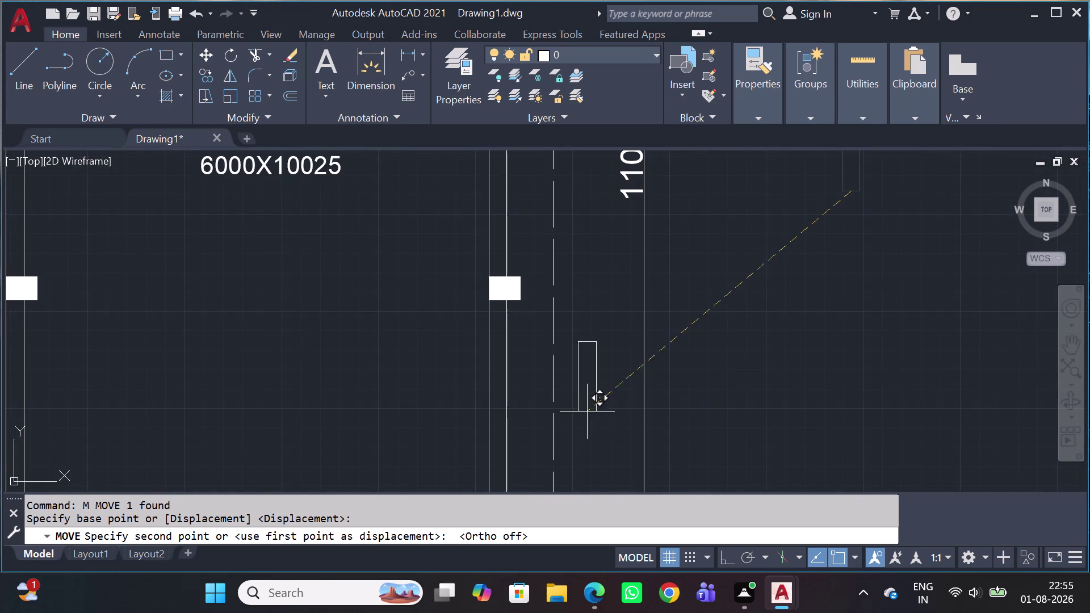
middle_drag(585, 420, 717, 321)
scroll(up, 3)
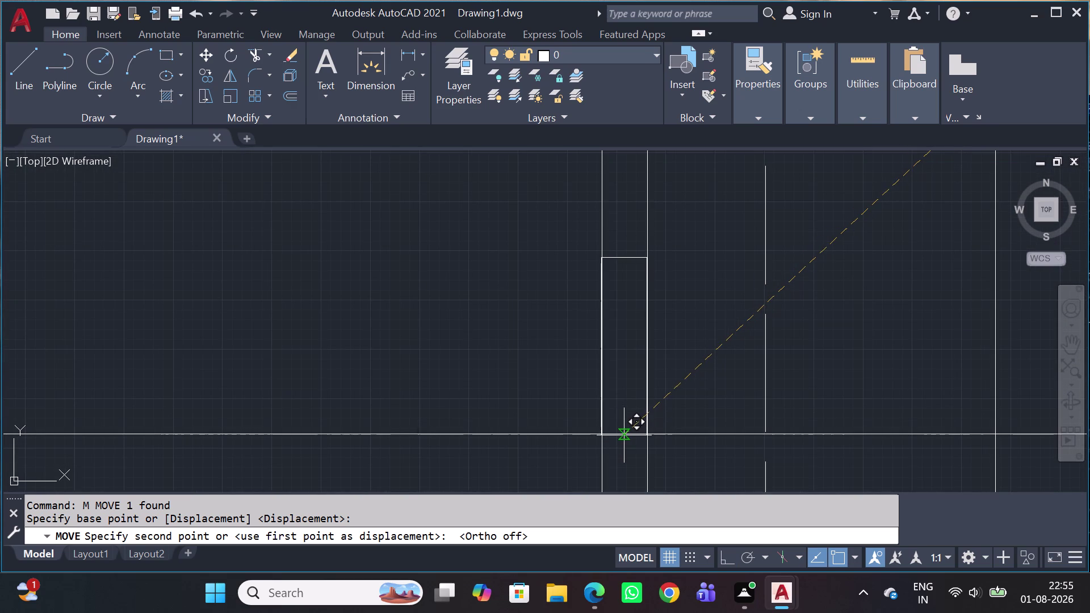
scroll(up, 3)
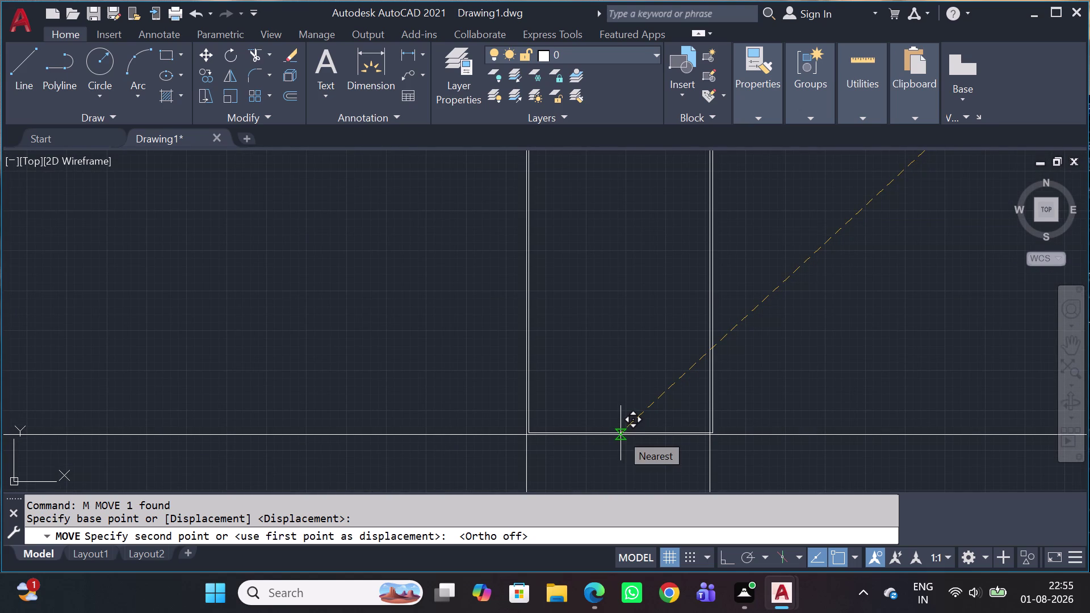
click(620, 433)
scroll(down, 3)
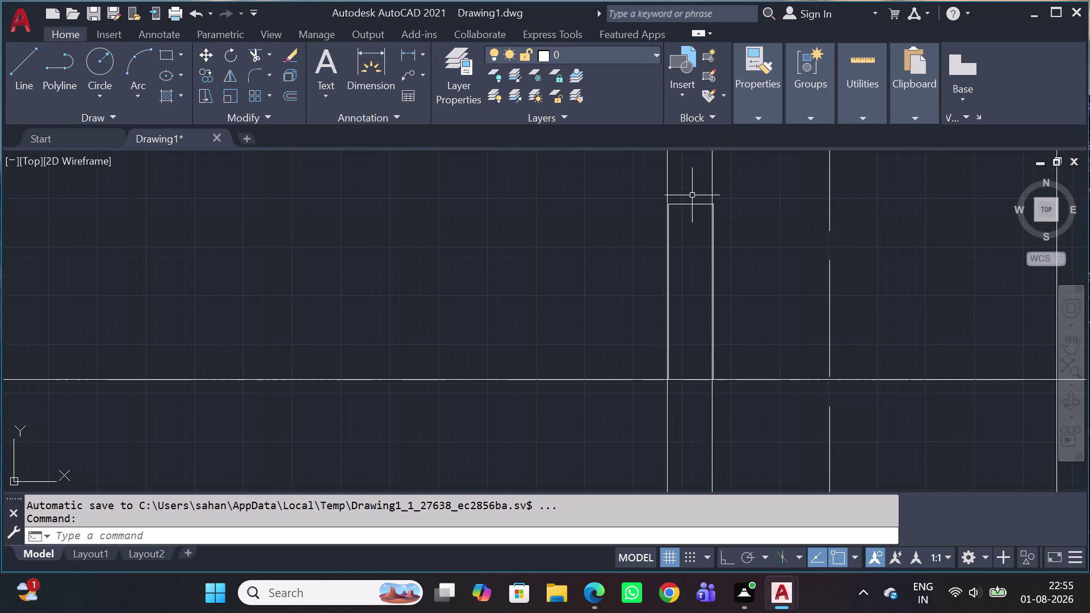
key(ctrl+z)
key(ctrl+z)
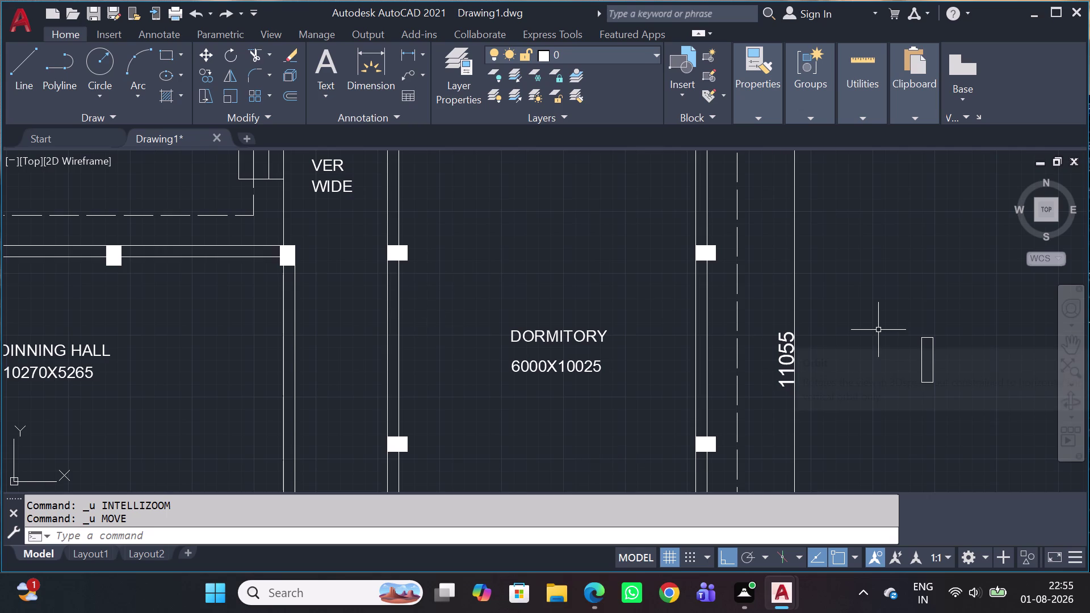
Draw a short horizontal line from the wall junction along the dormitory's lower wall.
scroll(down, 3)
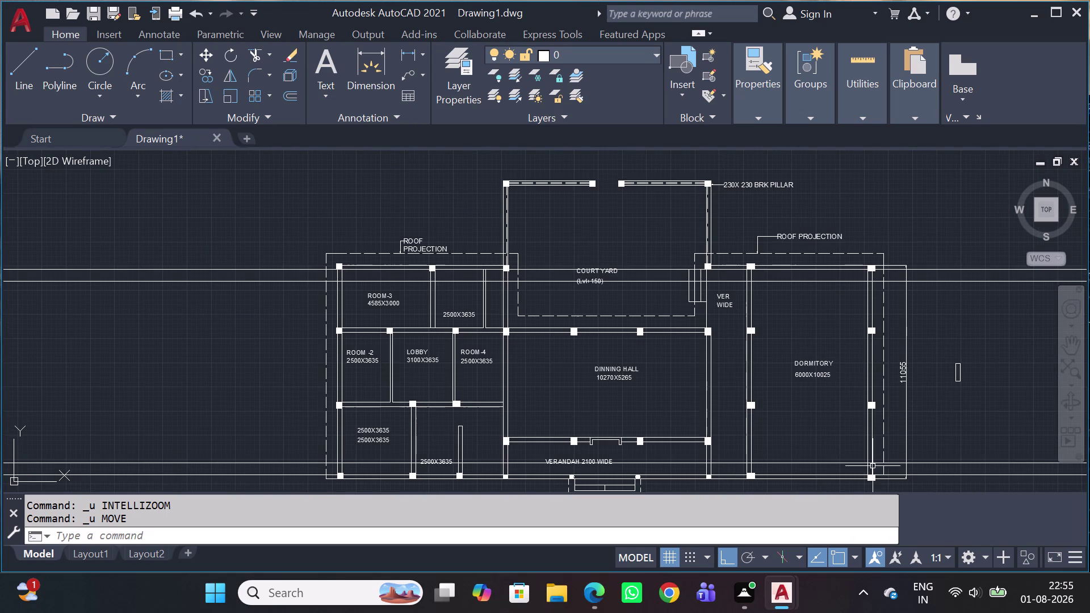
middle_drag(875, 463, 801, 322)
scroll(up, 3)
scroll(up, 3)
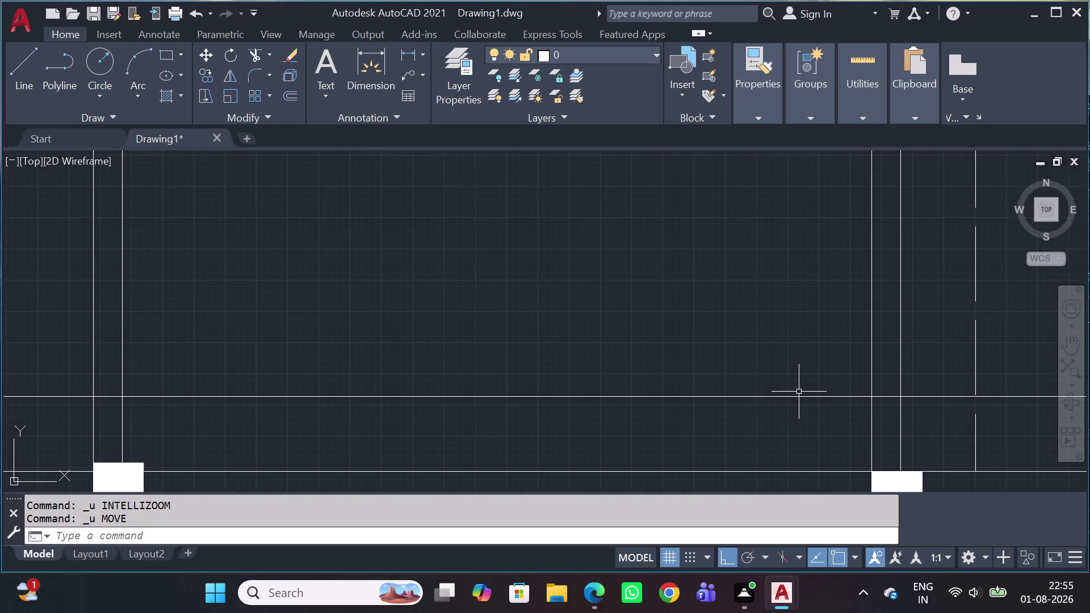
key(l)
key(space)
scroll(up, 3)
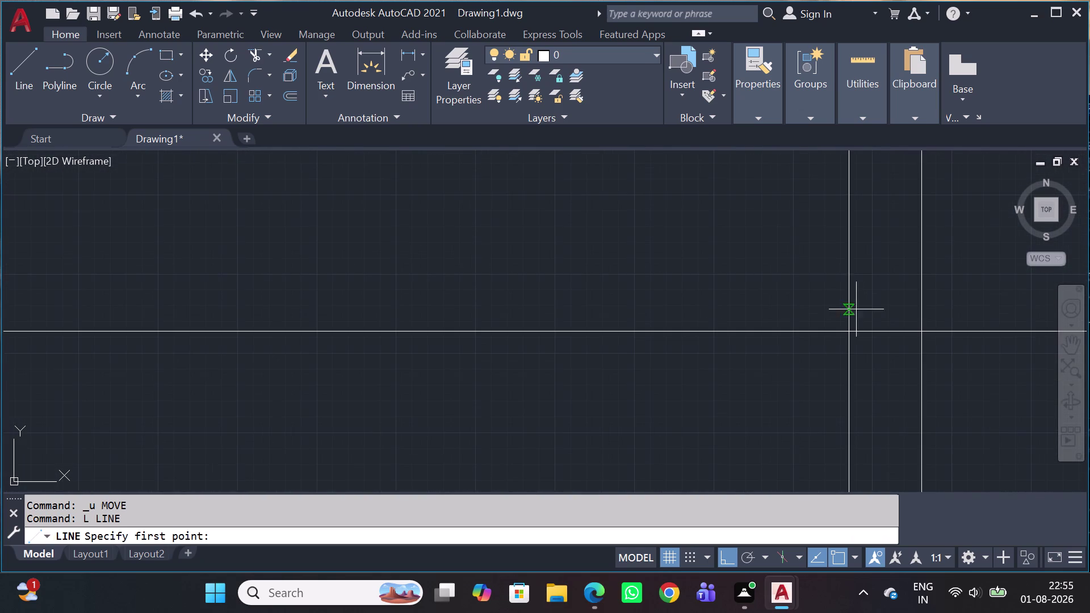
click(850, 335)
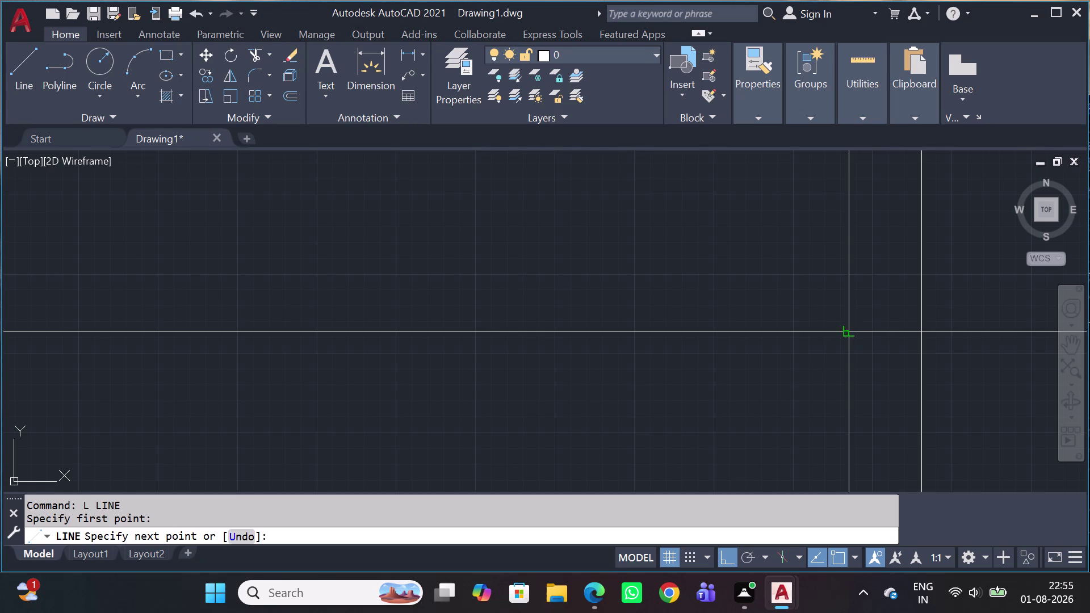
click(923, 334)
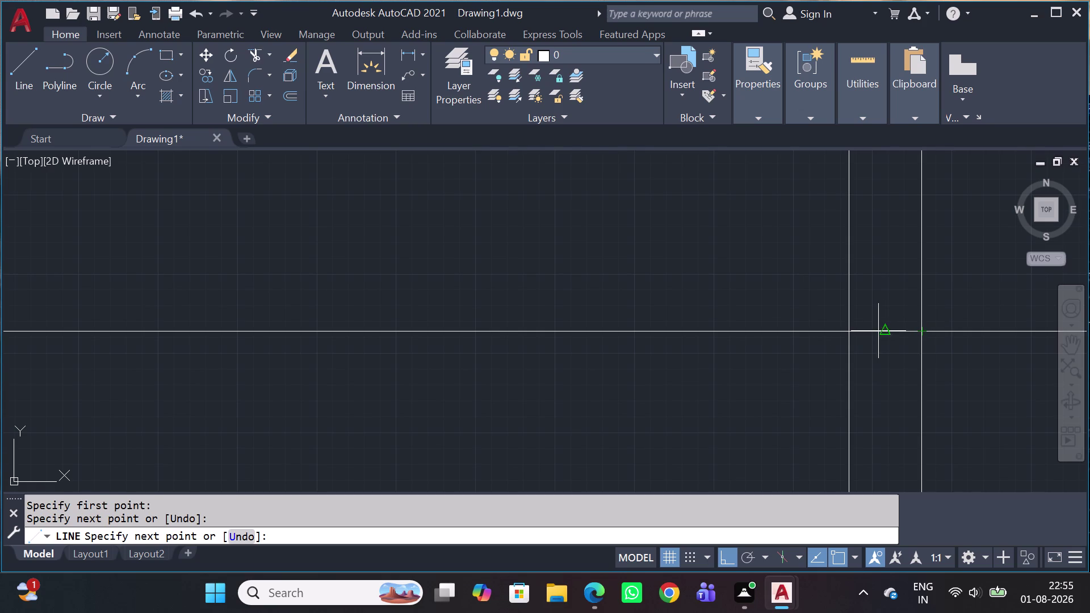
key(Escape)
scroll(down, 3)
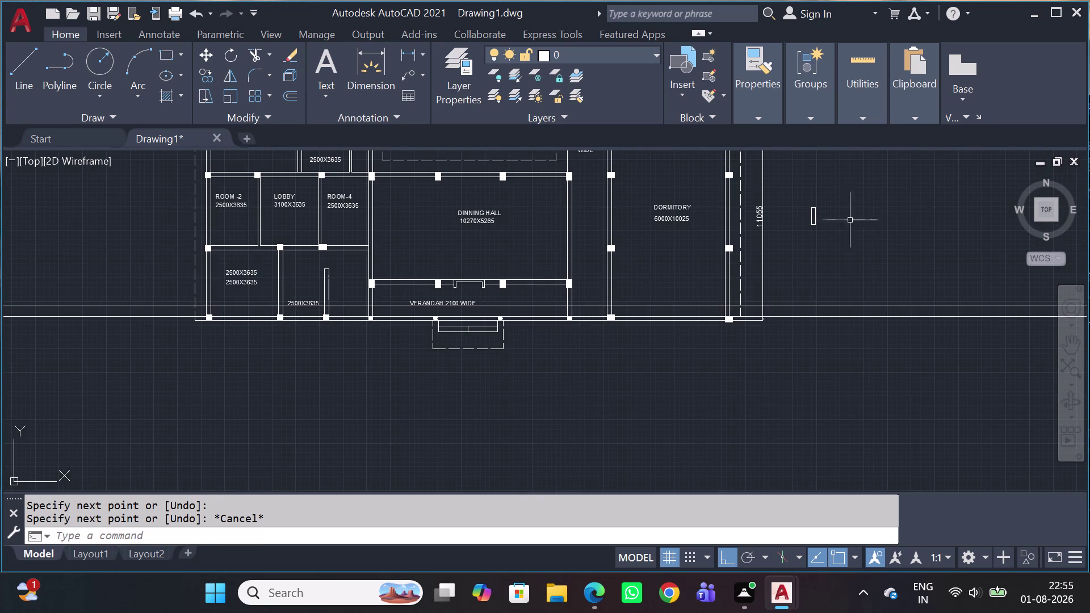
Window-select the small rectangle and start moving it from its bottom point.
click(848, 199)
click(796, 239)
key(m)
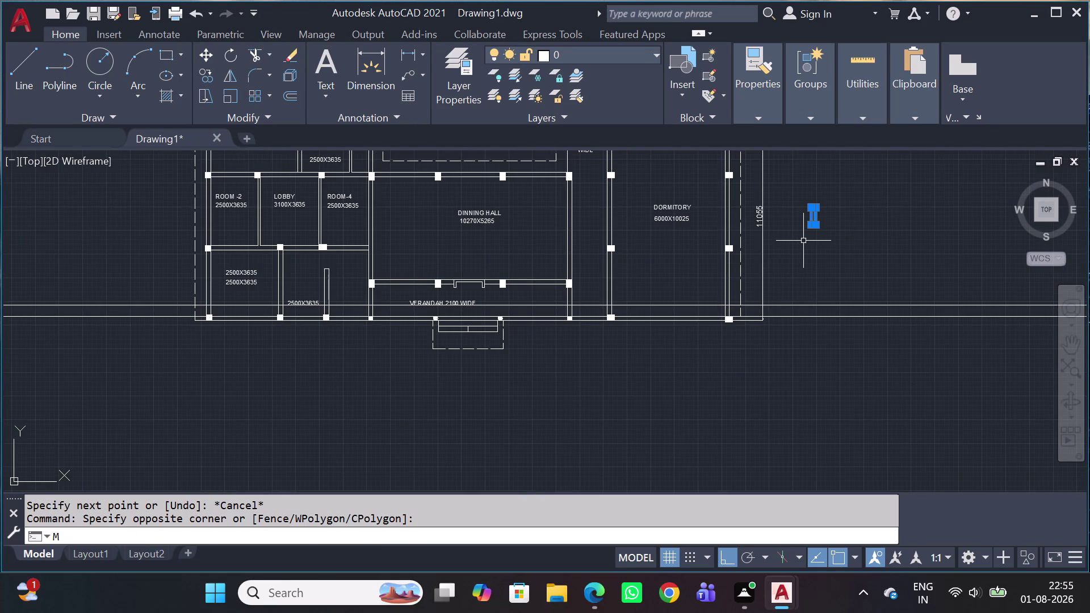
key(space)
scroll(up, 3)
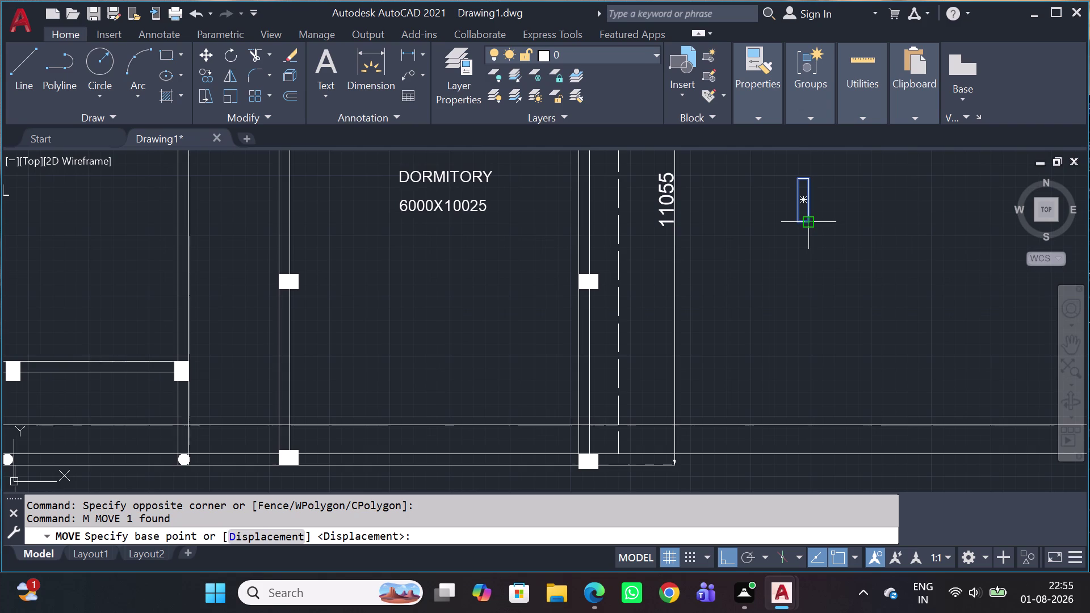
scroll(up, 3)
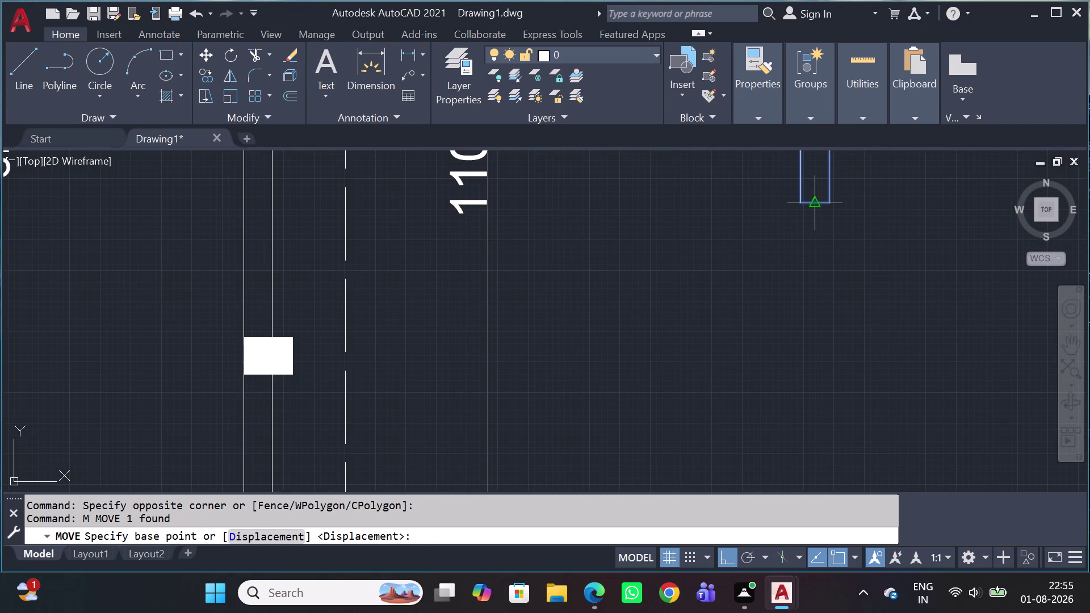
click(815, 206)
Place the 230 by 900 rectangle inside the side wall with ortho off, then select it.
scroll(down, 3)
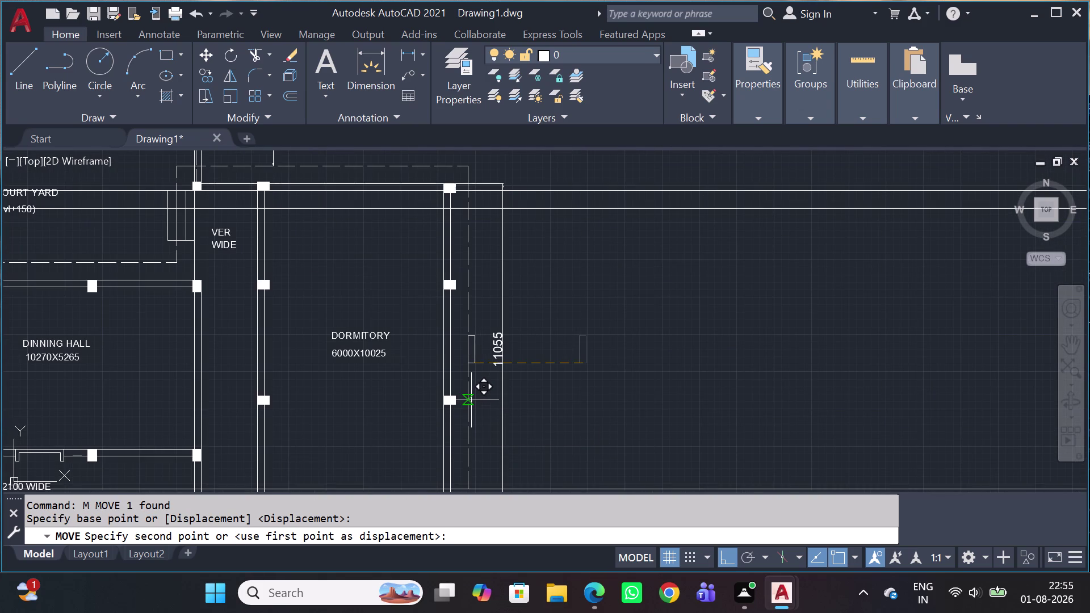
key(shift+F8)
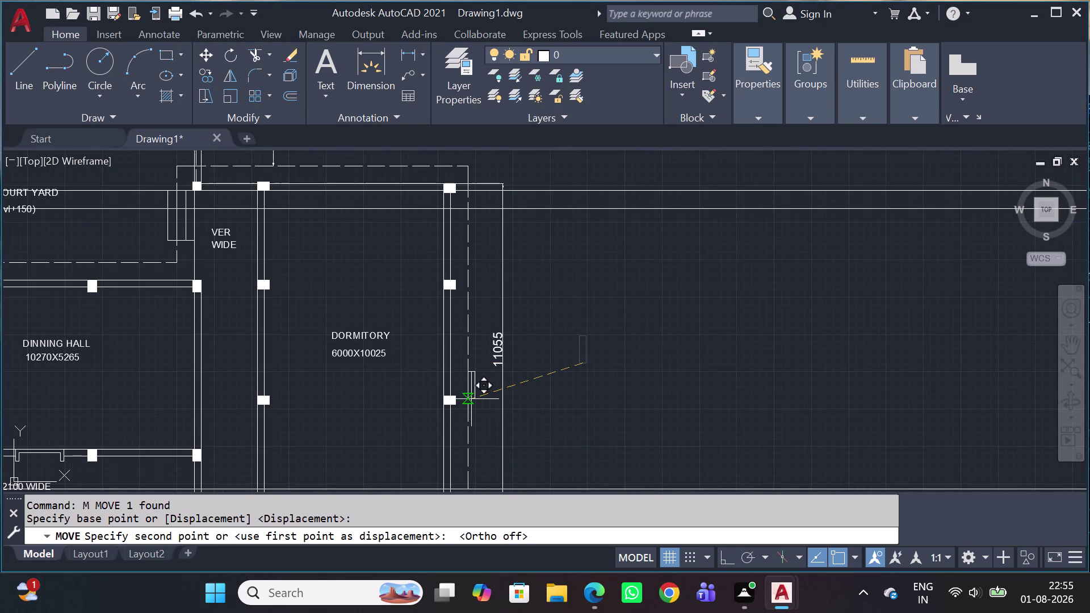
scroll(down, 3)
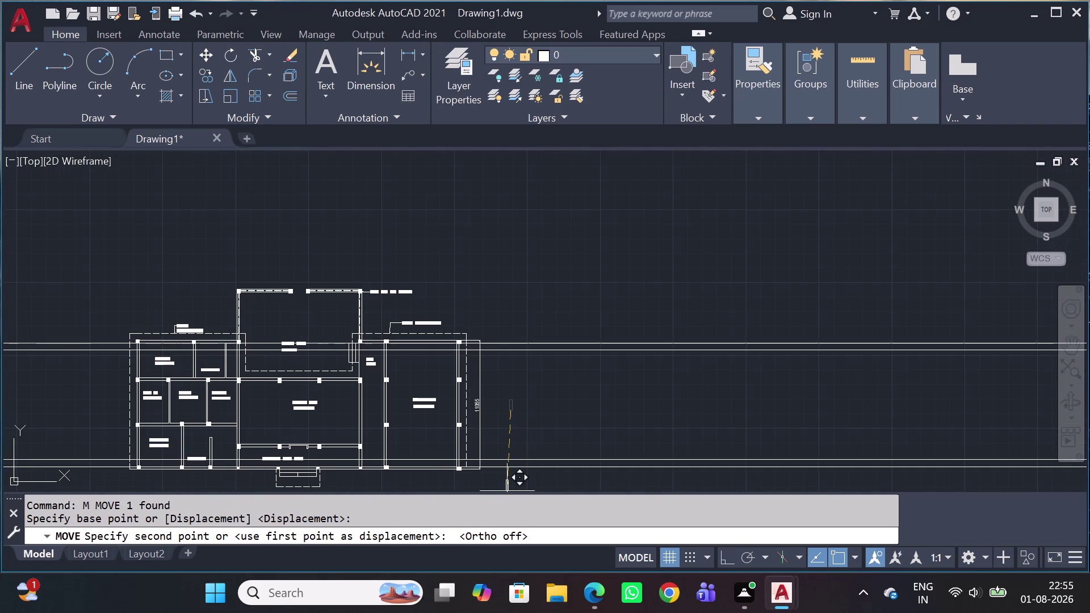
scroll(up, 3)
scroll(up, 3)
scroll(up, 3)
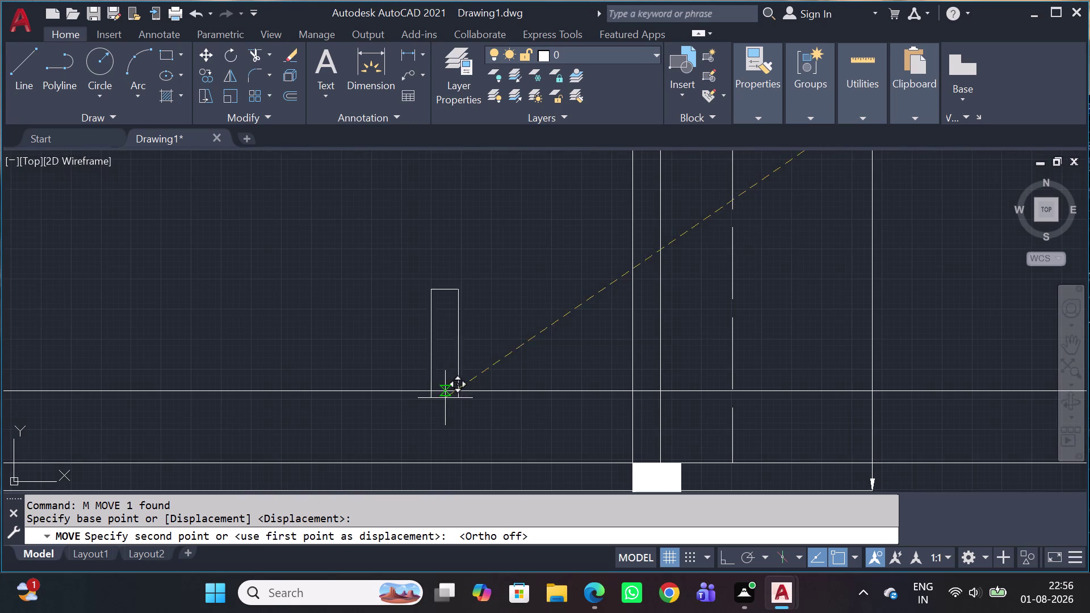
scroll(up, 3)
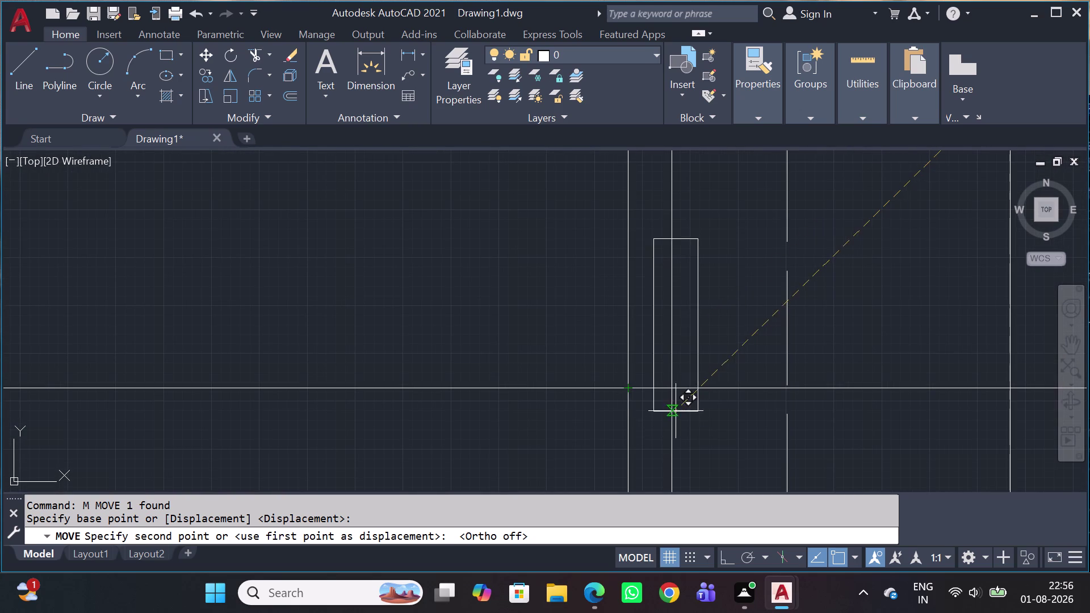
click(647, 384)
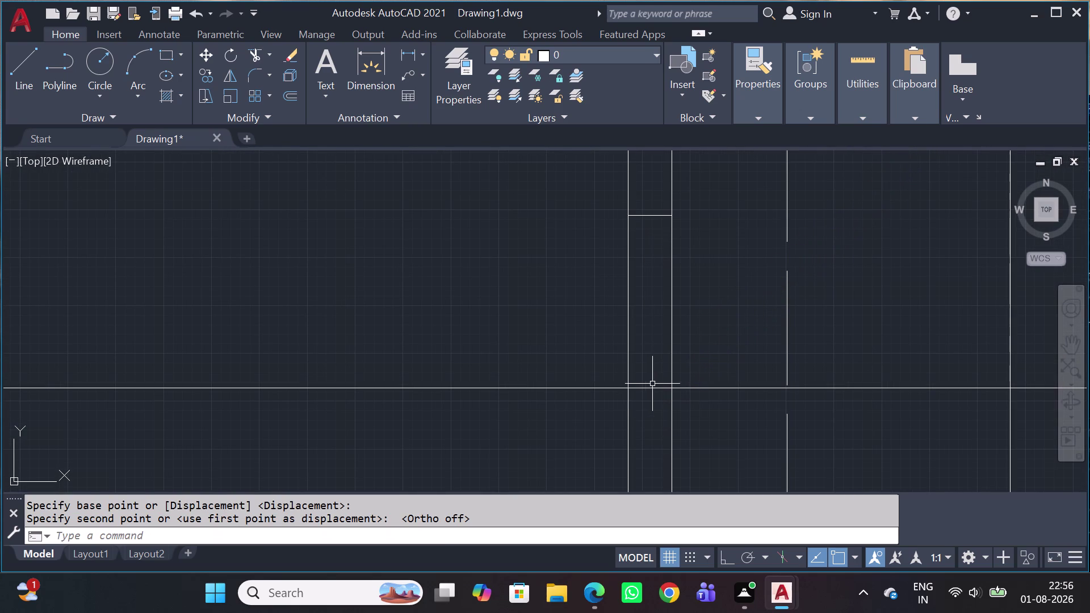
scroll(down, 3)
click(680, 258)
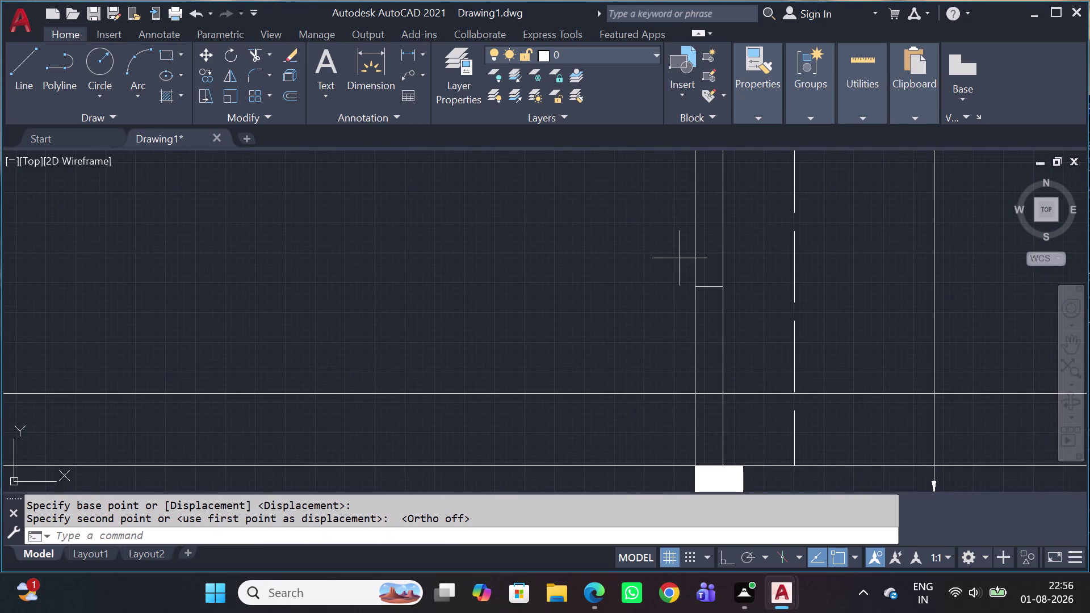
click(758, 439)
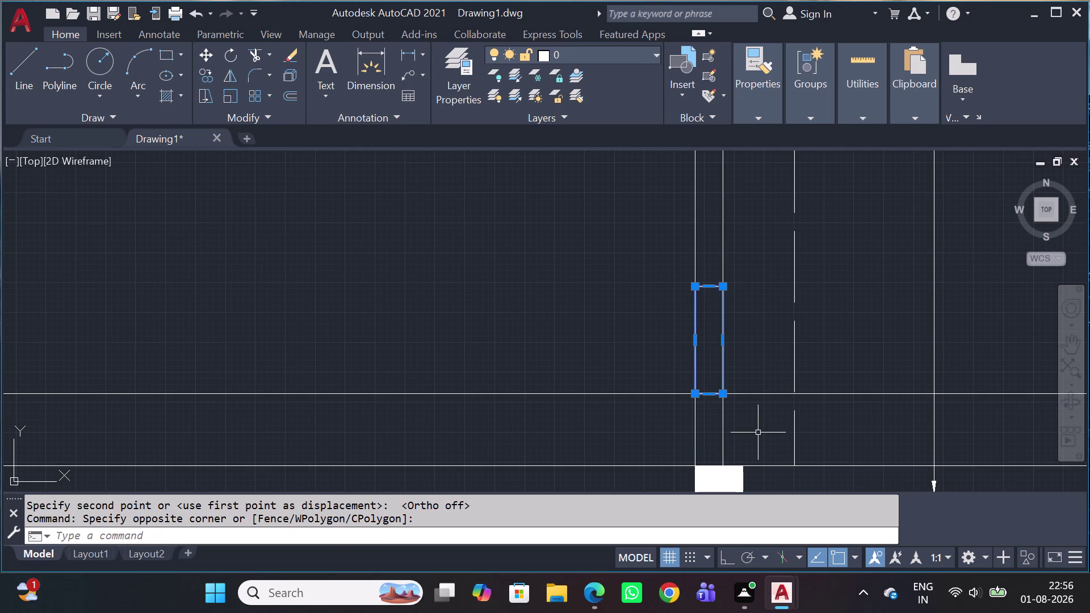
Copy the narrow rectangle from its top corner to a spot beside the pillar.
text(CO M)
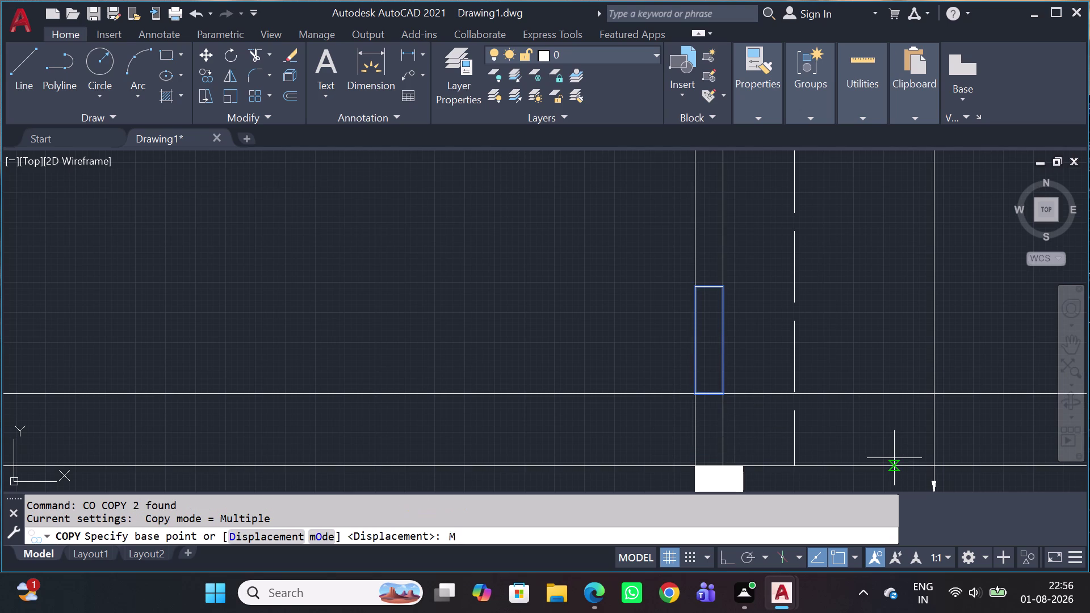
key(space)
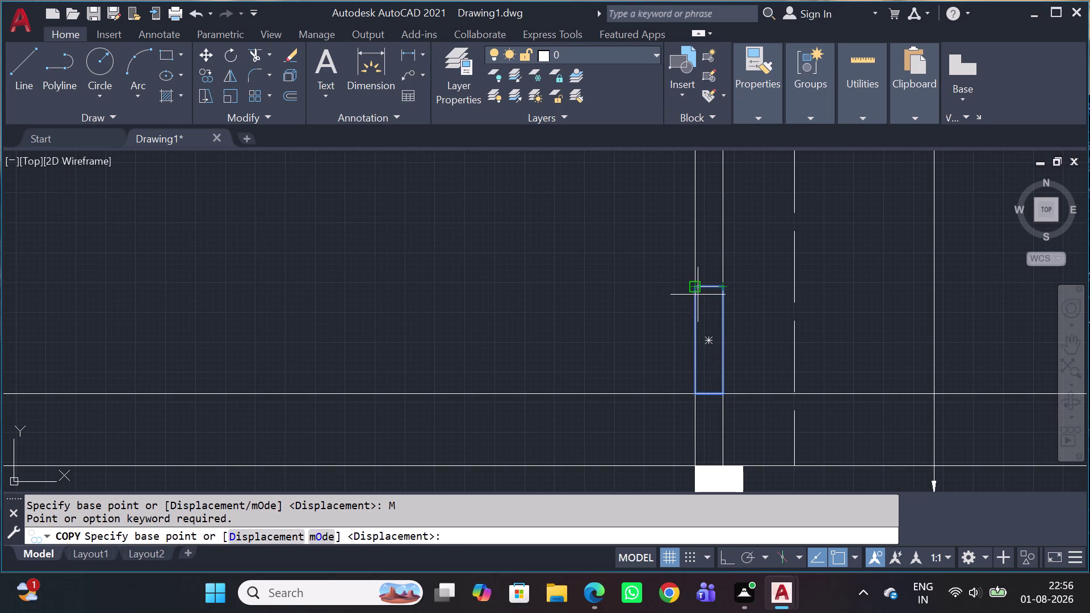
click(709, 291)
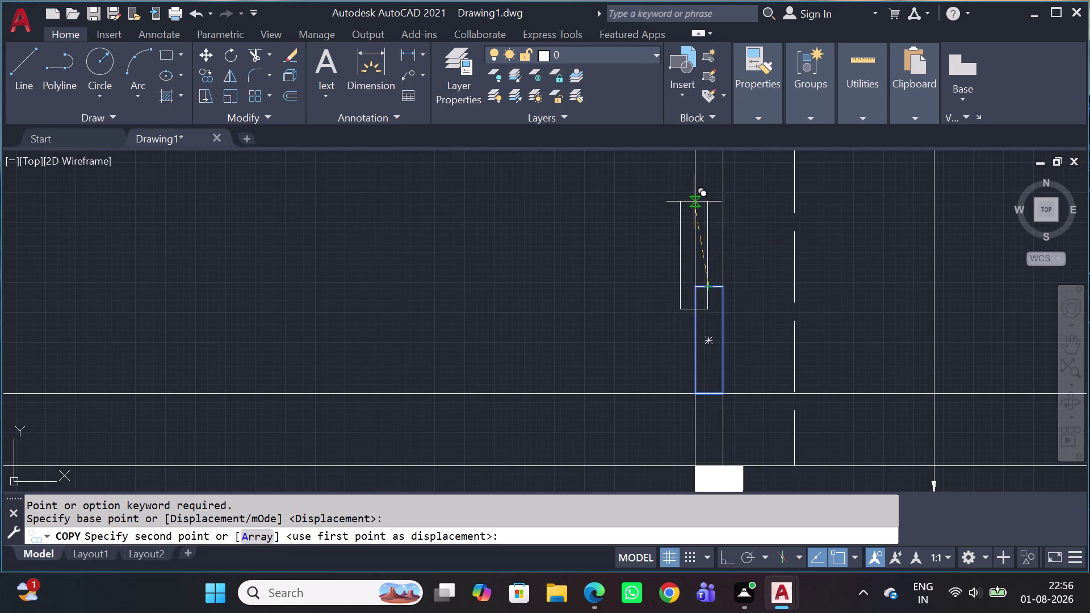
scroll(down, 3)
middle_drag(695, 196, 661, 587)
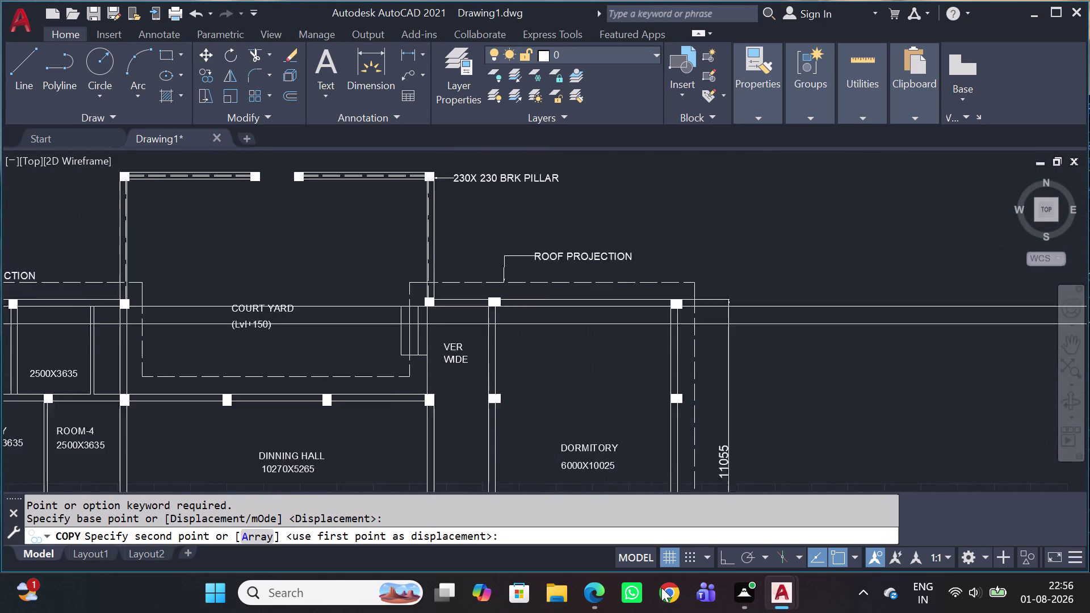
scroll(up, 3)
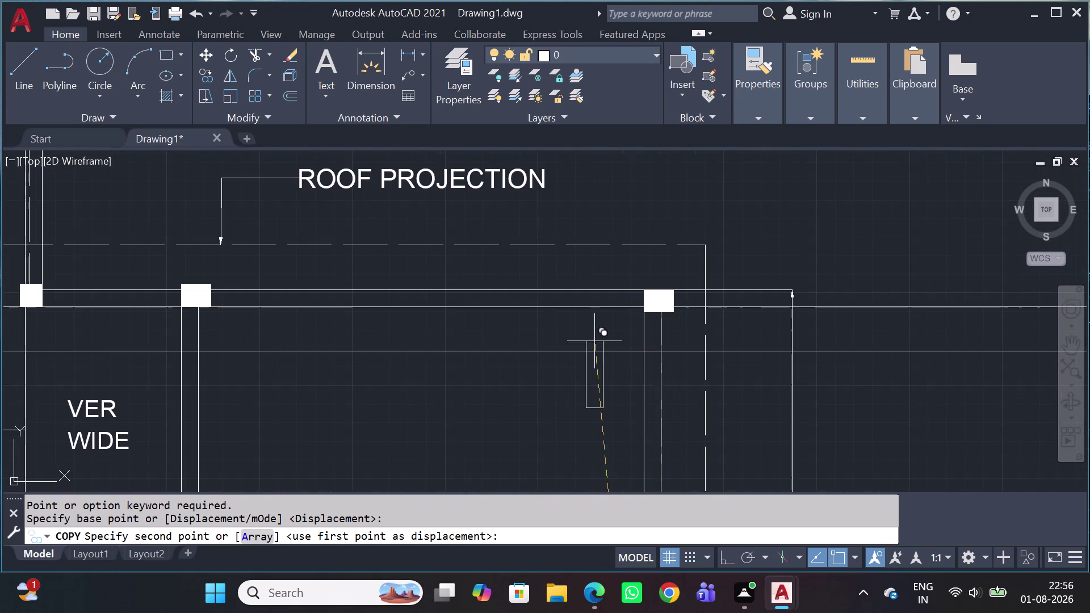
scroll(up, 3)
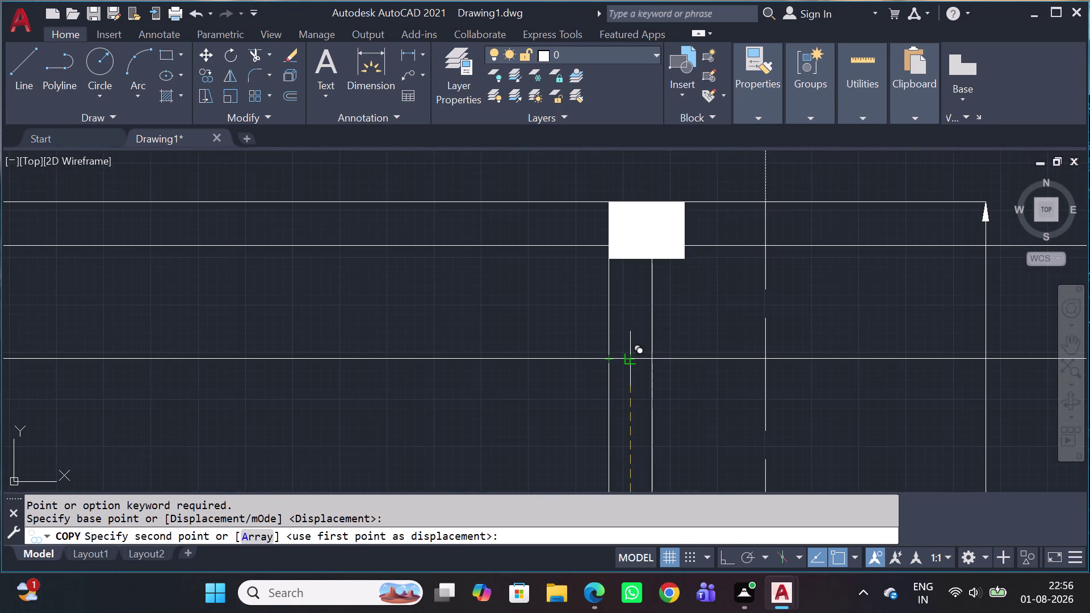
click(635, 364)
scroll(down, 3)
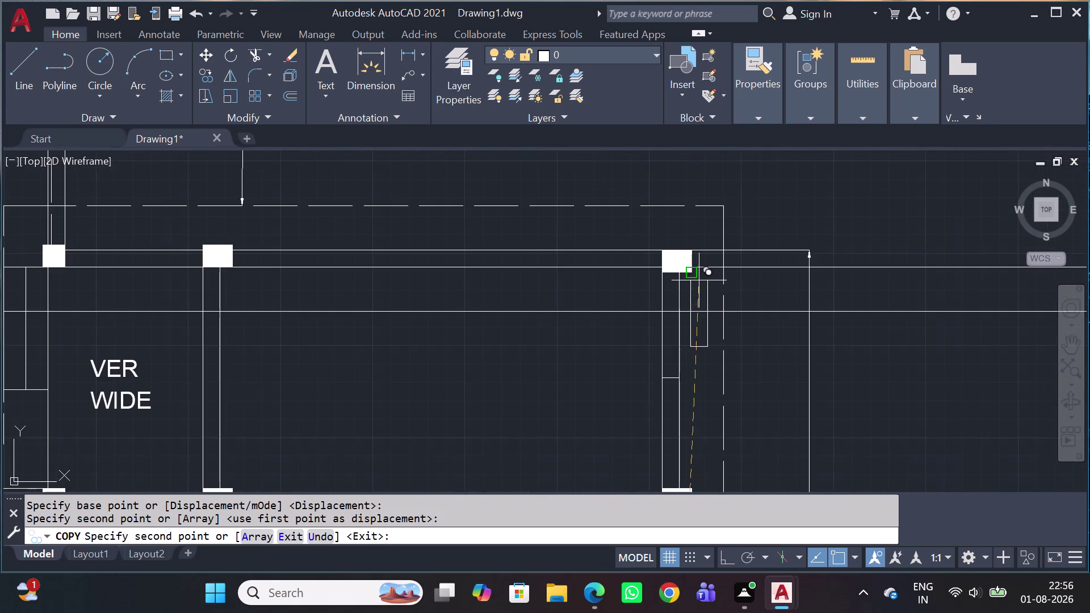
scroll(down, 3)
middle_drag(681, 449, 690, 284)
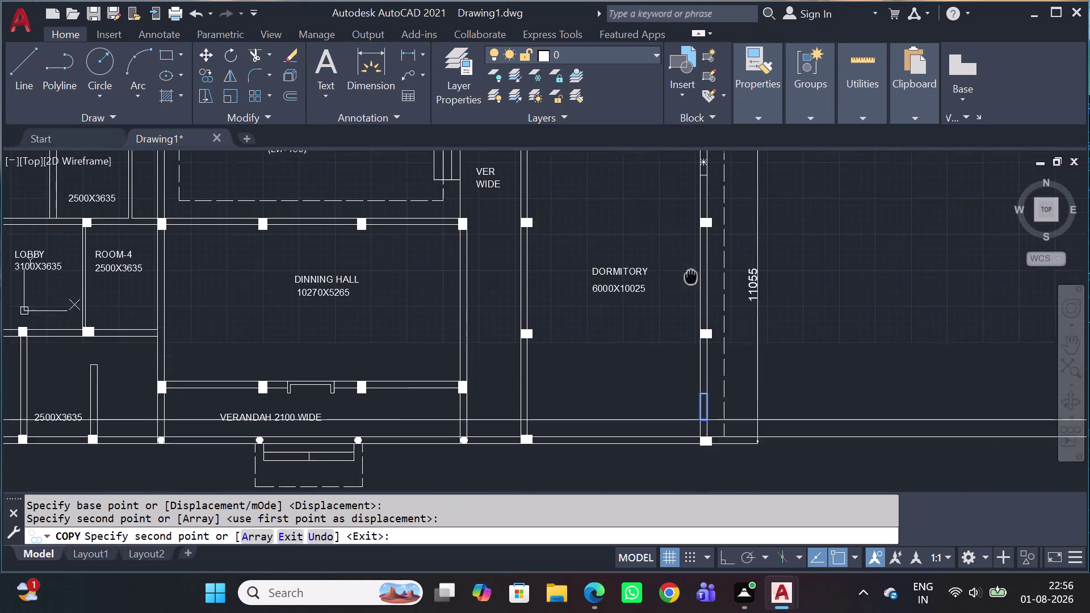
middle_drag(690, 285, 691, 262)
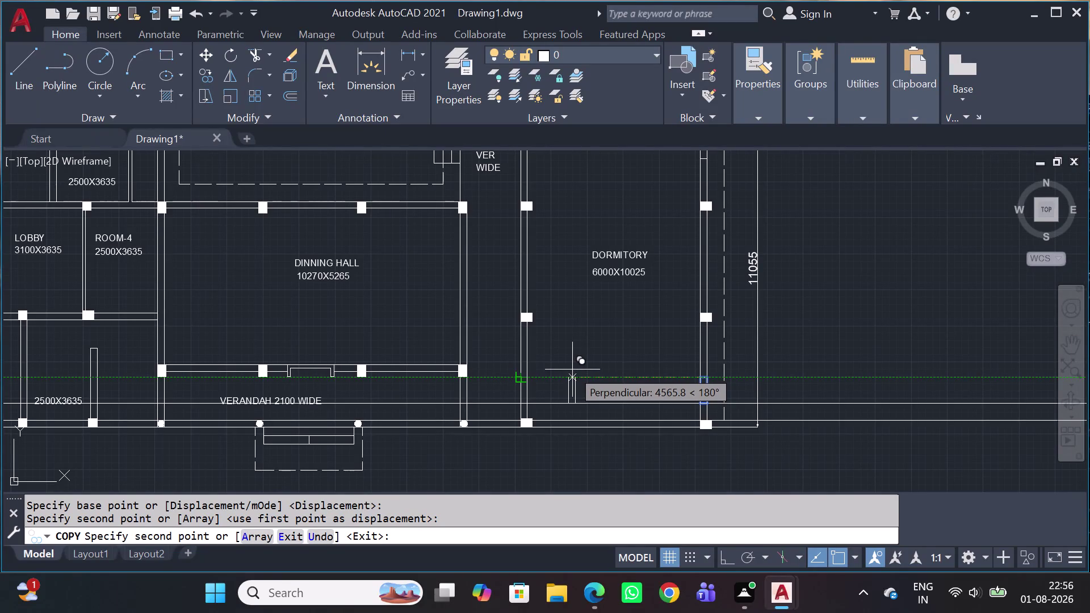
key(Escape)
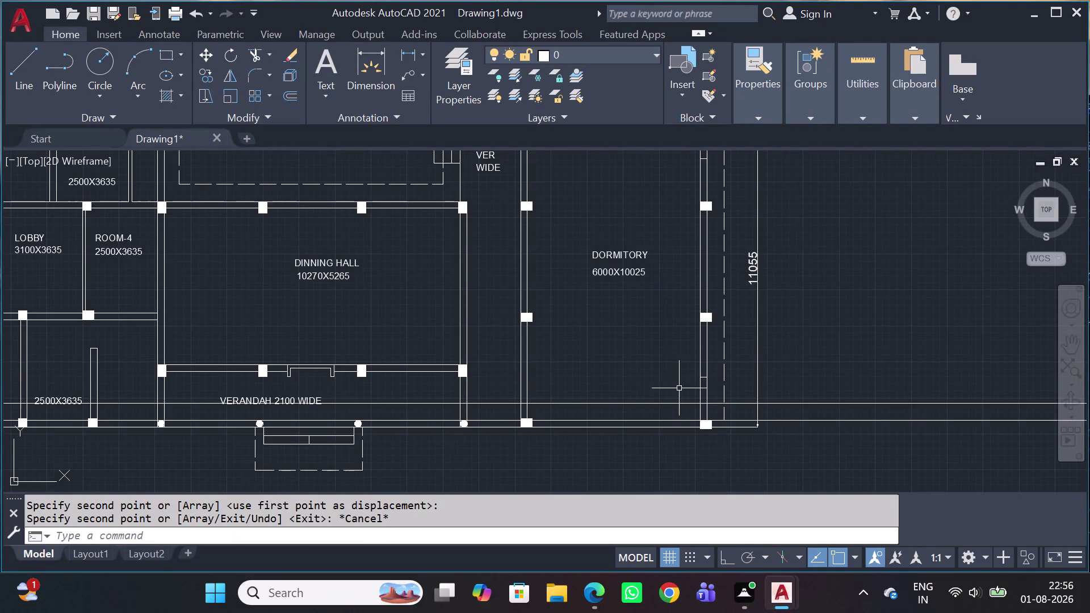
scroll(down, 3)
Delete the four stray objects to the right of the plan.
drag(873, 435, 857, 408)
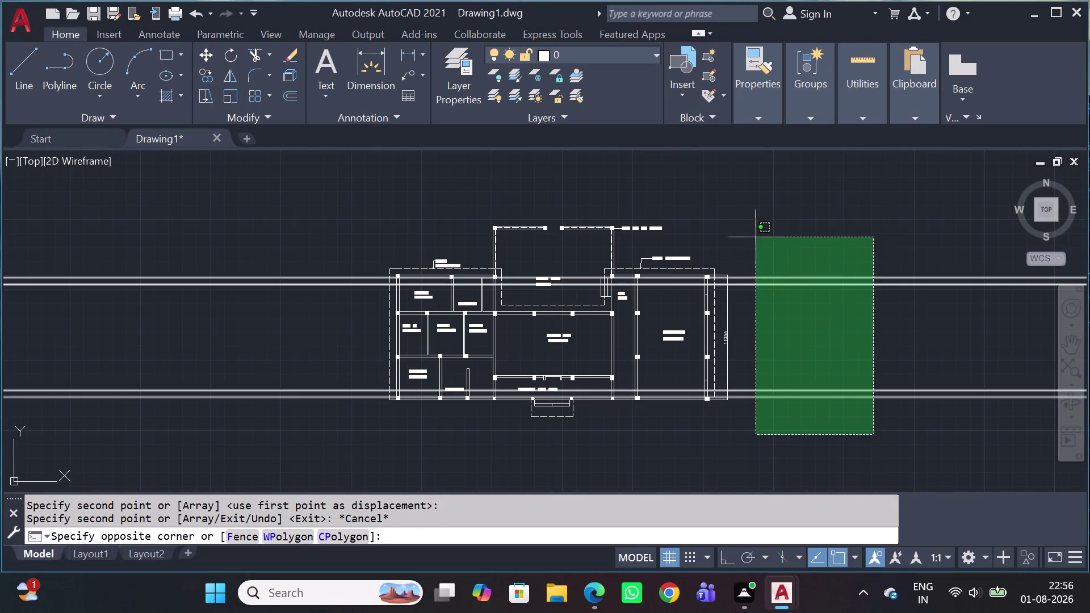
click(791, 232)
key(Delete)
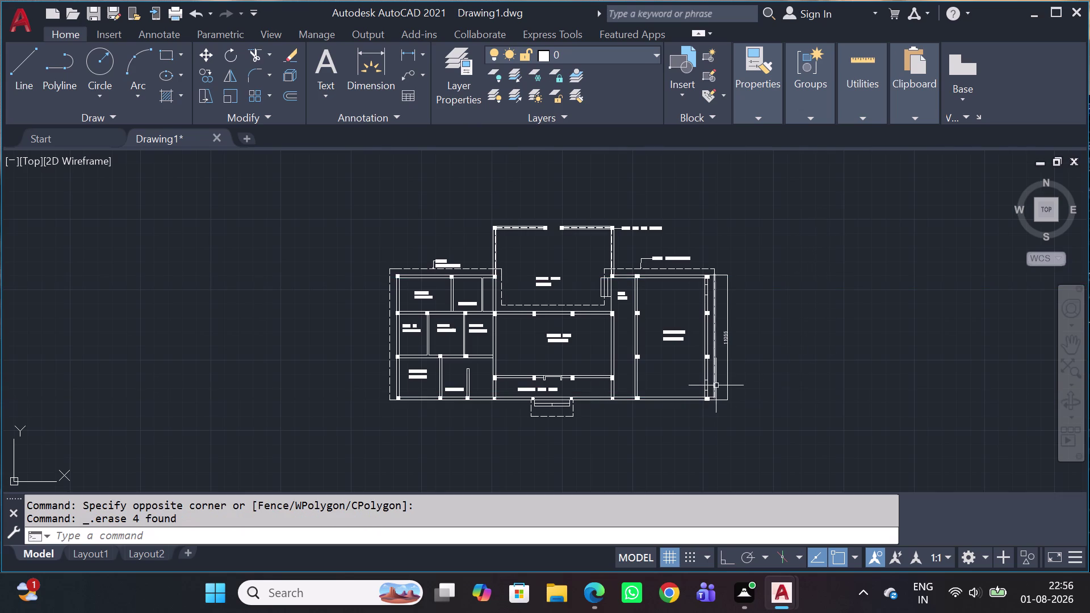
scroll(up, 3)
scroll(up, 3)
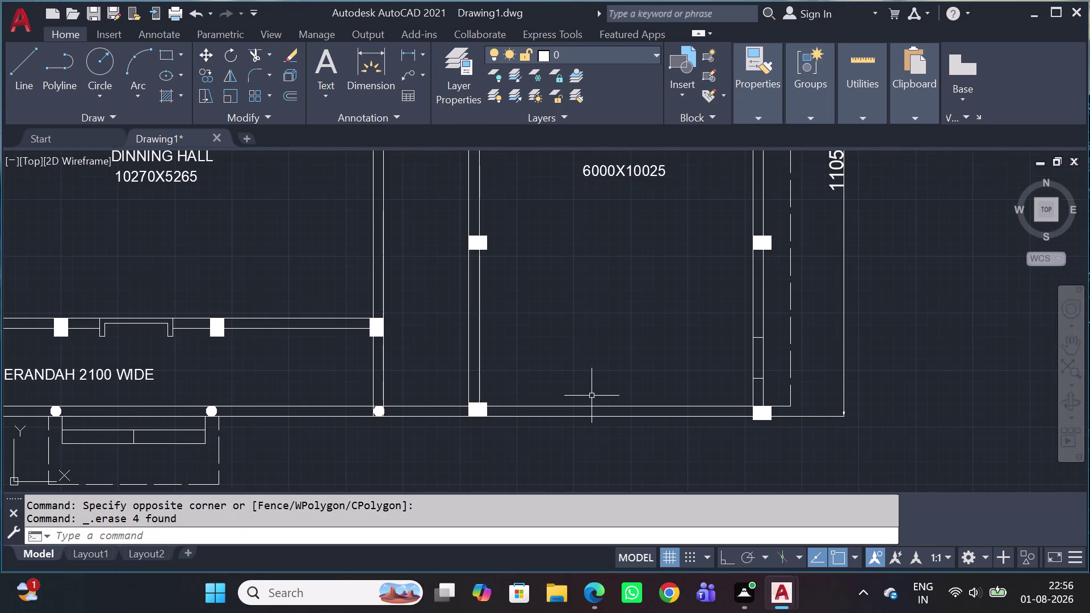
Draw a short cross line over the first gap in the dormitory wall.
key(l)
key(space)
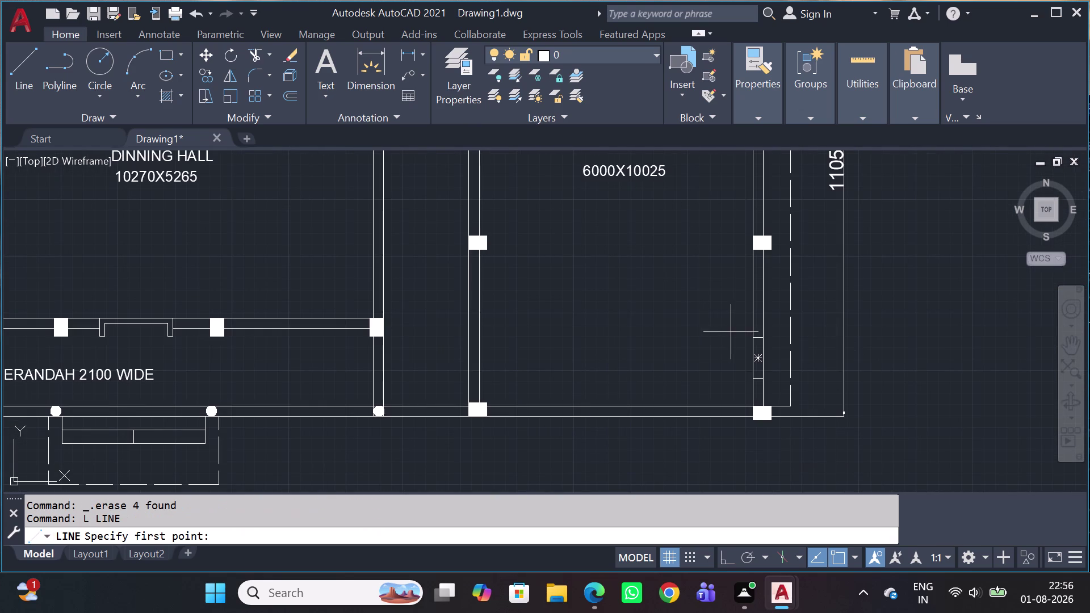
scroll(up, 3)
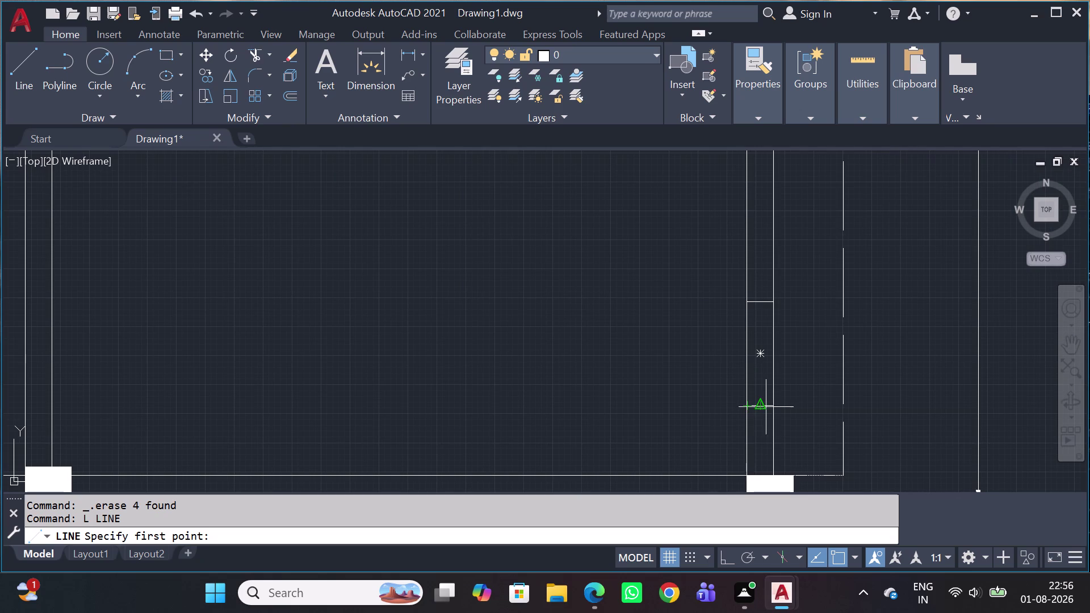
scroll(up, 3)
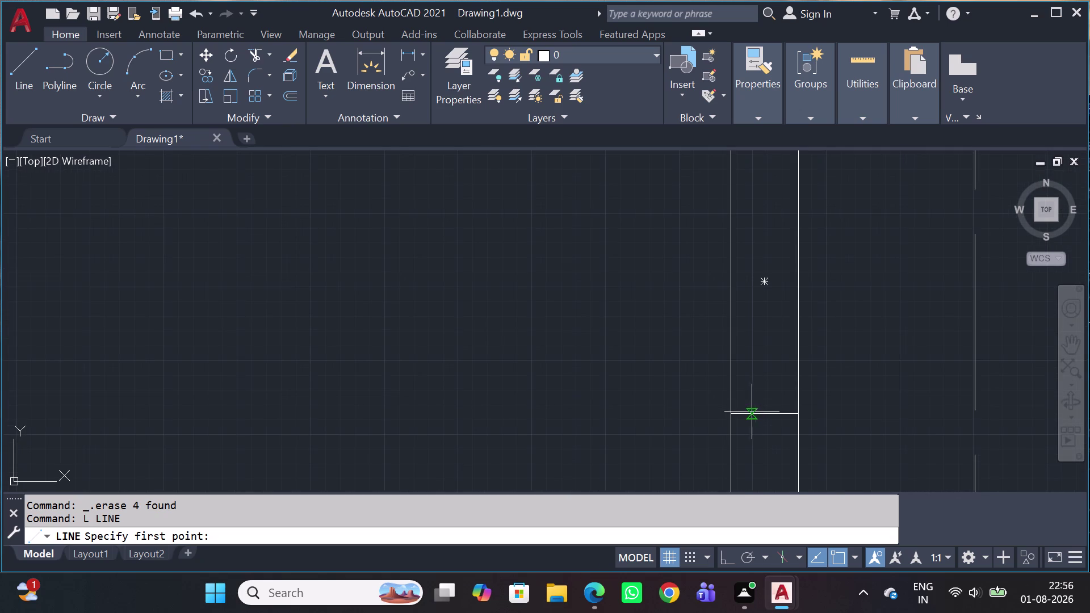
drag(769, 417, 771, 410)
middle_drag(779, 219, 788, 227)
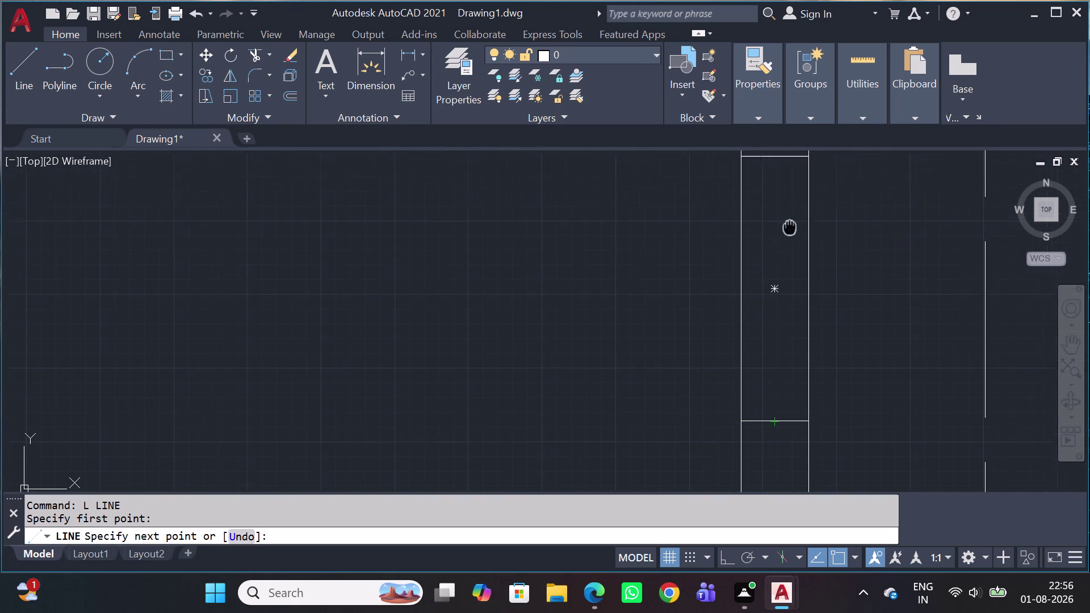
middle_drag(788, 226, 816, 296)
click(803, 224)
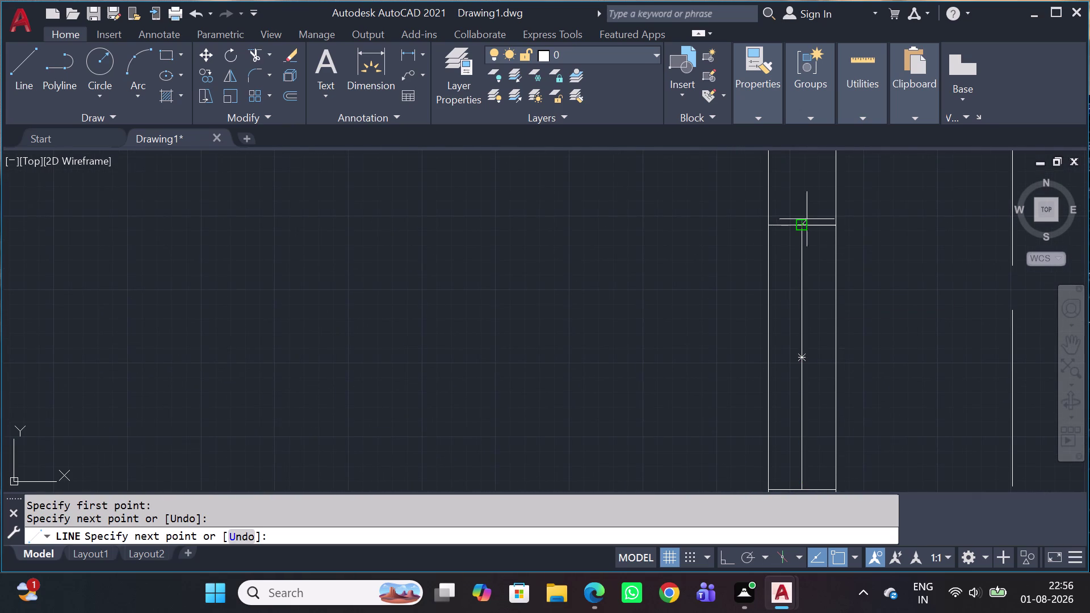
key(space)
scroll(down, 3)
middle_drag(811, 236, 859, 388)
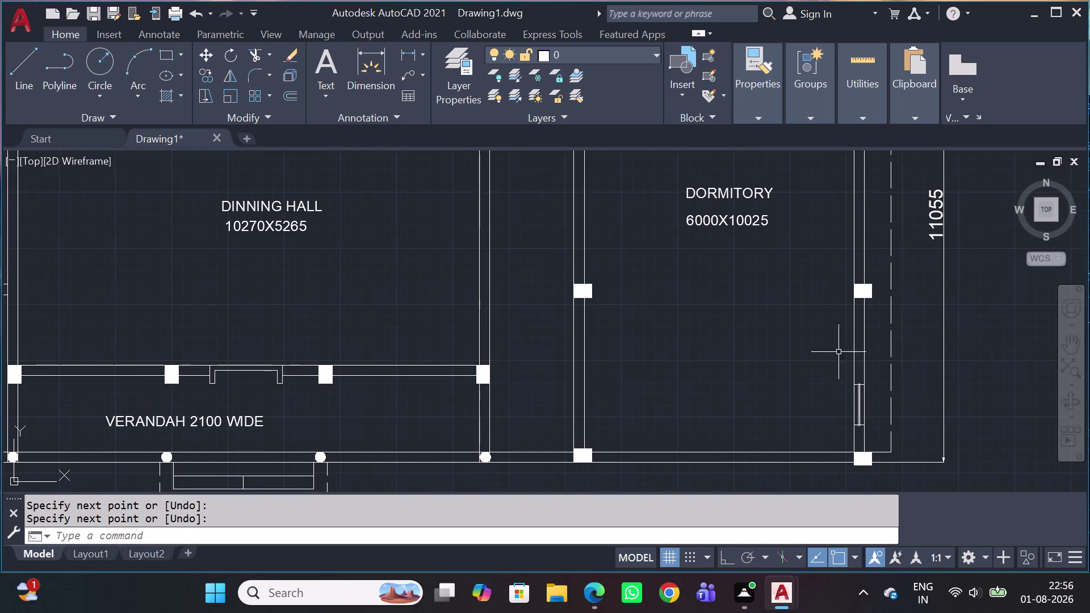
middle_drag(854, 260, 777, 470)
scroll(up, 3)
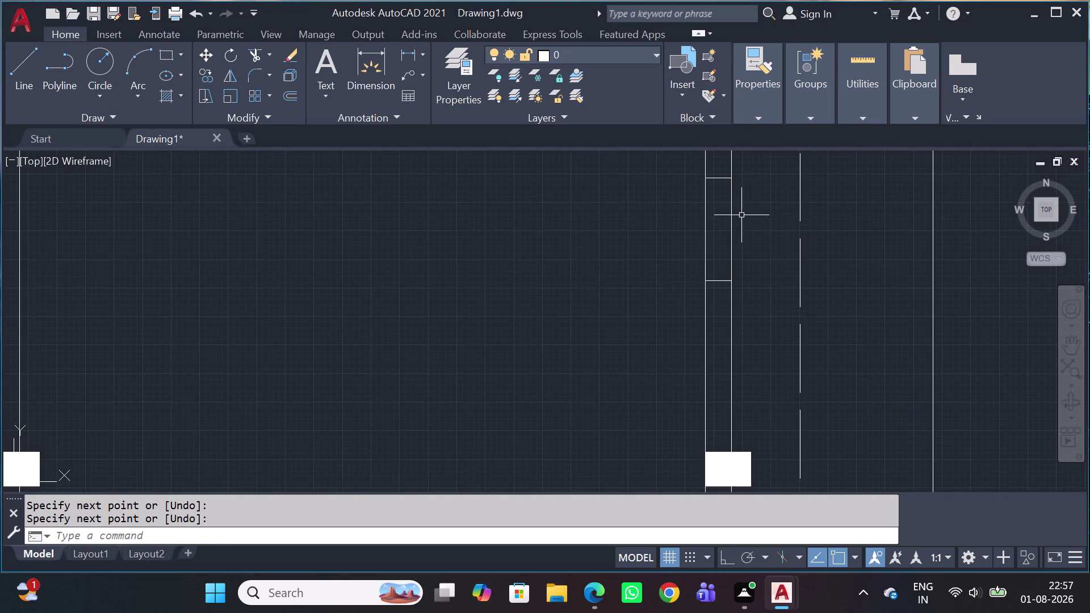
Draw a second line closing the wall opening from its top corner.
key(space)
click(715, 179)
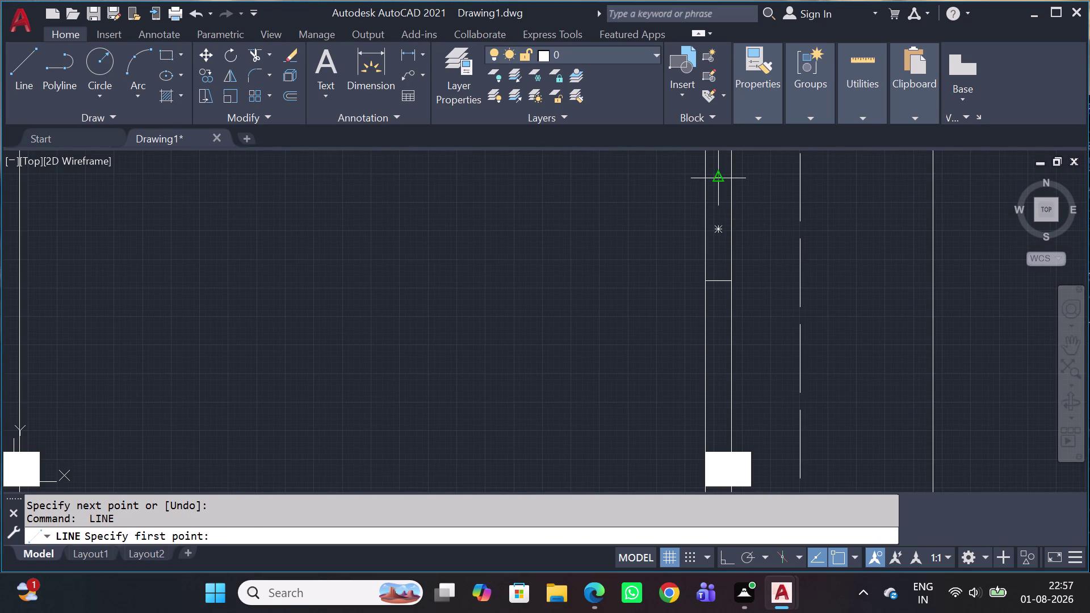
click(719, 276)
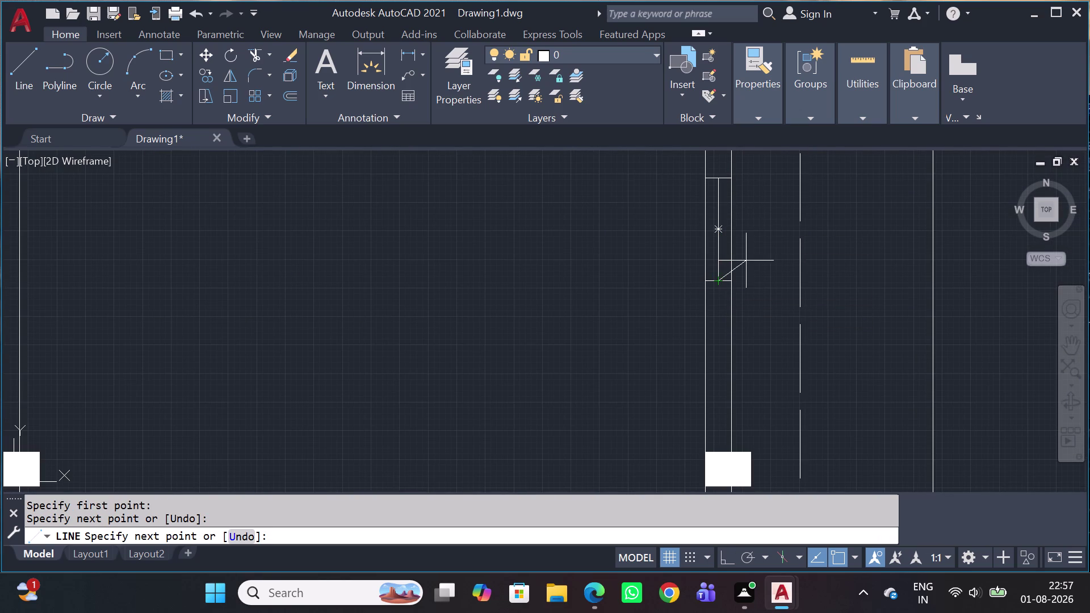
key(space)
scroll(down, 3)
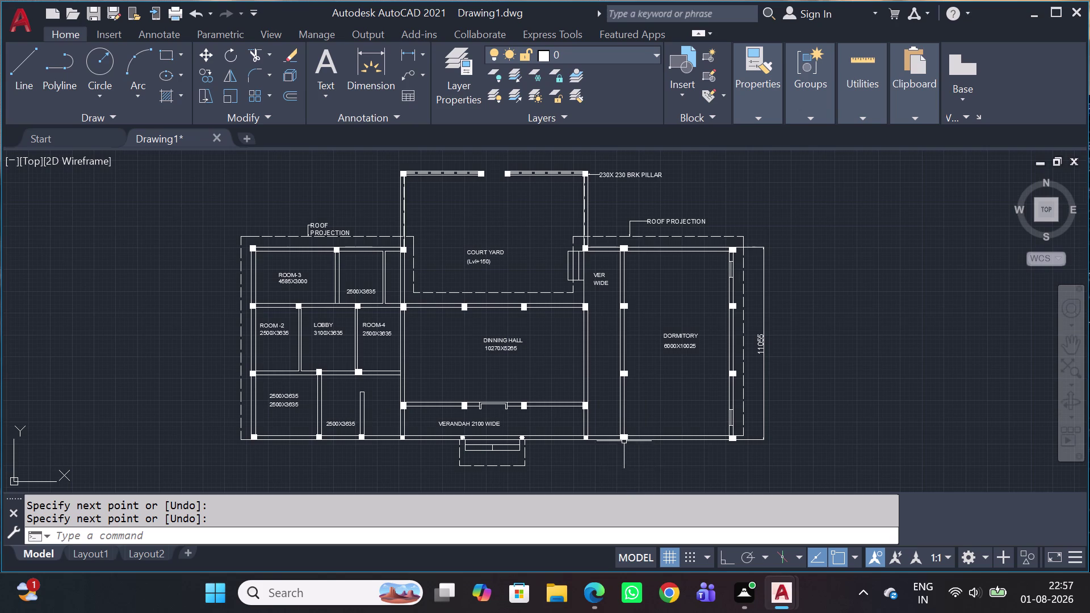
middle_drag(624, 438, 739, 279)
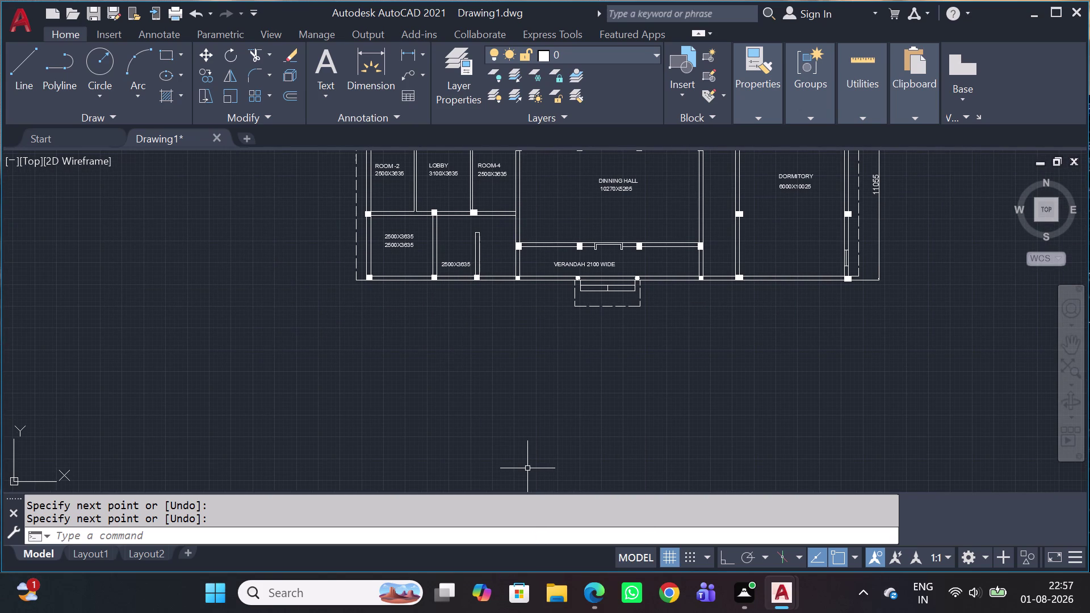
scroll(up, 3)
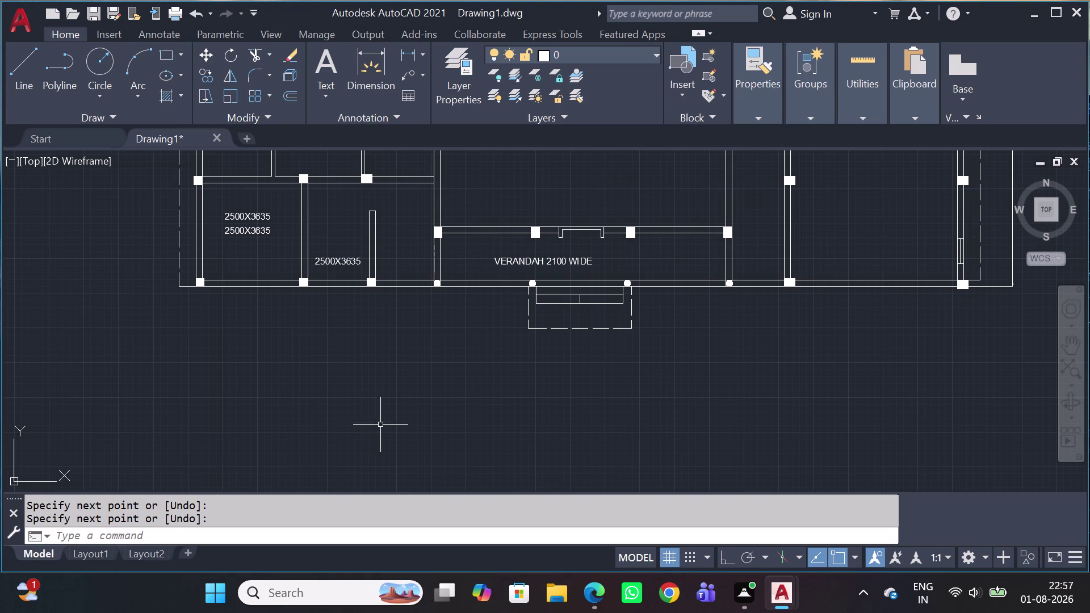
scroll(up, 3)
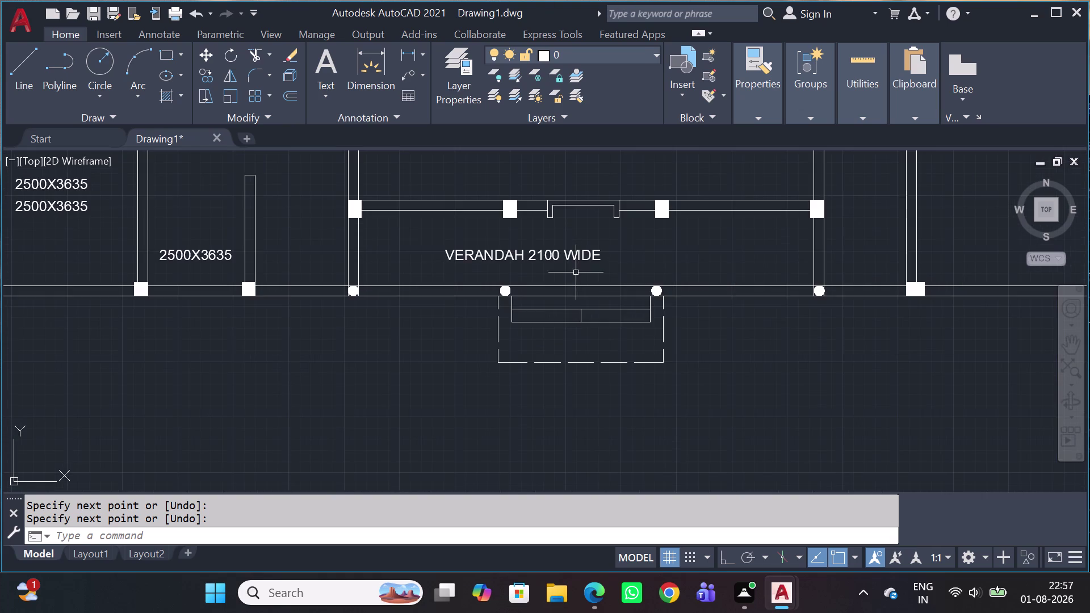
scroll(up, 3)
scroll(up, 3)
click(613, 331)
click(492, 310)
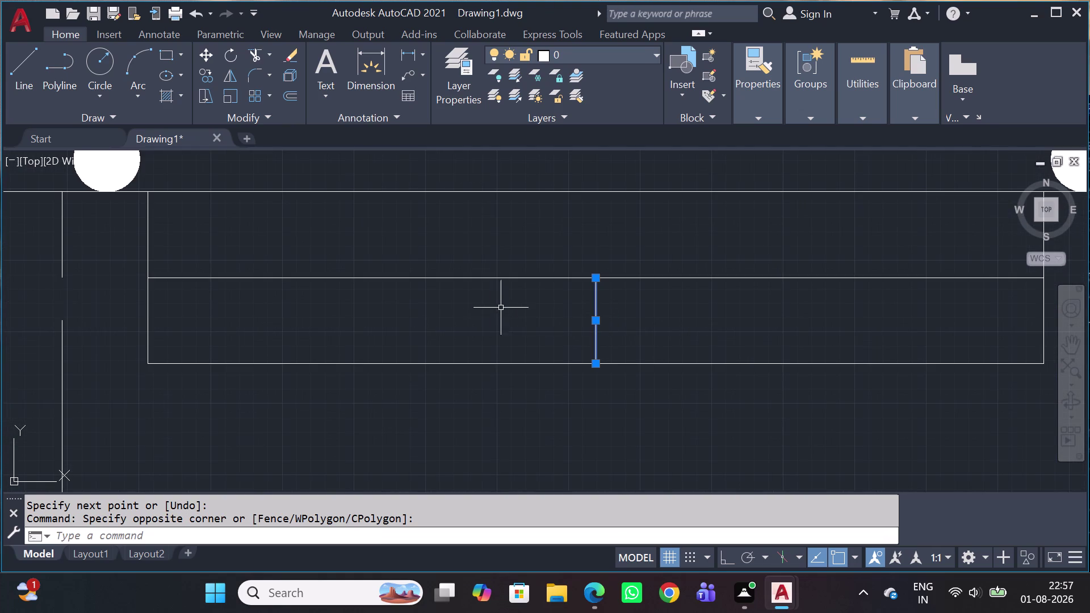
key(Delete)
key(Left)
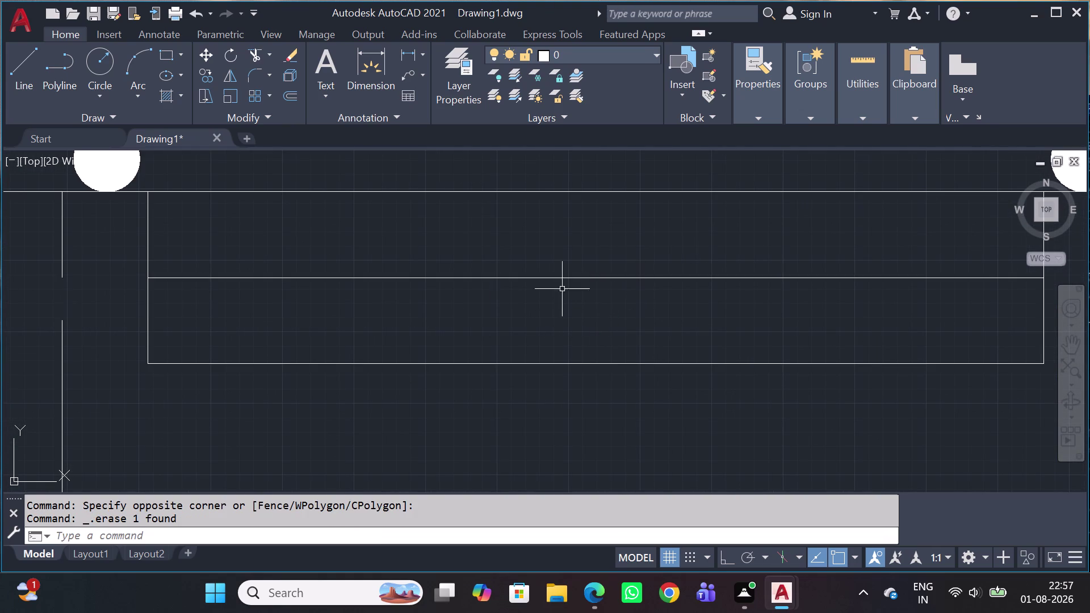
scroll(down, 3)
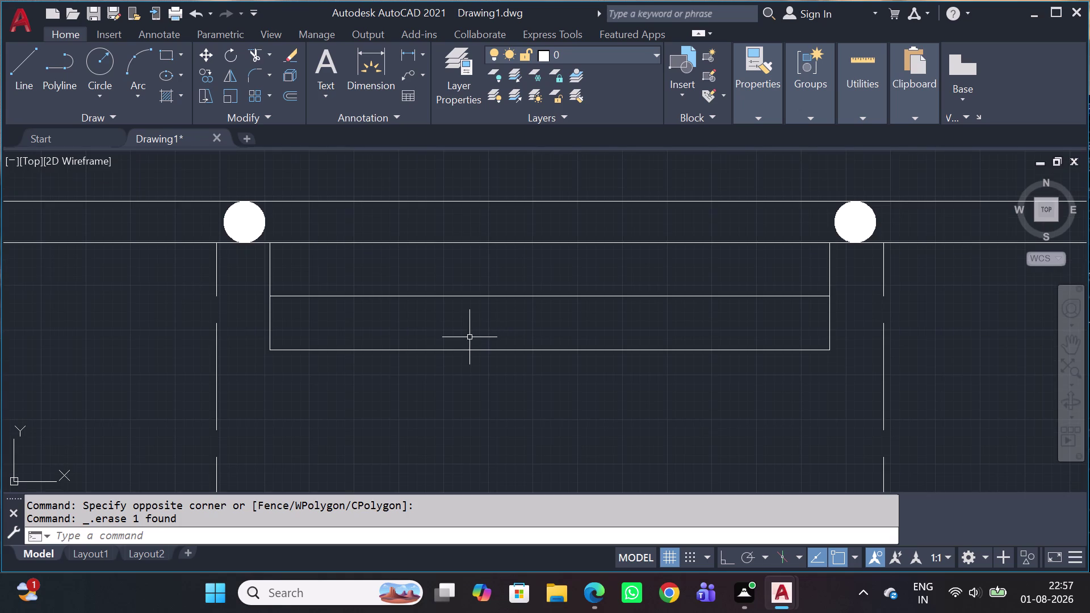
scroll(down, 3)
scroll(down, 3)
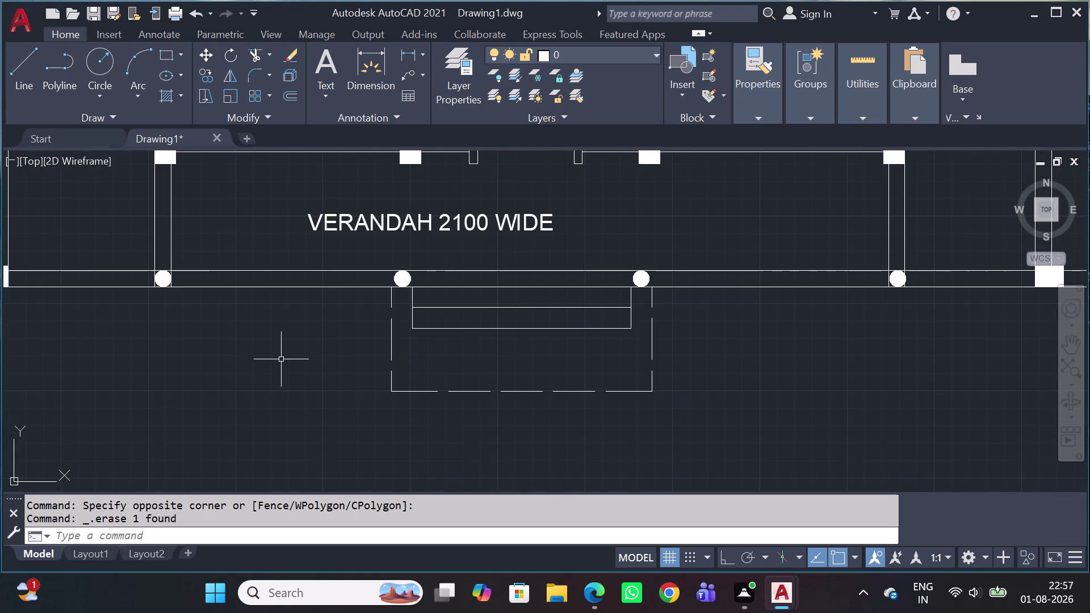
scroll(down, 3)
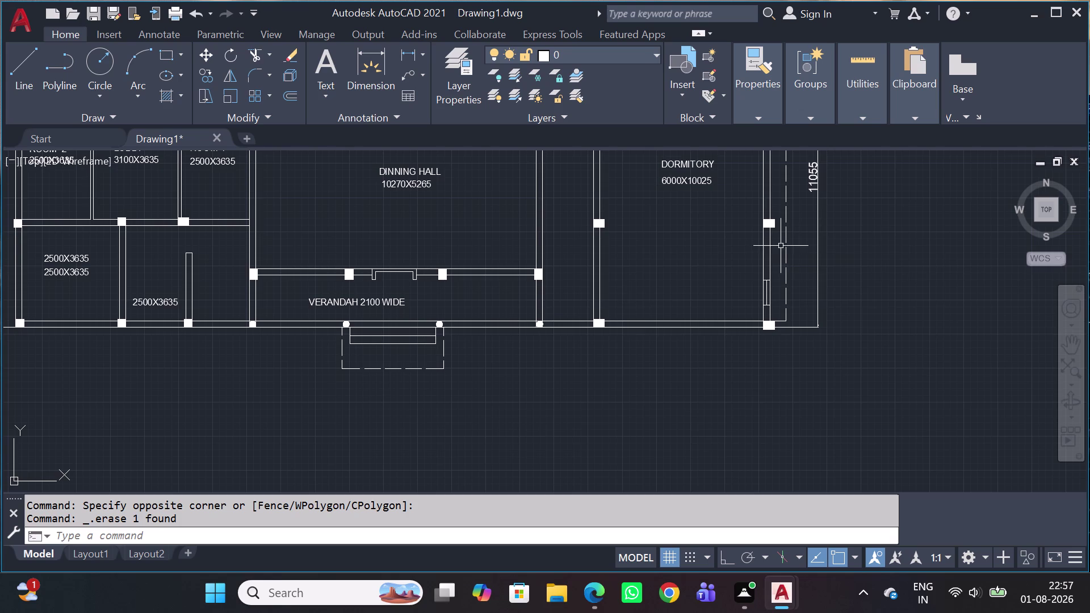
middle_drag(776, 248, 772, 298)
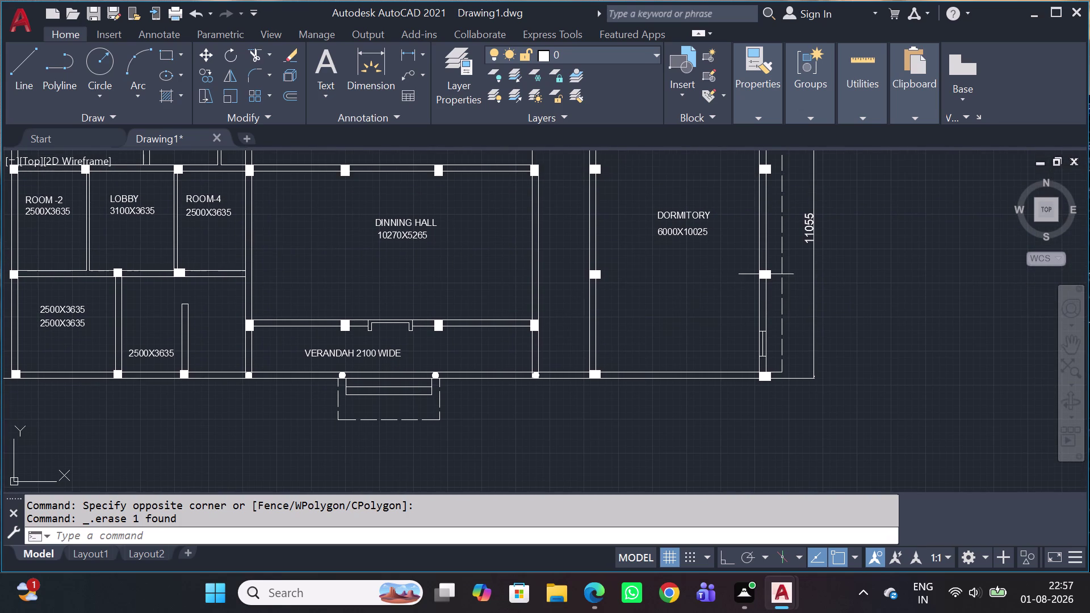
Place a first horizontal construction line (XL) through a dormitory pillar.
scroll(up, 3)
key(x)
key(l)
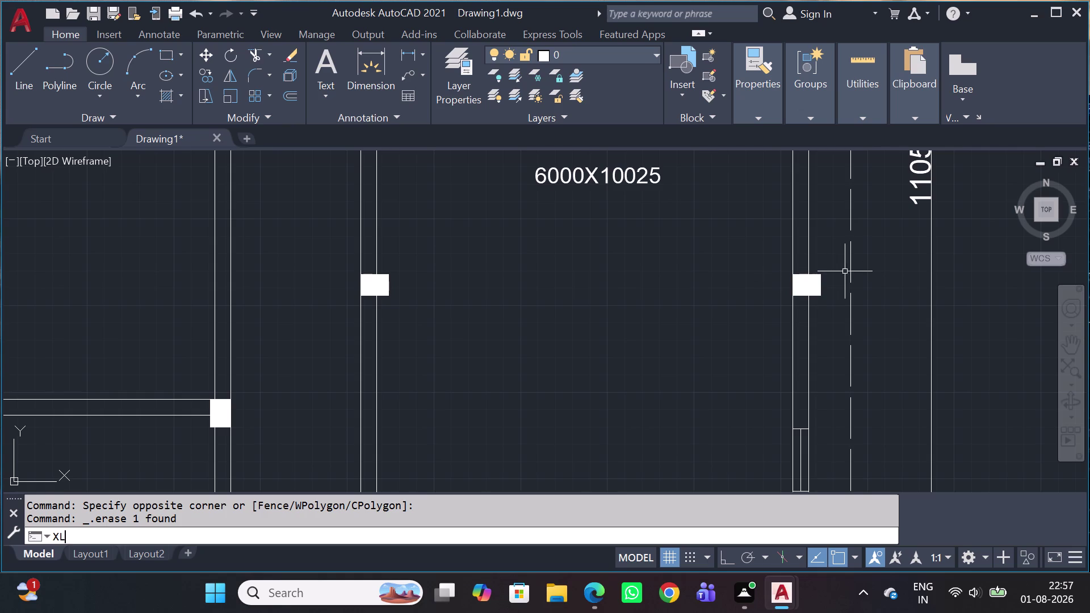
key(space)
text(H)
key(space)
scroll(up, 3)
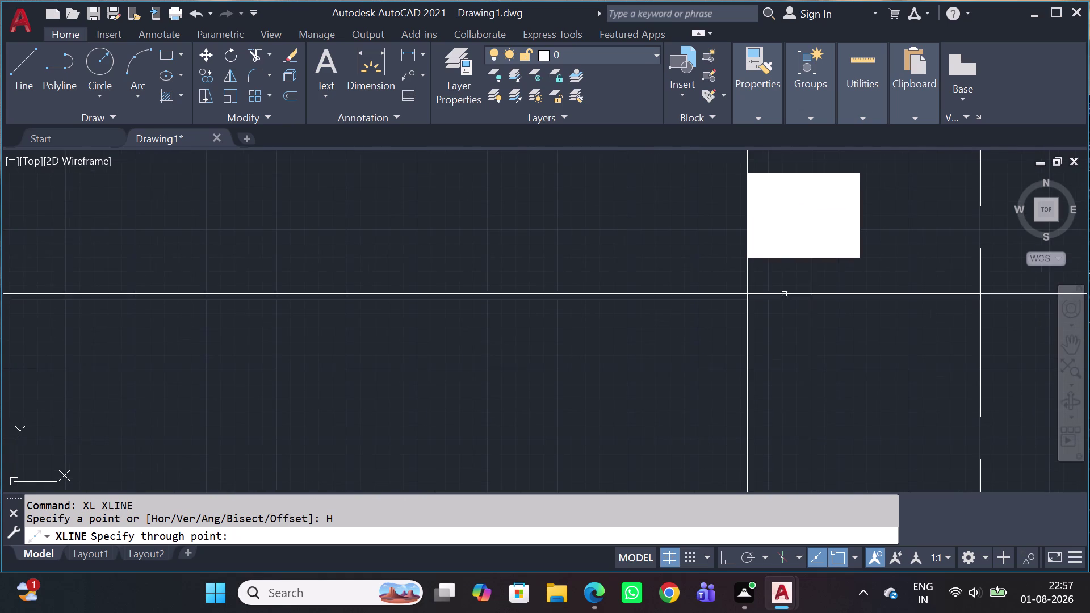
click(749, 262)
scroll(down, 3)
scroll(down, 3)
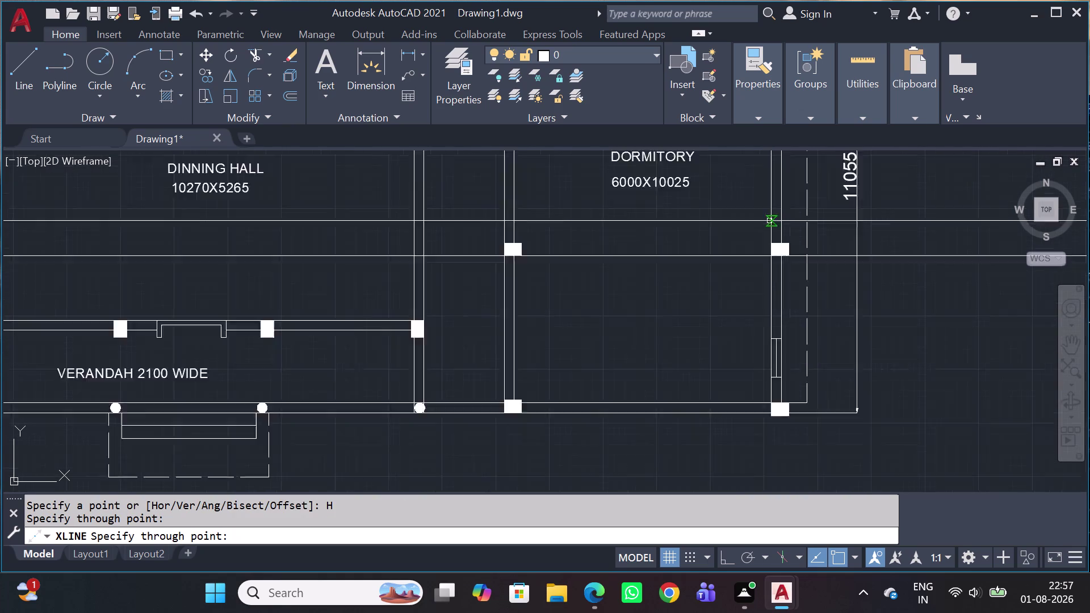
scroll(up, 3)
Add horizontal xlines along the next pillars' bottom and top edges.
middle_drag(780, 210, 800, 407)
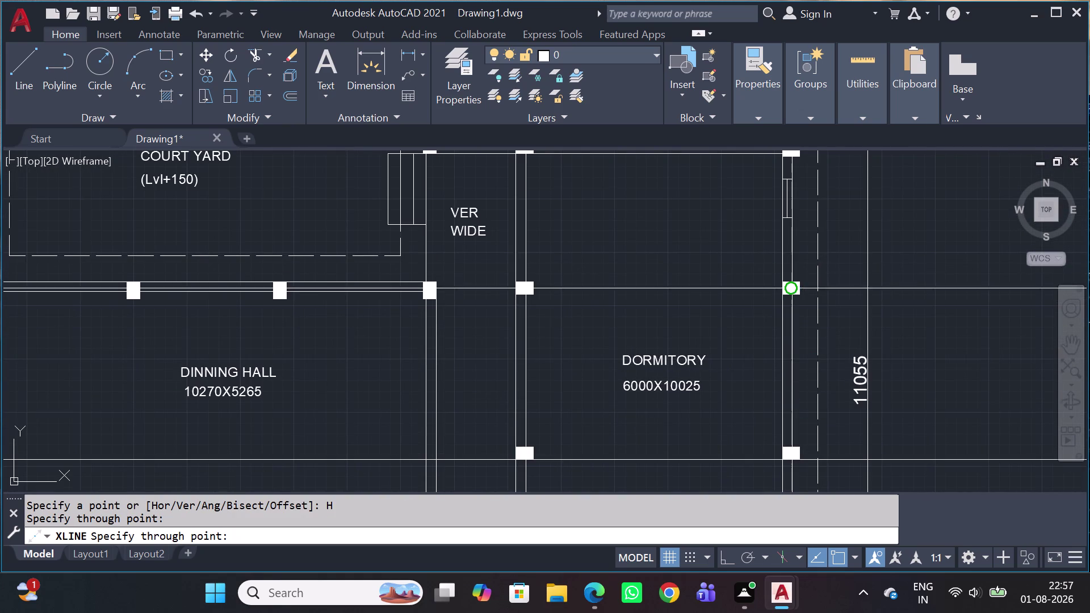
scroll(up, 3)
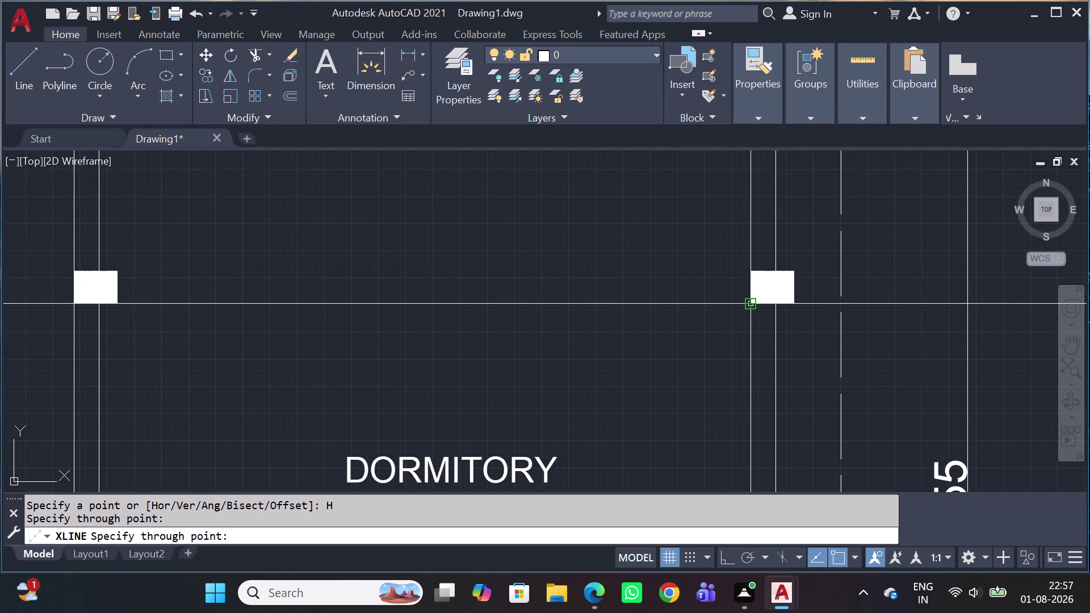
click(750, 302)
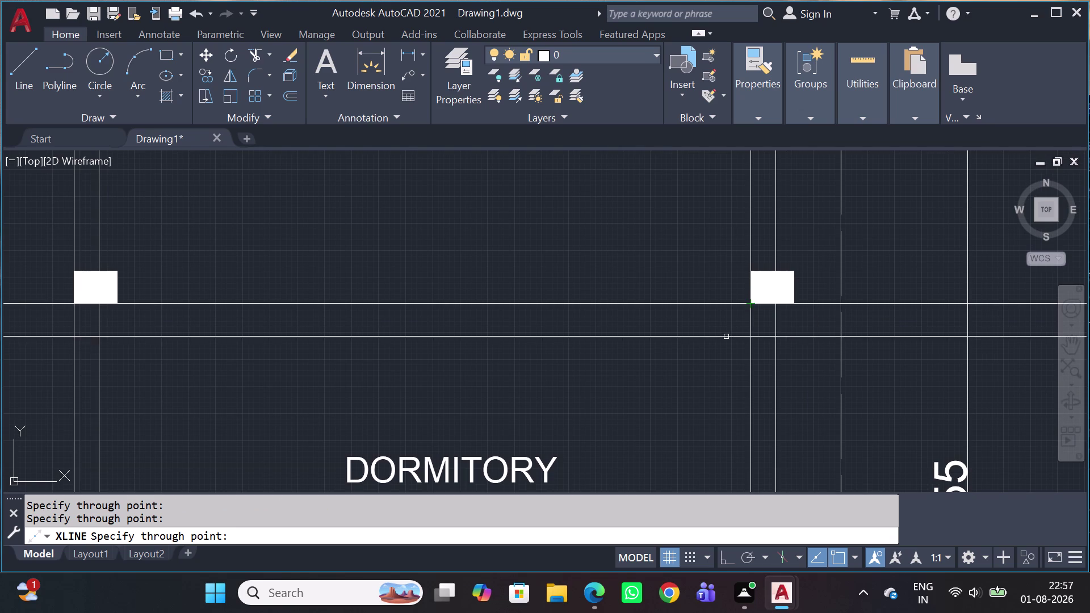
scroll(down, 3)
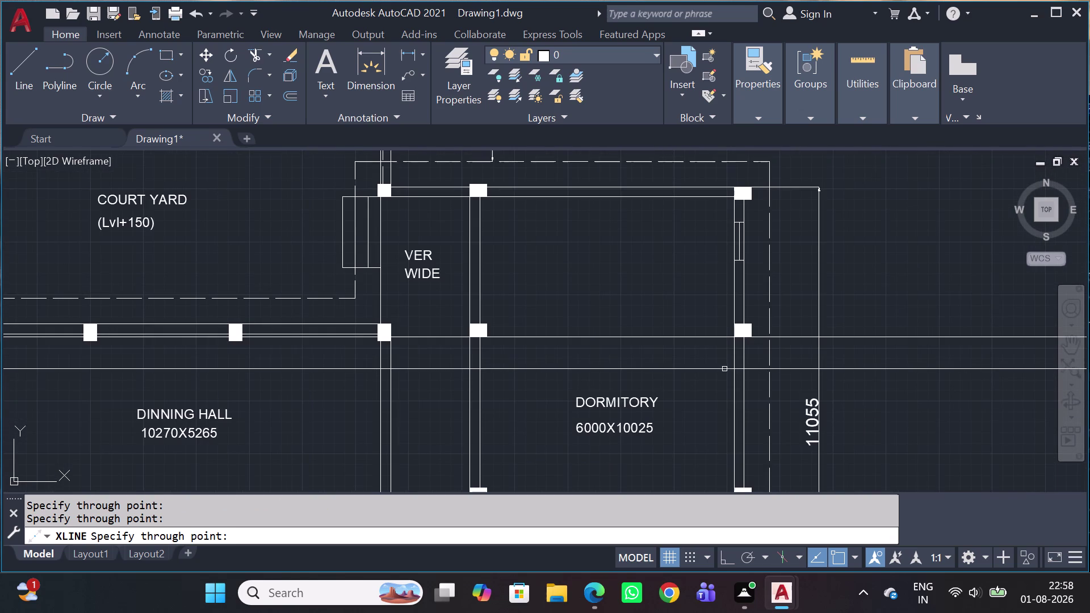
middle_drag(726, 386, 694, 242)
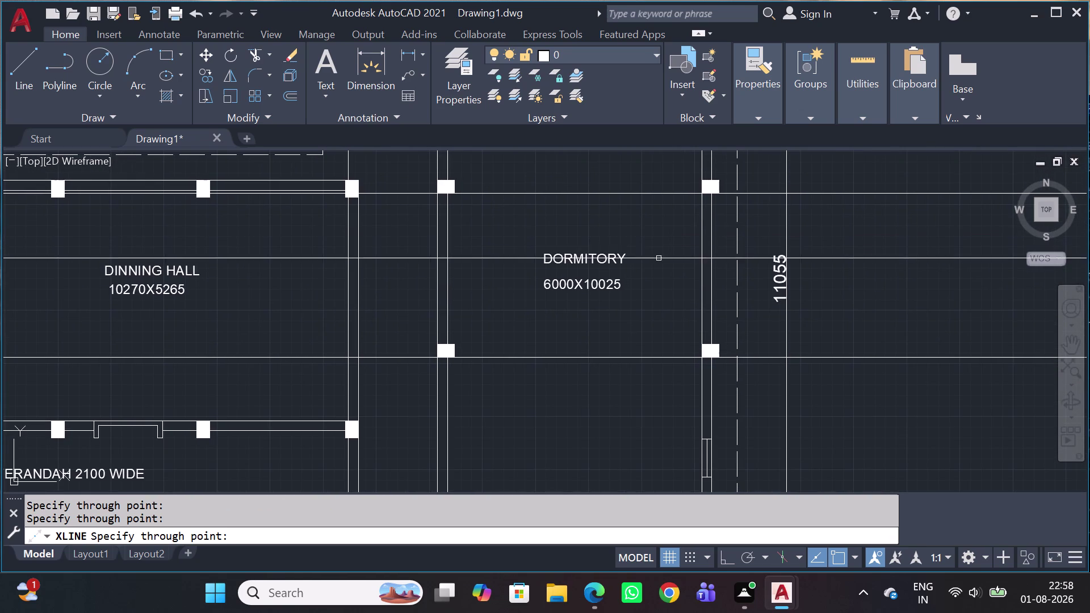
scroll(up, 3)
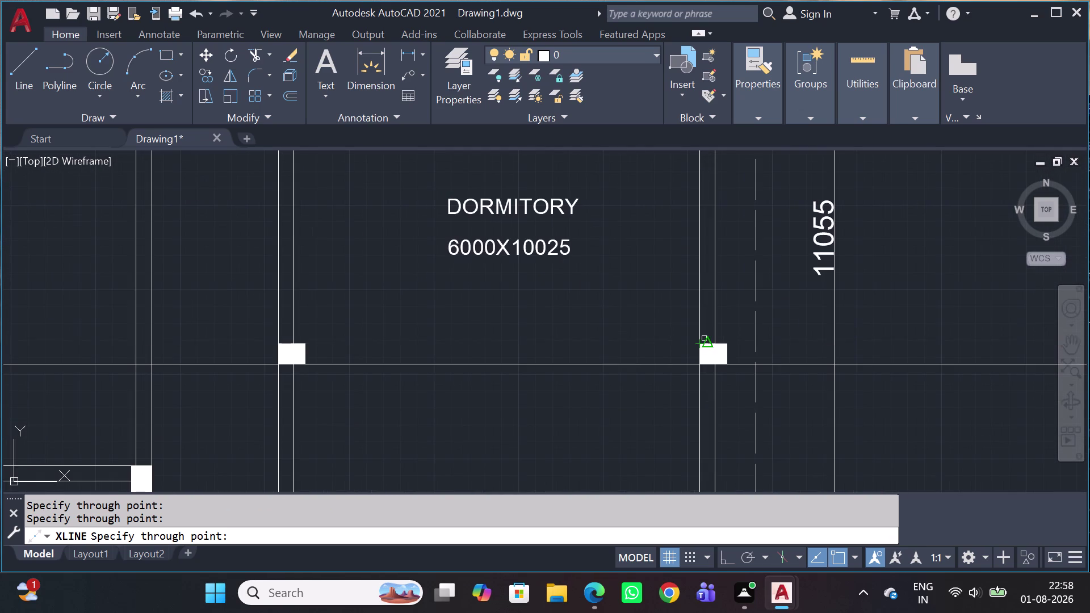
scroll(up, 3)
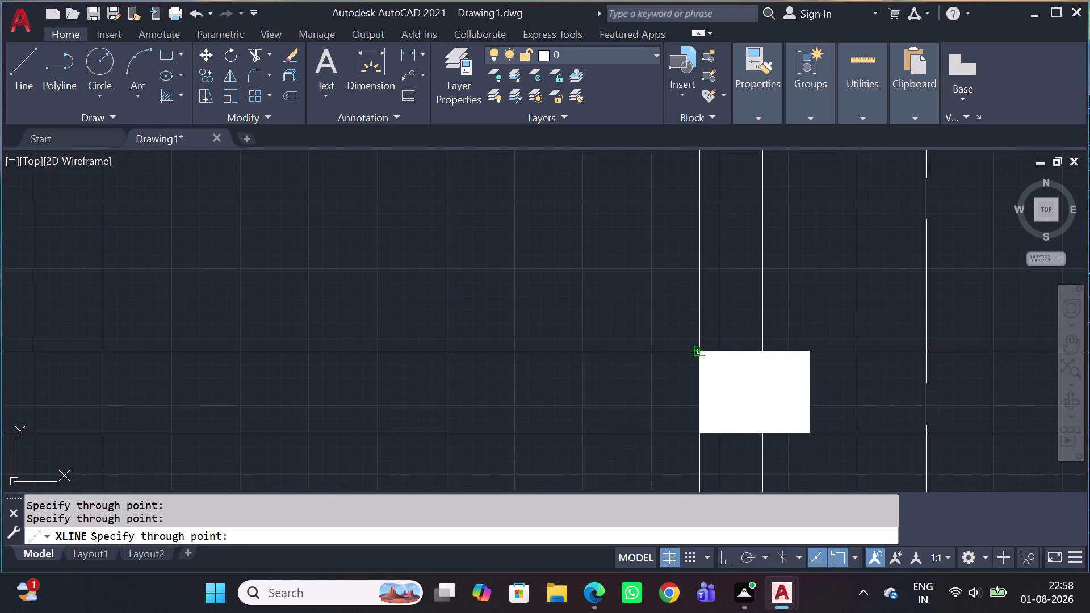
click(704, 348)
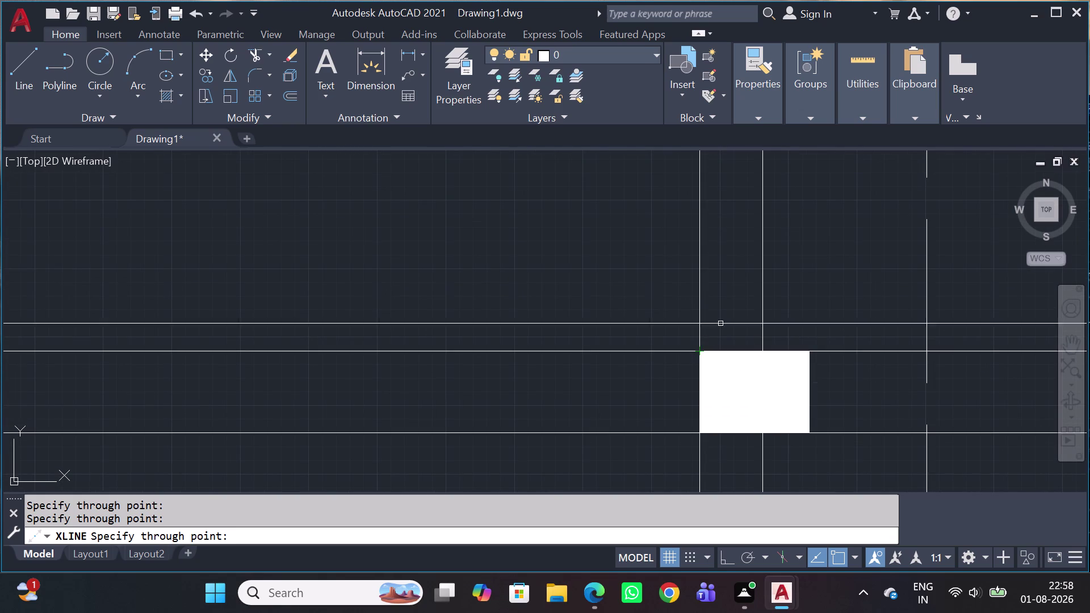
scroll(down, 3)
key(Escape)
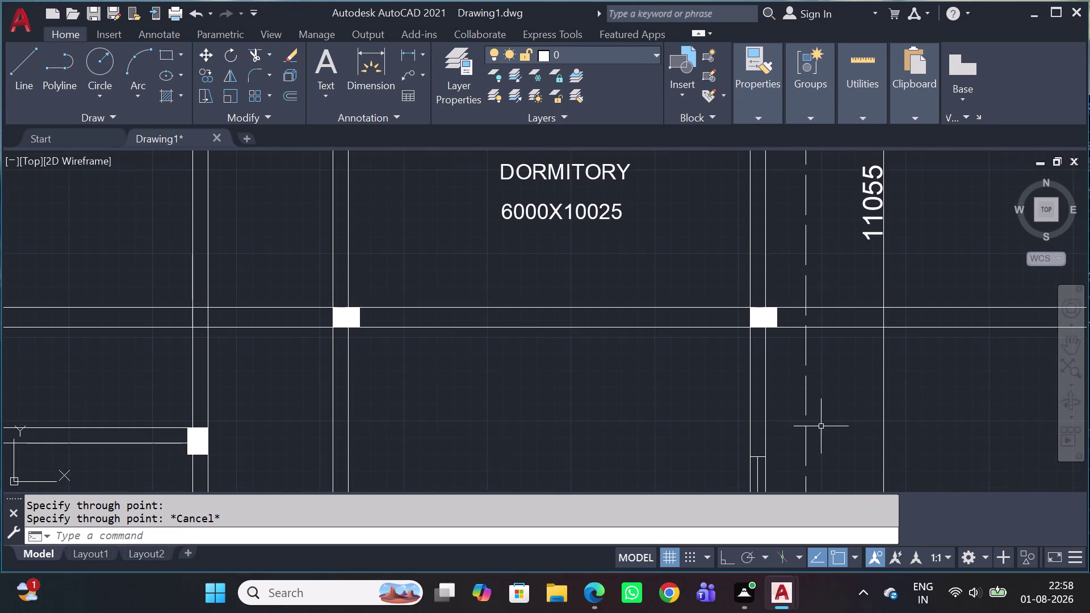
Bring the whole floor plan into view and select the upper horizontal construction line.
scroll(down, 3)
scroll(up, 3)
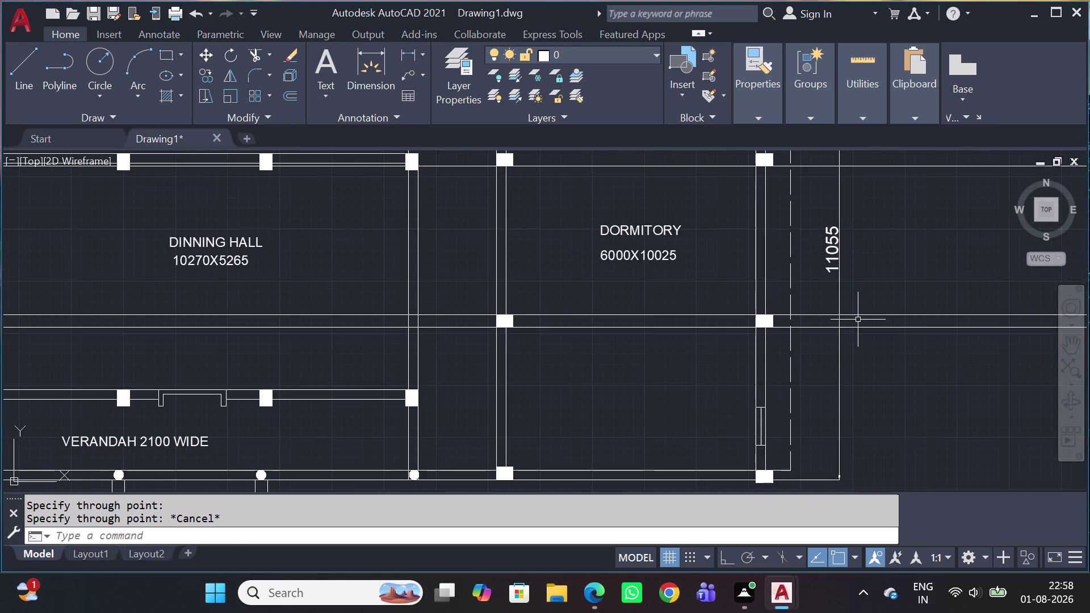
middle_drag(858, 320, 708, 248)
scroll(down, 3)
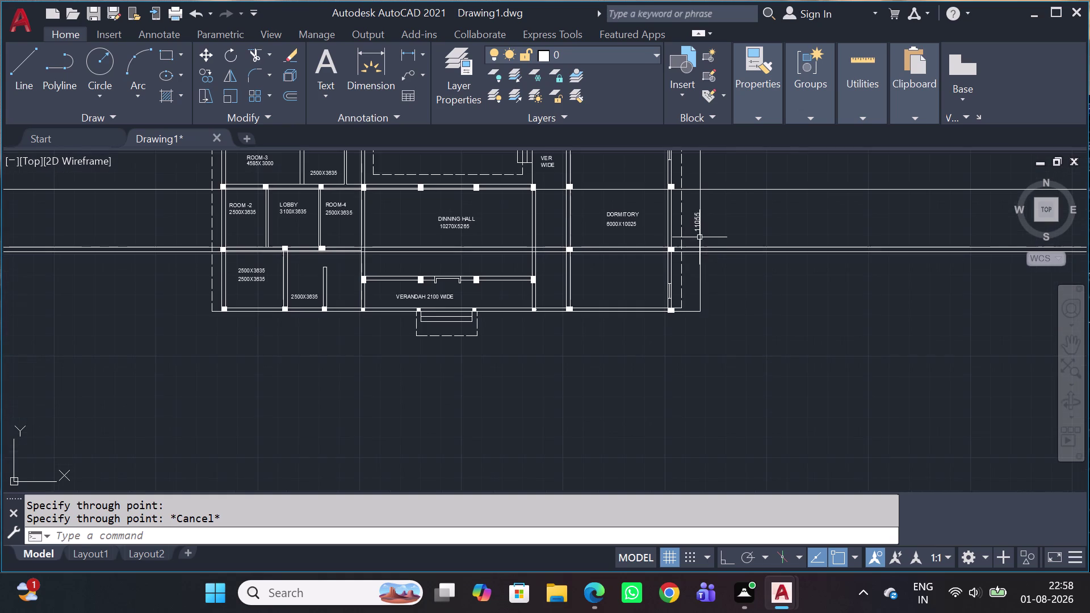
middle_drag(711, 238, 688, 317)
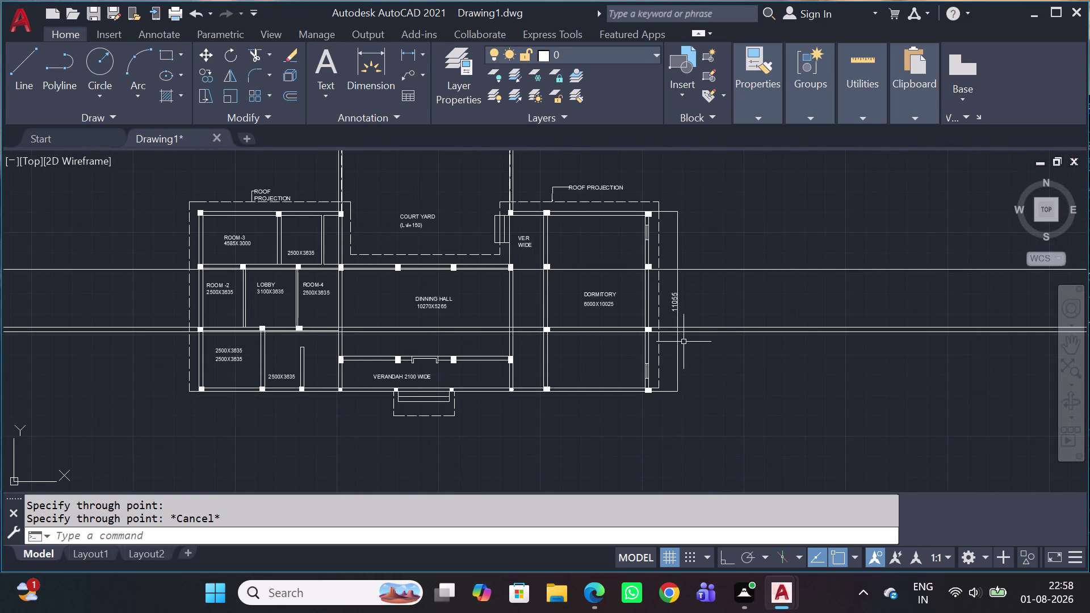
scroll(up, 3)
click(814, 173)
Offset the pillar construction lines by 600, one copy below and one above.
click(773, 278)
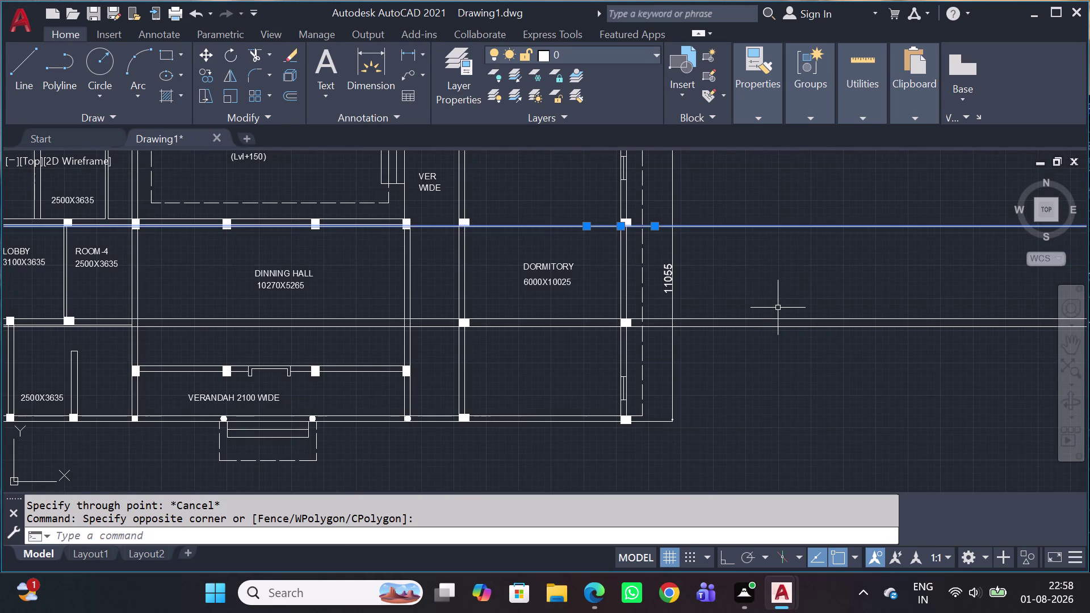
text(O)
key(space)
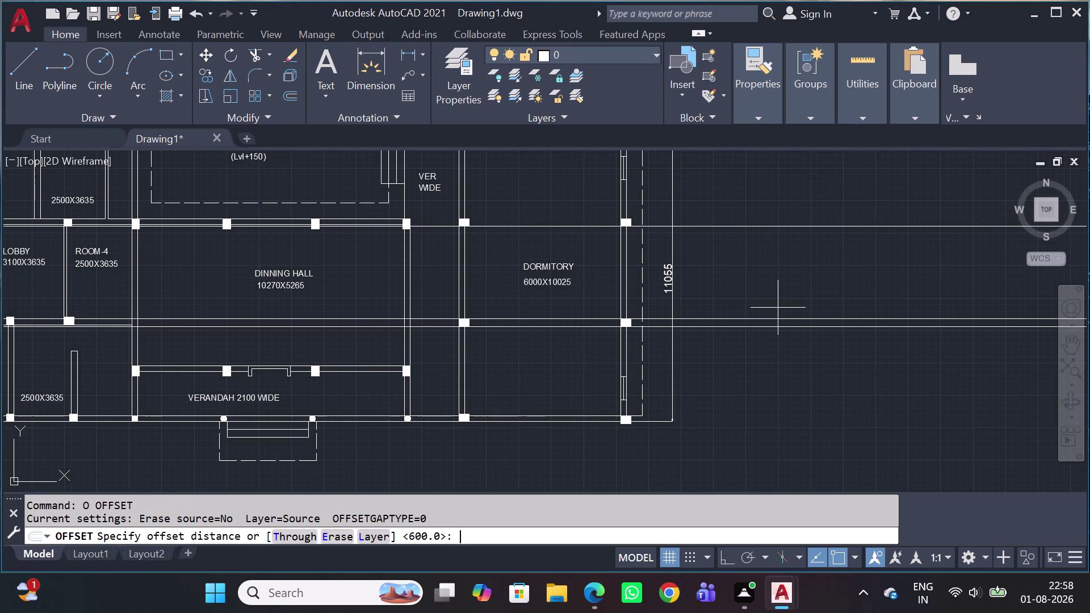
text(600)
key(space)
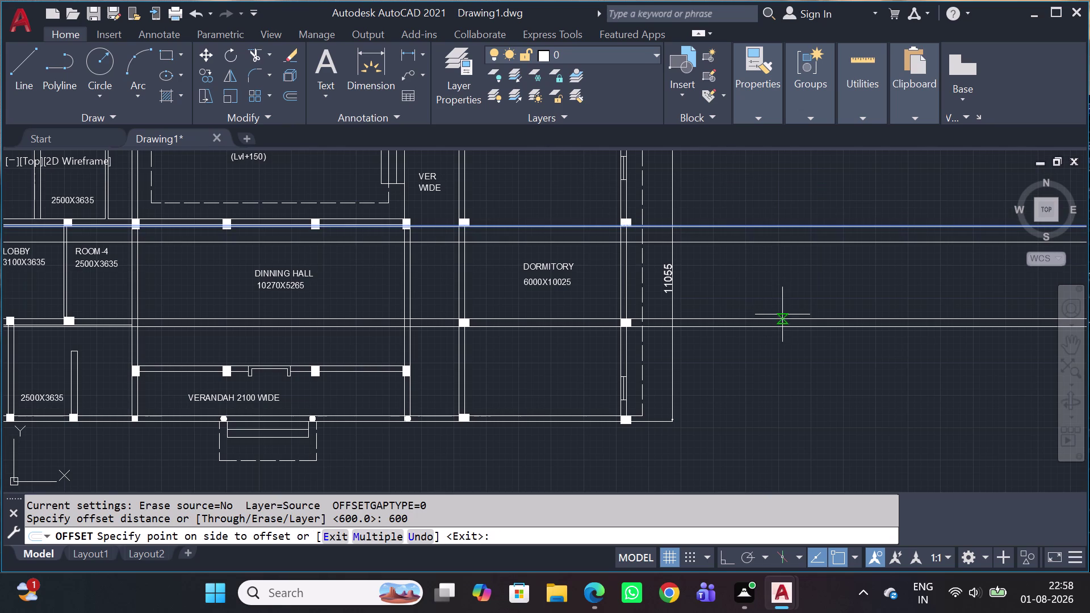
click(769, 286)
scroll(up, 3)
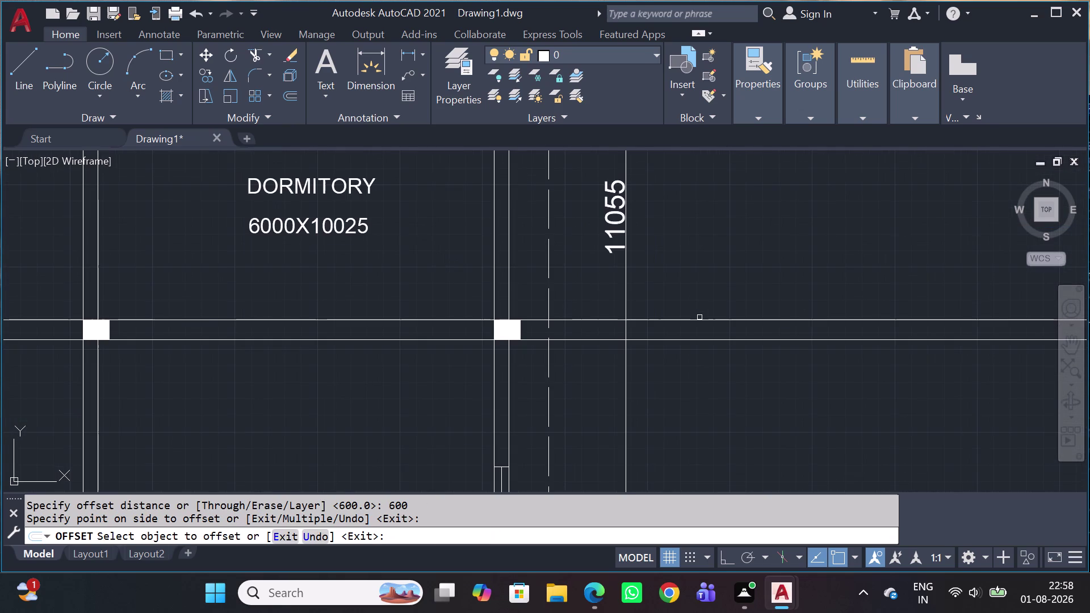
click(700, 317)
drag(666, 319, 666, 313)
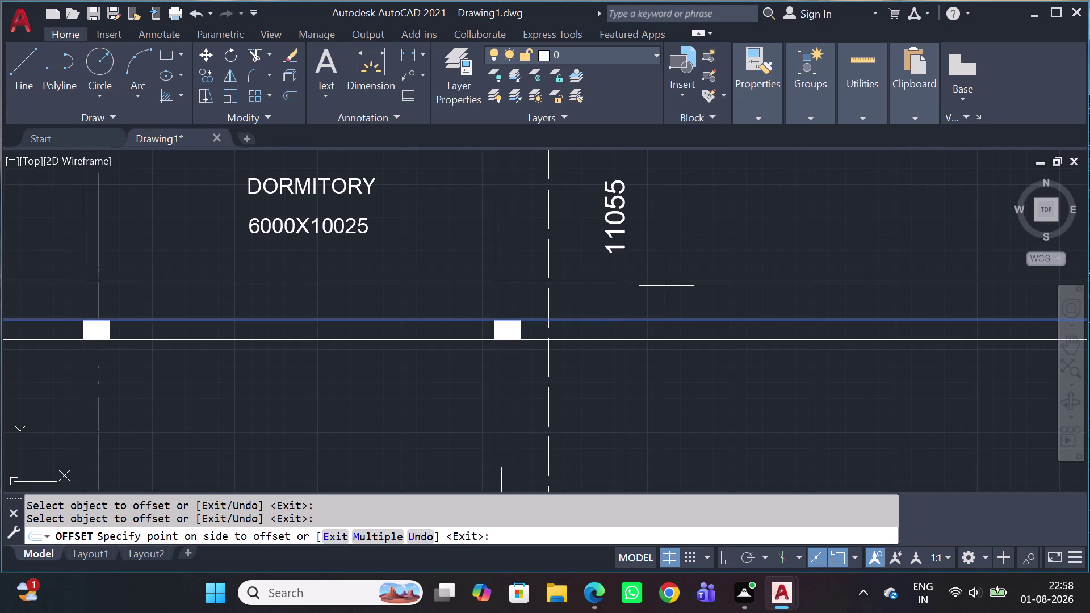
click(674, 237)
scroll(down, 3)
key(Escape)
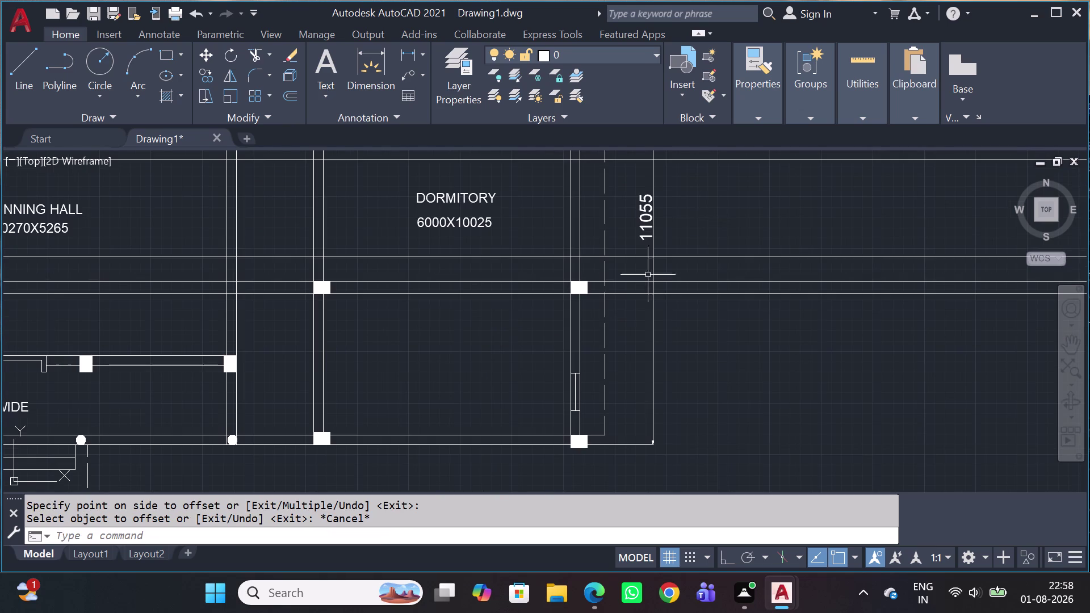
click(563, 355)
Copy the dormitory wall opening from its lower corner to a spot above the pillar, with ortho on.
click(589, 426)
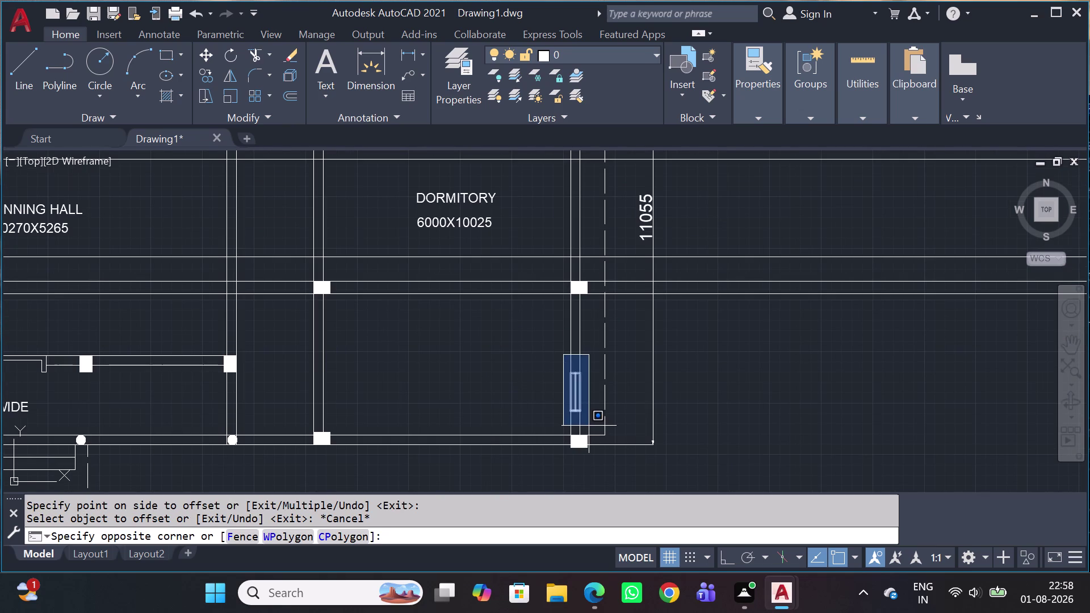
key(c)
key(o)
key(space)
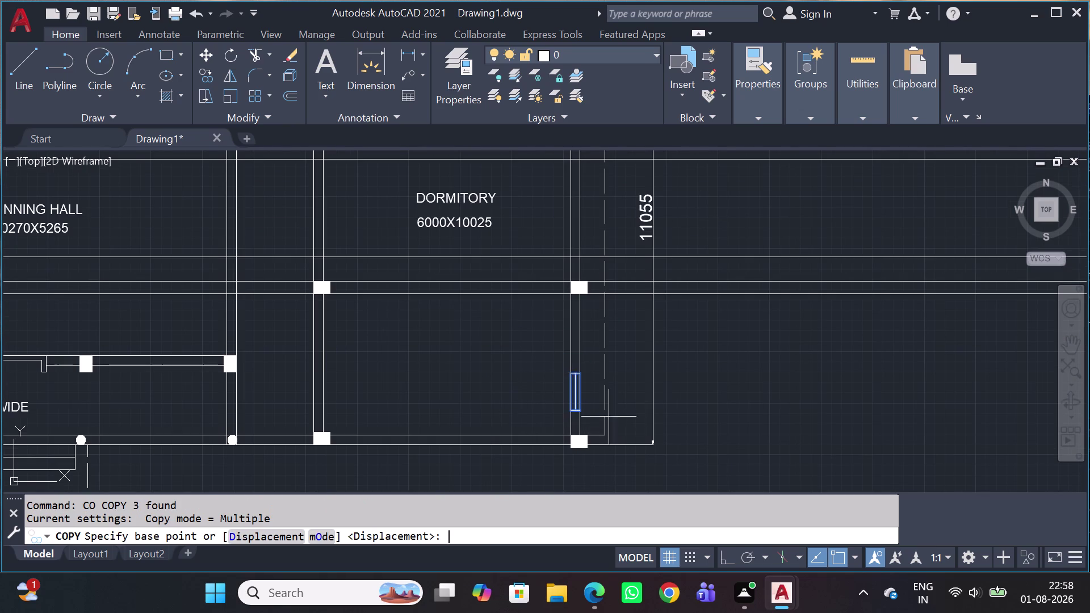
scroll(up, 3)
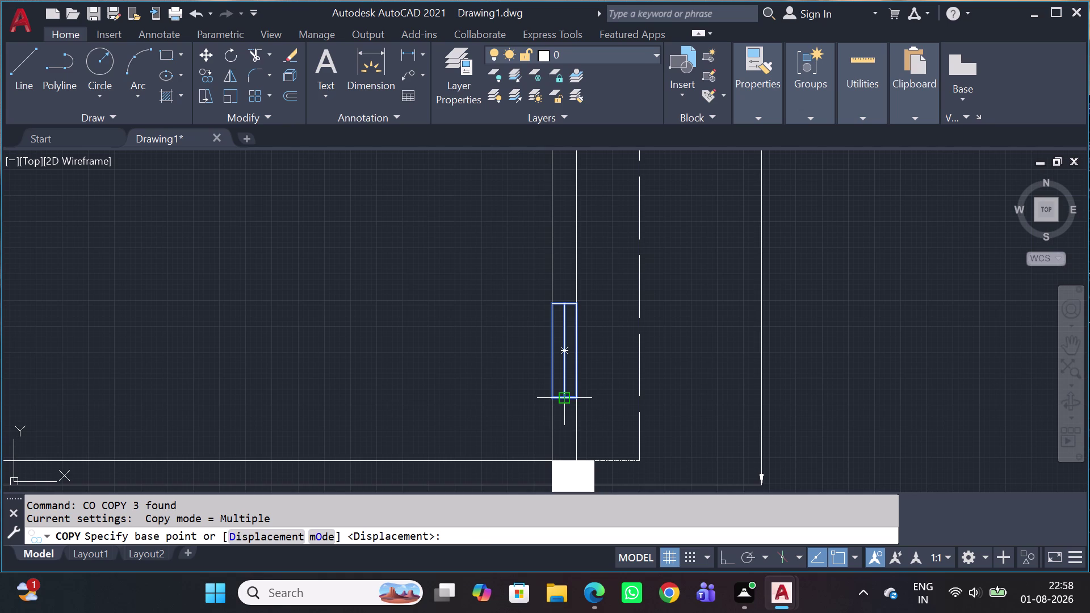
click(566, 400)
middle_drag(553, 267, 608, 467)
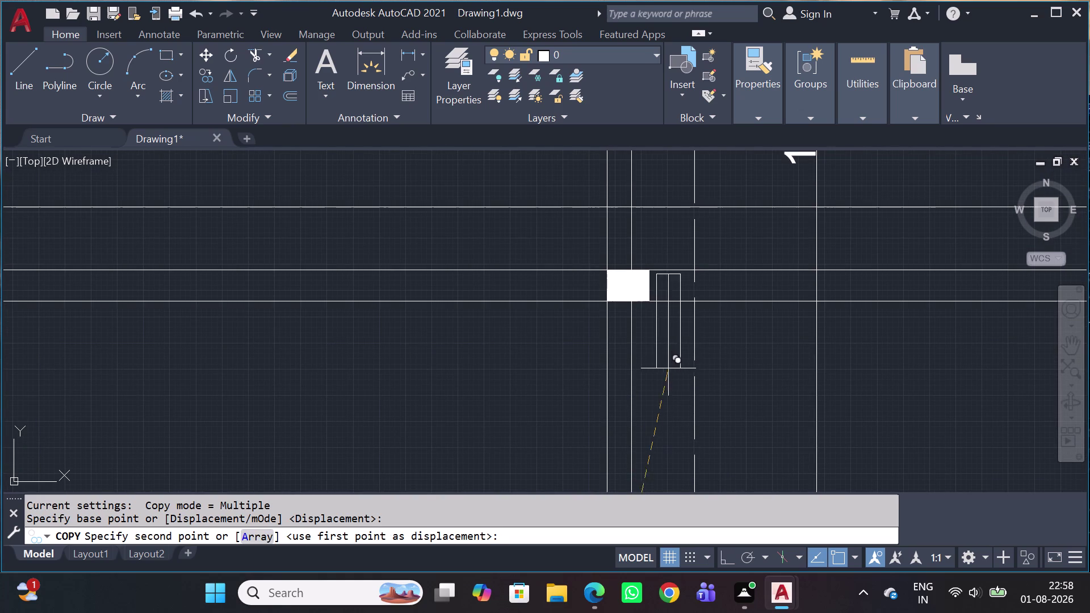
key(shift+F8)
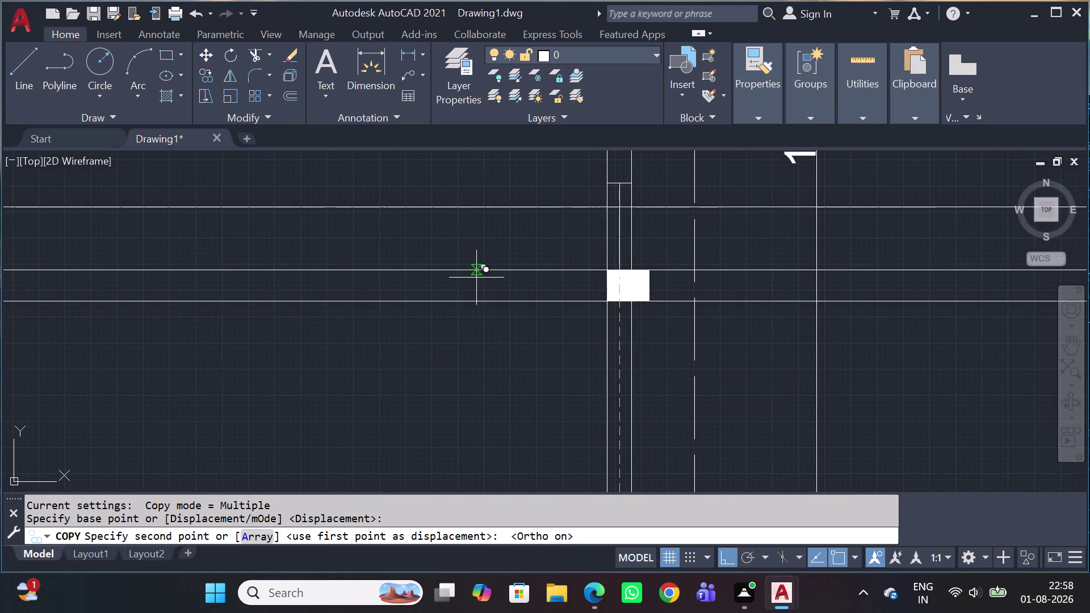
scroll(down, 3)
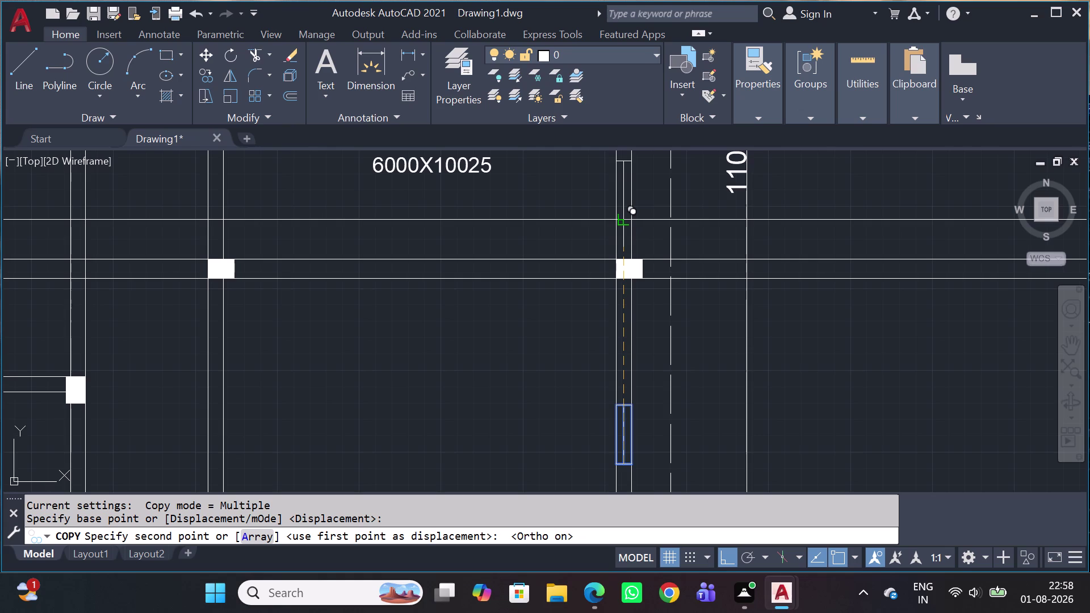
scroll(up, 3)
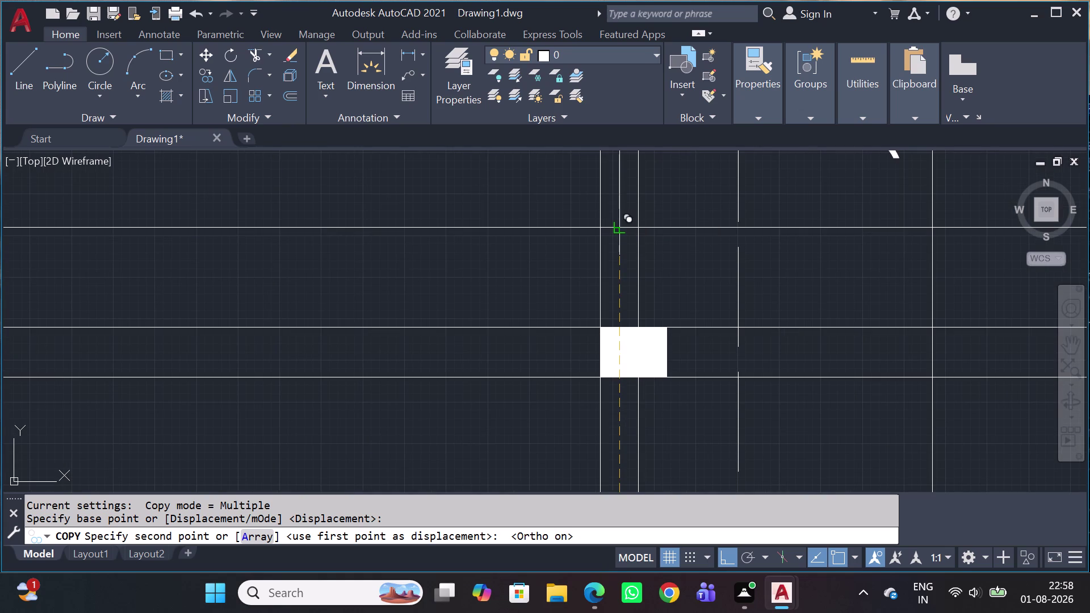
click(624, 231)
scroll(down, 3)
scroll(down, 3)
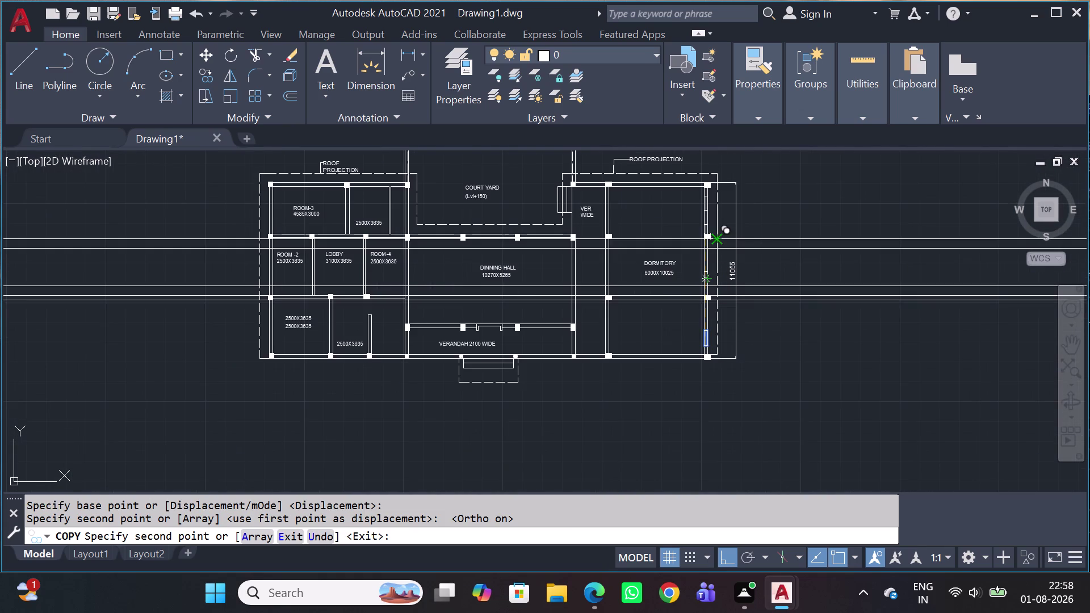
scroll(up, 3)
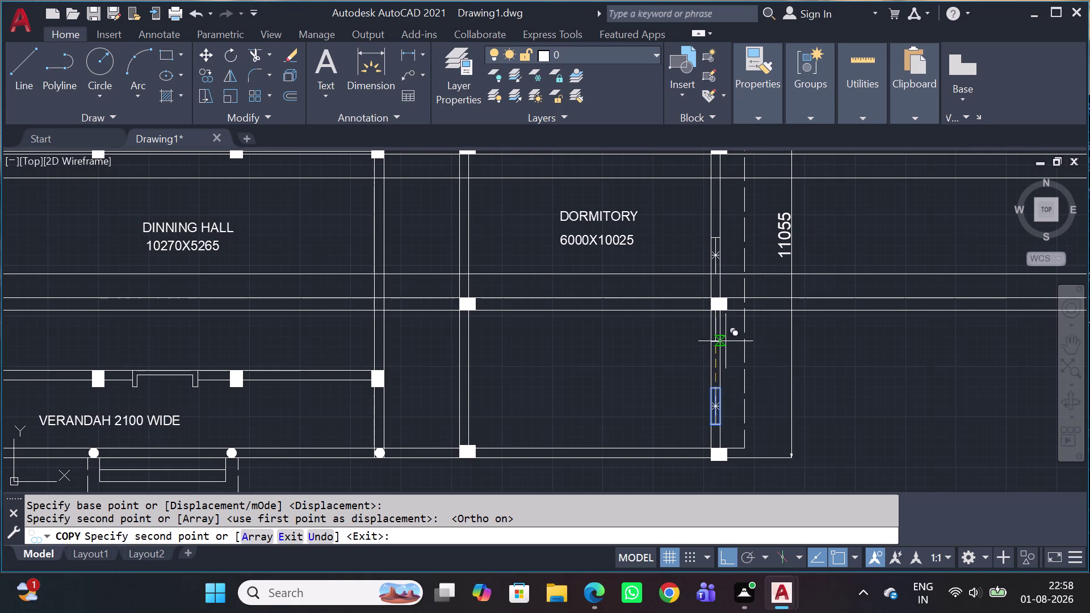
key(Escape)
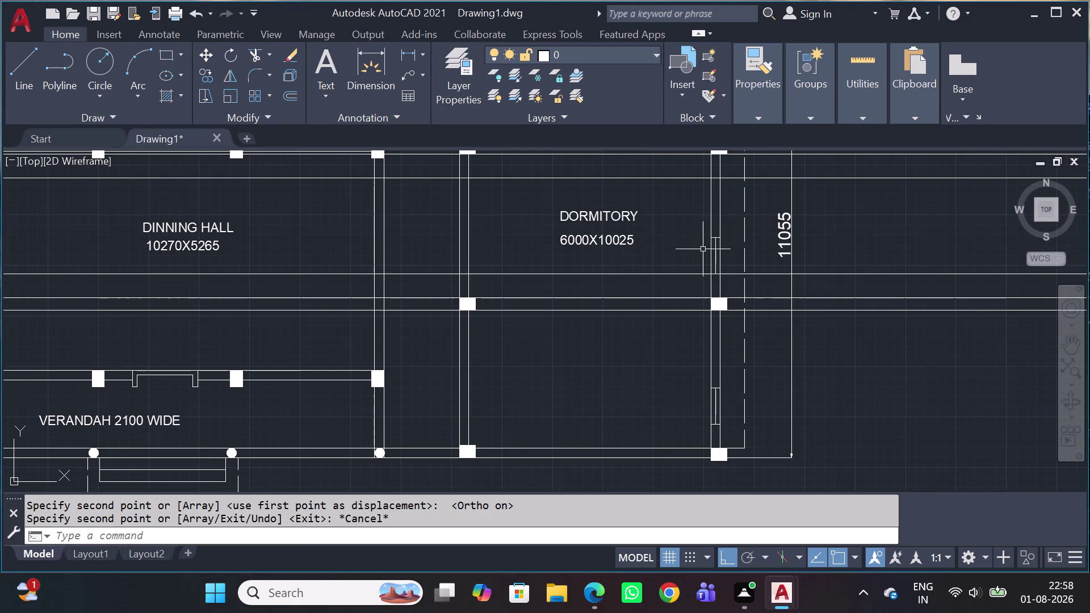
Copy the window opening from its top end to a spot further up the dormitory's right wall.
click(709, 227)
key(Escape)
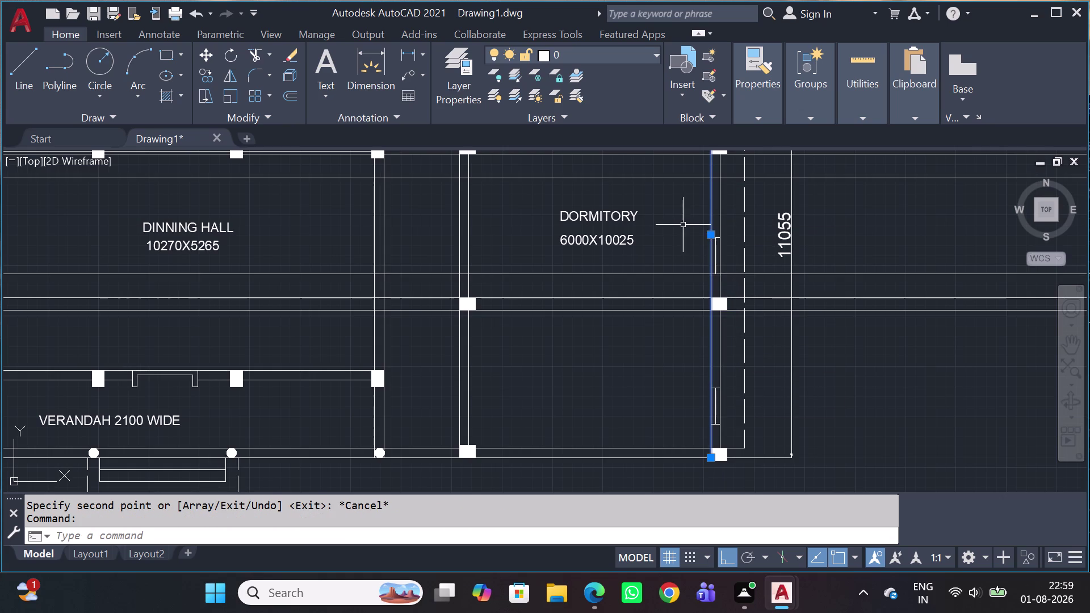
click(684, 217)
click(731, 286)
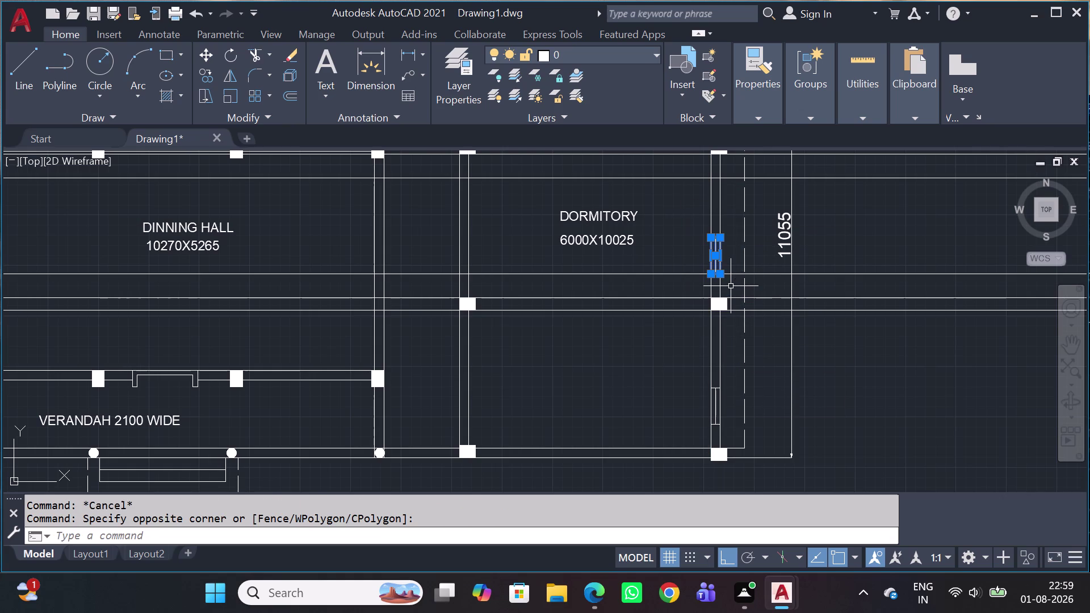
key(c)
key(o)
key(space)
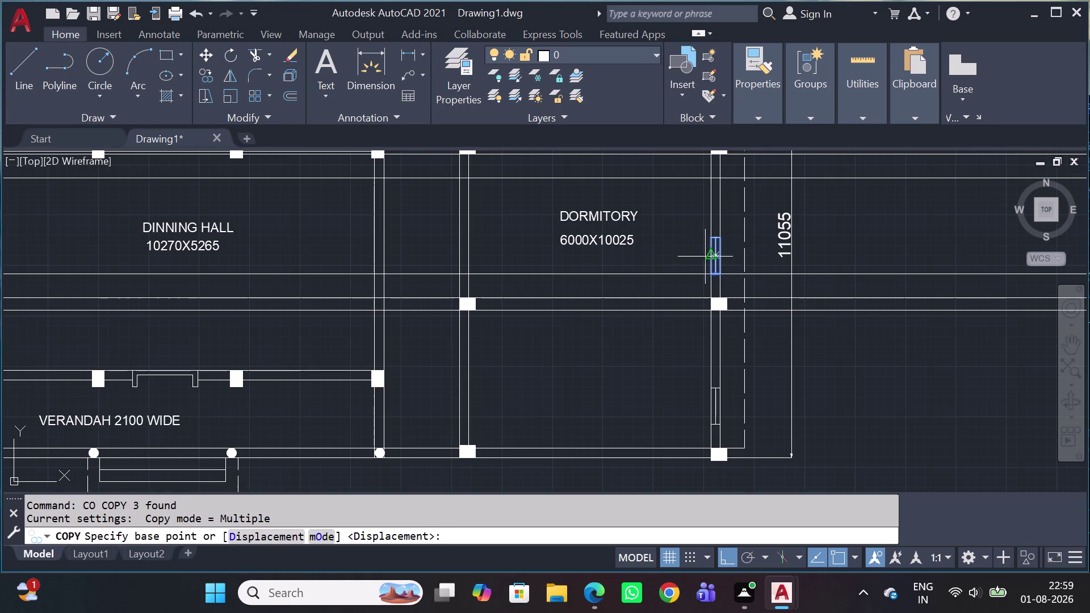
scroll(up, 3)
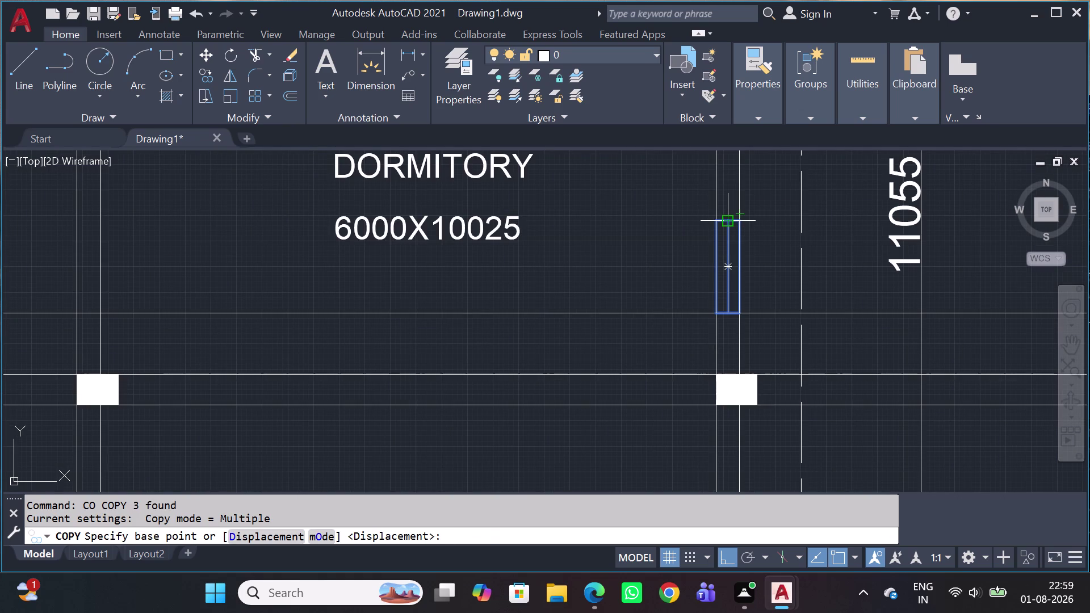
click(727, 220)
middle_drag(735, 175, 760, 413)
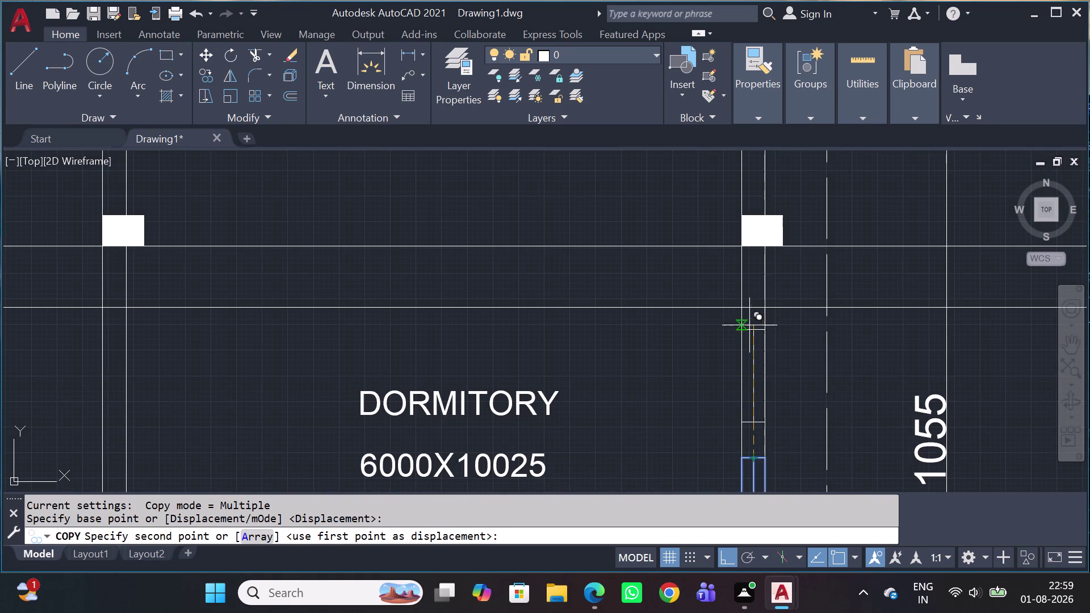
click(750, 306)
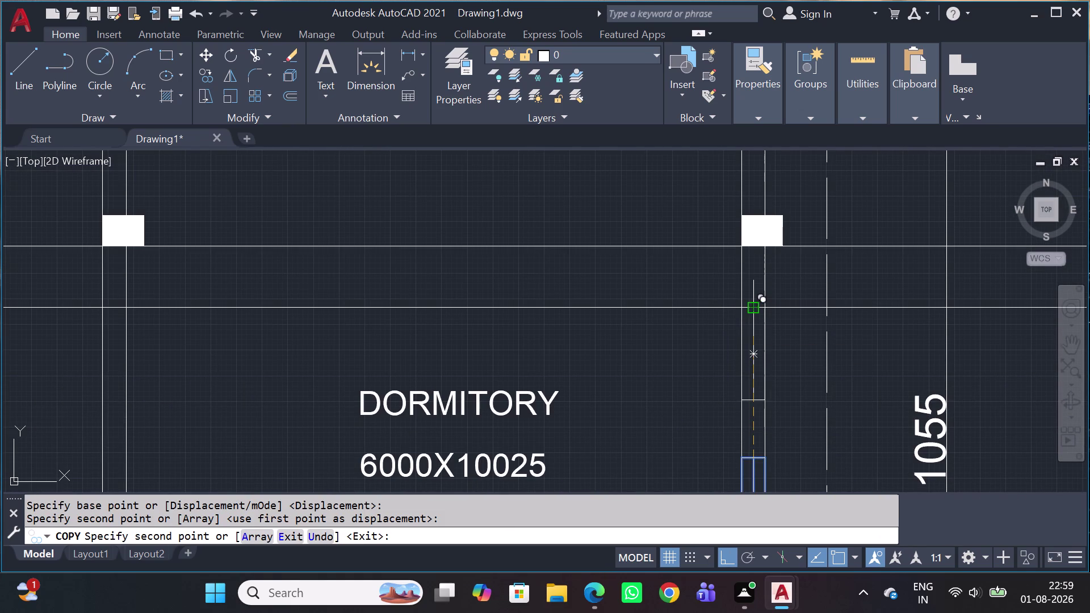
scroll(down, 3)
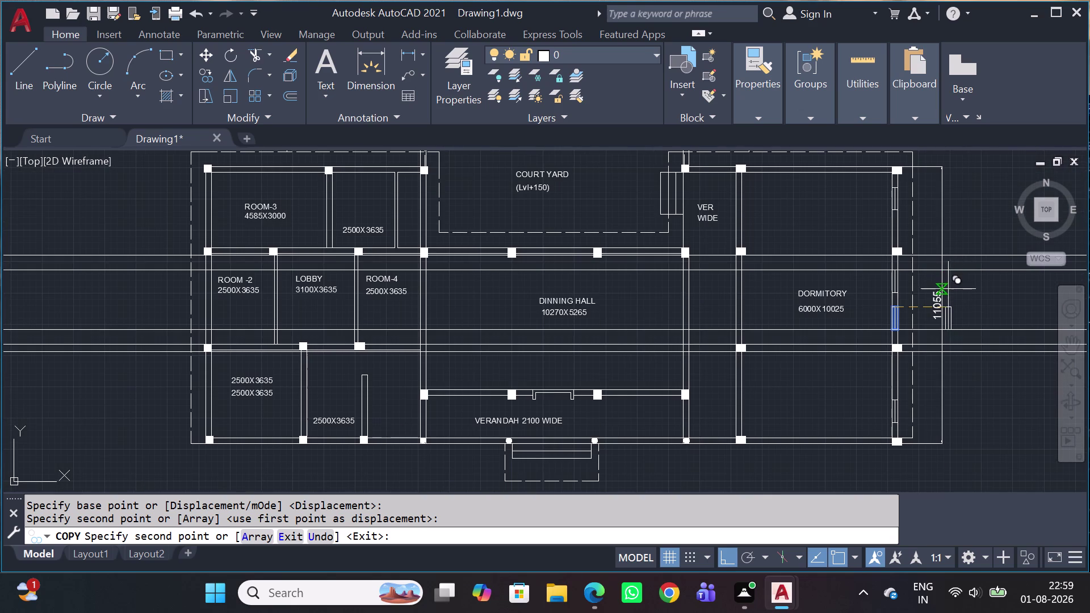
key(Escape)
Recentre the dormitory and begin a selection box across the construction lines.
middle_drag(894, 320, 257, 439)
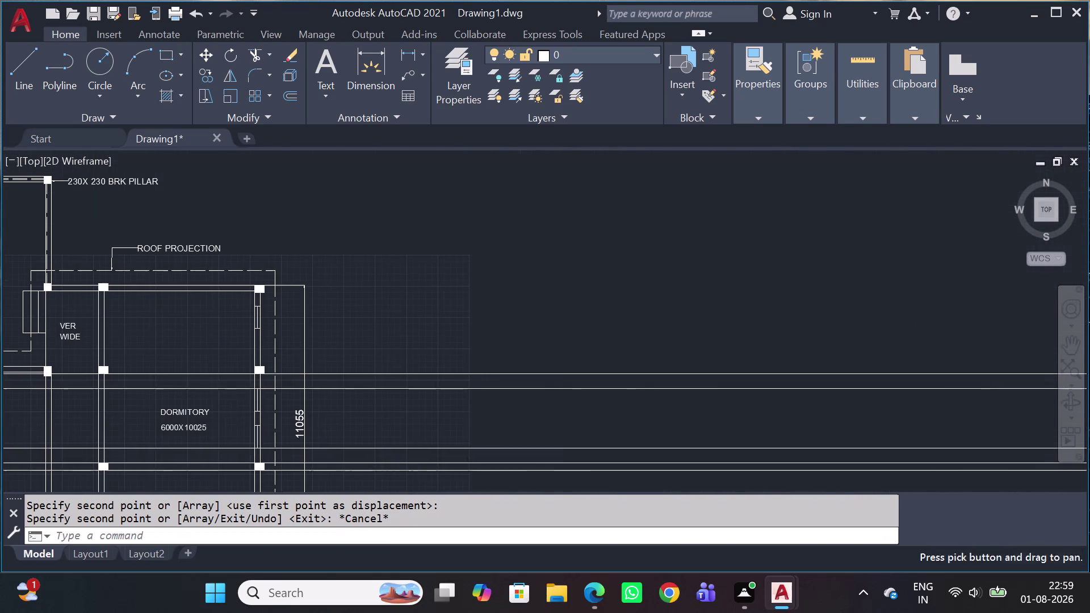
middle_drag(269, 383, 348, 255)
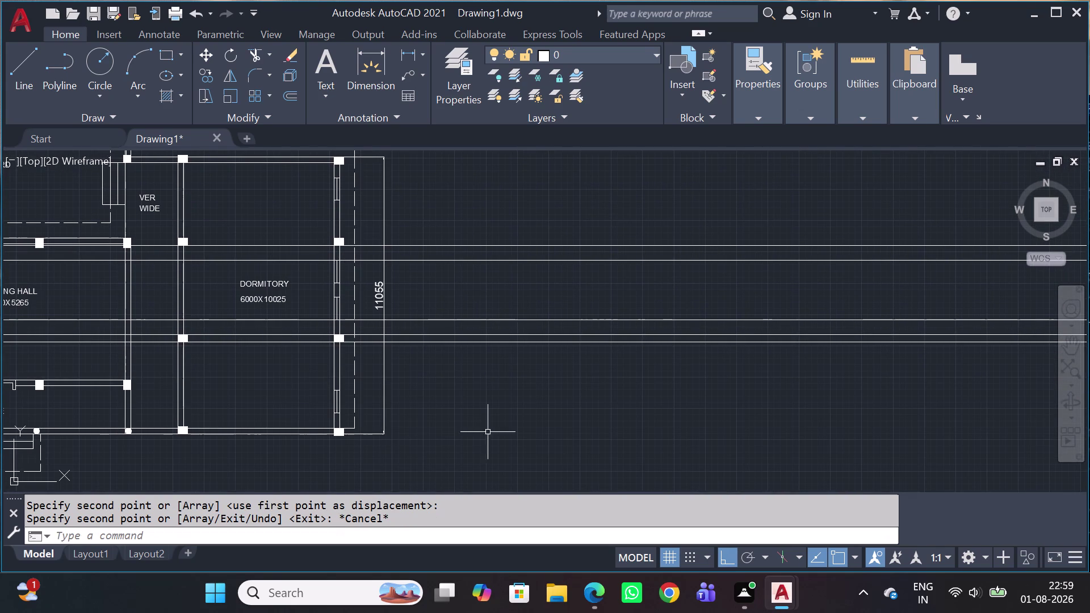
click(620, 379)
Erase the five selected horizontal xlines through the dormitory, then review the whole plan.
click(516, 157)
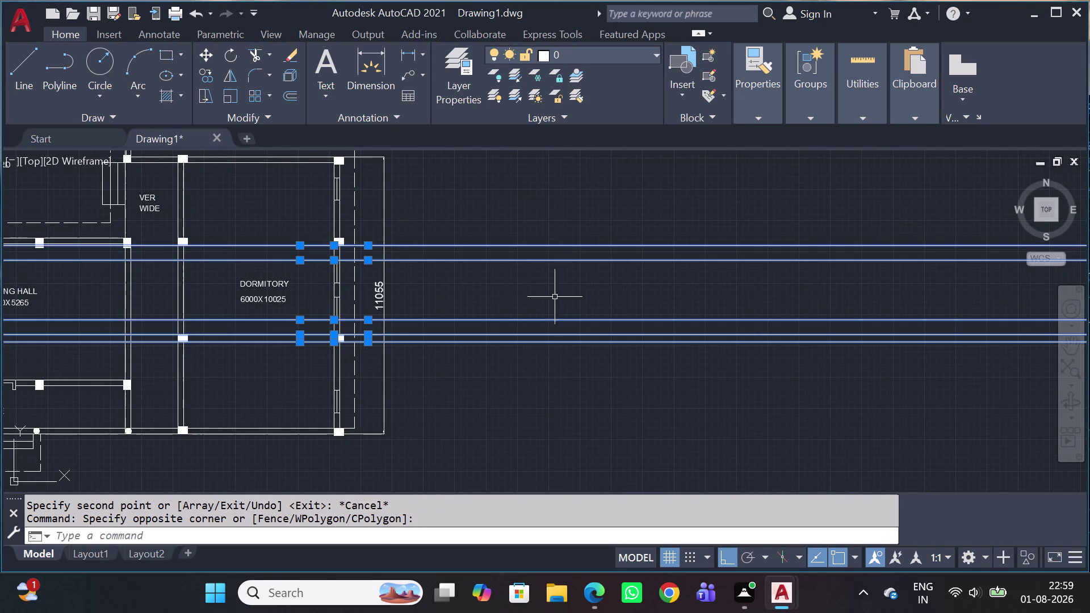
key(Delete)
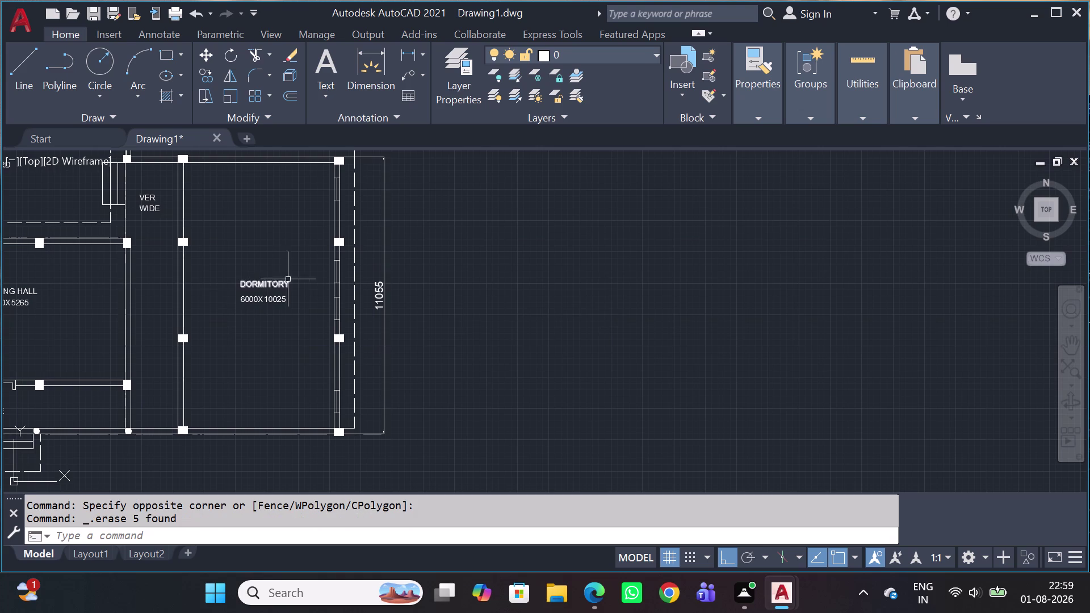
scroll(up, 3)
middle_drag(330, 291, 448, 330)
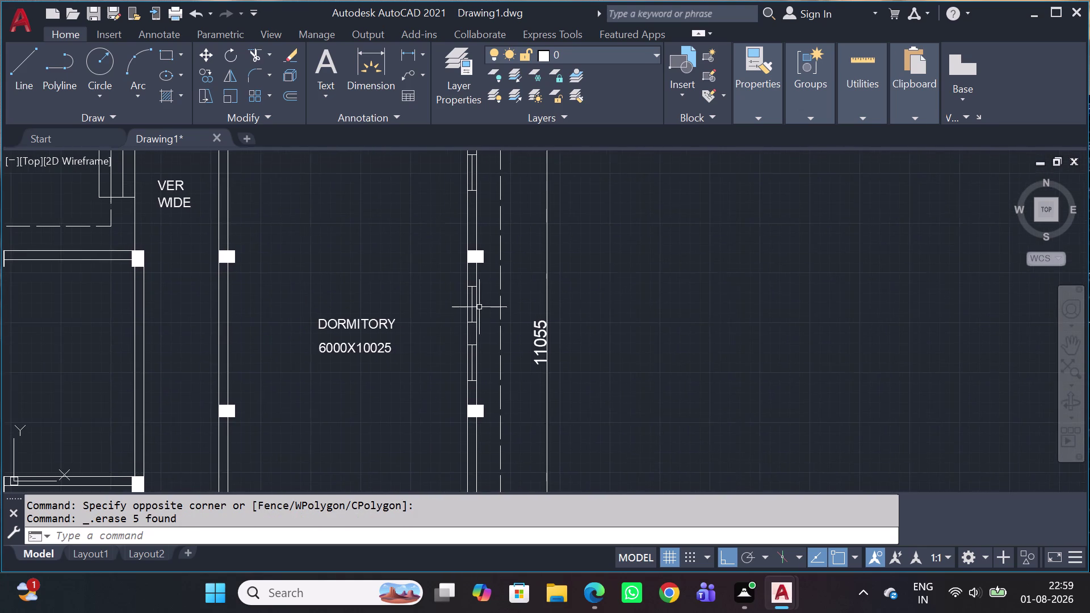
scroll(up, 3)
scroll(down, 3)
scroll(down, 3)
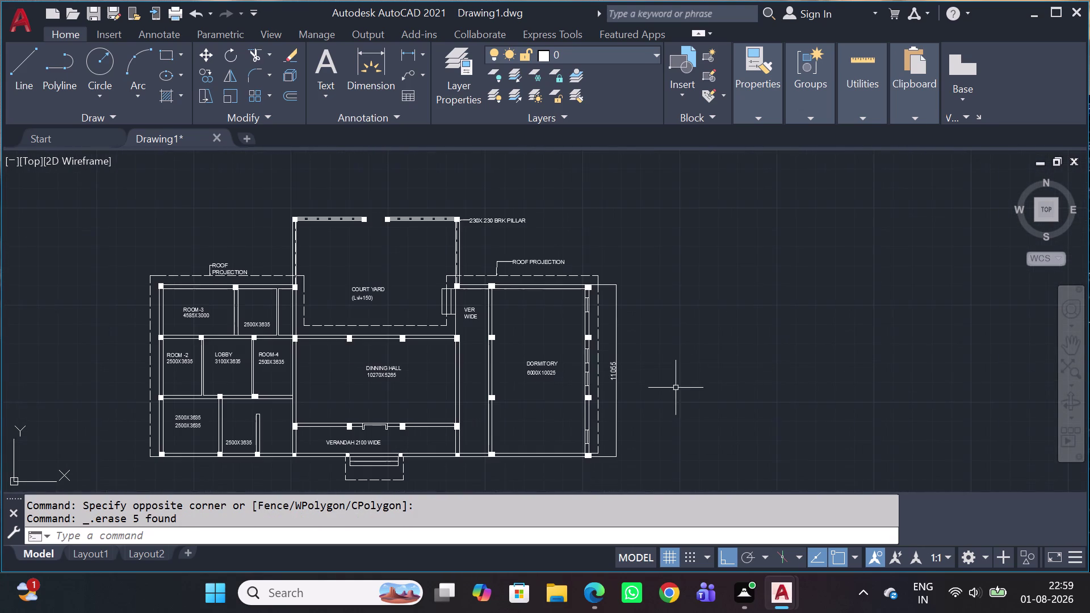
middle_drag(440, 300, 756, 239)
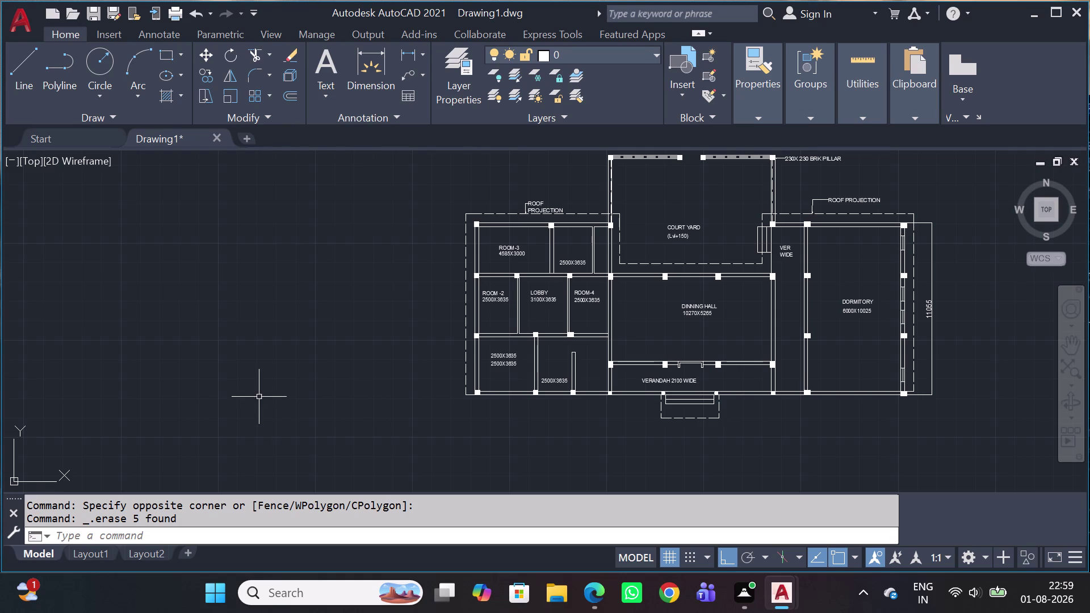
middle_drag(282, 418, 311, 413)
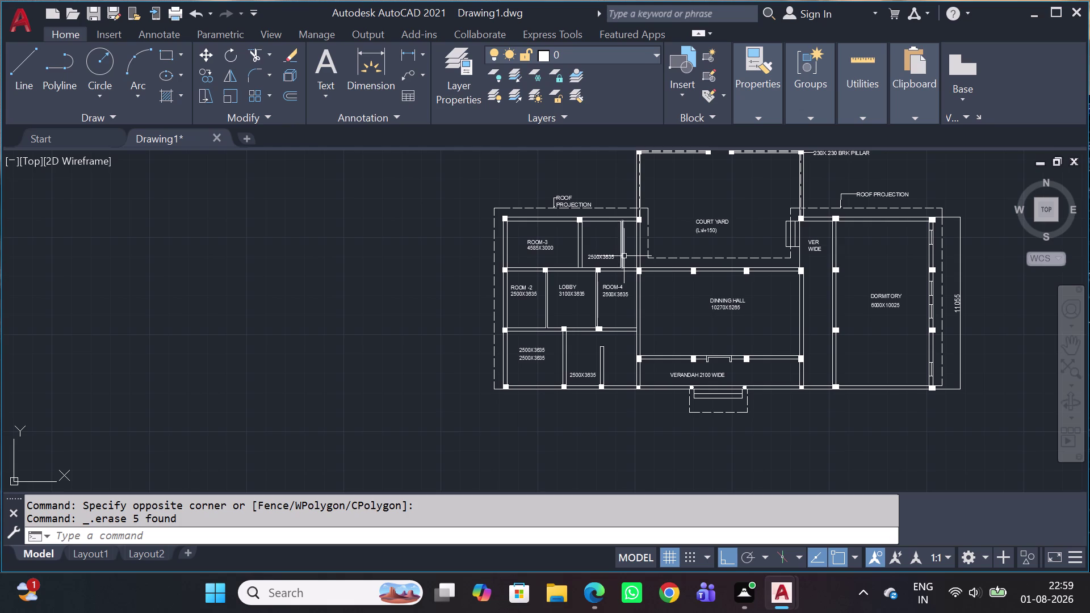
scroll(up, 3)
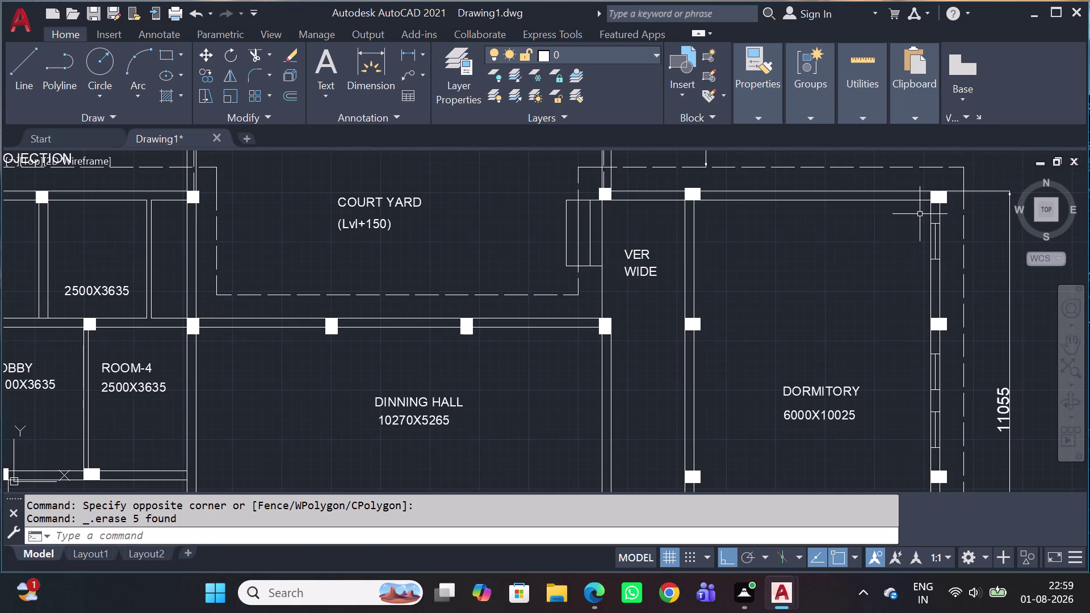
Copy the upper dormitory window onto ROOM-3's left wall.
click(920, 214)
click(955, 281)
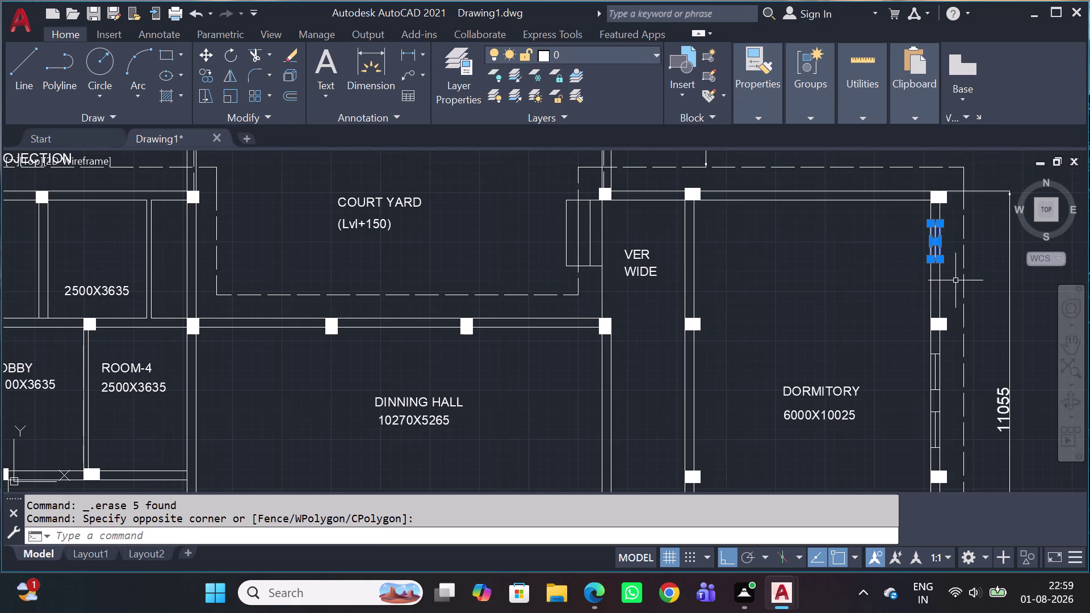
text(CO)
key(space)
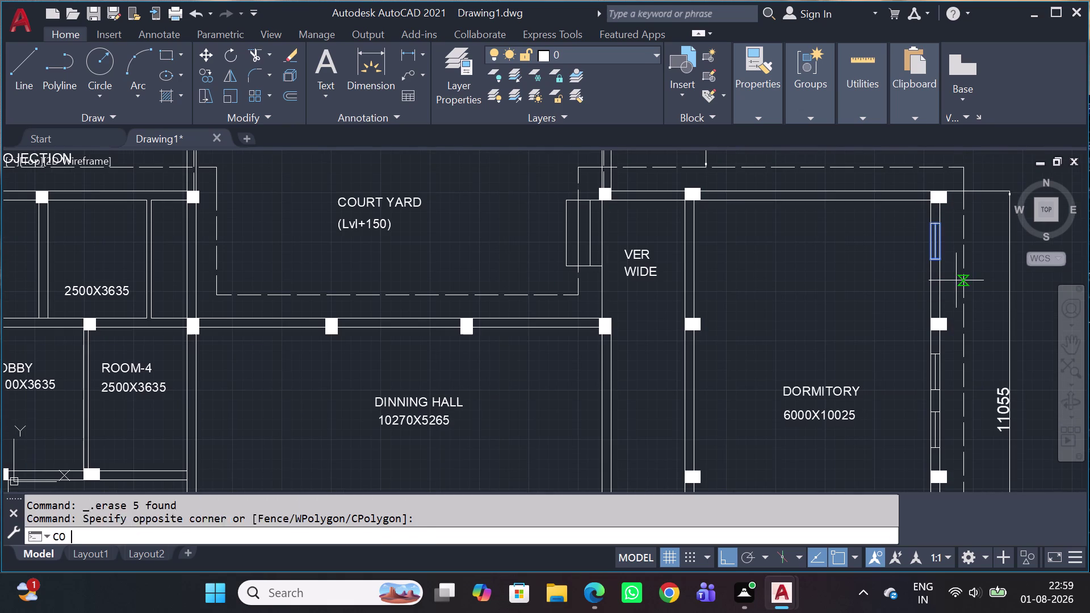
click(927, 261)
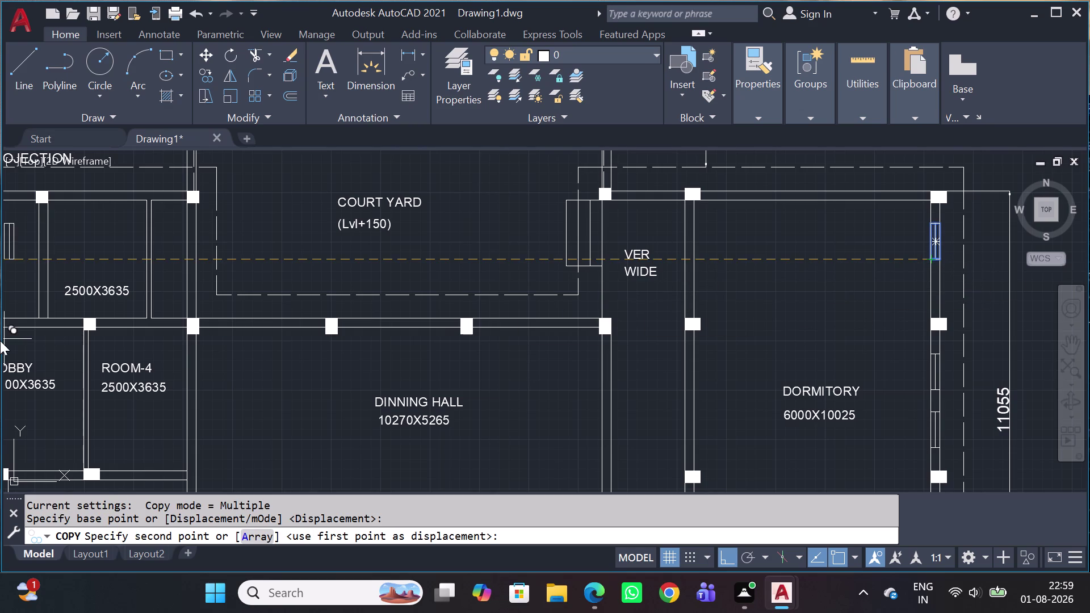
middle_drag(29, 353, 239, 361)
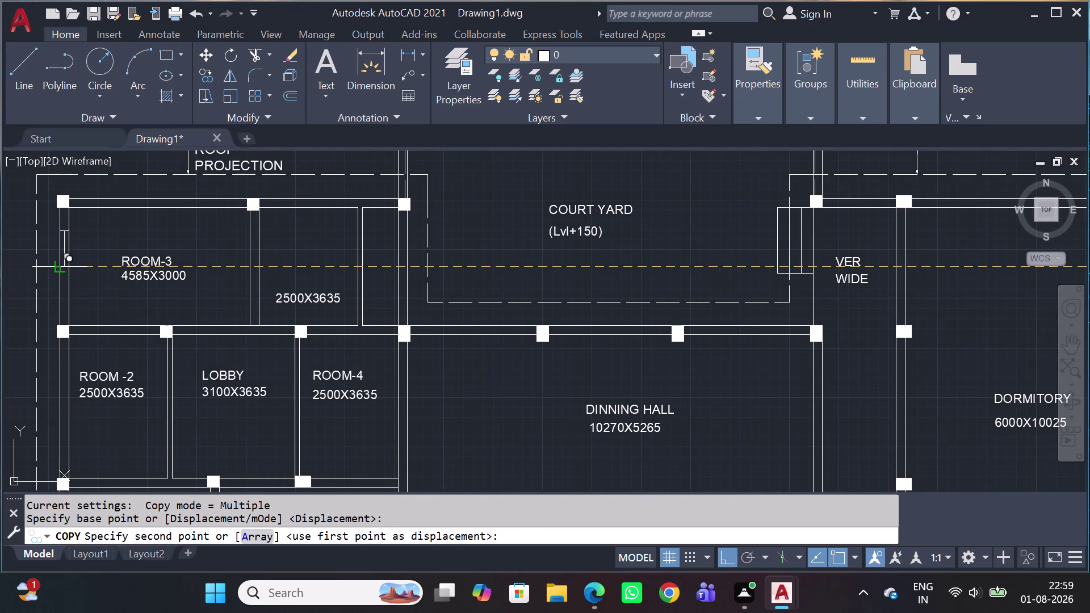
click(55, 270)
key(Escape)
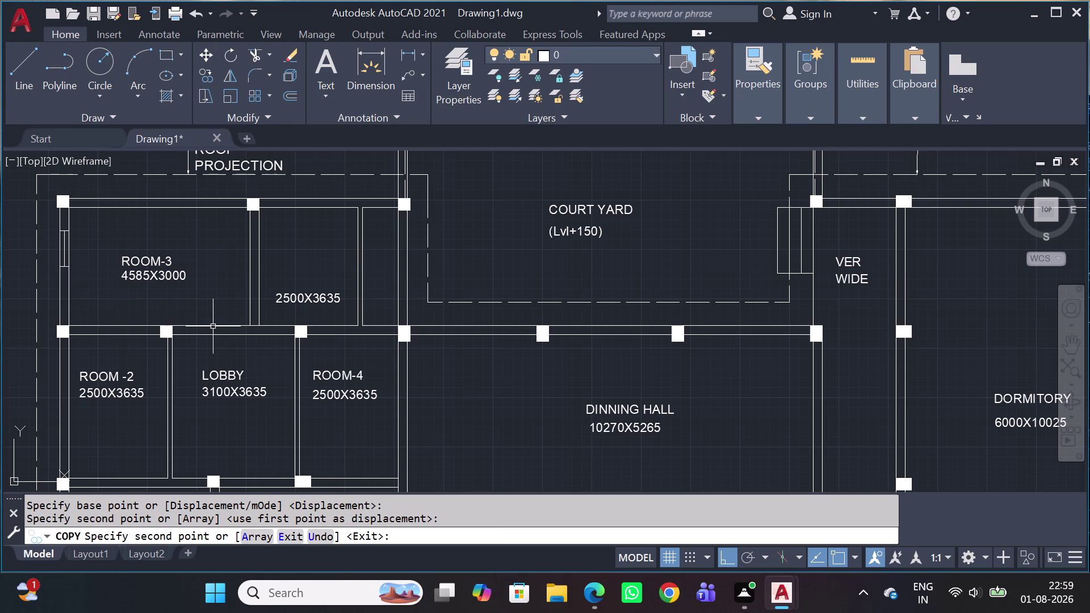
middle_drag(116, 293, 220, 317)
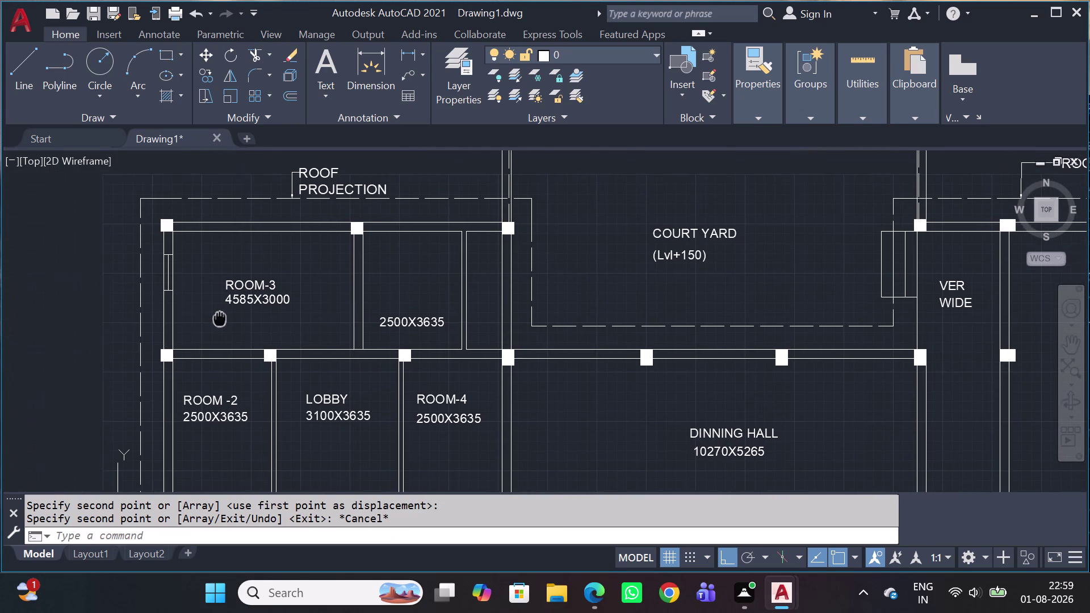
Start a horizontal construction line with XL, then cancel it.
key(x)
key(l)
key(space)
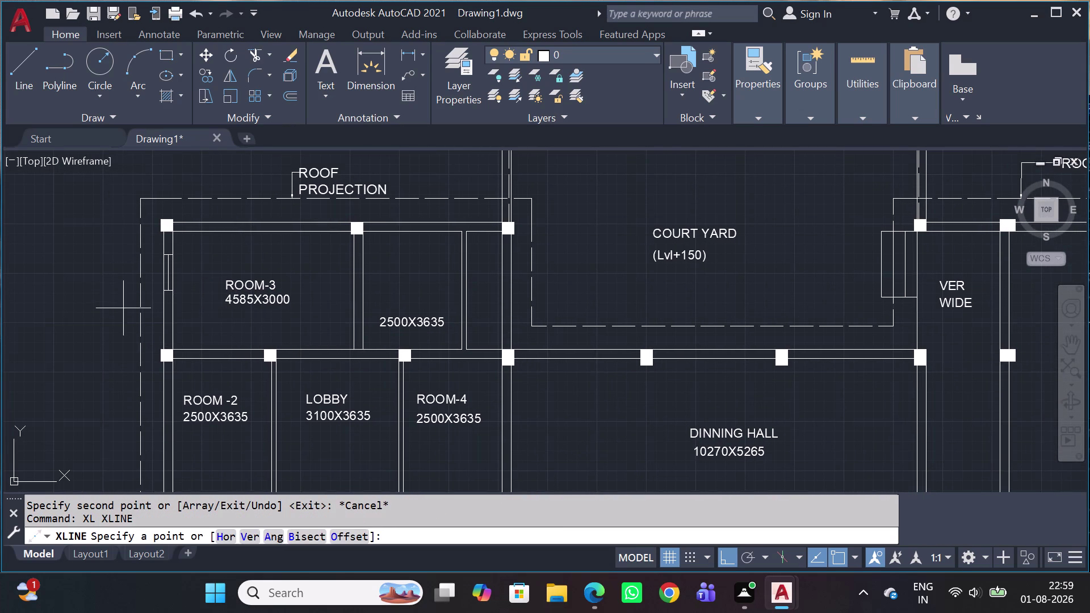
key(h)
key(space)
scroll(up, 3)
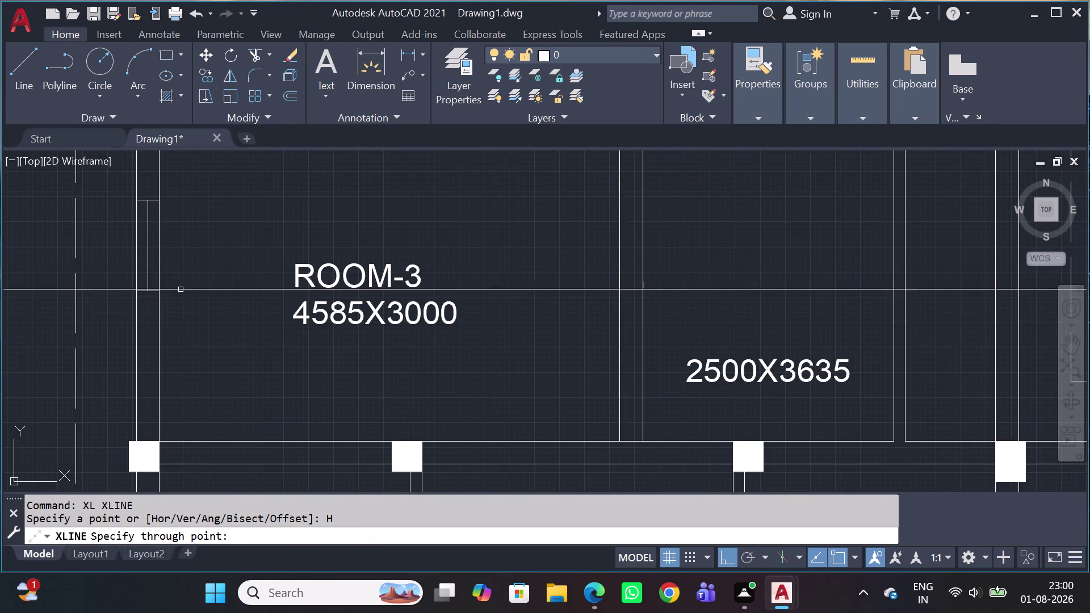
scroll(down, 3)
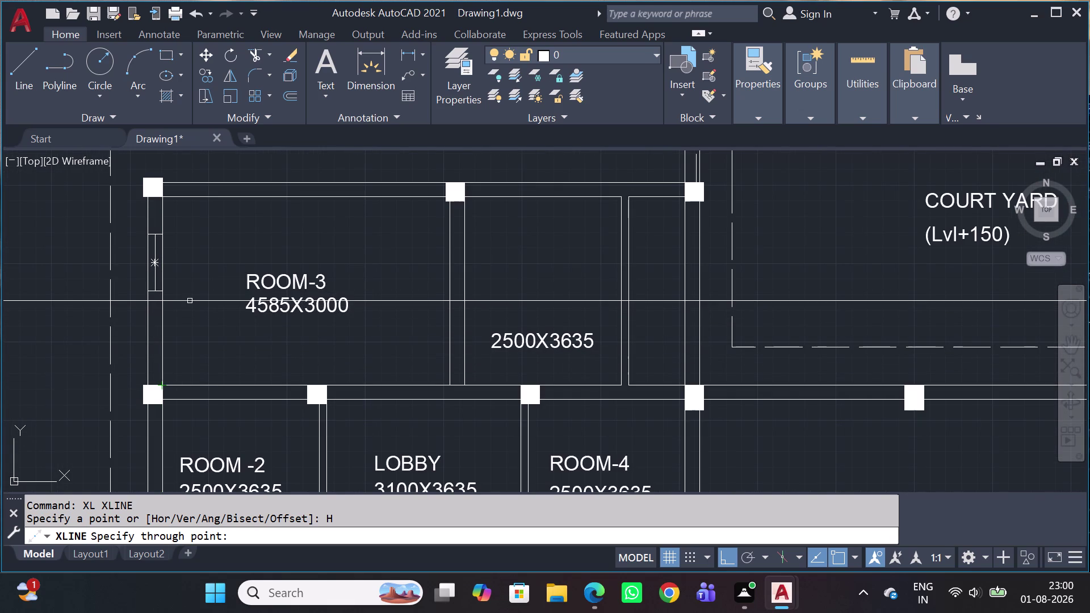
key(Escape)
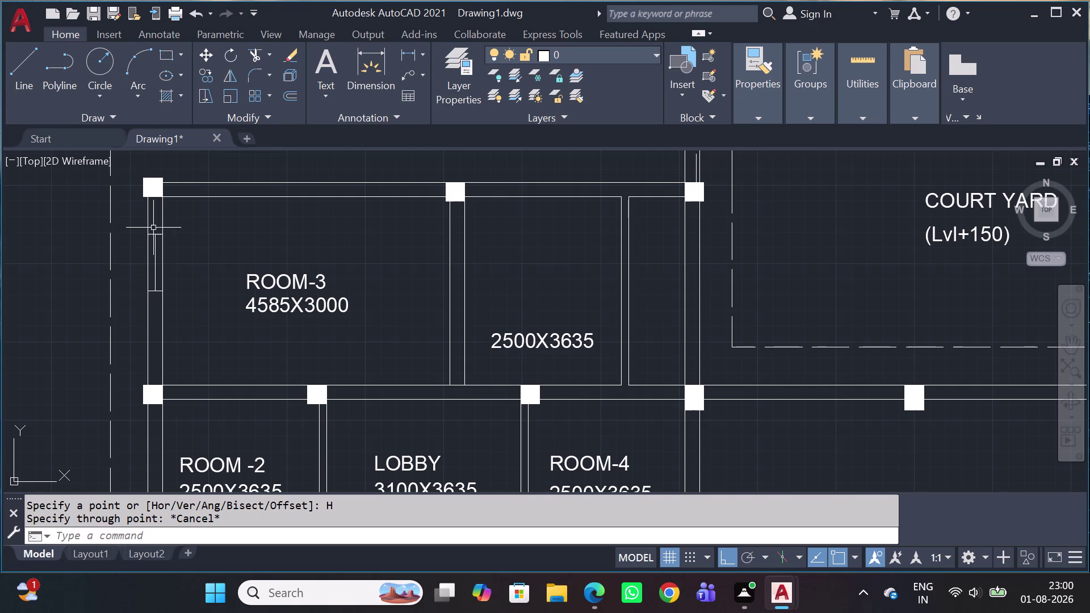
Move the ROOM-3 window rectangle off the wall line.
click(122, 224)
click(181, 305)
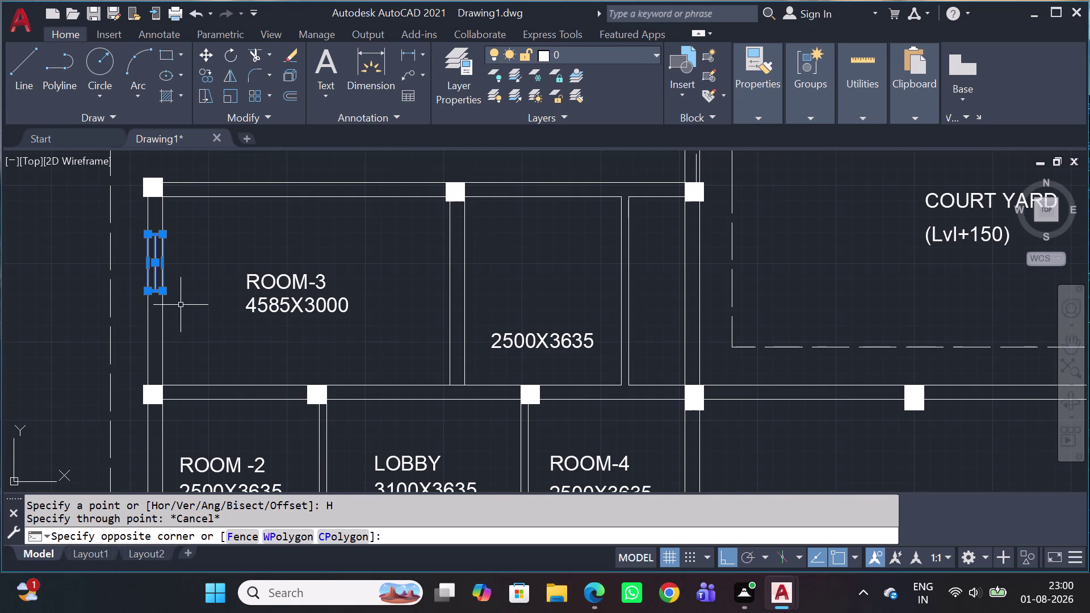
key(m)
key(space)
click(176, 306)
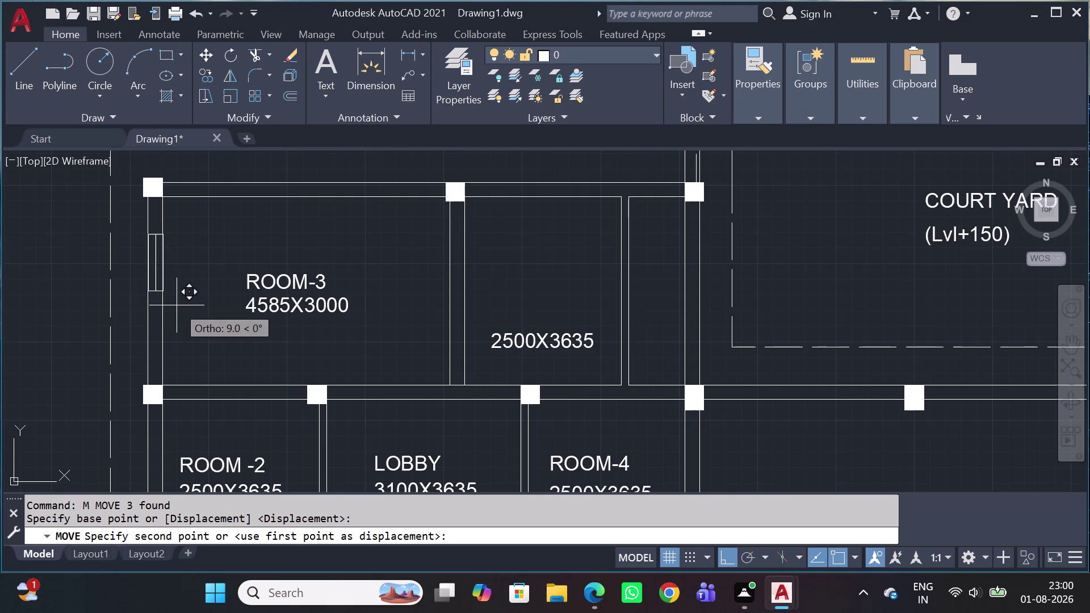
click(212, 303)
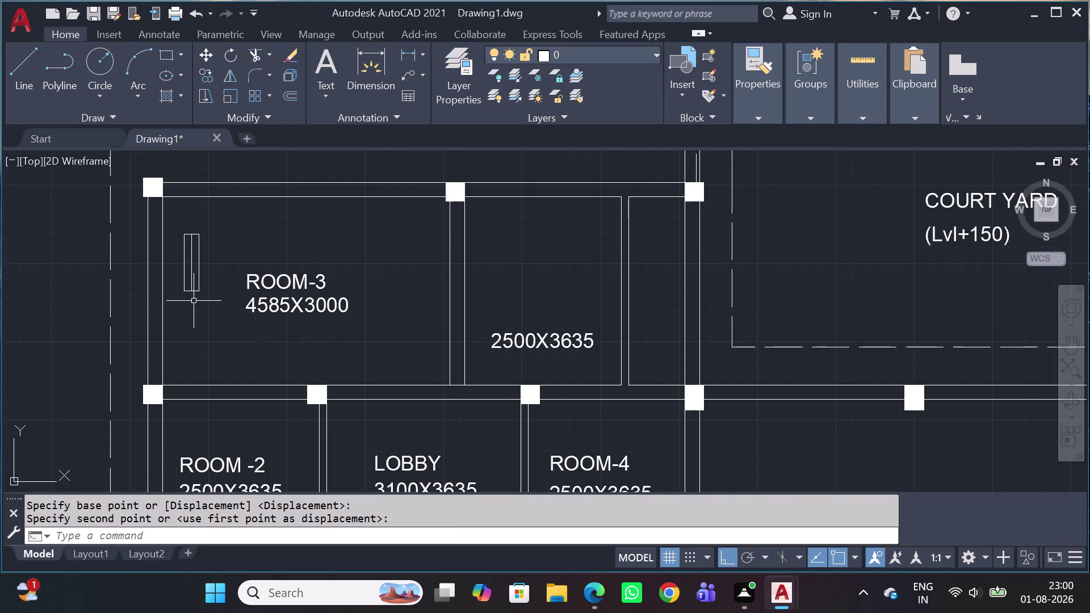
Draw a vertical line down from ROOM-3's top-left corner.
key(l)
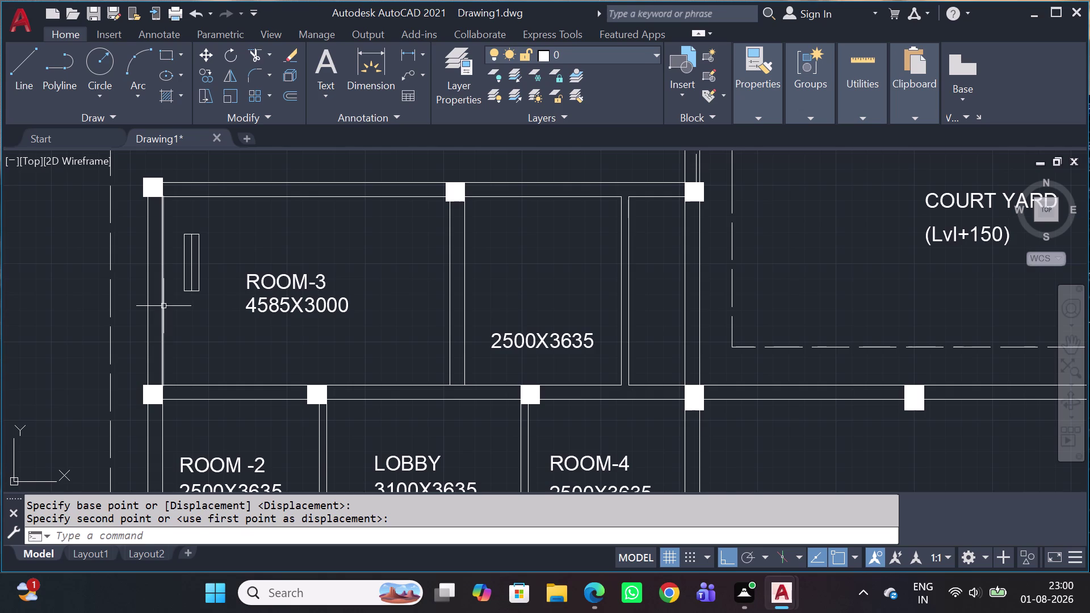
key(space)
click(160, 199)
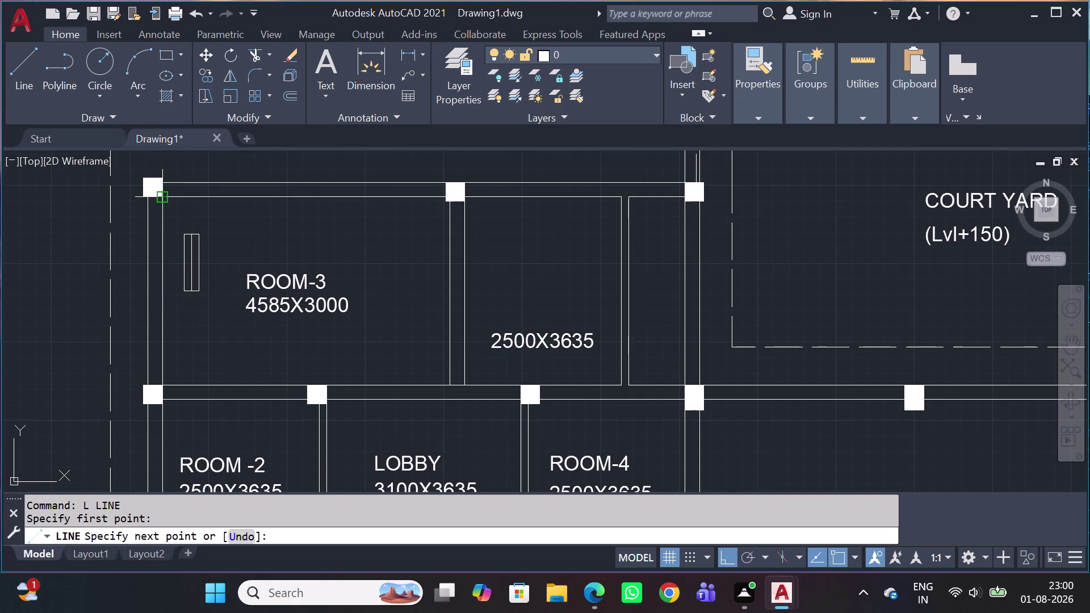
click(163, 388)
key(Escape)
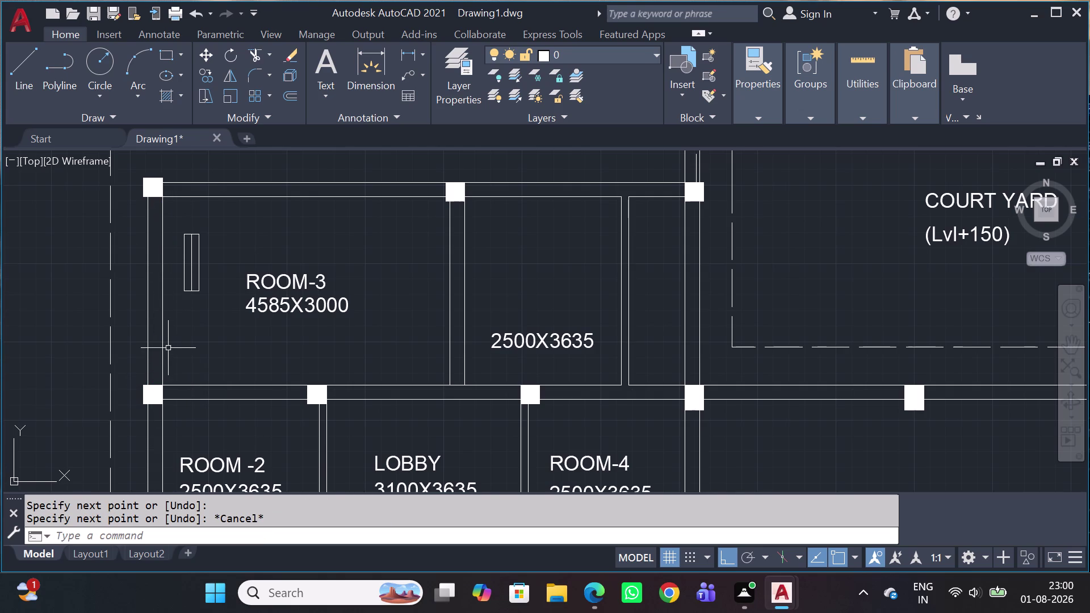
Move the small window symbol into ROOM-3's left wall.
click(208, 222)
click(181, 313)
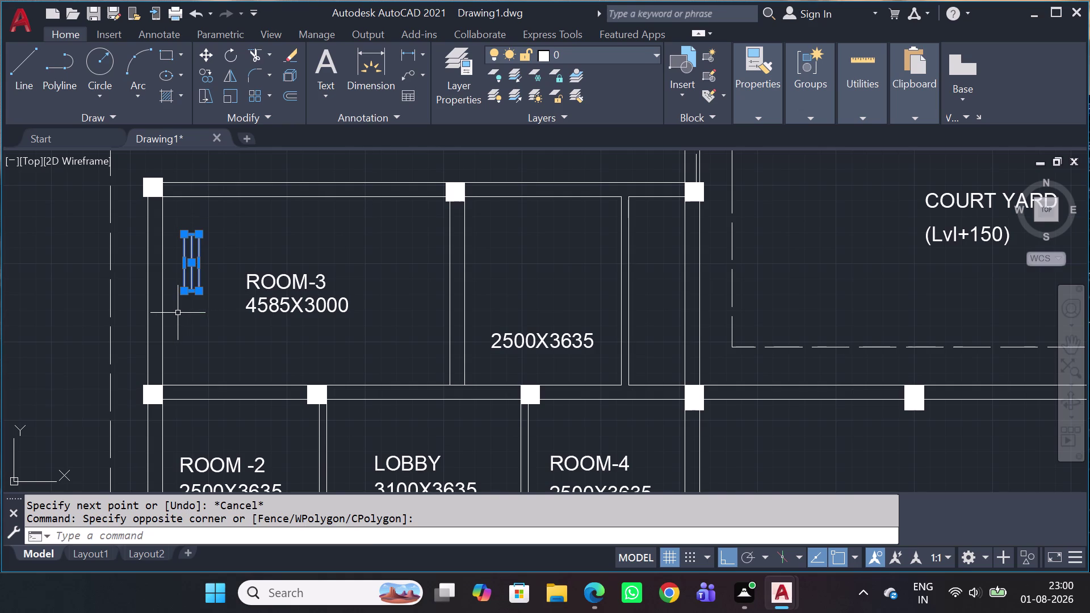
text(M)
key(space)
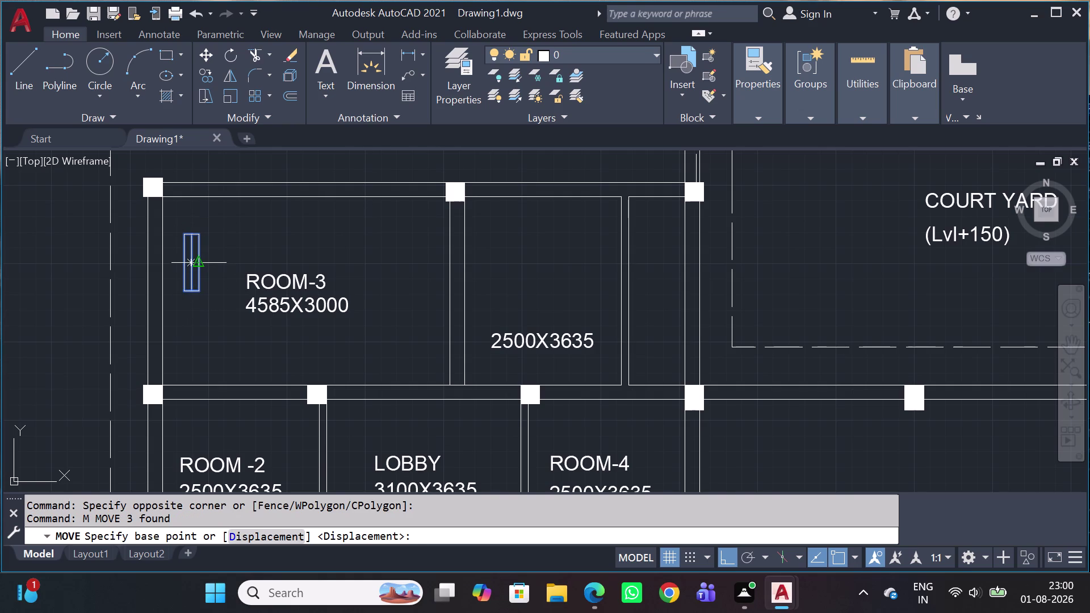
click(194, 263)
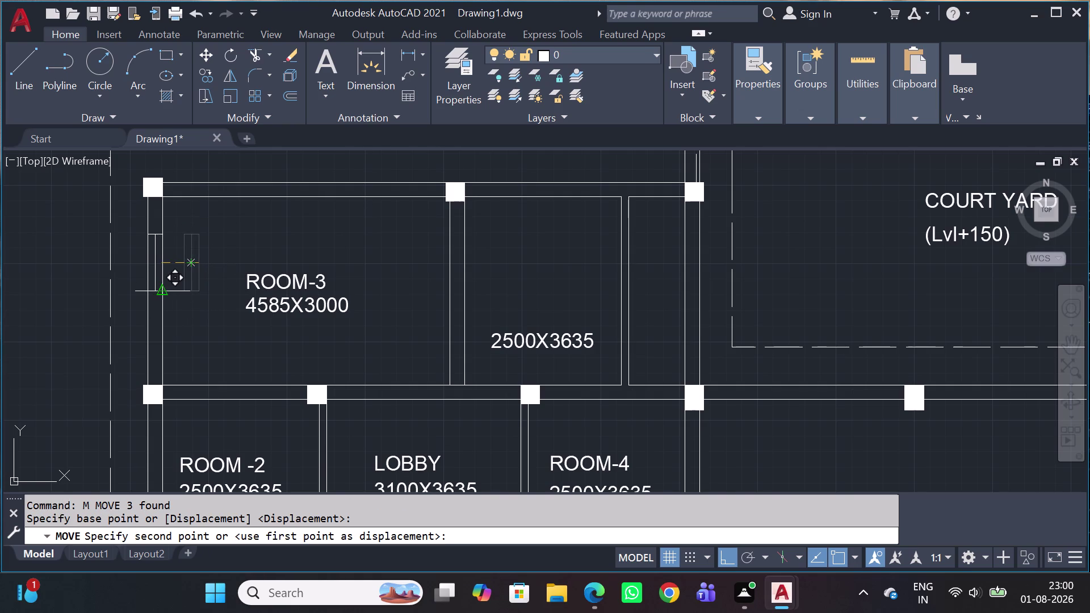
click(159, 300)
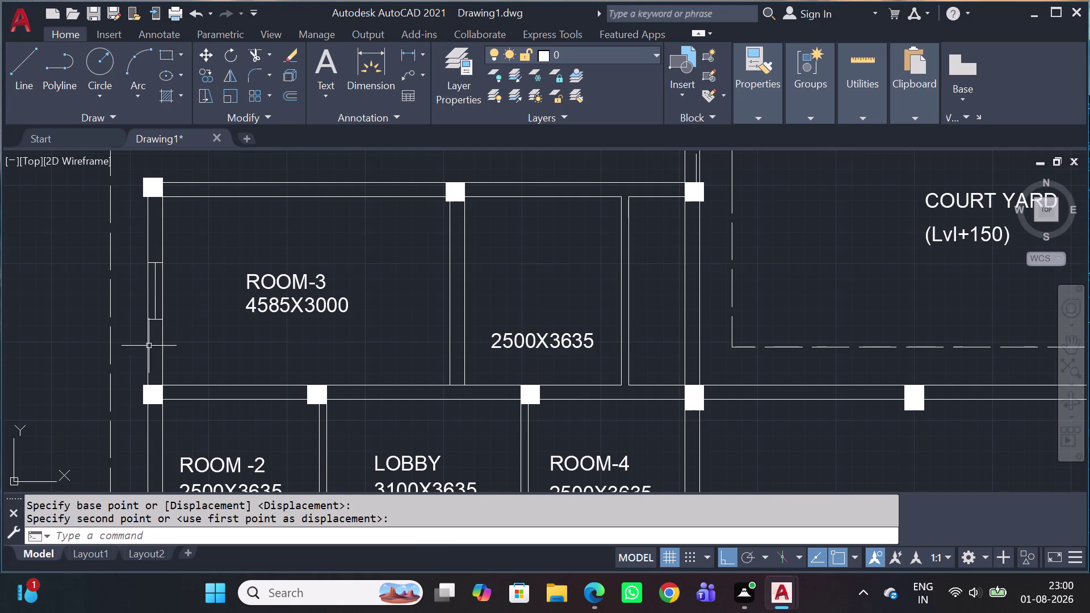
Erase the wall line crossing the window, then bring the lower rooms into view.
click(162, 339)
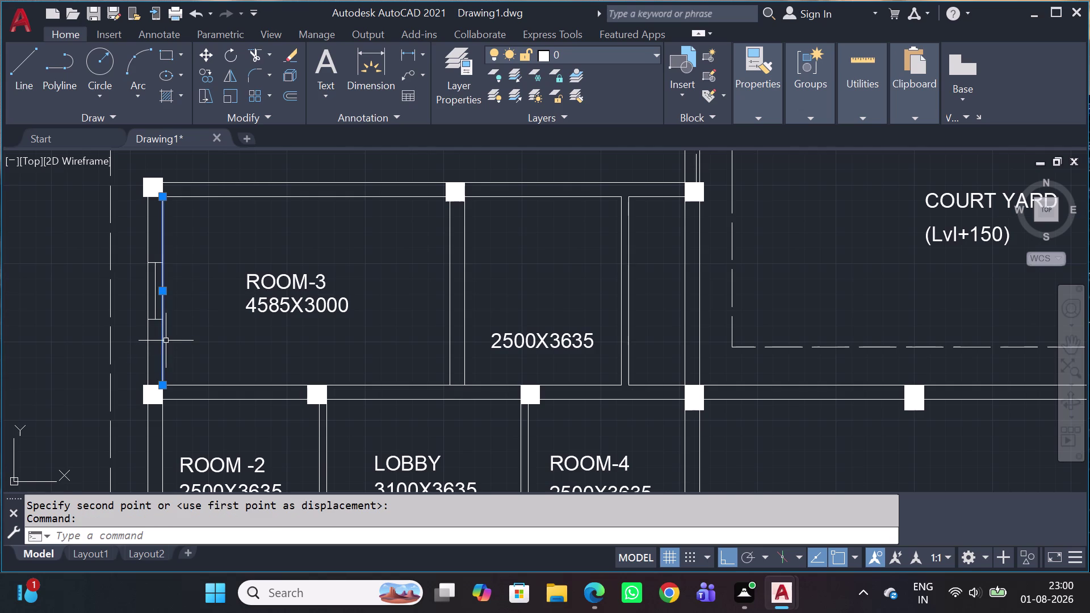
key(Delete)
scroll(down, 3)
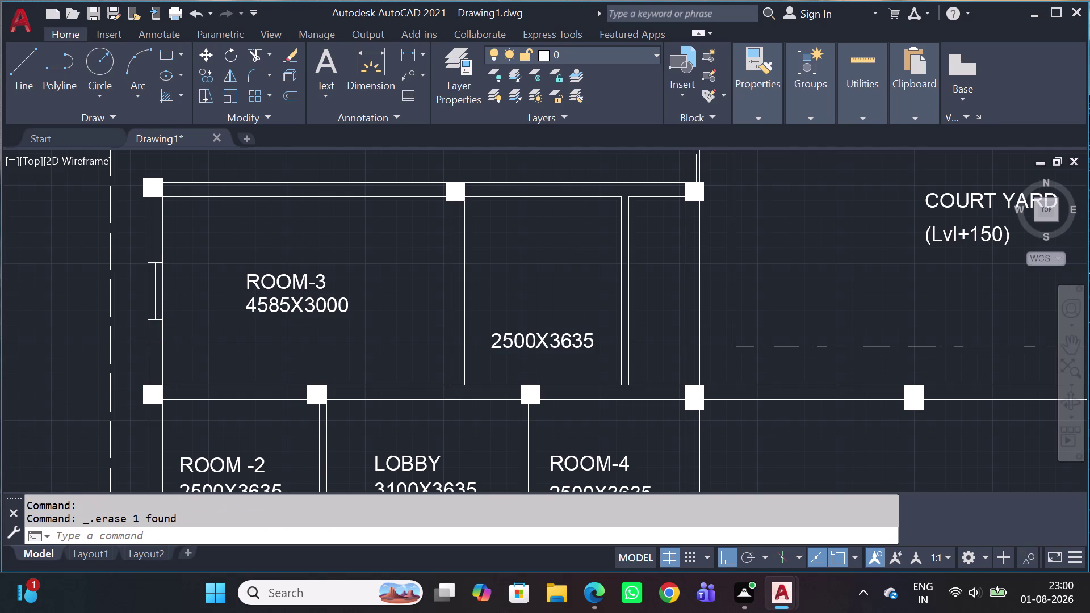
middle_drag(194, 360, 309, 228)
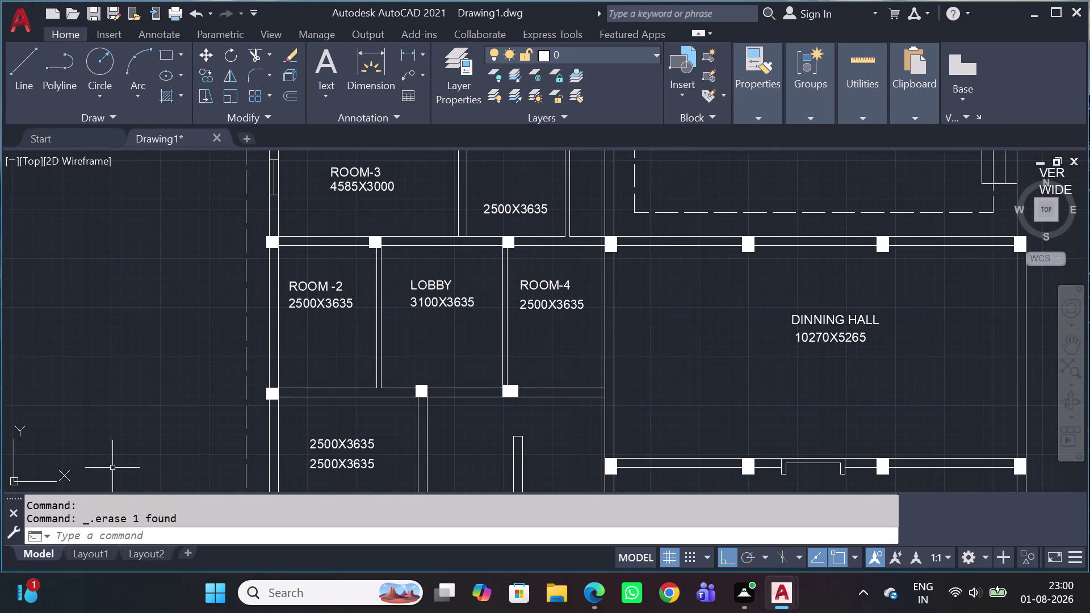
Draw a line from the corner pillar to the neighbouring pillar's corner.
key(l)
key(space)
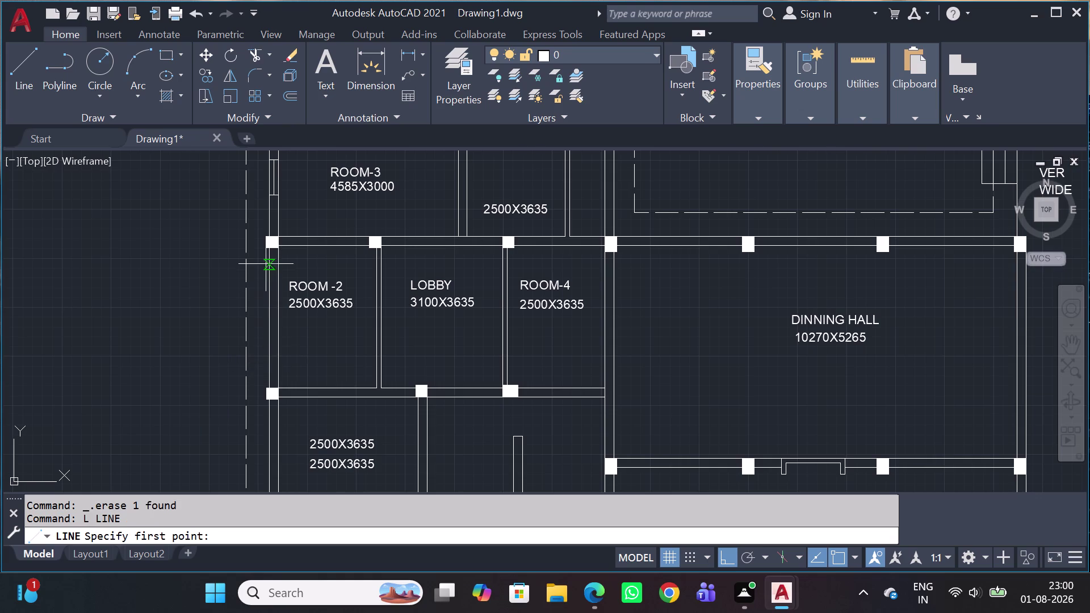
scroll(up, 3)
scroll(up, 3)
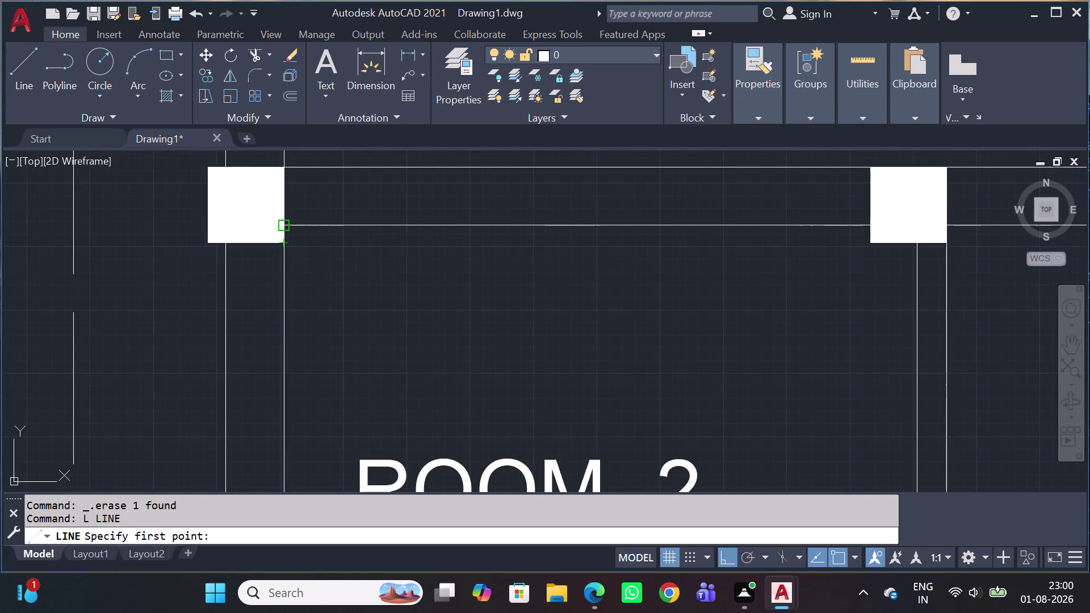
click(285, 222)
scroll(down, 3)
middle_drag(292, 447, 287, 340)
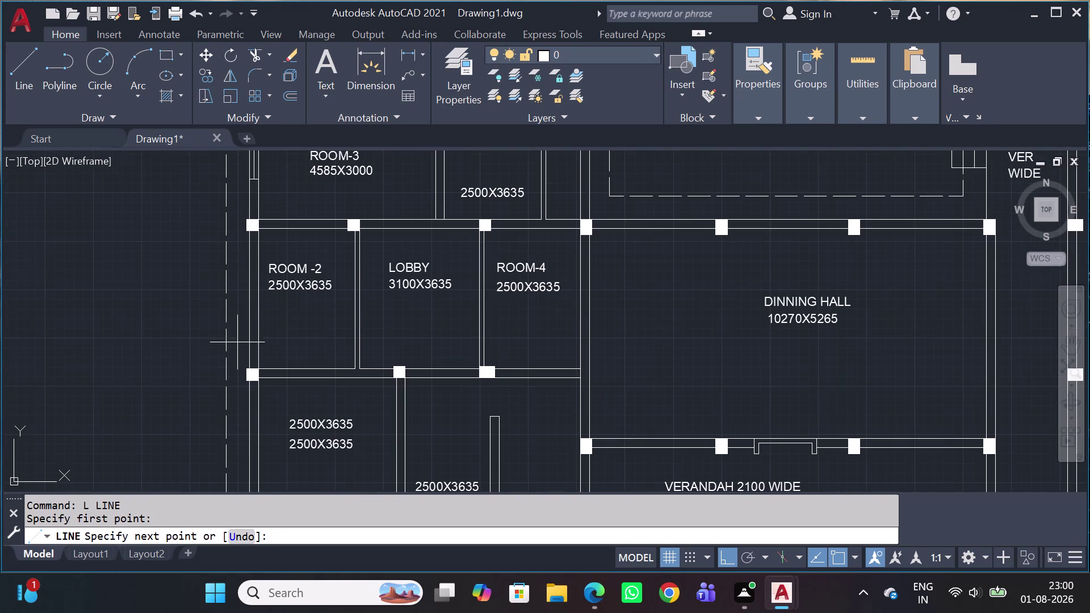
scroll(up, 3)
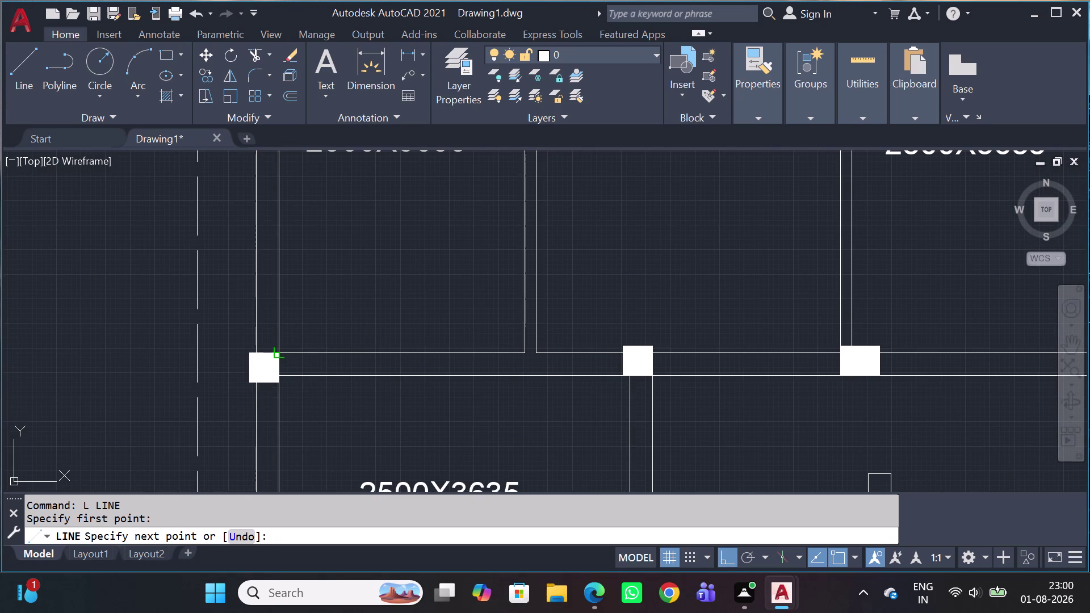
click(274, 350)
scroll(down, 3)
key(Escape)
scroll(down, 3)
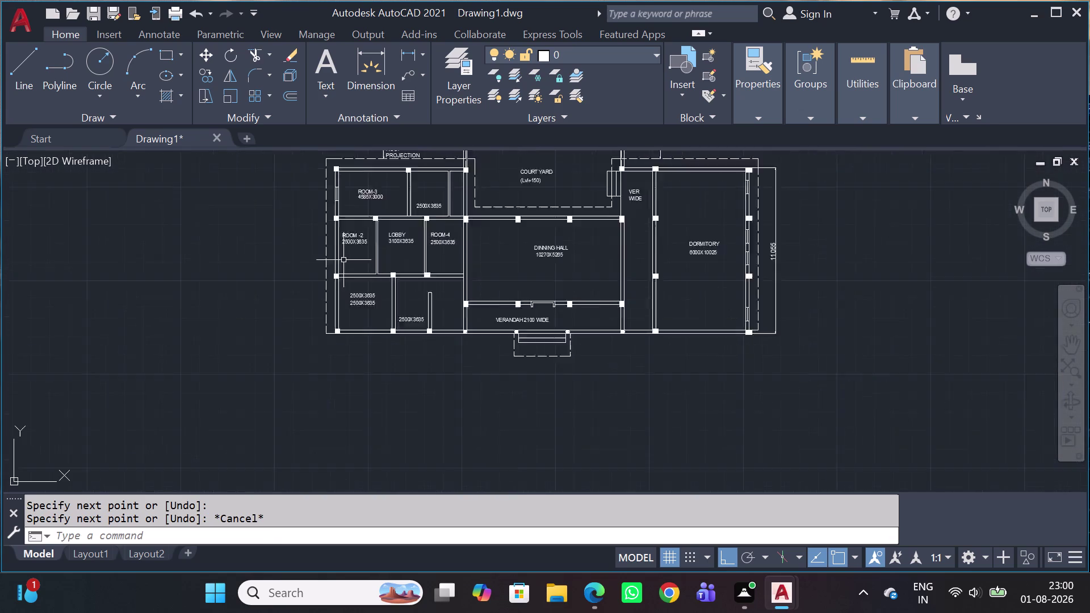
scroll(up, 3)
scroll(up, 3)
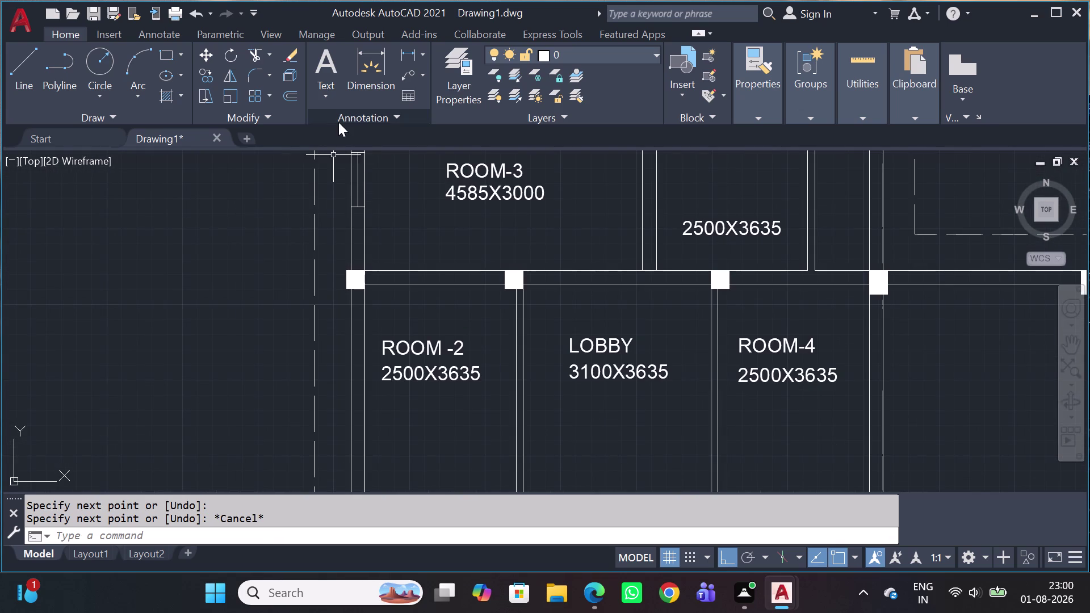
middle_drag(357, 239, 370, 293)
Copy the wall window symbol into ROOM-2's left wall and select the leftover line there.
click(351, 181)
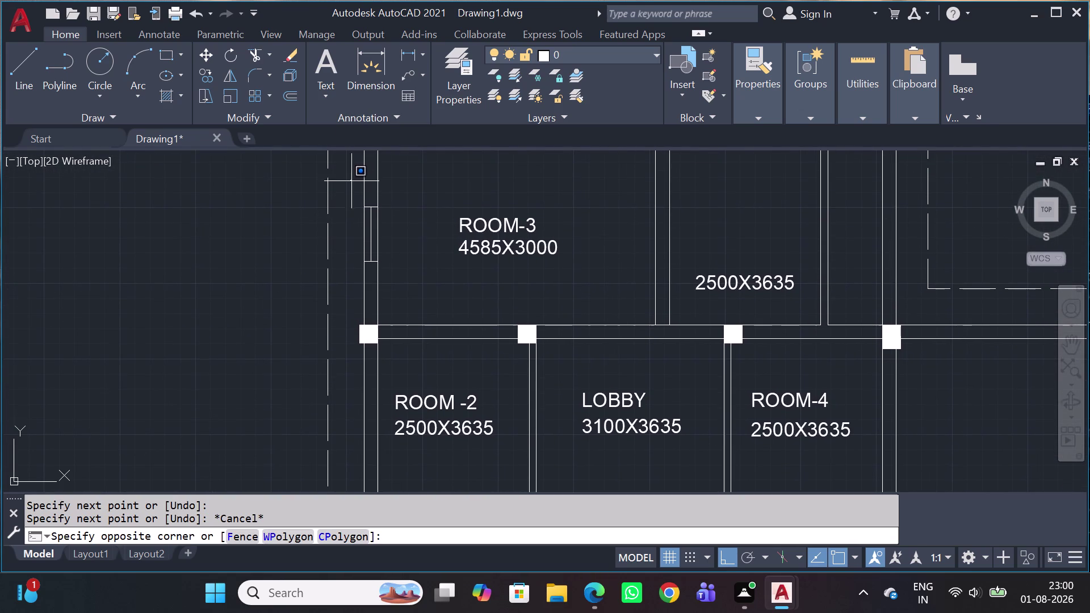
click(392, 276)
key(c)
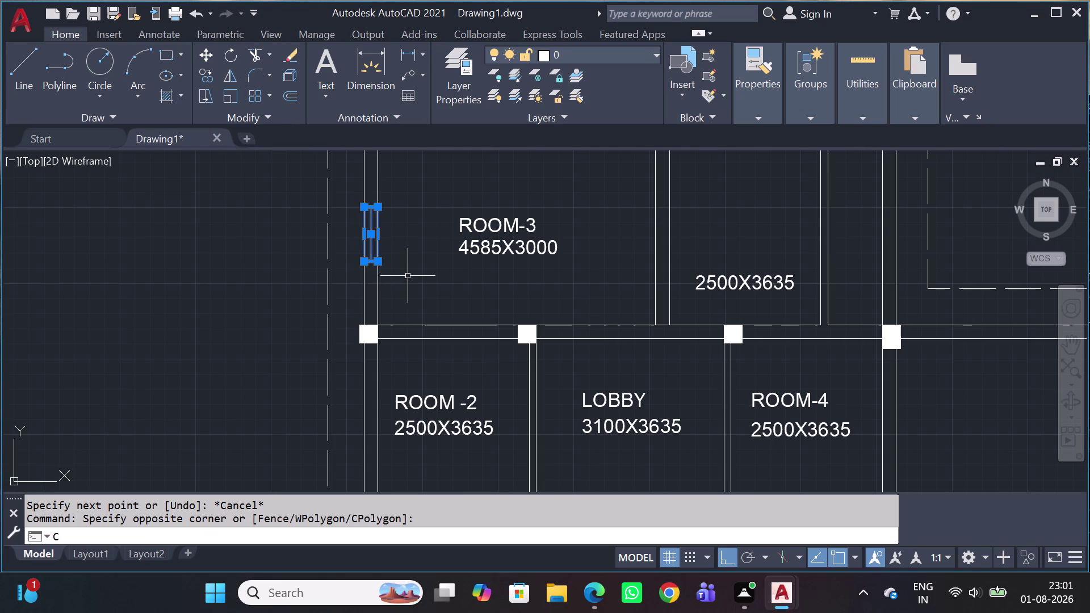
key(o)
key(space)
click(380, 231)
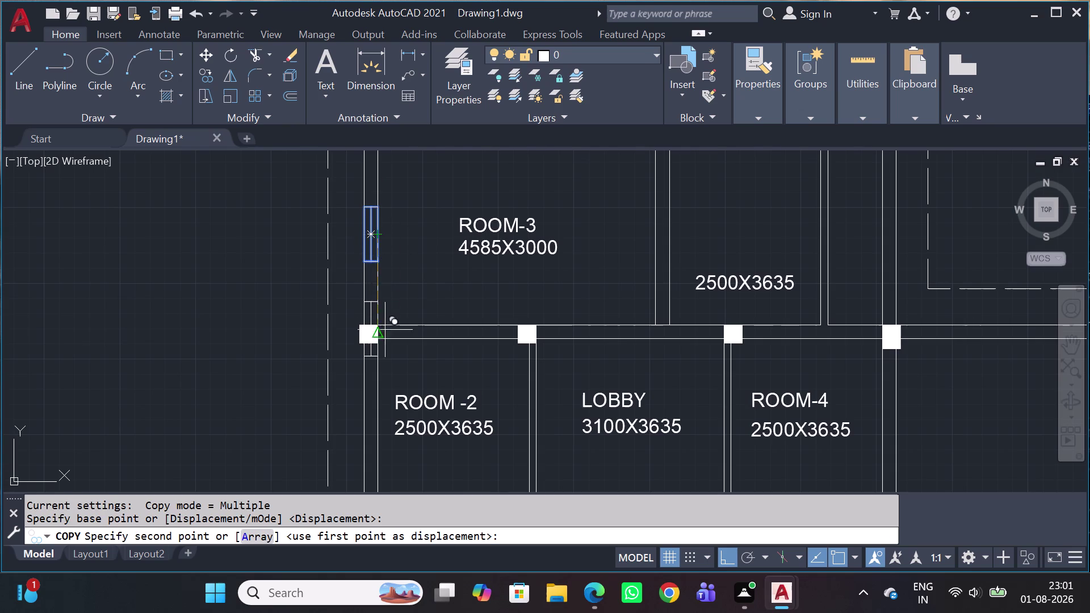
scroll(down, 3)
scroll(up, 3)
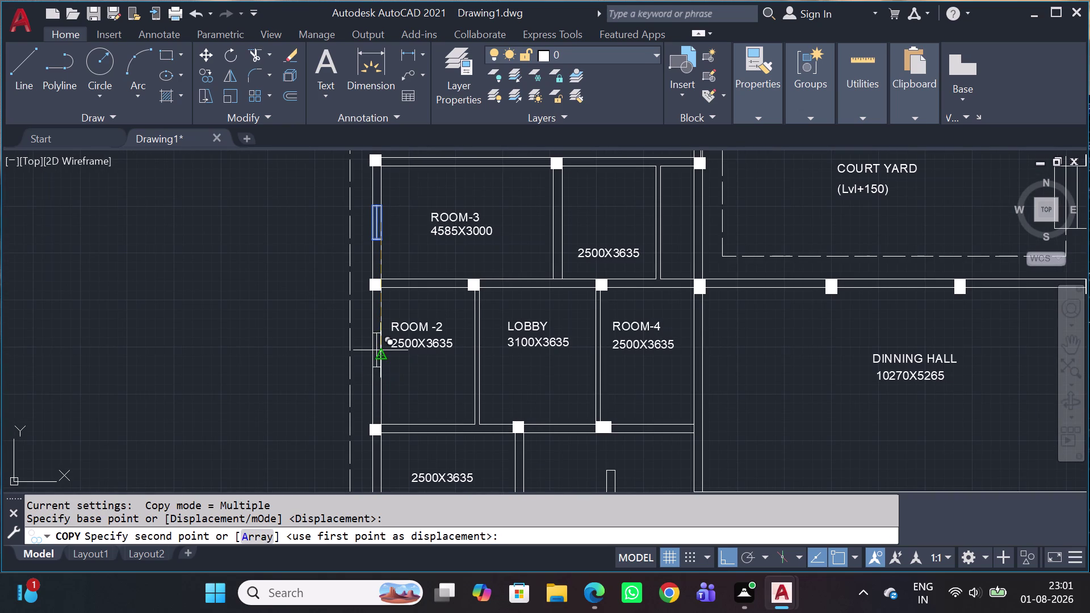
click(383, 355)
scroll(down, 3)
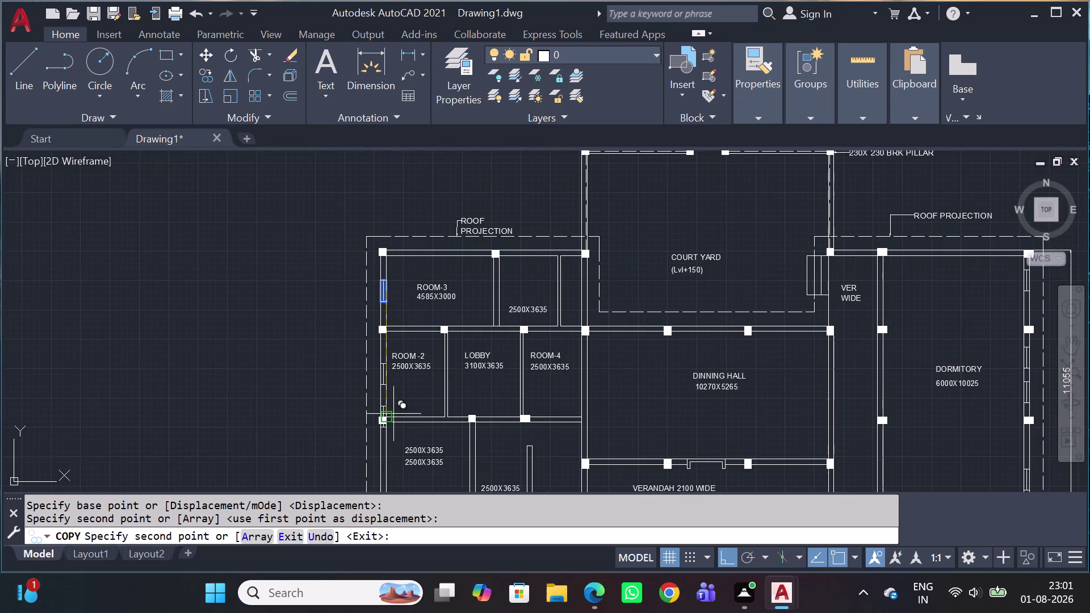
key(Escape)
scroll(up, 3)
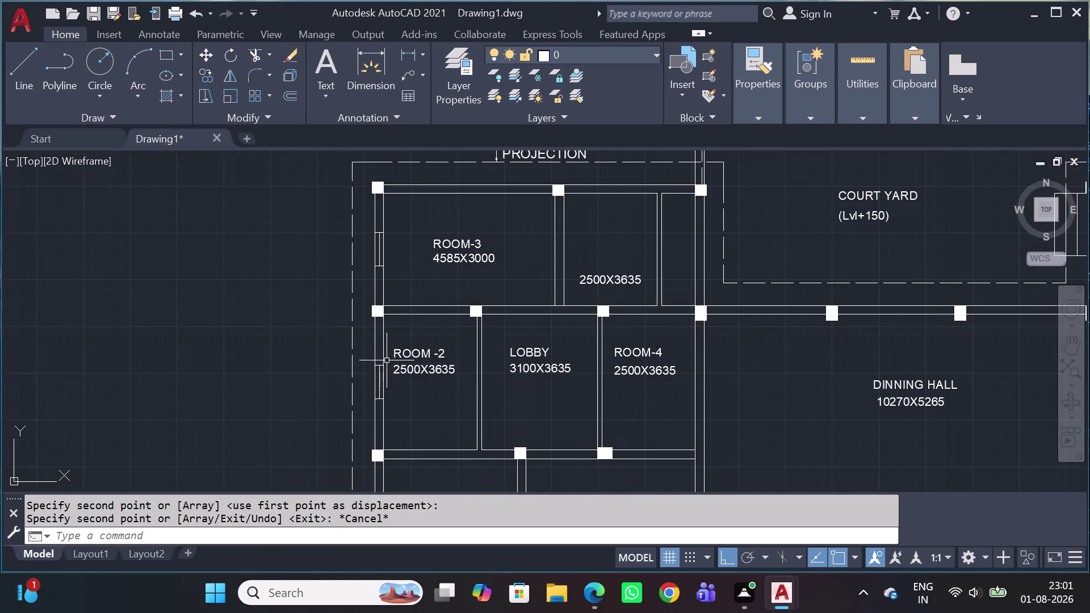
click(382, 352)
Delete the leftover line and bring the pillars below ROOM-2 into view.
key(Delete)
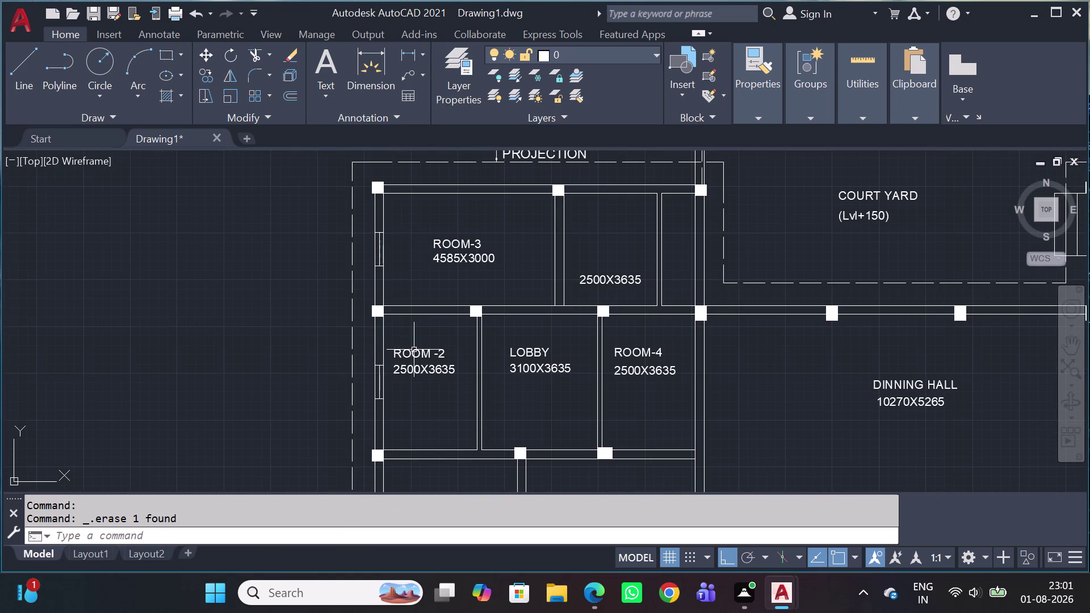
scroll(down, 3)
middle_drag(396, 425, 401, 327)
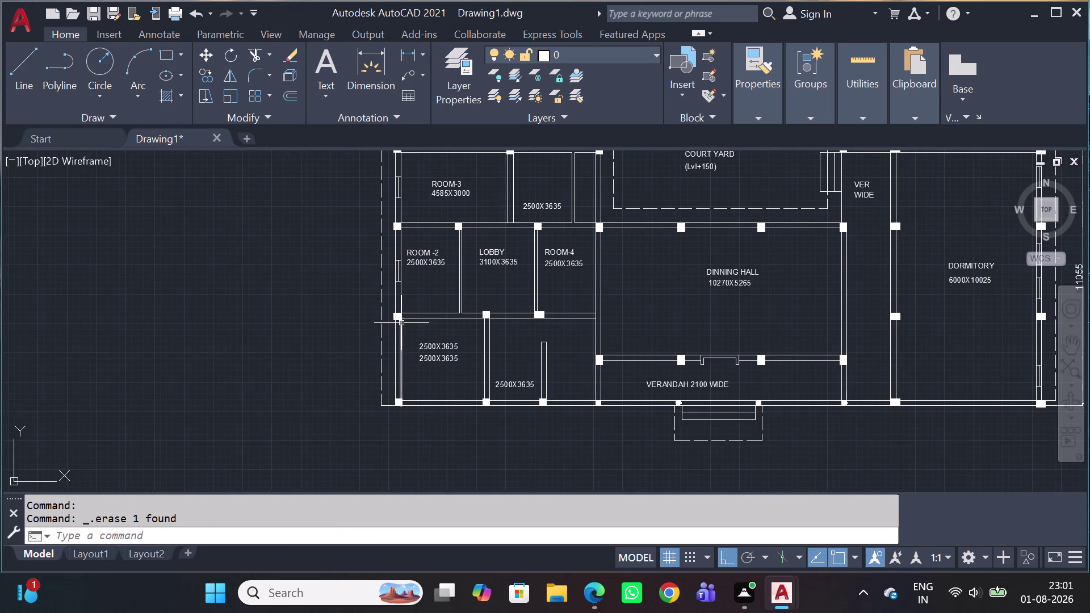
scroll(up, 3)
middle_drag(516, 408, 496, 366)
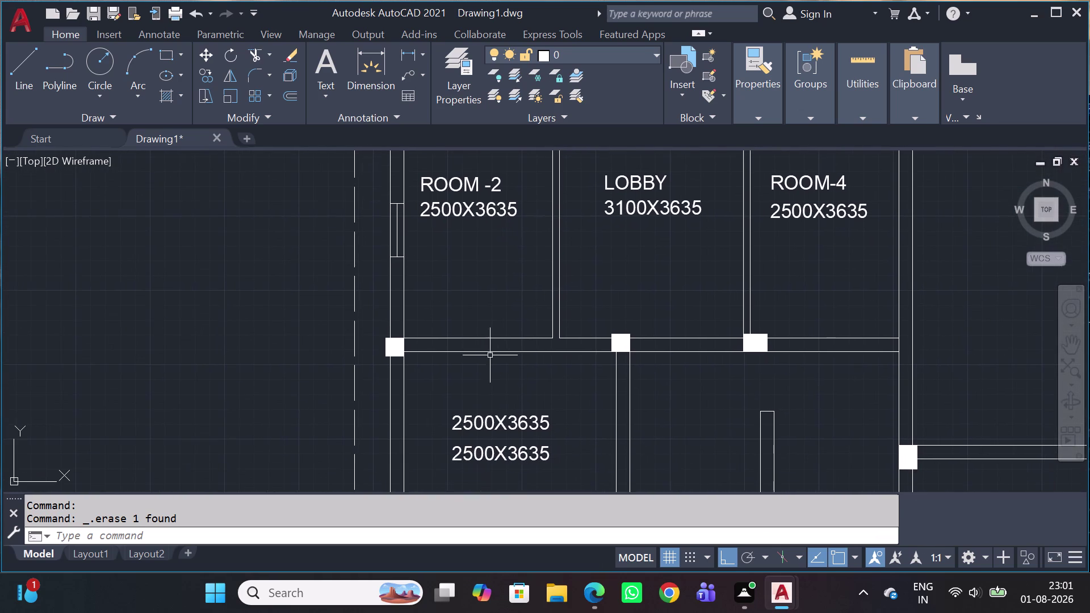
Add horizontal xlines through the pillar below ROOM-2 and the bottom pillar edge, then select the upper one.
key(x)
key(l)
key(space)
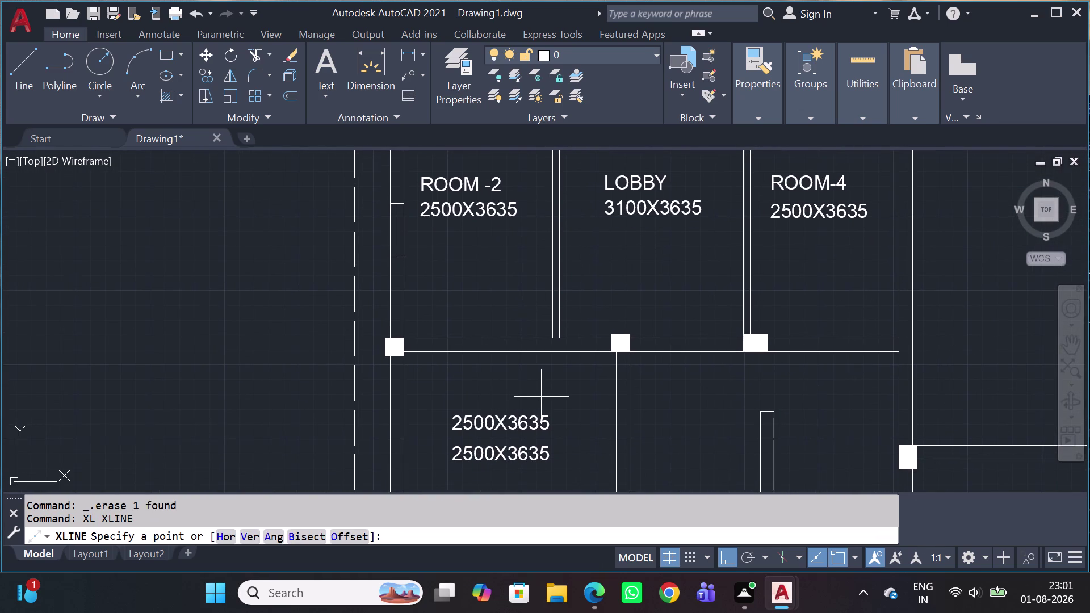
key(h)
key(space)
scroll(up, 3)
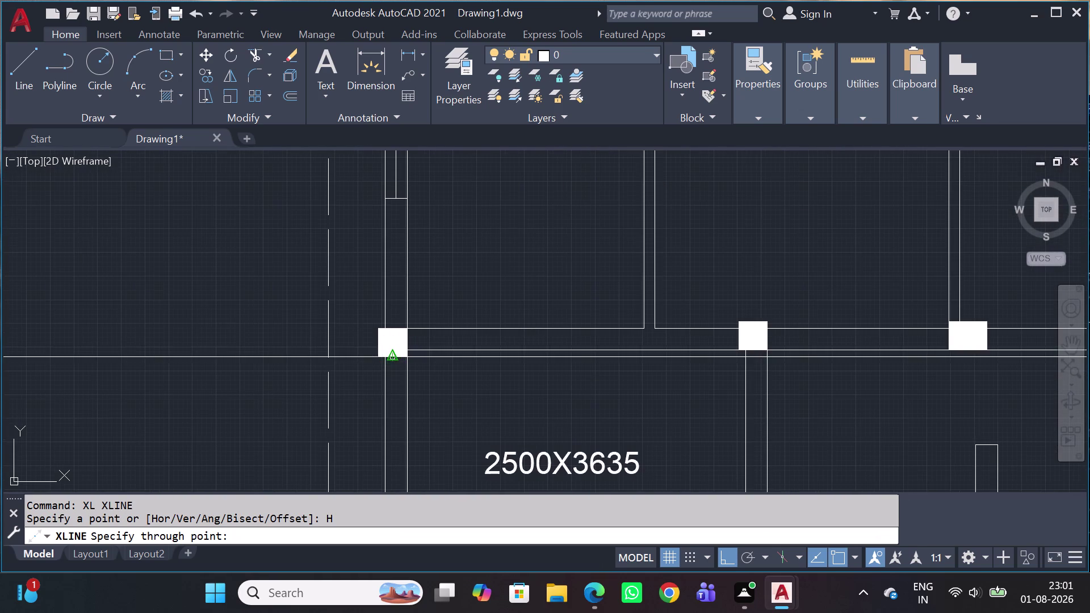
click(408, 351)
scroll(down, 3)
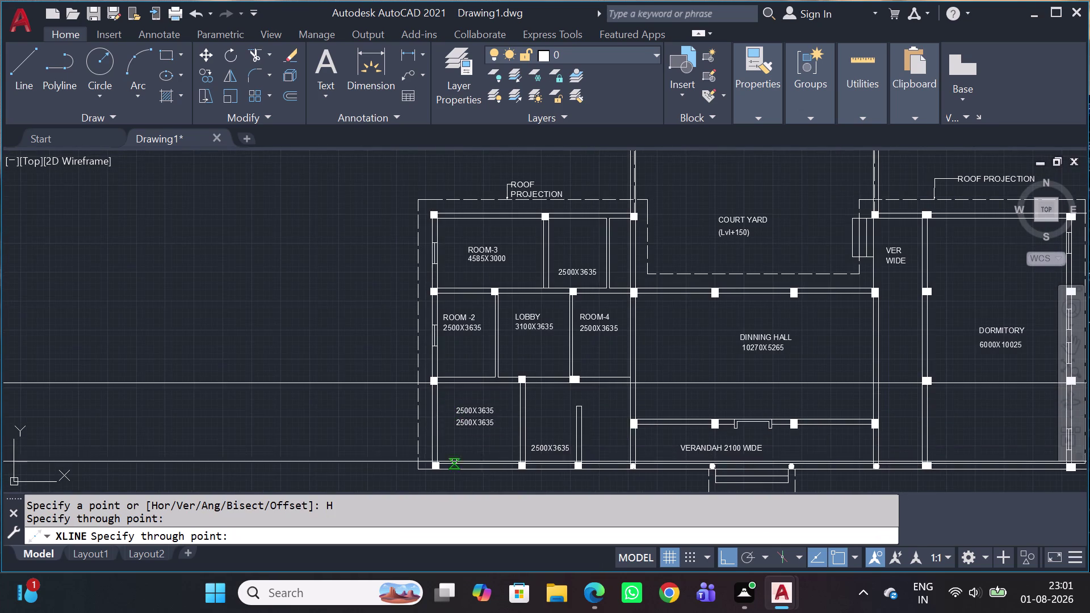
scroll(up, 3)
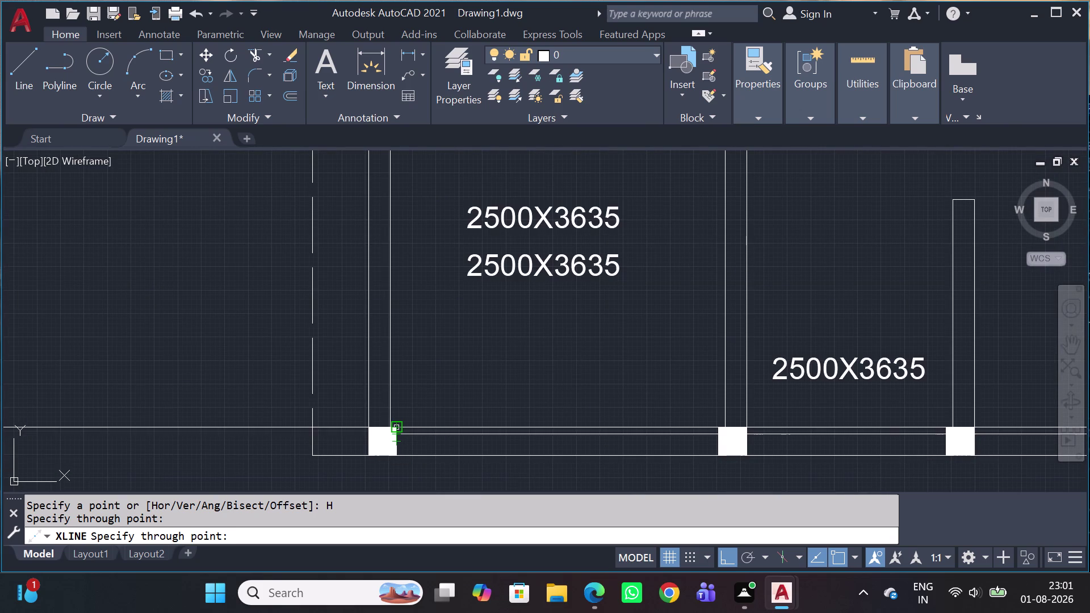
scroll(up, 3)
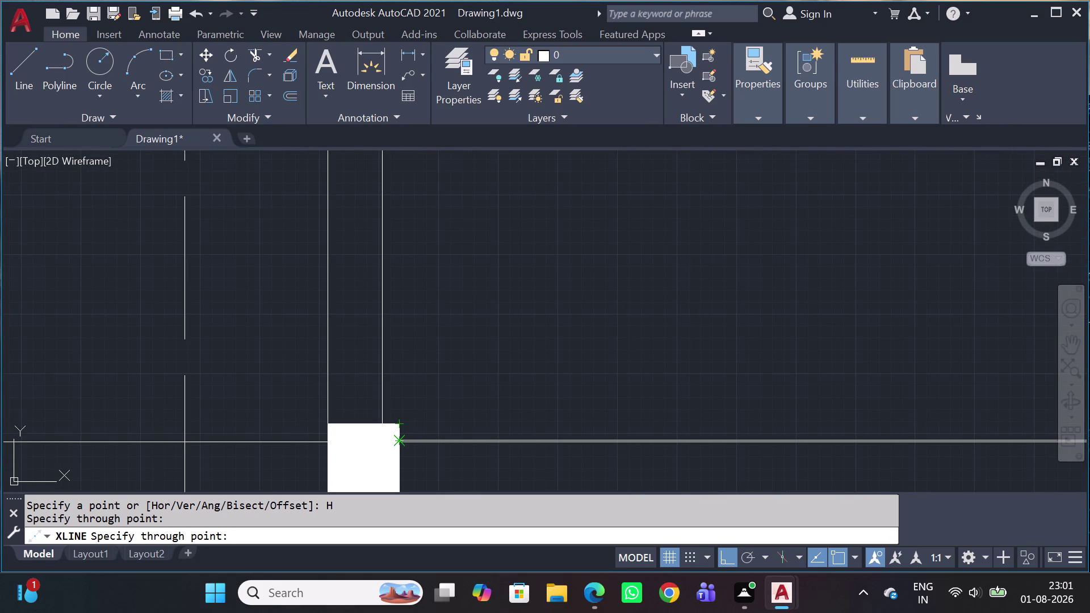
scroll(up, 3)
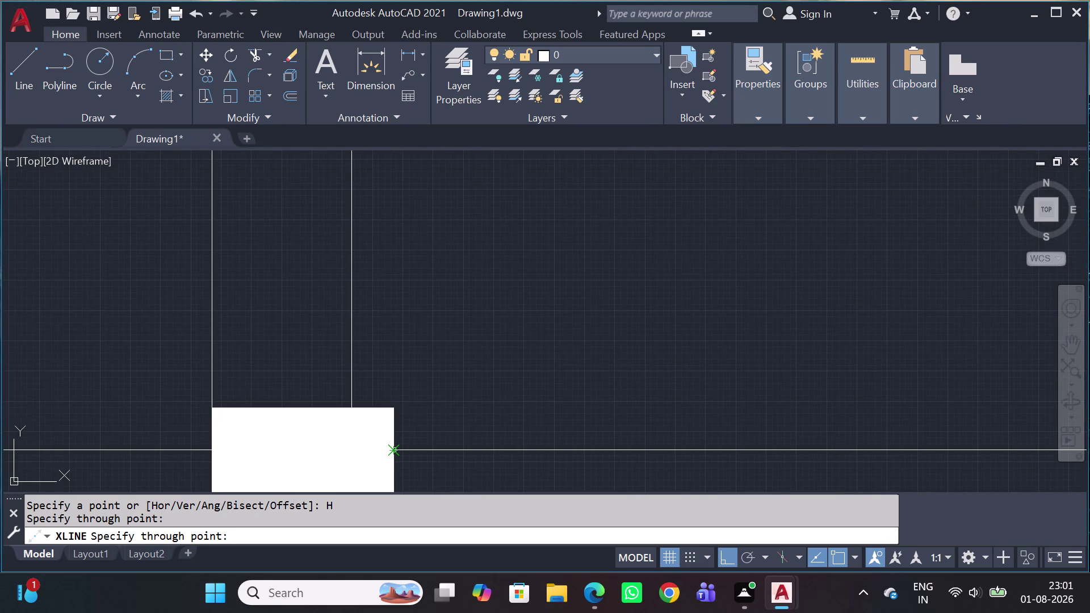
click(388, 454)
scroll(down, 3)
key(Escape)
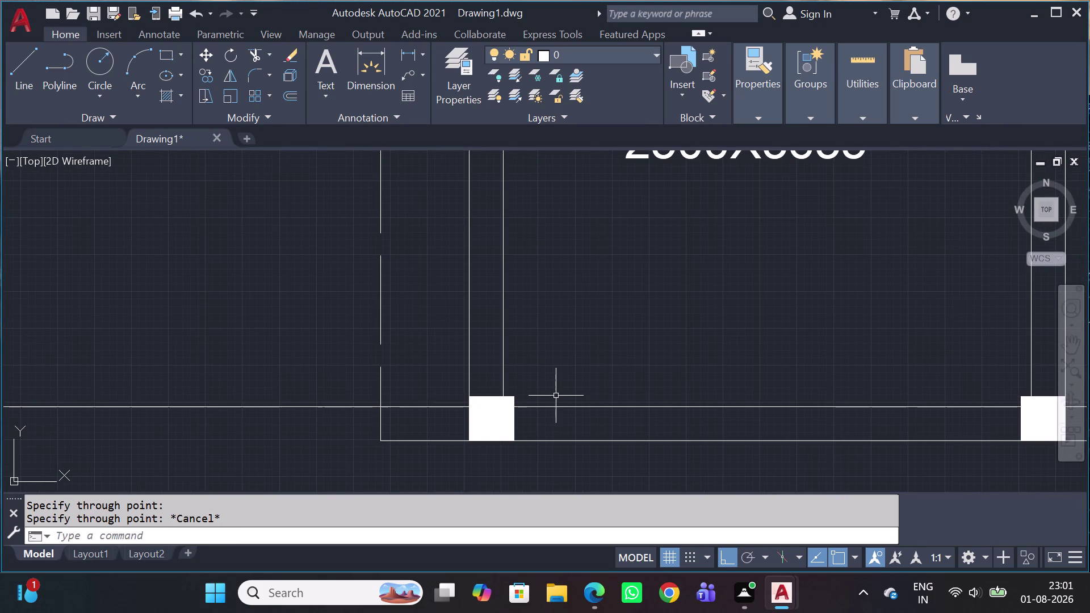
click(307, 445)
click(289, 370)
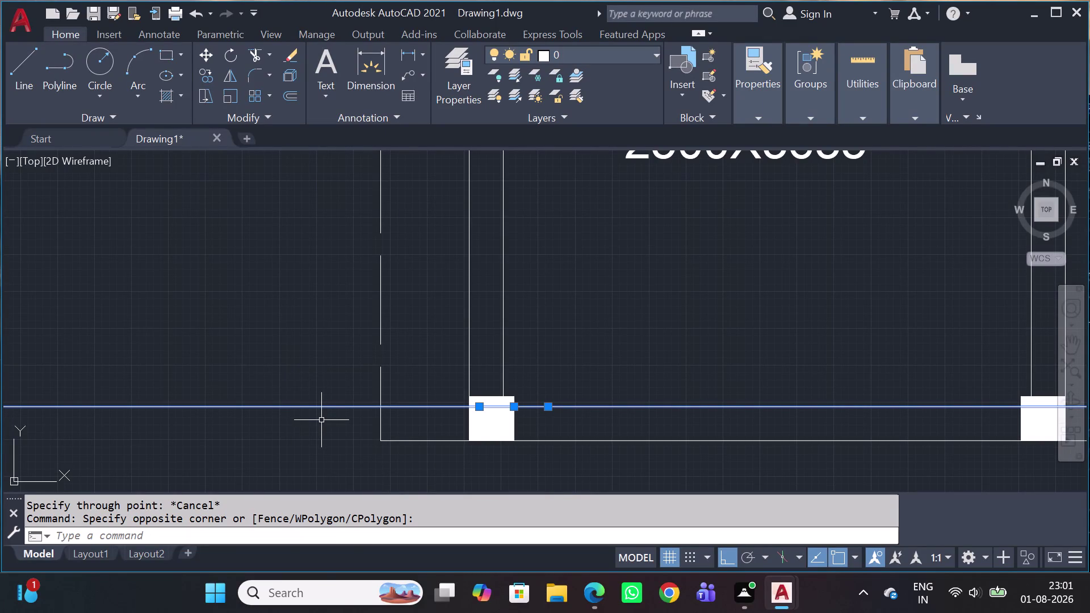
Abandon a 60 offset and select the horizontal line beside the pillars.
text(O)
key(space)
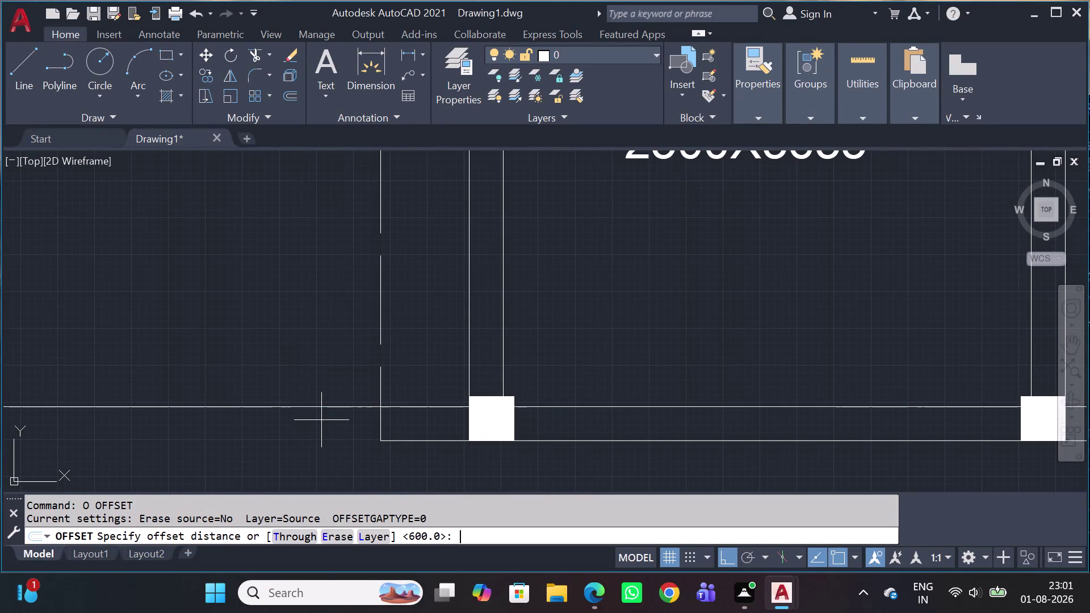
text(60)
key(space)
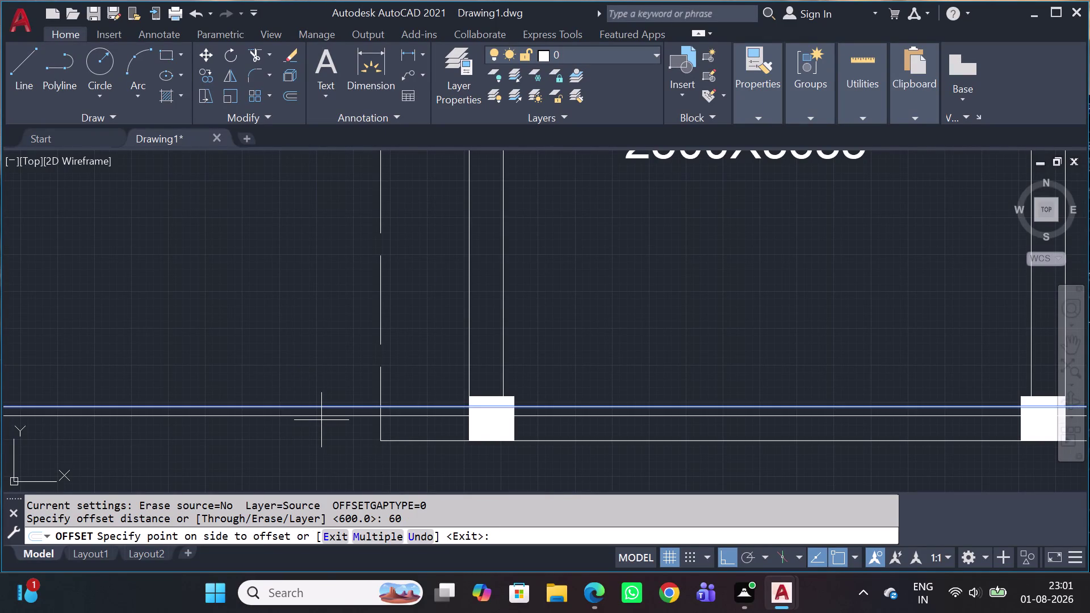
key(Escape)
drag(299, 354, 295, 360)
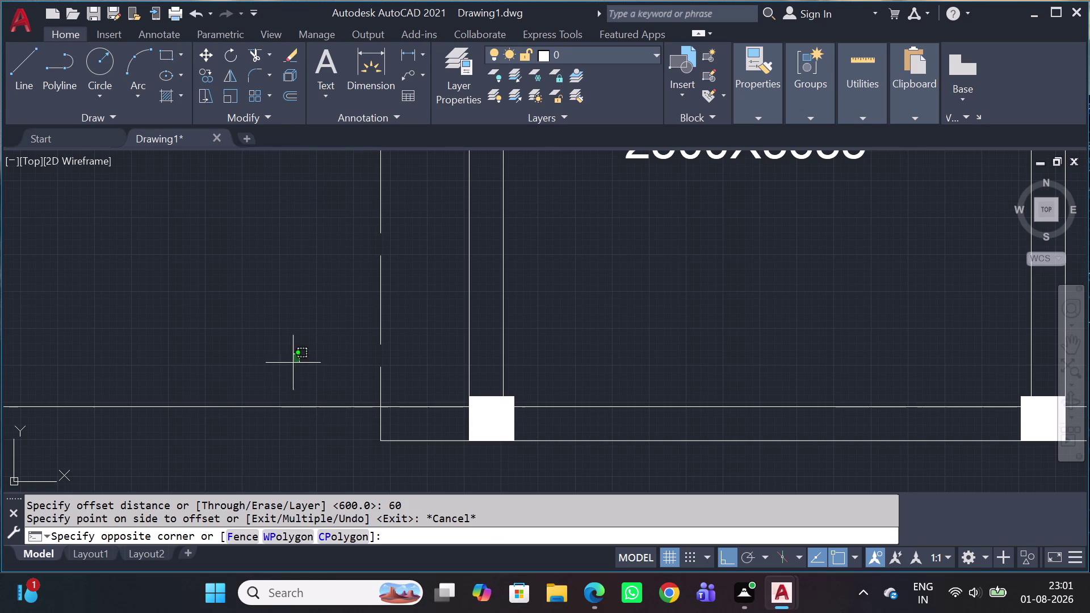
click(0, 511)
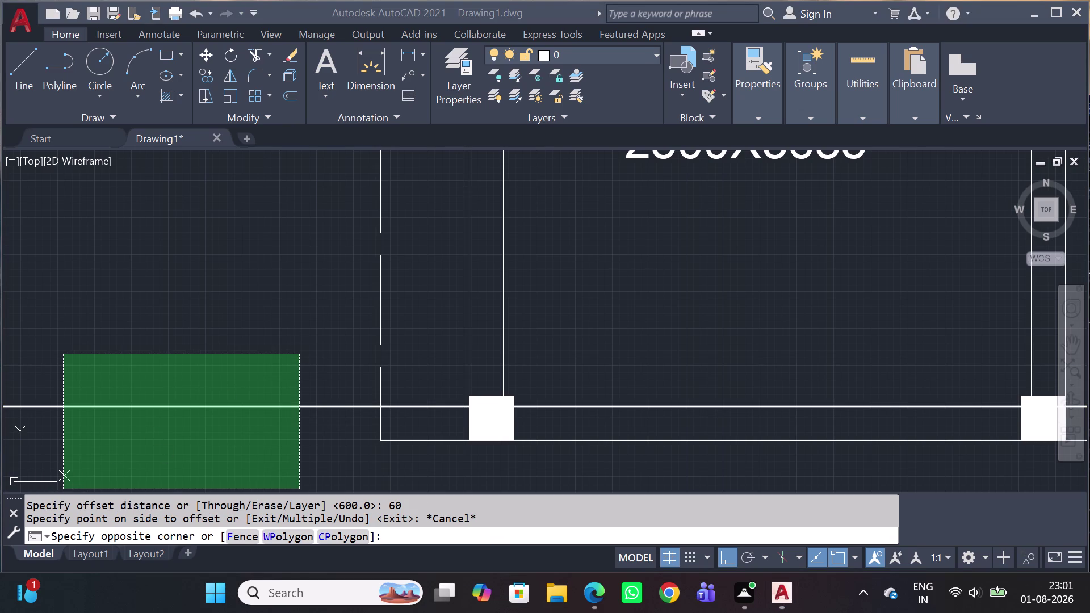
click(181, 390)
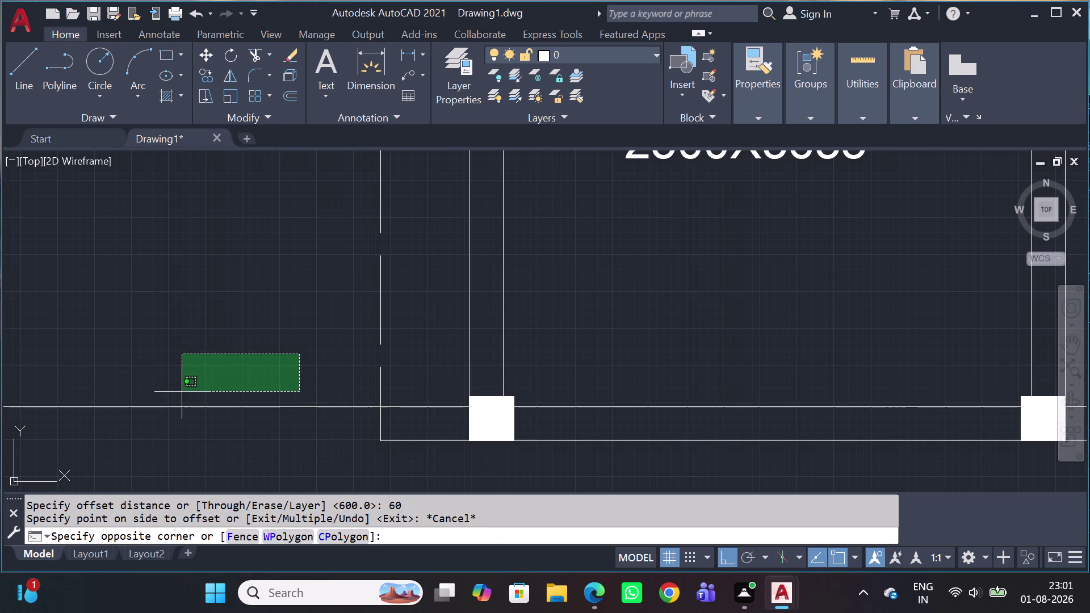
click(159, 435)
Offset the pillar line 600 units upward with O, placing the copy above it.
text(O)
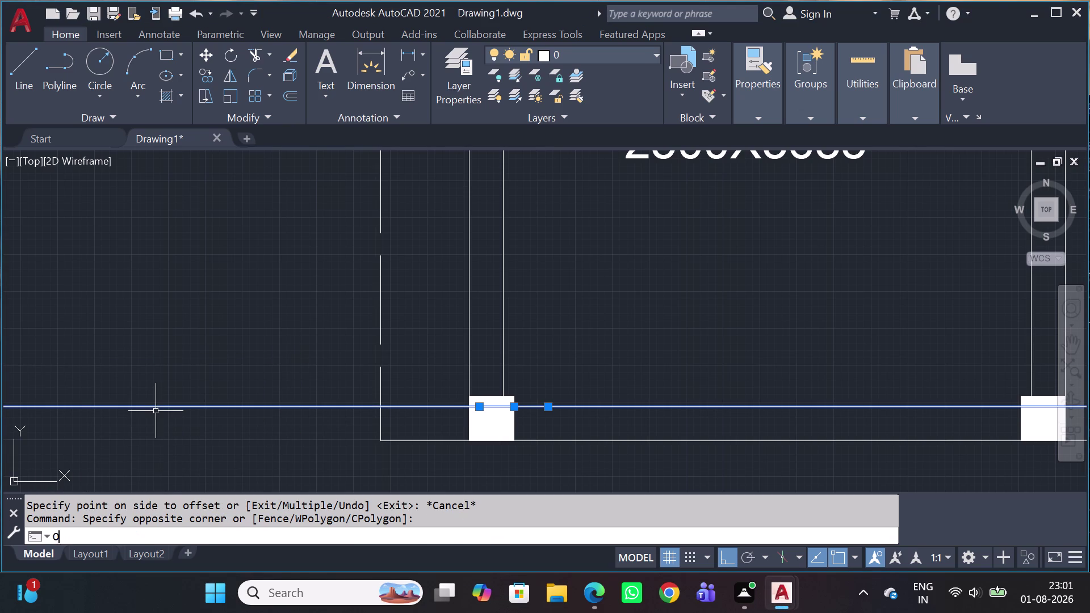
key(space)
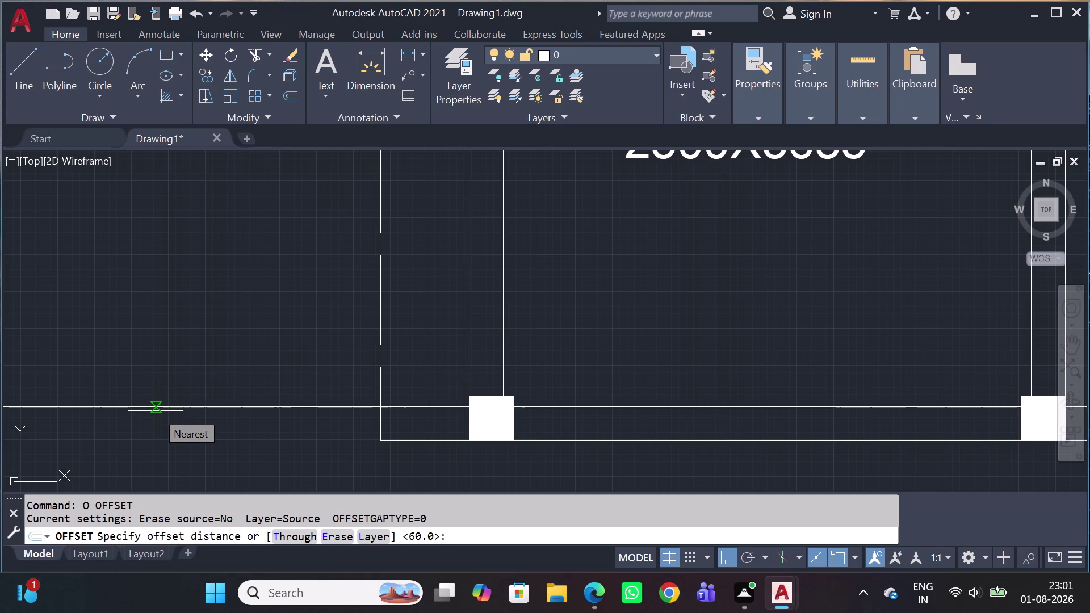
text(600)
key(space)
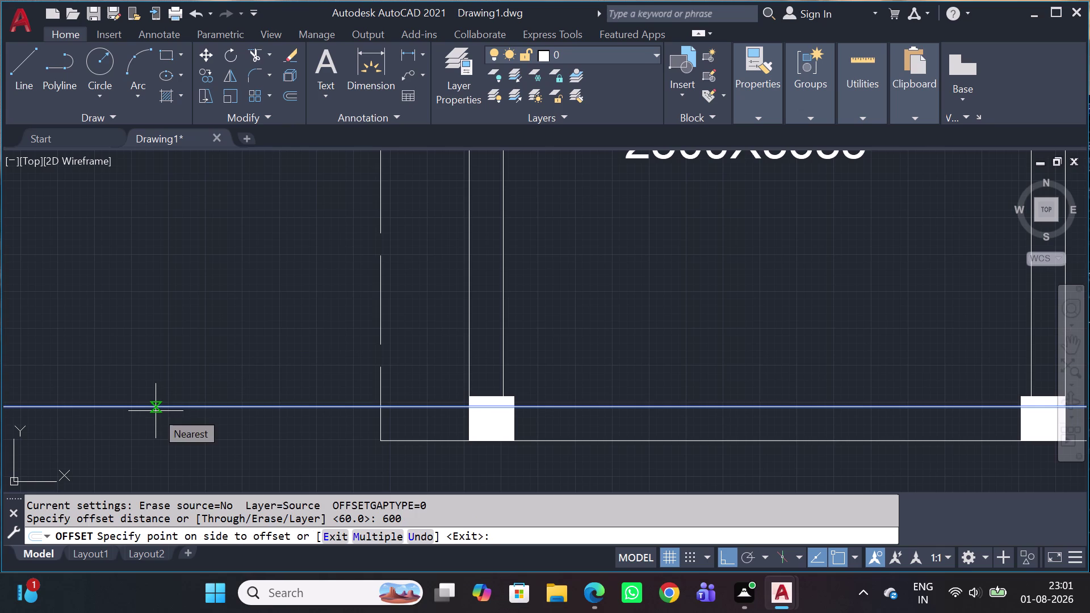
click(168, 286)
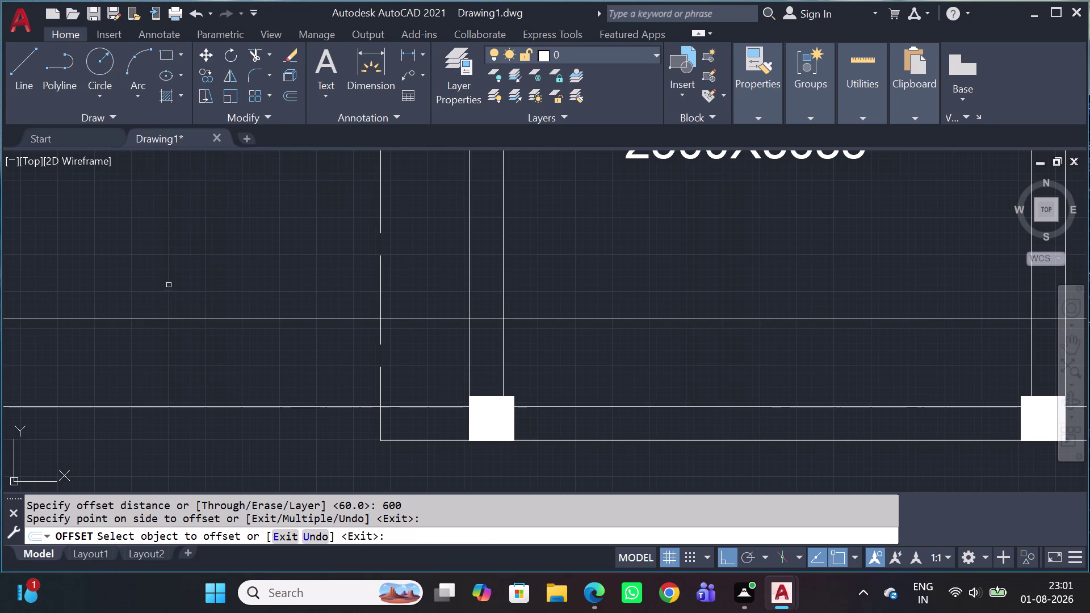
scroll(down, 3)
scroll(down, 3)
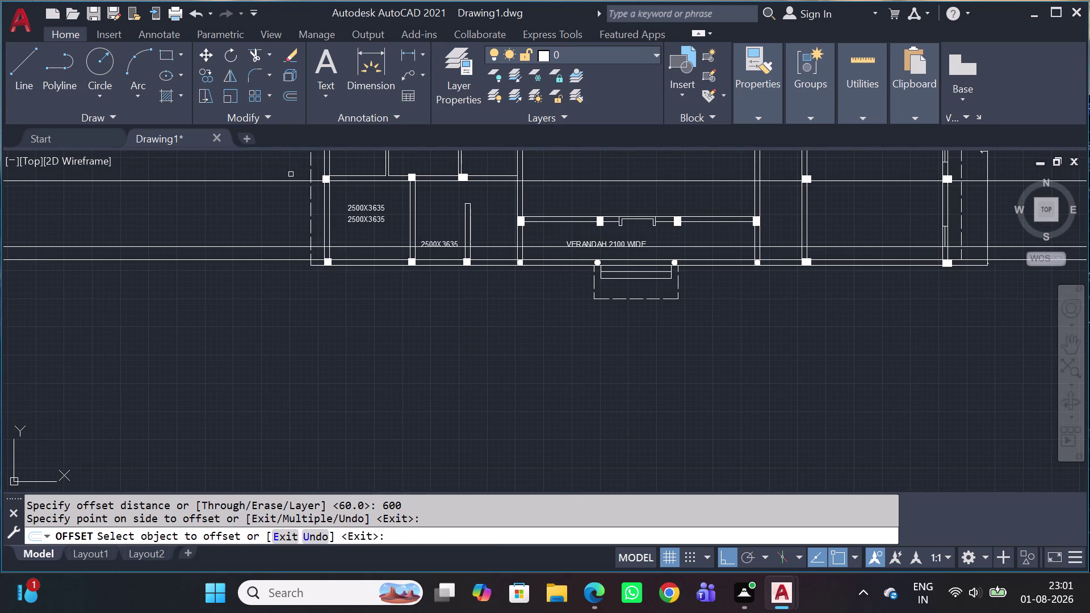
click(277, 182)
click(252, 209)
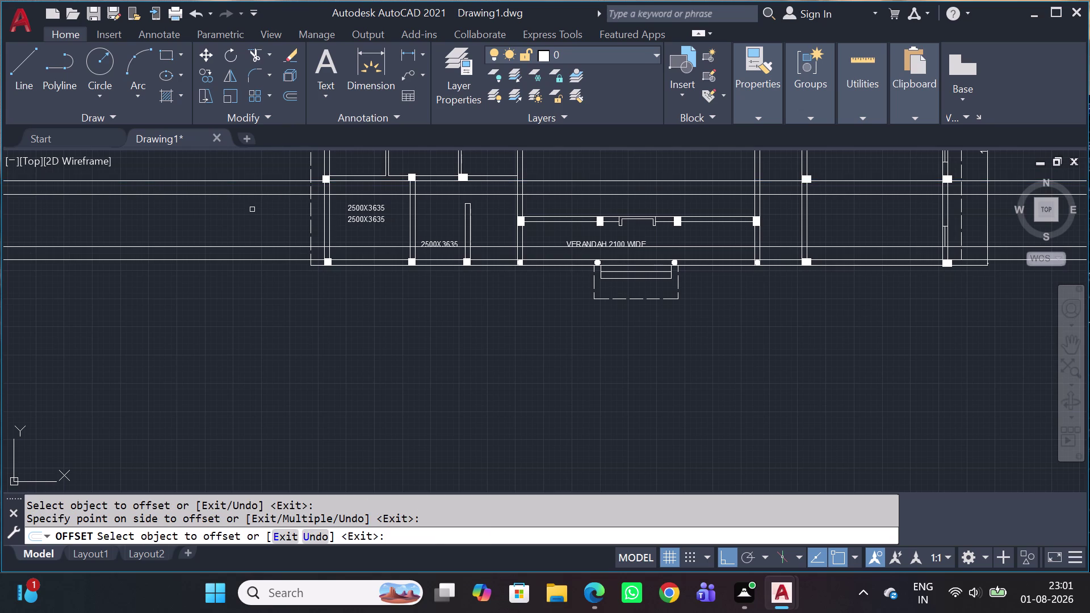
middle_drag(345, 230, 361, 317)
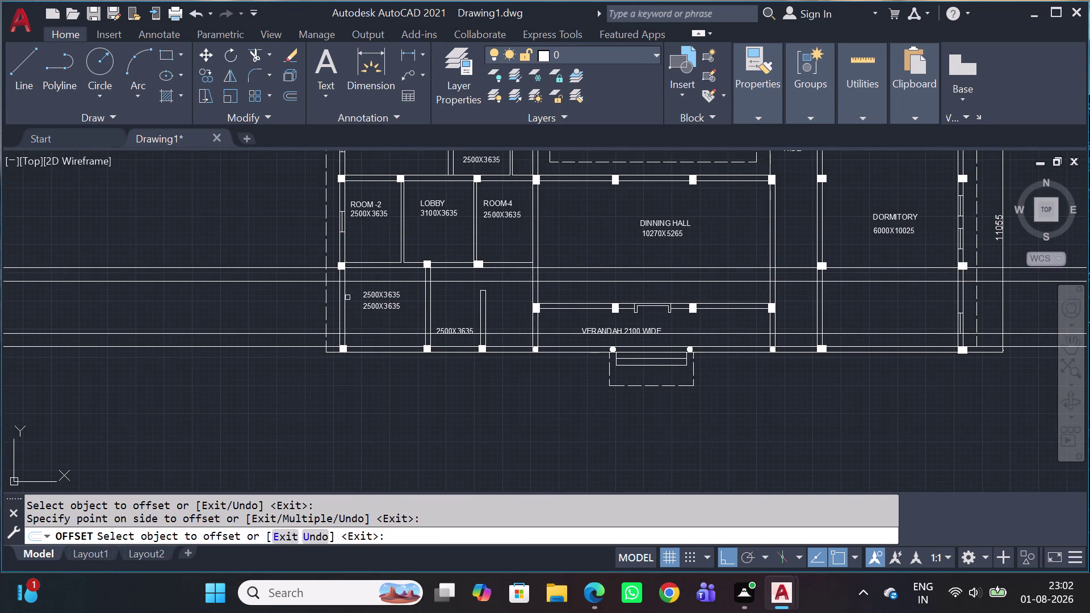
key(Escape)
scroll(up, 3)
scroll(up, 3)
click(335, 194)
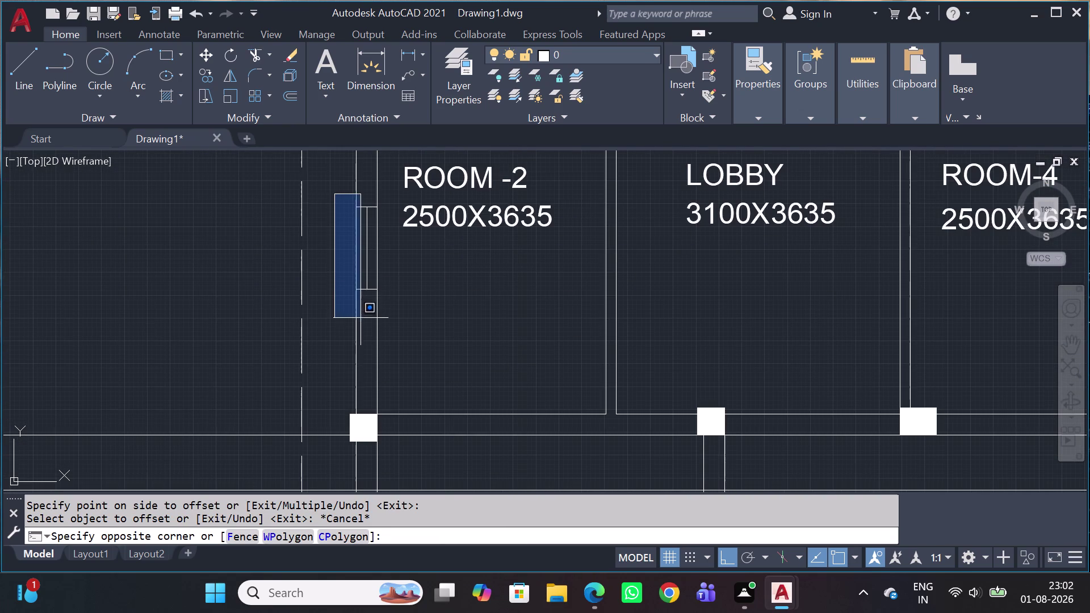
Copy Room-2's left-wall opening onto the left wall of the 2500X3635 room below.
click(401, 323)
key(c)
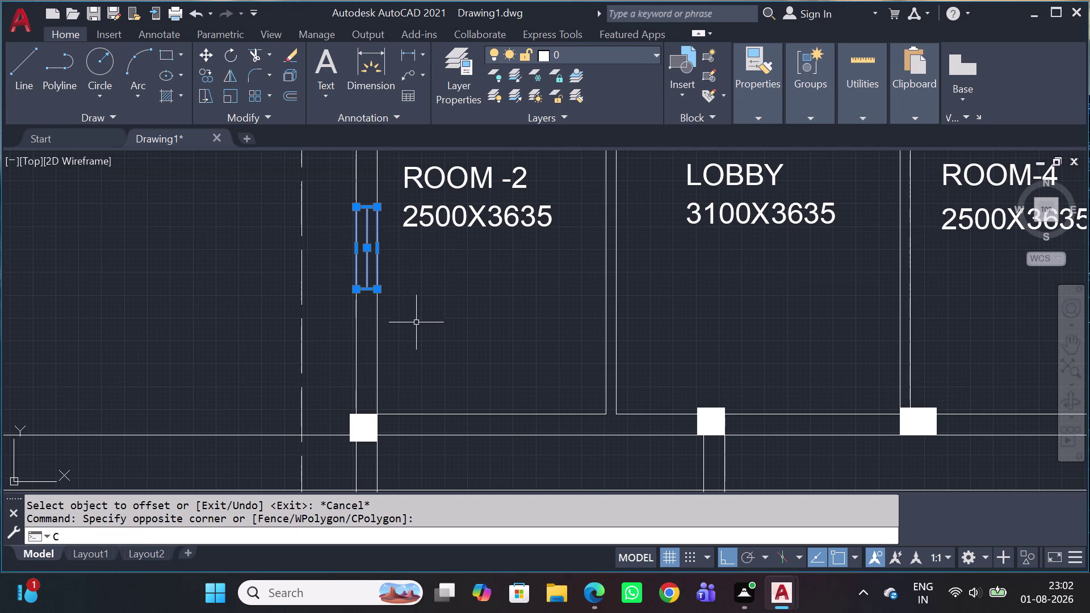
key(o)
key(space)
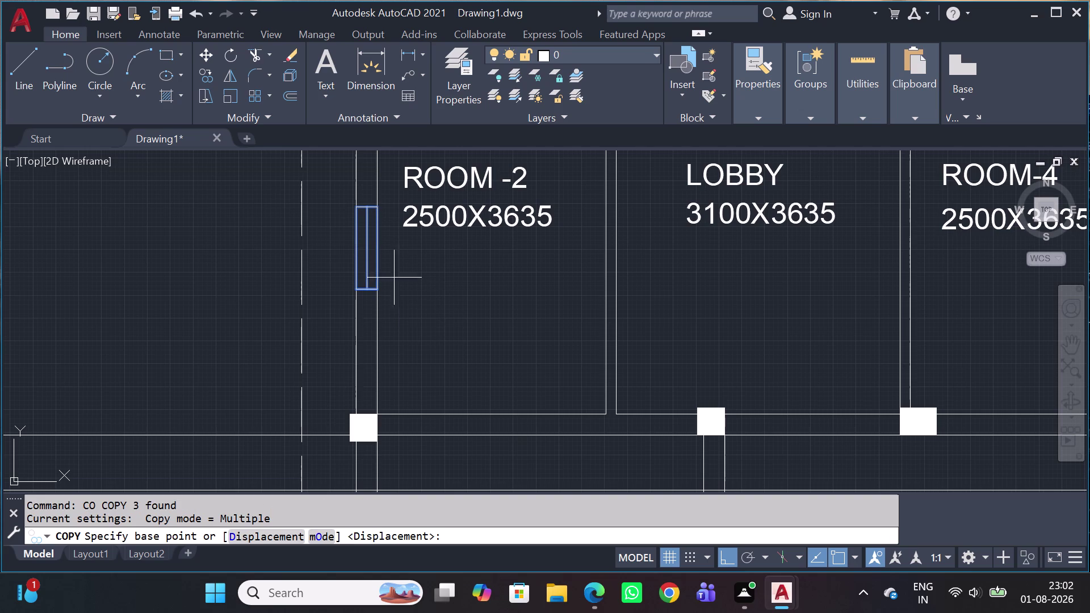
click(364, 210)
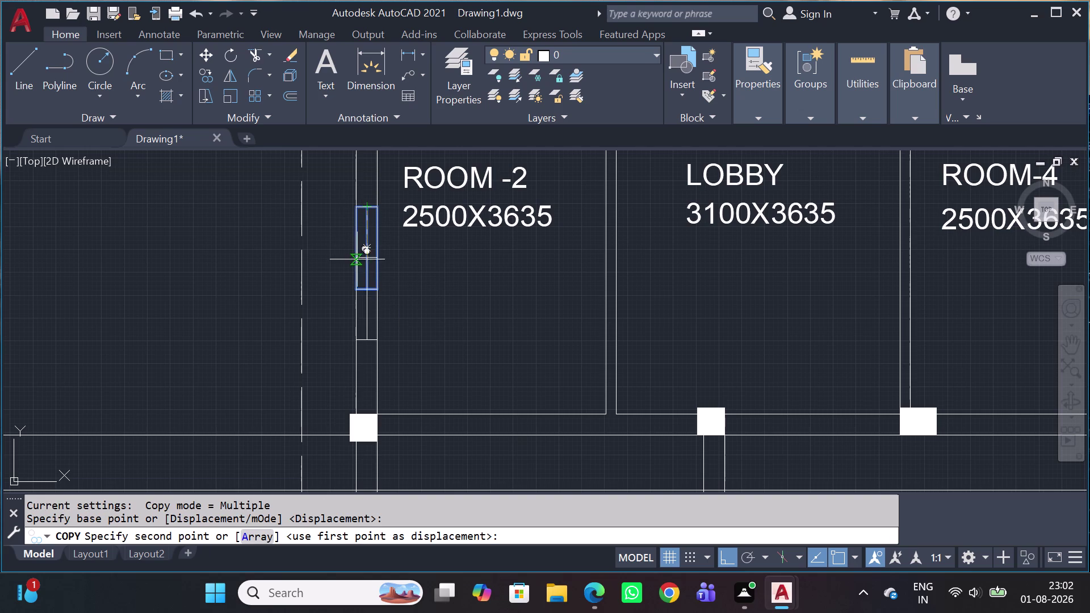
scroll(down, 3)
scroll(down, 3)
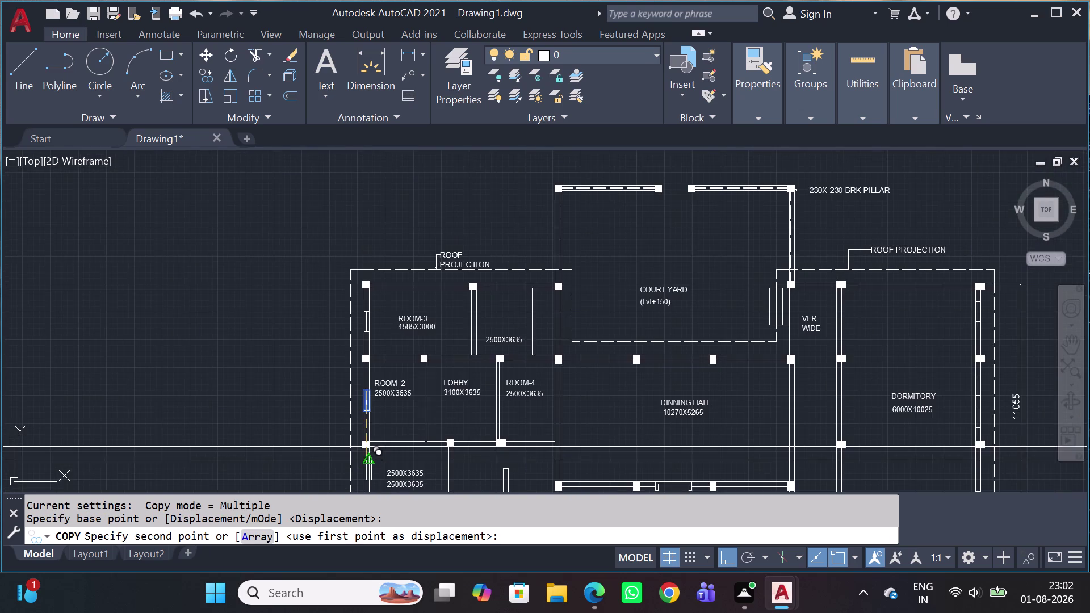
middle_drag(374, 466, 396, 308)
scroll(up, 3)
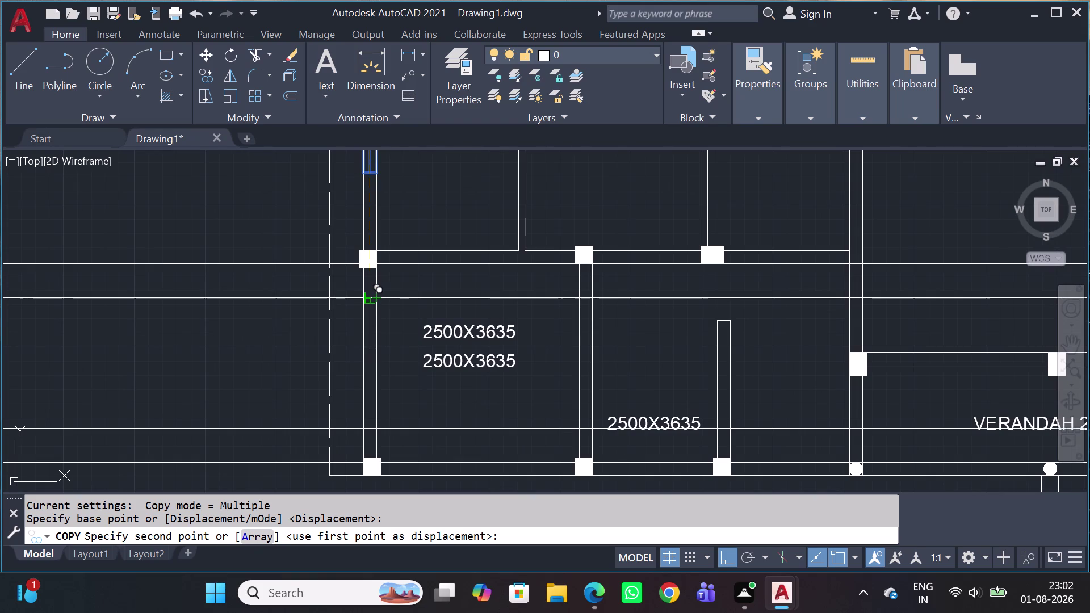
click(369, 296)
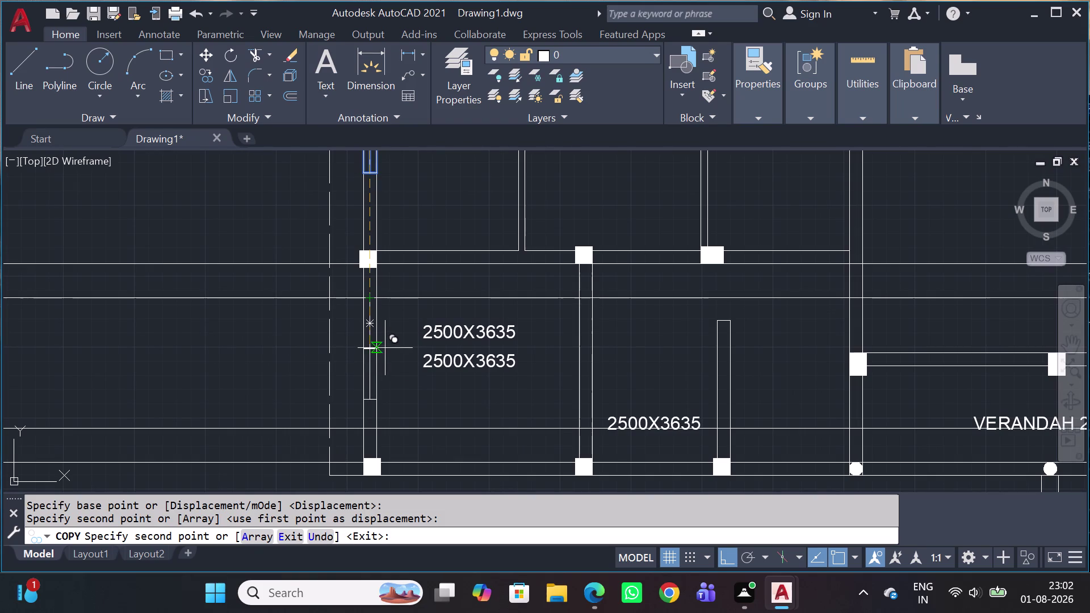
key(Escape)
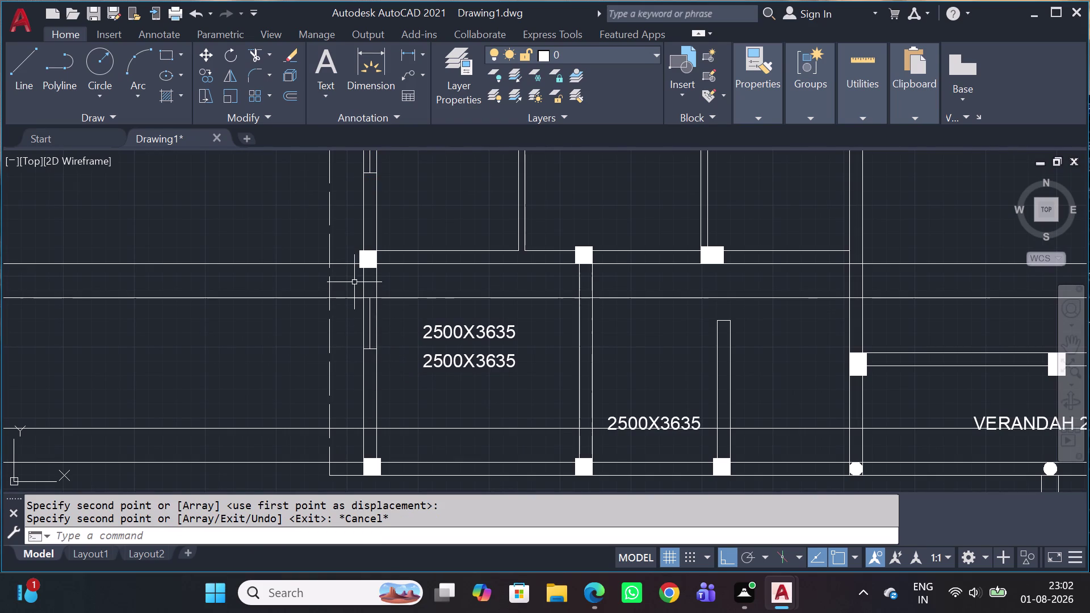
Copy that new opening again further down the same wall.
click(353, 282)
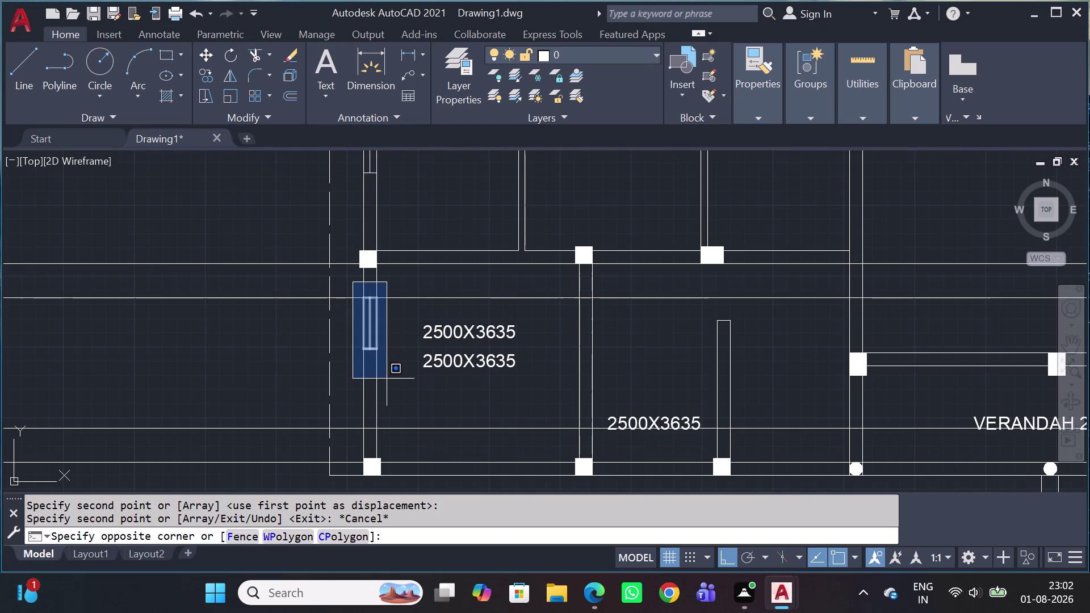
click(387, 379)
key(c)
key(o)
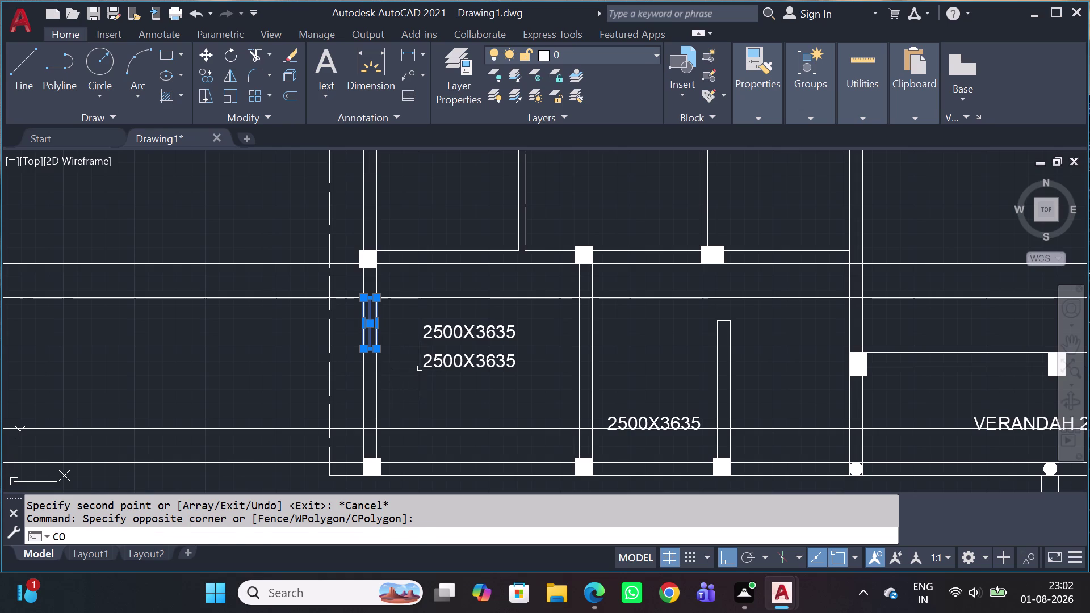
key(space)
scroll(up, 3)
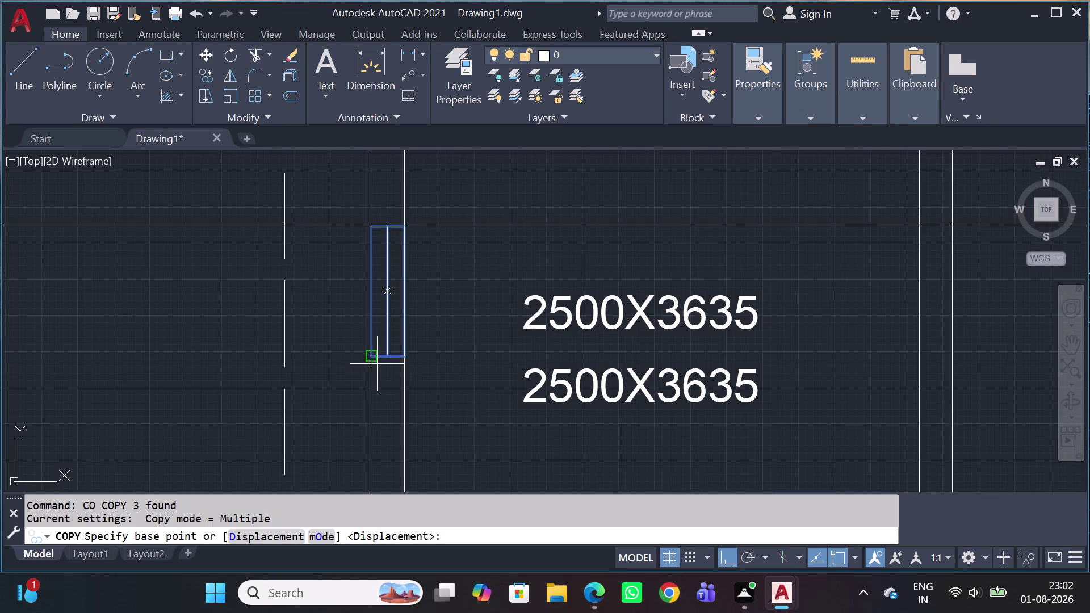
click(390, 358)
scroll(down, 3)
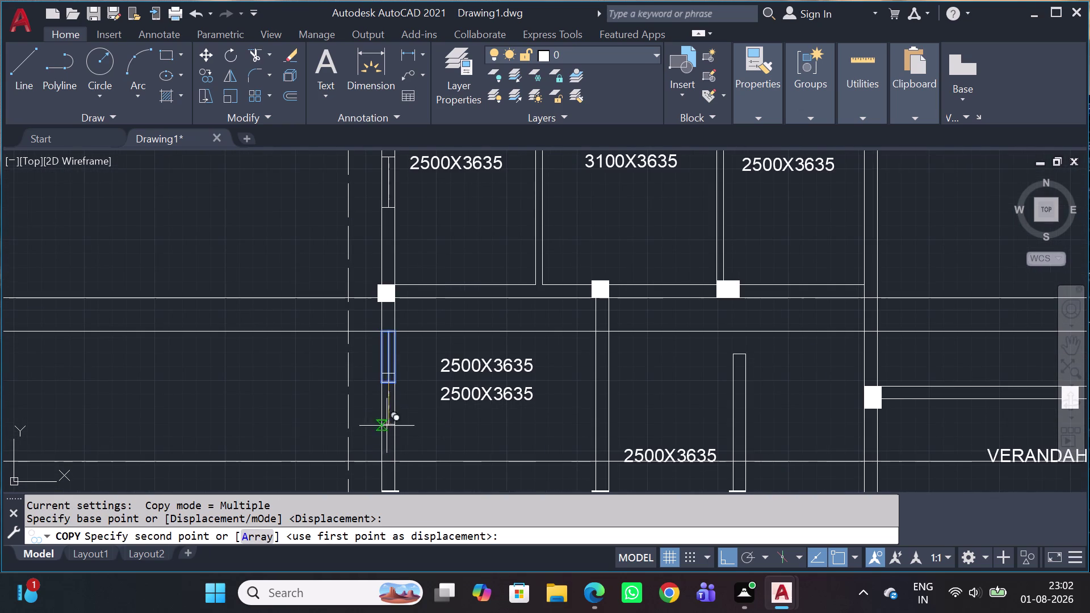
scroll(up, 3)
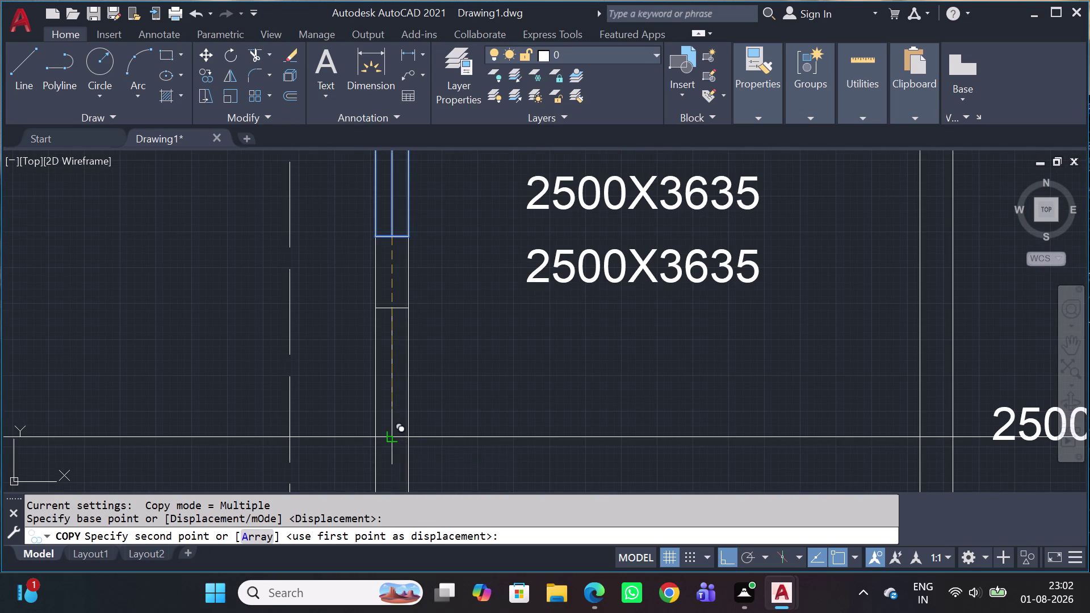
click(392, 436)
scroll(down, 3)
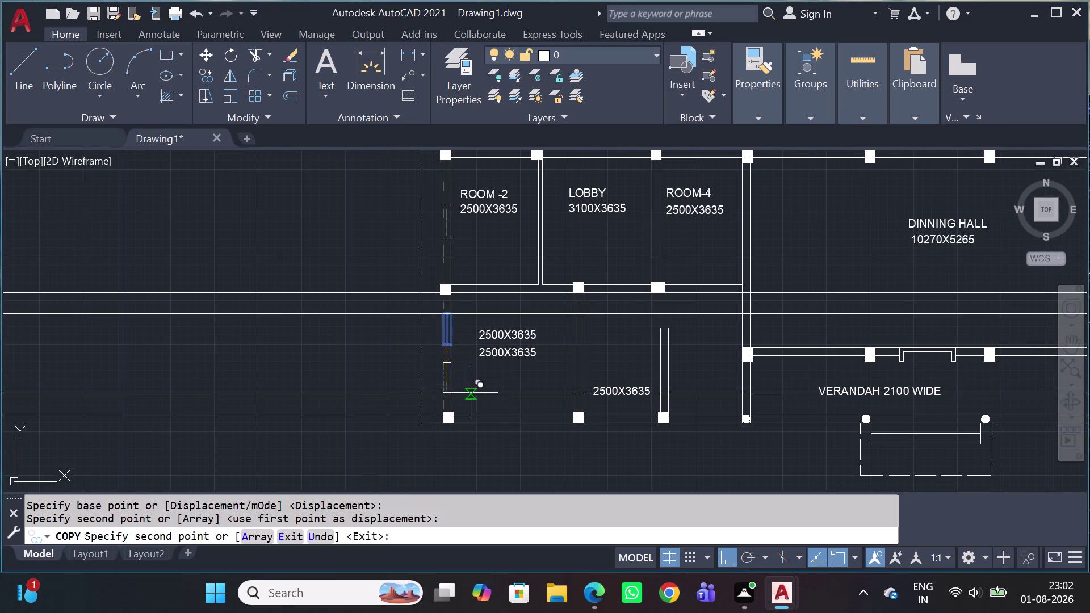
key(Escape)
scroll(down, 3)
middle_drag(484, 404, 485, 405)
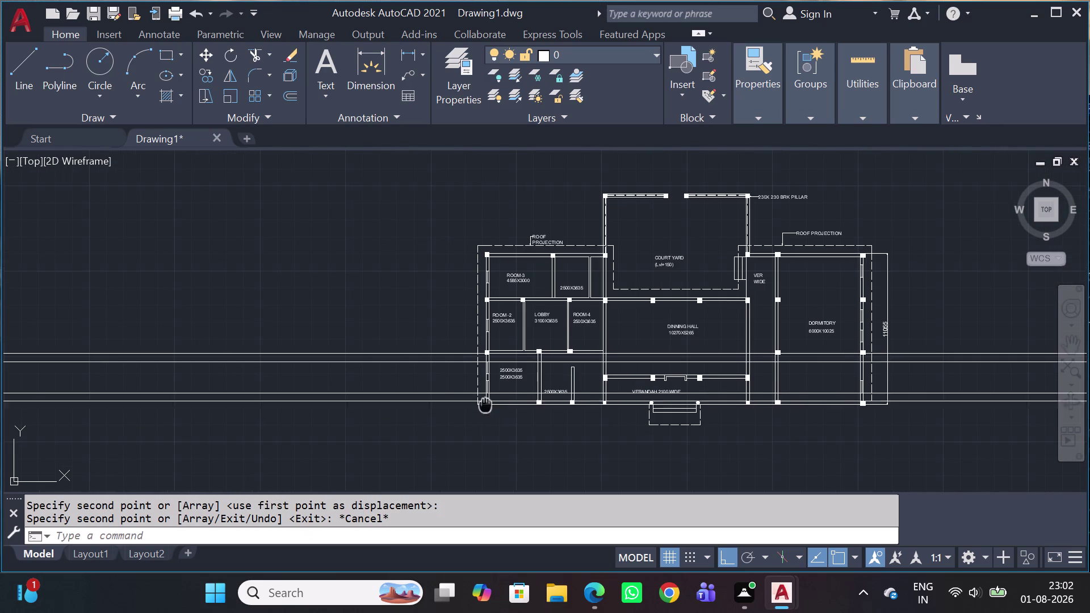
Delete the four long stray horizontal construction lines crossing the lower plan.
middle_drag(485, 405, 20, 369)
scroll(down, 3)
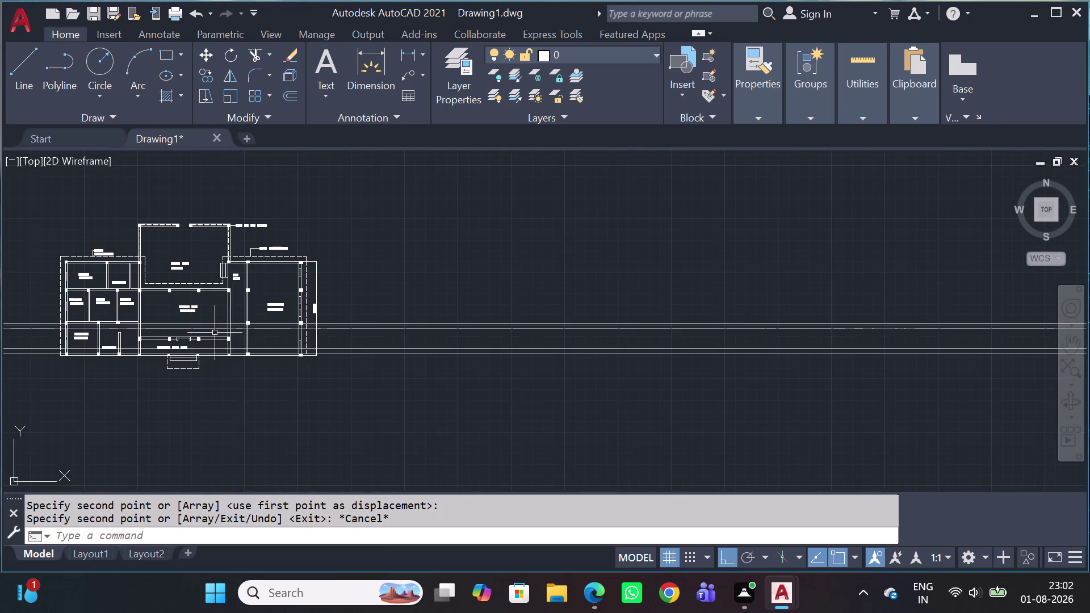
middle_drag(217, 334, 38, 358)
scroll(down, 3)
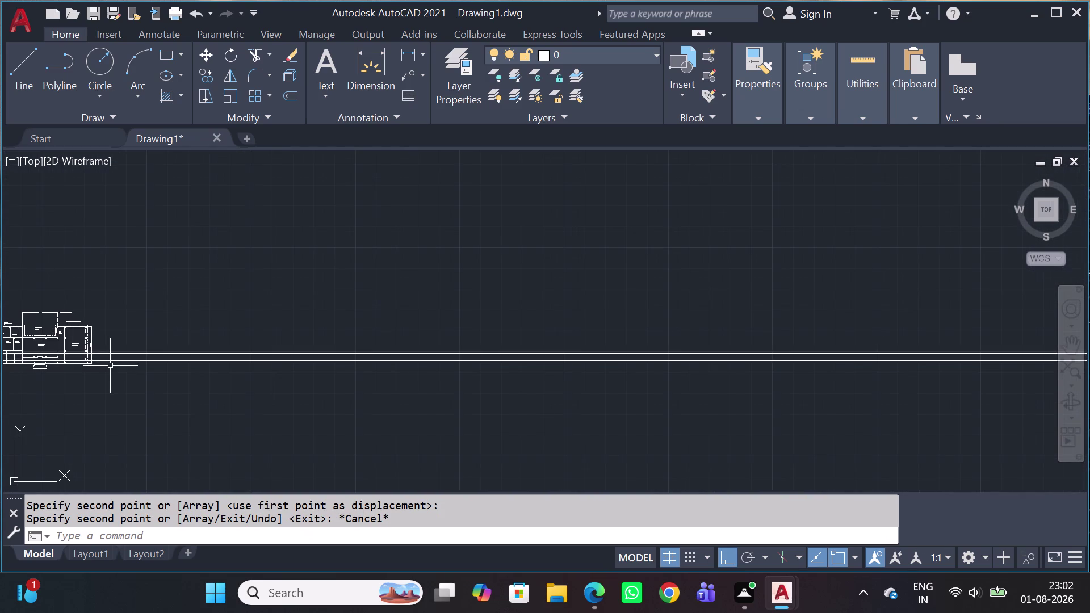
scroll(down, 3)
click(184, 397)
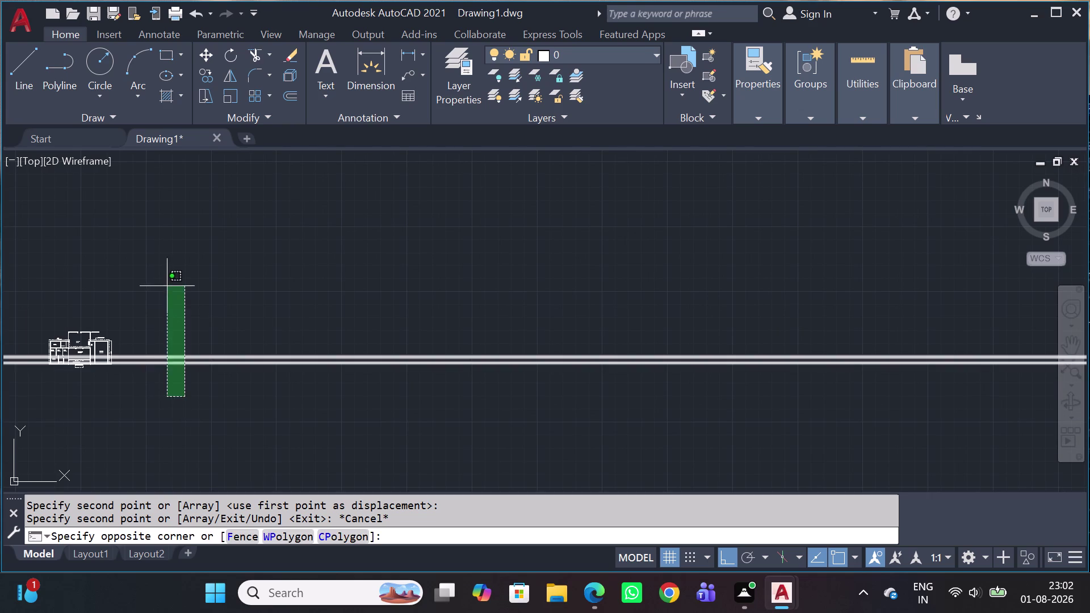
click(170, 279)
key(Delete)
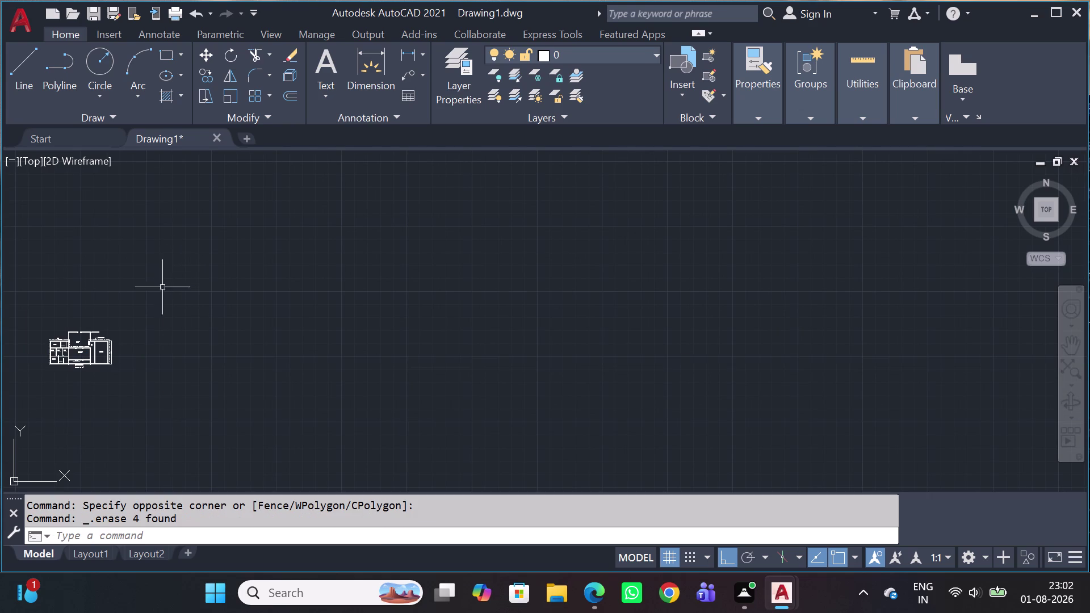
scroll(up, 3)
scroll(up, 3)
scroll(up, 3)
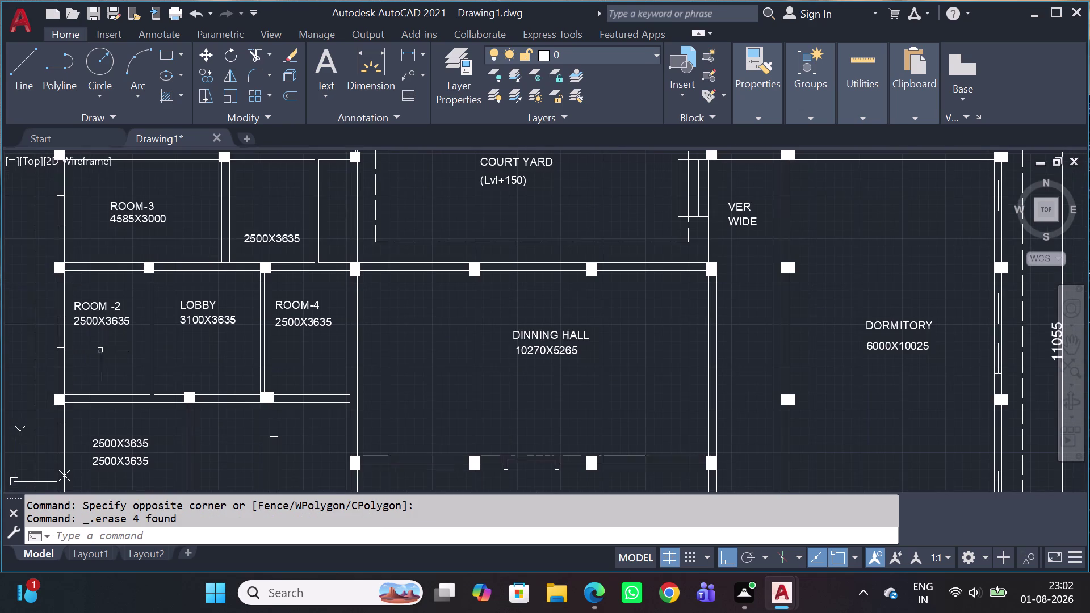
middle_drag(173, 364, 342, 245)
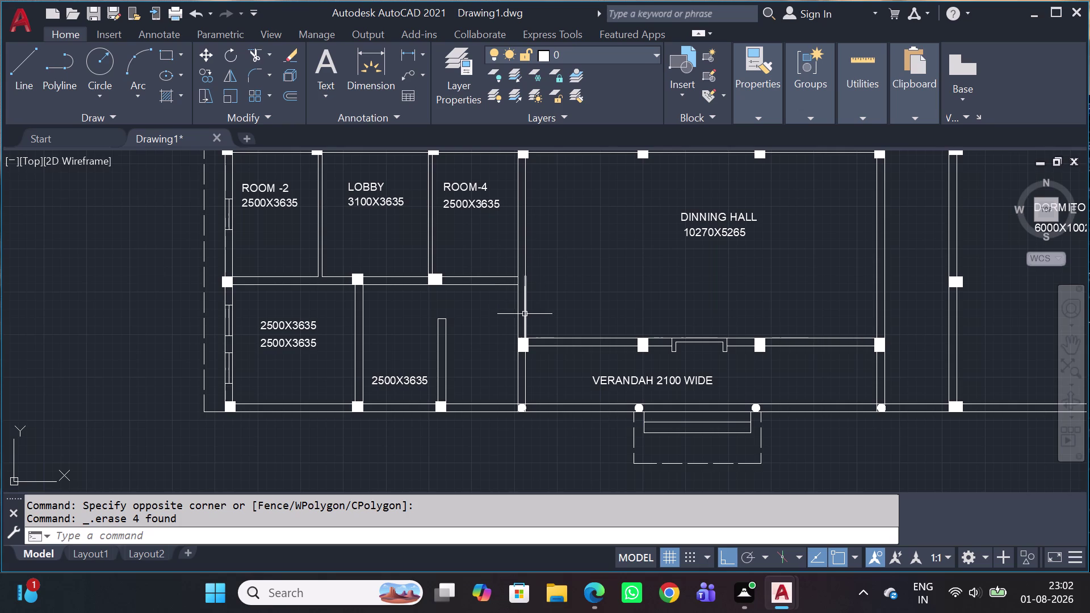
scroll(up, 3)
middle_drag(591, 278, 520, 312)
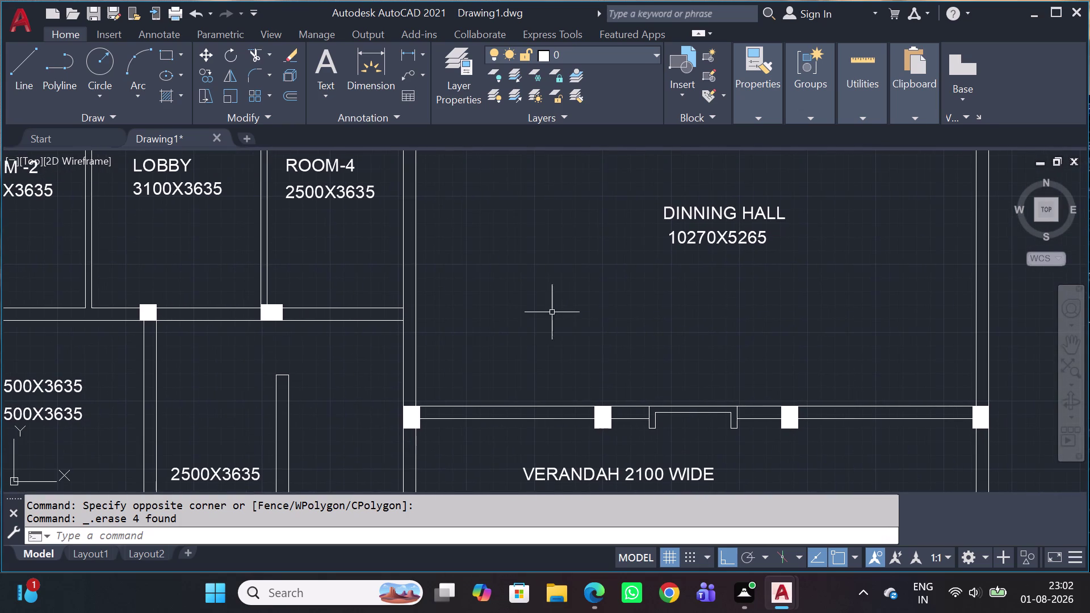
Dimension the first 300 verandah step tread with DLI.
key(d)
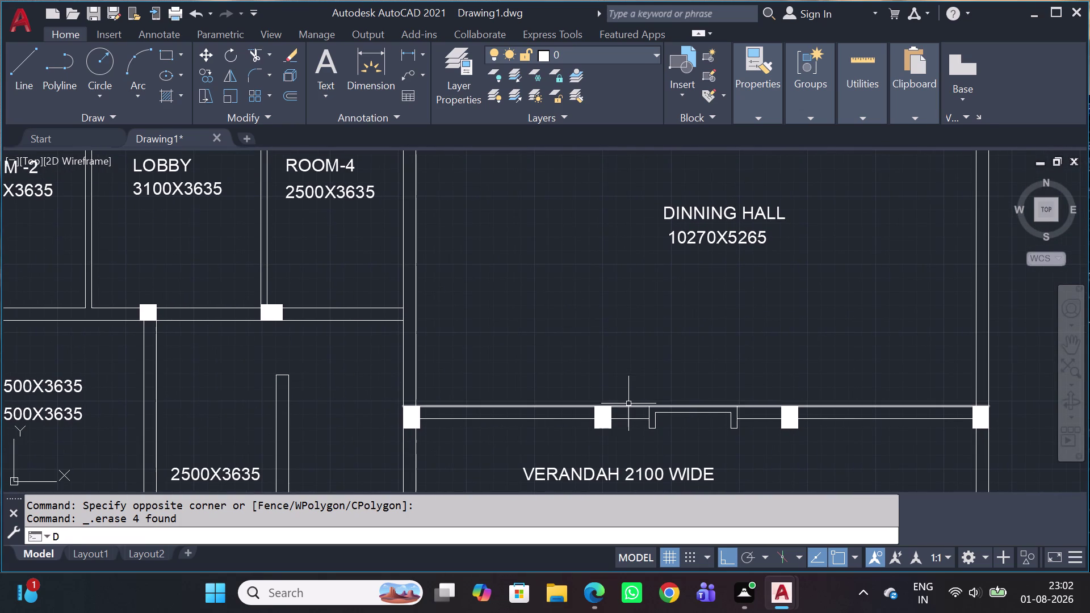
key(l)
key(i)
key(space)
scroll(down, 3)
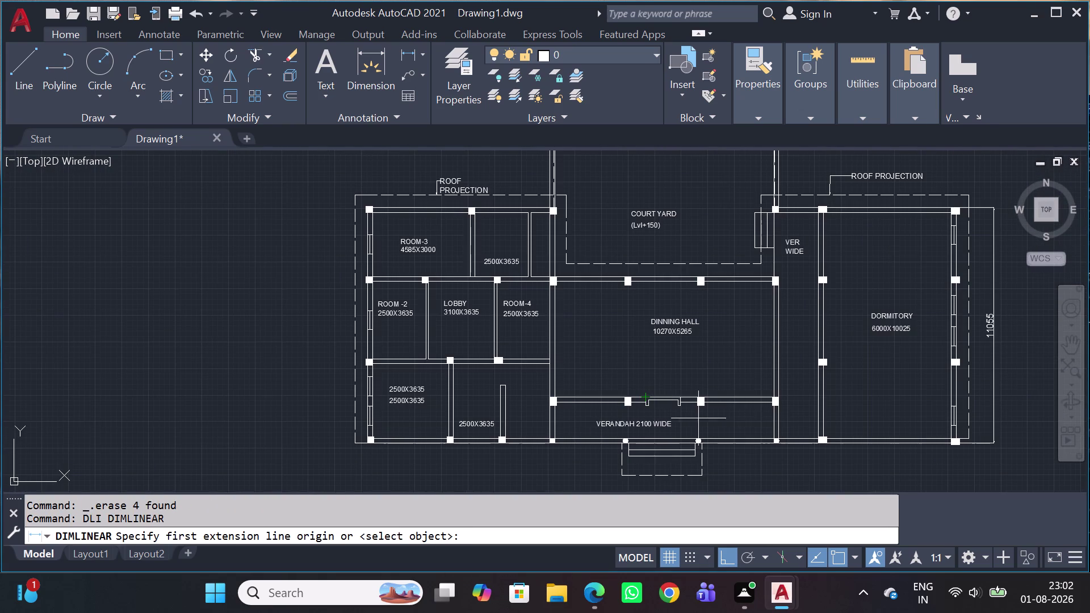
middle_drag(697, 452, 650, 323)
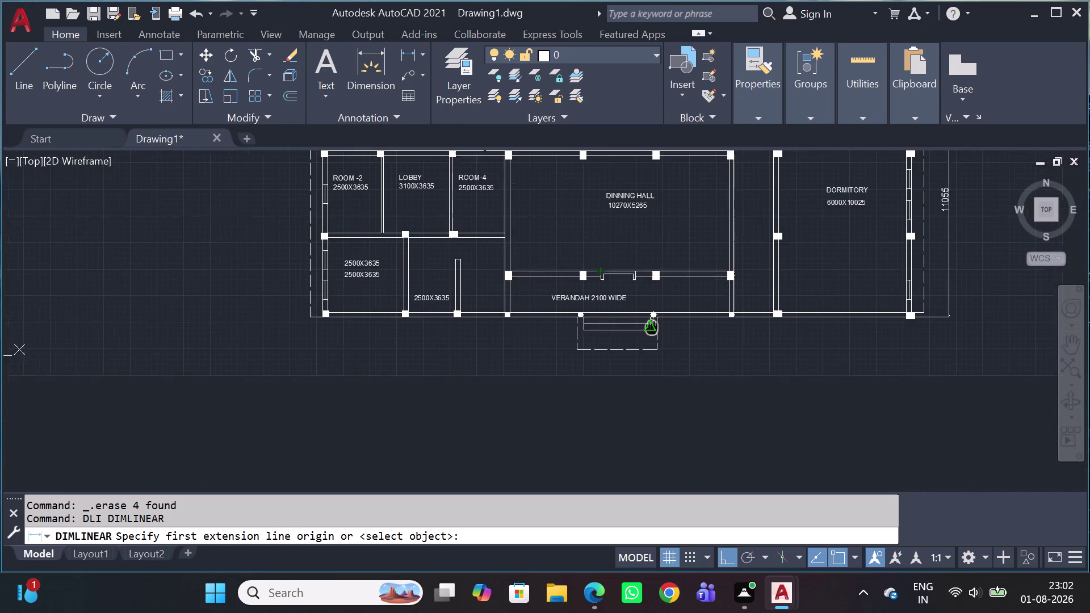
scroll(up, 3)
scroll(up, 3)
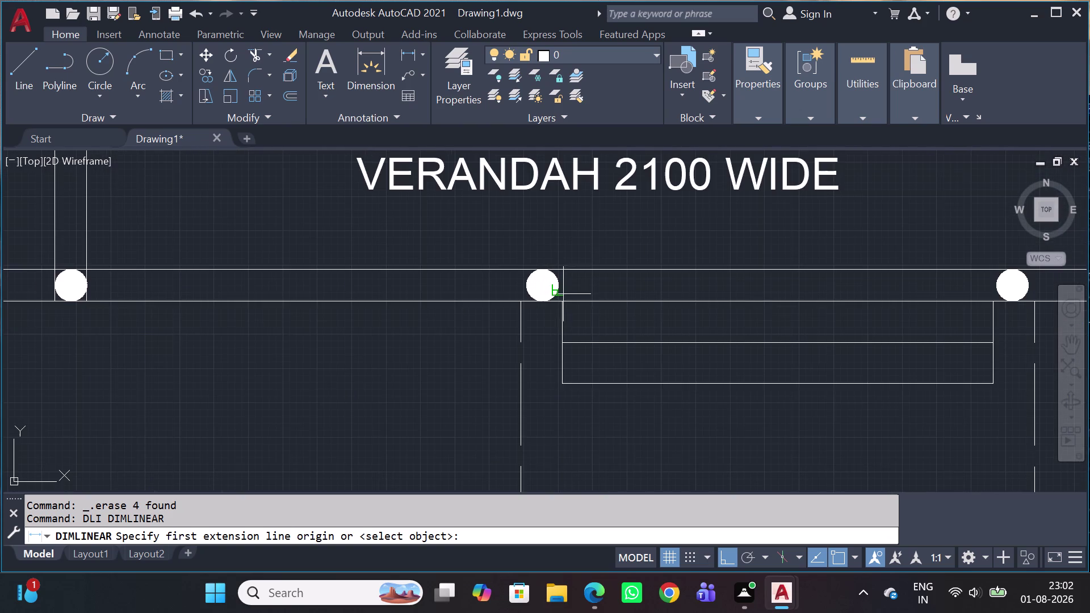
click(561, 302)
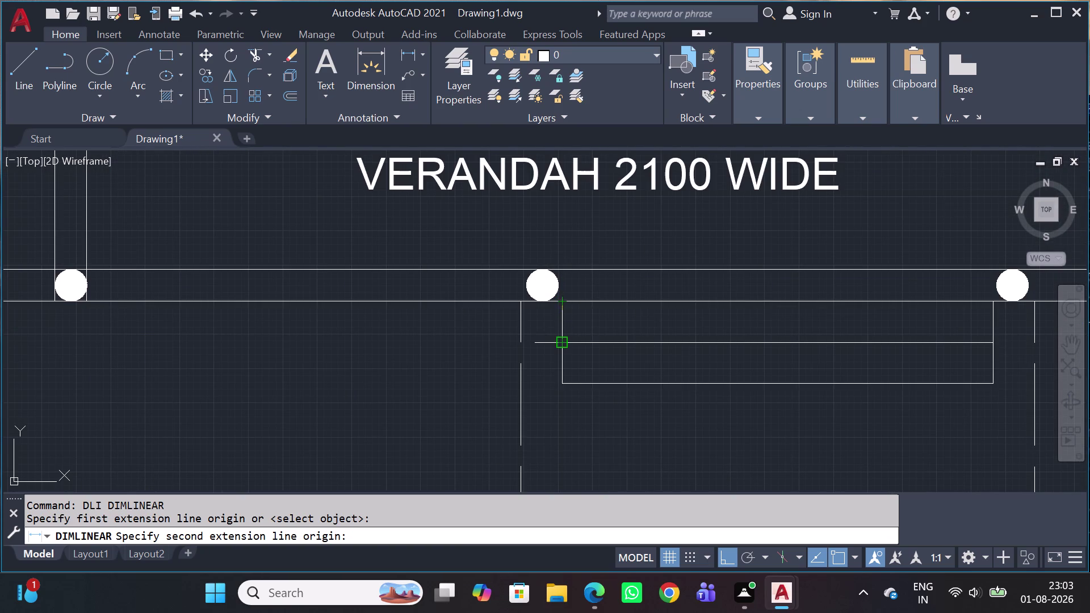
click(562, 346)
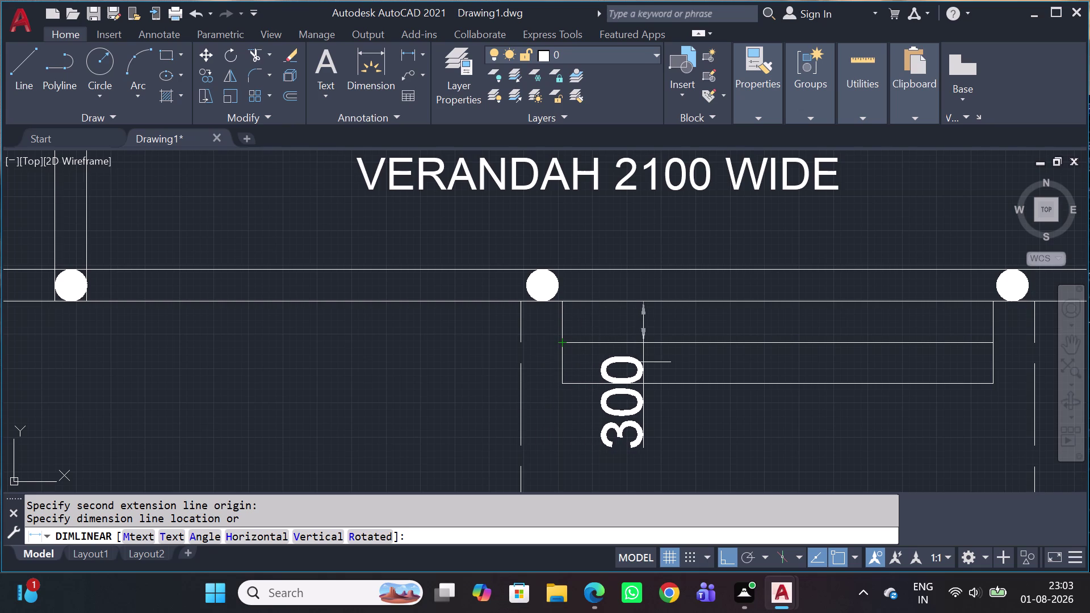
click(644, 363)
Add the second 300 step tread dimension.
key(space)
scroll(up, 3)
middle_drag(543, 418, 455, 291)
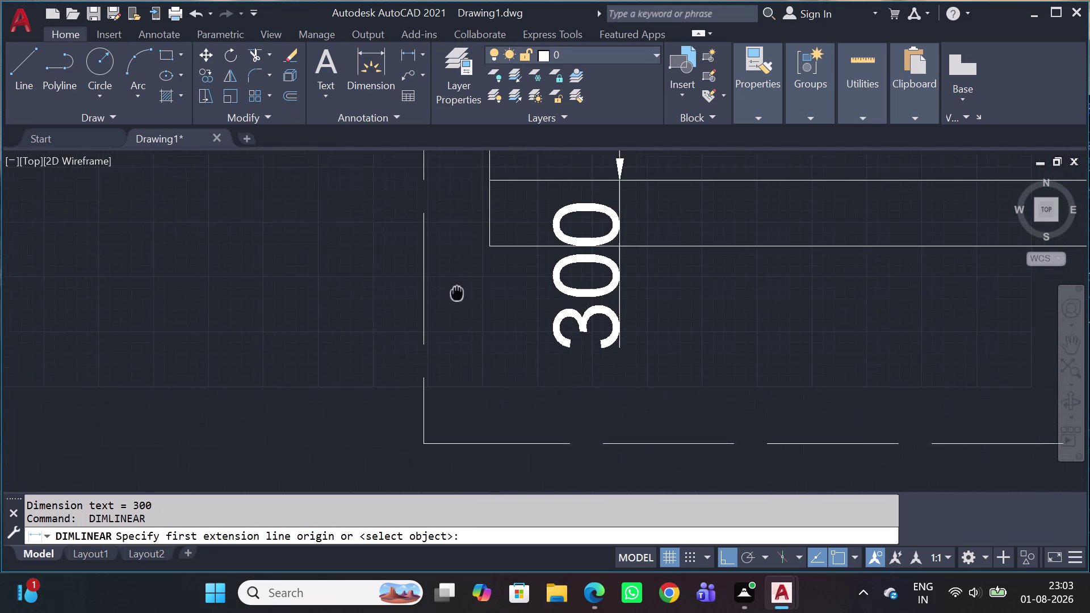
middle_drag(454, 291, 451, 289)
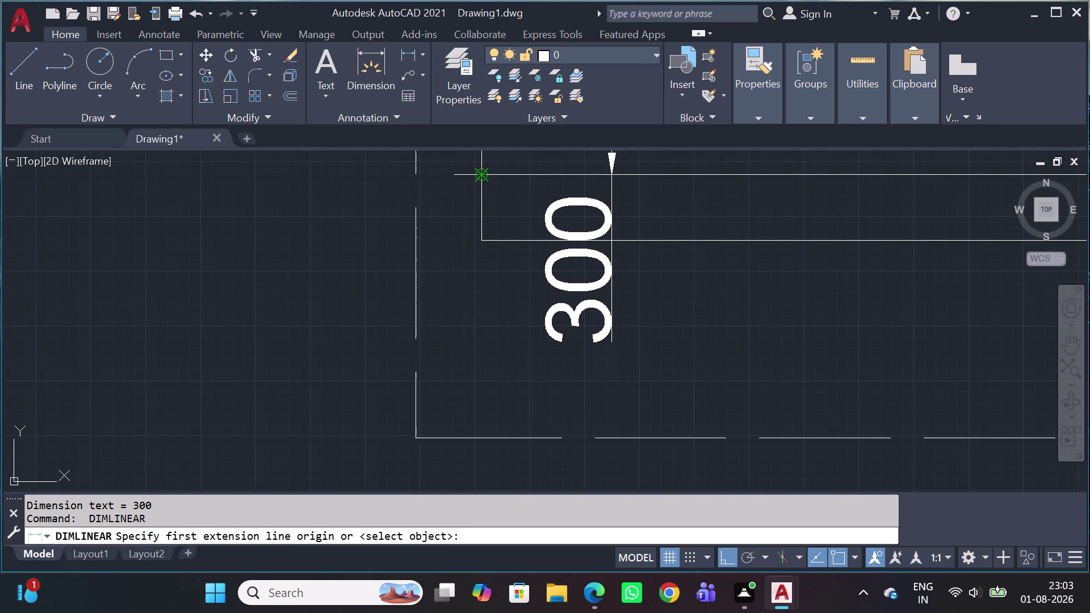
click(478, 178)
click(484, 235)
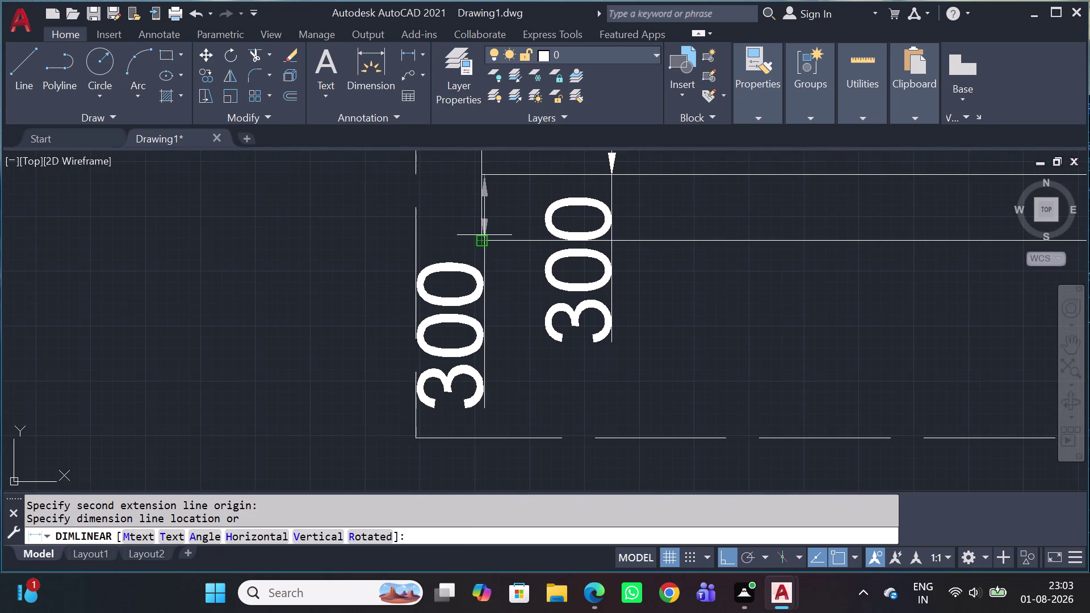
click(504, 266)
Dimension the steps' 1500 overall depth from the verandah edge.
key(space)
scroll(down, 3)
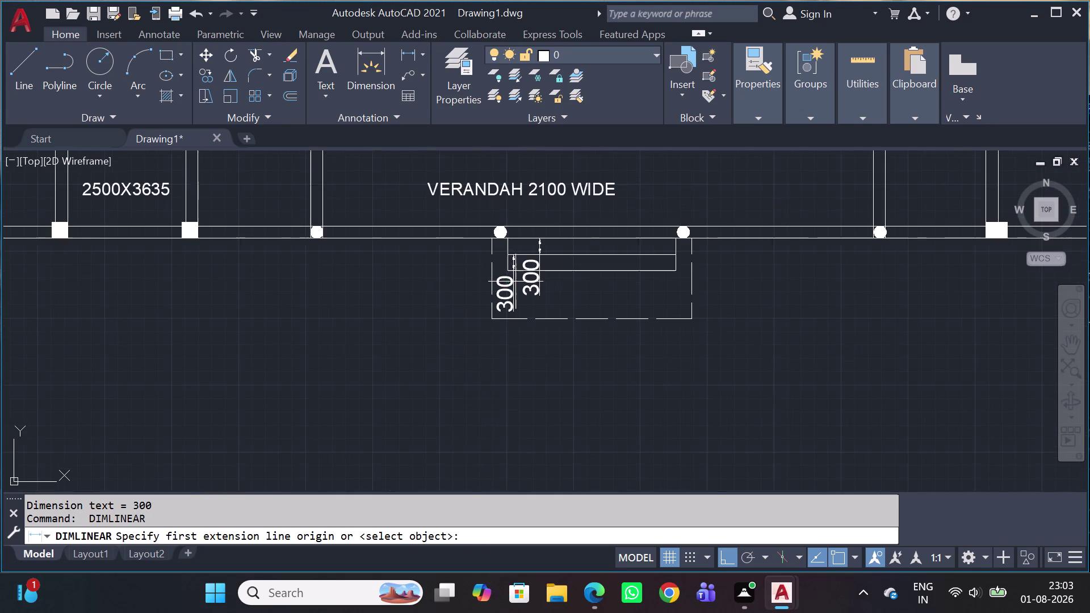
scroll(up, 3)
click(471, 197)
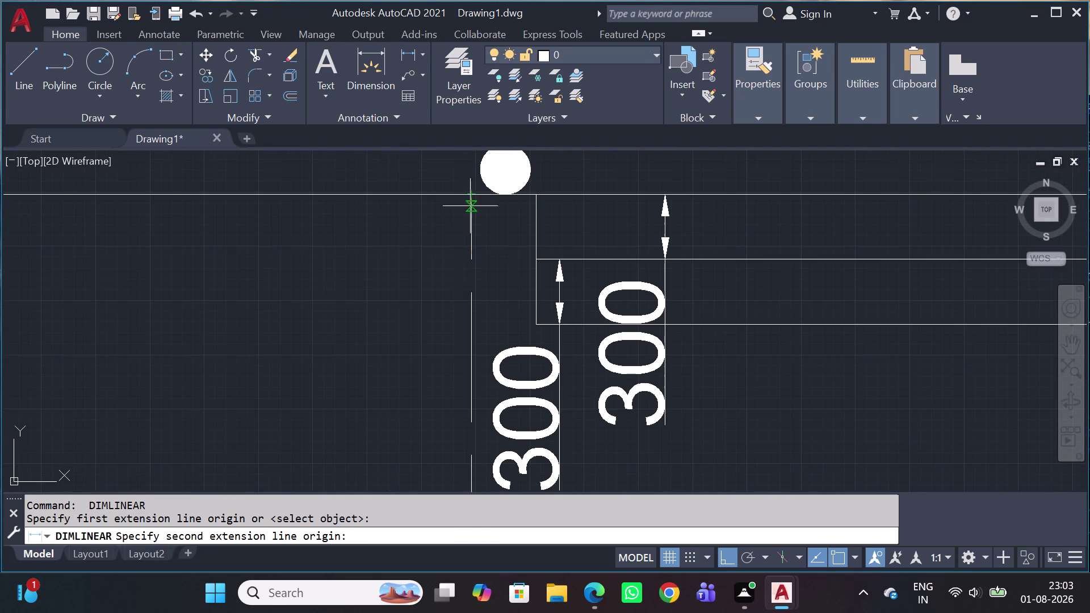
scroll(down, 3)
scroll(up, 3)
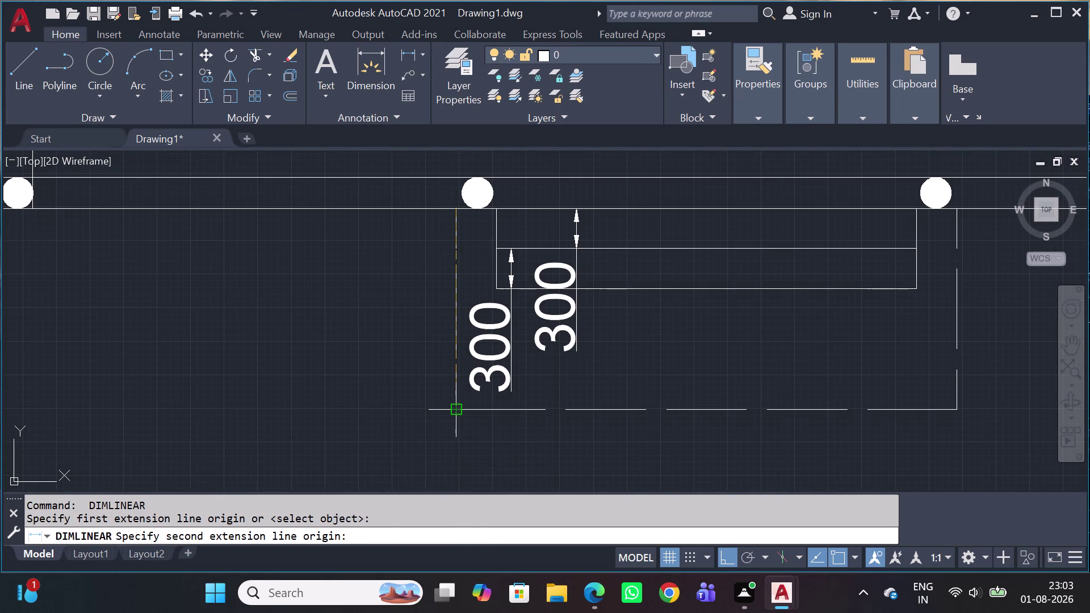
click(457, 411)
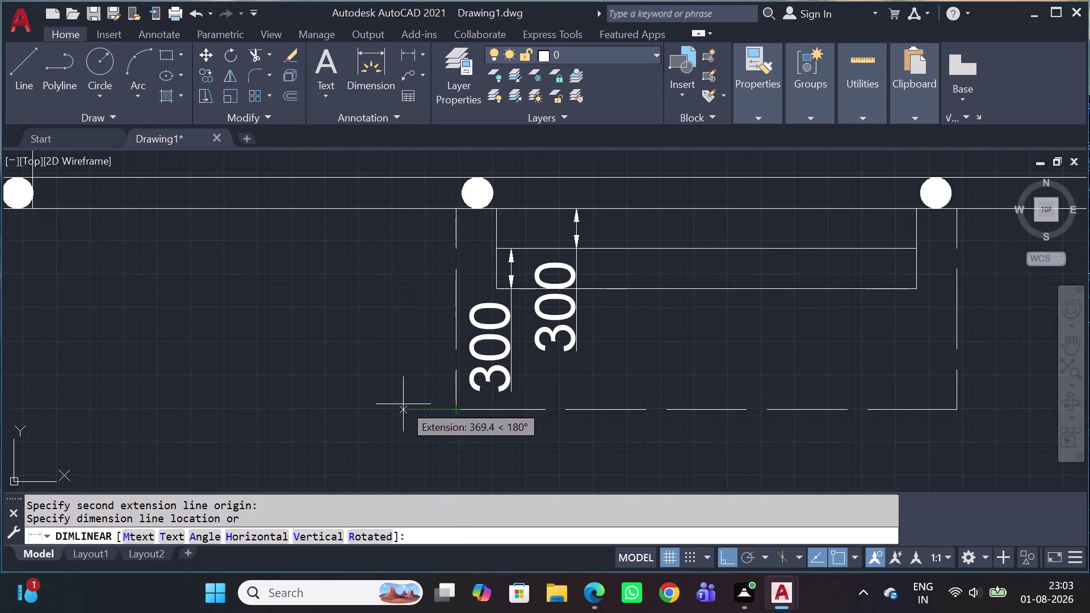
click(391, 403)
Dimension the 3730 width across the bottom of the steps.
key(space)
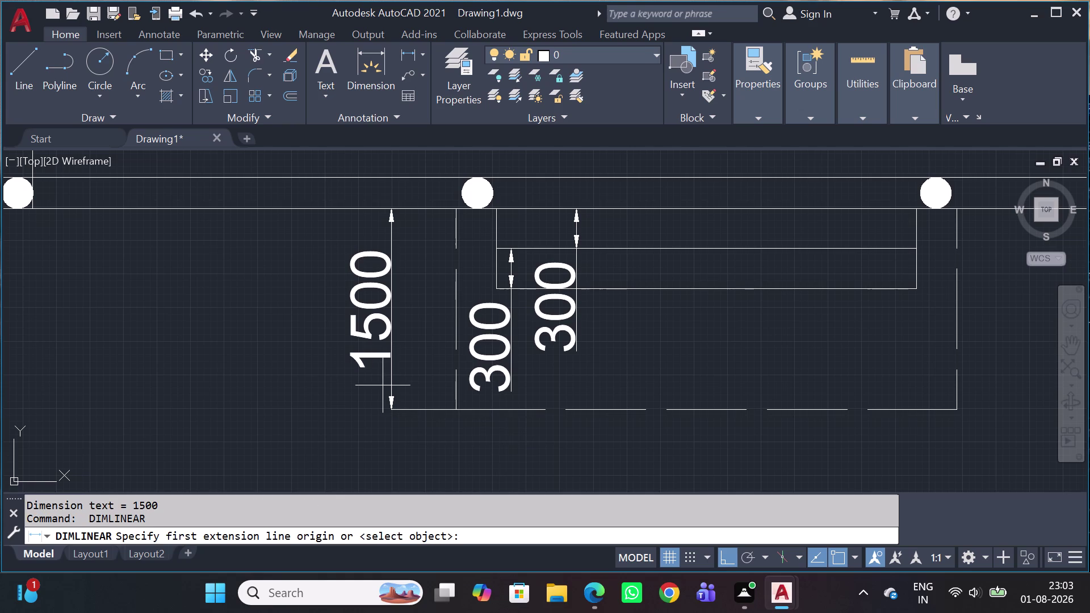
click(460, 406)
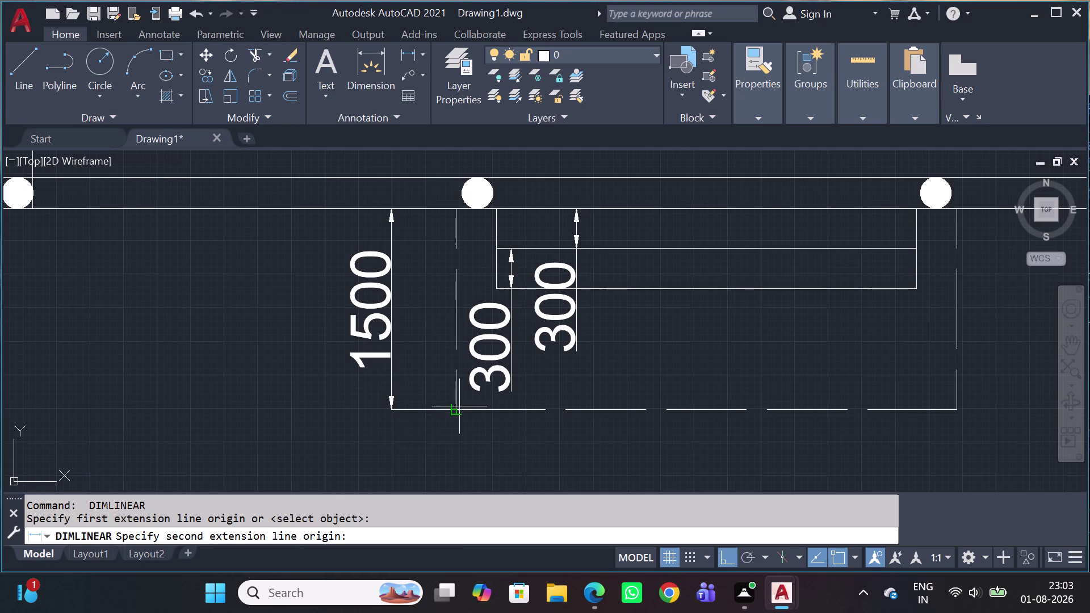
click(958, 414)
scroll(down, 3)
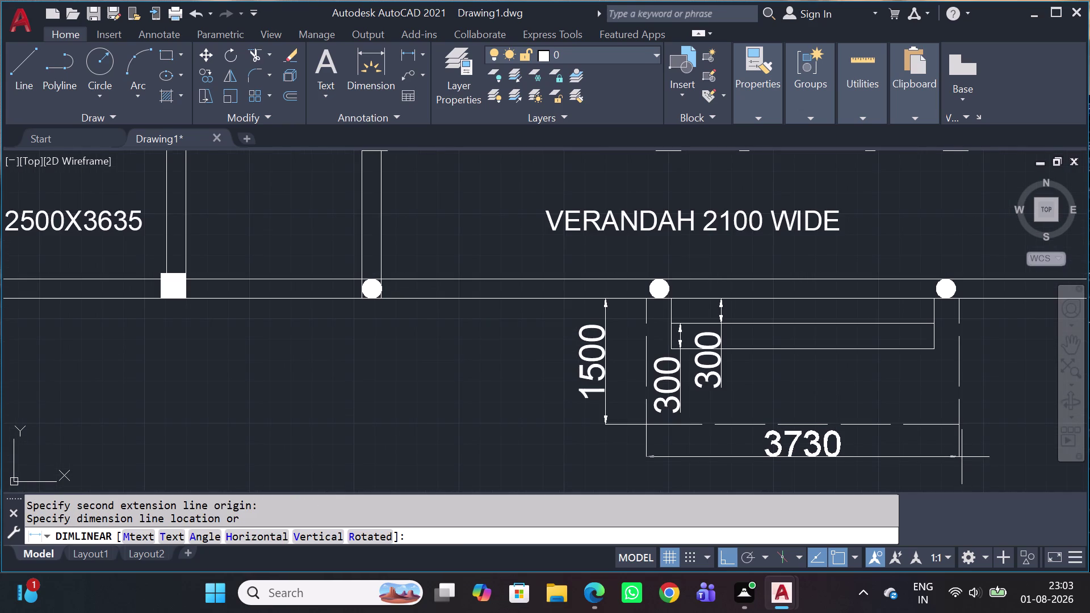
click(966, 472)
scroll(up, 3)
middle_drag(987, 373, 721, 449)
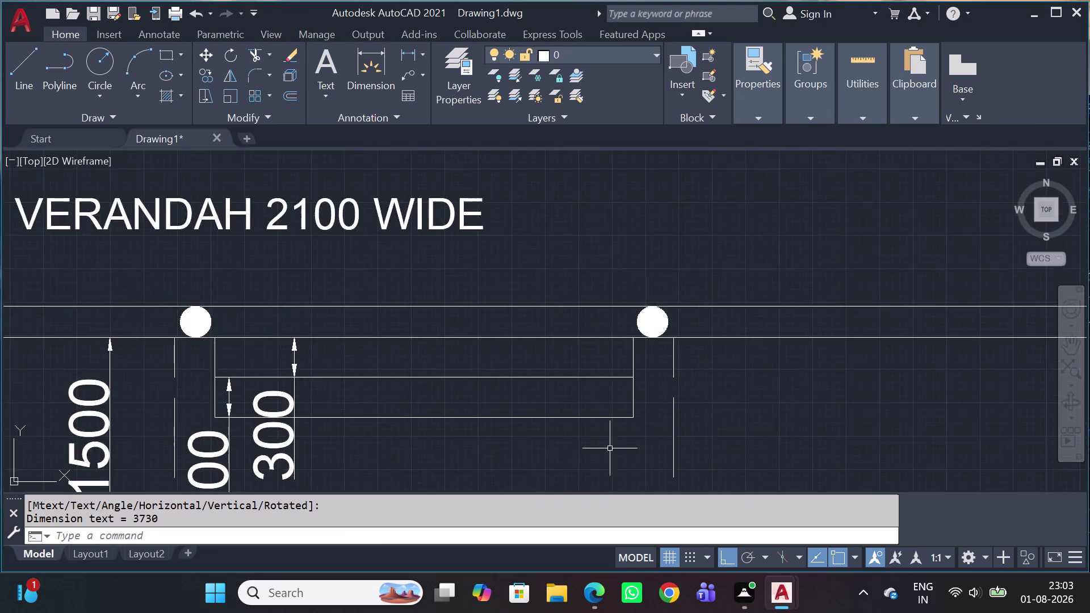
scroll(down, 3)
Dimension the 600 roof overhang from the dormitory pillar edge to the dashed roof line.
middle_drag(763, 367, 567, 383)
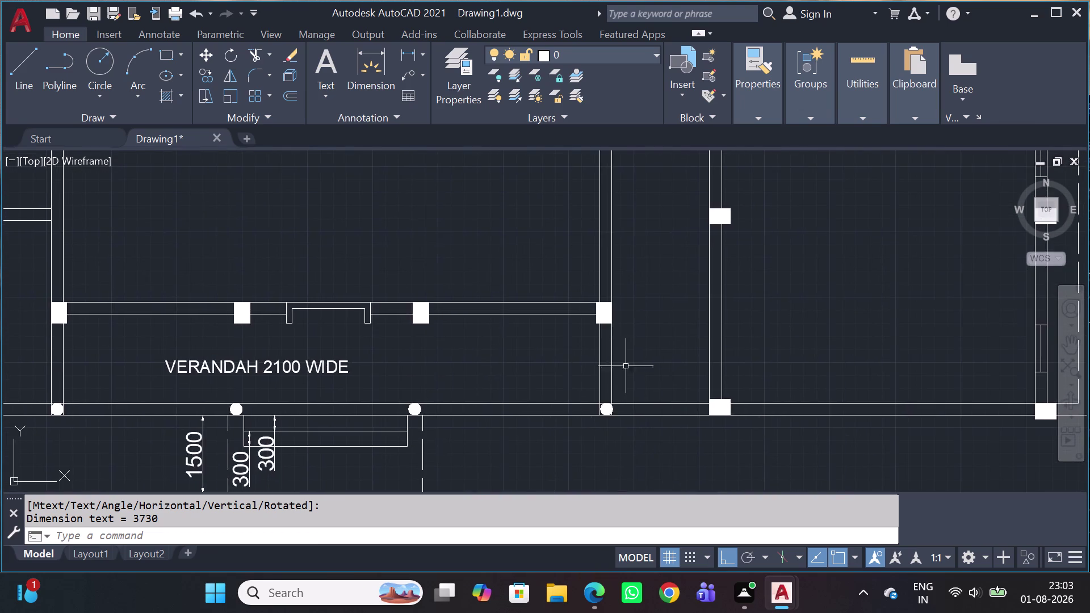
scroll(down, 3)
middle_drag(825, 394, 734, 416)
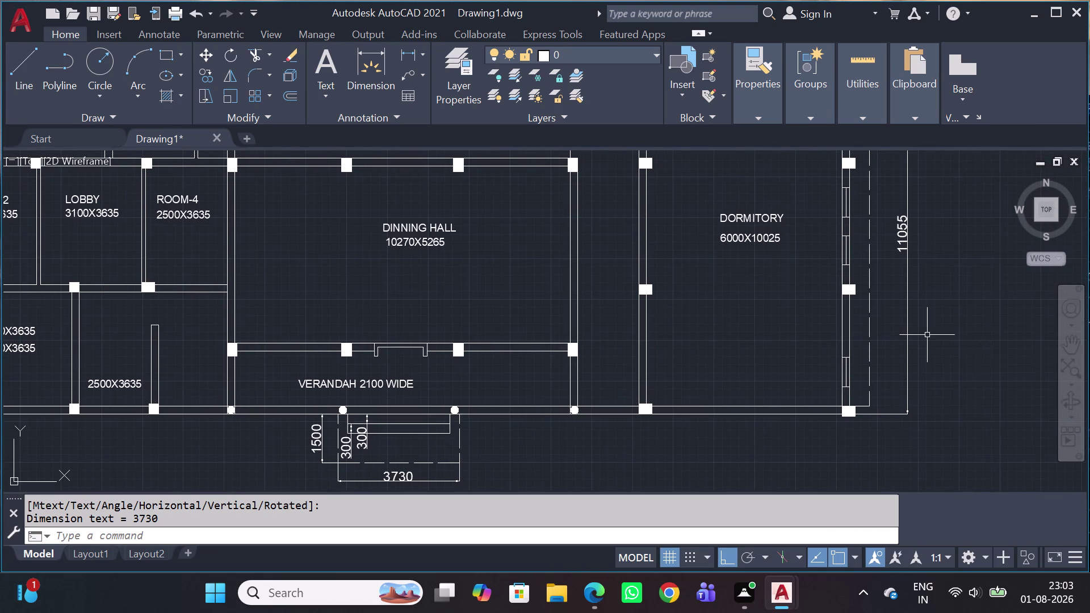
middle_drag(853, 315, 755, 387)
key(space)
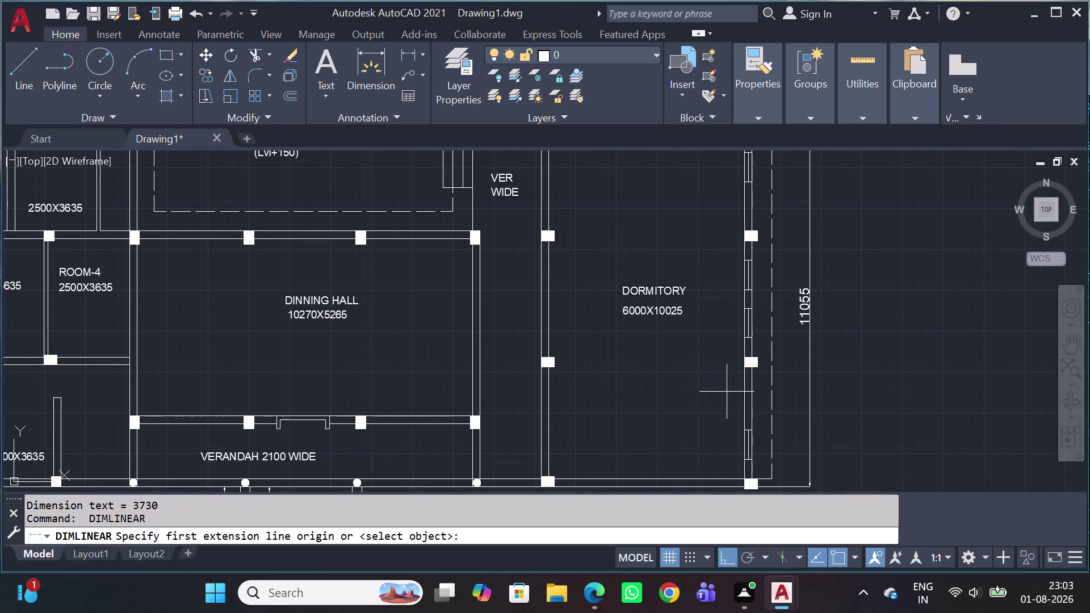
scroll(up, 3)
scroll(up, 3)
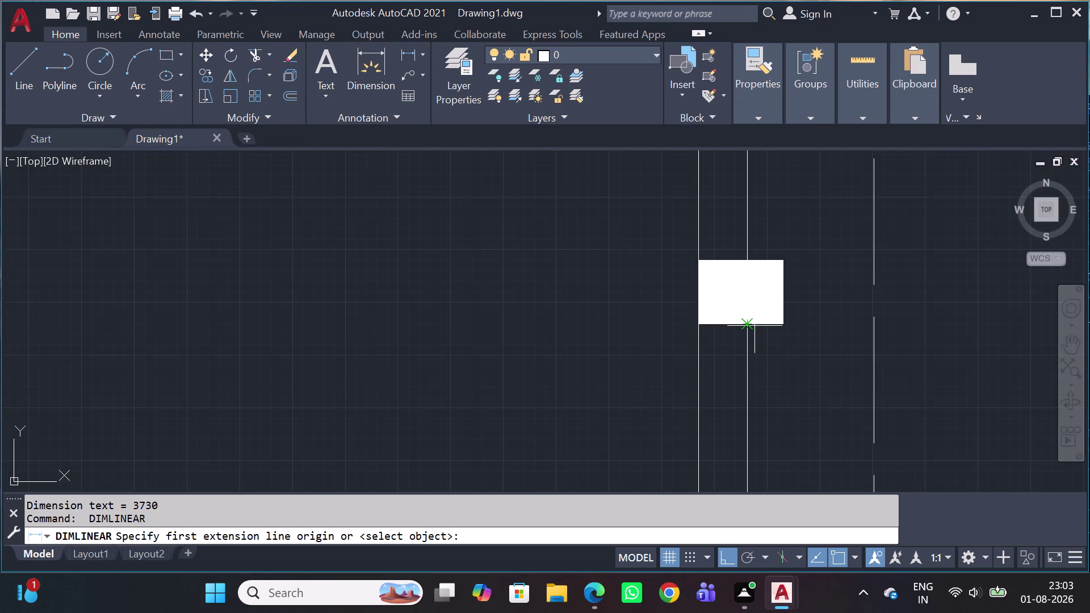
click(752, 324)
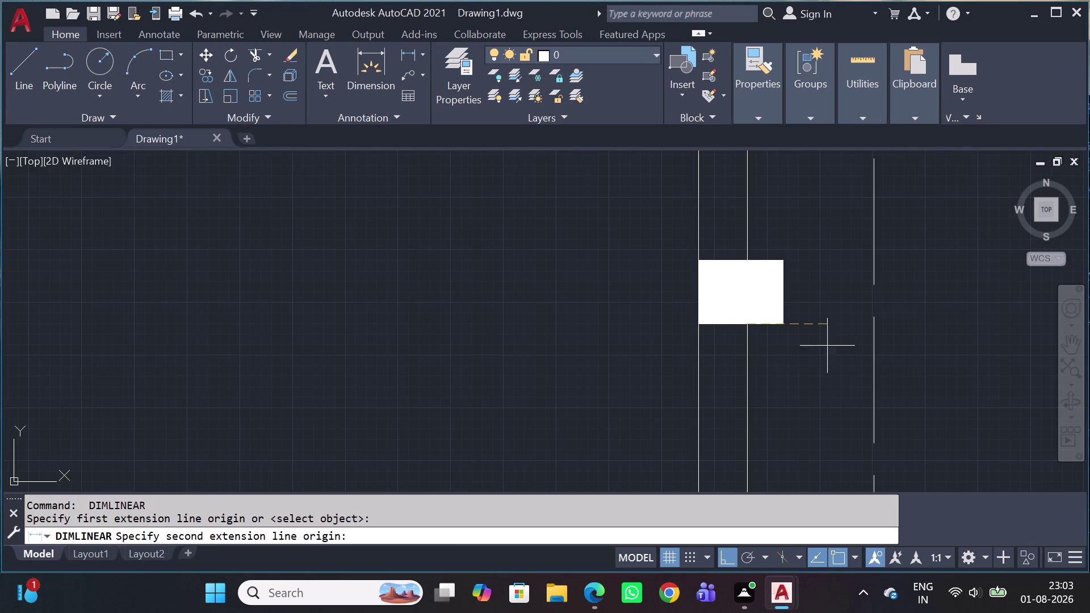
click(876, 323)
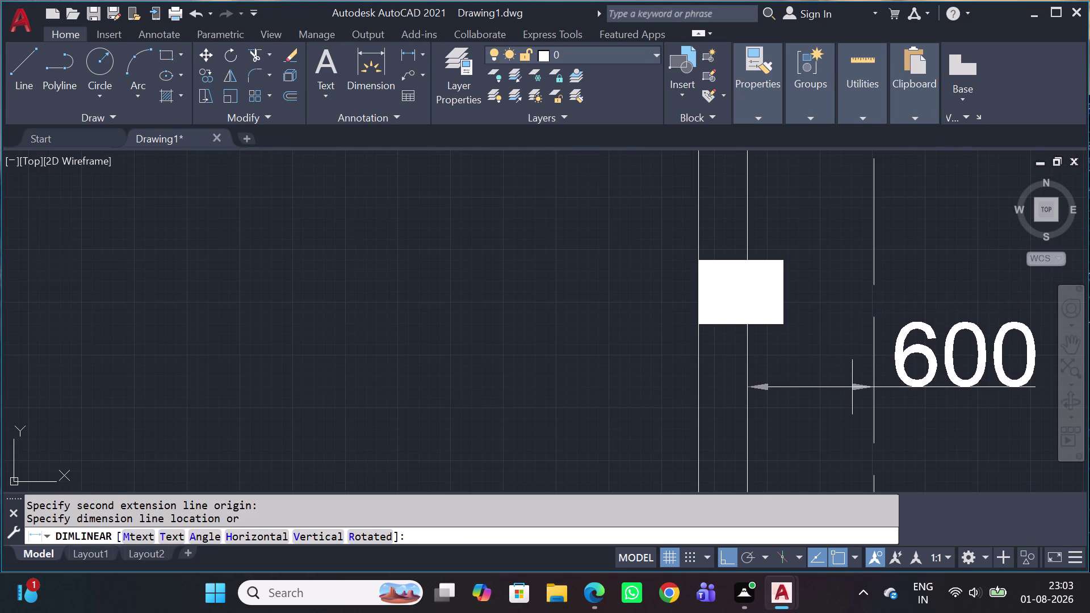
click(852, 387)
scroll(down, 3)
middle_drag(845, 324, 852, 420)
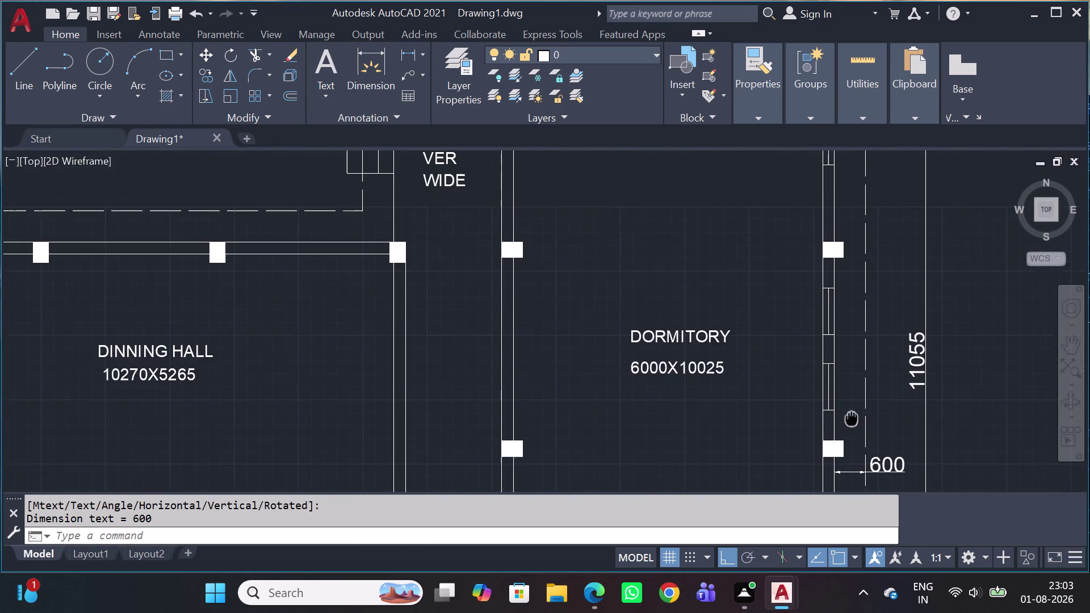
middle_drag(851, 420, 852, 422)
scroll(down, 3)
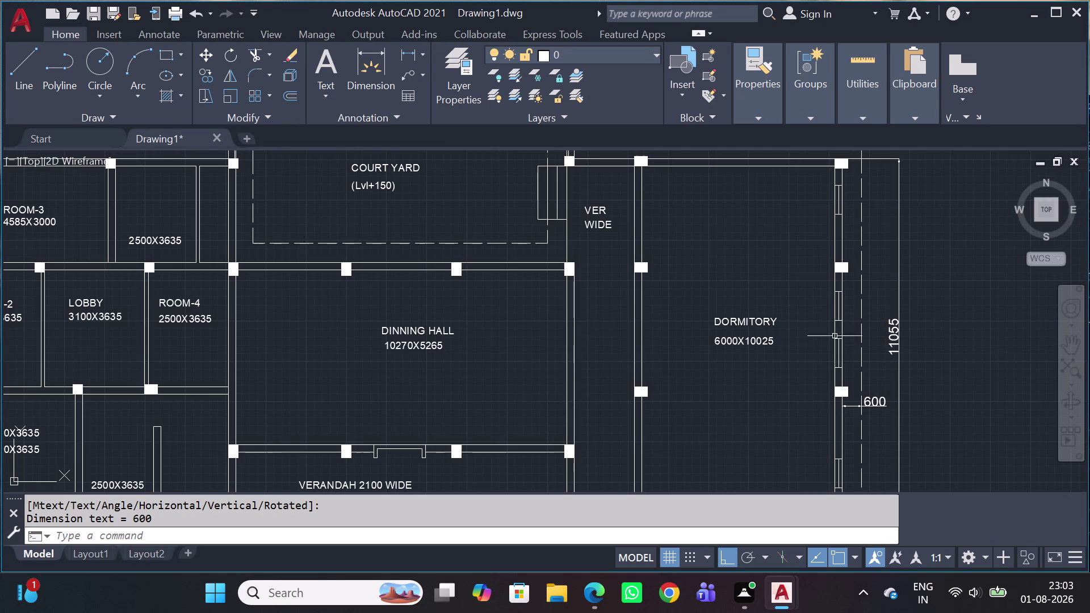
middle_drag(809, 348, 604, 363)
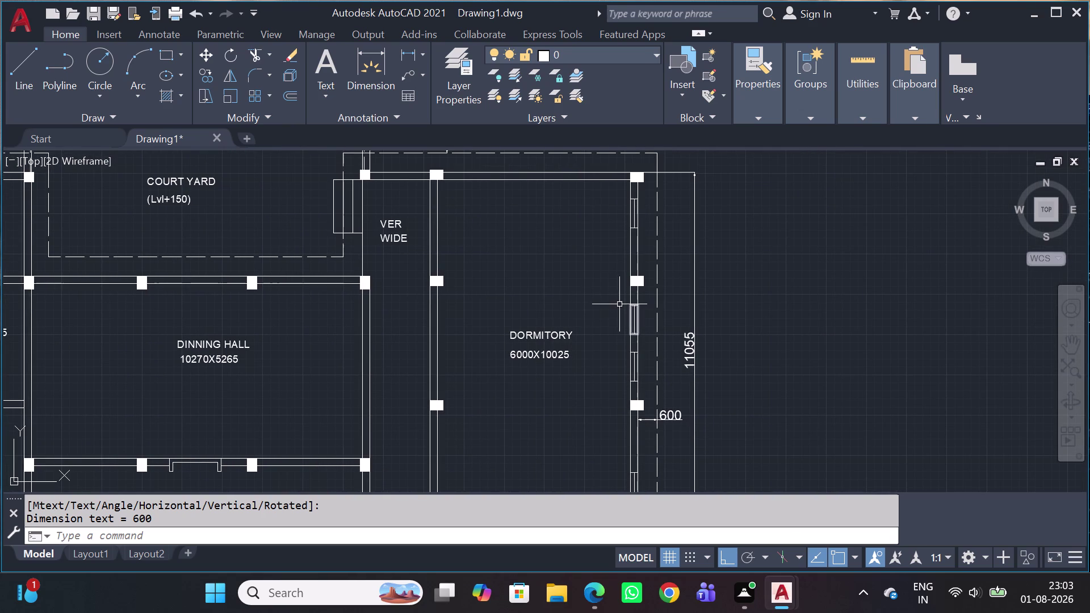
scroll(up, 3)
scroll(down, 3)
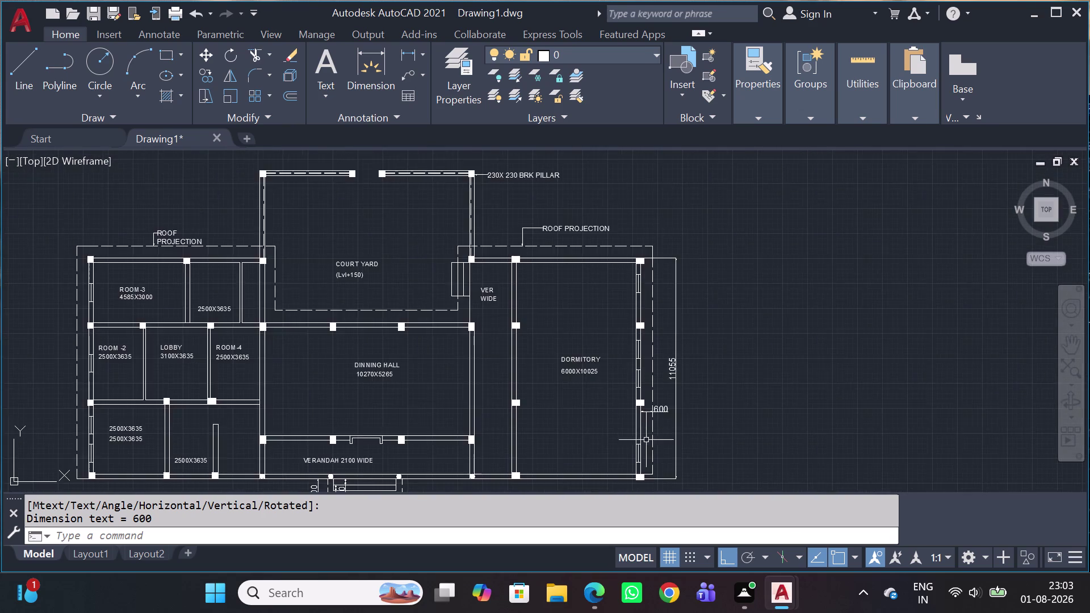
scroll(up, 3)
Dimension the 900 window opening vertically beside the dormitory's right wall.
key(d)
key(l)
key(i)
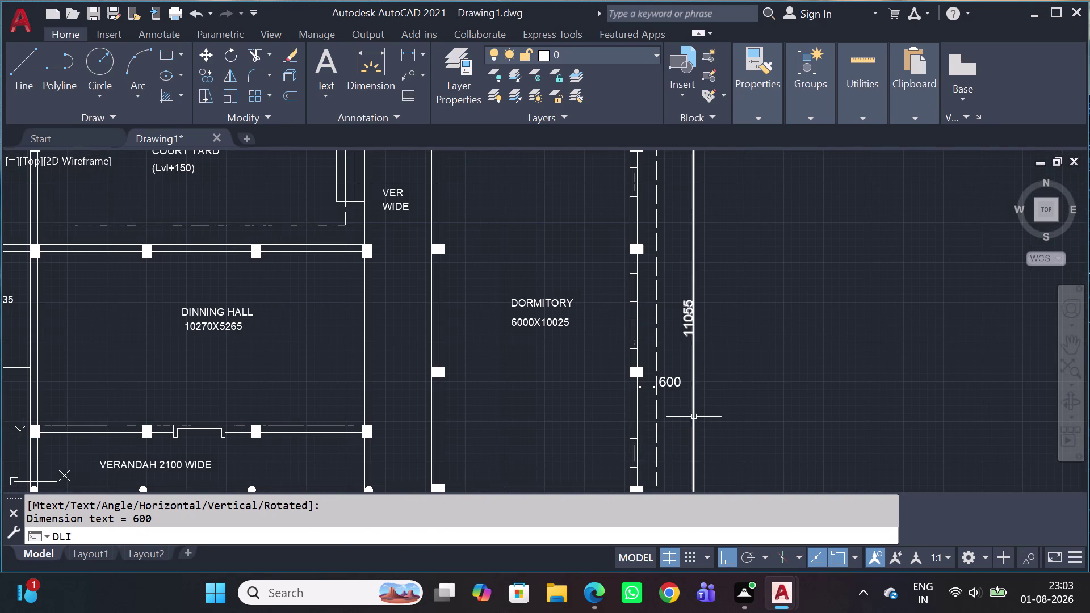
key(space)
scroll(up, 3)
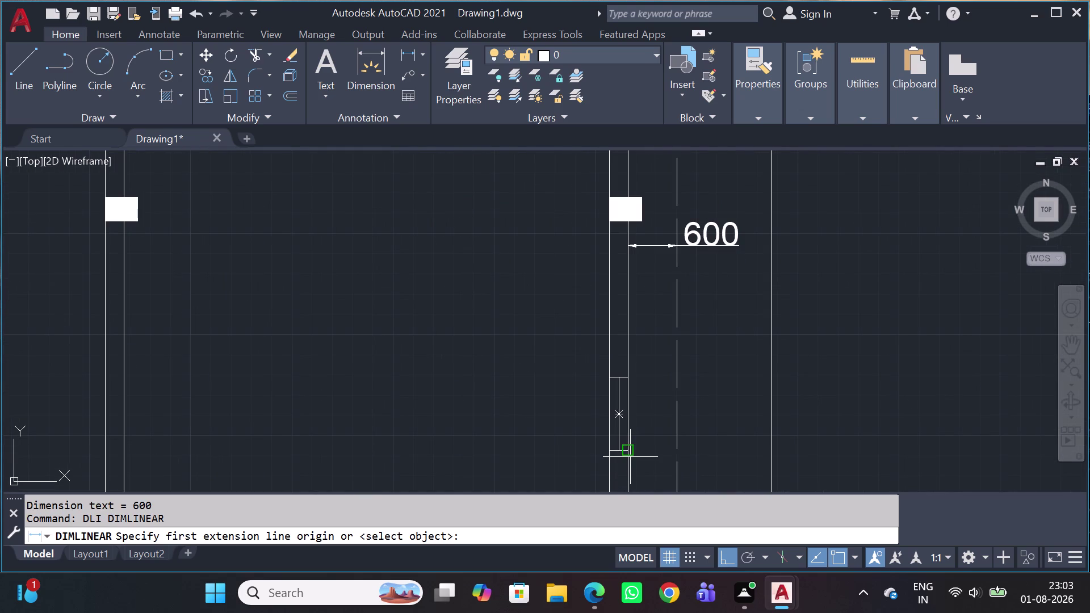
click(629, 448)
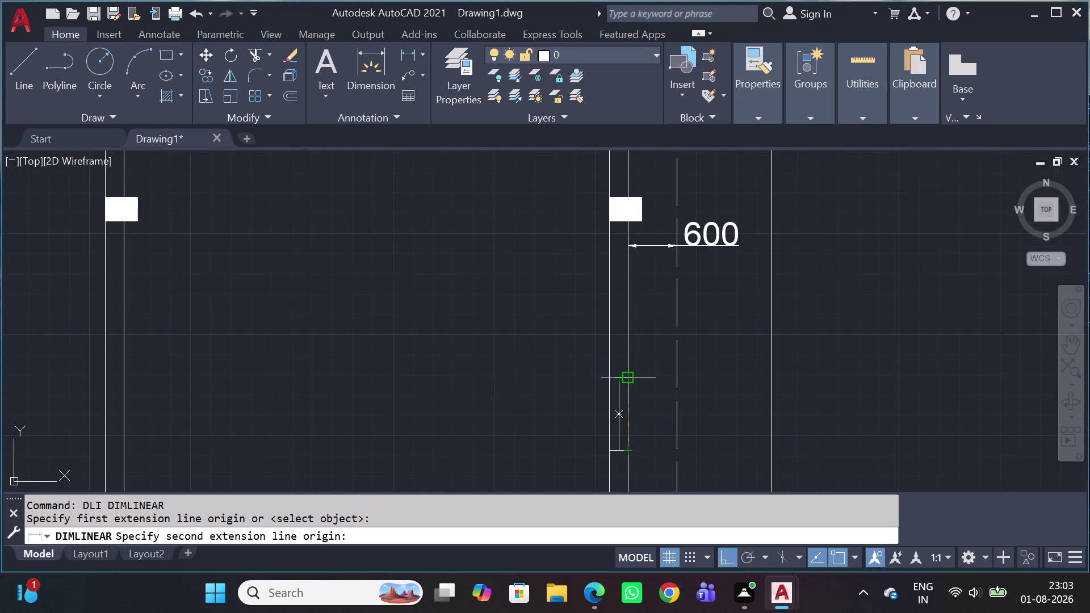
click(626, 379)
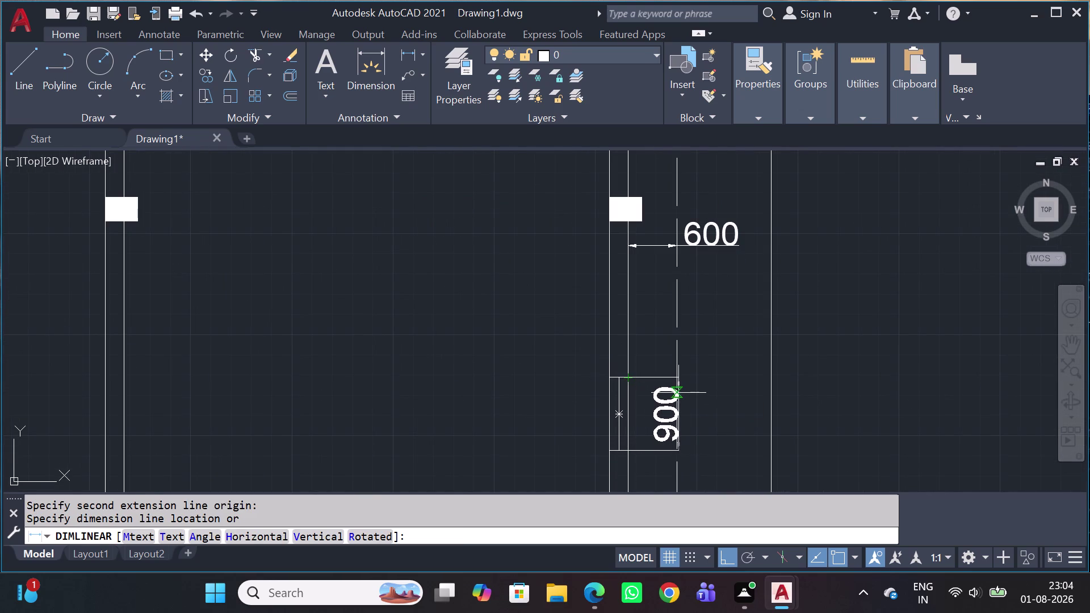
click(669, 394)
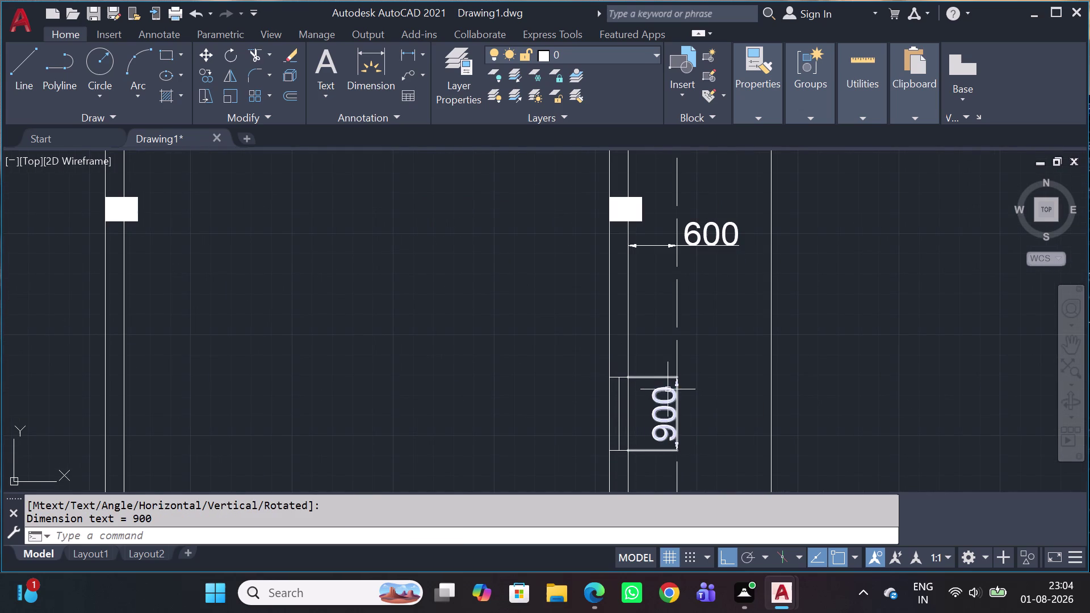
scroll(up, 3)
Select the 900 dimension and grab its text grip, then cancel the move.
click(659, 393)
middle_drag(643, 426, 643, 427)
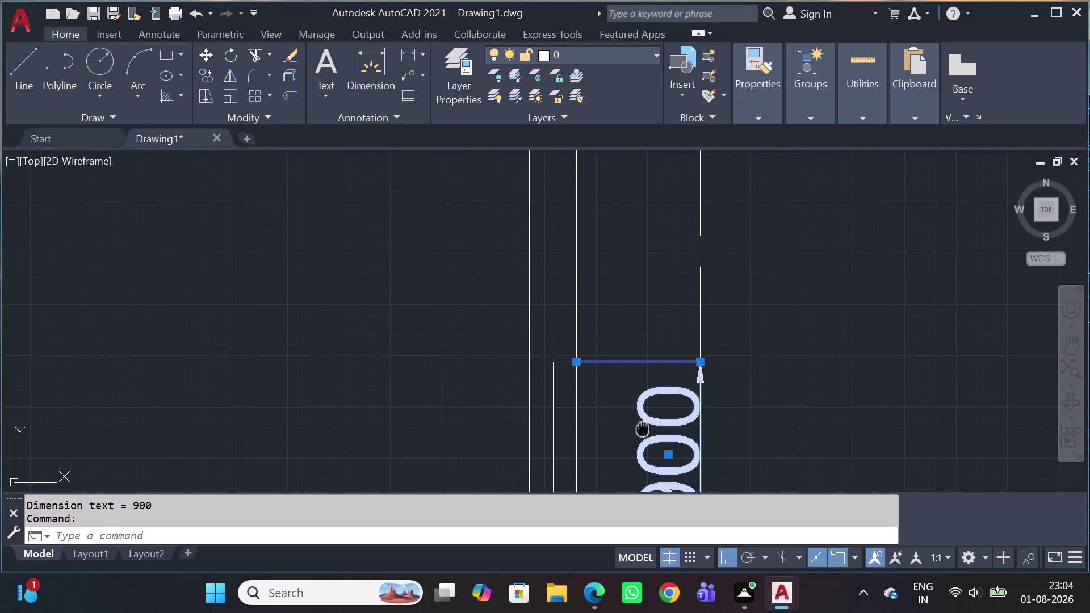
middle_drag(643, 428, 586, 215)
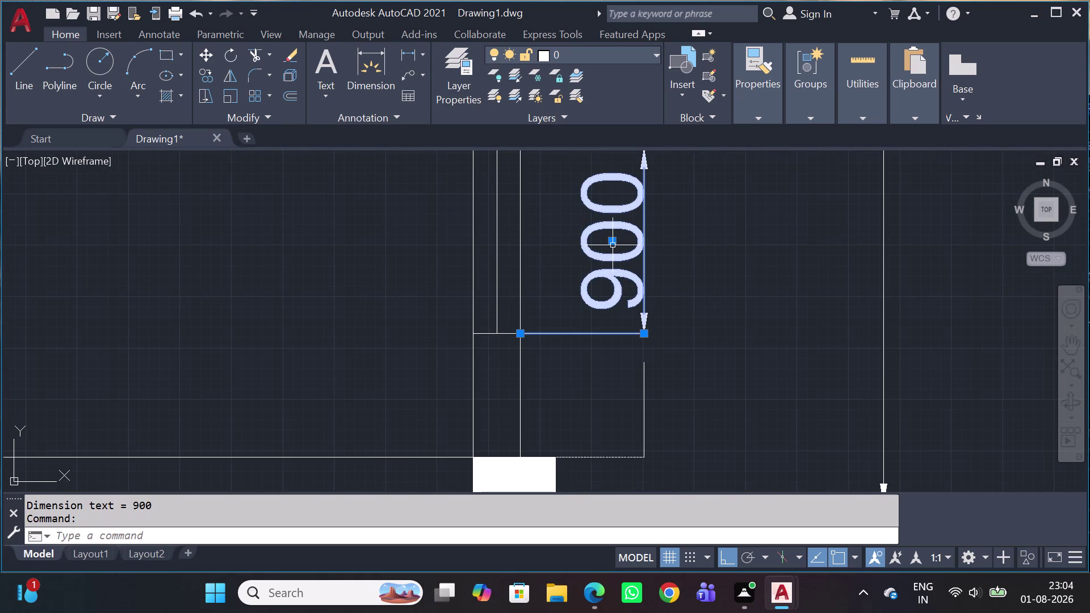
click(615, 241)
click(609, 243)
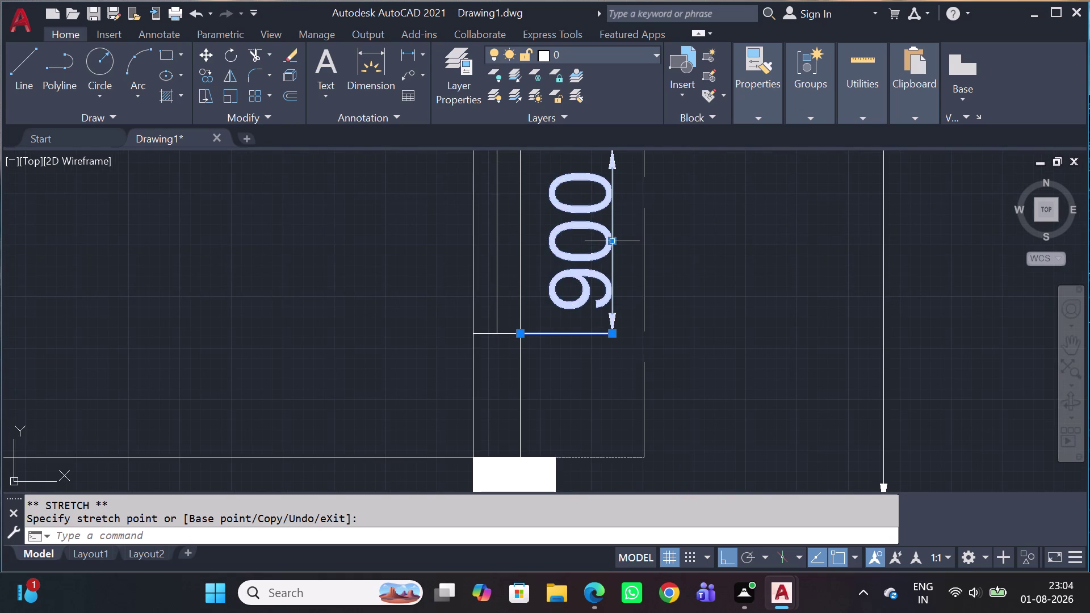
scroll(down, 3)
middle_drag(606, 235, 614, 359)
key(Escape)
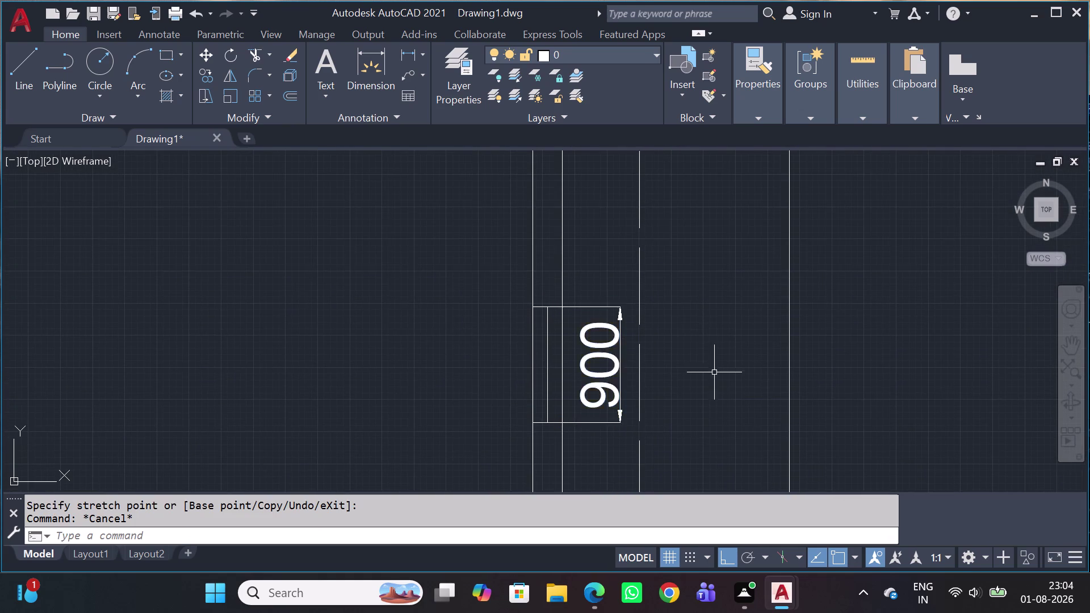
scroll(down, 3)
middle_drag(669, 325, 660, 458)
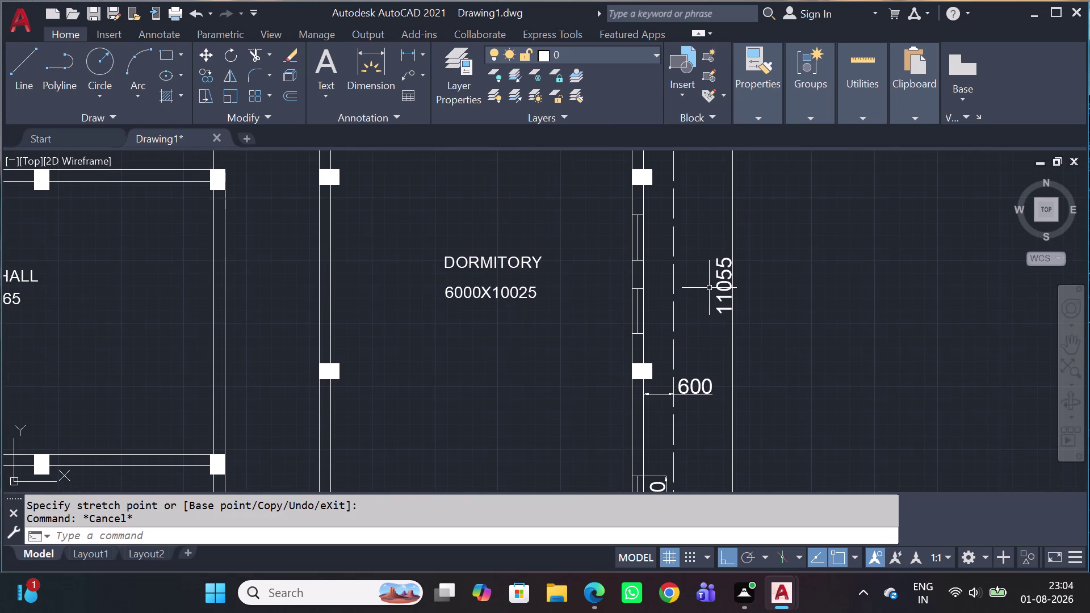
Dimension the first upper window opening on the dormitory's right wall as 900.
text(DLI)
key(space)
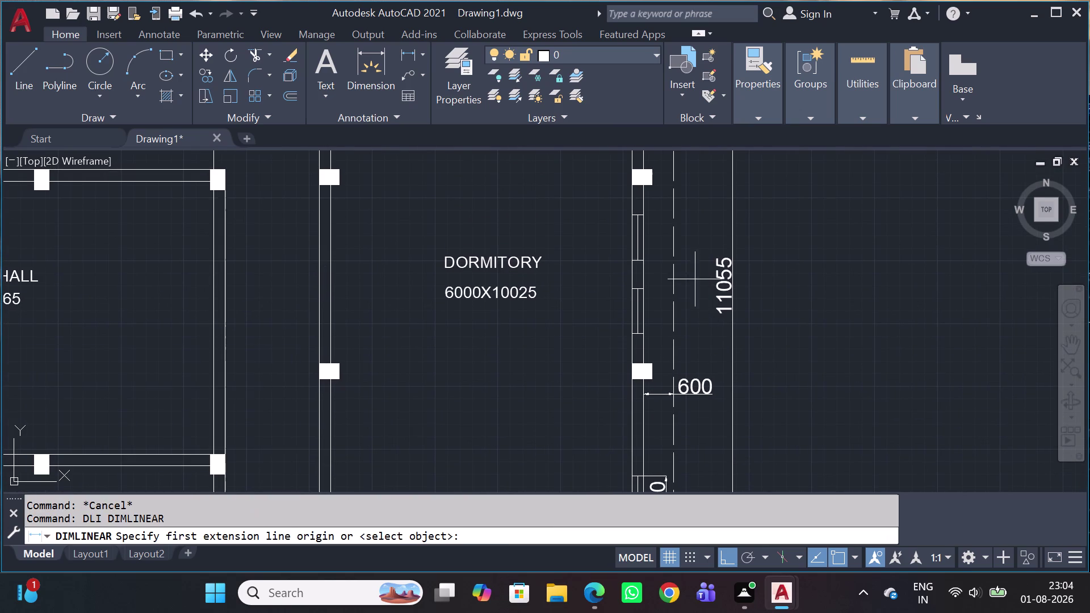
scroll(up, 3)
click(646, 269)
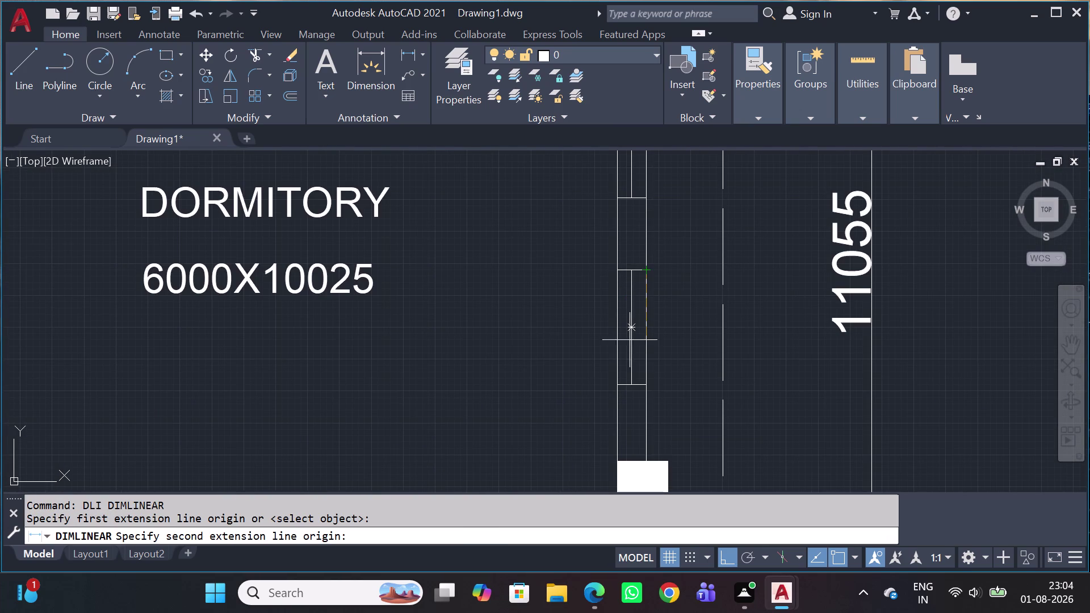
click(644, 390)
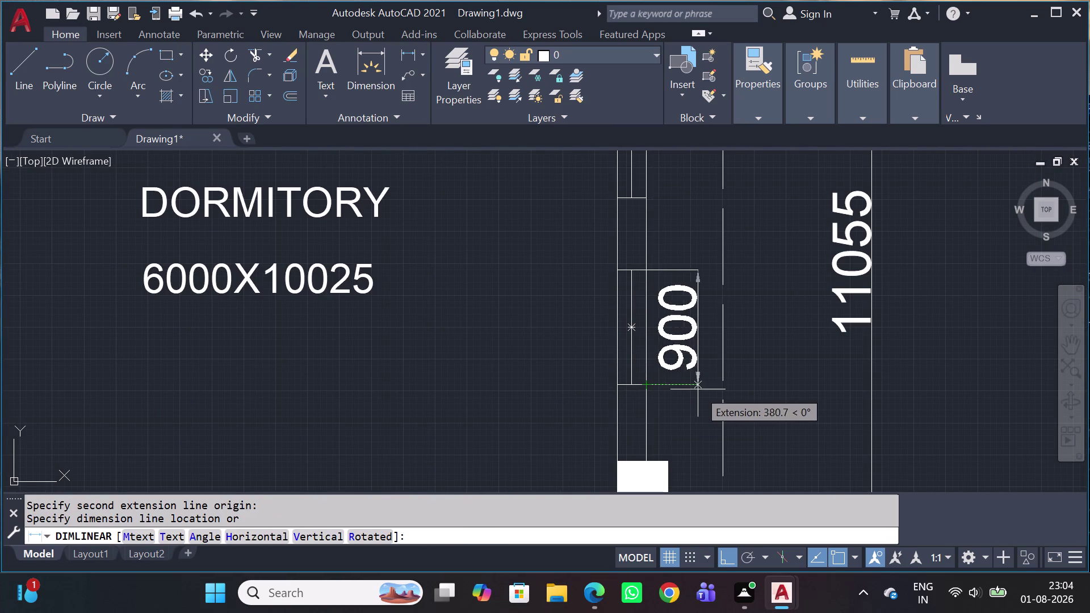
scroll(down, 3)
middle_drag(707, 482, 705, 303)
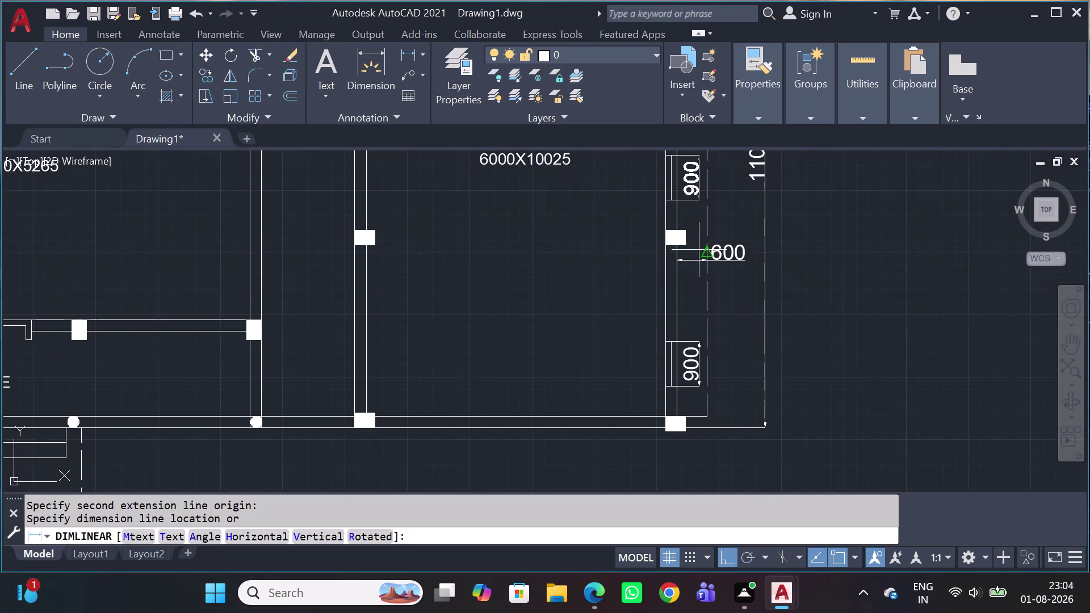
click(696, 338)
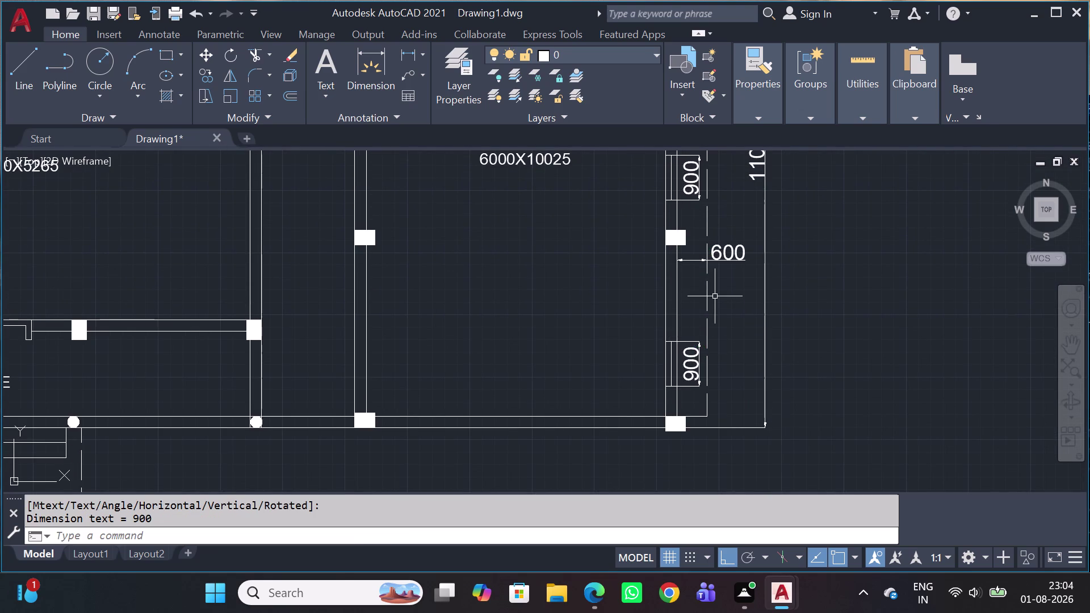
Add a 900 dimension to the next window opening along the right wall.
middle_drag(715, 282, 728, 483)
key(space)
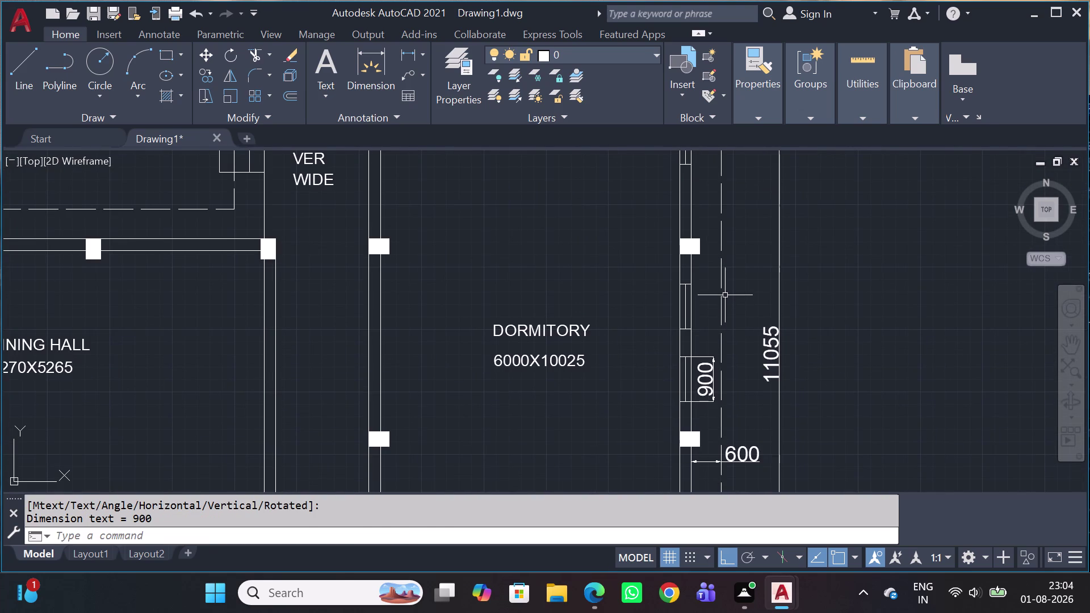
scroll(up, 3)
click(699, 243)
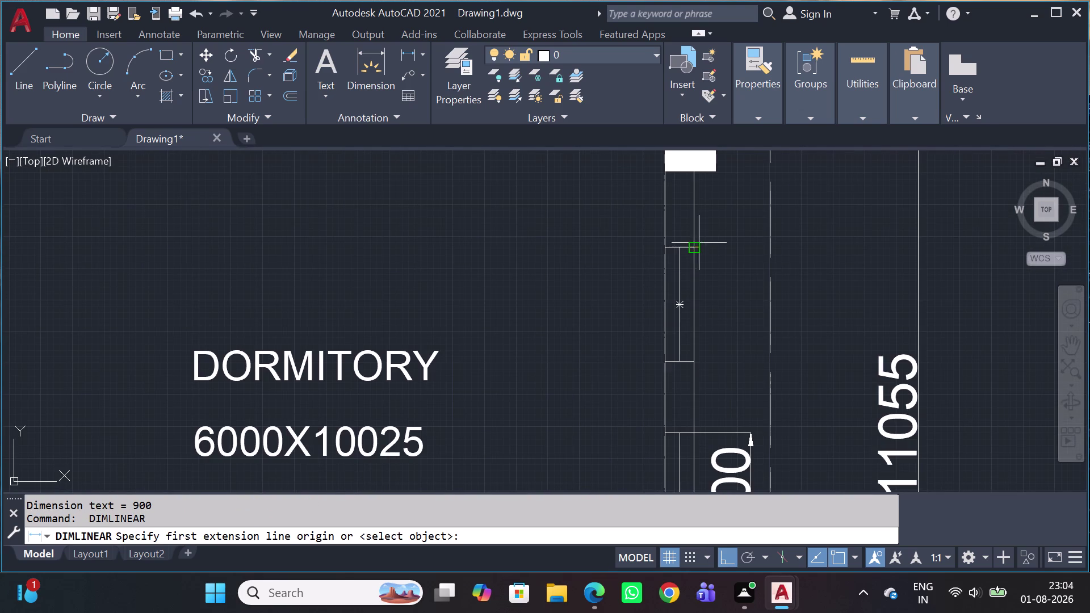
click(692, 361)
click(753, 429)
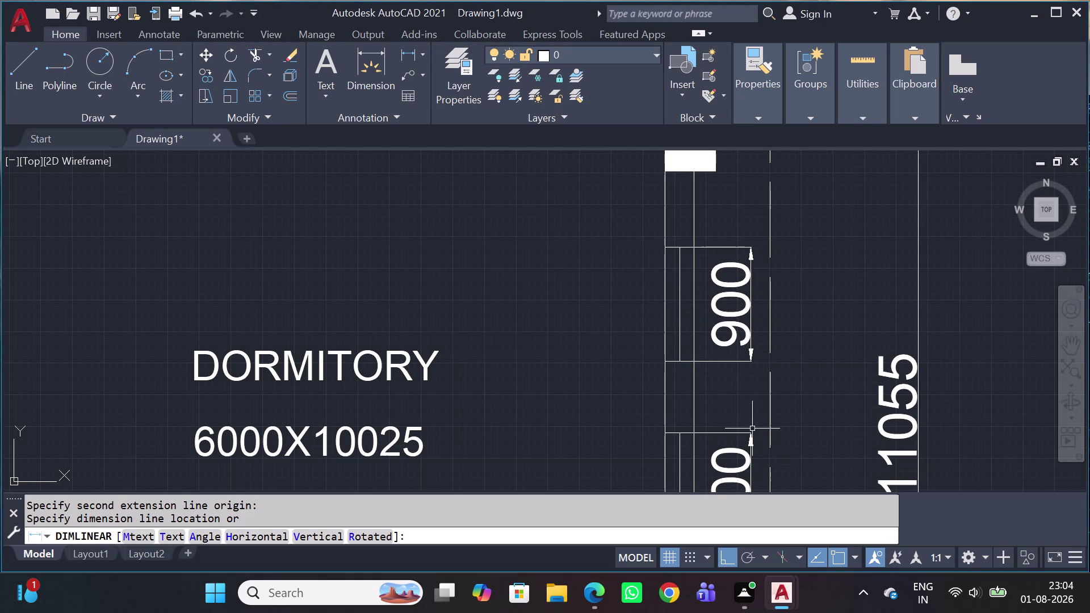
scroll(down, 3)
middle_drag(717, 308, 733, 371)
scroll(down, 3)
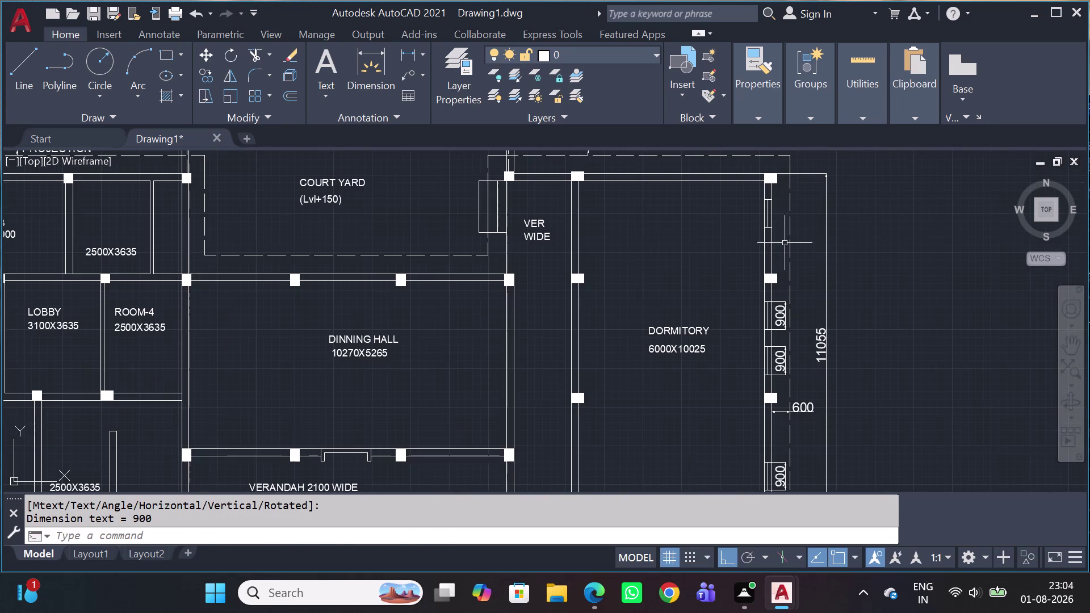
Dimension the top window opening on the right wall as 900.
key(space)
scroll(up, 3)
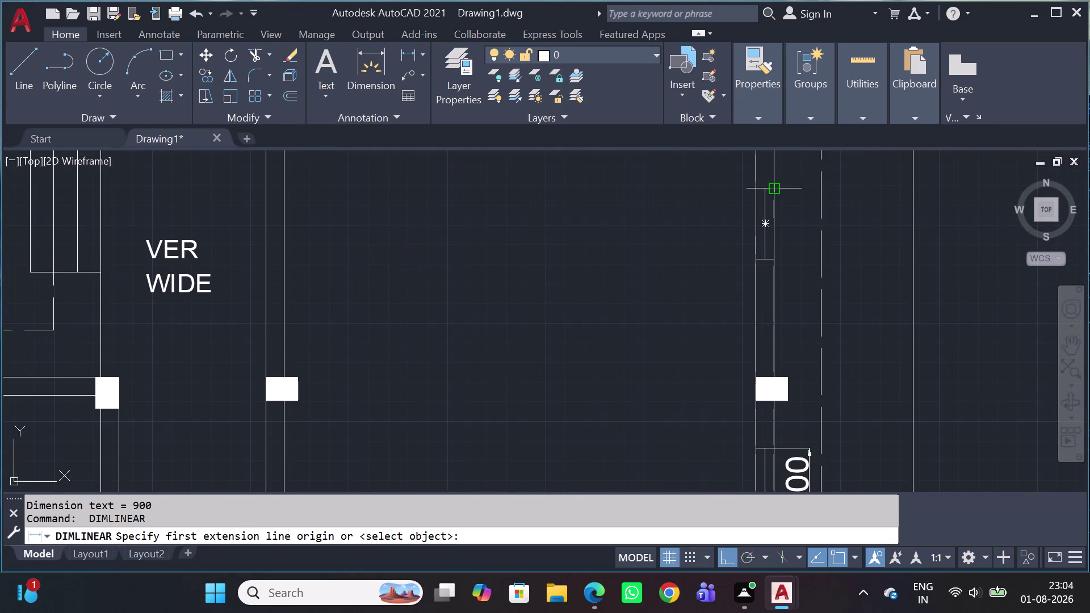
click(769, 192)
scroll(up, 3)
click(774, 258)
scroll(down, 3)
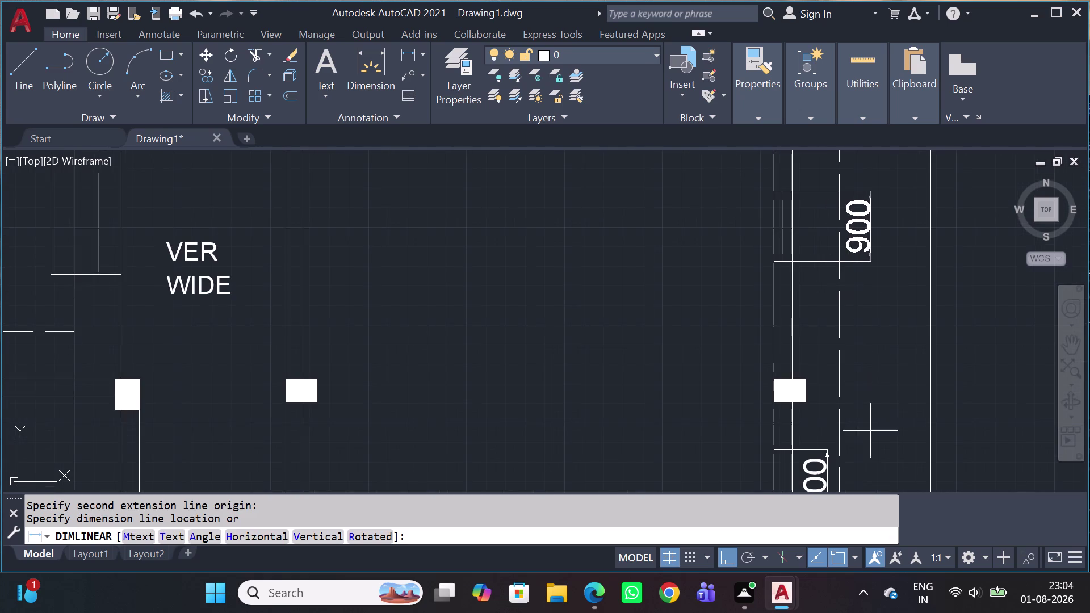
scroll(up, 3)
click(814, 450)
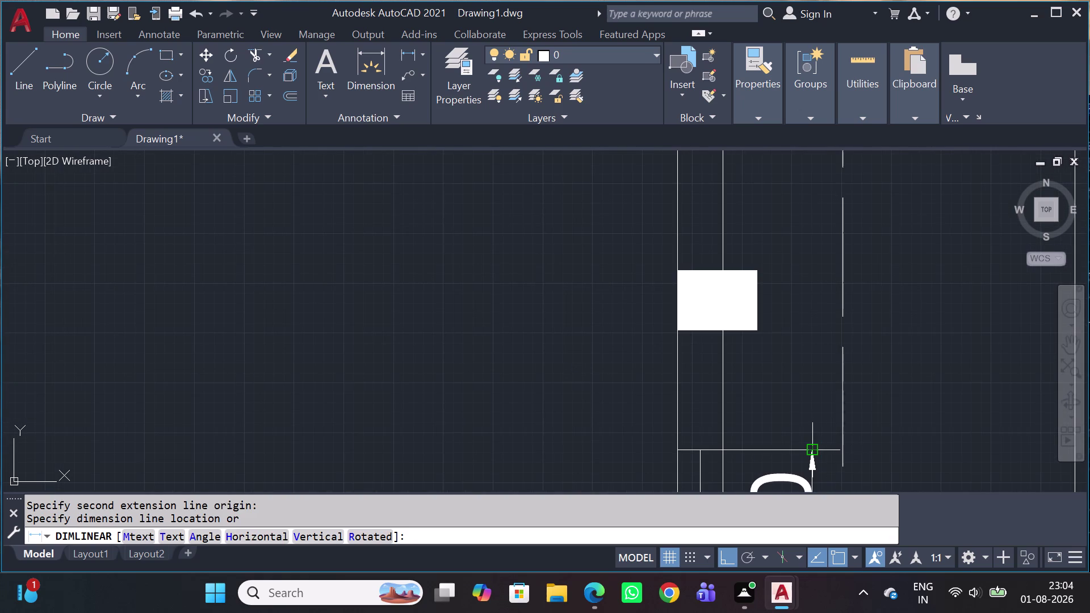
scroll(down, 3)
Add a 300 dimension from the corner beside the verandah pillar to the pillar edge.
middle_drag(873, 342, 829, 400)
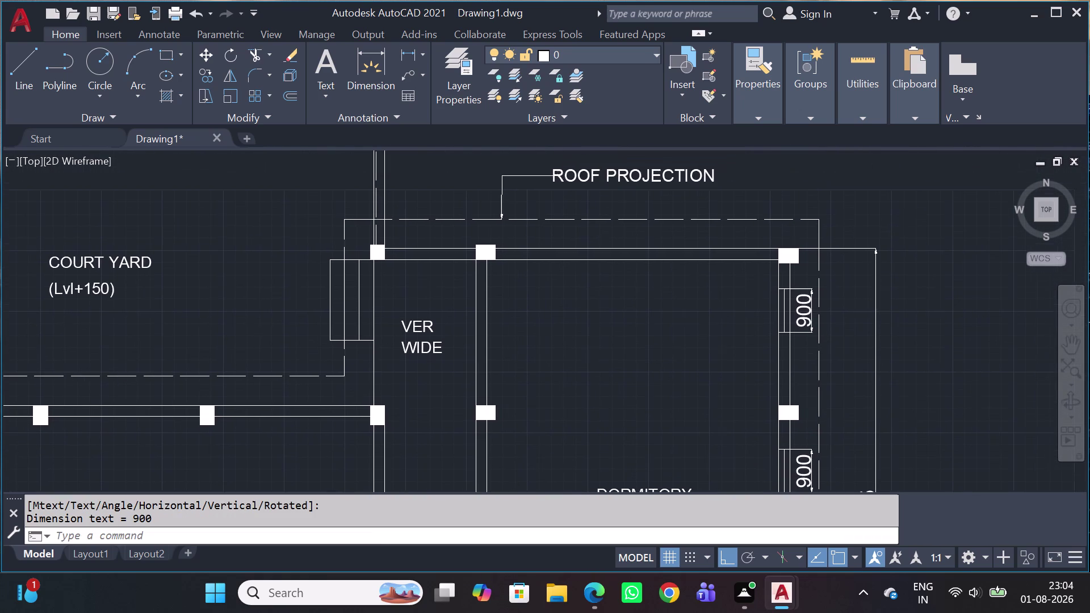
scroll(down, 3)
scroll(down, 3)
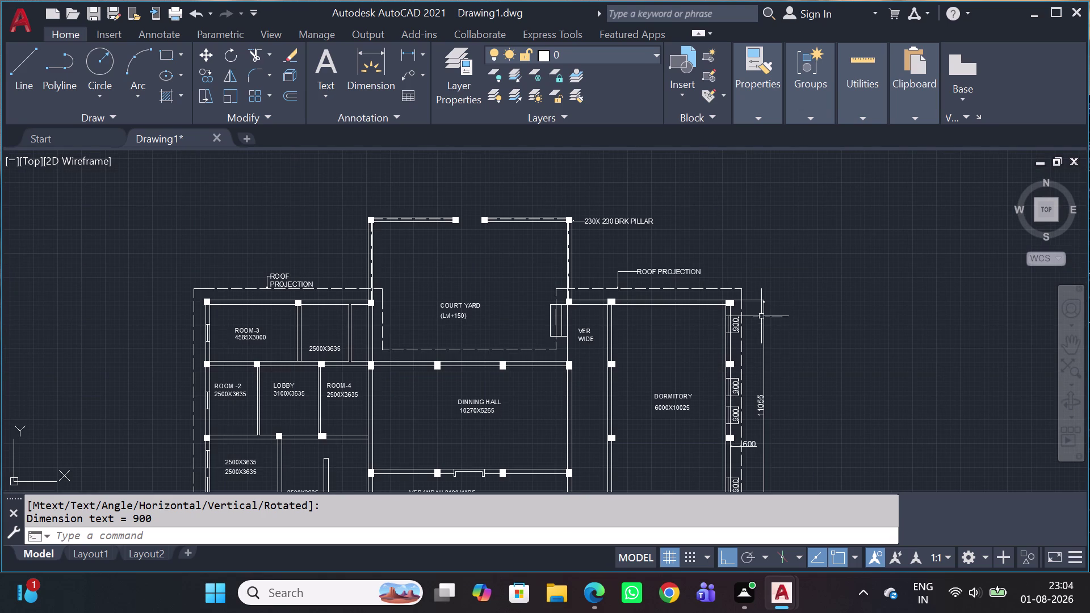
middle_drag(747, 317, 720, 286)
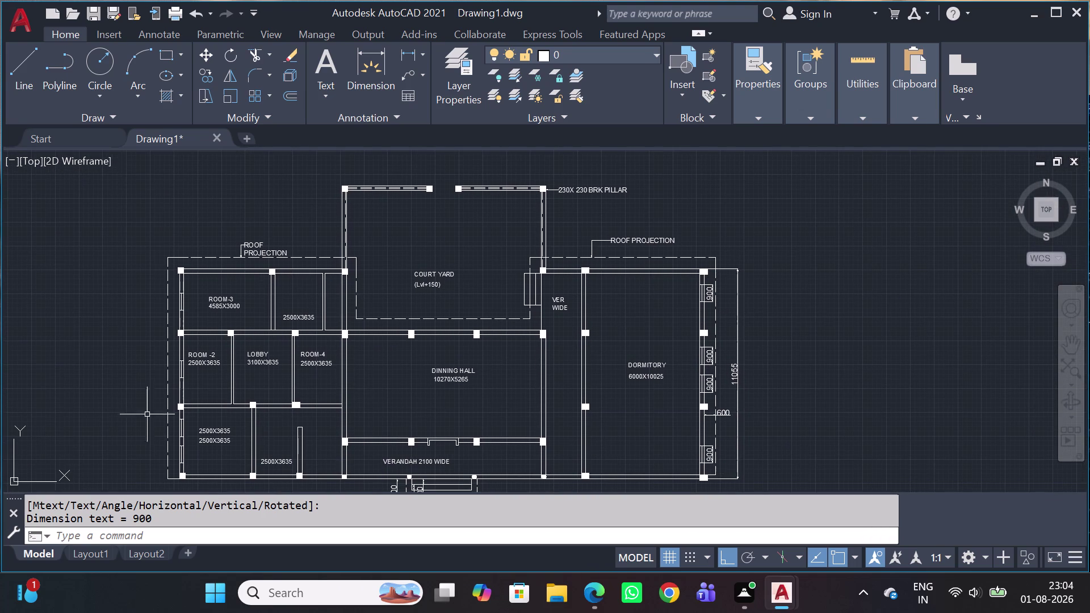
key(space)
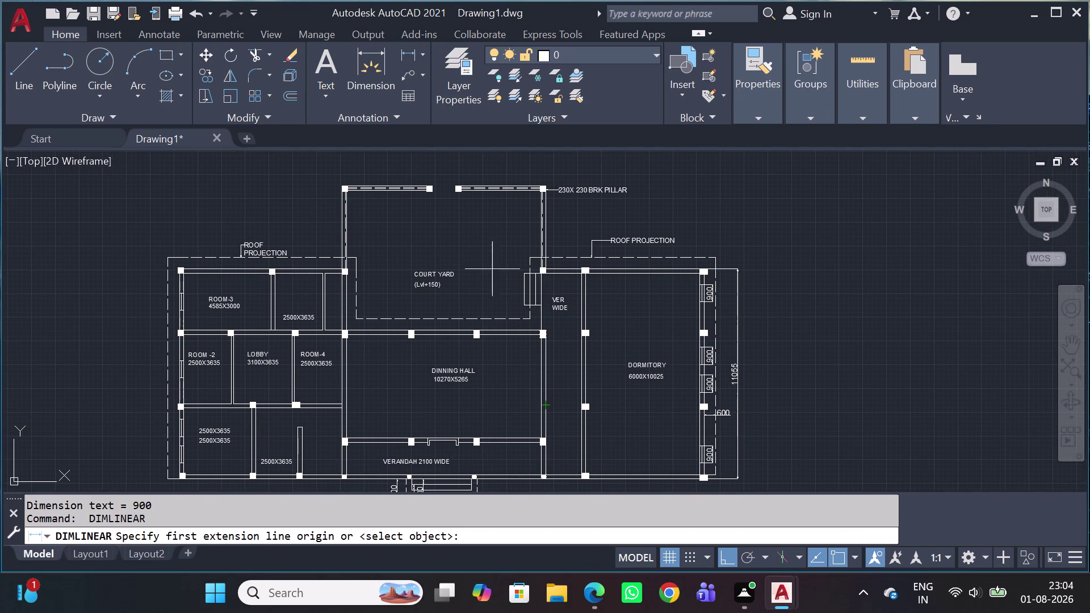
scroll(up, 3)
scroll(up, 3)
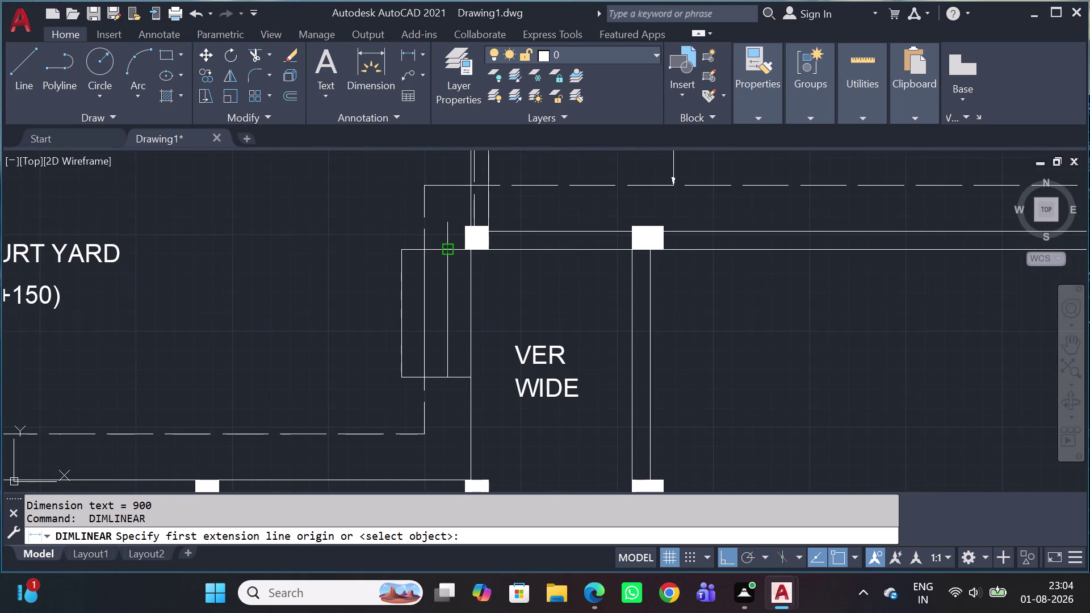
click(451, 254)
scroll(up, 3)
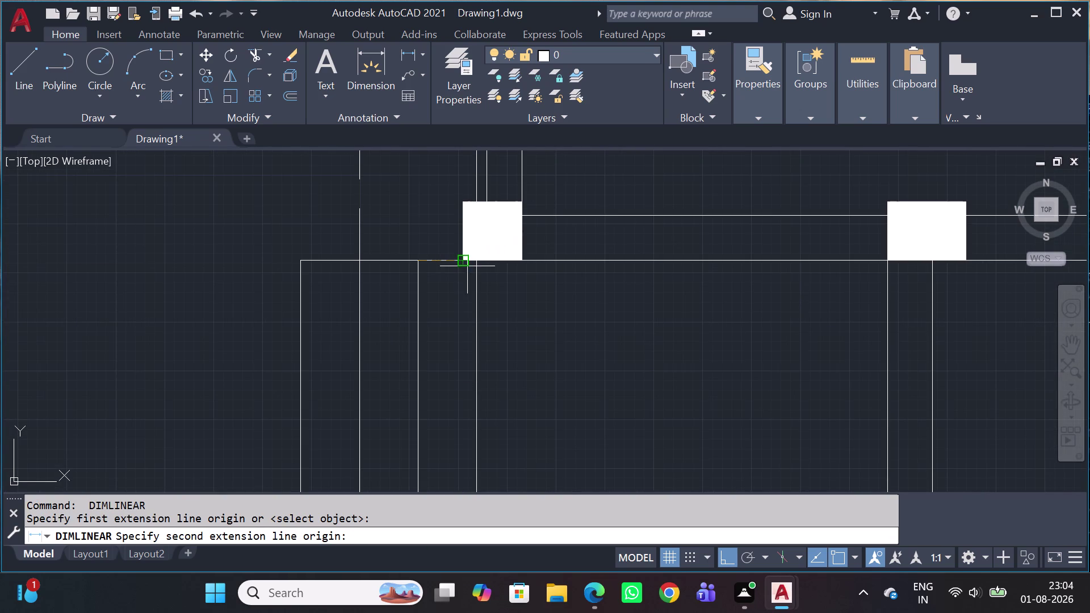
click(479, 265)
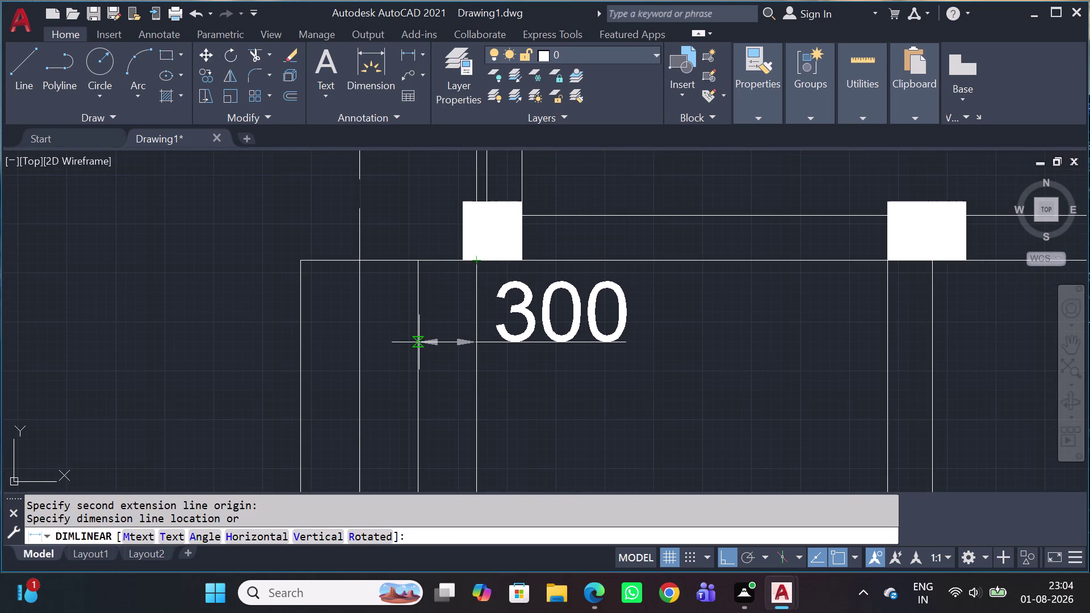
scroll(down, 3)
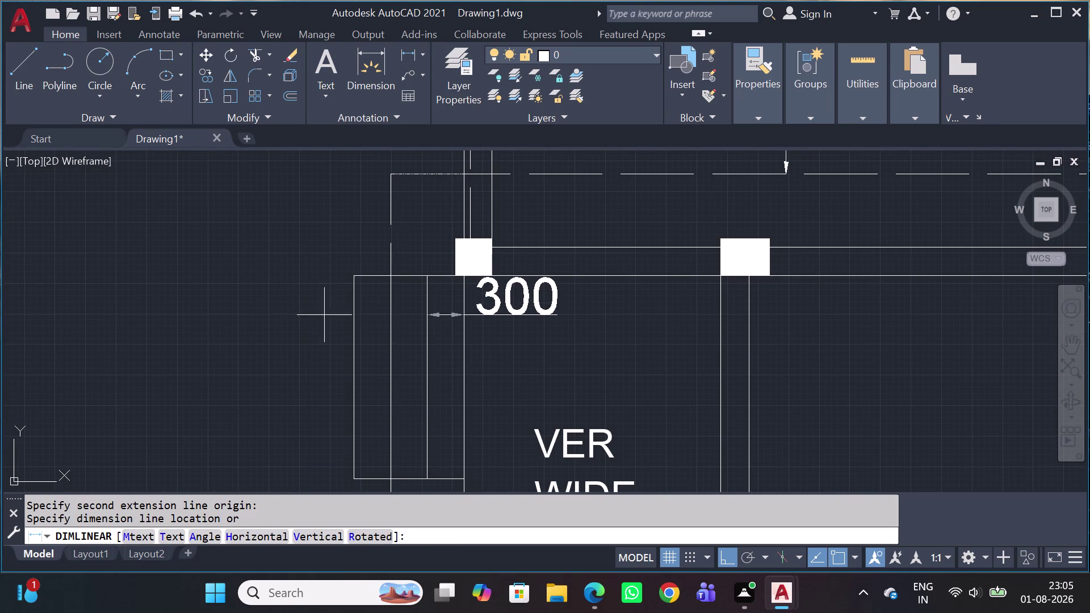
click(400, 330)
Add two more 300 dimensions across the step lines.
key(space)
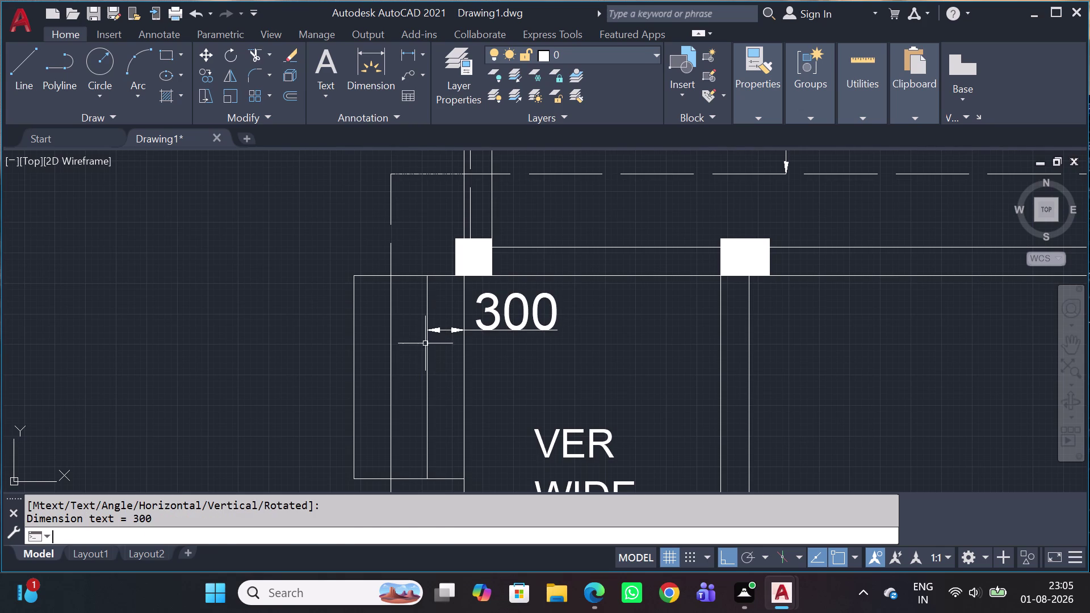
click(428, 276)
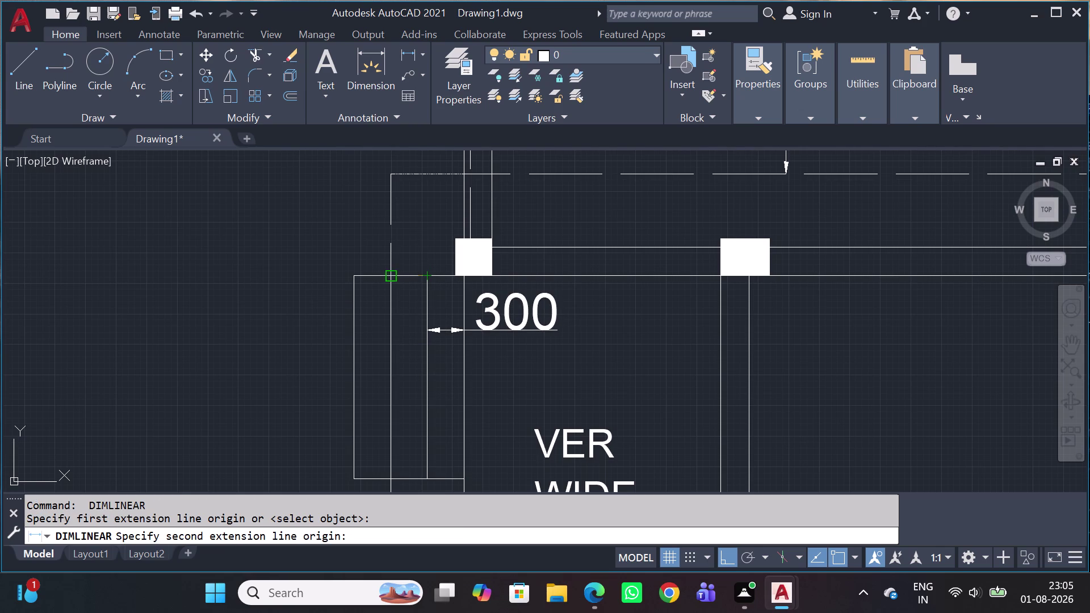
click(390, 274)
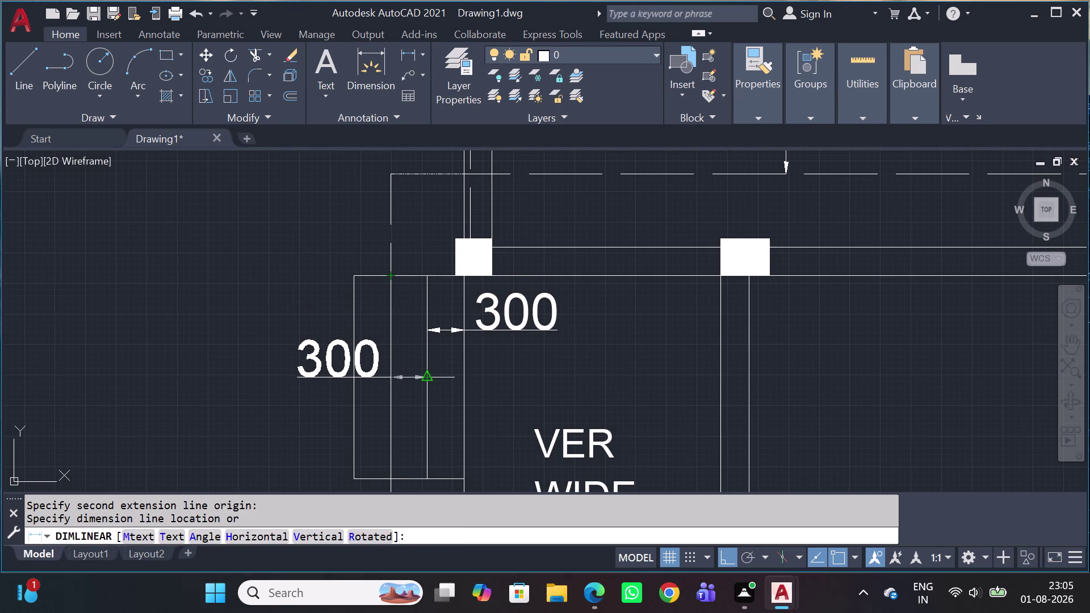
click(432, 378)
scroll(down, 3)
middle_drag(407, 464, 430, 337)
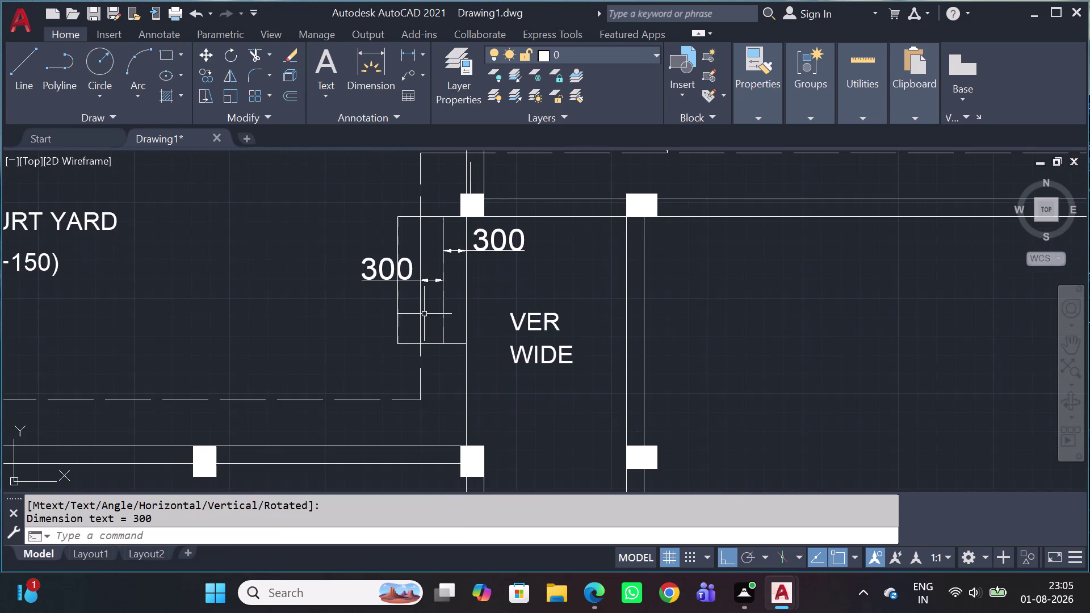
key(space)
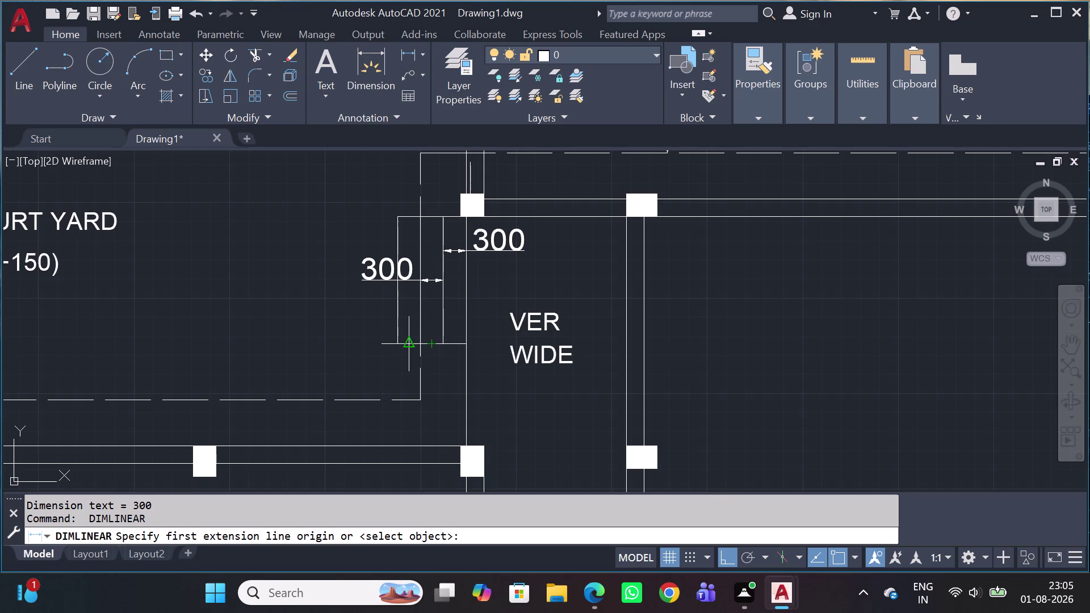
click(420, 347)
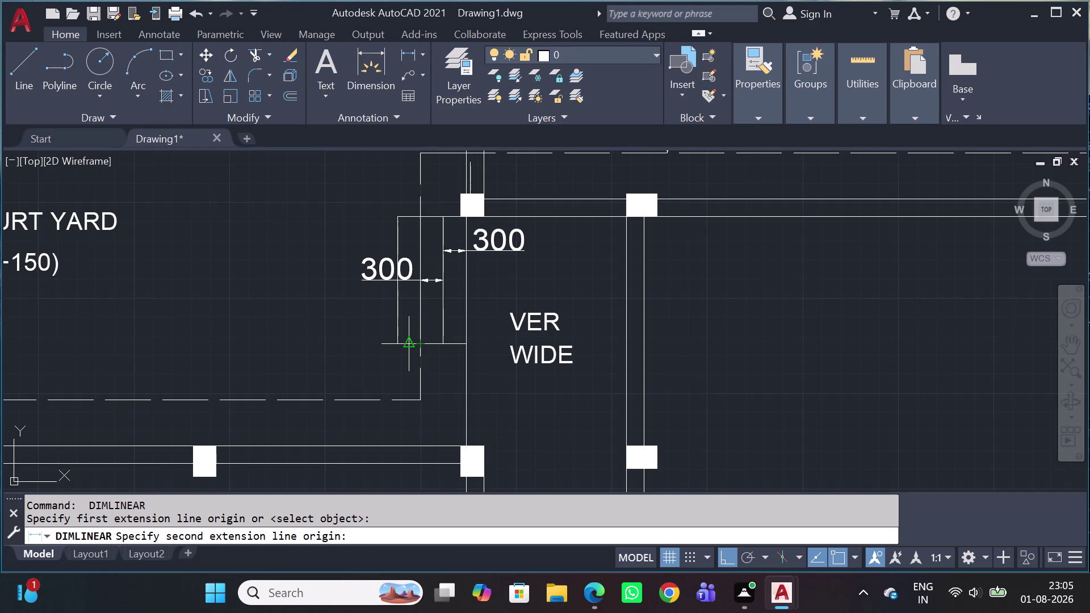
click(396, 342)
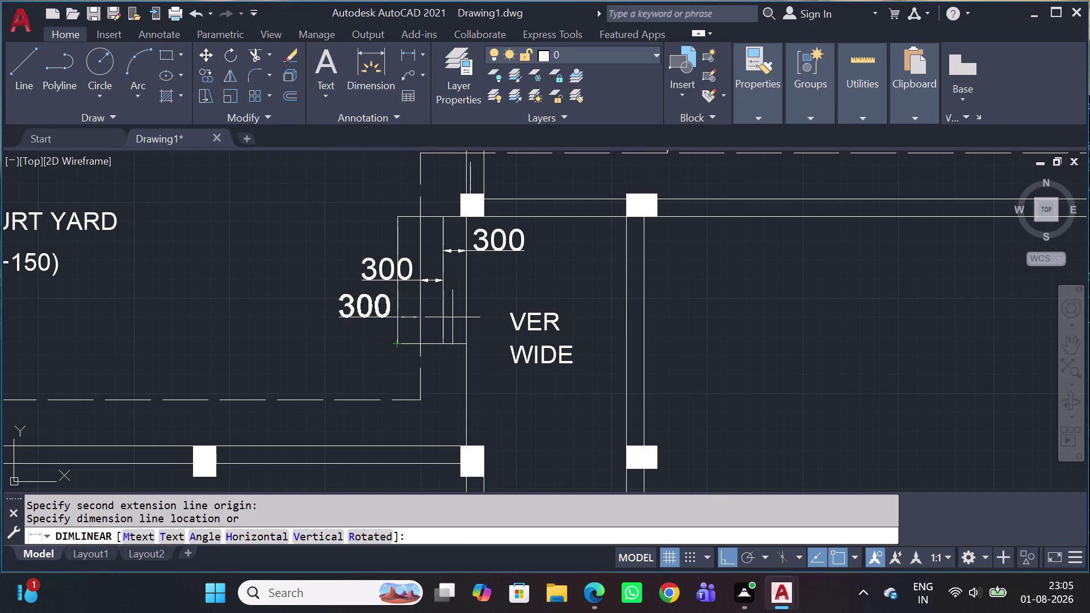
click(452, 316)
Shift the top 300 dimension's text to the left.
click(526, 237)
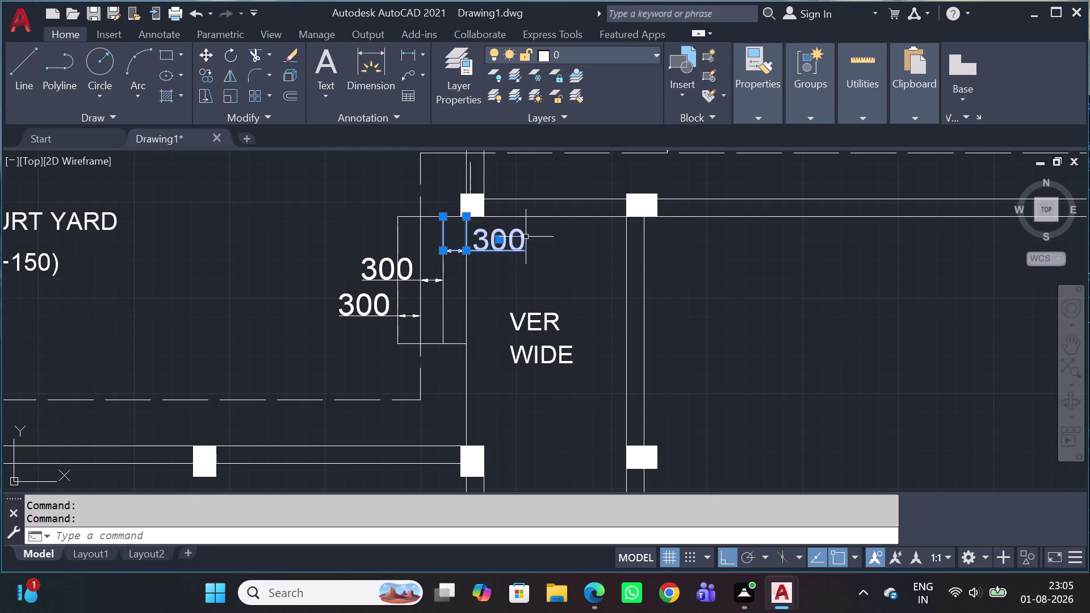
click(496, 242)
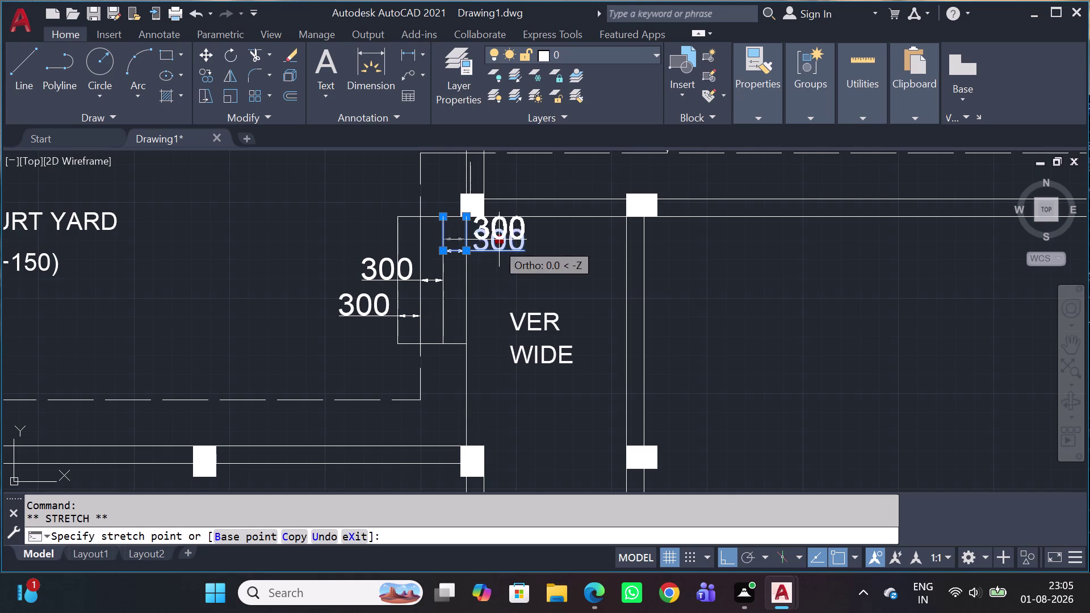
click(416, 250)
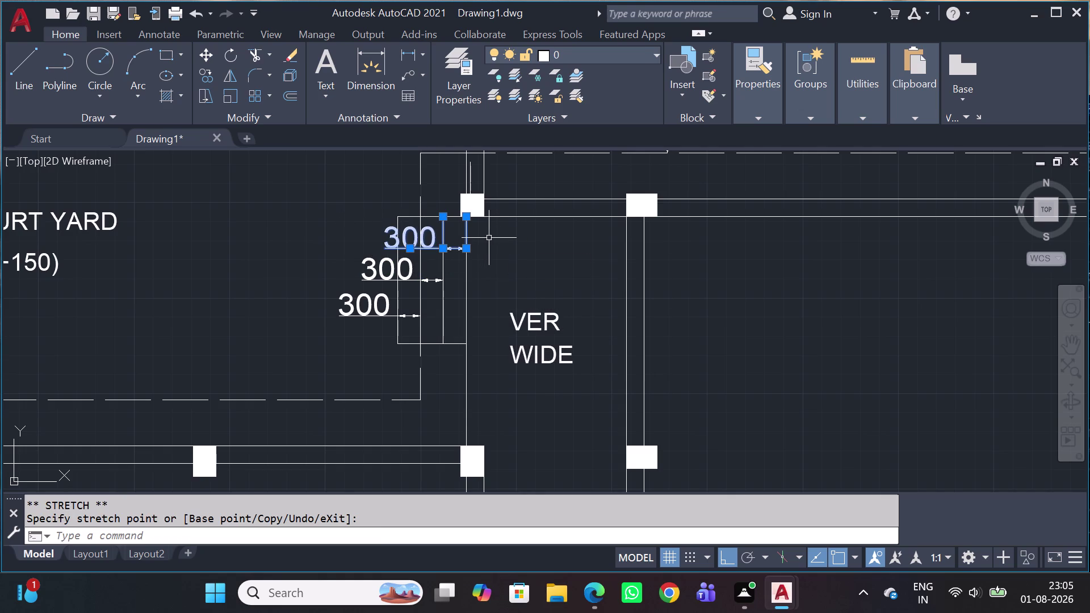
key(Escape)
scroll(down, 3)
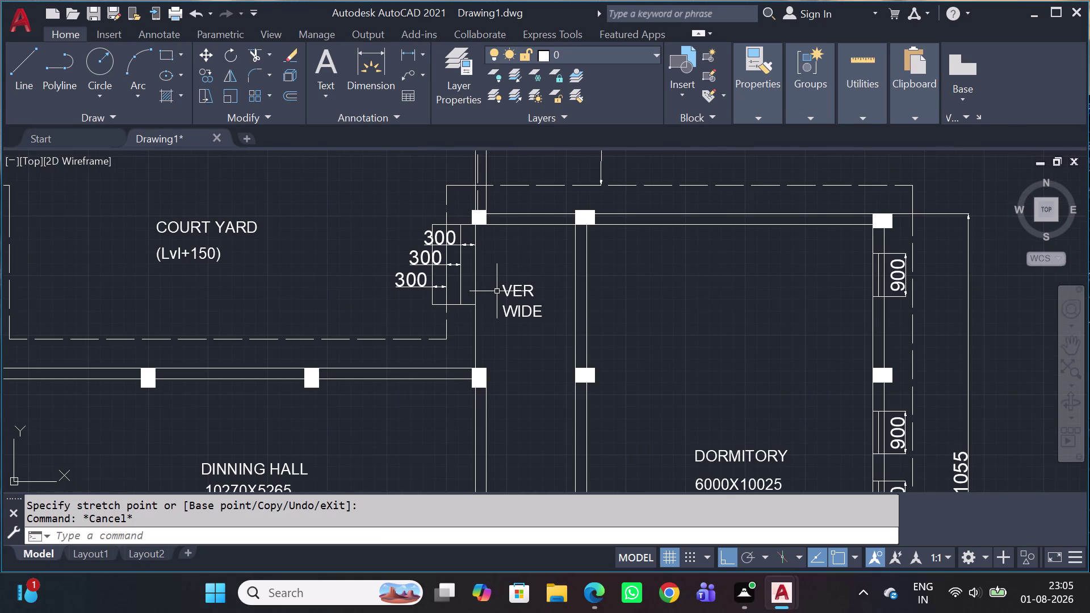
key(space)
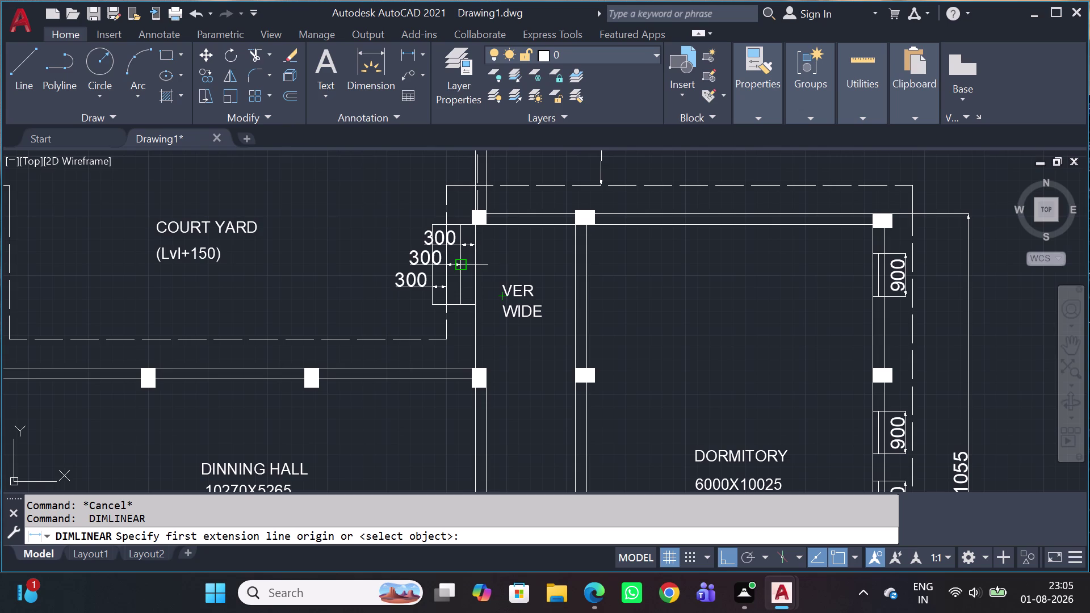
Dimension the verandah opening edge to edge as 2100, placed above the VER WIDE label.
scroll(up, 3)
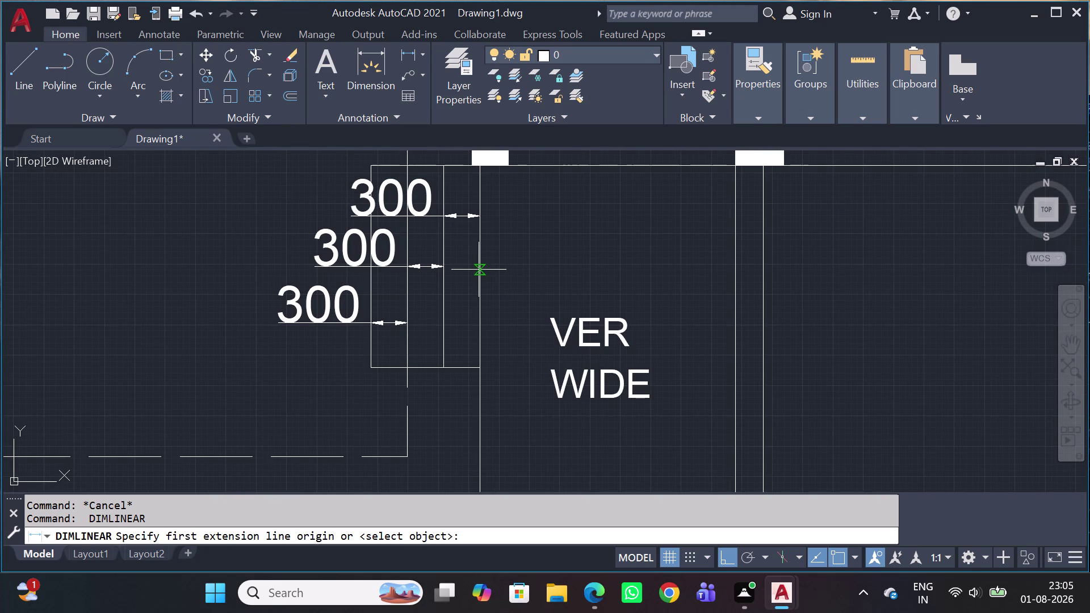
click(478, 270)
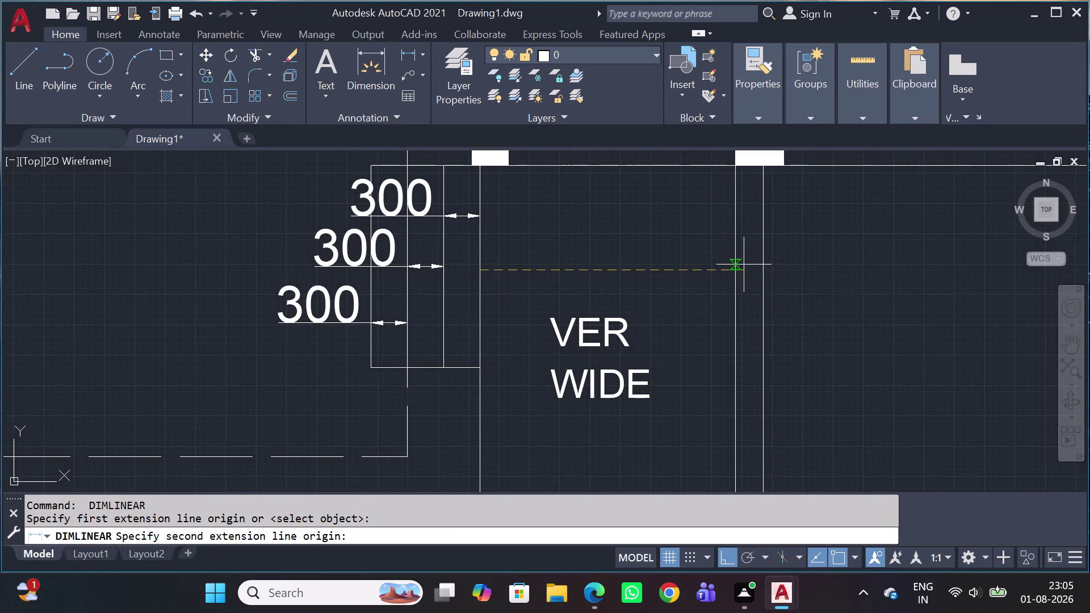
click(733, 272)
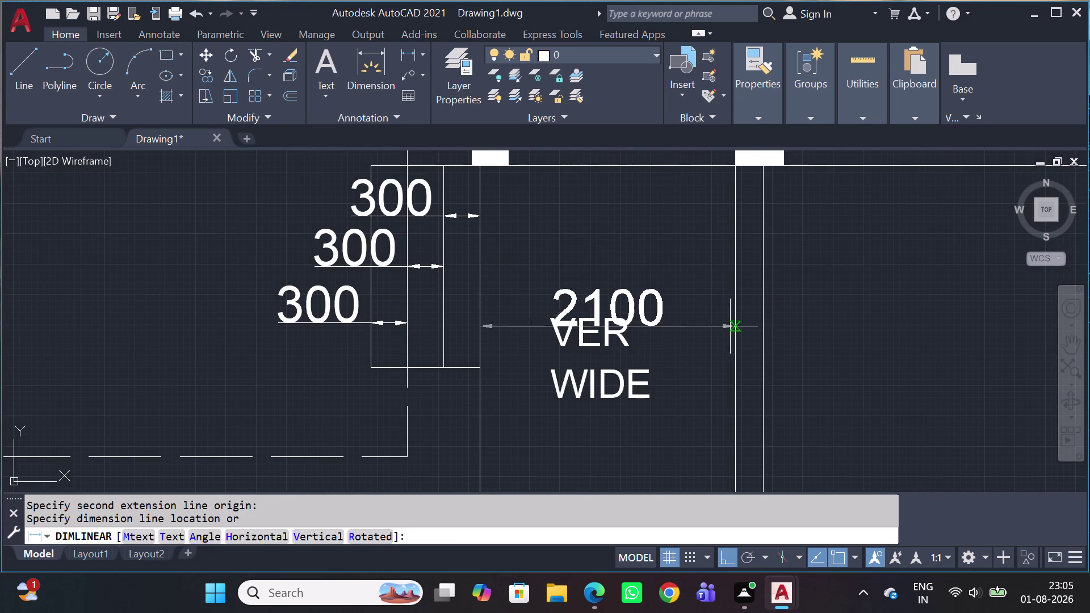
middle_drag(810, 502, 819, 502)
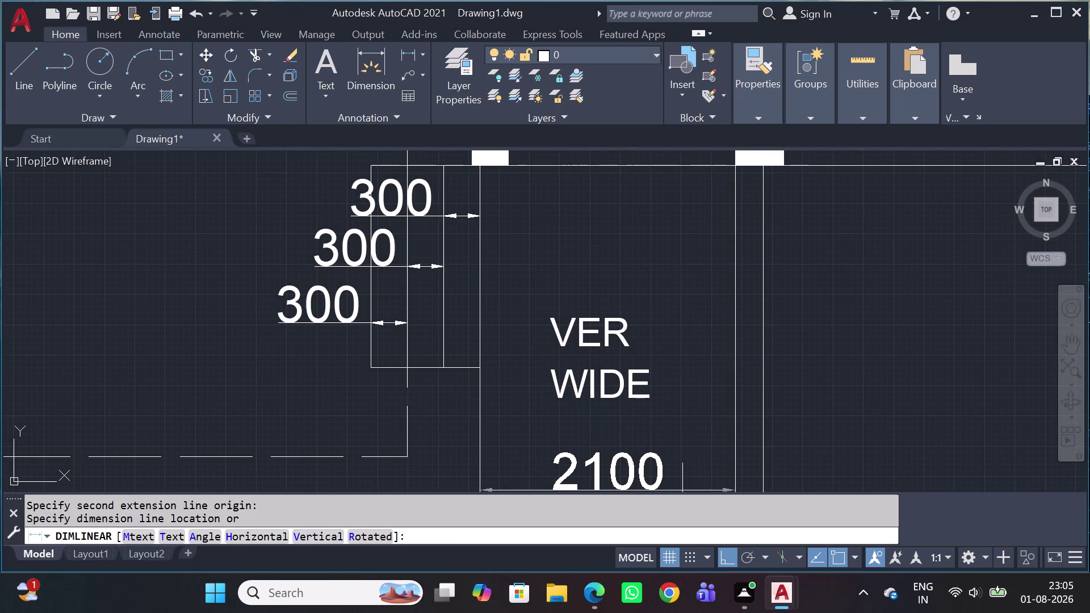
middle_drag(819, 502, 800, 373)
click(721, 271)
scroll(down, 3)
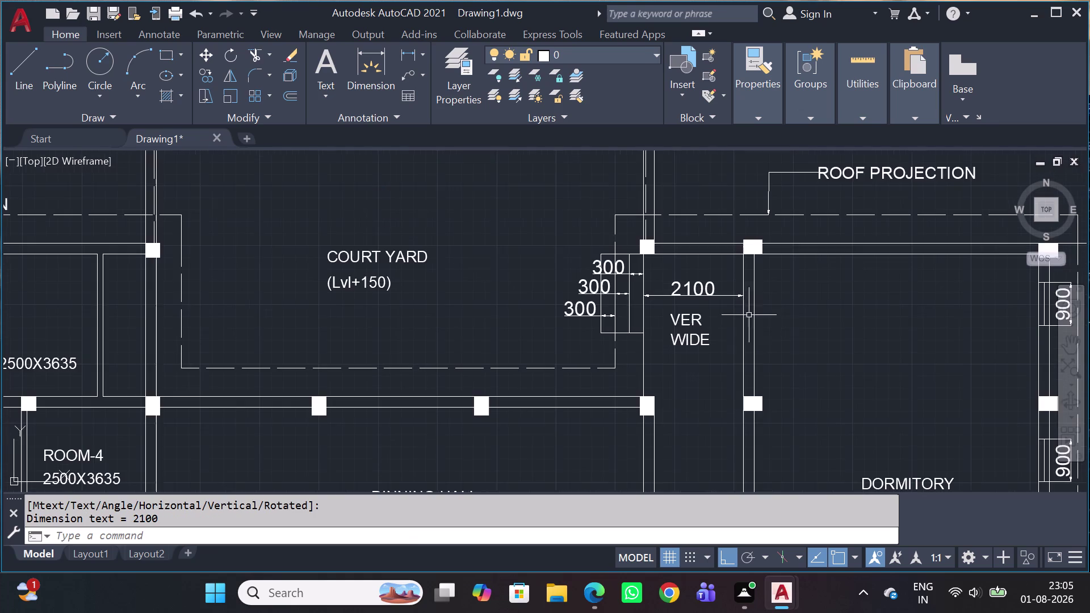
middle_drag(808, 393, 285, 94)
scroll(down, 3)
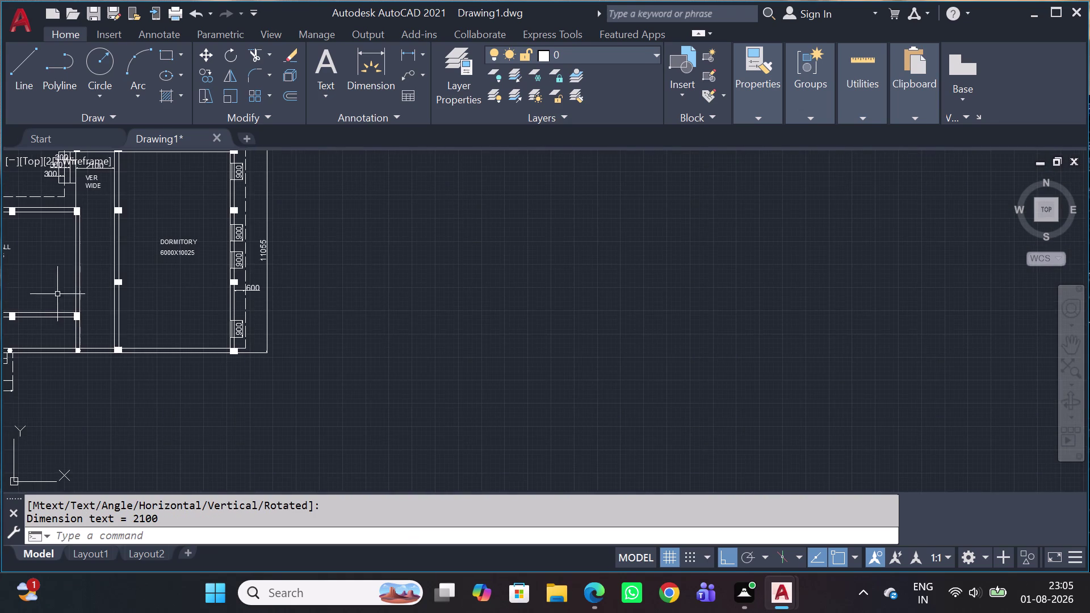
middle_drag(60, 302, 358, 303)
Add a vertical 5265 dimension from a top dining-hall pillar to the verandah pillar.
key(space)
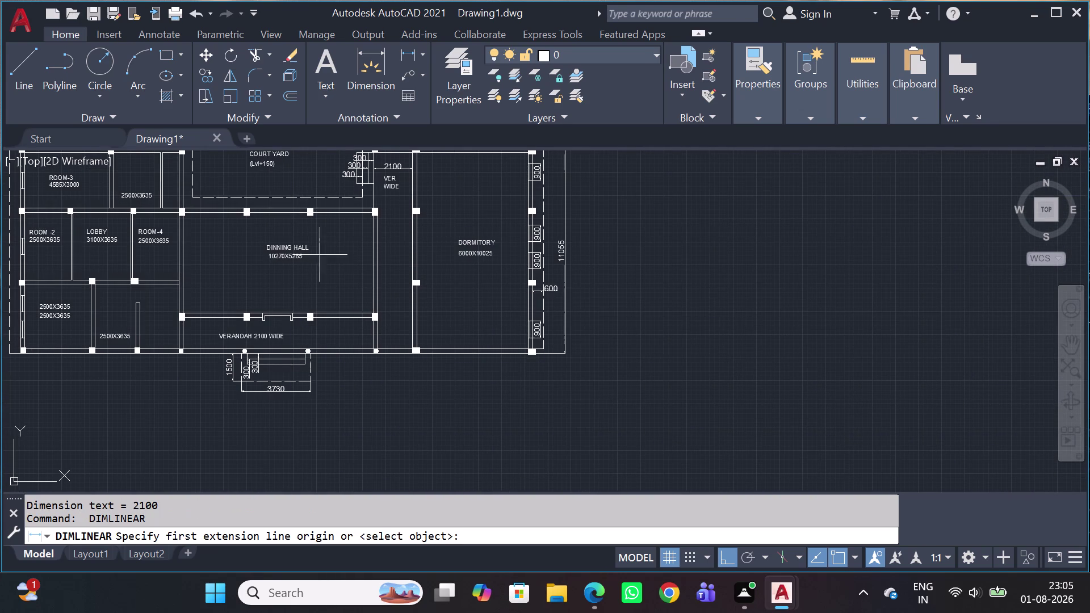
scroll(up, 3)
scroll(up, 3)
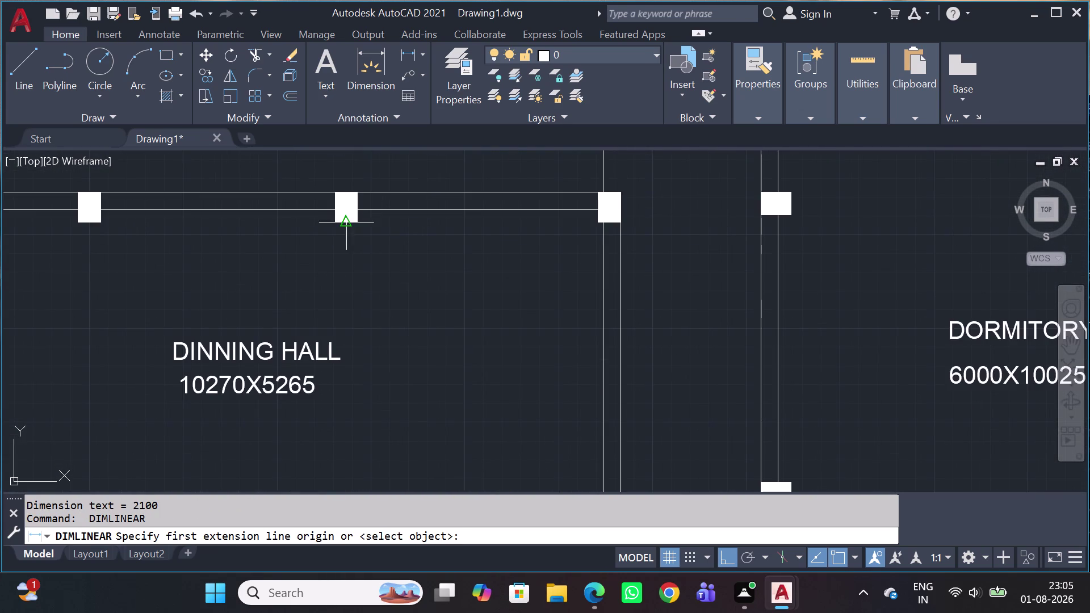
click(344, 228)
scroll(down, 3)
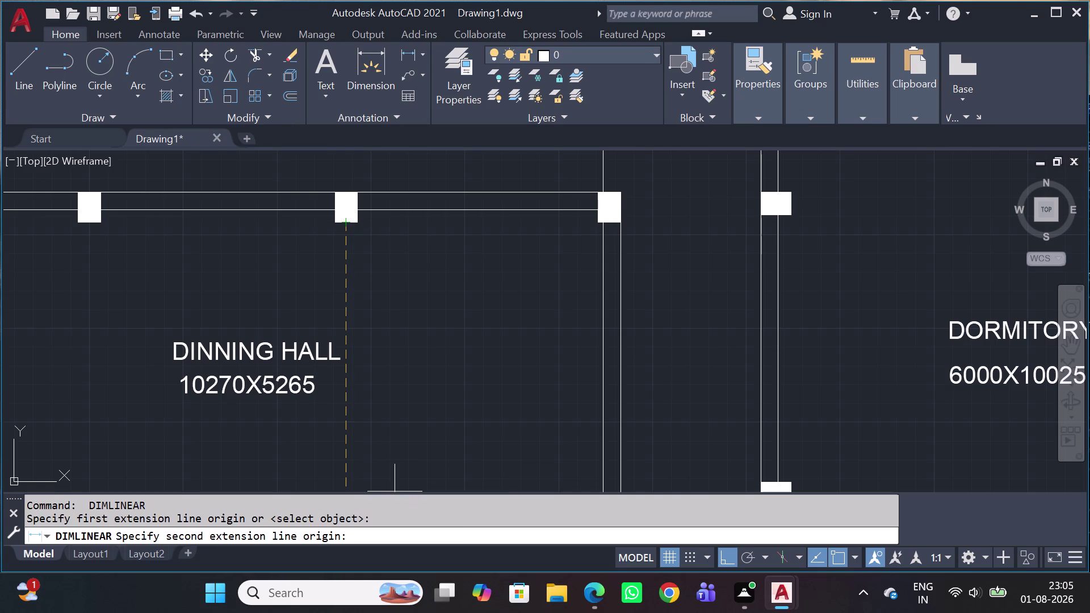
middle_drag(383, 438, 487, 209)
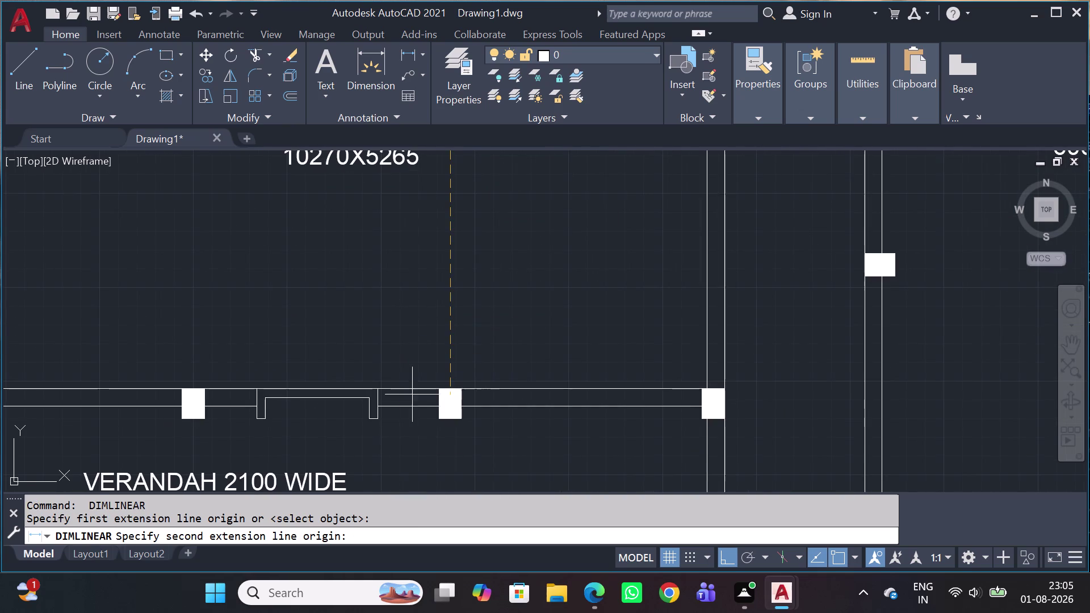
scroll(up, 3)
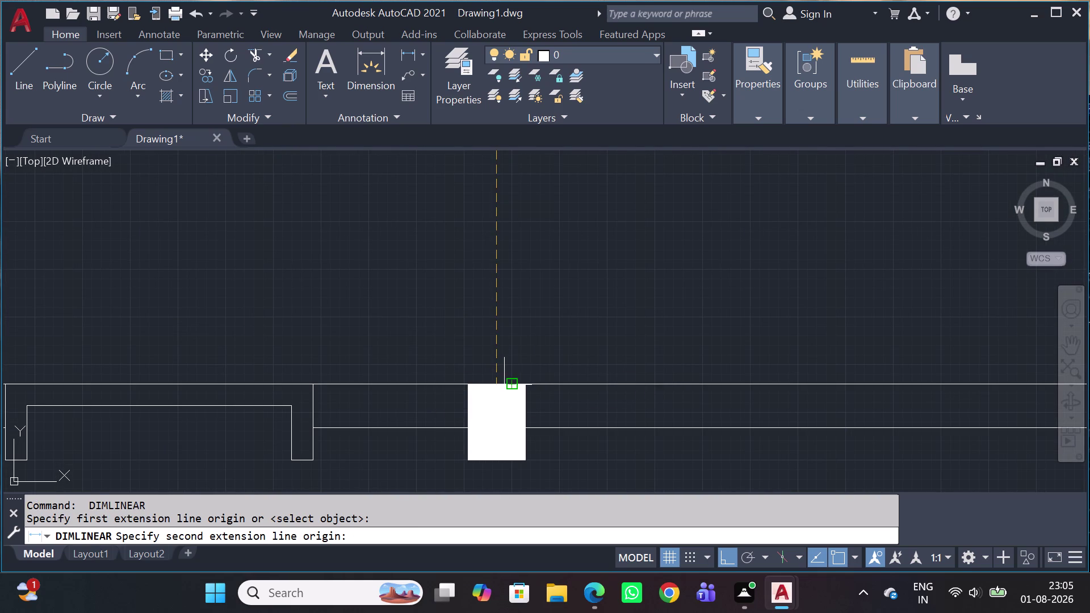
click(500, 387)
scroll(down, 3)
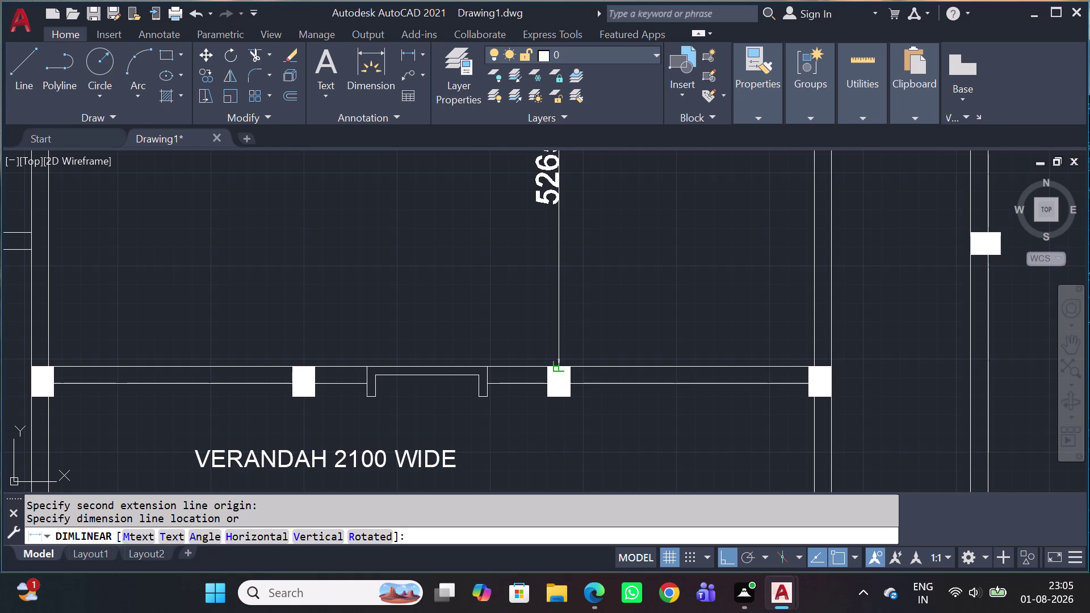
click(559, 369)
scroll(down, 3)
middle_drag(549, 328, 612, 371)
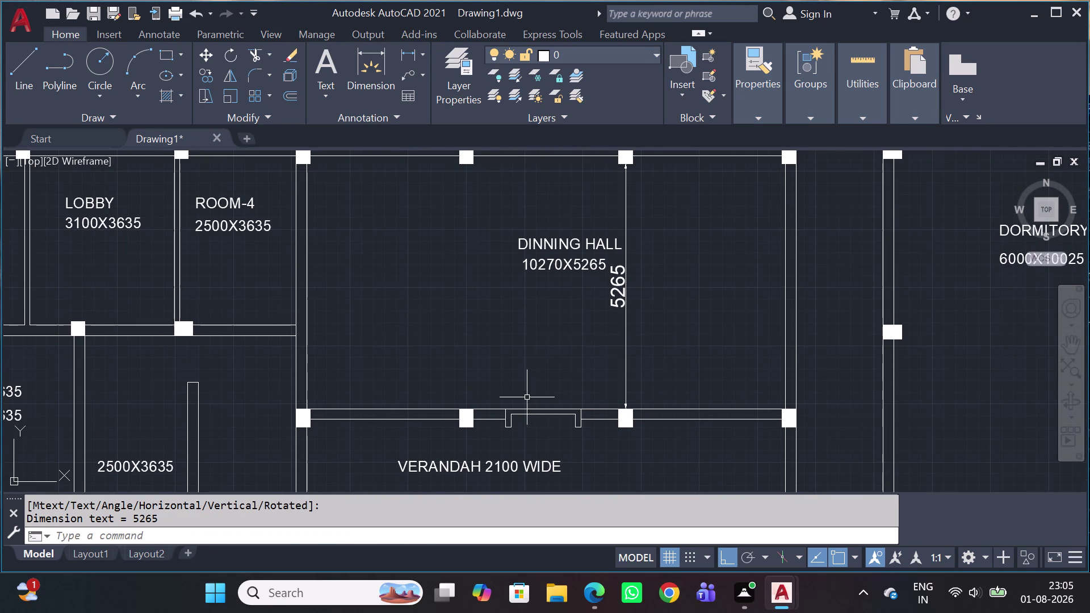
Add the second 5265 dimension from the next top pillar to the verandah pillar below.
key(space)
scroll(up, 3)
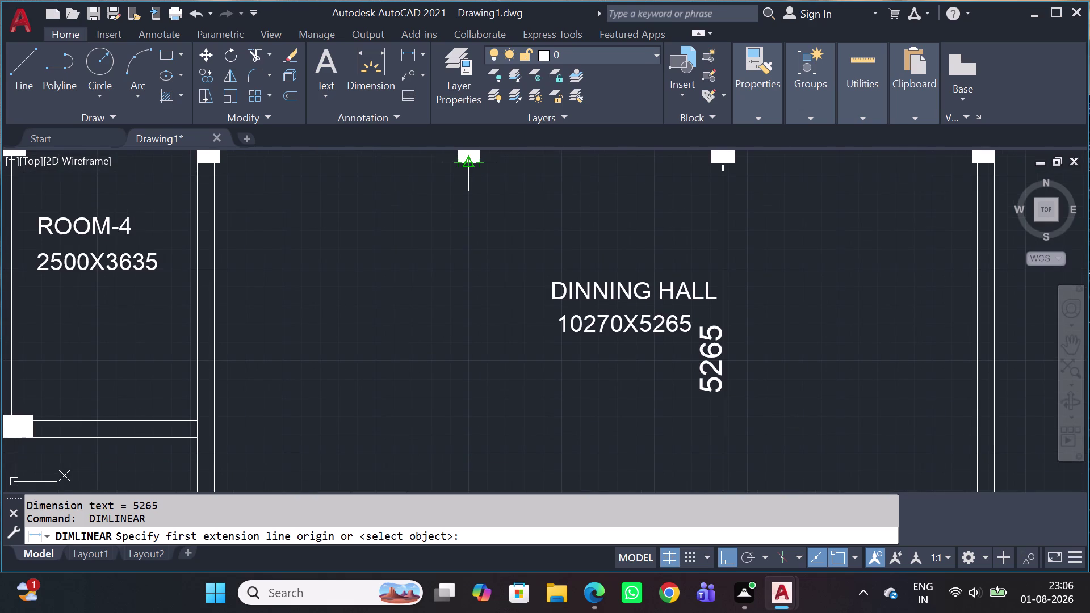
click(469, 167)
scroll(down, 3)
scroll(up, 3)
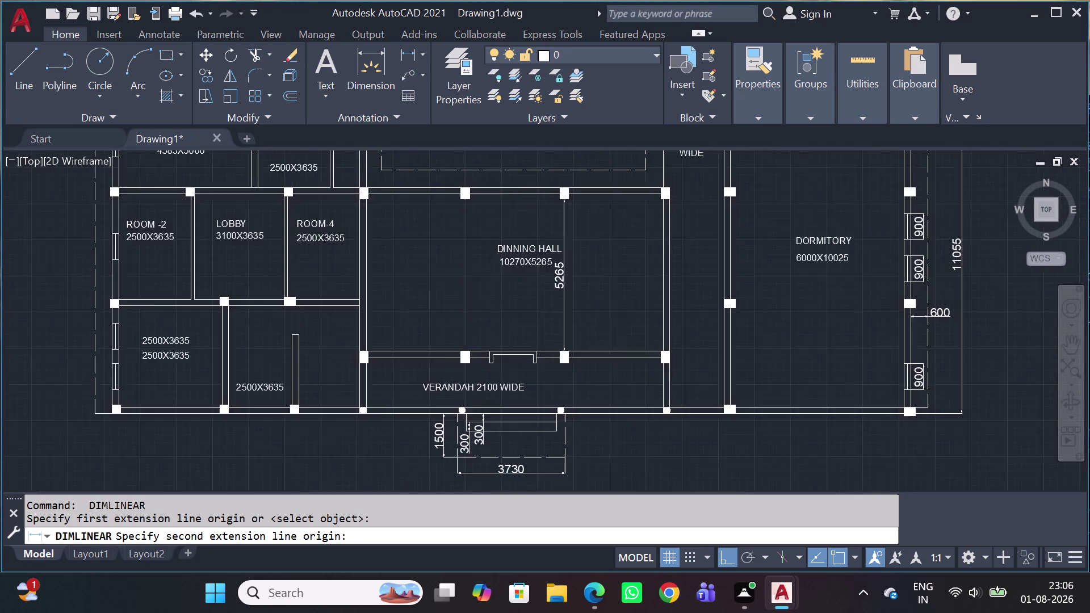
scroll(up, 3)
scroll(up, 3)
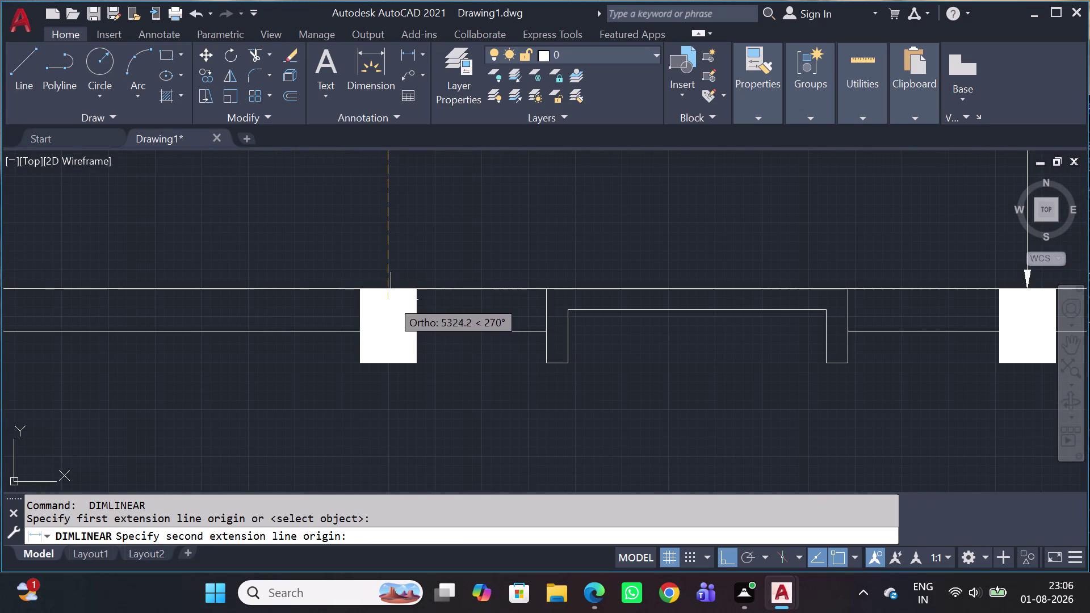
click(387, 293)
scroll(down, 3)
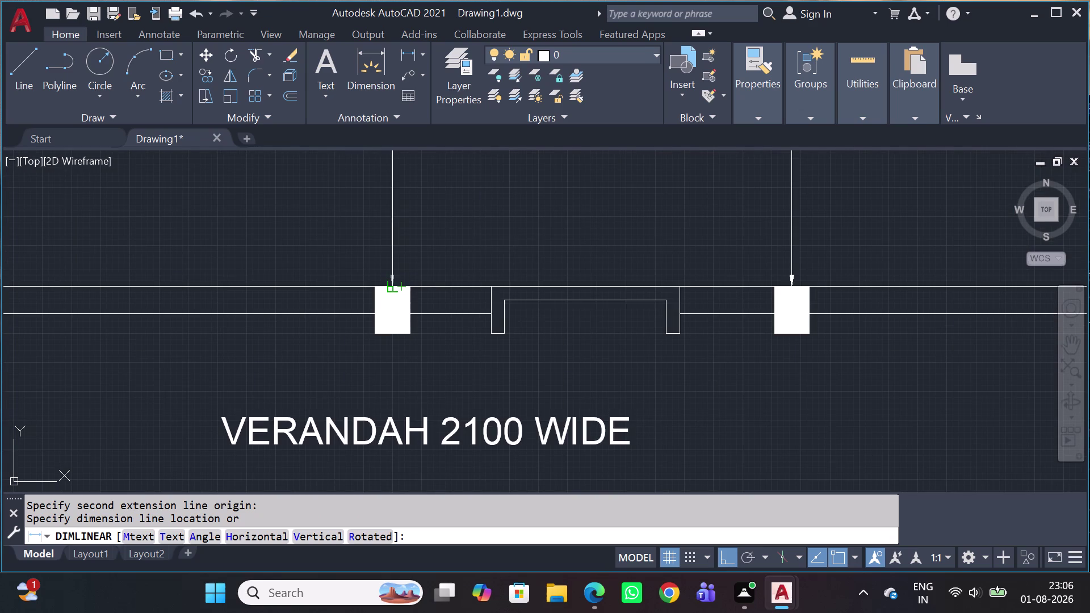
click(386, 284)
scroll(down, 3)
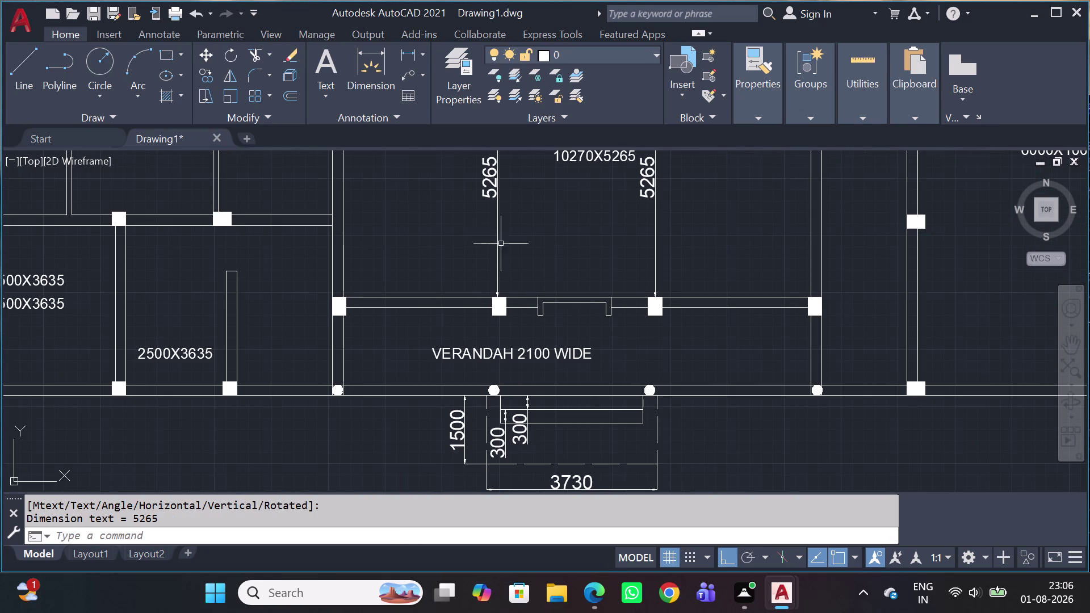
middle_drag(508, 255, 549, 345)
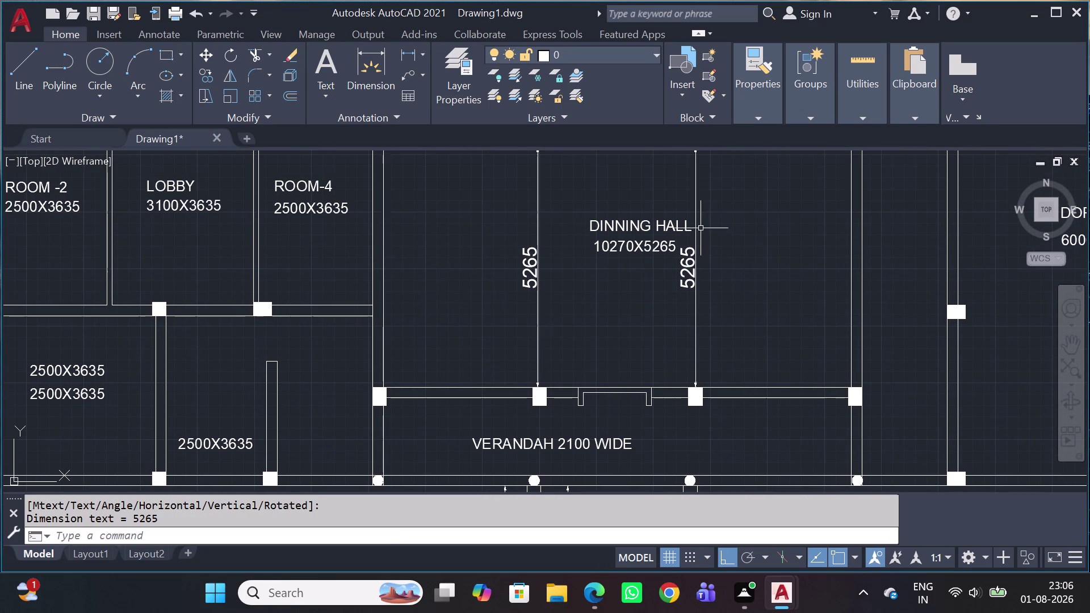
middle_drag(708, 233, 726, 261)
scroll(down, 3)
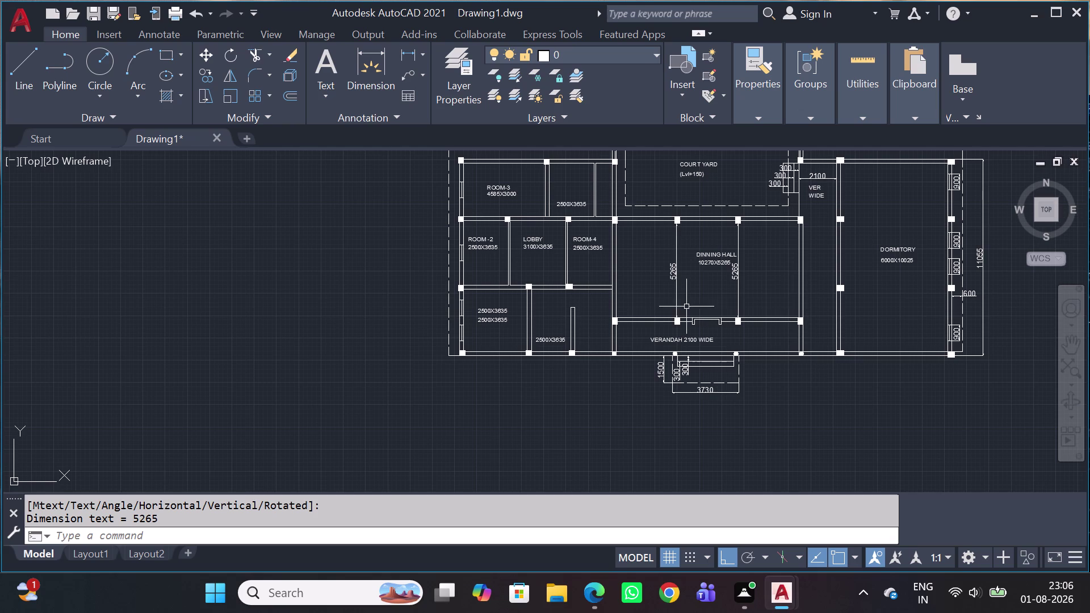
middle_click(707, 309)
scroll(up, 3)
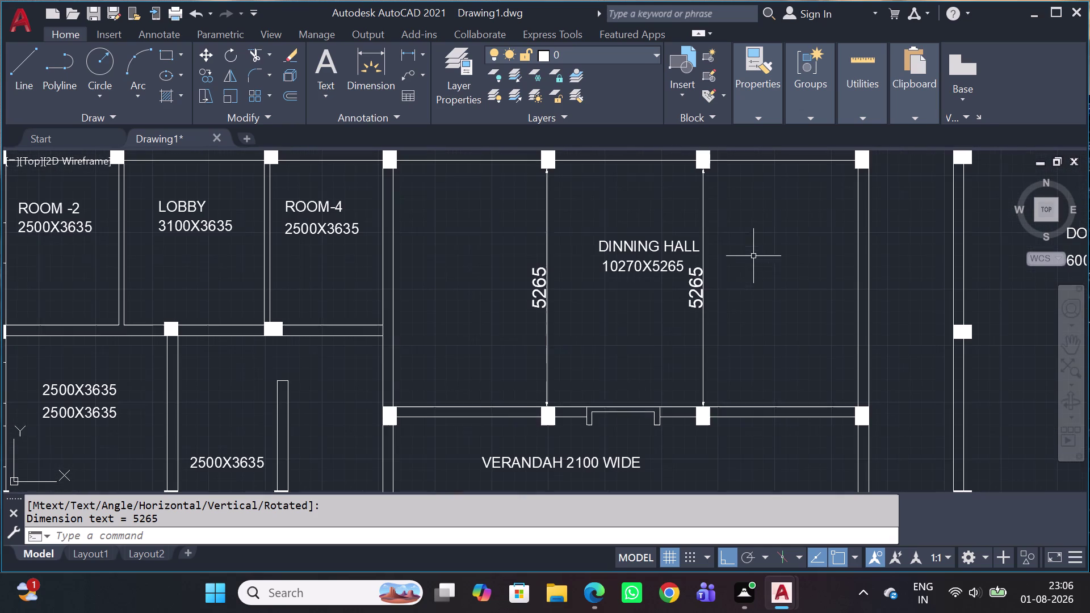
click(729, 314)
Delete both 5265 dimensions from the dining hall.
click(662, 339)
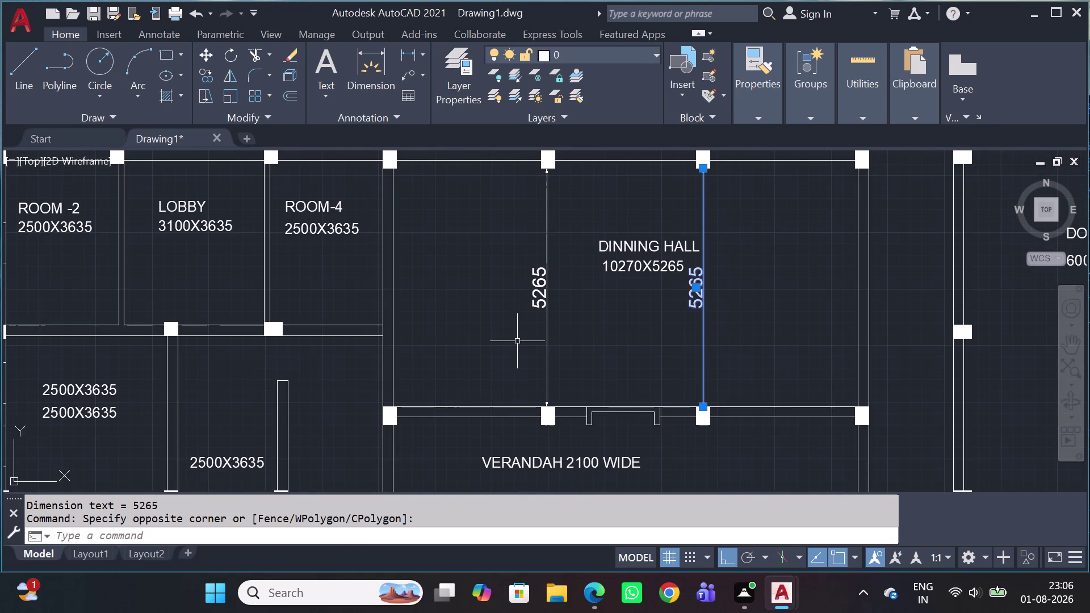
key(Delete)
click(559, 309)
click(469, 320)
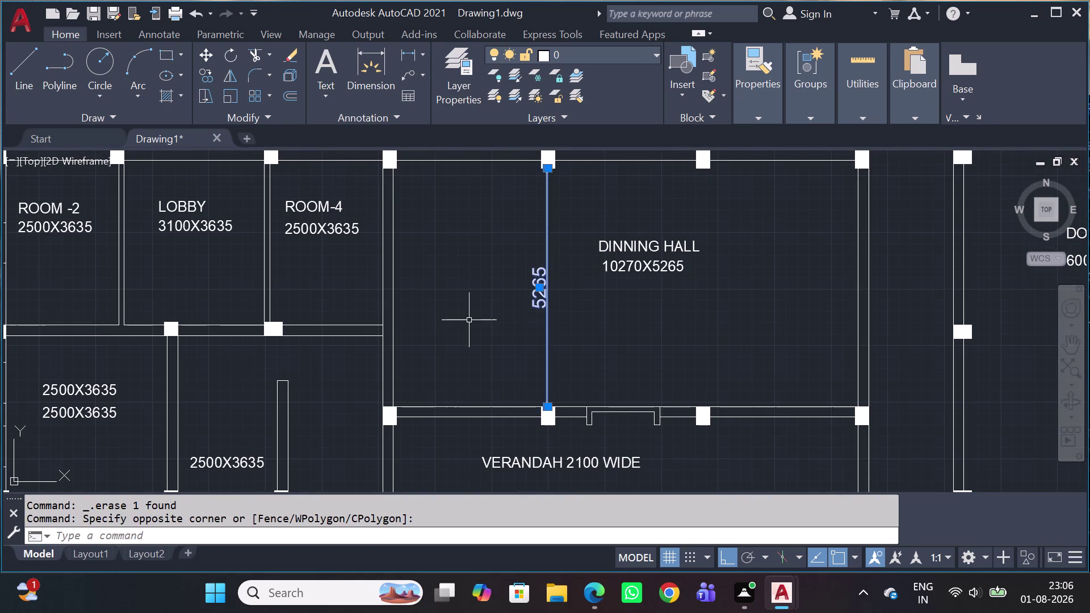
key(Delete)
Draw a line from the upper dining-hall pillar to the verandah pillar, adjusting its linetype.
key(l)
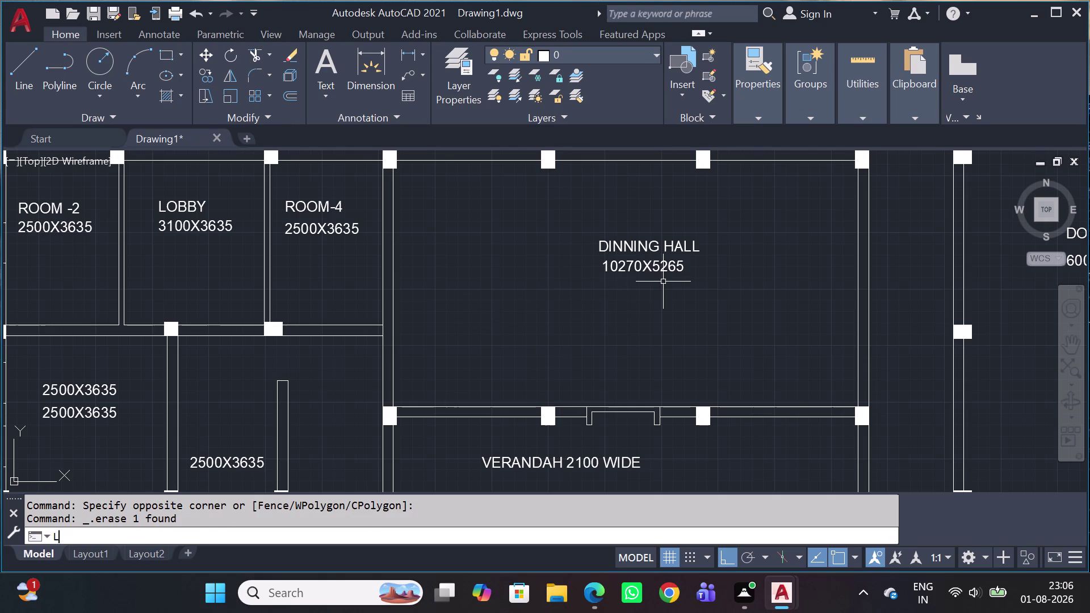
key(space)
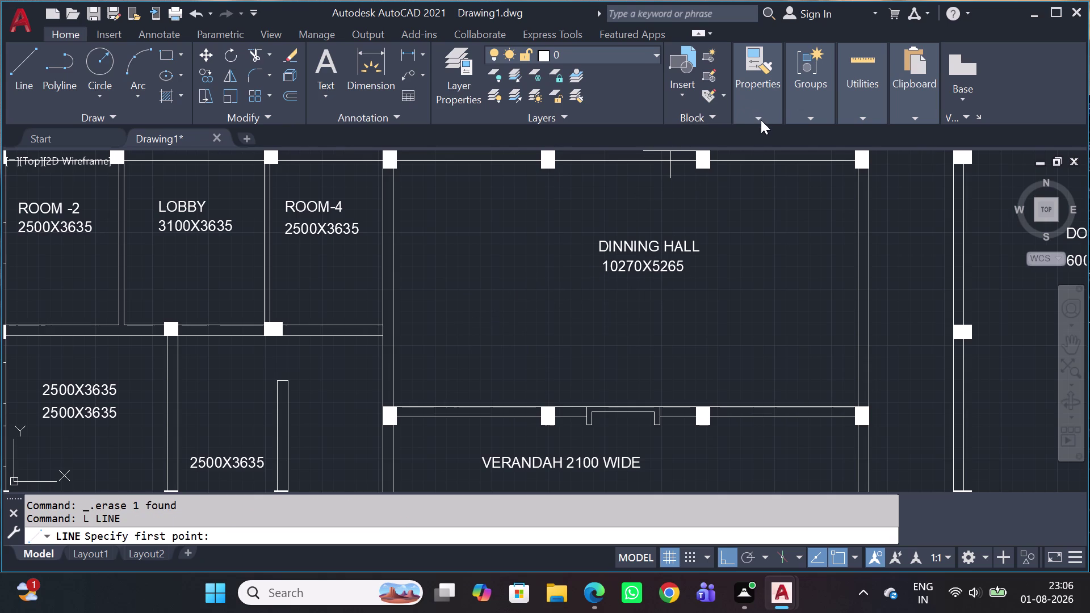
click(760, 120)
click(818, 175)
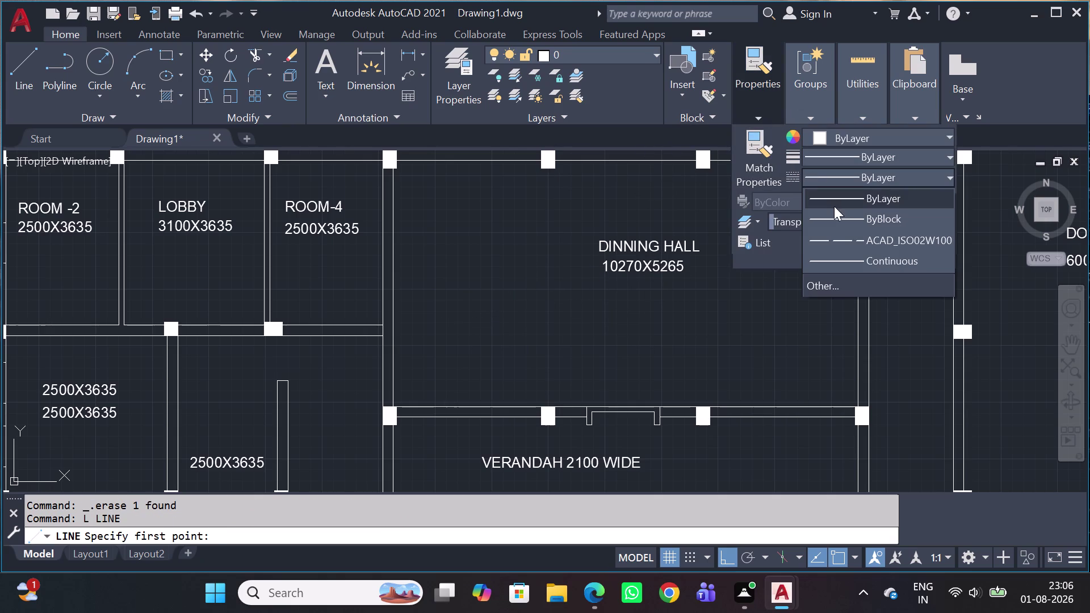
click(839, 244)
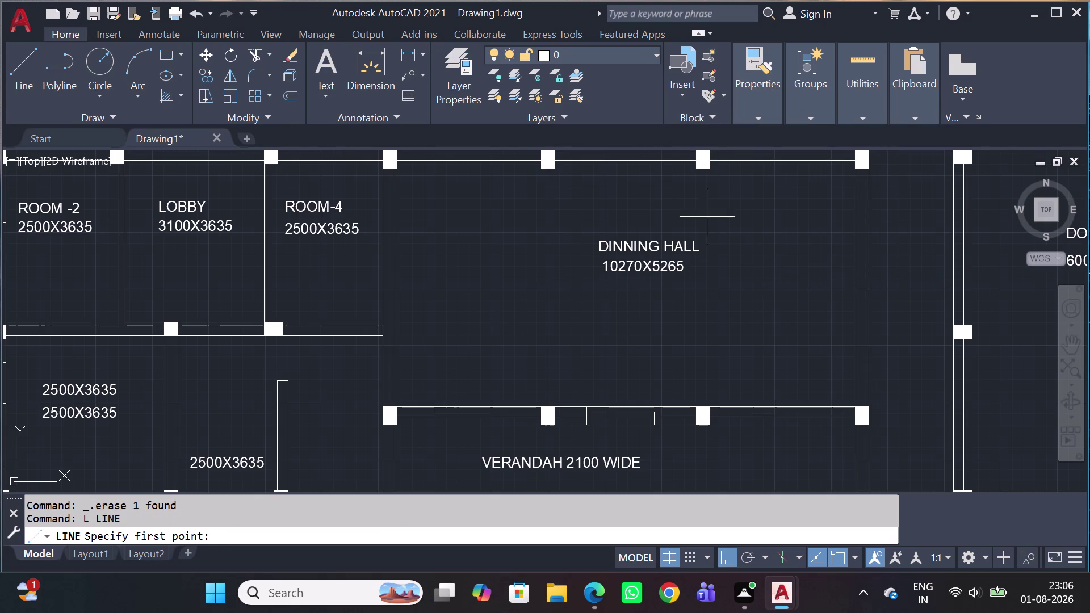
drag(706, 169, 705, 182)
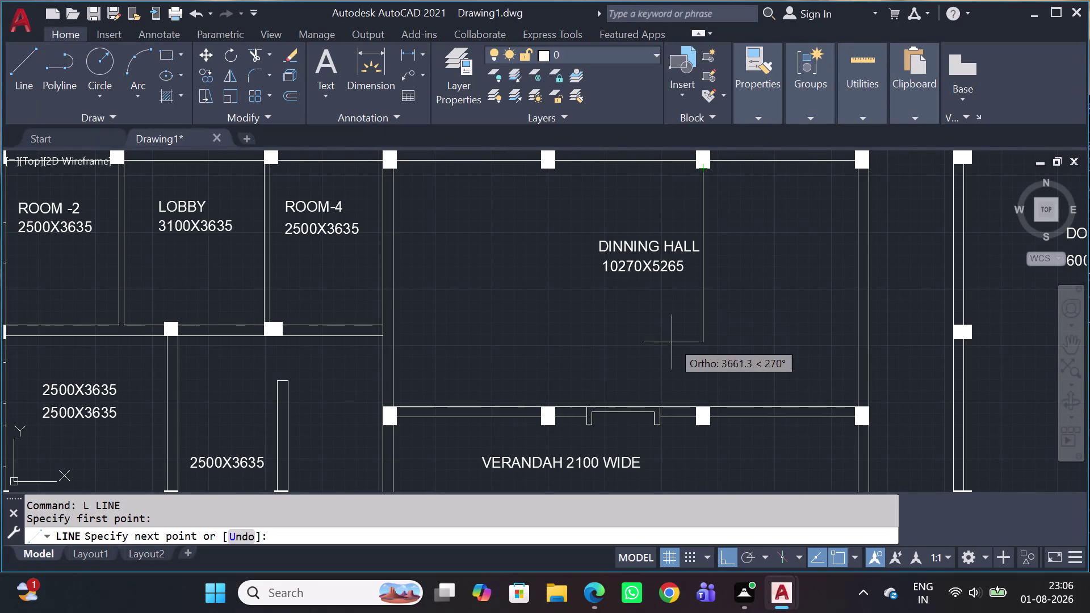
click(696, 407)
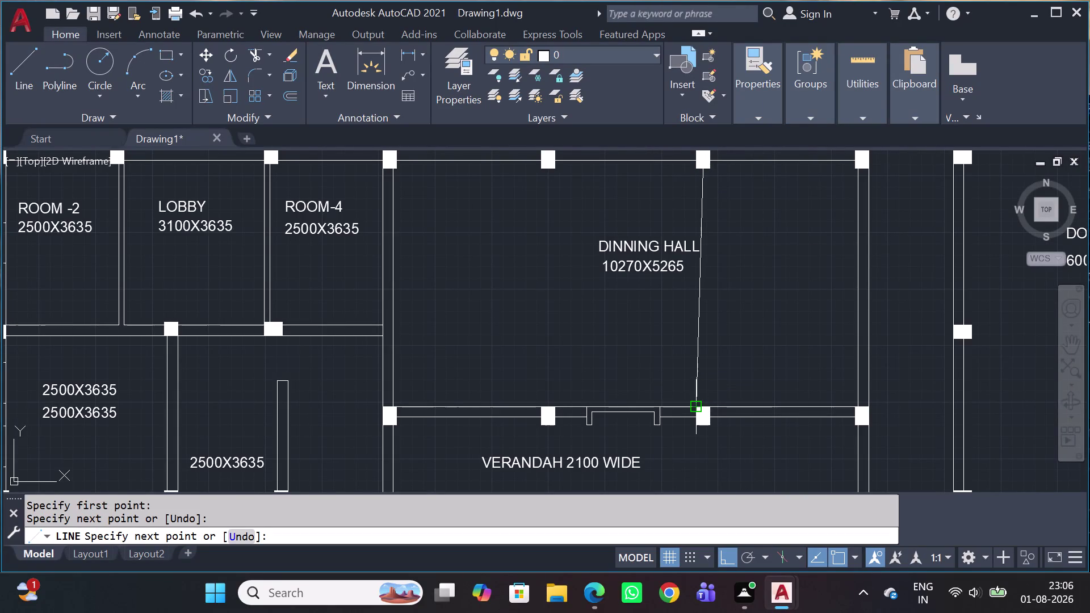
key(space)
Undo the slanted line and erase the restored 5265 dimension.
key(ctrl+z)
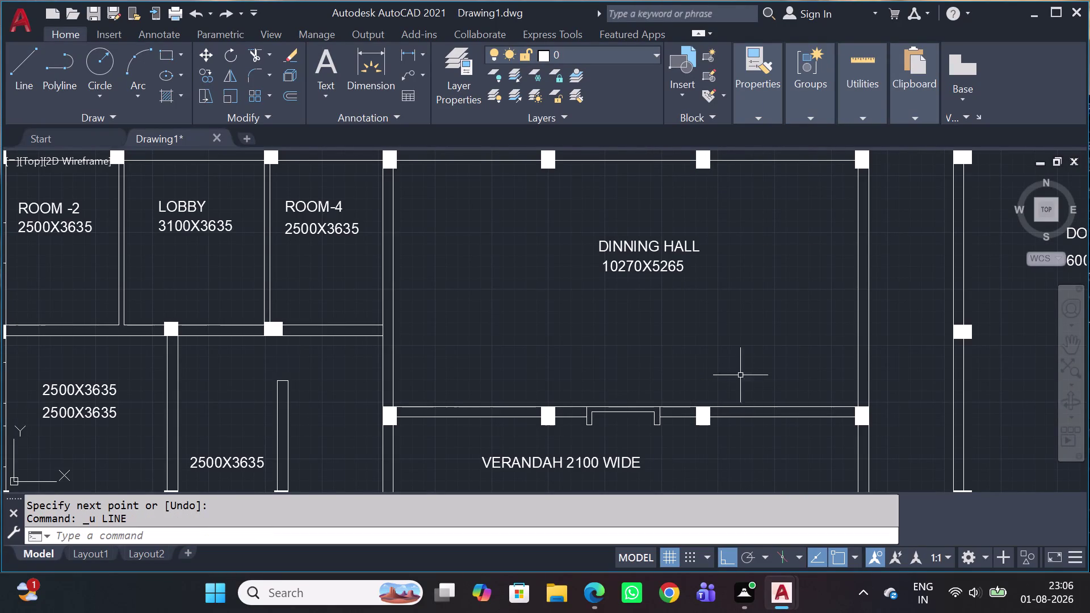
key(space)
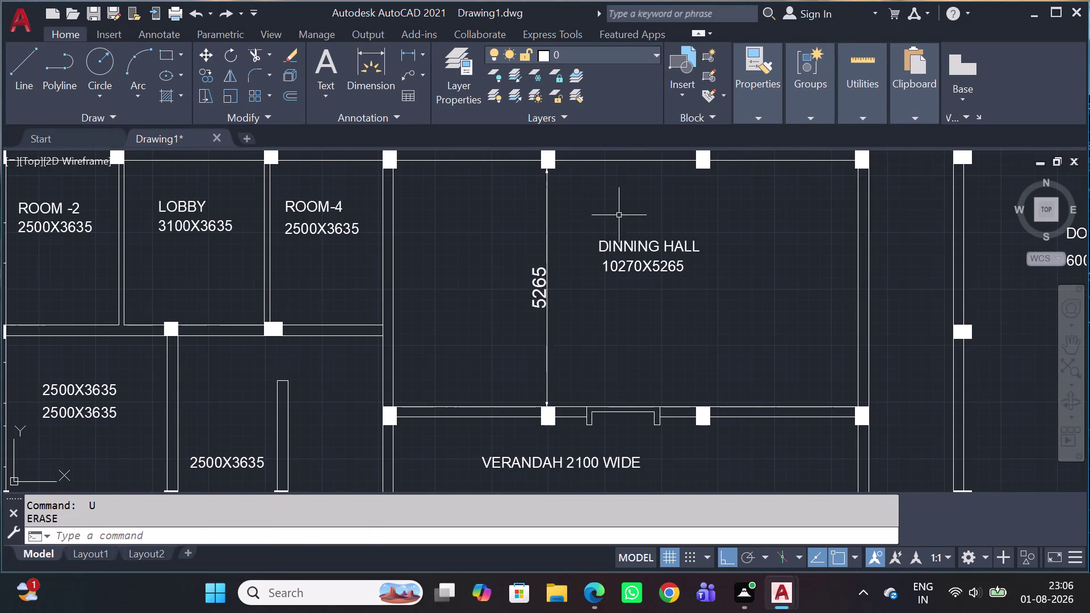
click(580, 208)
click(411, 283)
key(Delete)
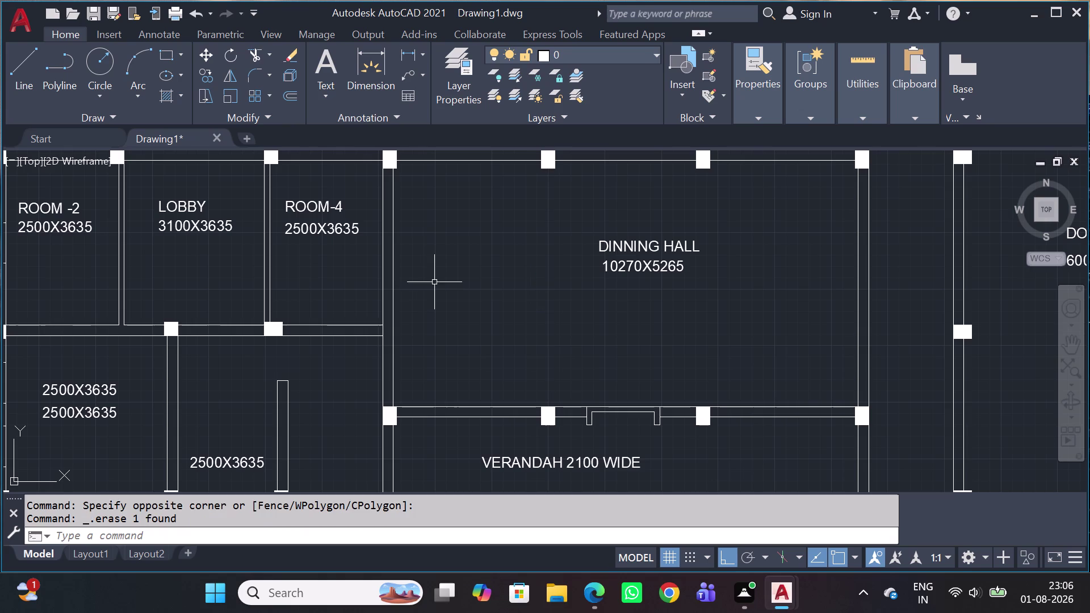
key(l)
key(space)
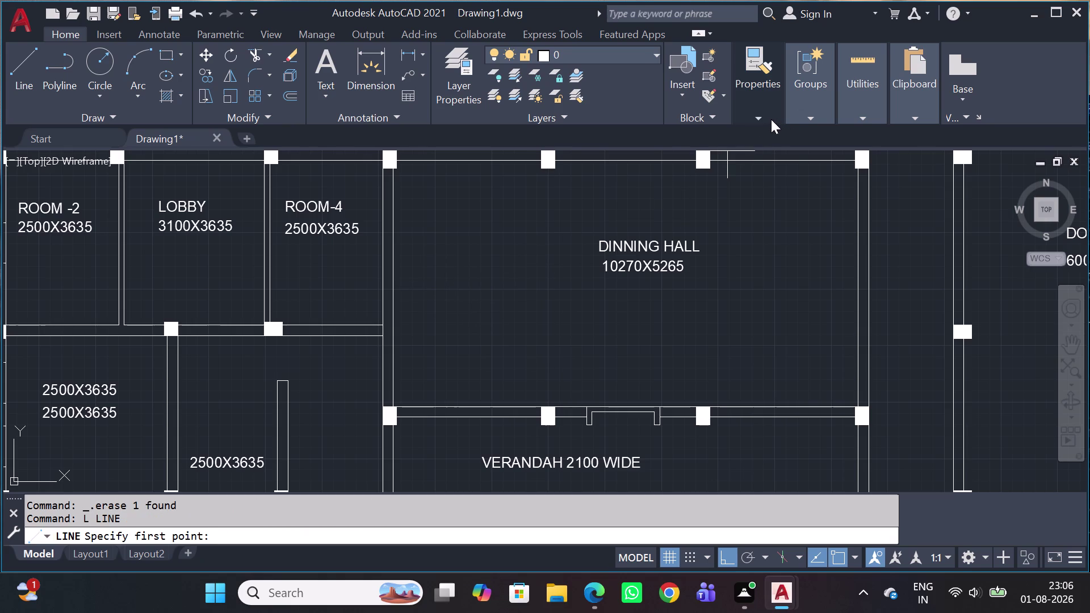
Draw the first vertical line from an upper dining-hall pillar to its verandah pillar.
scroll(up, 3)
click(706, 164)
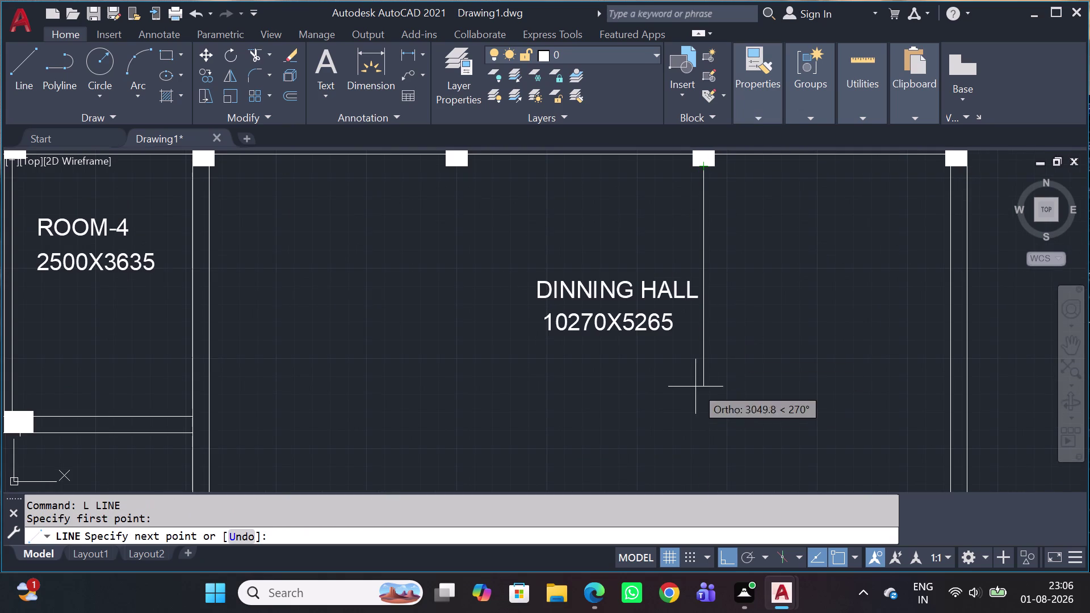
middle_drag(756, 374, 743, 116)
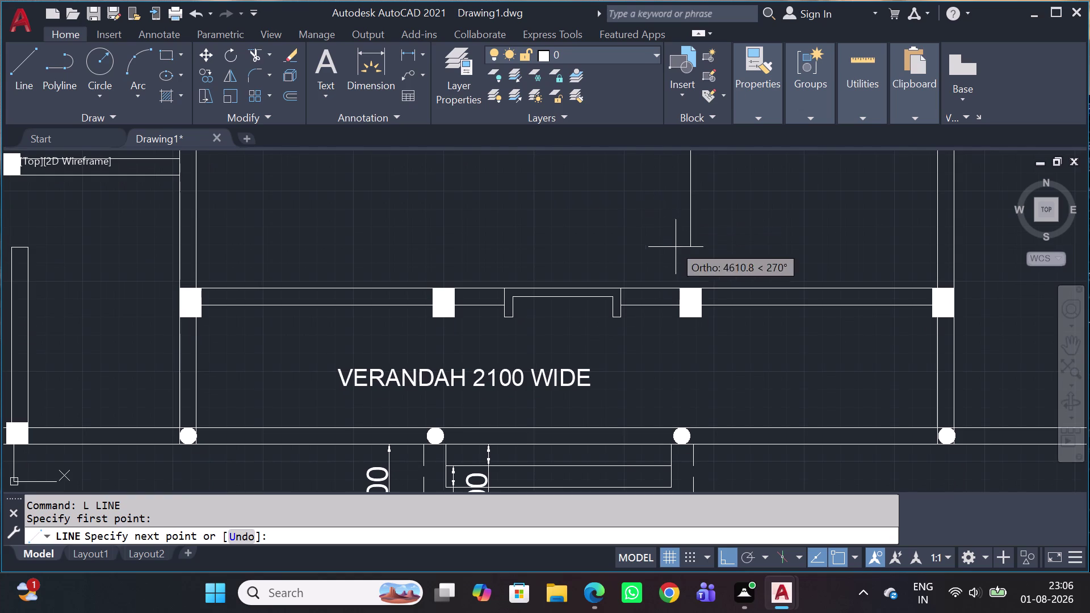
scroll(up, 3)
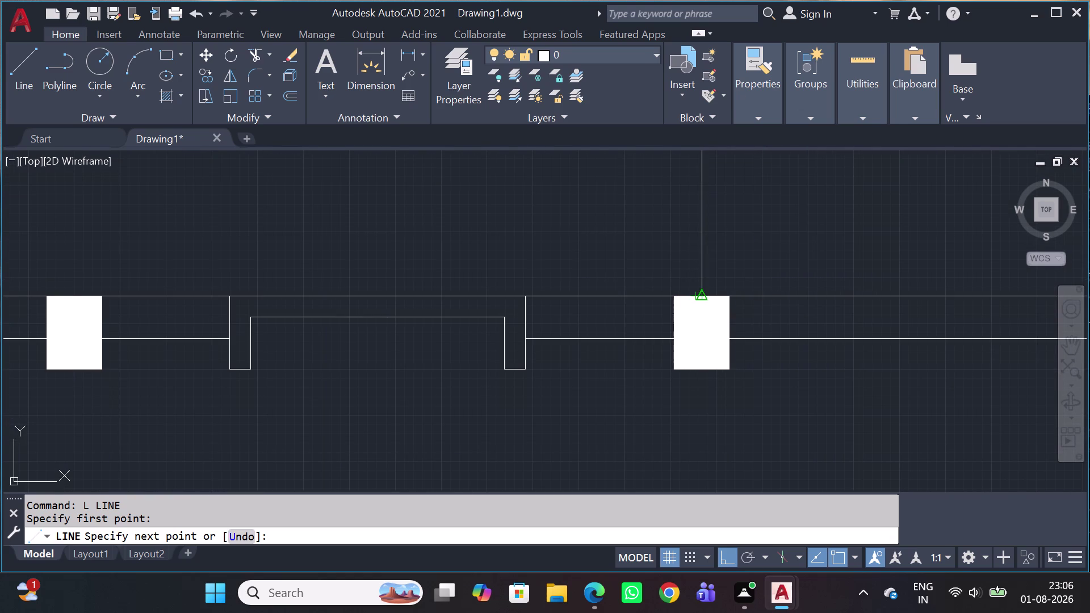
click(705, 299)
scroll(down, 3)
key(Escape)
scroll(down, 3)
Draw the second vertical line from the other upper pillar to its verandah pillar.
key(space)
middle_drag(486, 249, 547, 325)
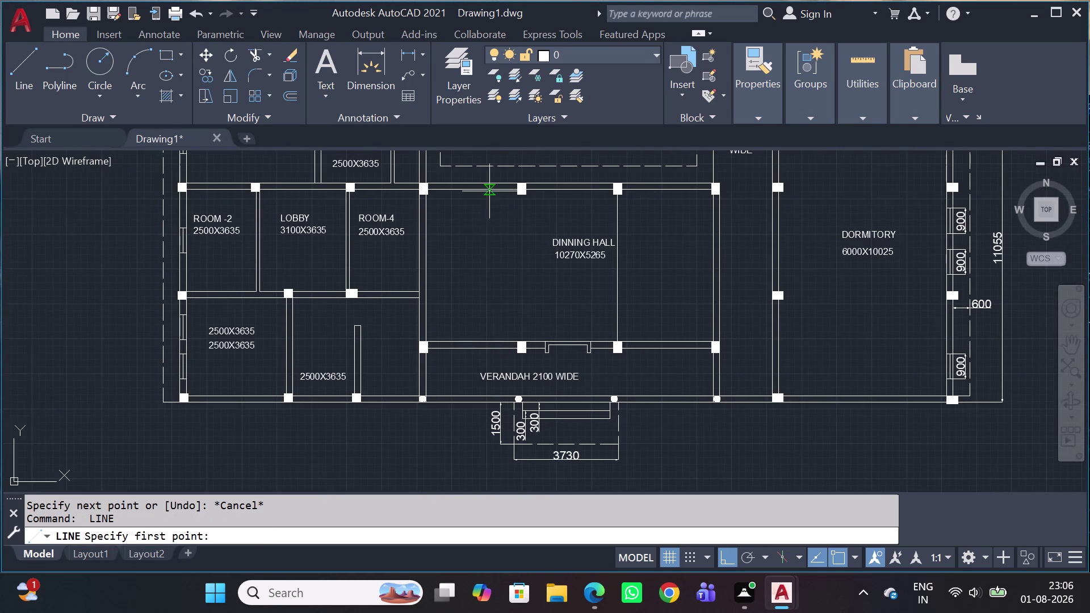
scroll(up, 3)
scroll(up, 3)
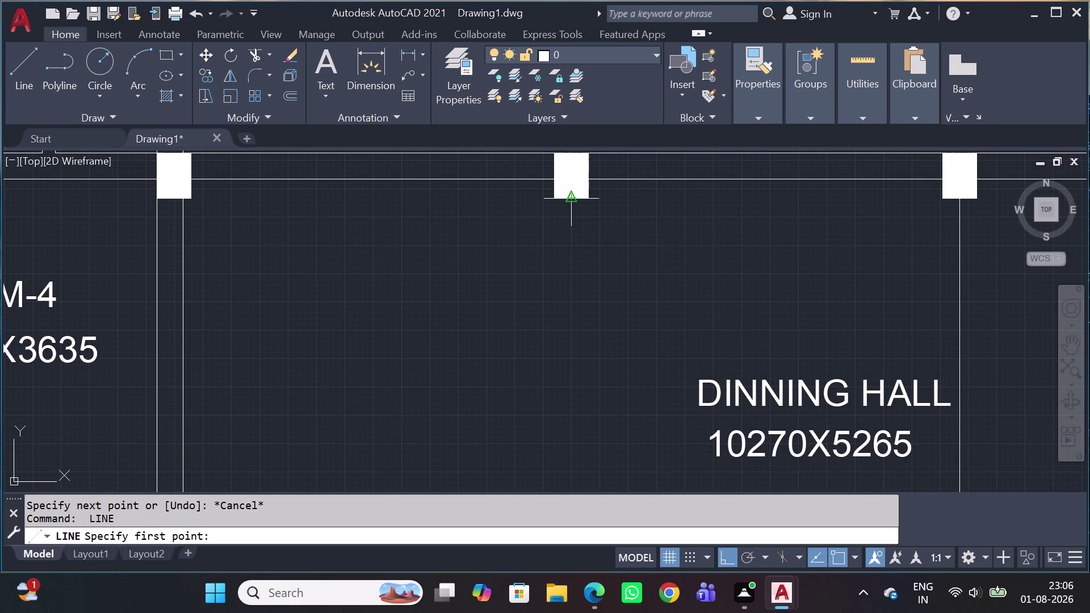
click(567, 195)
scroll(down, 3)
middle_drag(594, 438, 619, 262)
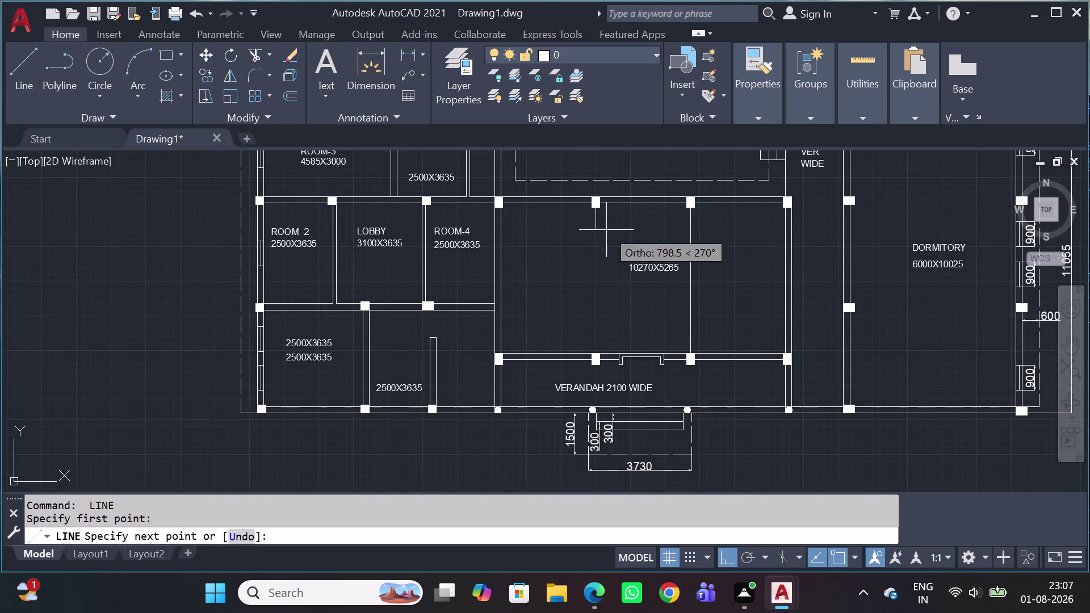
scroll(up, 3)
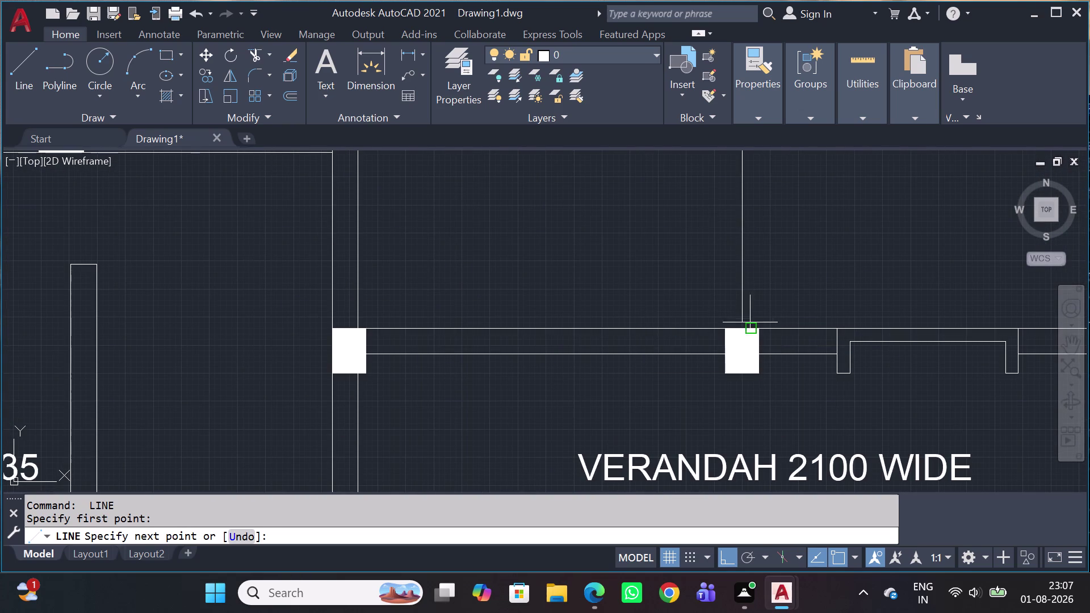
click(739, 332)
key(Escape)
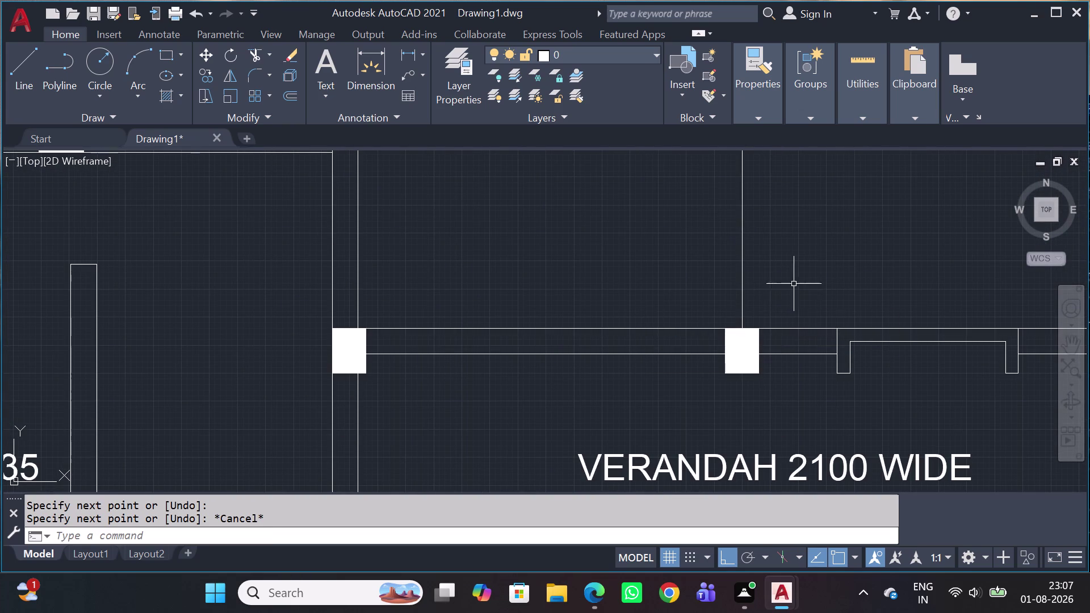
scroll(down, 3)
middle_drag(784, 277, 606, 277)
Use MATCHPROP to copy the dashed line below the steps onto the right dining-hall line.
key(m)
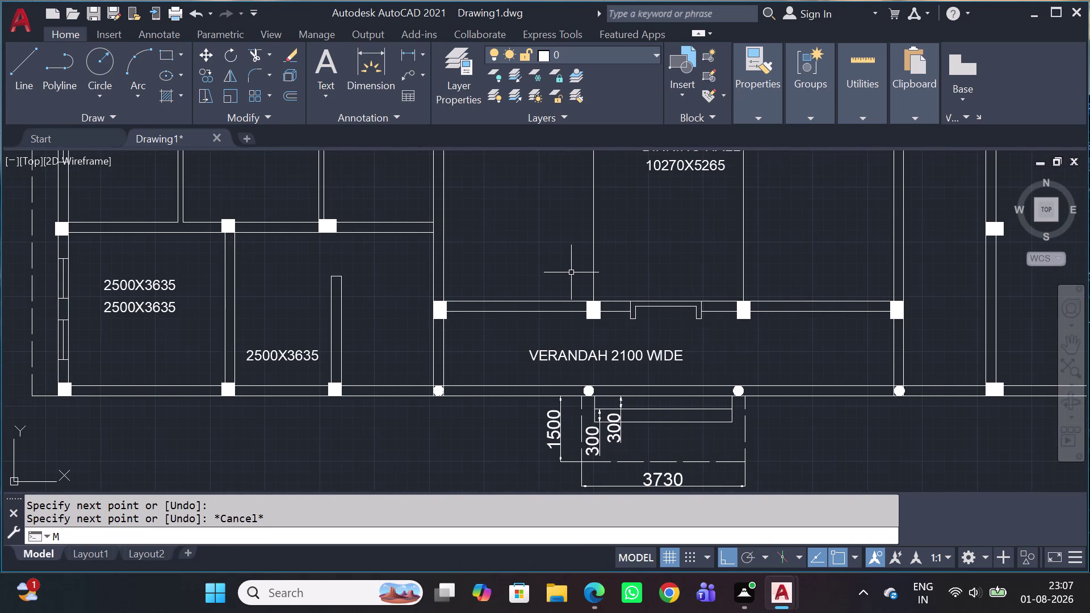
key(a)
key(space)
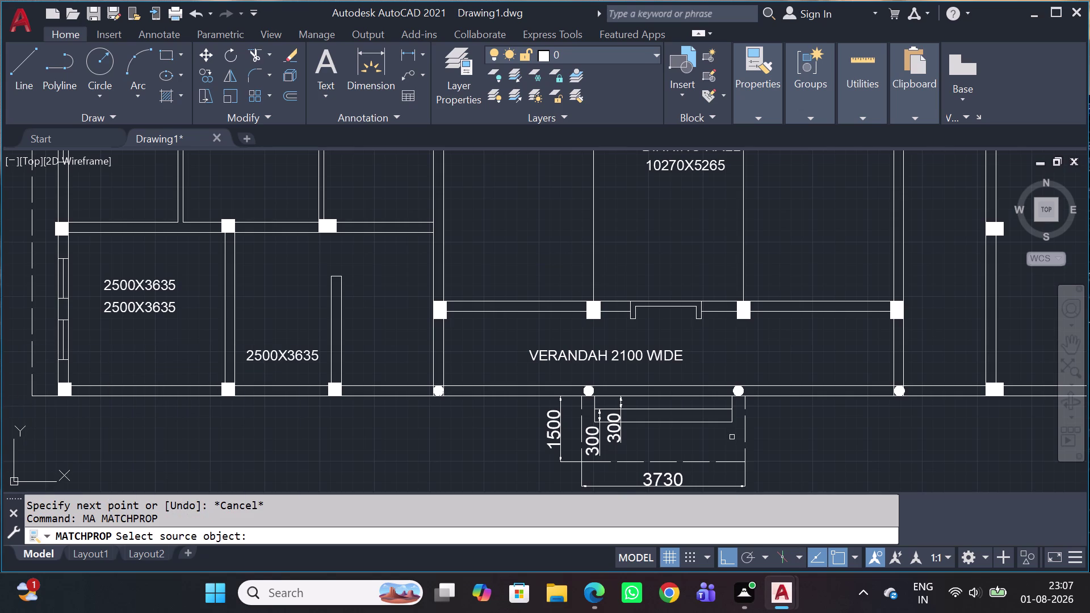
click(714, 463)
click(755, 276)
click(717, 264)
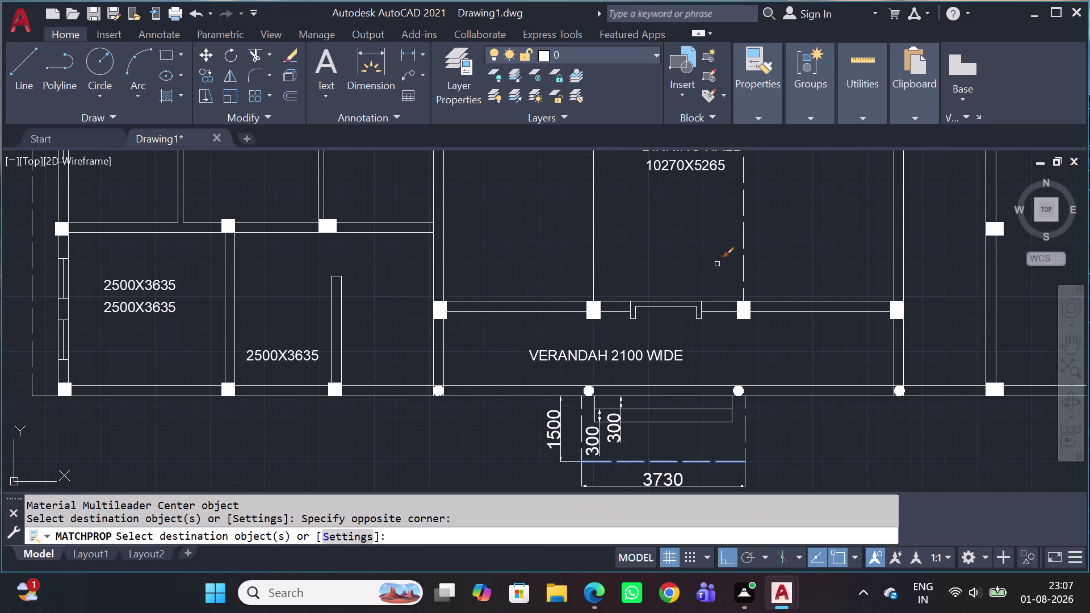
Make the left dining-hall line dashed too and end property matching.
click(576, 256)
click(598, 235)
click(610, 217)
click(467, 264)
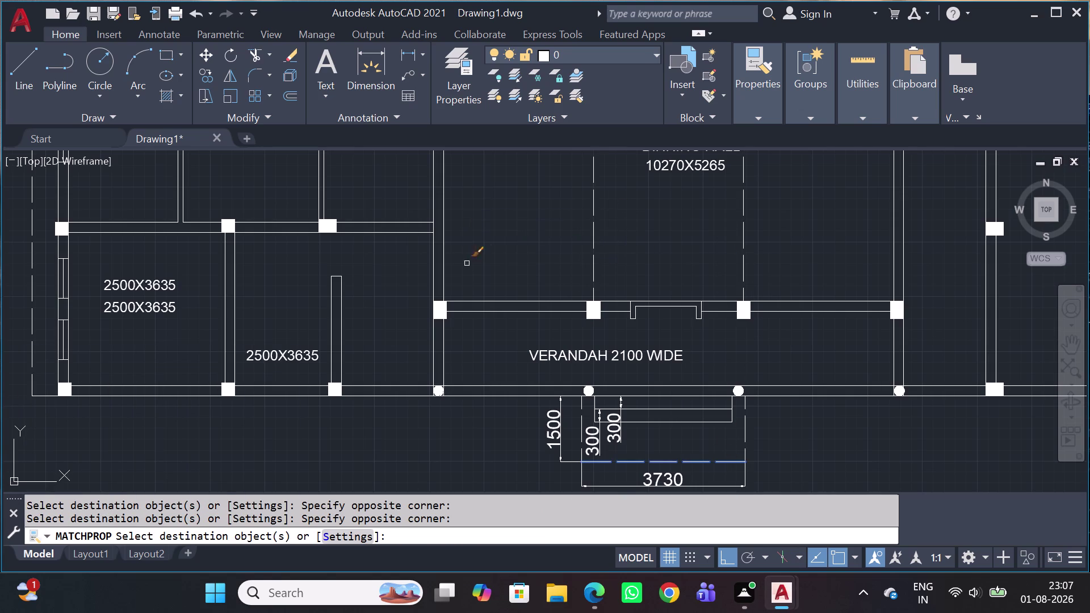
key(Escape)
scroll(down, 3)
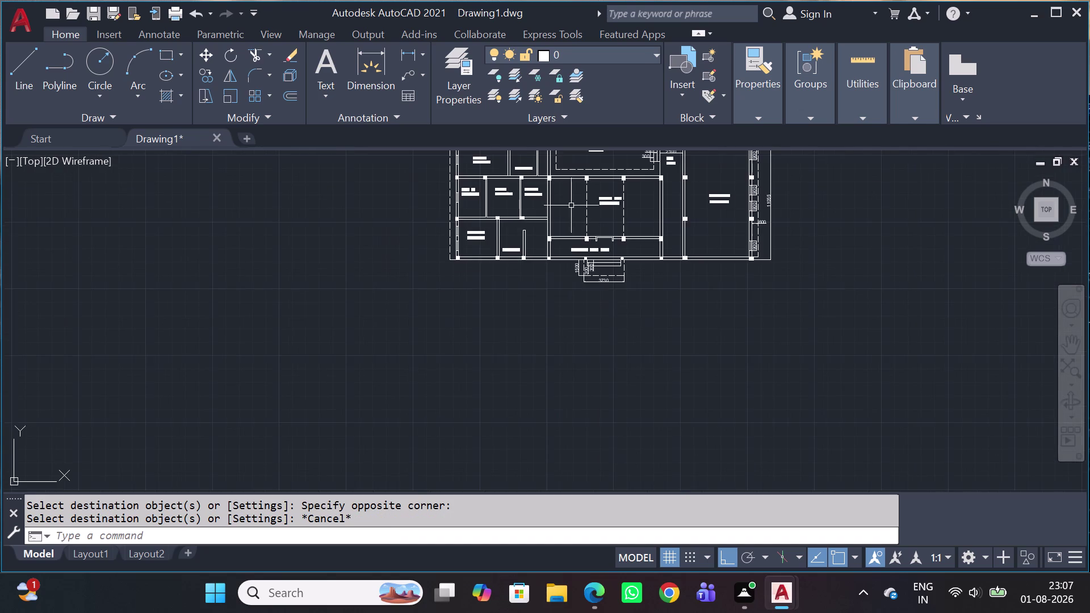
middle_drag(590, 218, 624, 317)
scroll(up, 3)
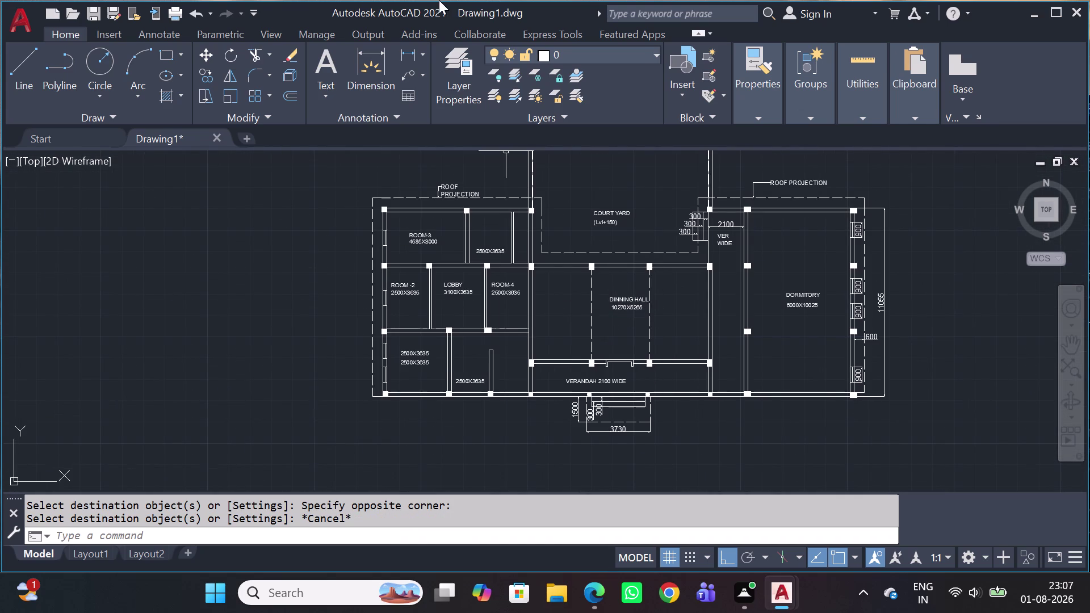
scroll(up, 3)
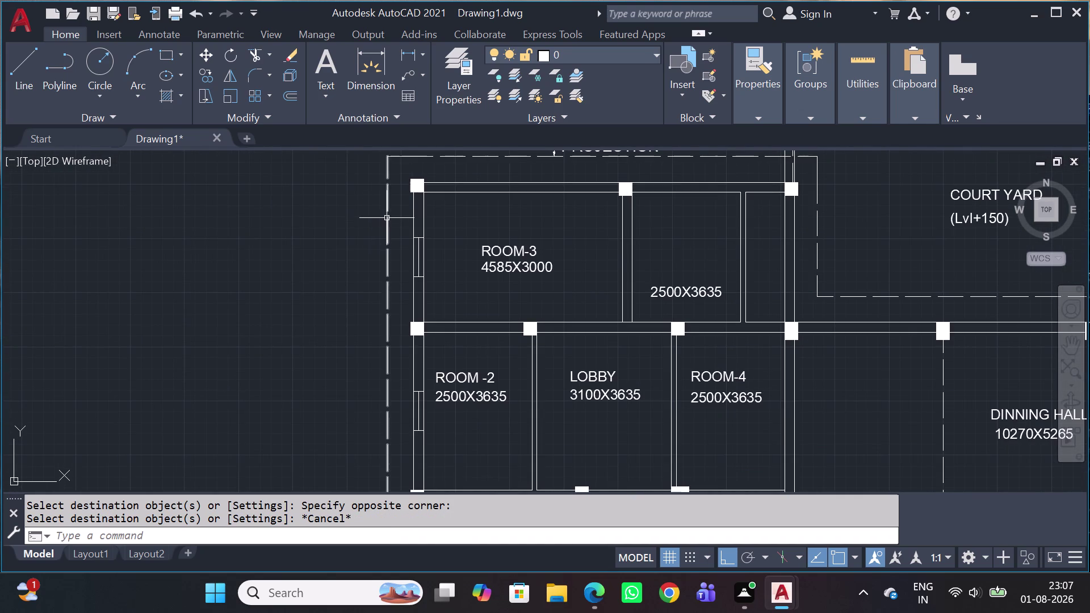
Start a linear dimension at the corner pillar, then cancel the misplaced attempt.
key(d)
key(l)
key(i)
key(space)
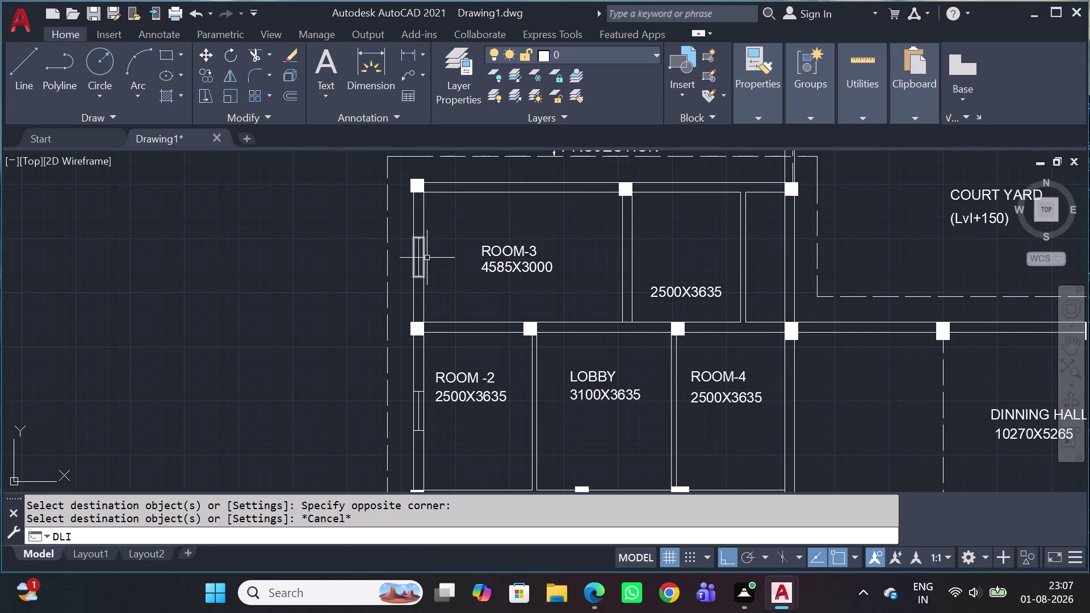
middle_drag(463, 449, 490, 218)
scroll(up, 3)
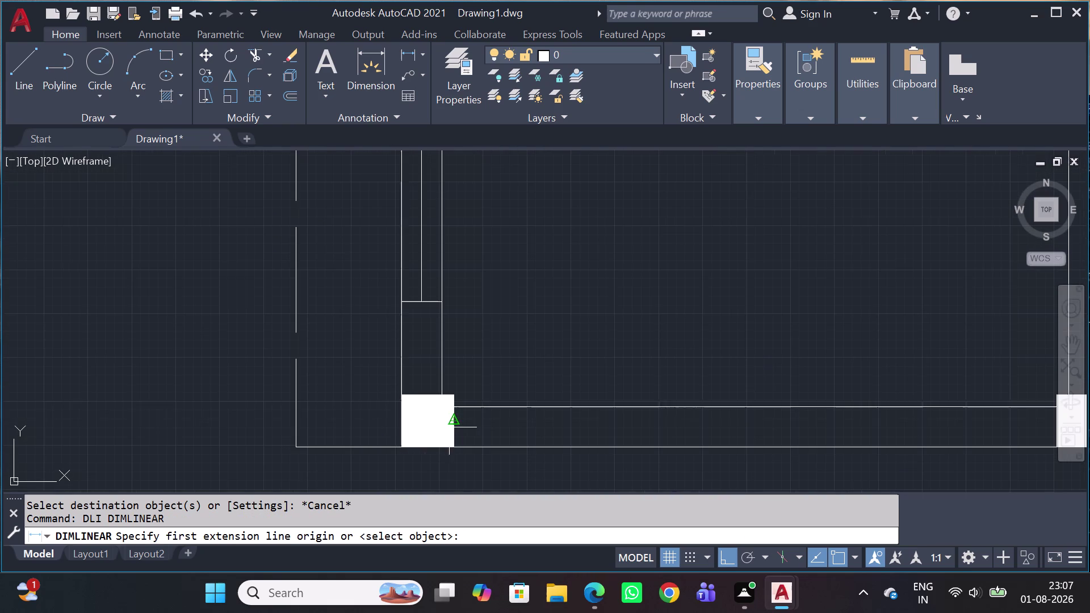
click(400, 392)
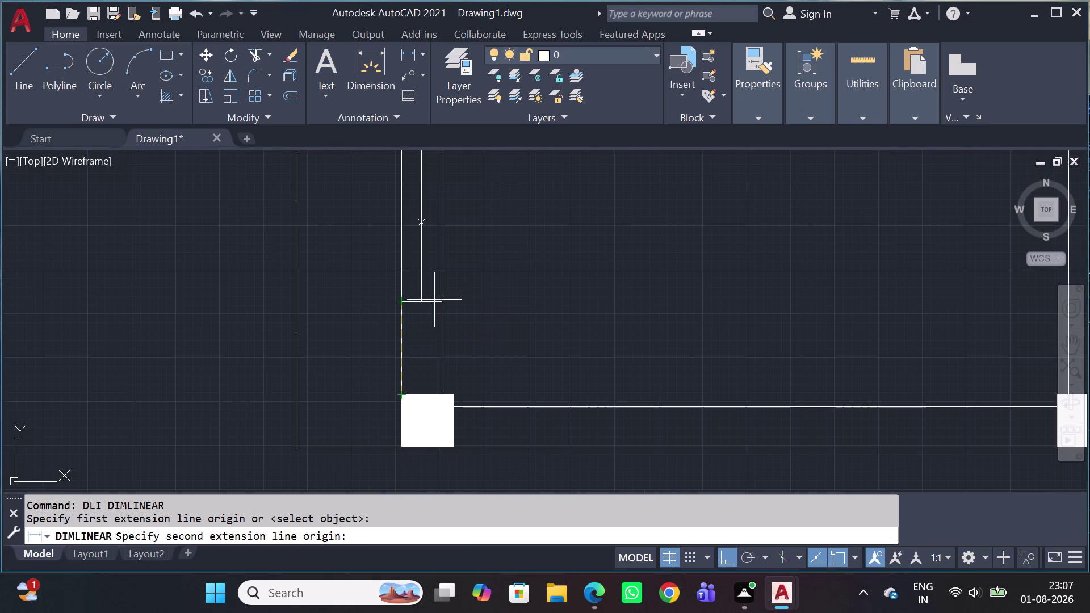
key(Escape)
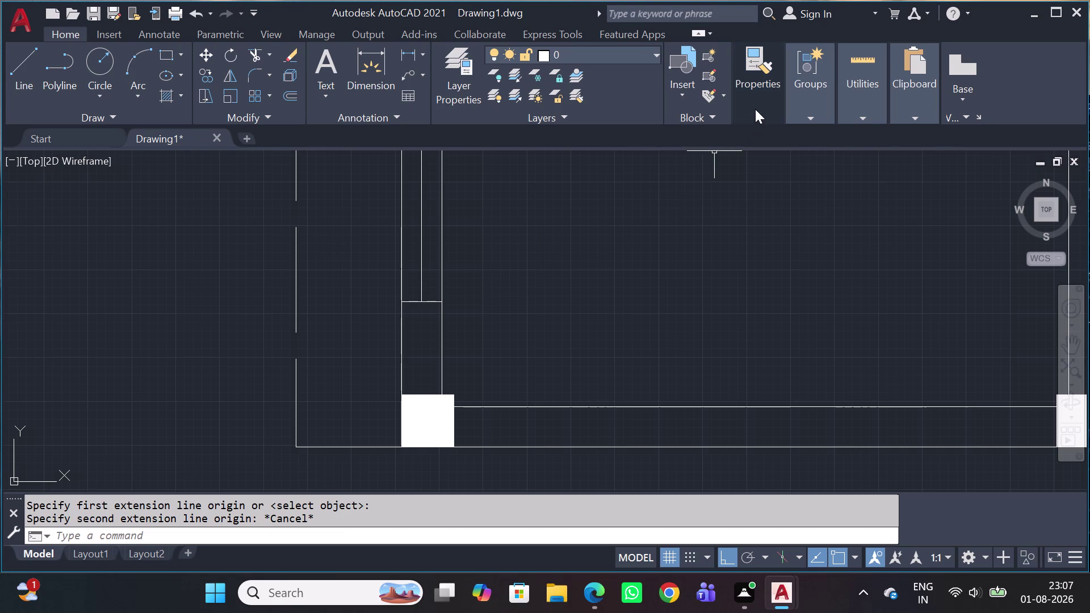
click(755, 109)
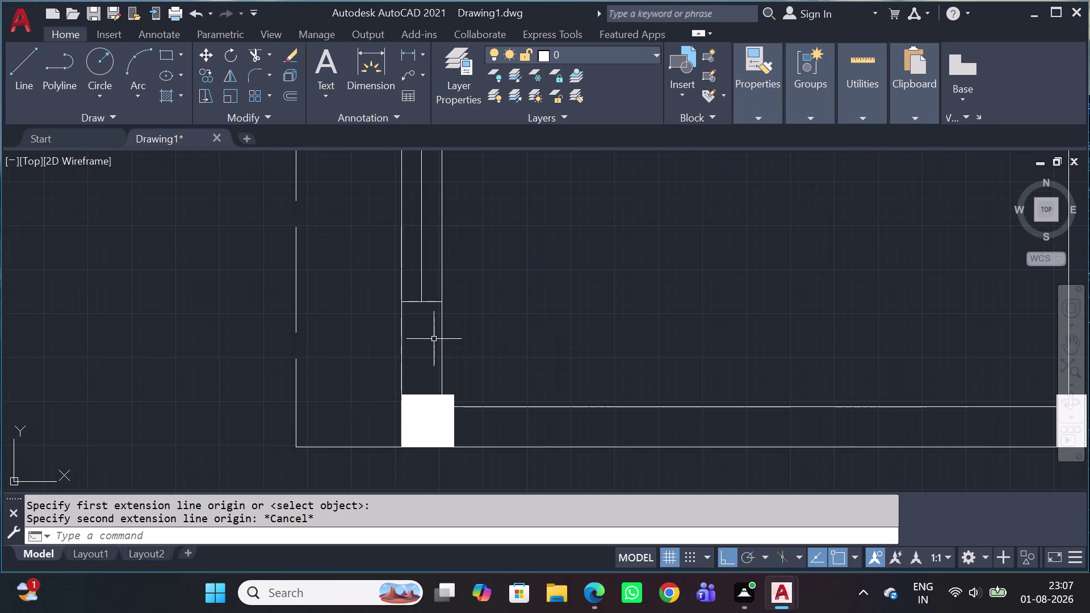
Add a vertical 300 dimension for the pillar, placed left of the wall.
key(d)
key(l)
key(i)
key(space)
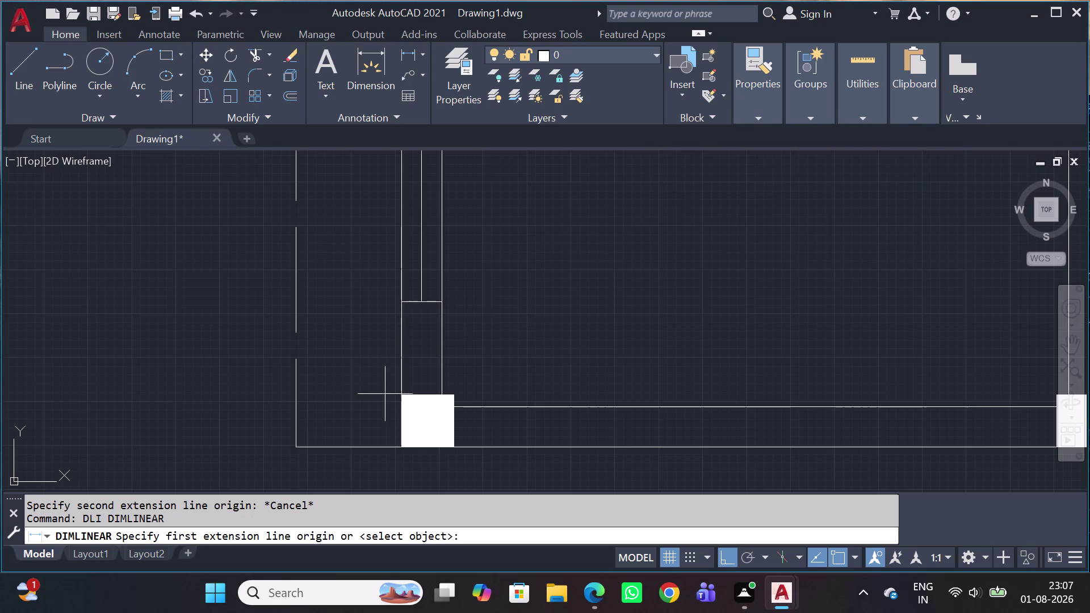
click(405, 398)
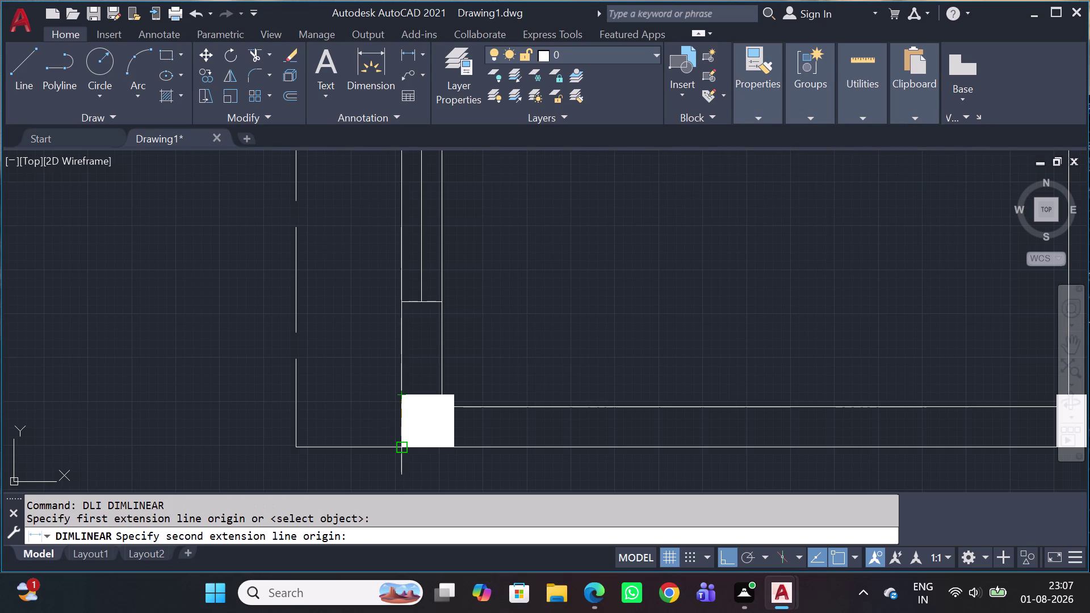
click(402, 444)
scroll(down, 3)
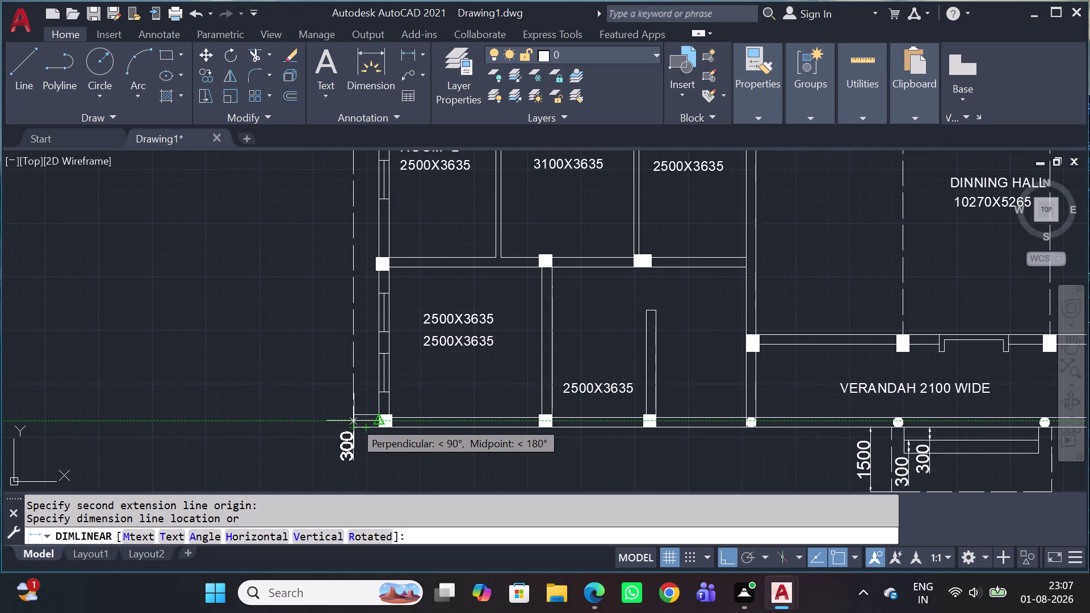
click(361, 430)
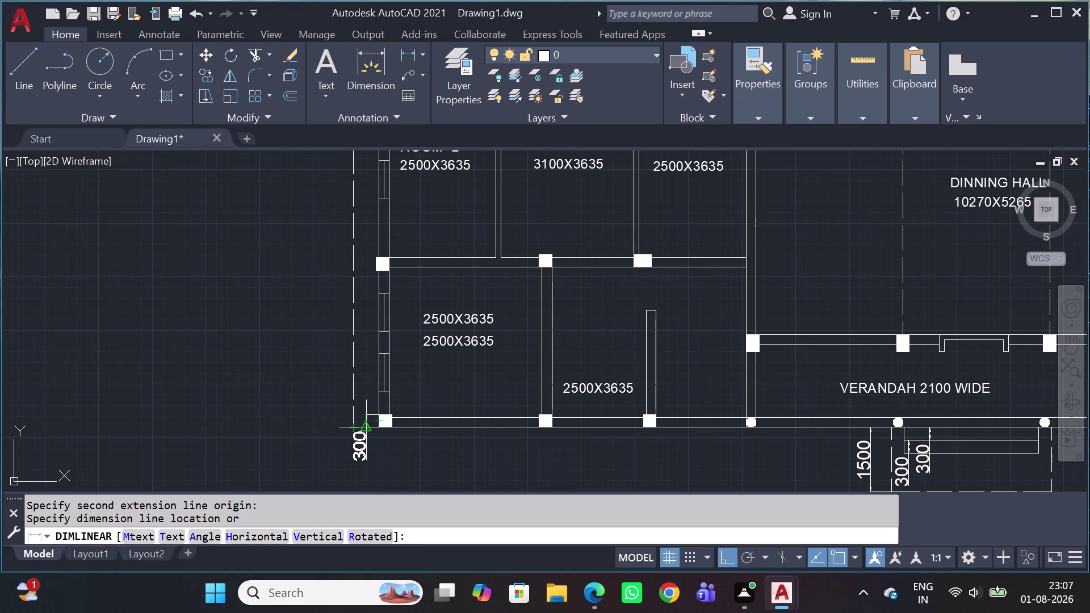
scroll(up, 3)
Add a 300 width dimension below the pillar.
key(space)
scroll(up, 3)
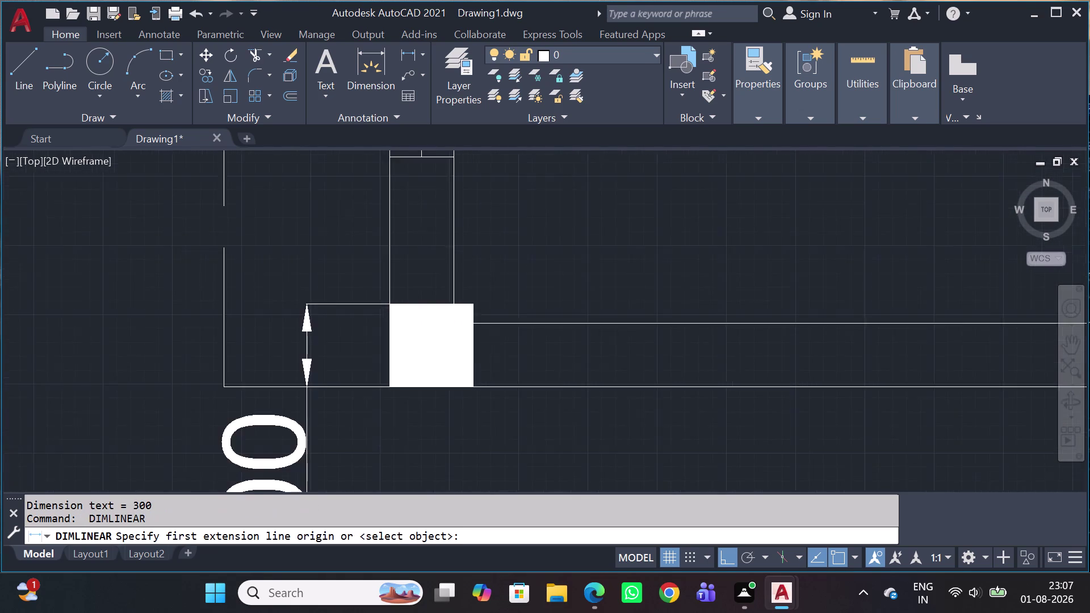
click(393, 371)
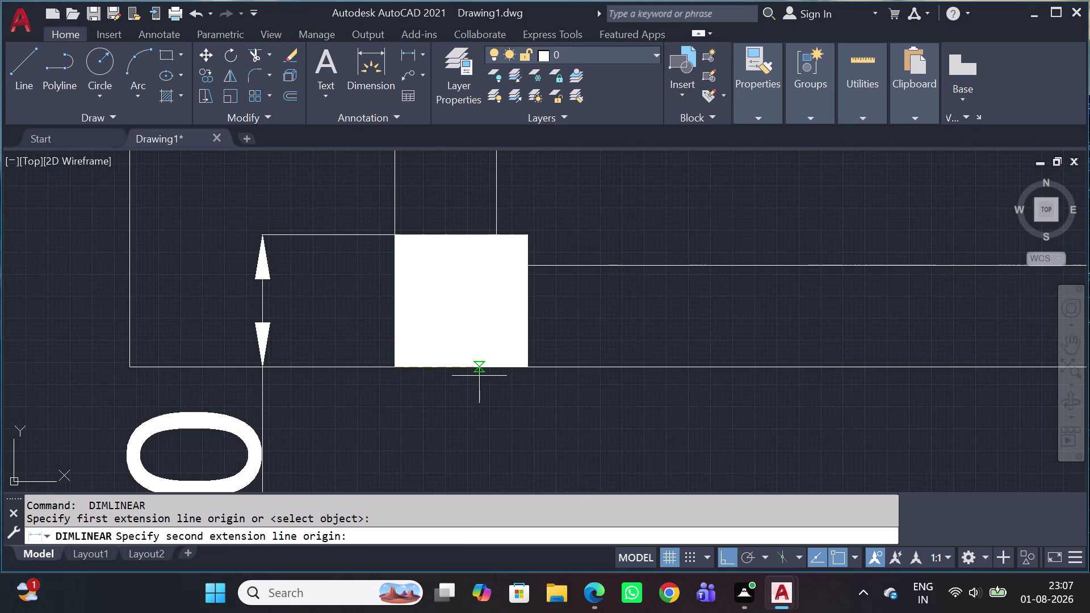
click(529, 363)
scroll(down, 3)
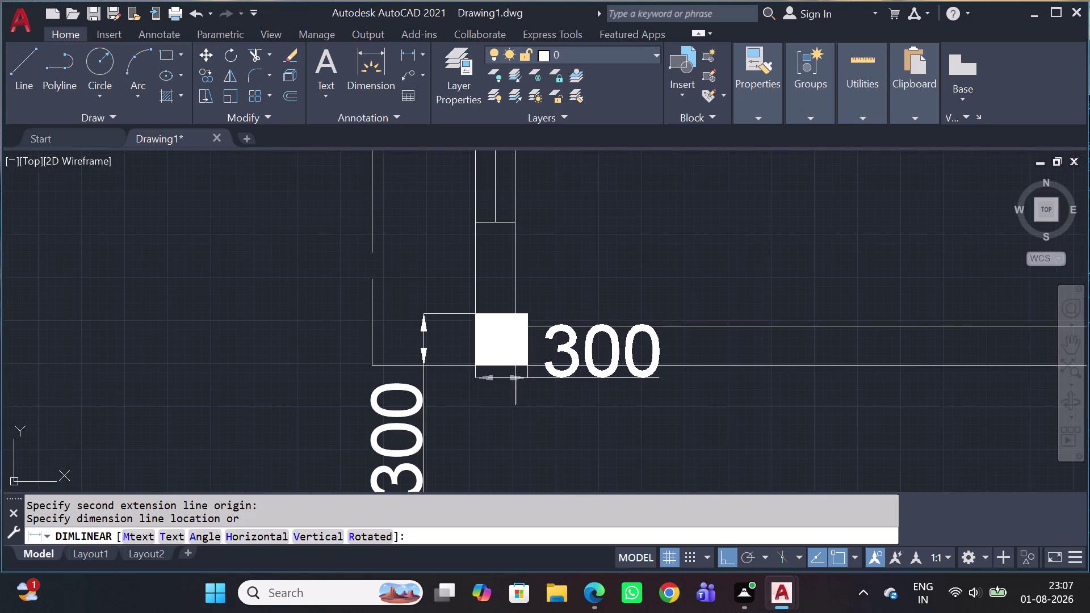
click(491, 441)
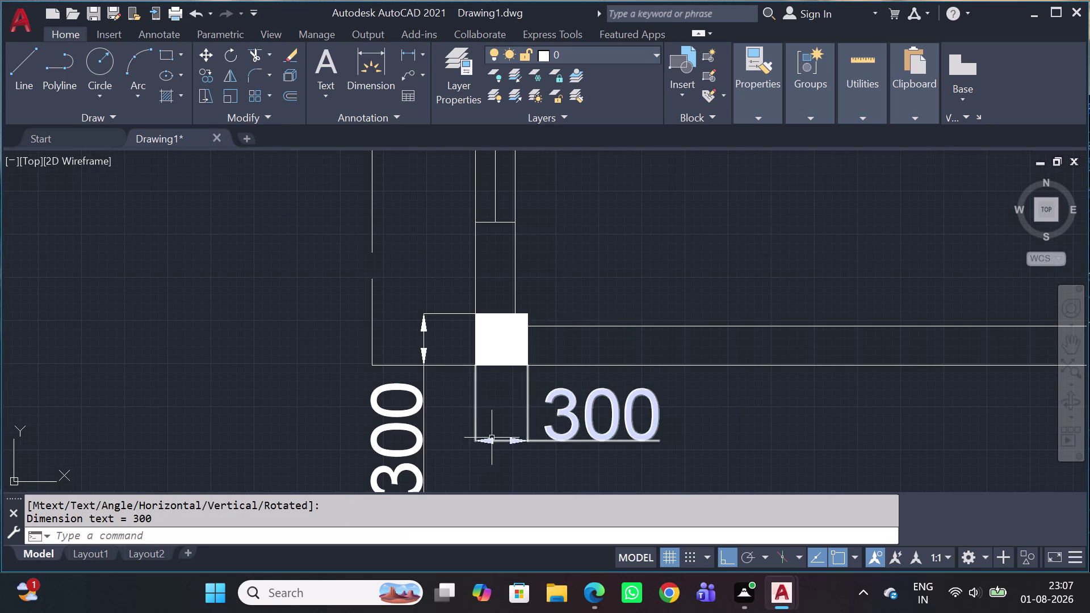
scroll(down, 3)
Begin a 530 dimension from the line above the pillar, then cancel it.
key(space)
scroll(up, 3)
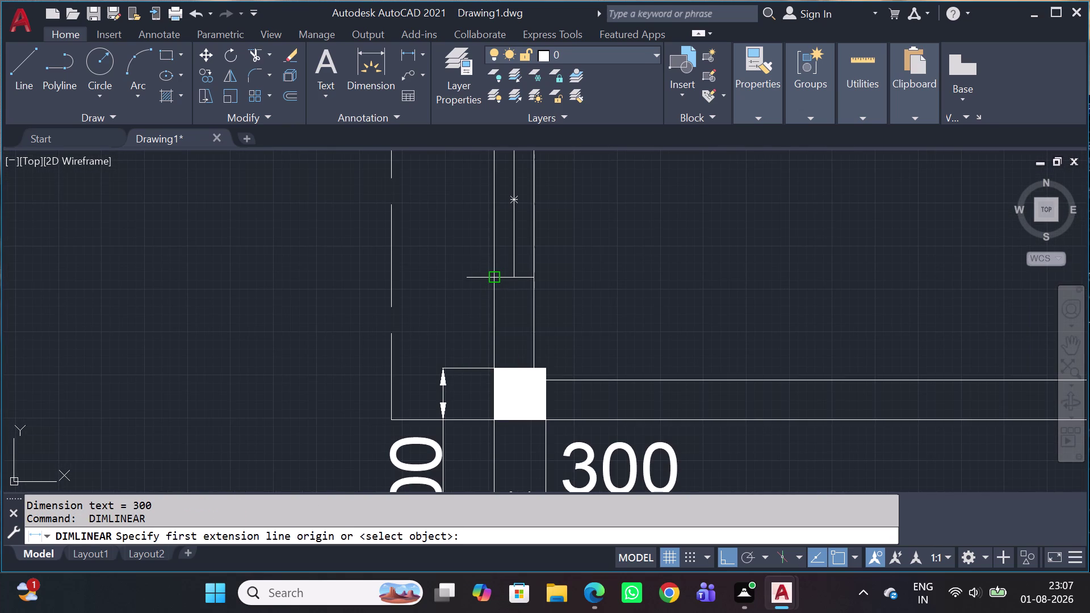
click(490, 279)
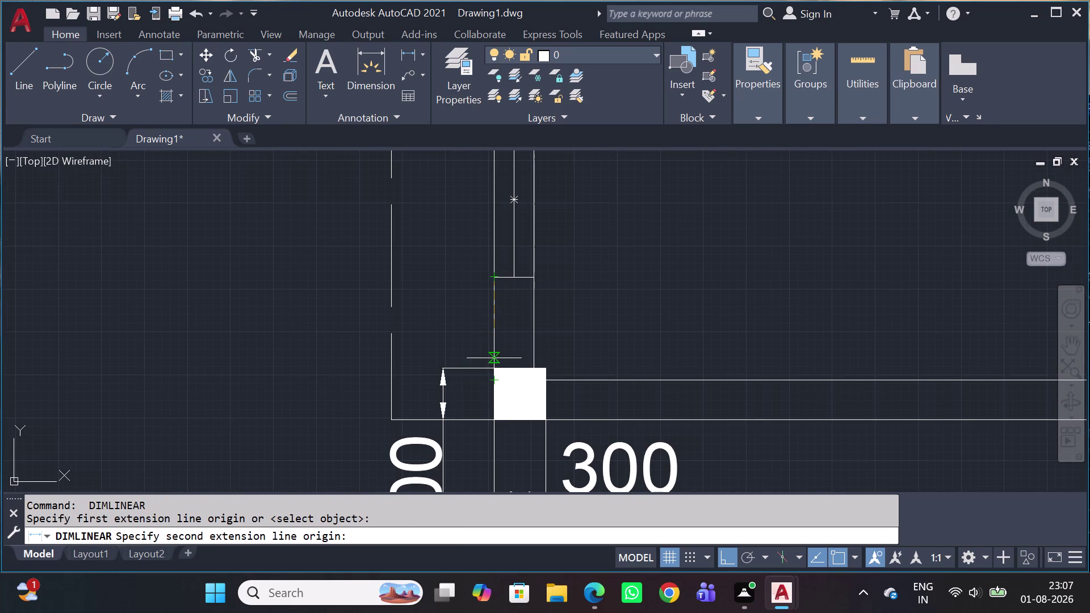
click(494, 372)
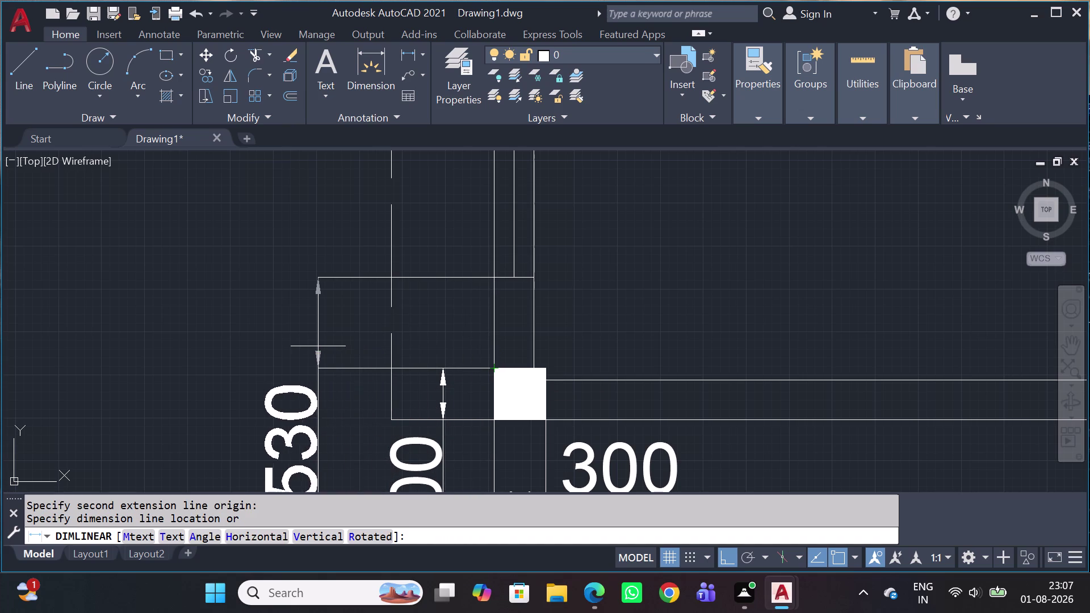
scroll(down, 3)
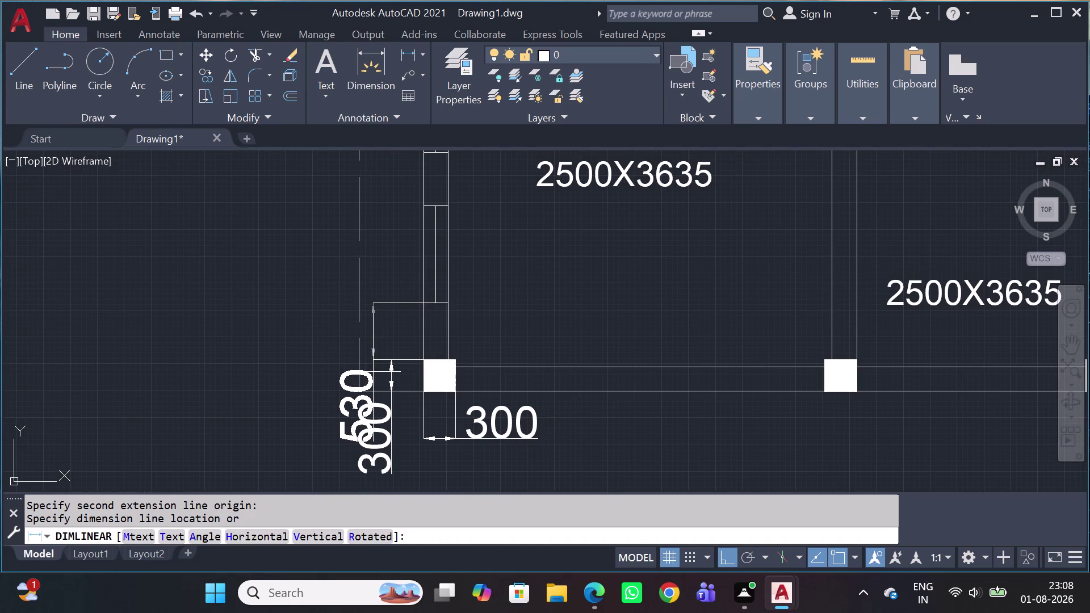
key(Escape)
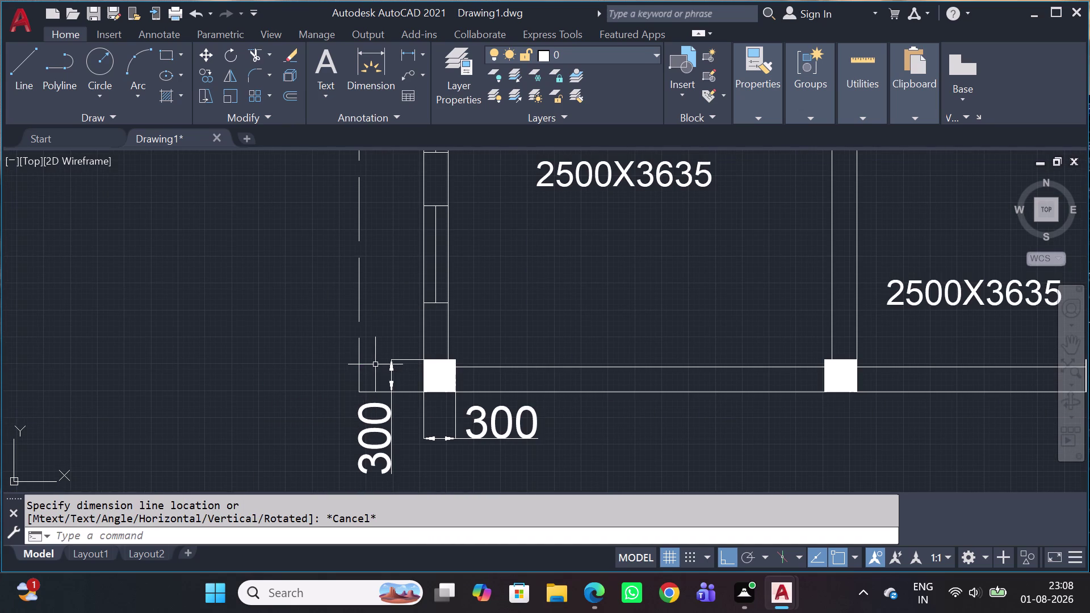
Start a new linear dimension, cancel it, and pan toward the pillar's right edge.
key(space)
scroll(up, 3)
scroll(up, 3)
click(461, 364)
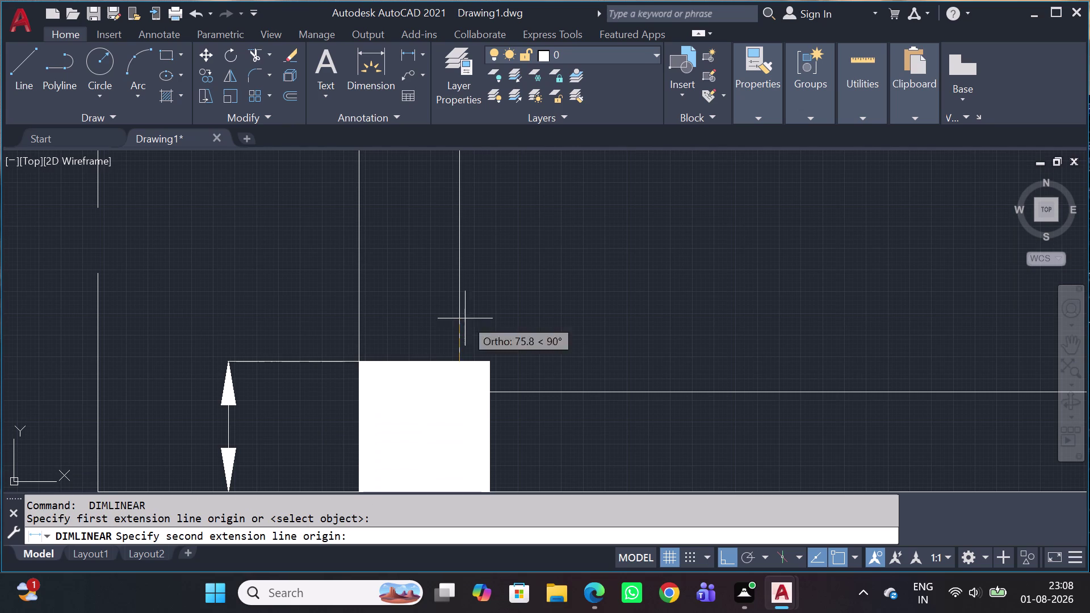
scroll(down, 3)
key(Escape)
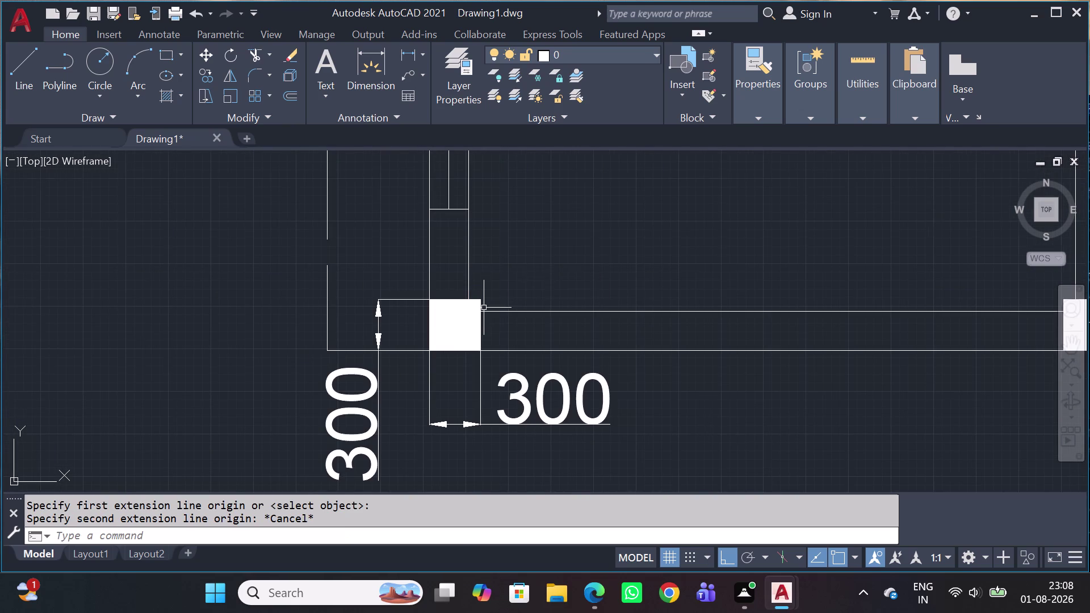
scroll(up, 3)
scroll(up, 3)
middle_drag(495, 306, 512, 365)
Dimension the 600 distance from the pillar's corner to the line above, right of the wall.
key(space)
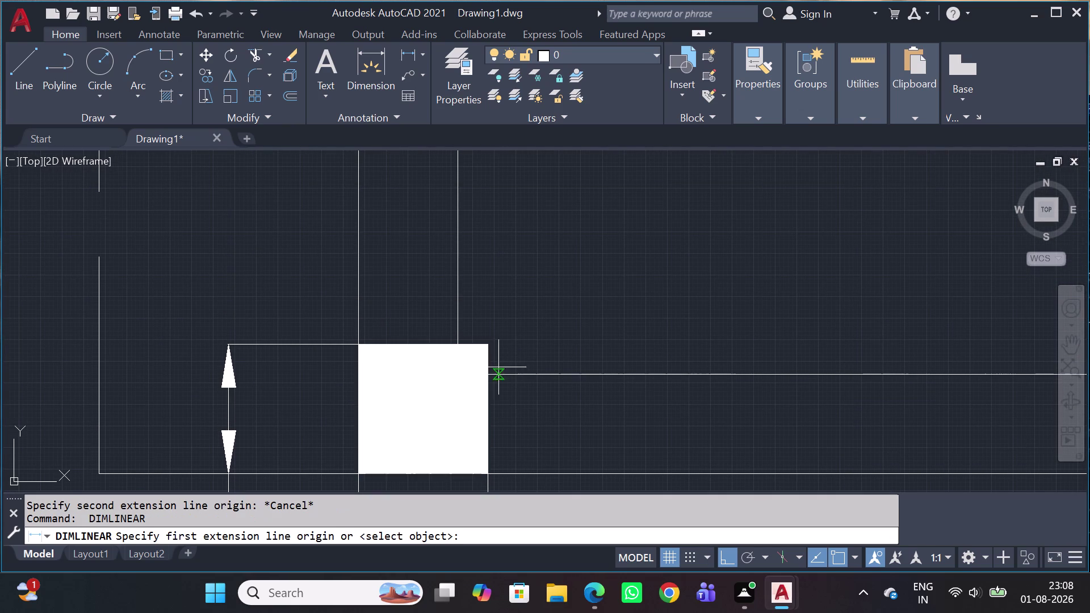
click(453, 373)
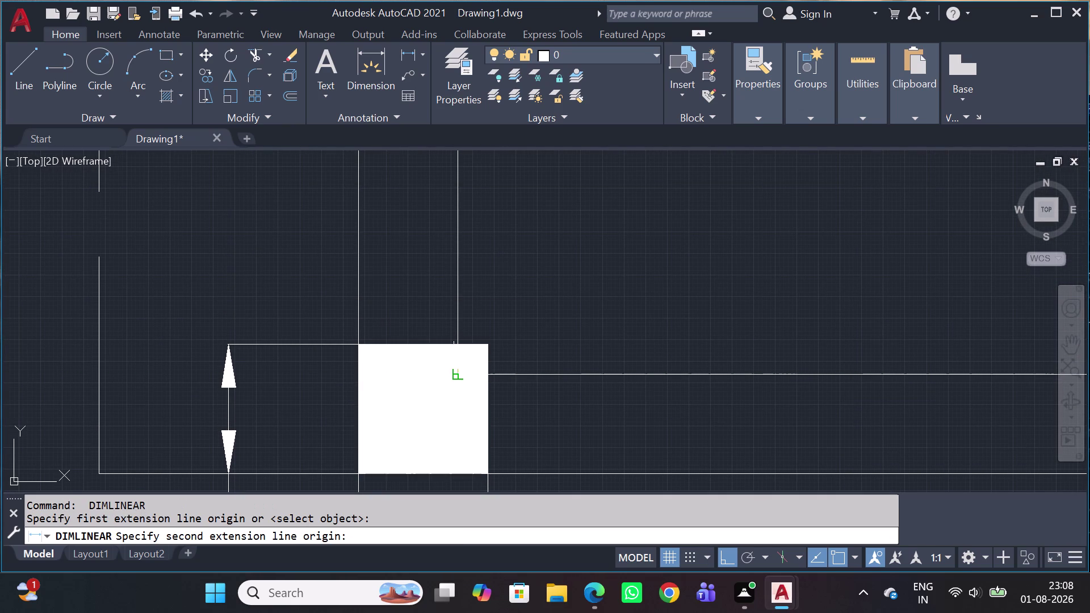
middle_drag(439, 186, 468, 264)
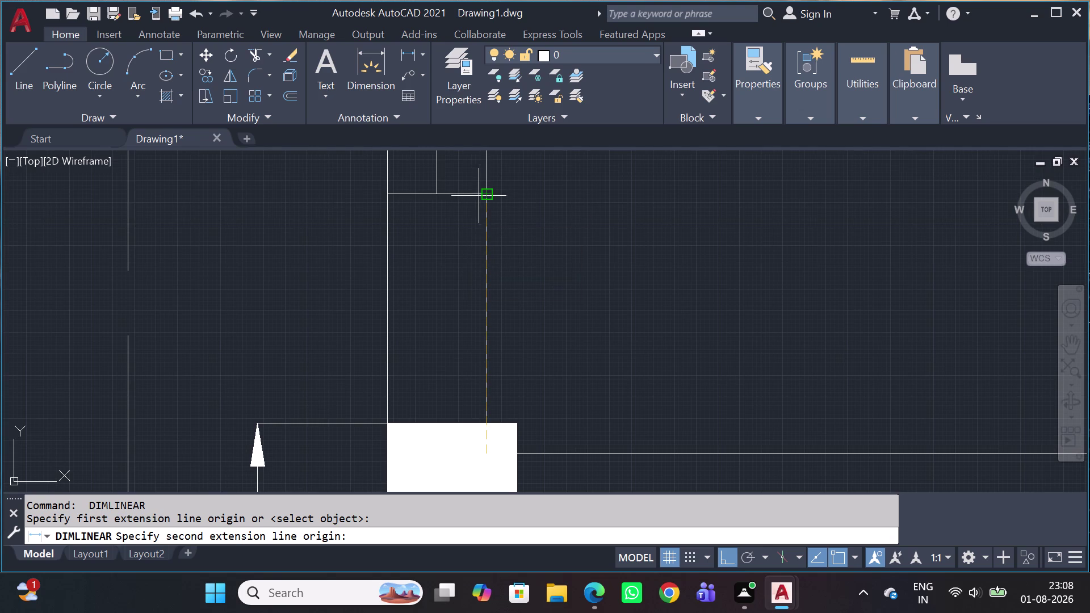
click(484, 196)
scroll(down, 3)
scroll(down, 3)
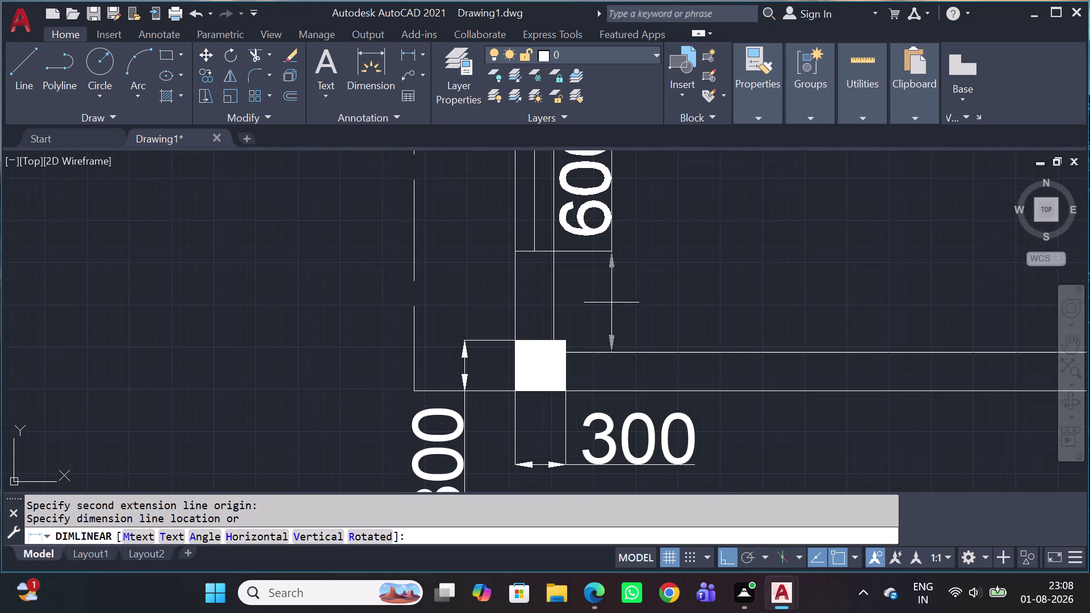
click(651, 329)
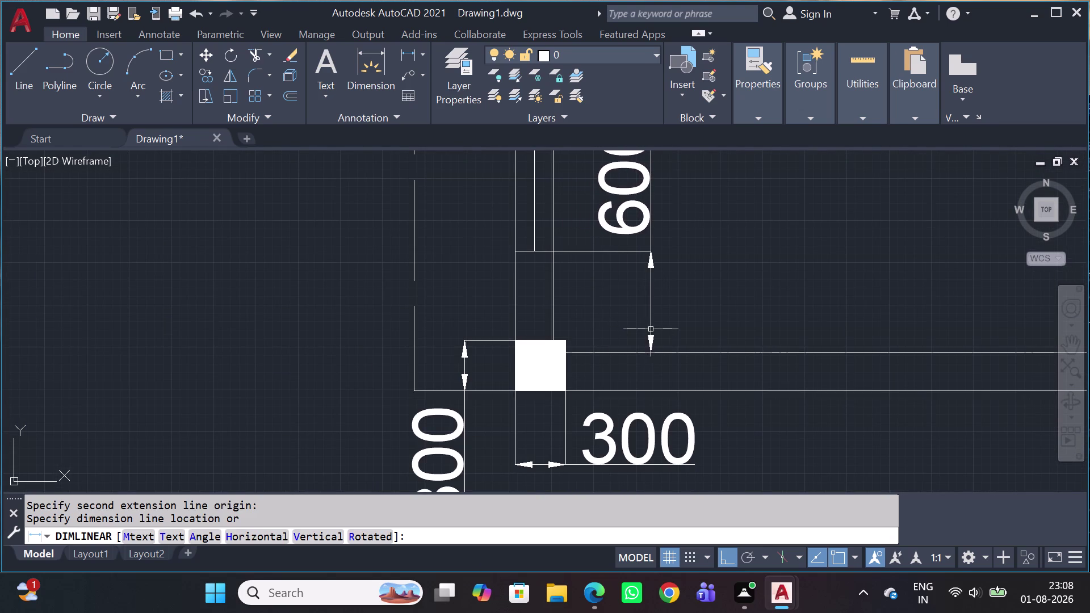
scroll(down, 3)
scroll(up, 3)
Add 900 dimensions to the next two window openings on the left wall.
middle_drag(691, 280, 725, 325)
key(space)
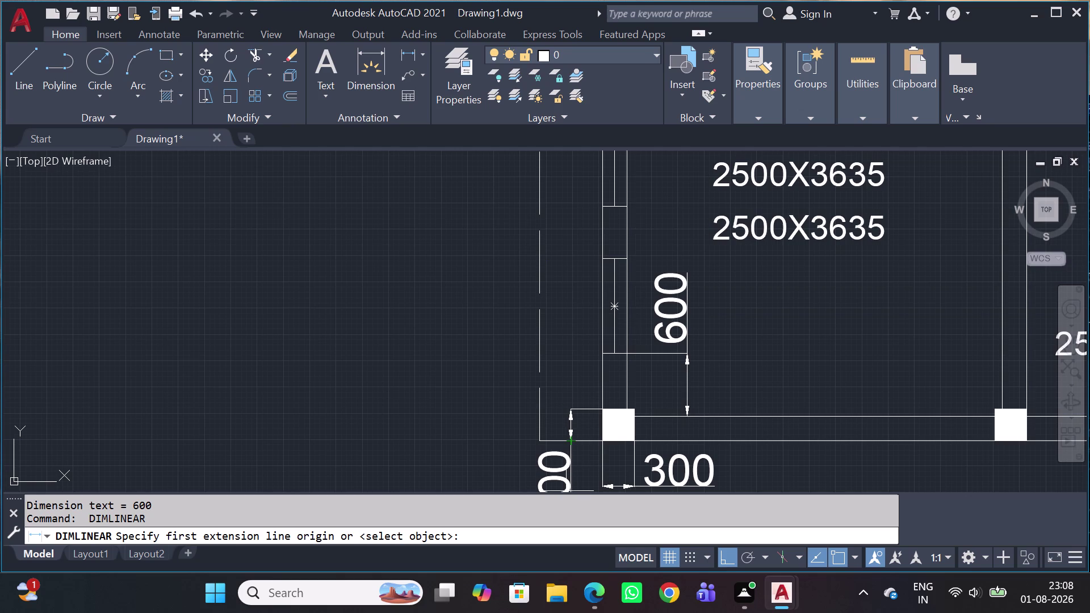
click(605, 262)
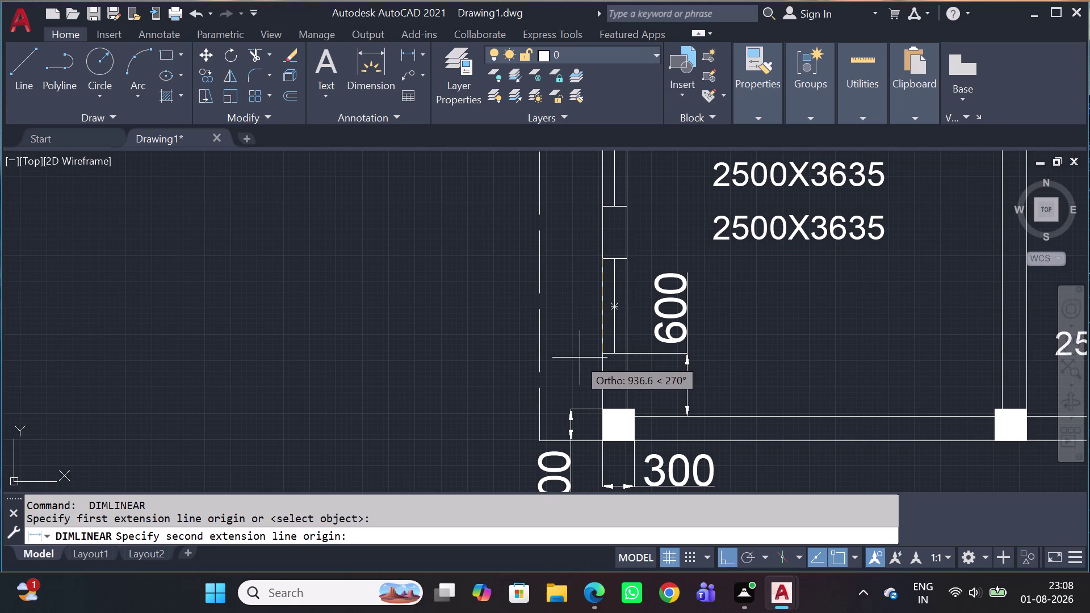
click(602, 352)
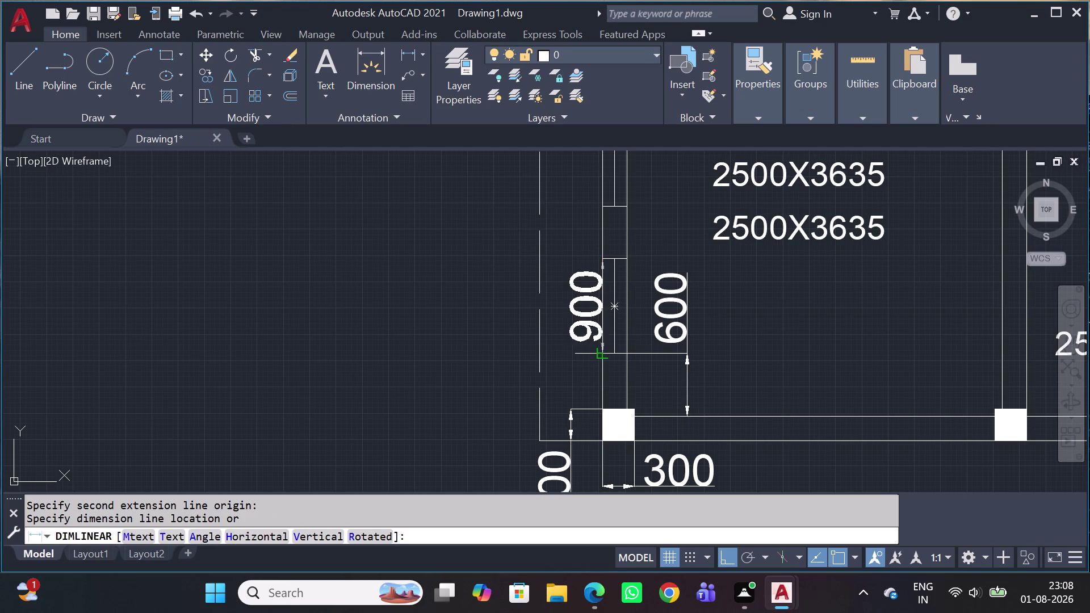
click(574, 409)
middle_drag(561, 347, 585, 446)
key(space)
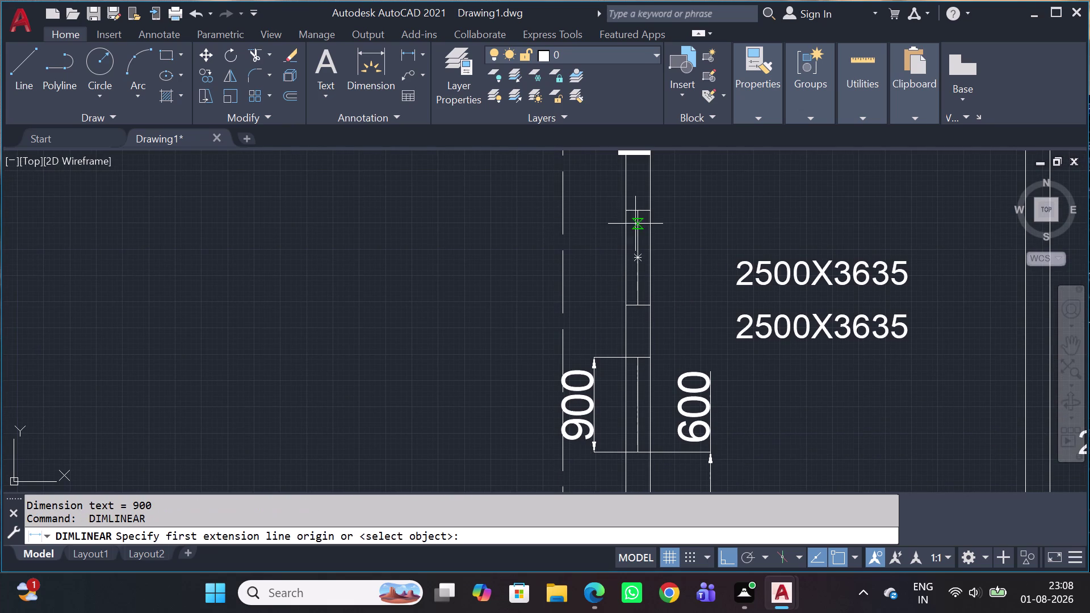
drag(631, 208, 634, 220)
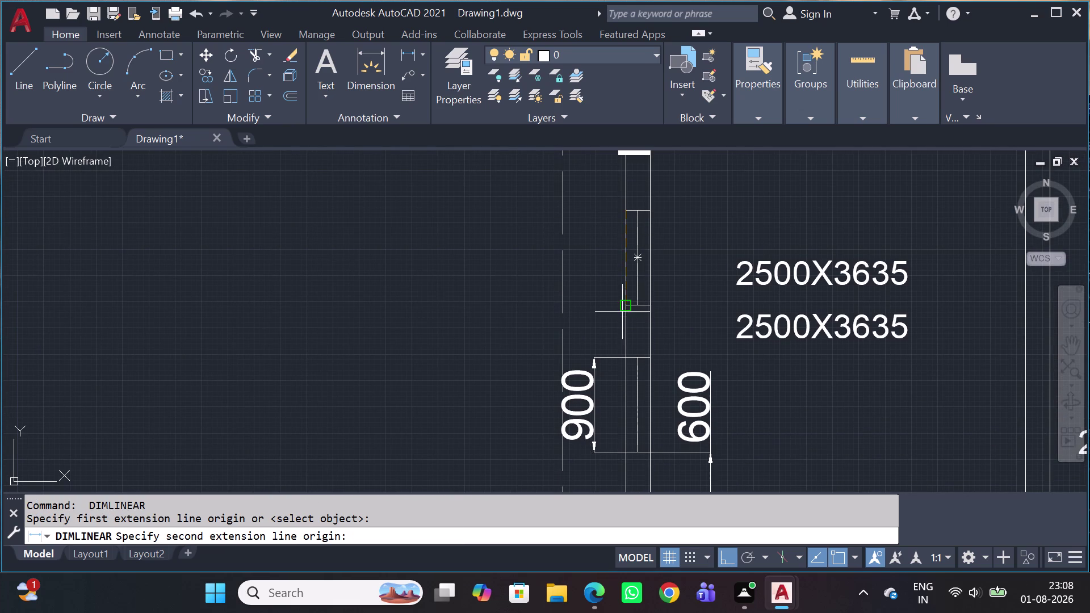
click(625, 309)
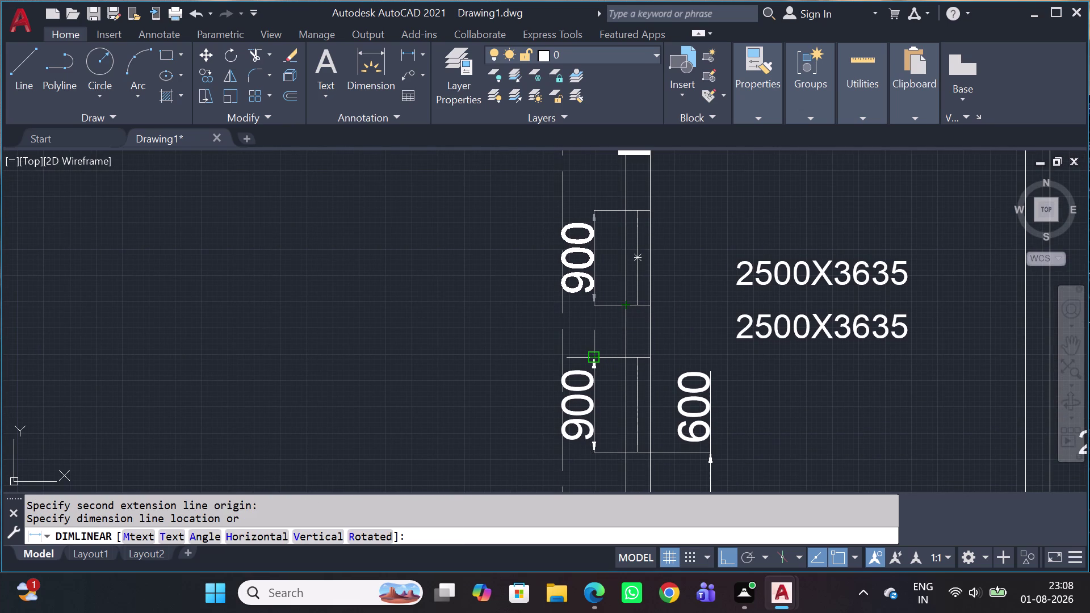
click(595, 362)
Add a 900 dimension to the window opening beside ROOM -2.
middle_drag(604, 264, 570, 509)
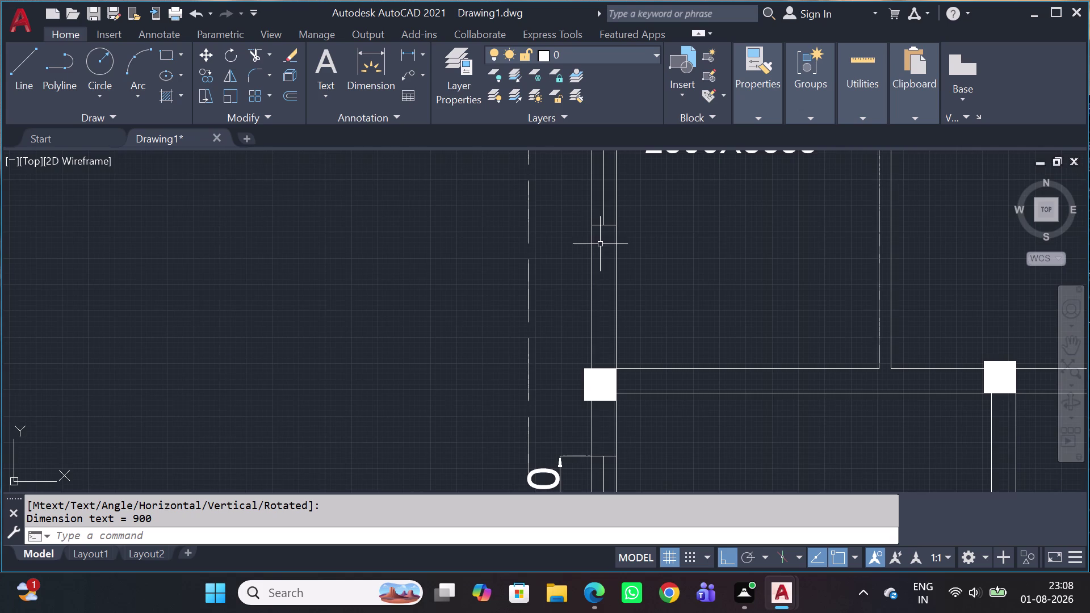
middle_drag(599, 245, 592, 382)
key(space)
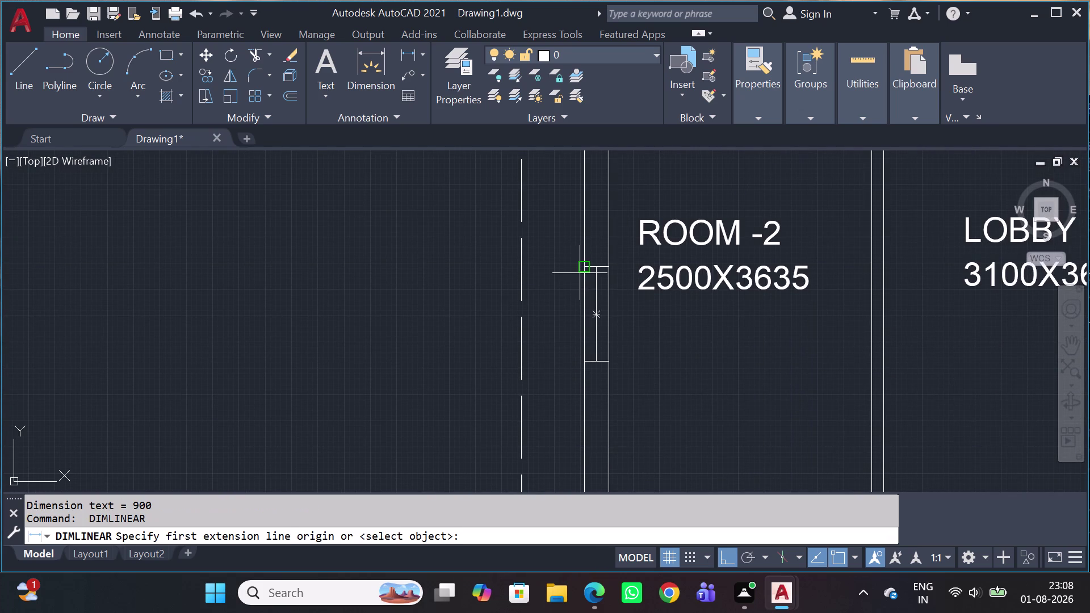
click(584, 268)
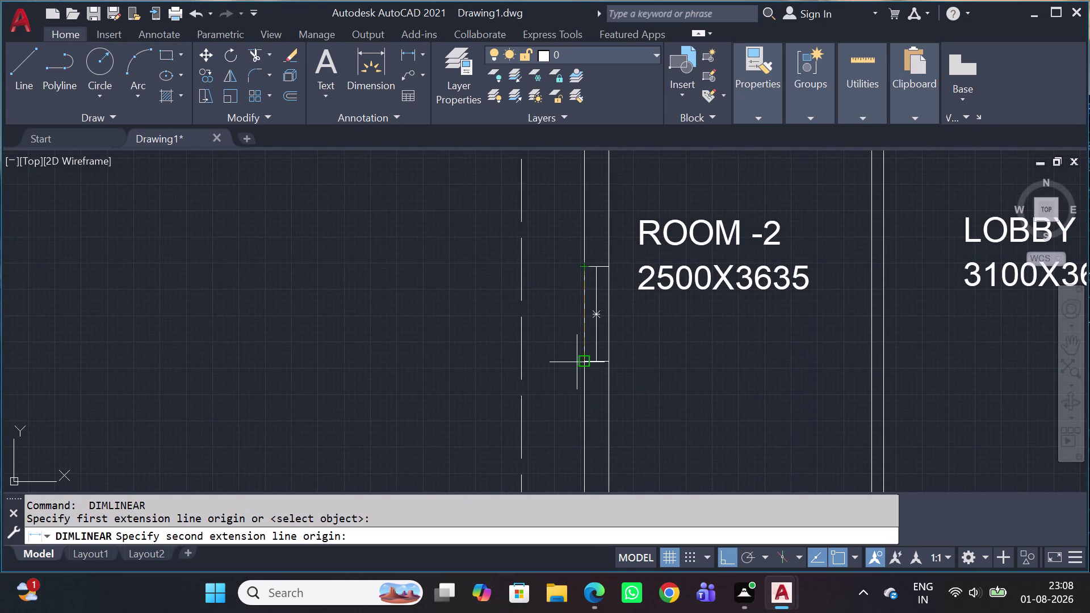
click(580, 360)
scroll(down, 3)
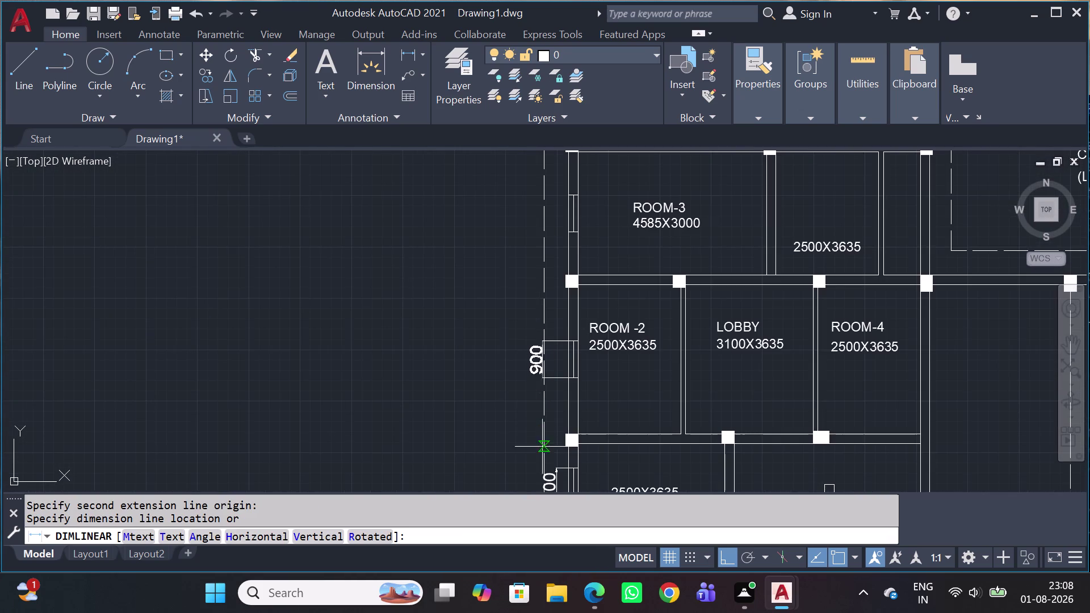
click(555, 464)
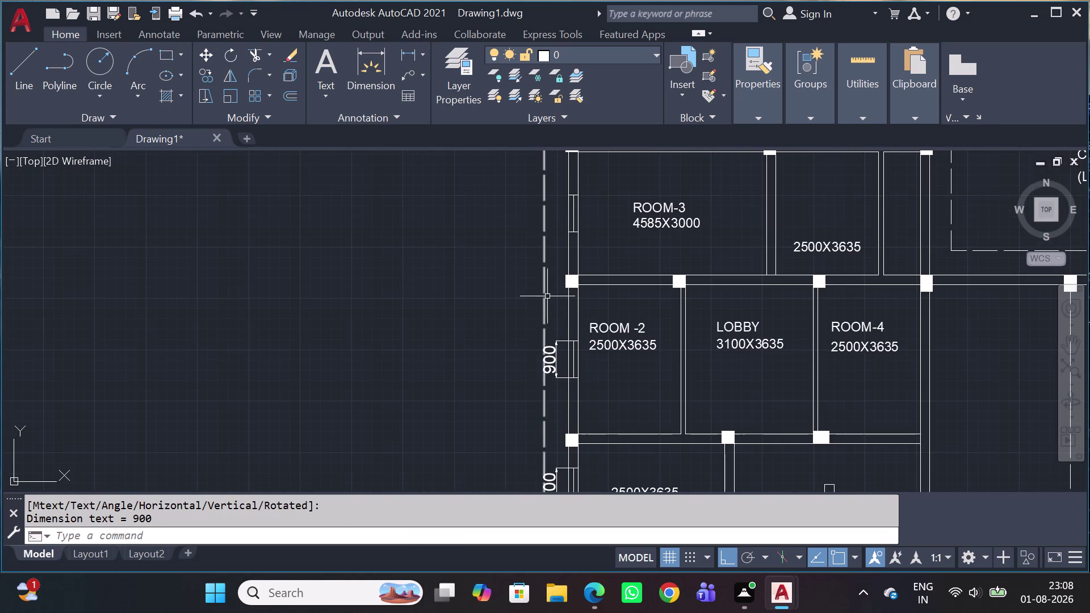
Add a 900 dimension to the window opening beside ROOM-3.
middle_drag(558, 299, 592, 394)
key(space)
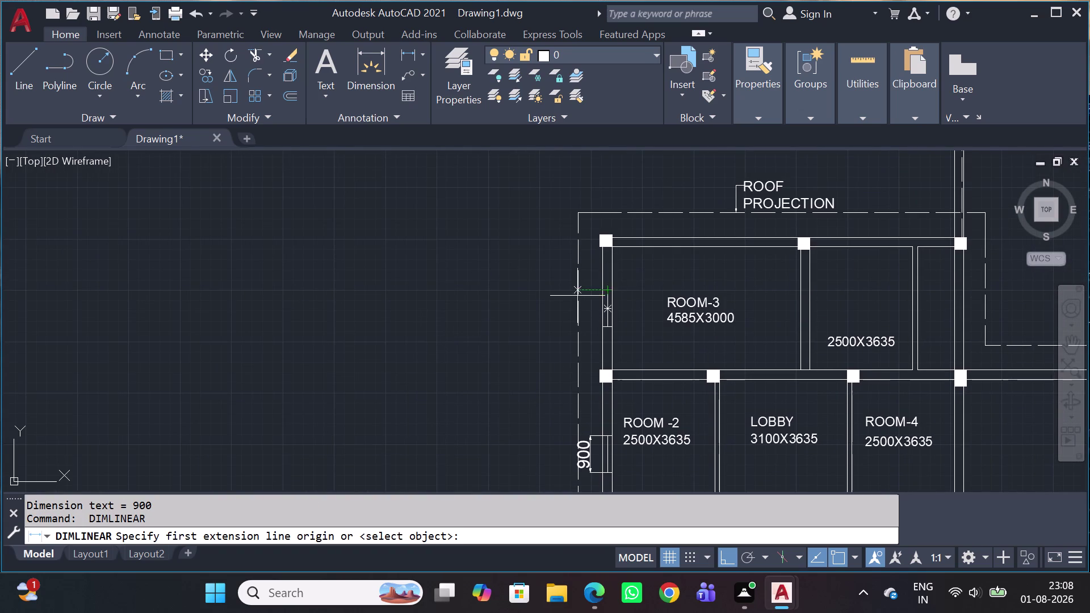
scroll(up, 3)
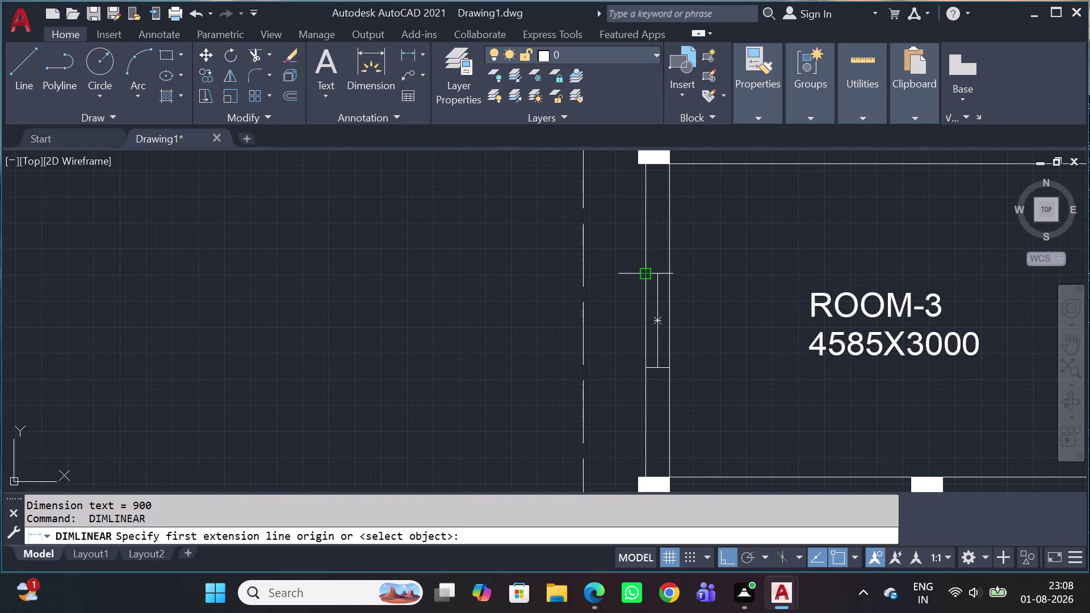
click(642, 276)
click(645, 366)
scroll(down, 3)
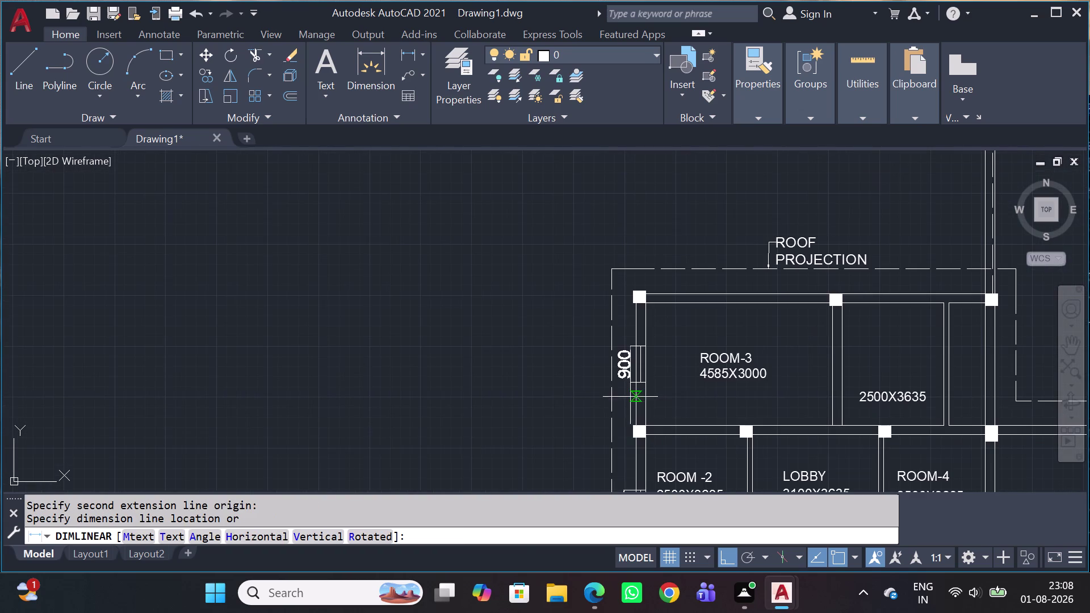
middle_drag(631, 492, 636, 337)
scroll(up, 3)
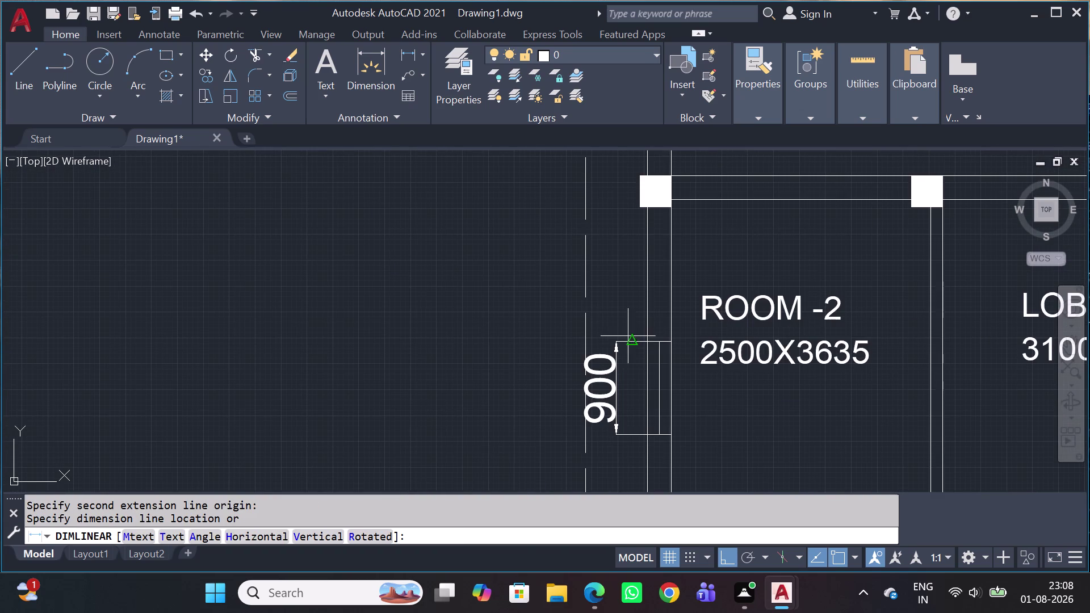
click(618, 341)
scroll(down, 3)
Pan across the plan to review the new dimensions by ROOM-3 and ROOM -2.
middle_drag(765, 230, 754, 271)
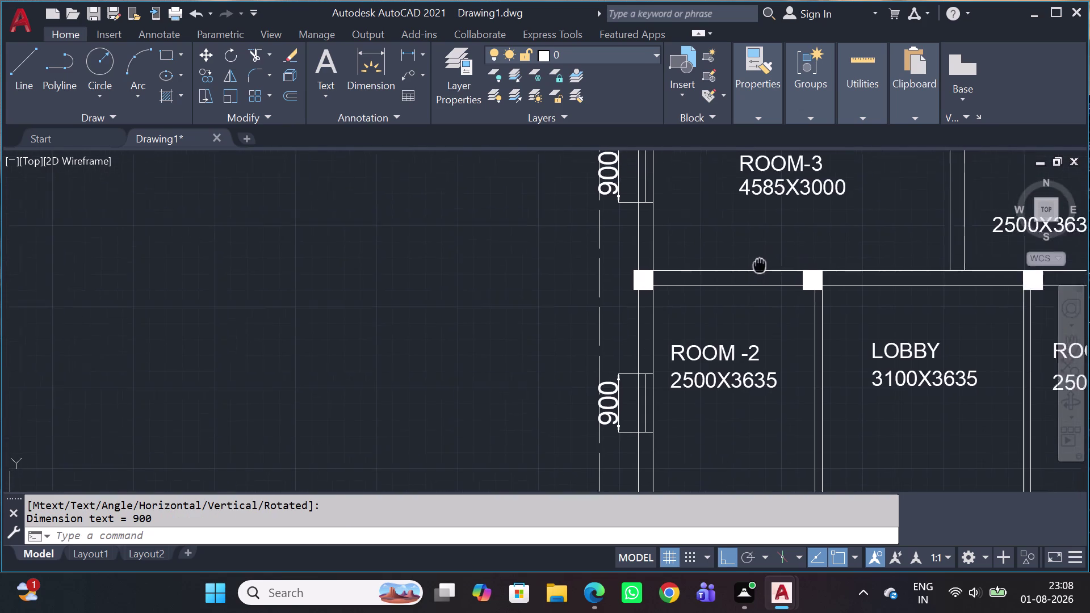
middle_drag(754, 272, 690, 290)
scroll(down, 3)
scroll(up, 3)
middle_drag(700, 254, 671, 253)
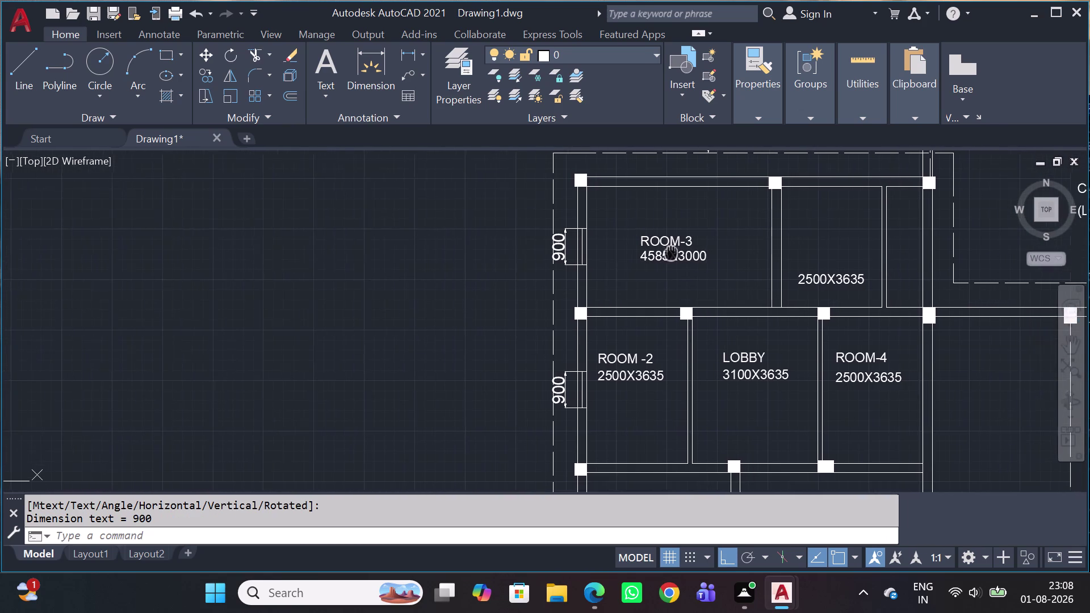
middle_drag(671, 252, 656, 254)
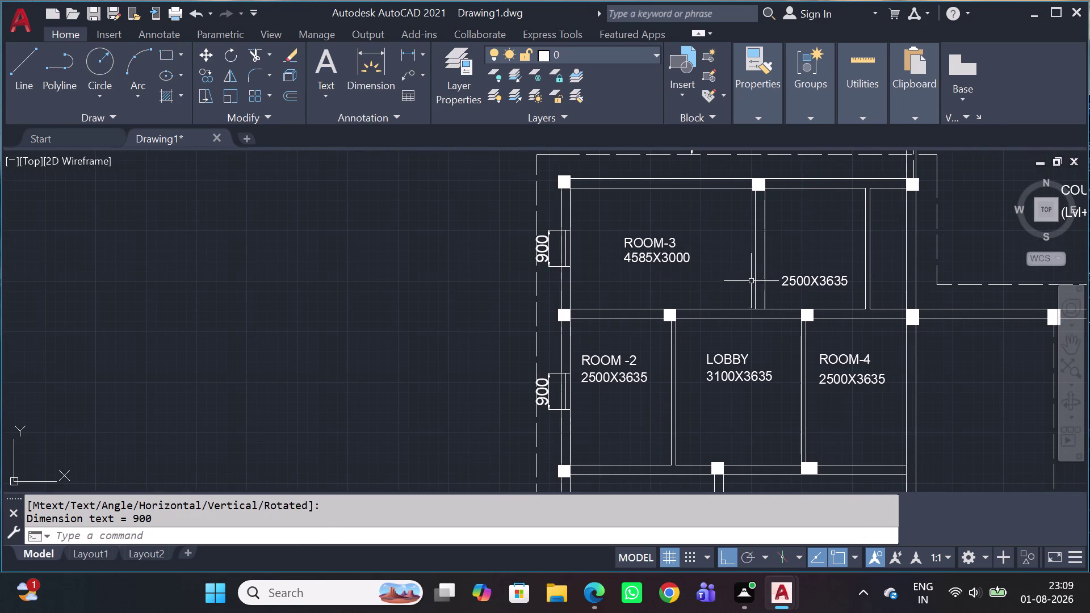
scroll(down, 3)
middle_drag(787, 341, 465, 159)
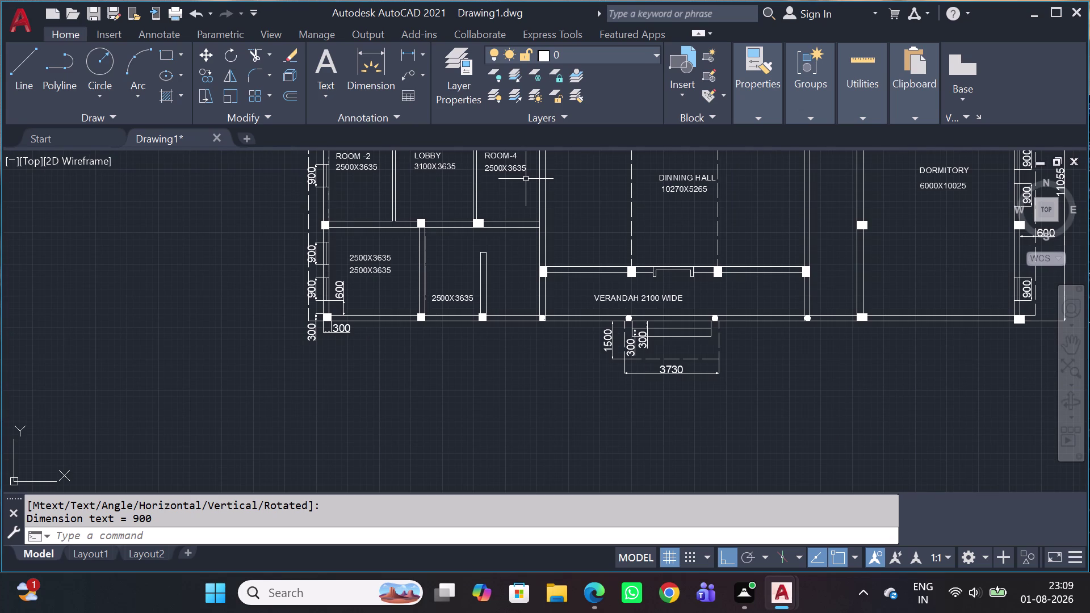
scroll(down, 3)
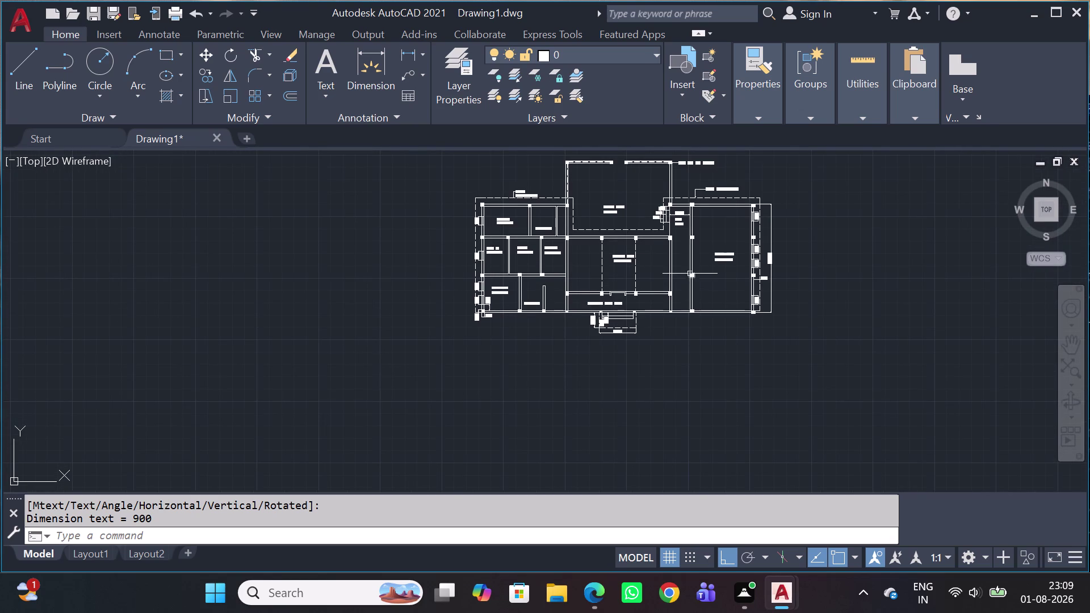
middle_drag(729, 298, 693, 288)
scroll(up, 3)
scroll(up, 3)
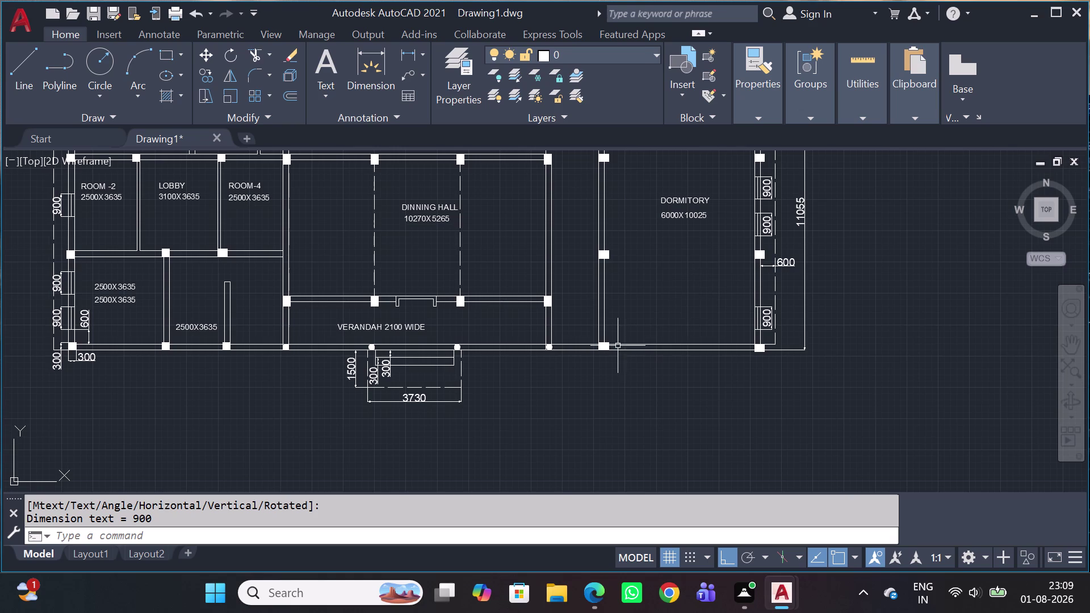
middle_drag(615, 346, 631, 420)
scroll(down, 3)
middle_drag(584, 251, 592, 266)
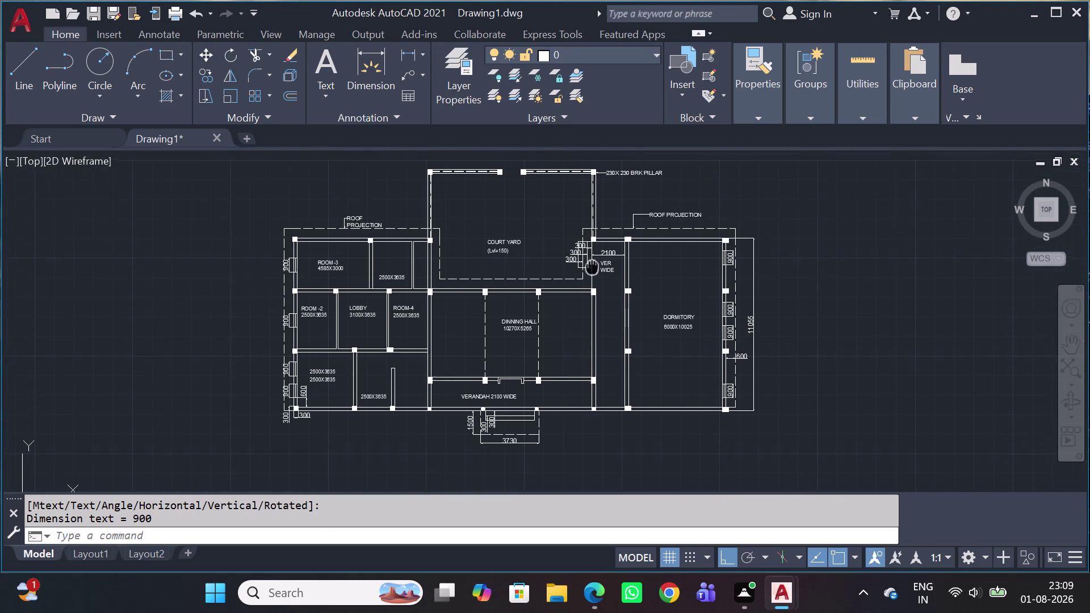
middle_drag(592, 266, 592, 268)
middle_drag(569, 244, 593, 321)
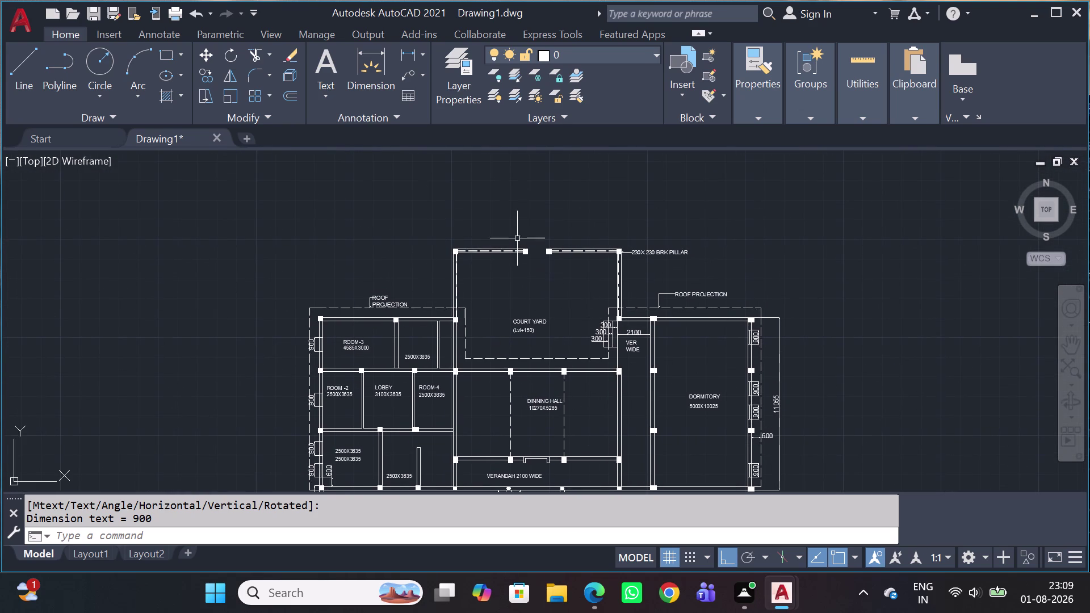
scroll(up, 3)
scroll(up, 3)
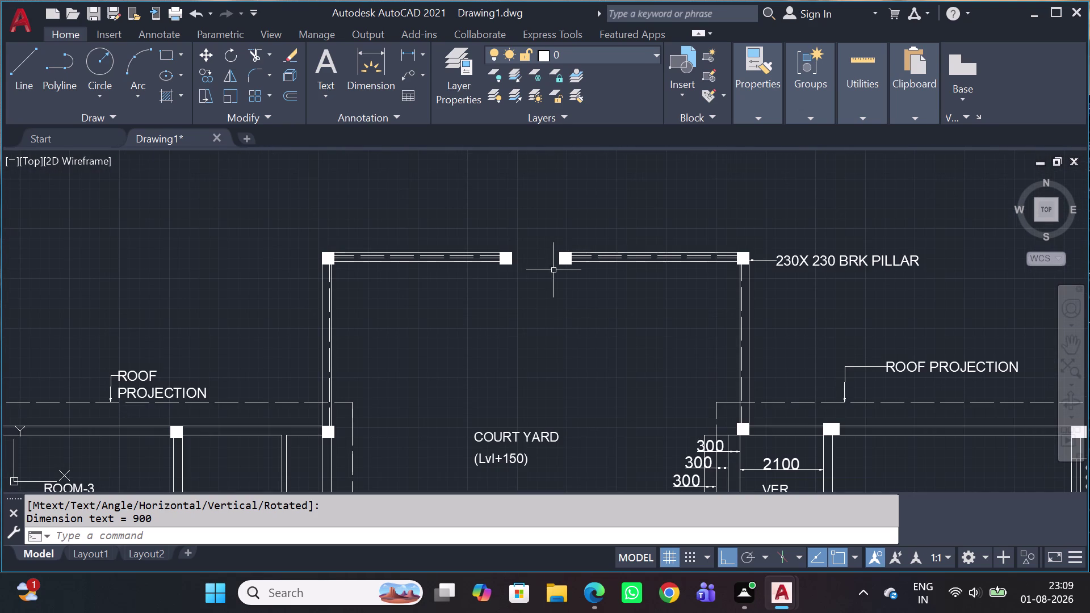
middle_drag(588, 380, 565, 230)
scroll(down, 3)
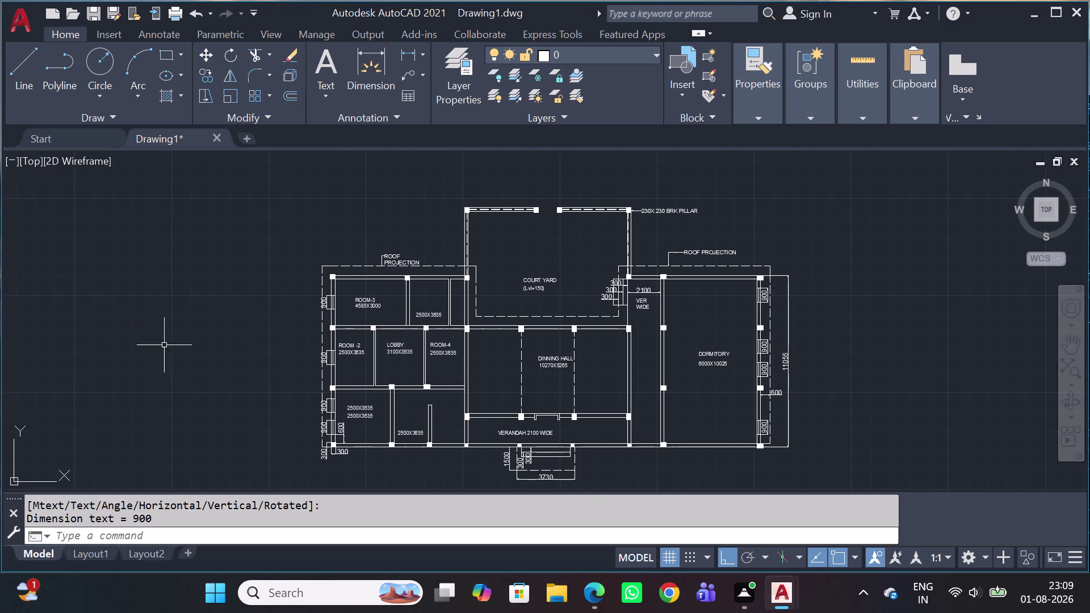
scroll(up, 3)
scroll(up, 3)
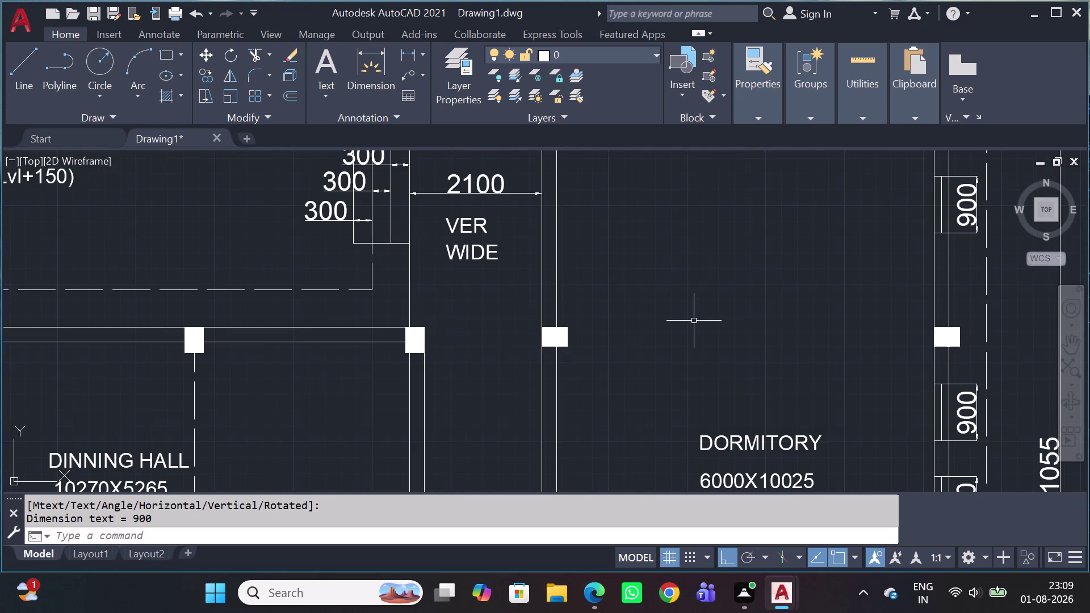
scroll(down, 3)
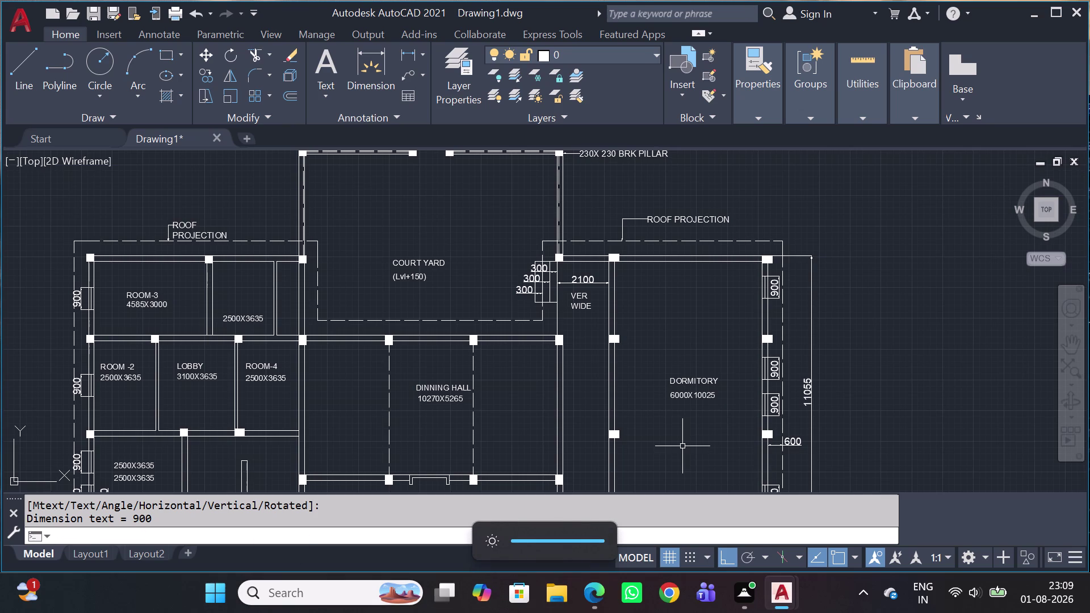
click(539, 542)
click(525, 538)
scroll(up, 3)
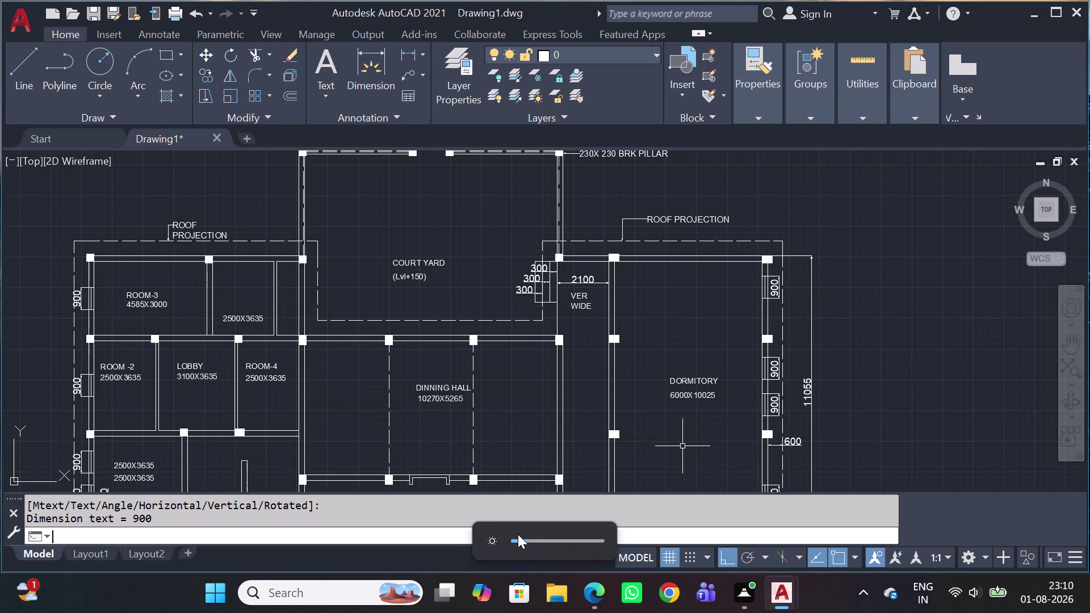
click(520, 539)
click(890, 326)
drag(810, 369, 820, 373)
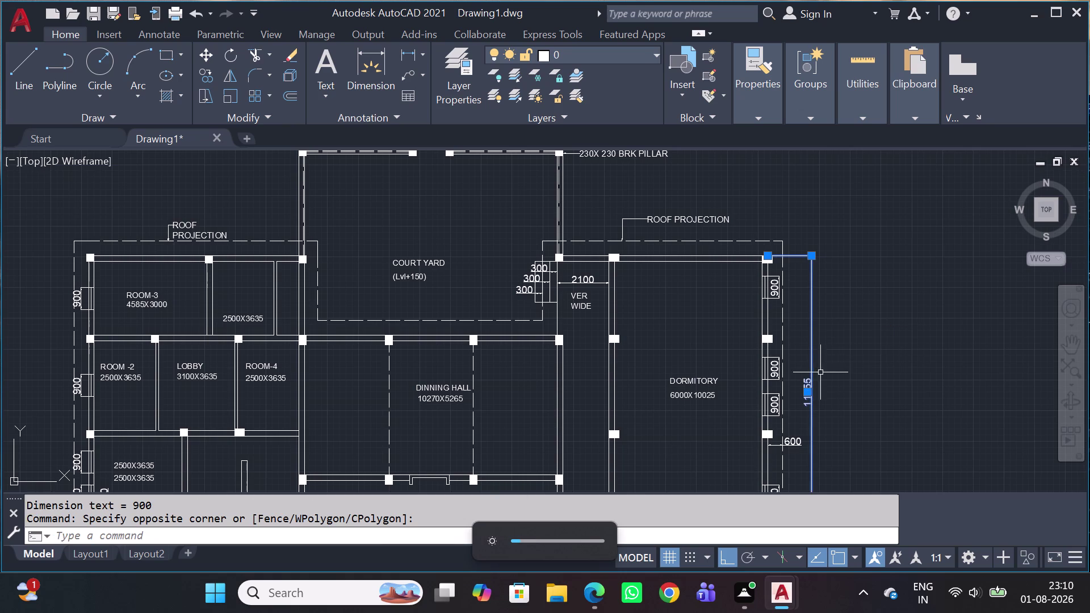
key(Escape)
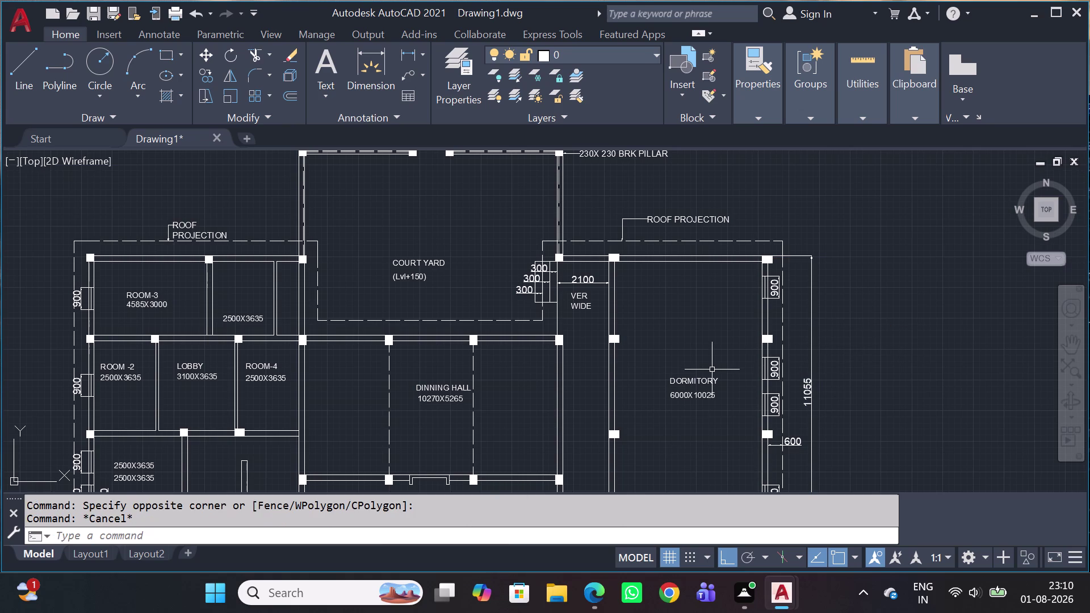
scroll(down, 3)
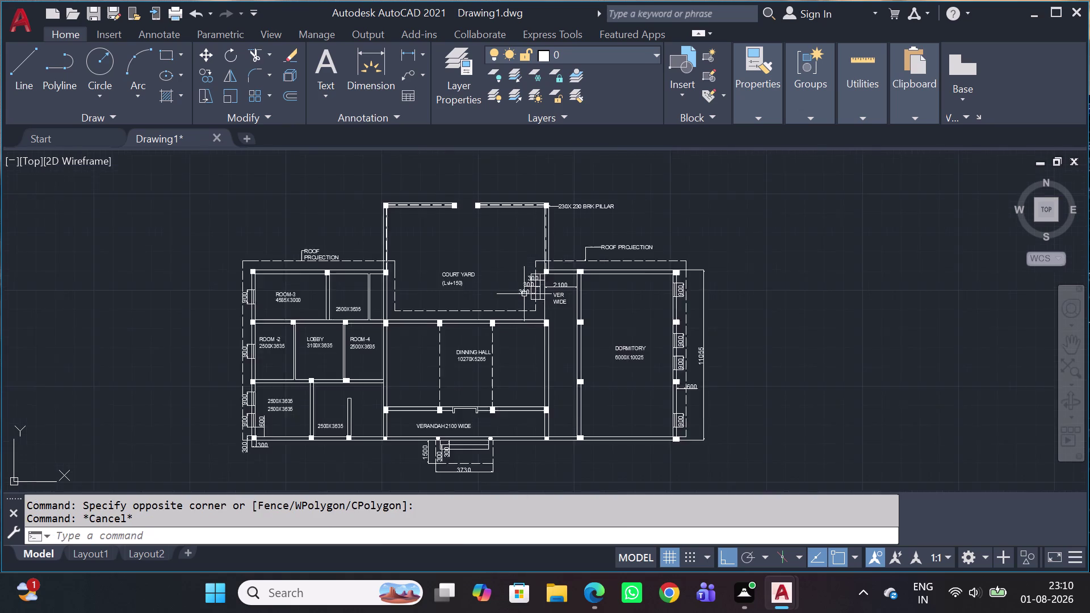
scroll(down, 3)
scroll(up, 3)
scroll(down, 3)
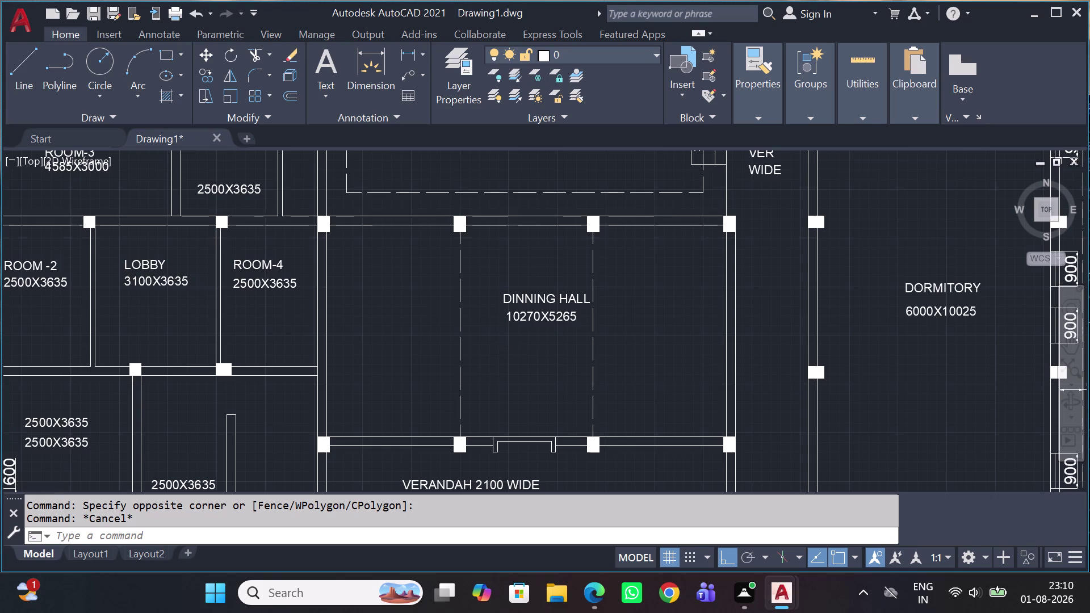
middle_drag(471, 339, 499, 351)
middle_drag(479, 254, 499, 266)
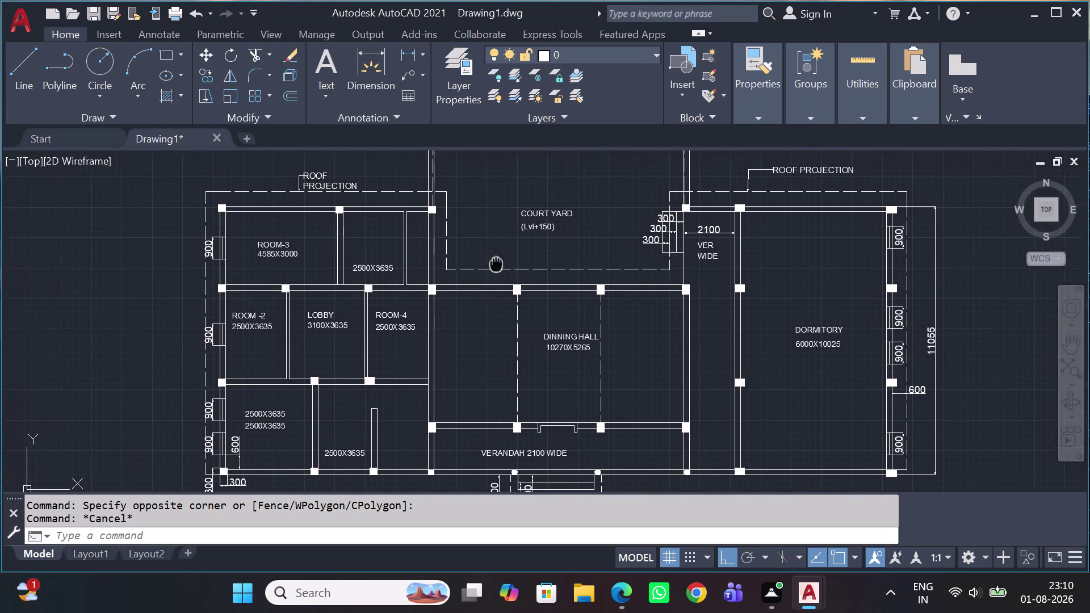
middle_drag(499, 265, 569, 309)
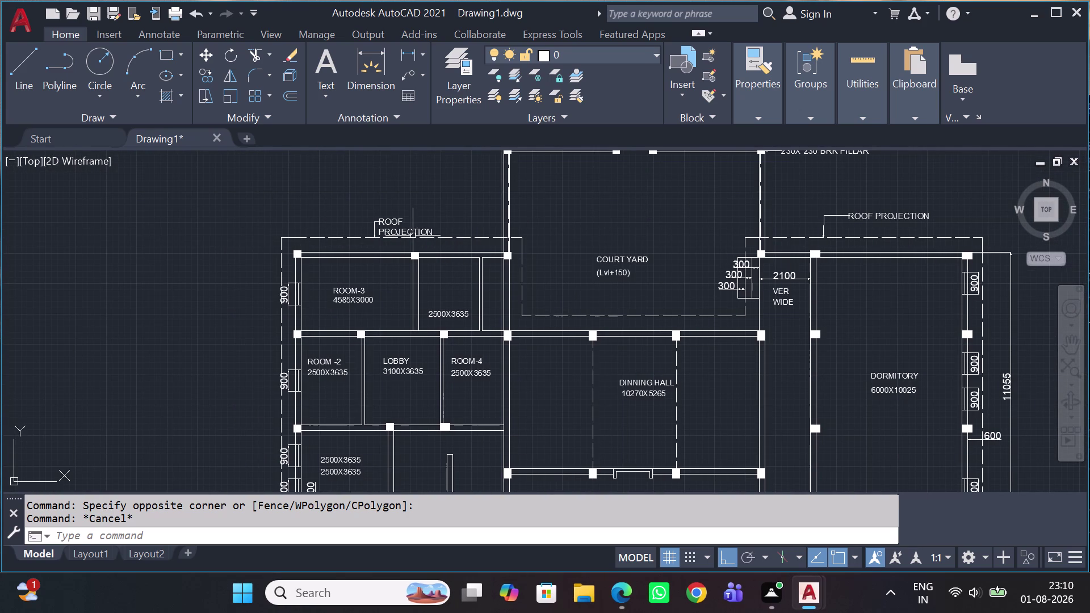
scroll(up, 3)
middle_drag(440, 246, 513, 289)
scroll(down, 3)
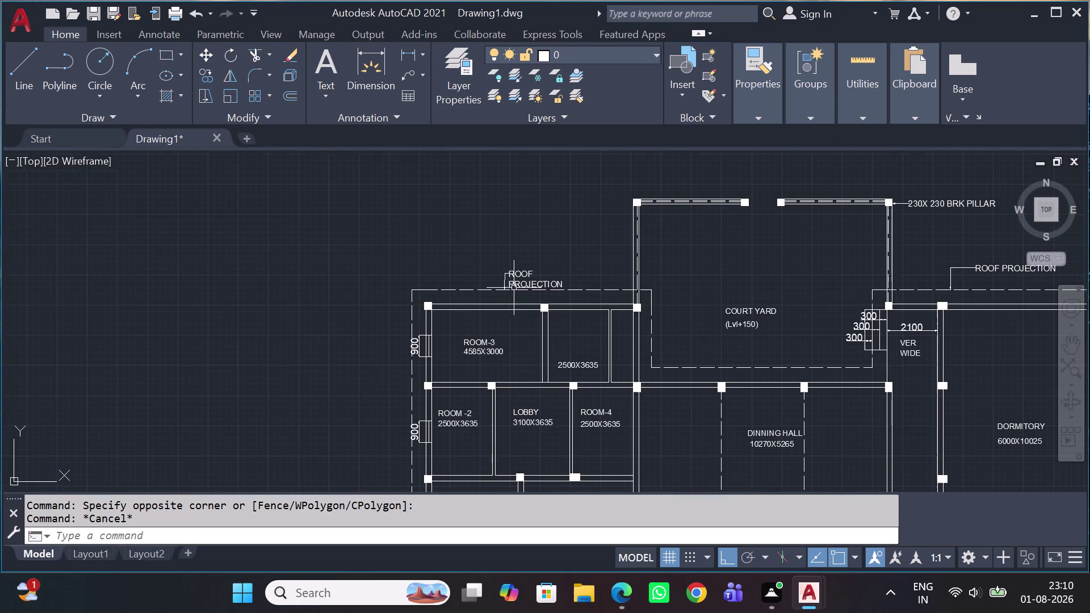
scroll(up, 3)
scroll(up, 3)
middle_drag(601, 397, 610, 395)
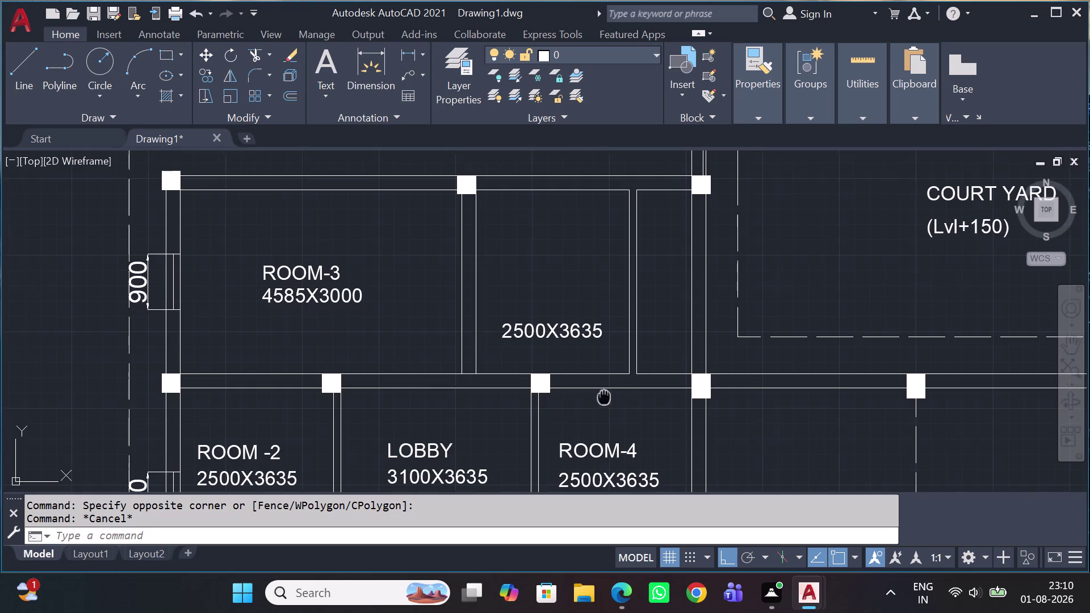
middle_drag(609, 394, 669, 350)
scroll(down, 3)
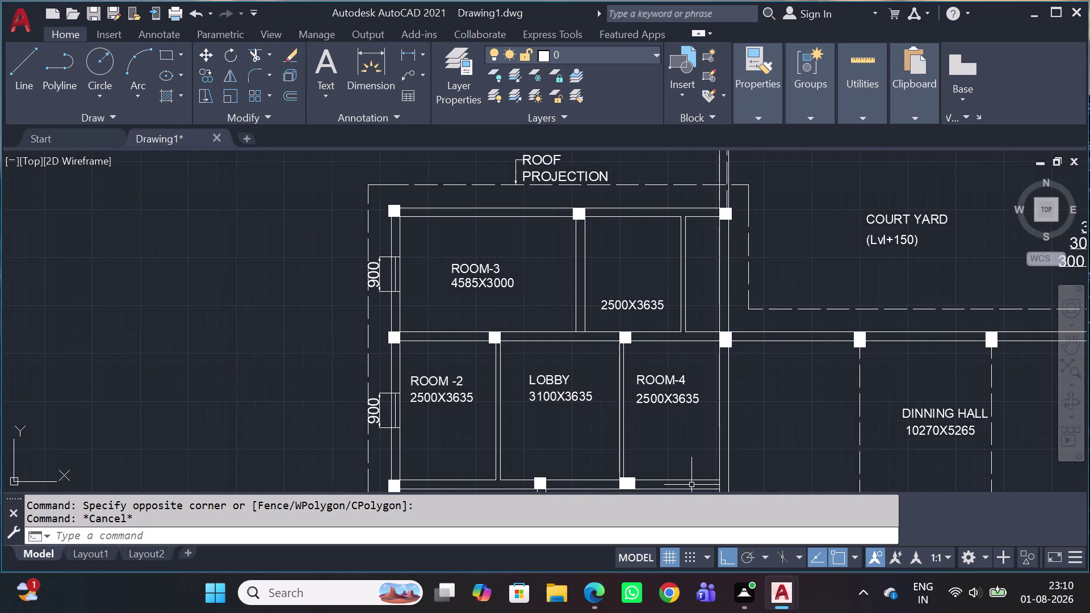
scroll(down, 3)
middle_drag(528, 428, 485, 356)
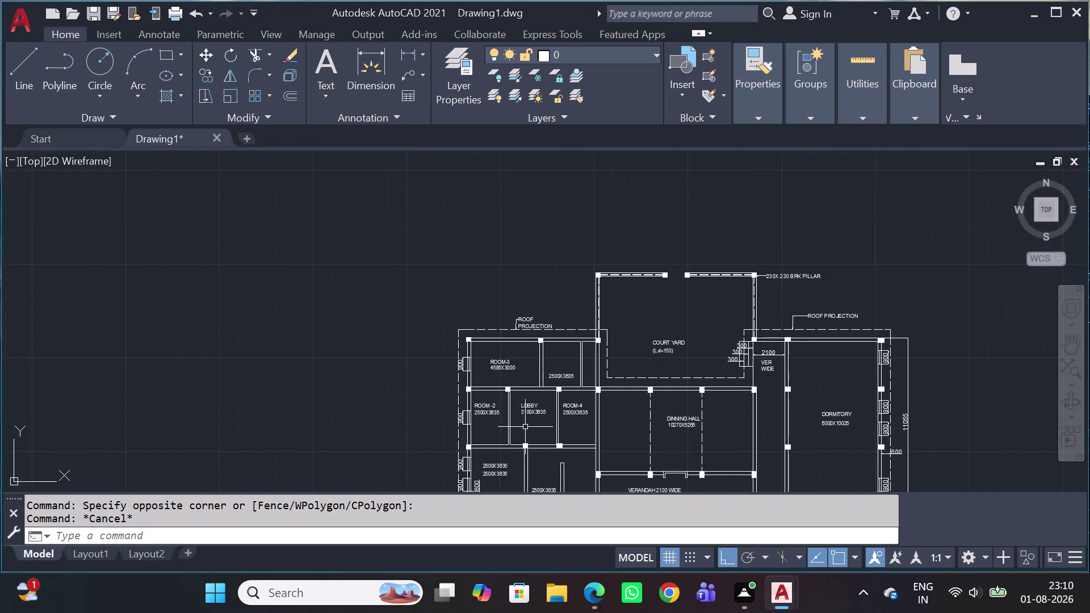
middle_drag(485, 356, 451, 321)
scroll(up, 3)
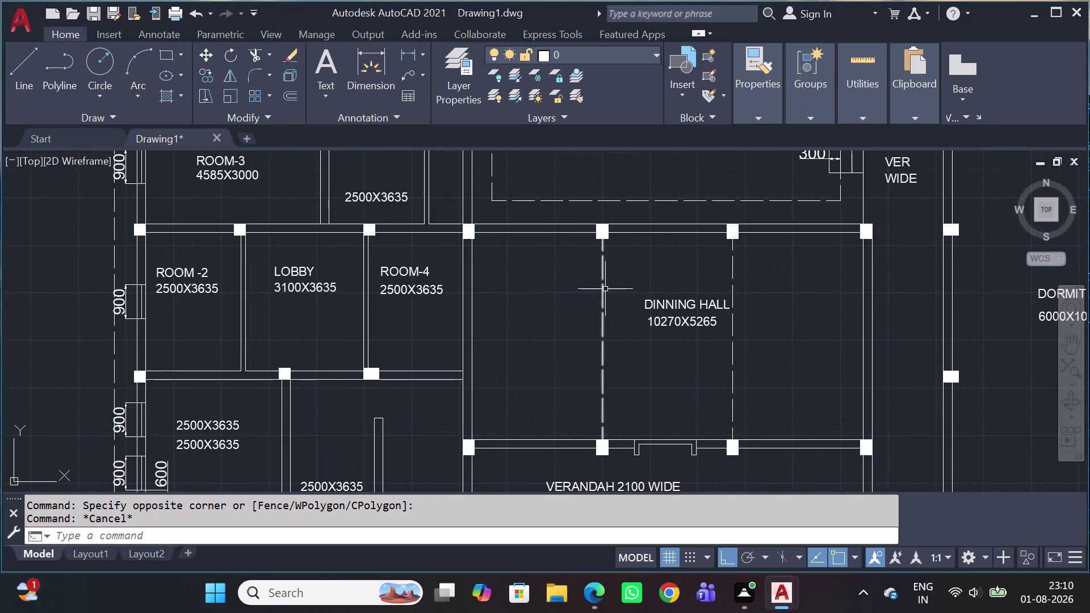
middle_drag(525, 287, 340, 300)
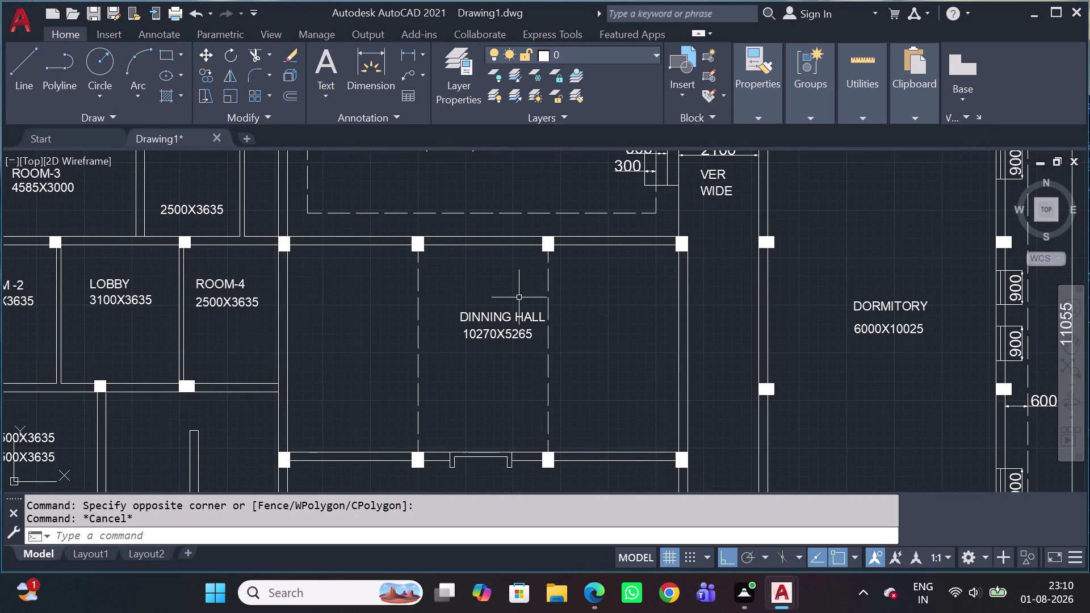
scroll(down, 3)
scroll(up, 3)
middle_drag(677, 318, 688, 353)
scroll(down, 3)
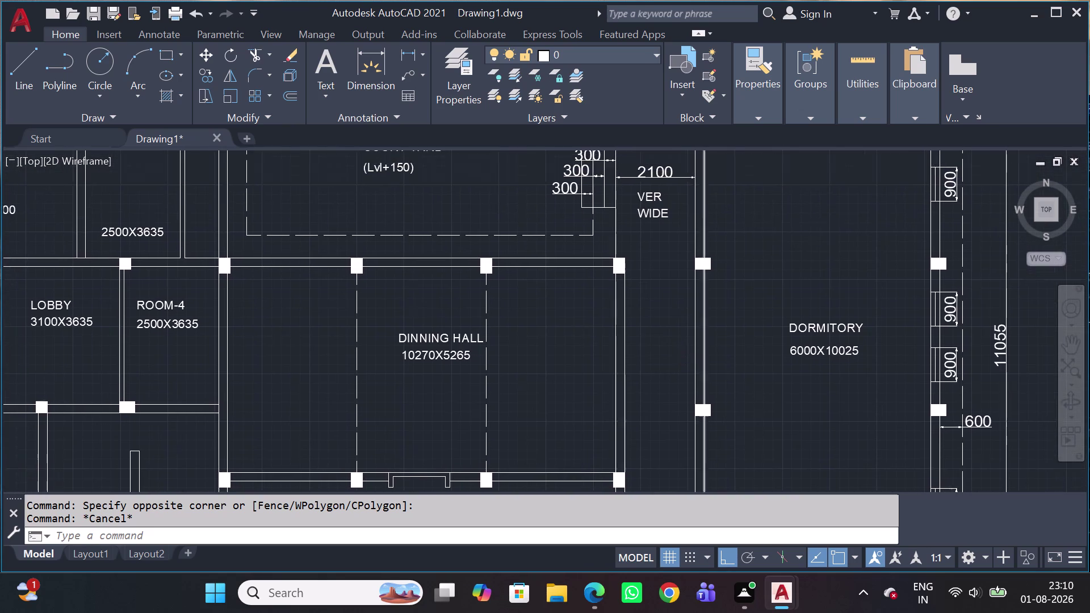
scroll(down, 3)
scroll(up, 3)
scroll(up, 3)
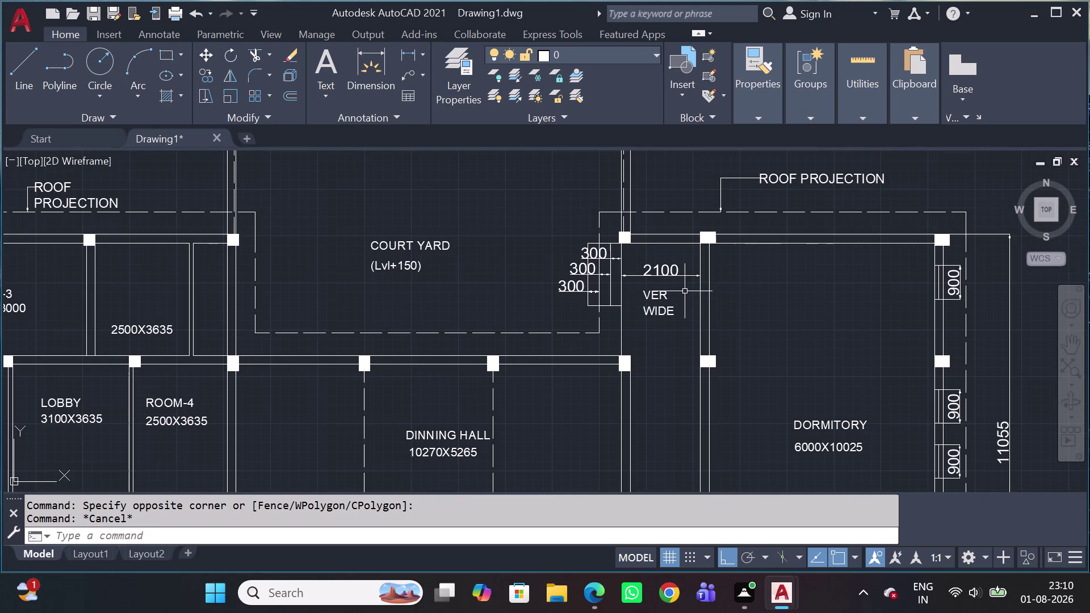
scroll(down, 3)
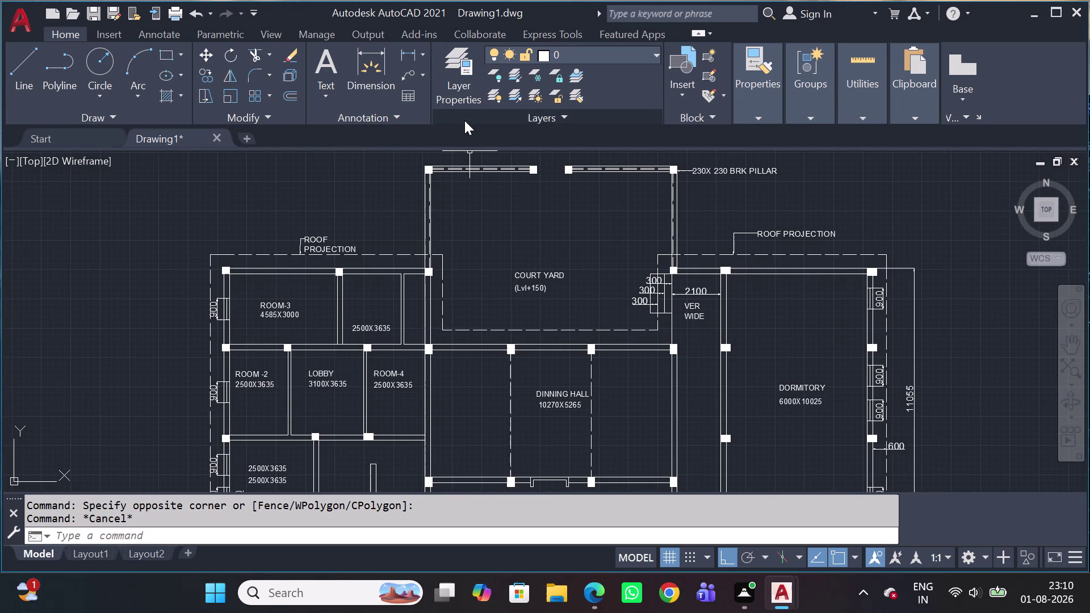
scroll(down, 3)
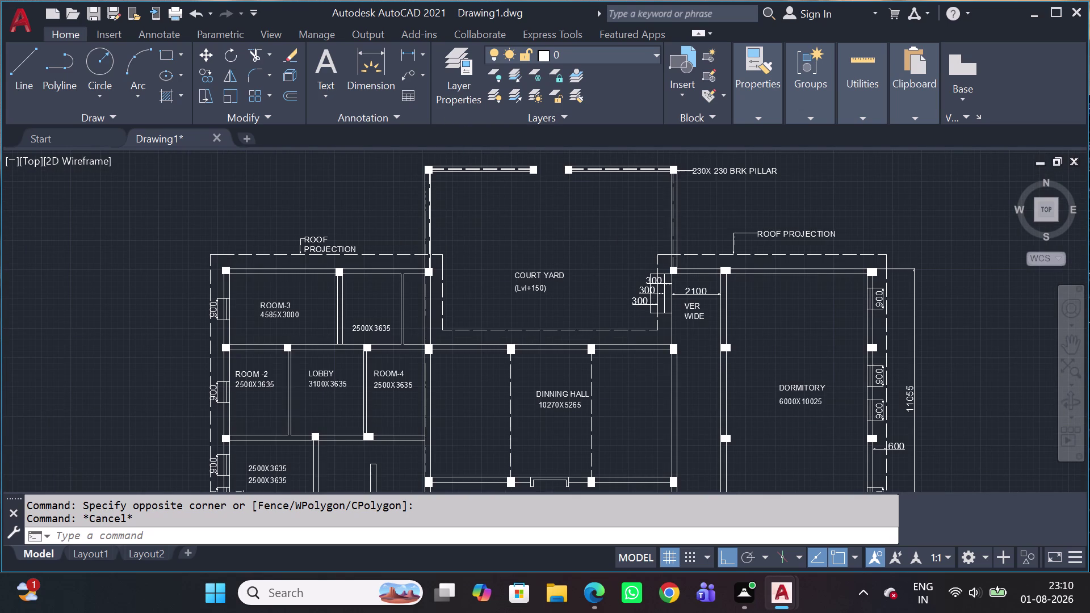
scroll(up, 3)
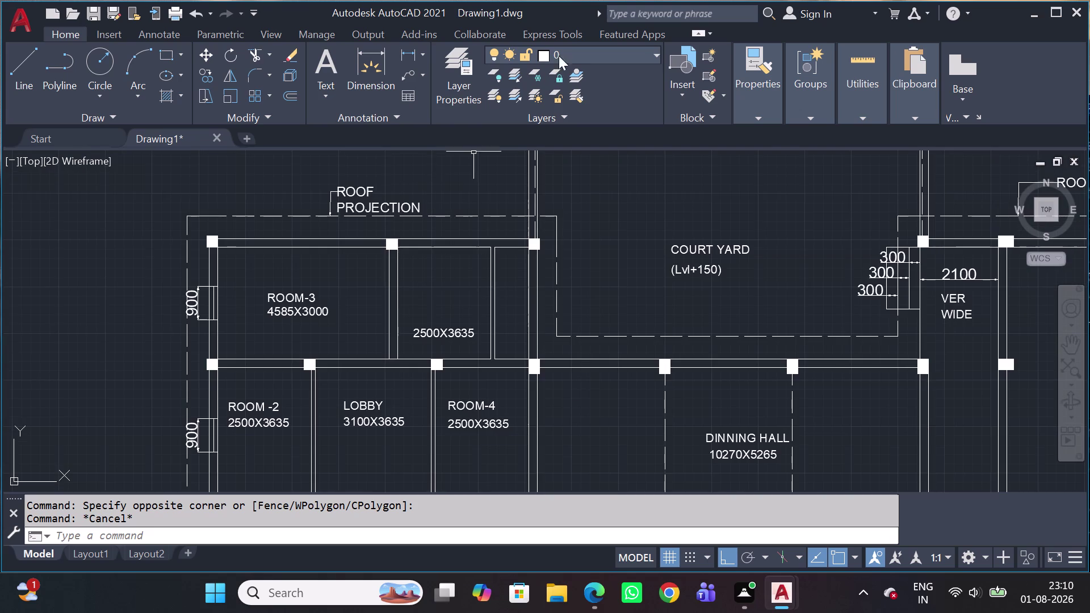
scroll(down, 3)
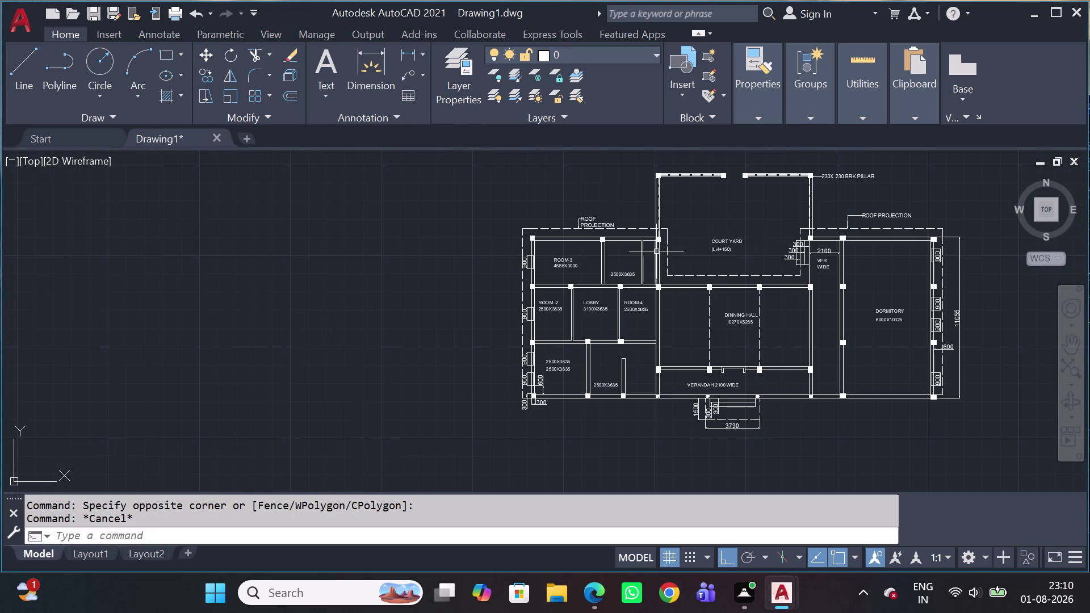
scroll(up, 3)
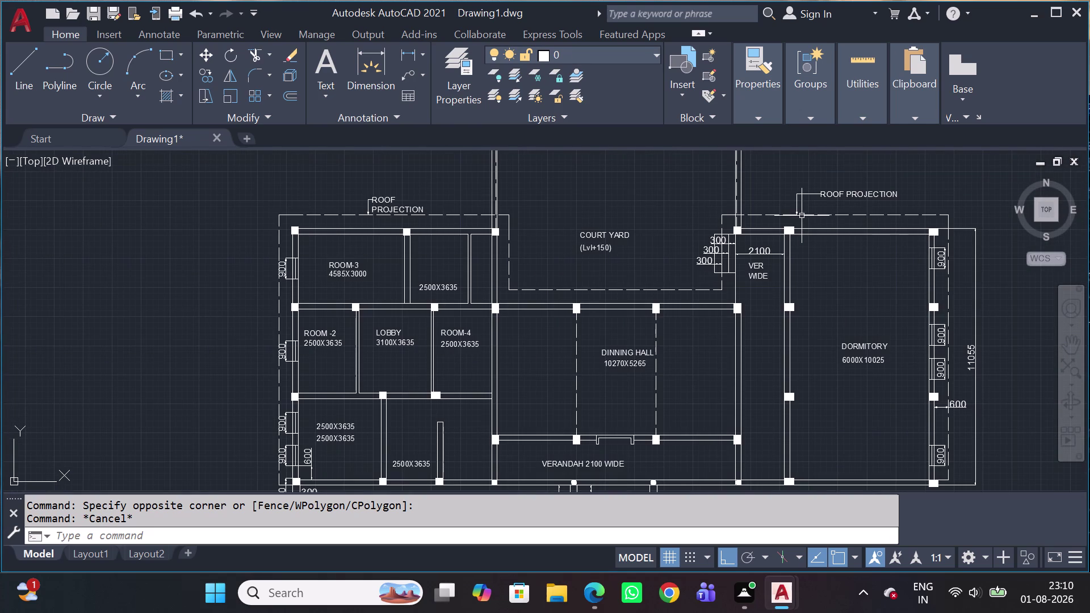